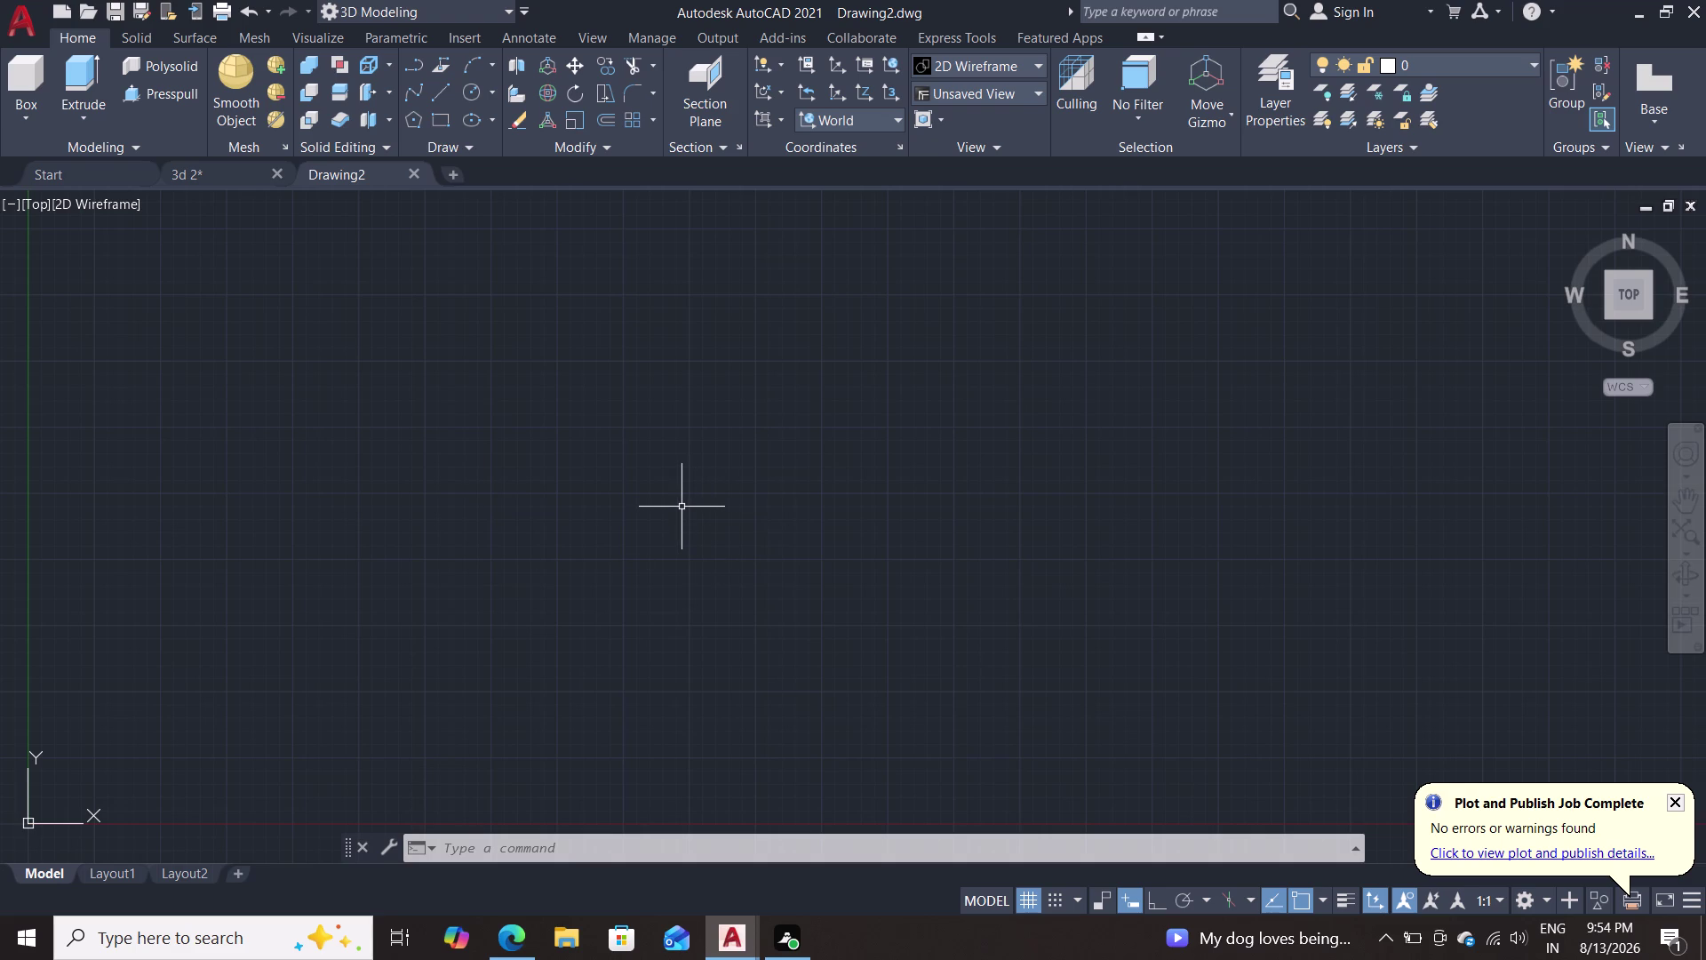
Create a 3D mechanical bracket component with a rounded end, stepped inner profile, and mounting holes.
Start the RECTANG command with the REC alias in the empty drawing.
text(rec)
key(Return)
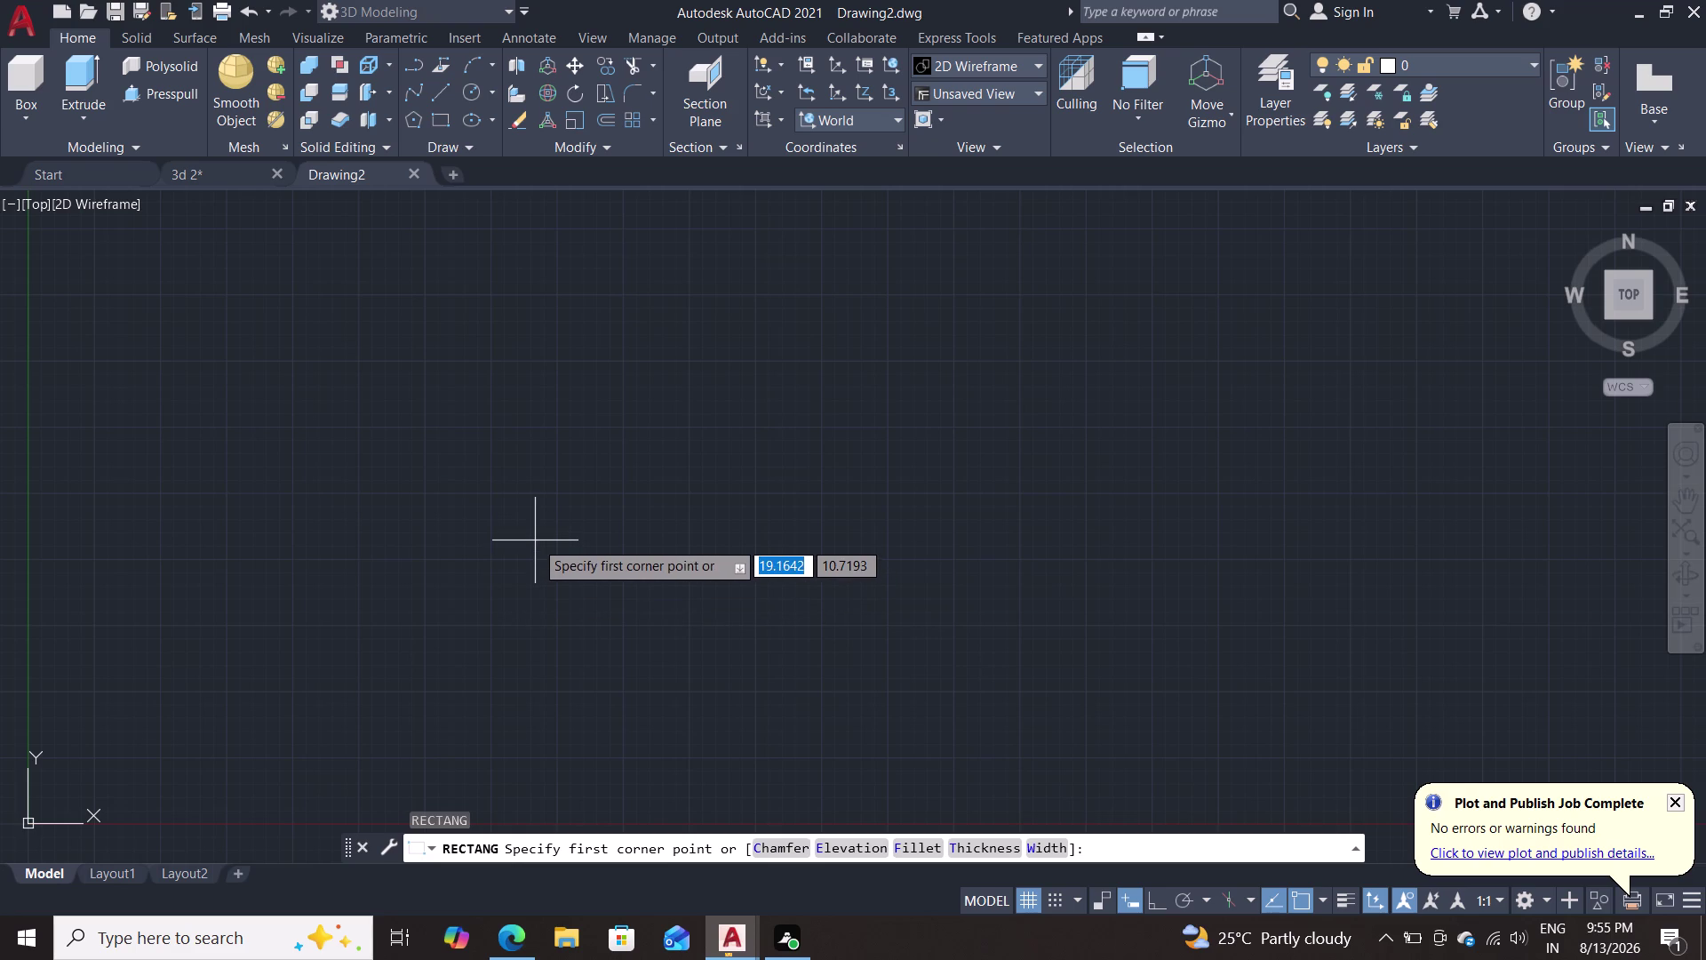
Cancel the rectangle and draw a circle of radius 20.
key(Escape)
key(Escape)
key(c)
key(Return)
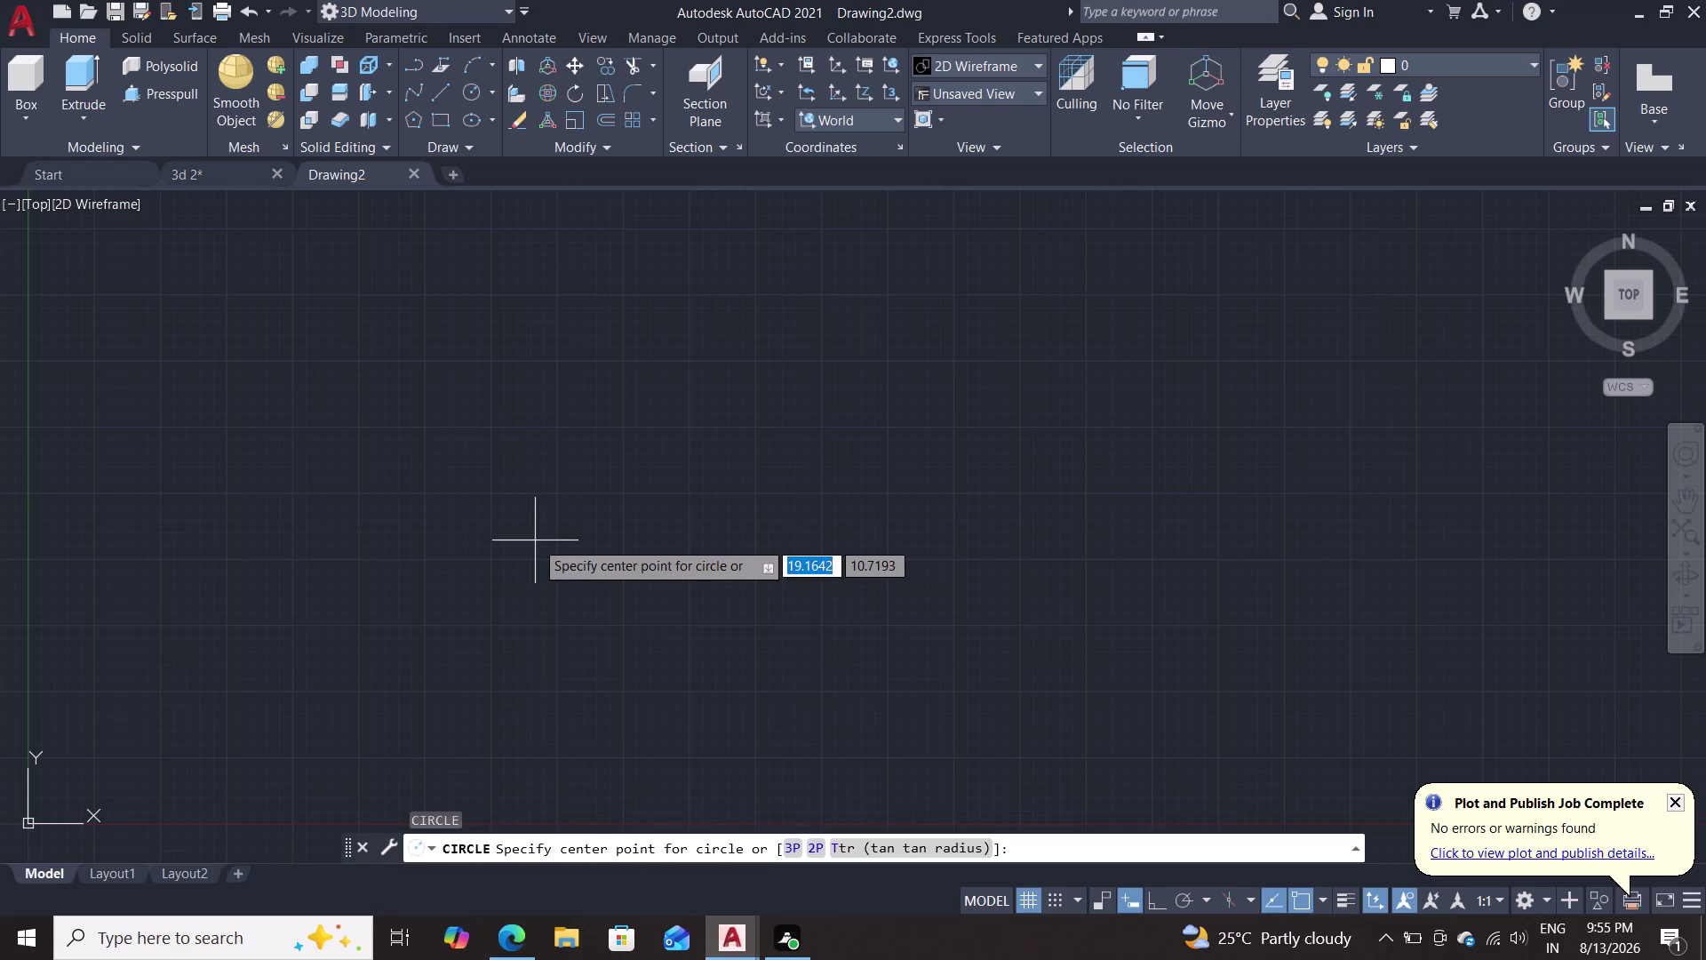
click(533, 538)
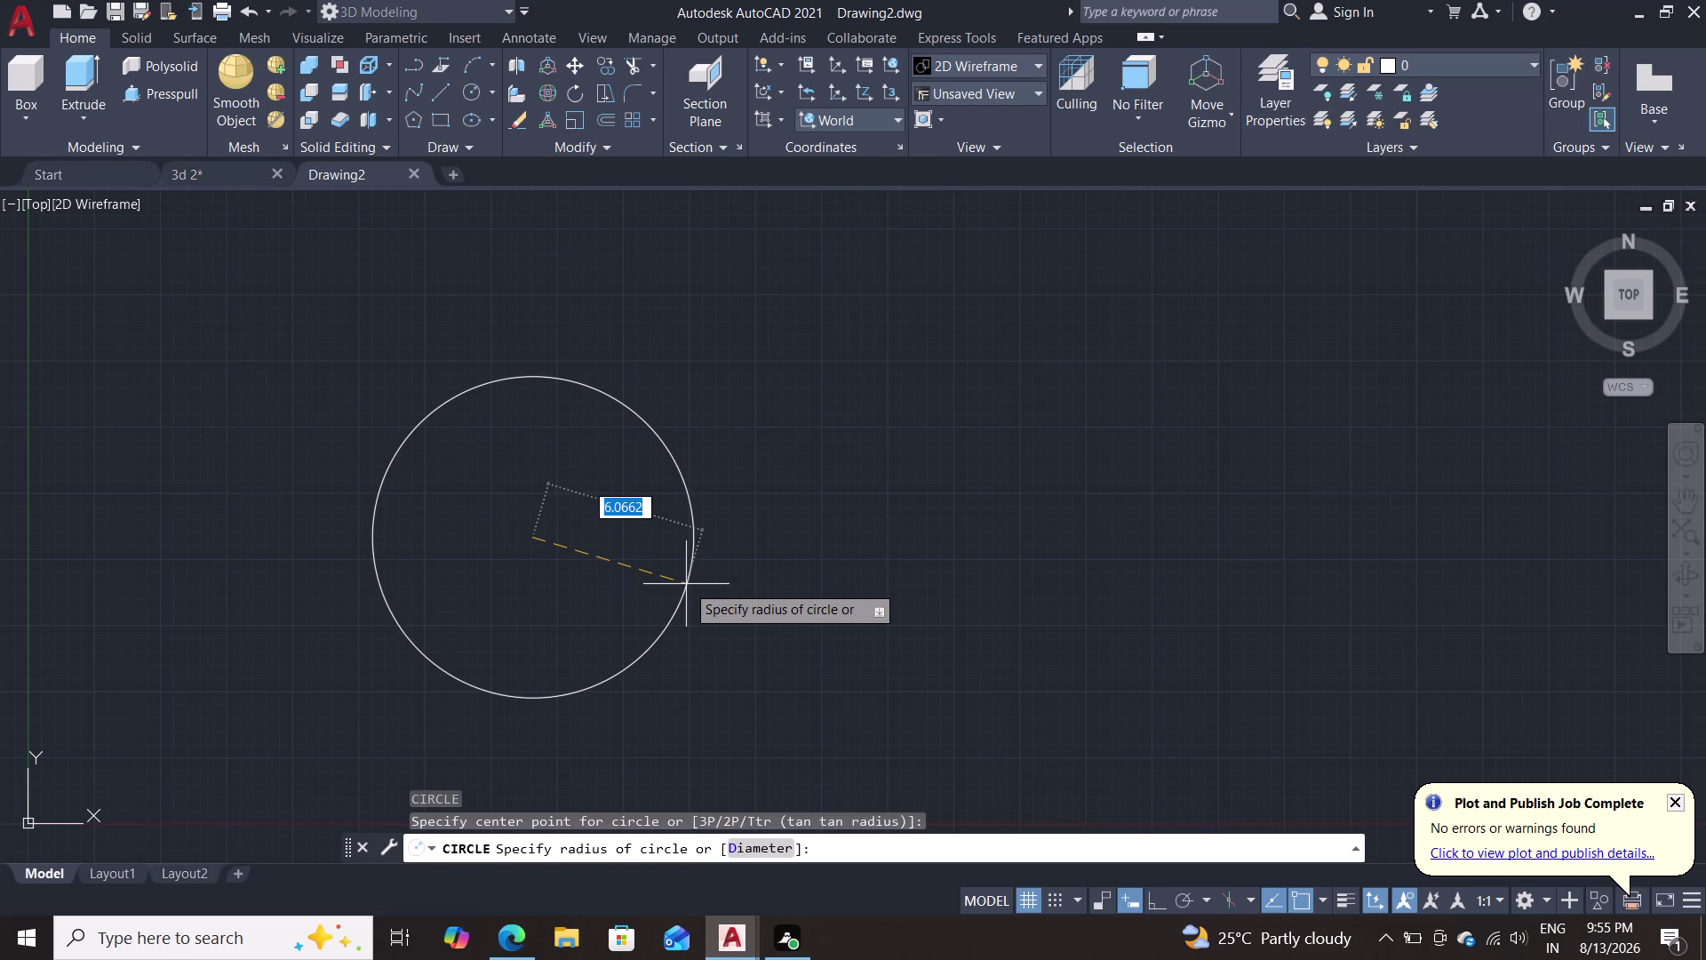
text(20)
key(Return)
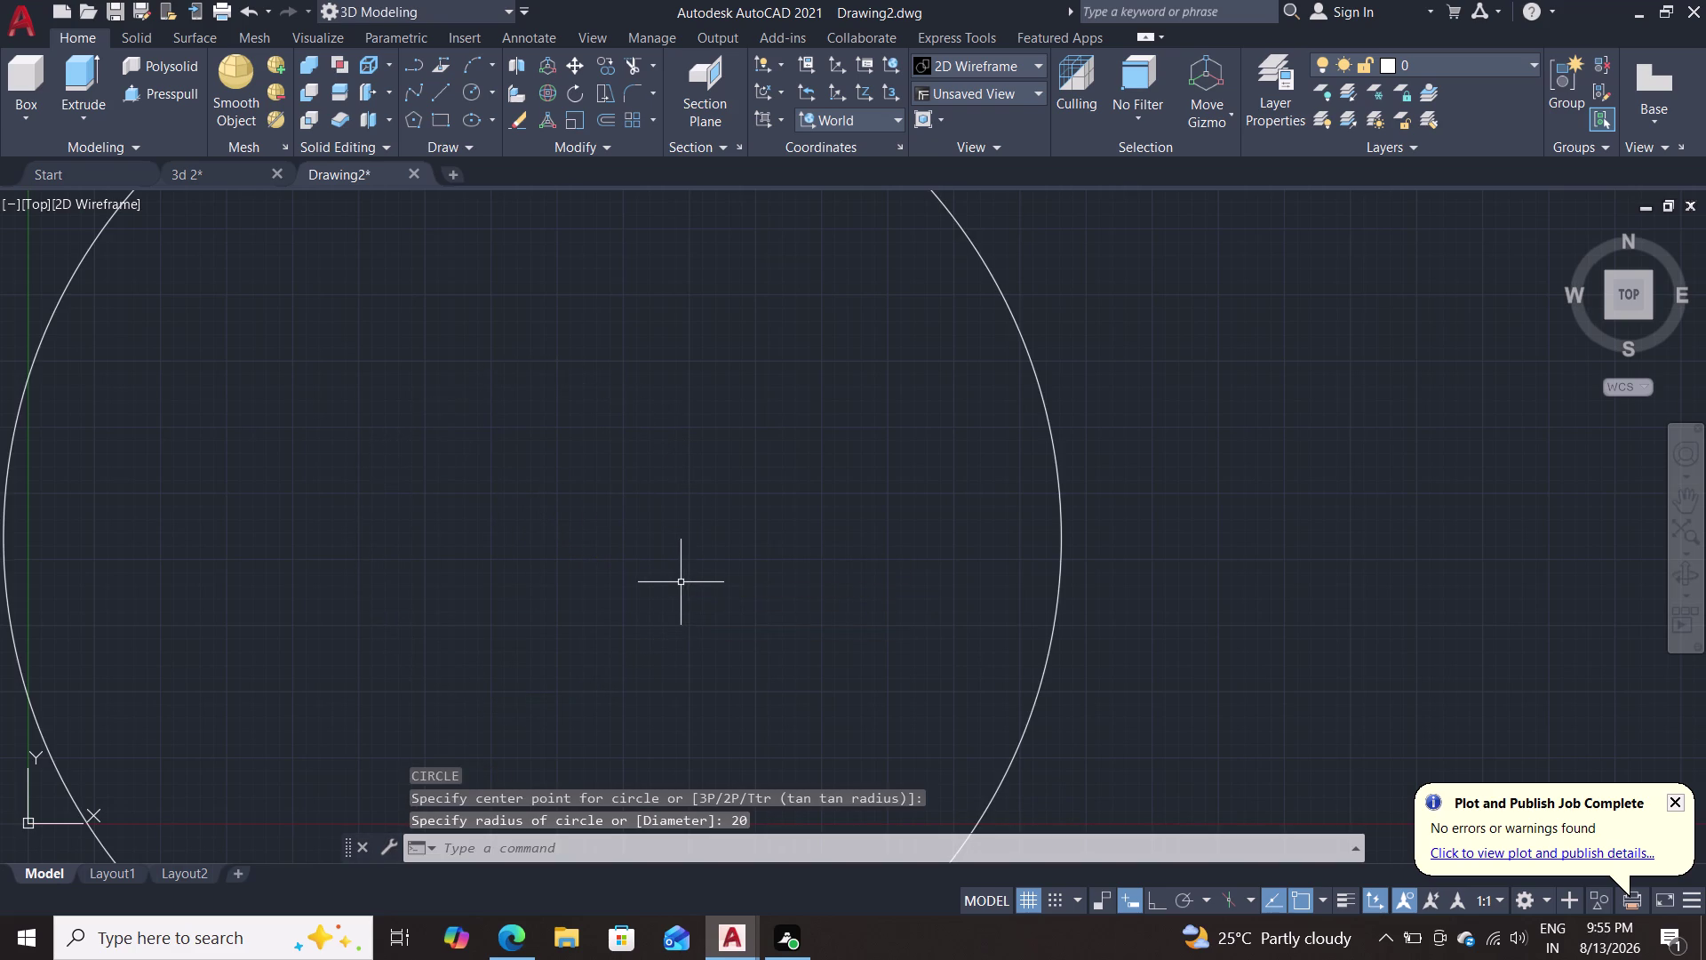
Draw a second circle of radius 30 at the same centre.
scroll(down, 3)
key(c)
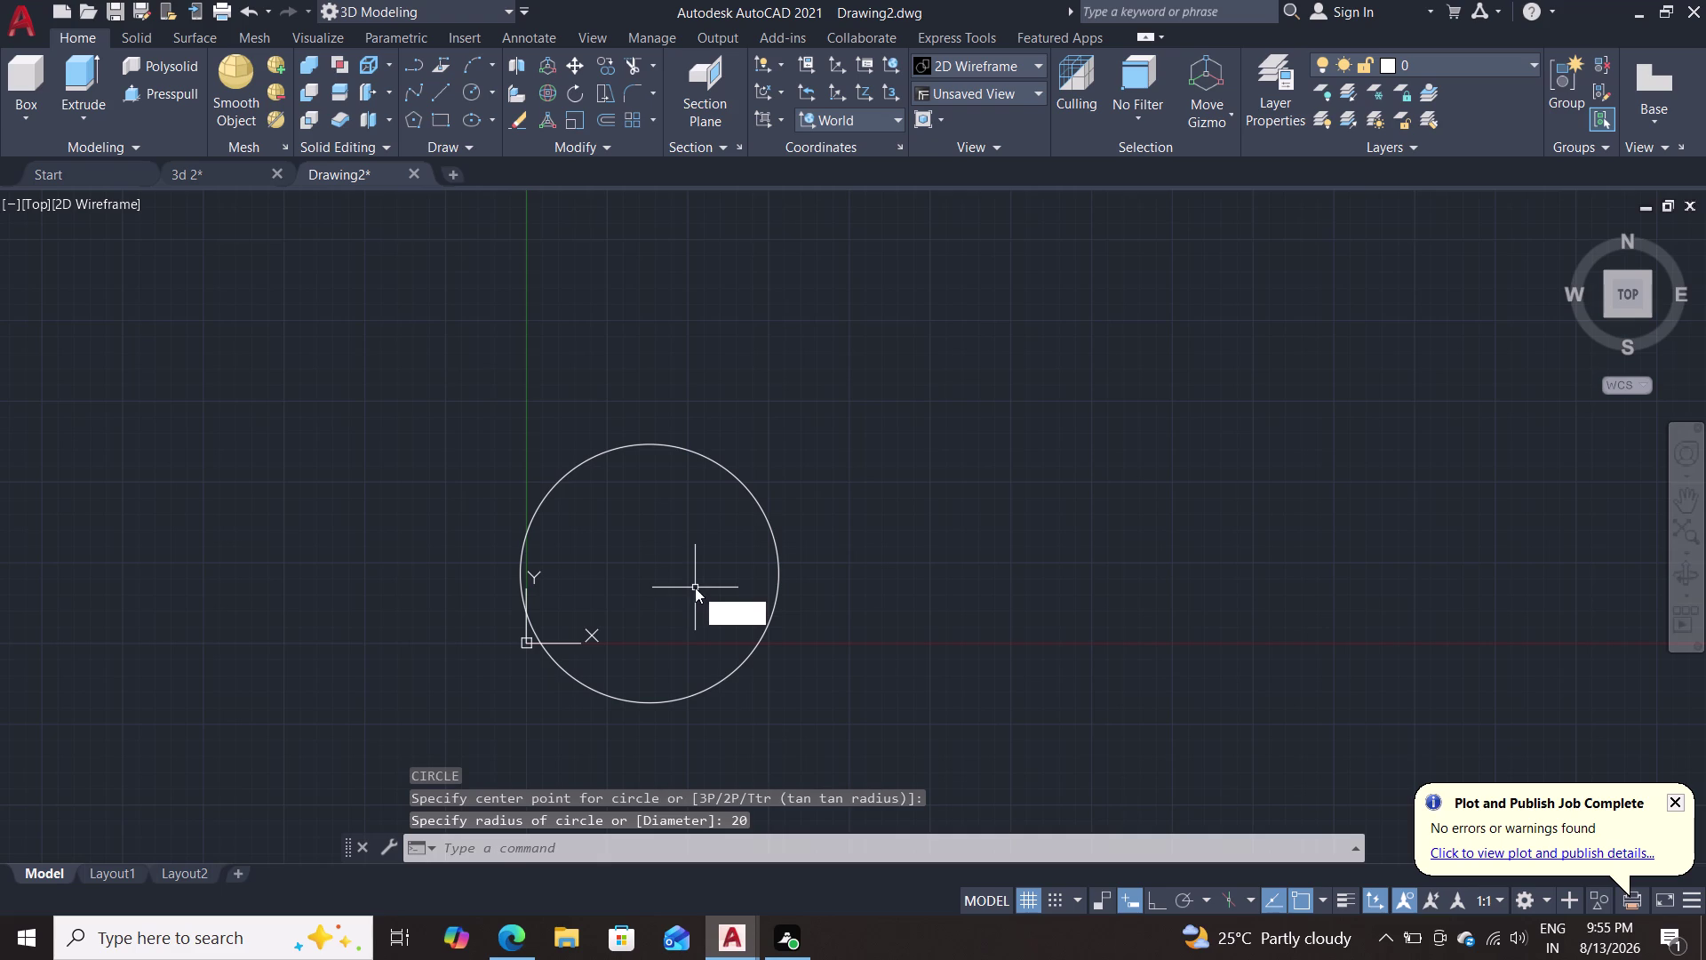
key(Return)
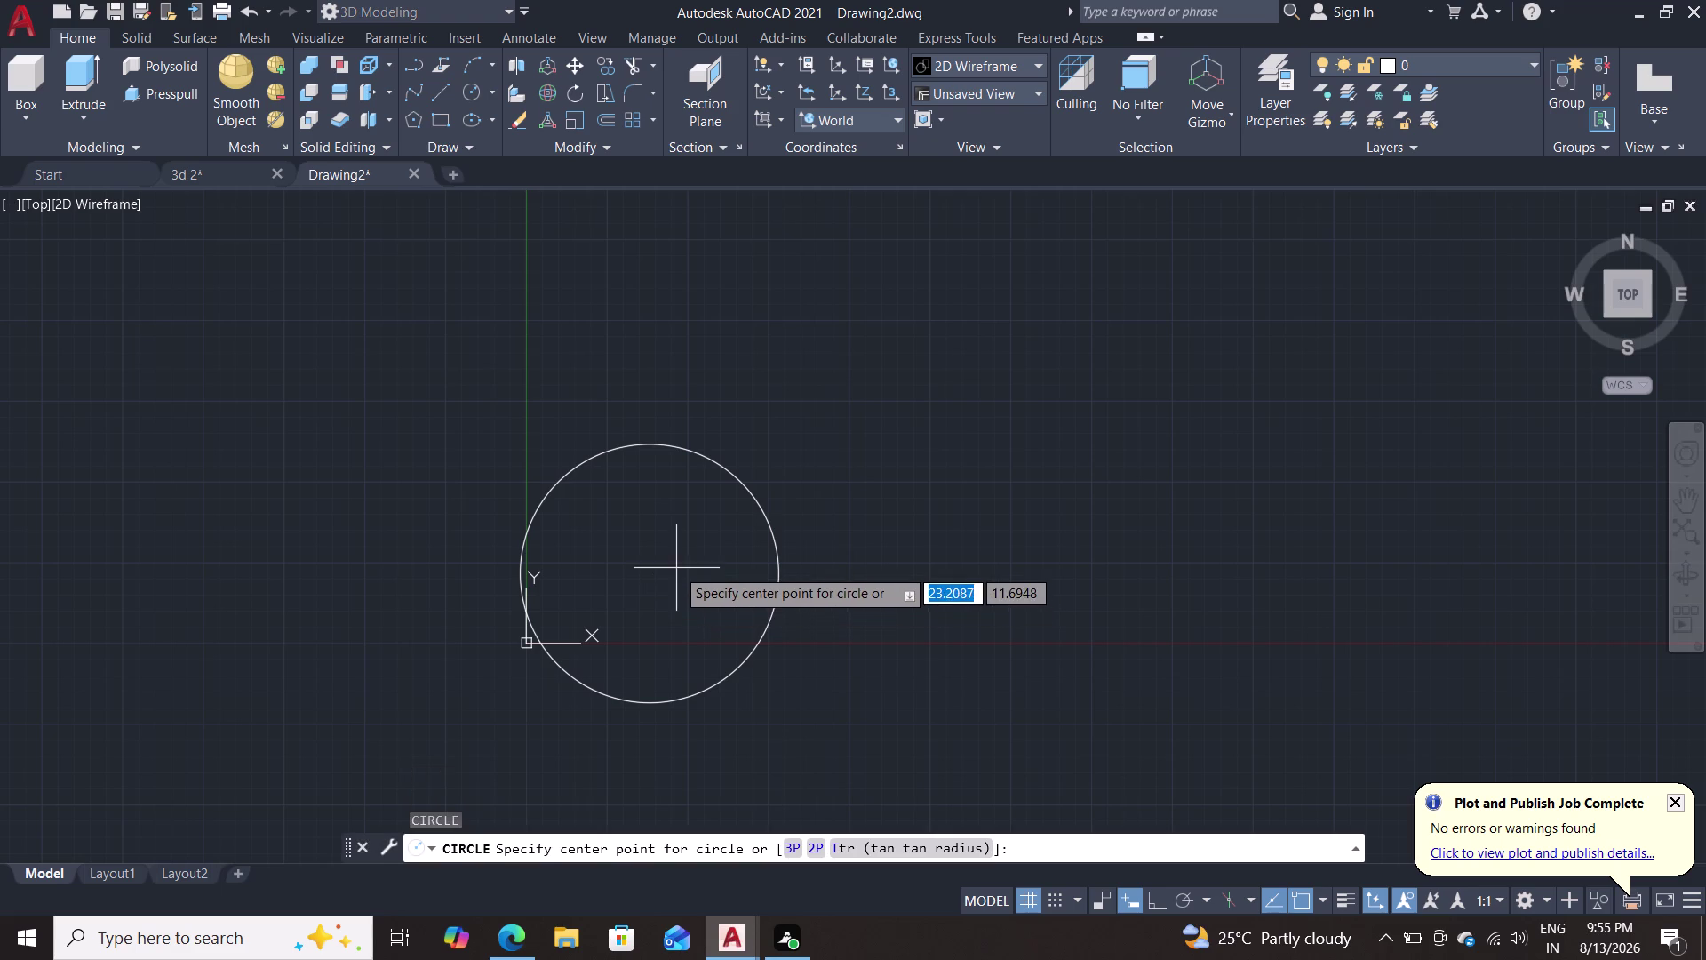
click(648, 578)
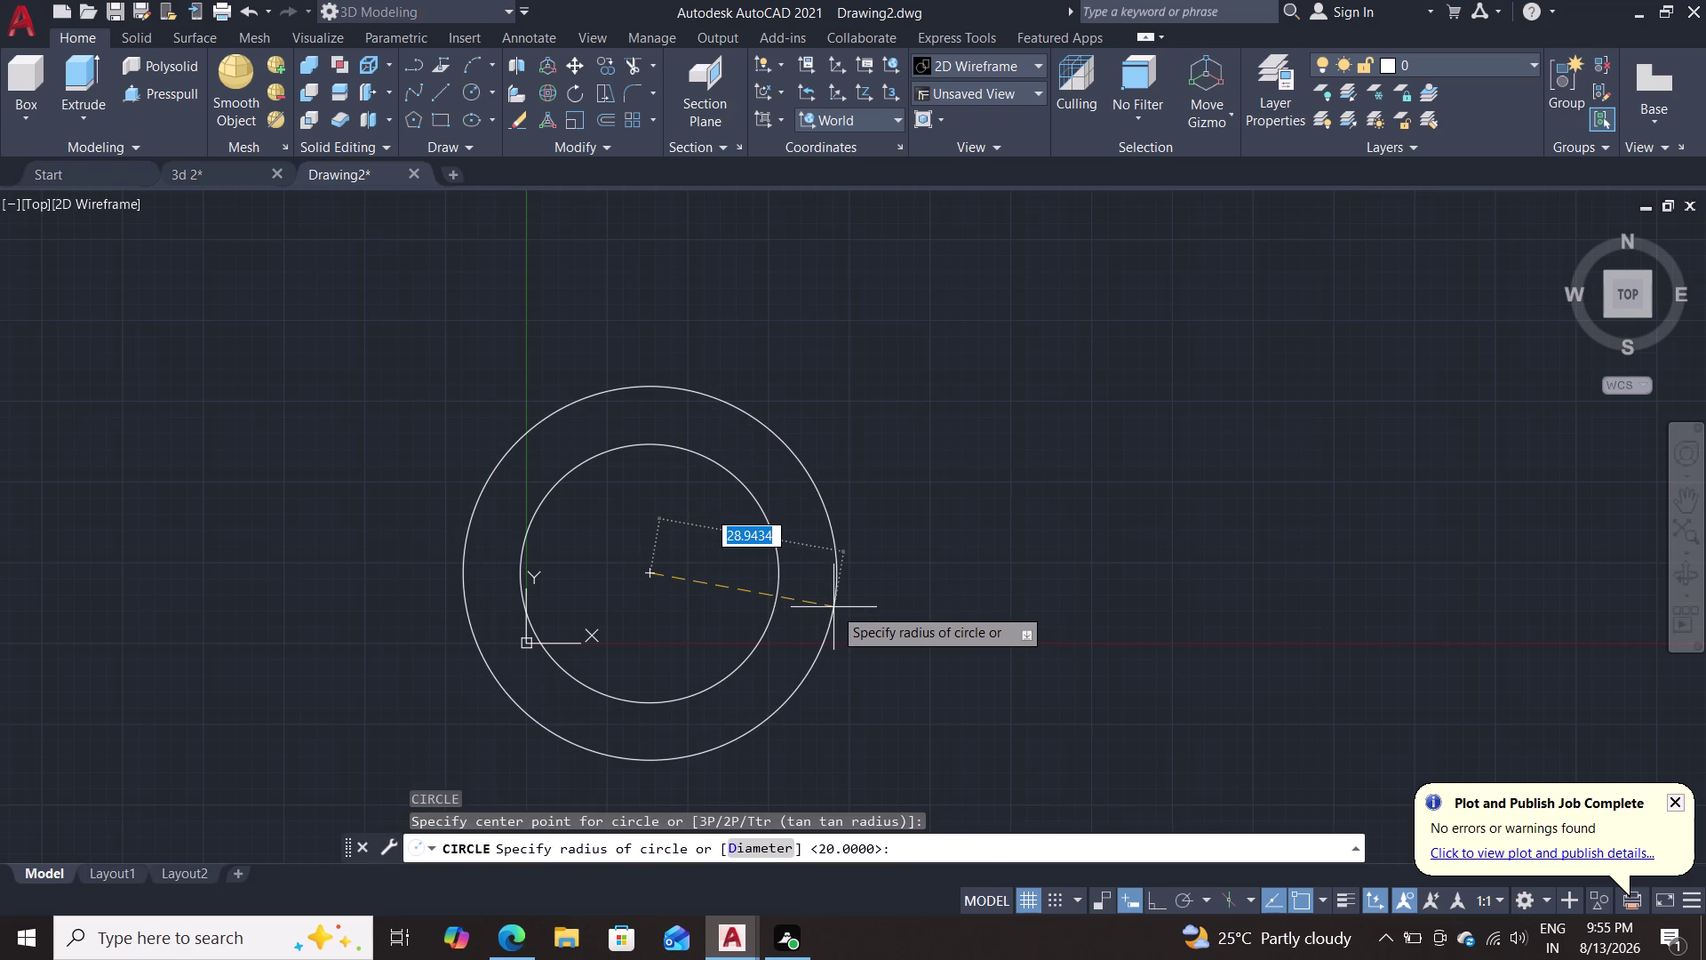
text(30)
key(Return)
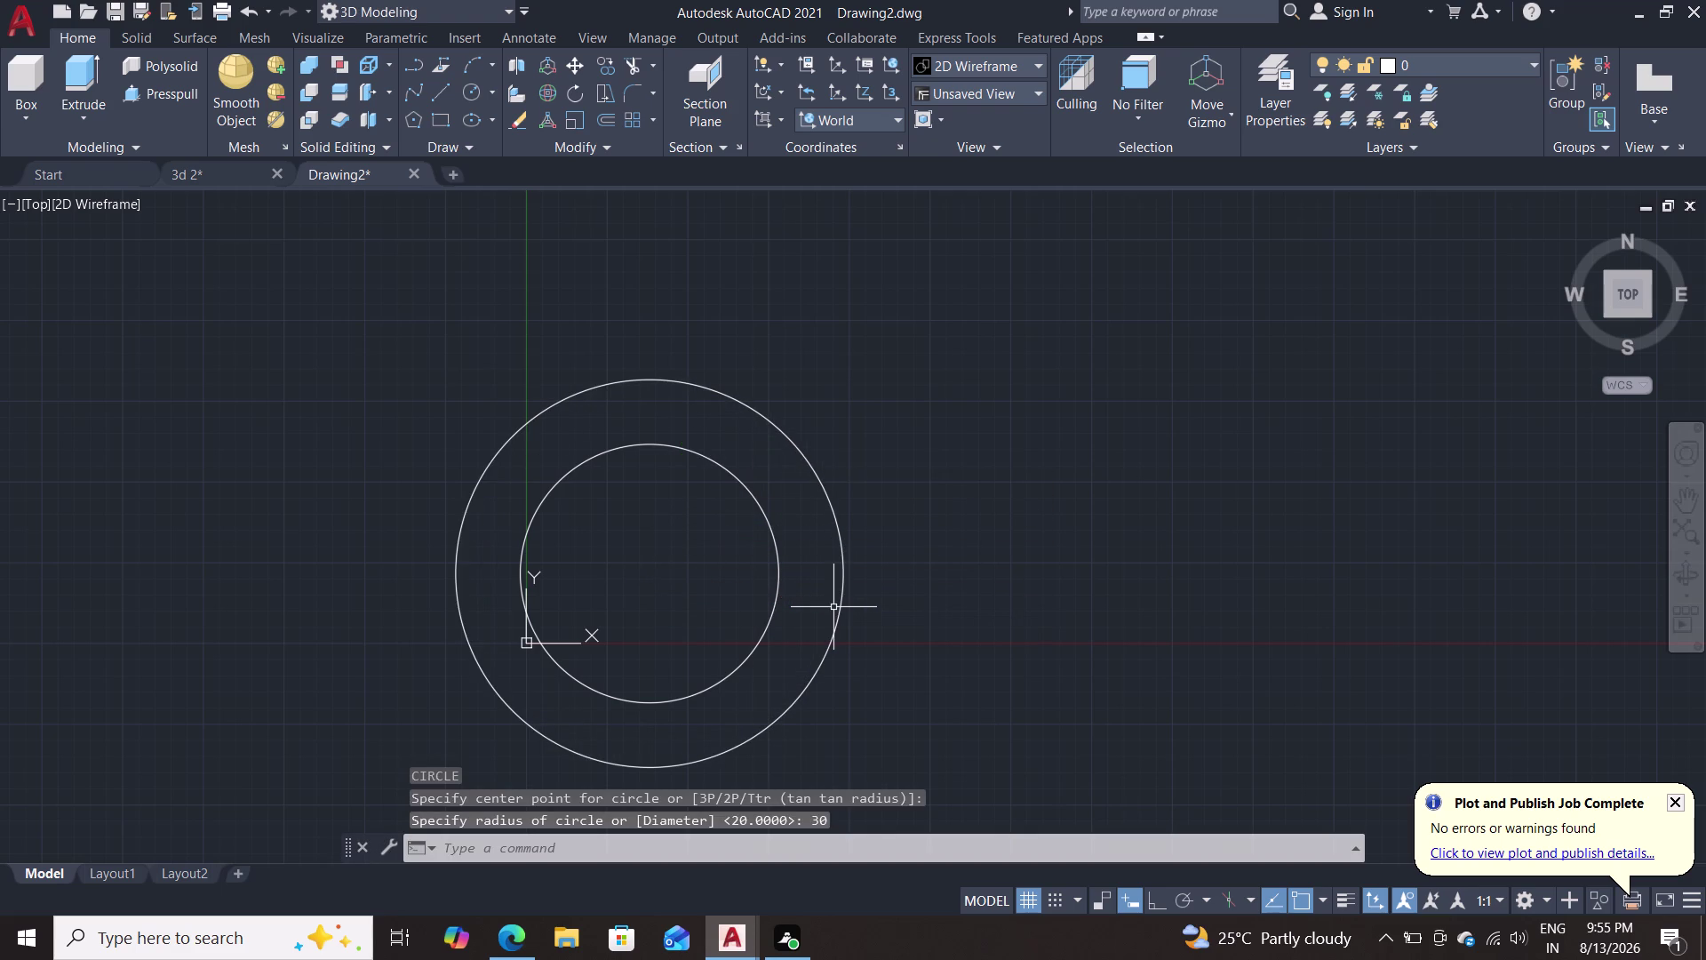
Set the UCS icon to Noorigin.
text(ucs)
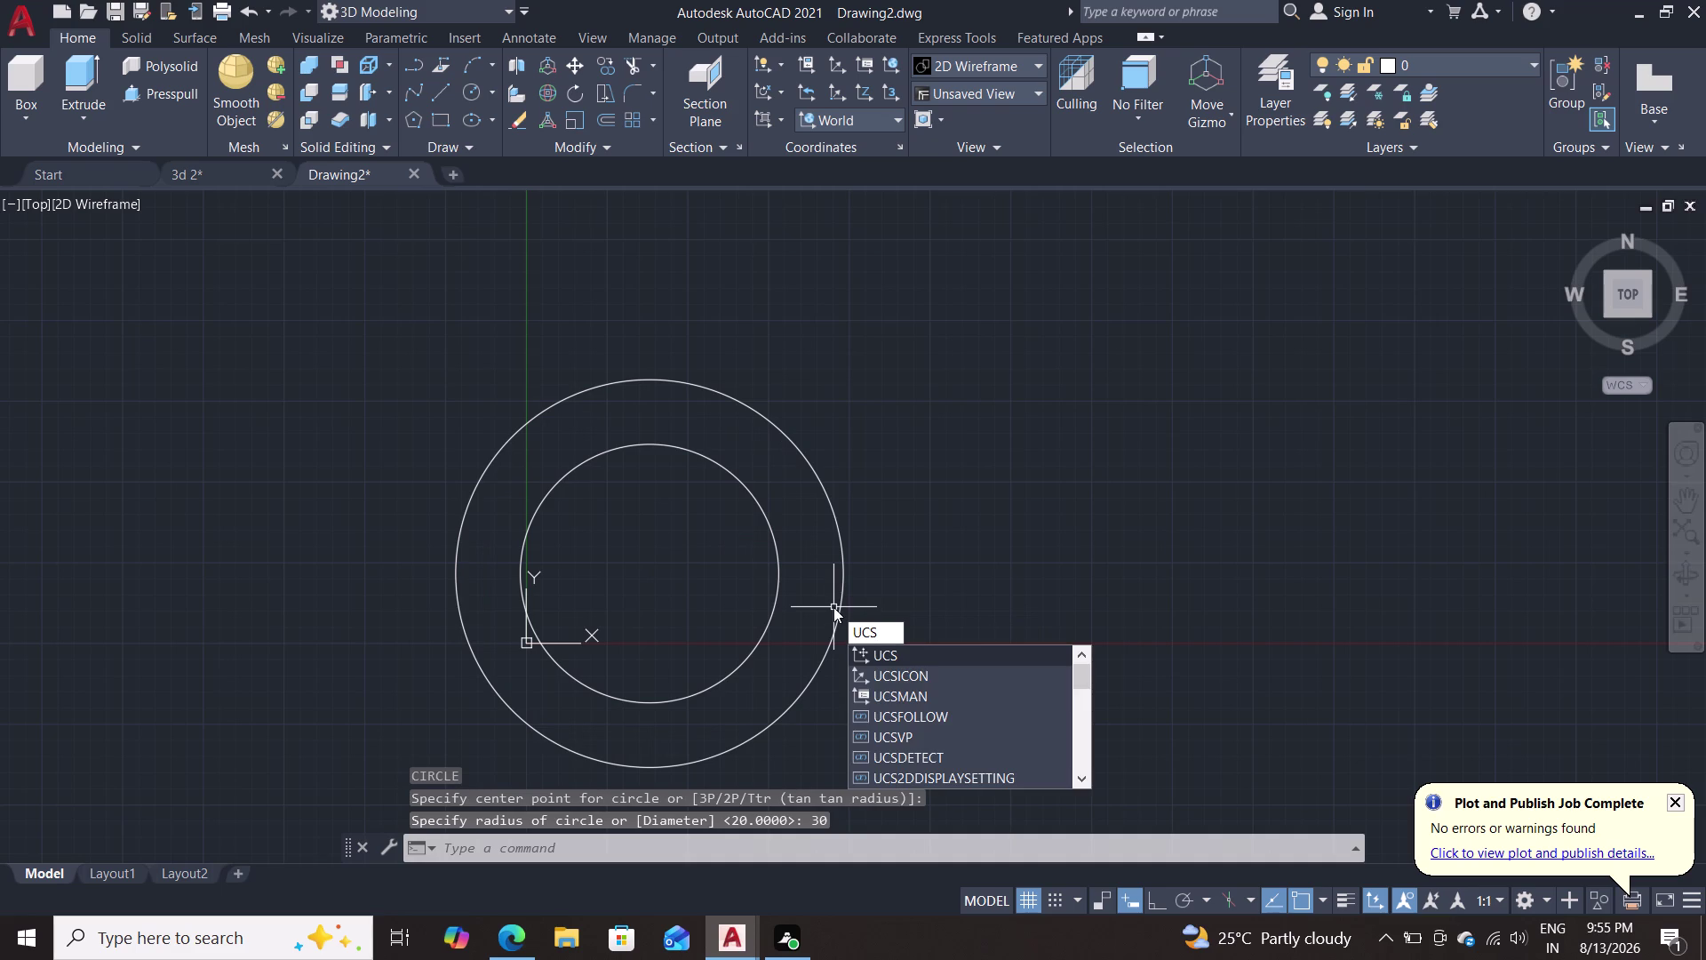
key(Down)
key(Return)
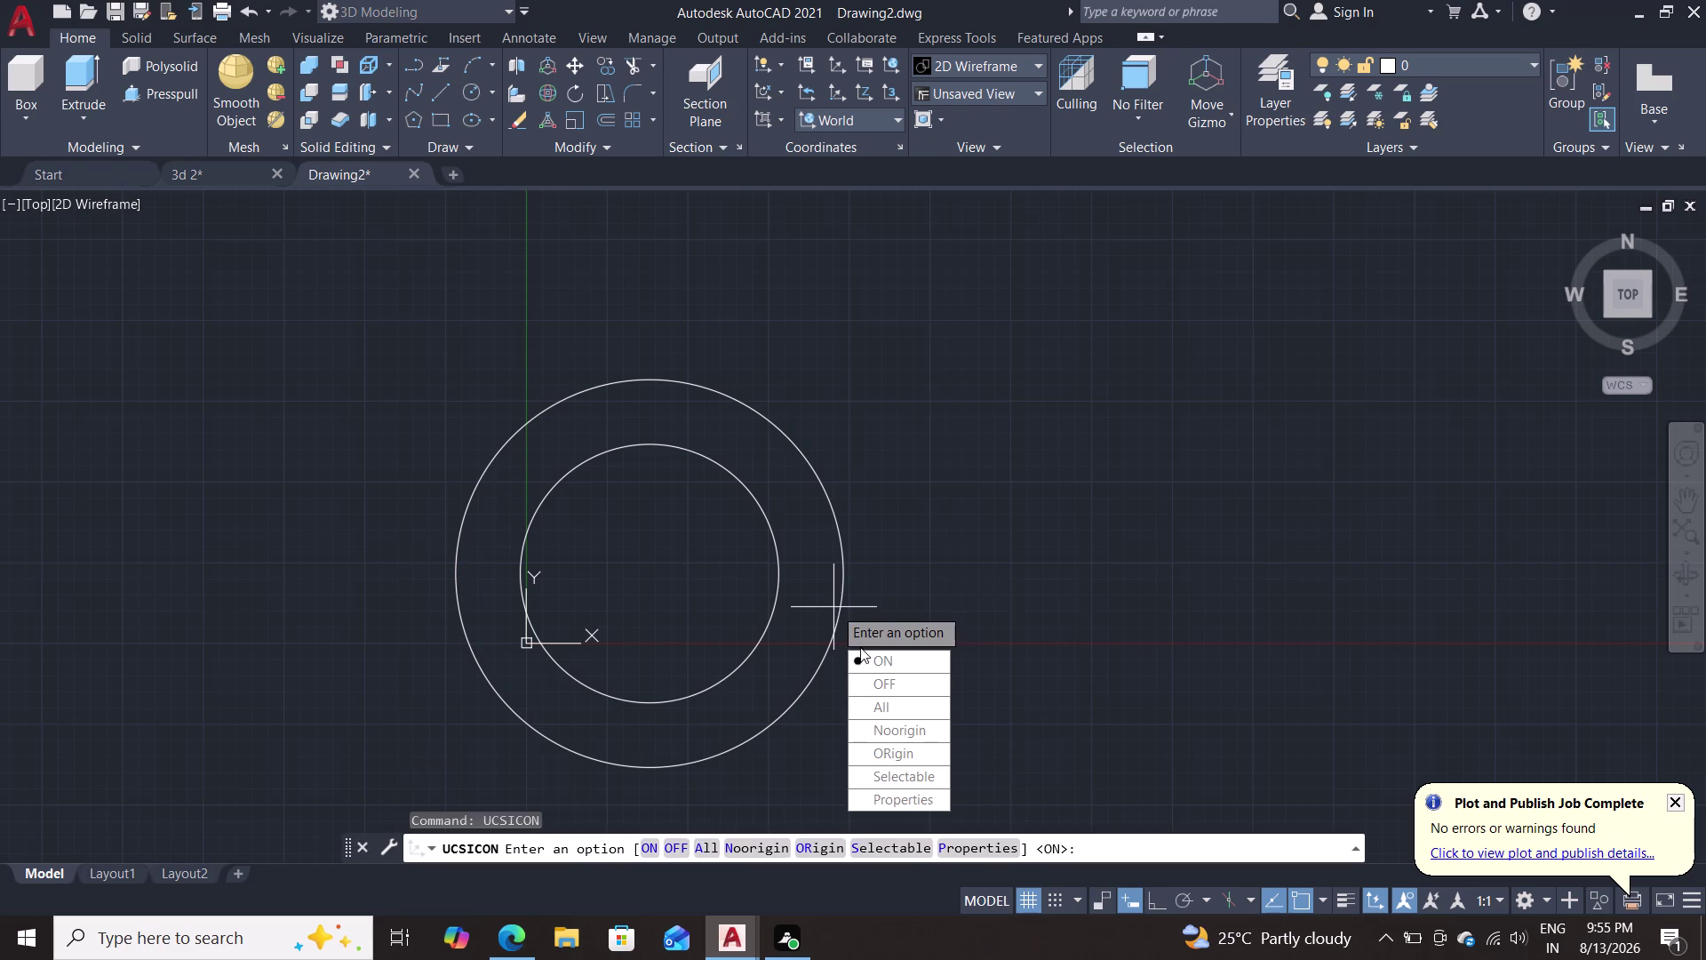
click(908, 733)
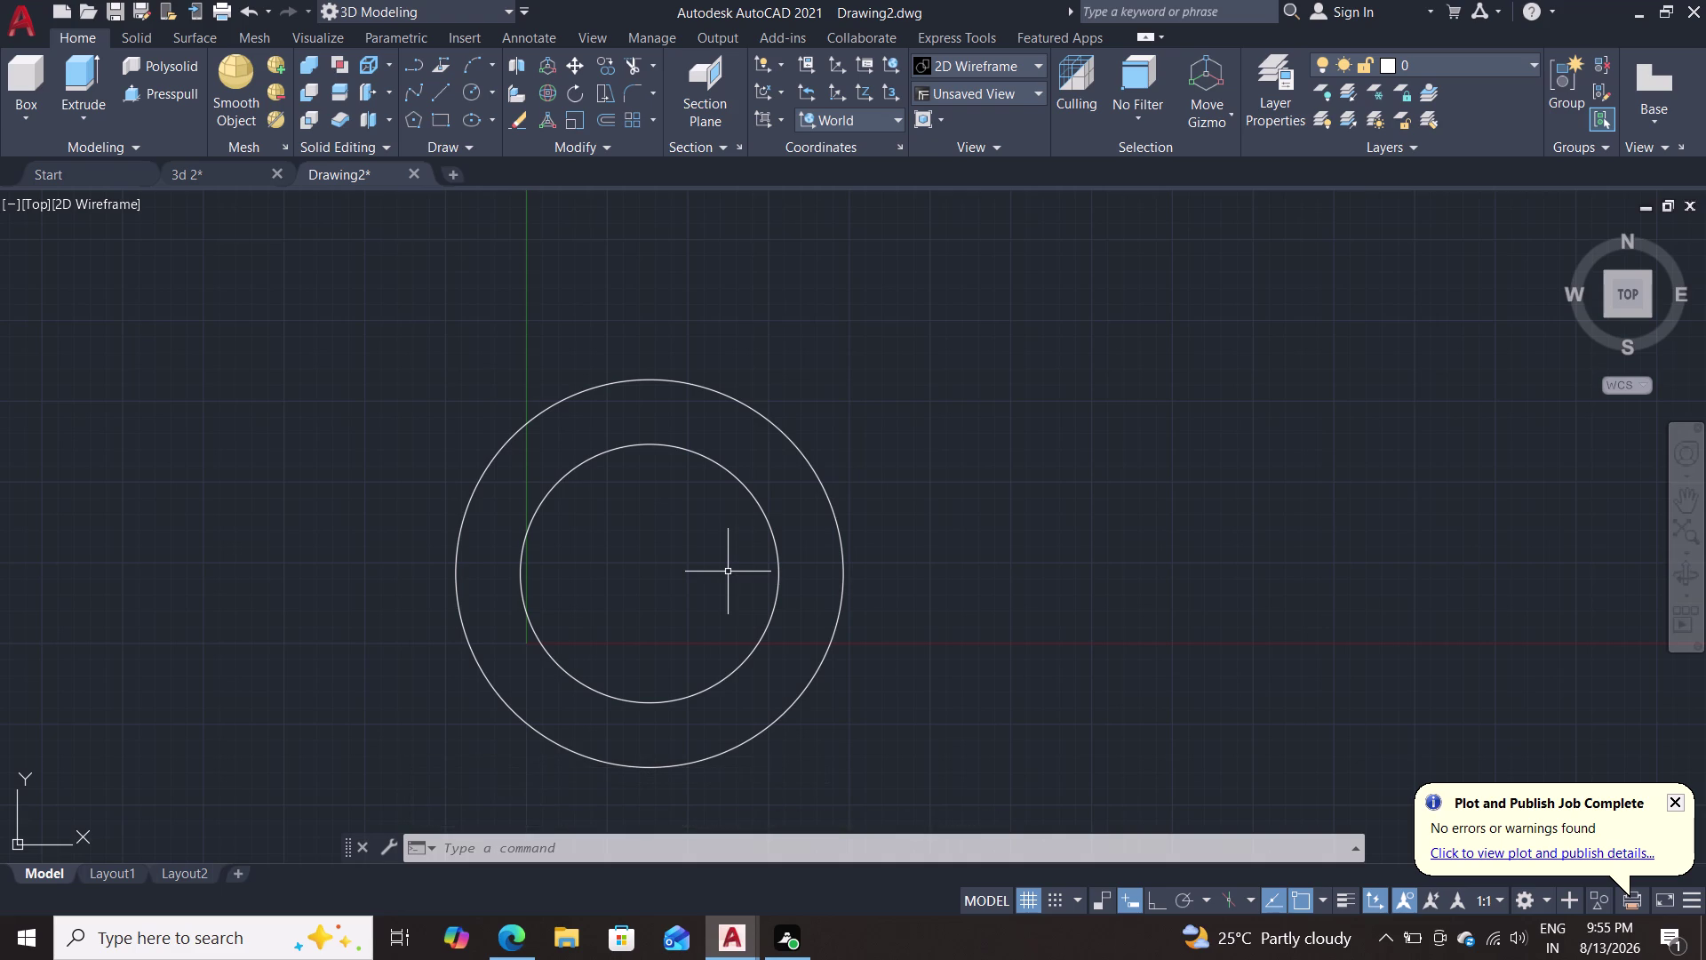
Join the inner and outer circles with short lines at their top and bottom quadrants.
key(l)
key(Return)
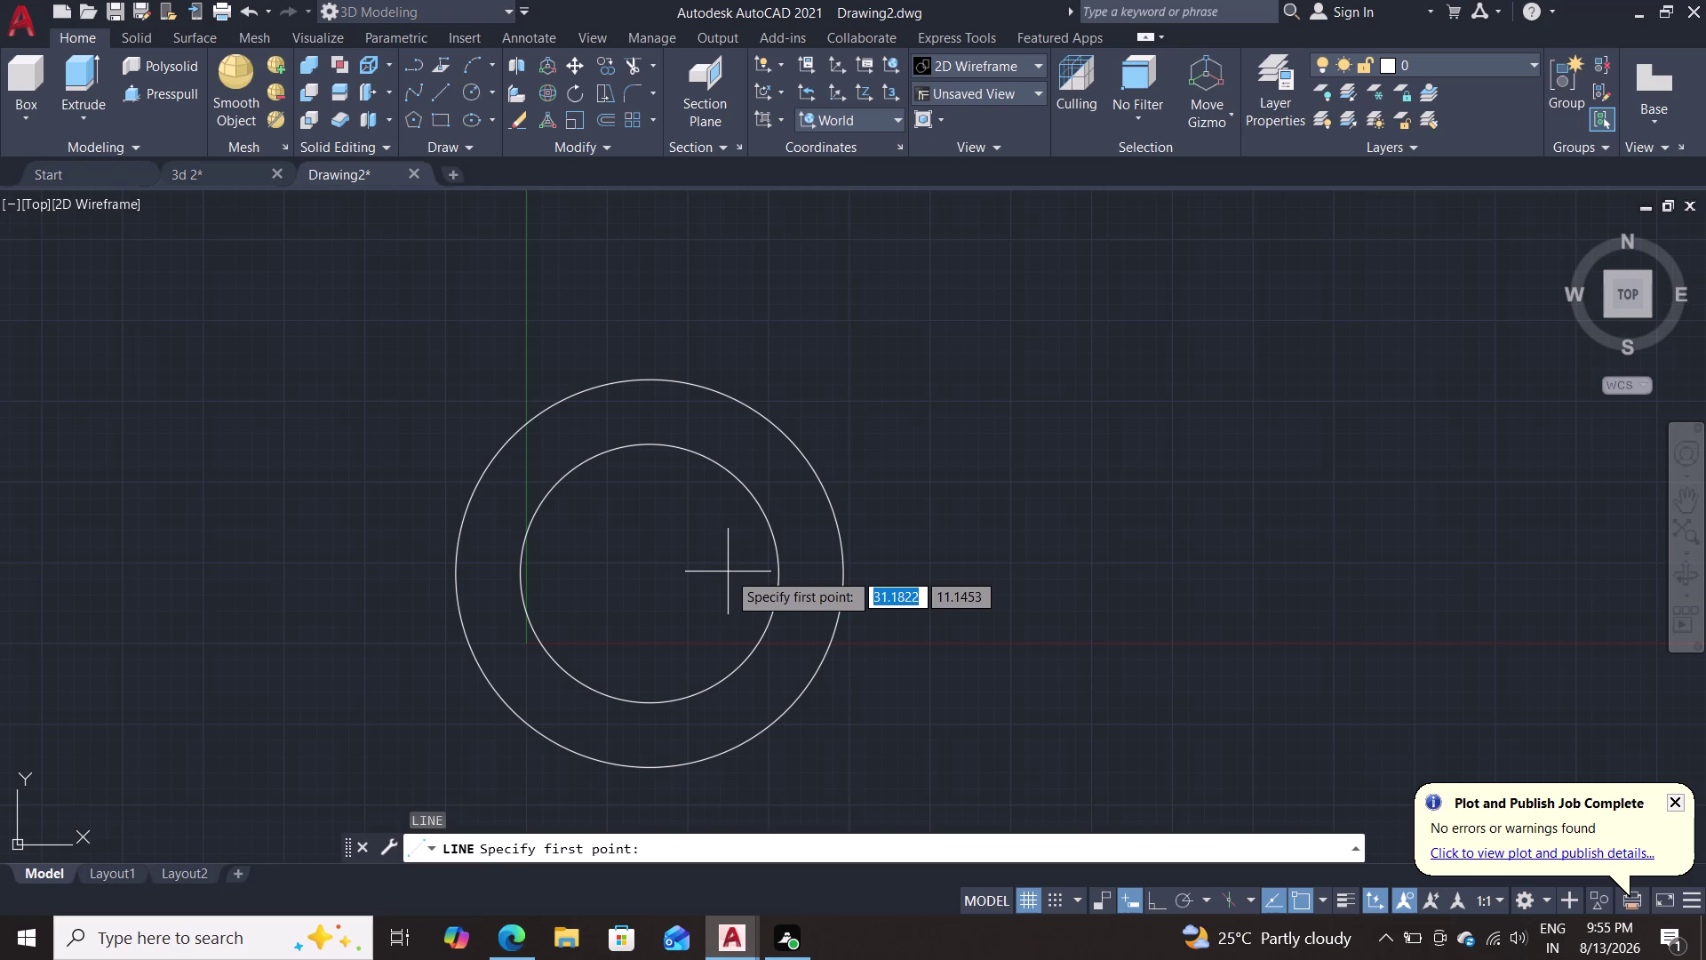
click(654, 443)
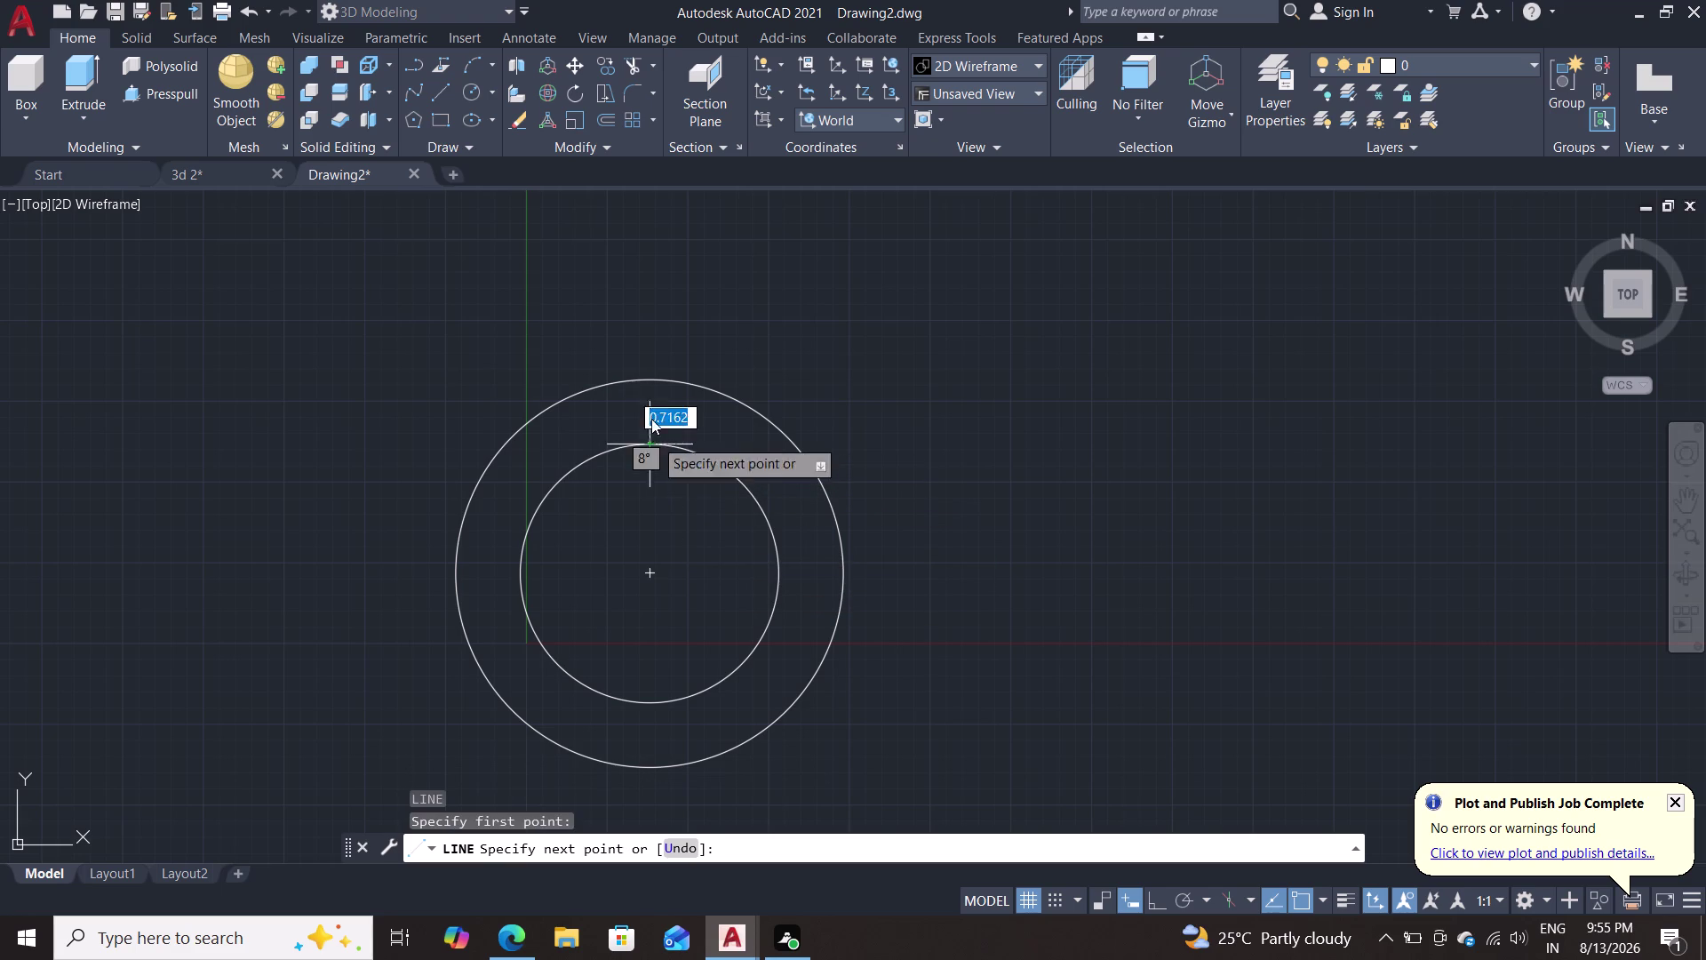
click(652, 377)
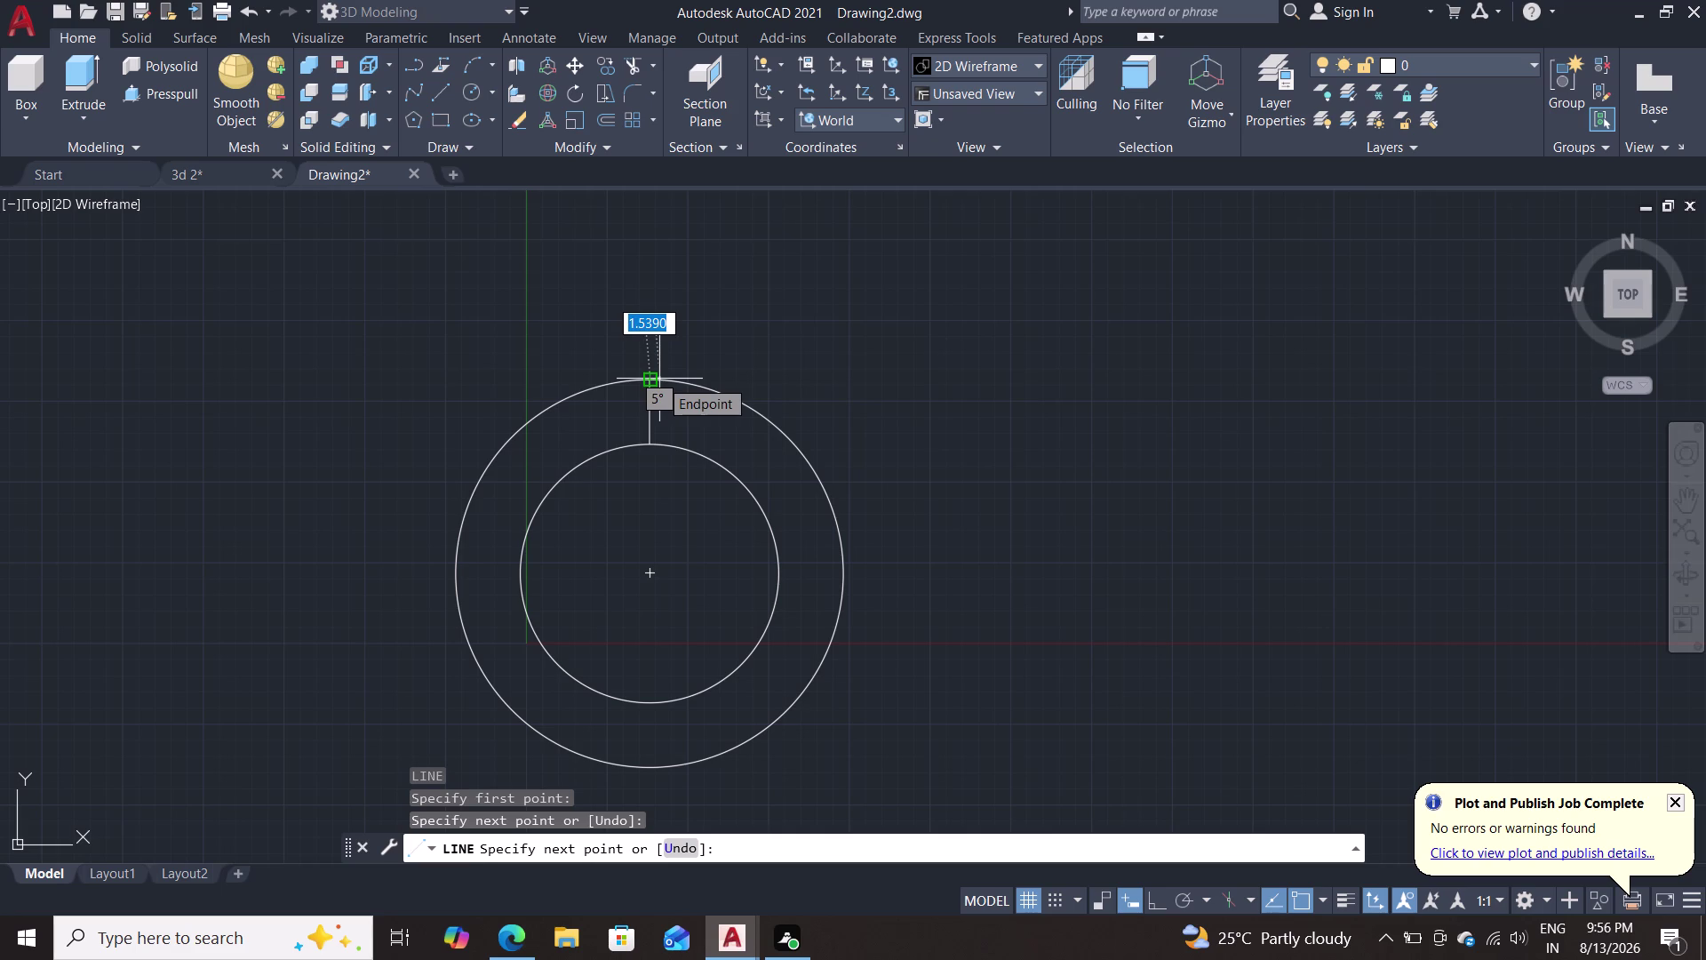
key(Escape)
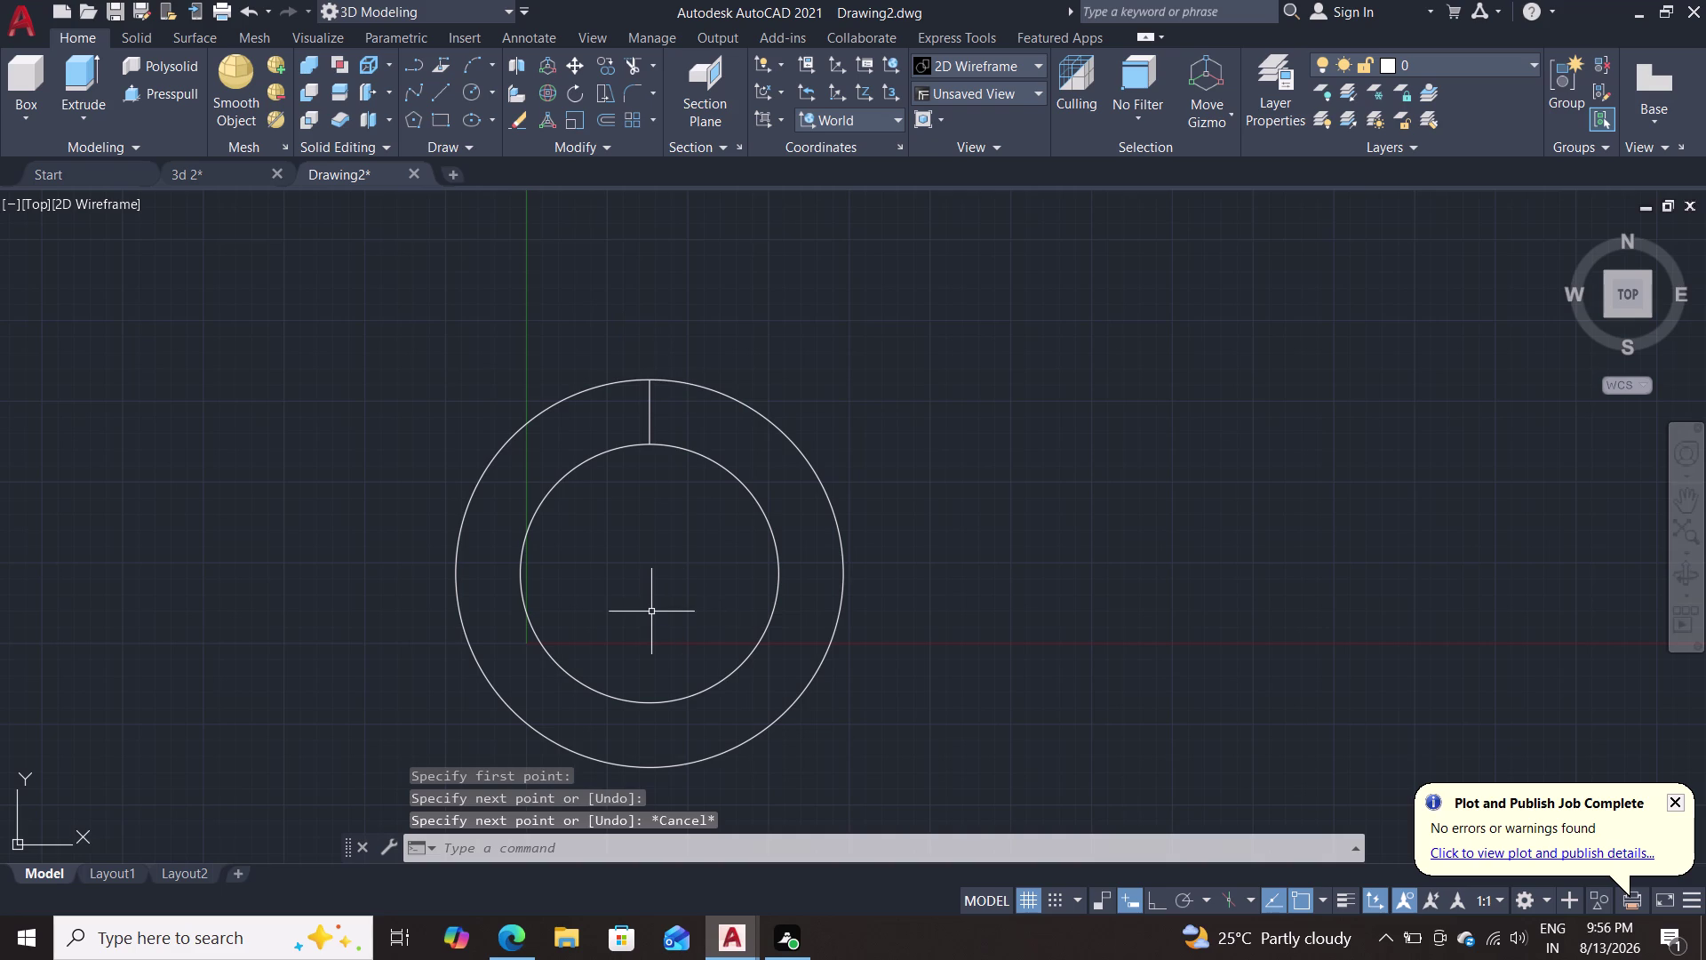
key(l)
key(Return)
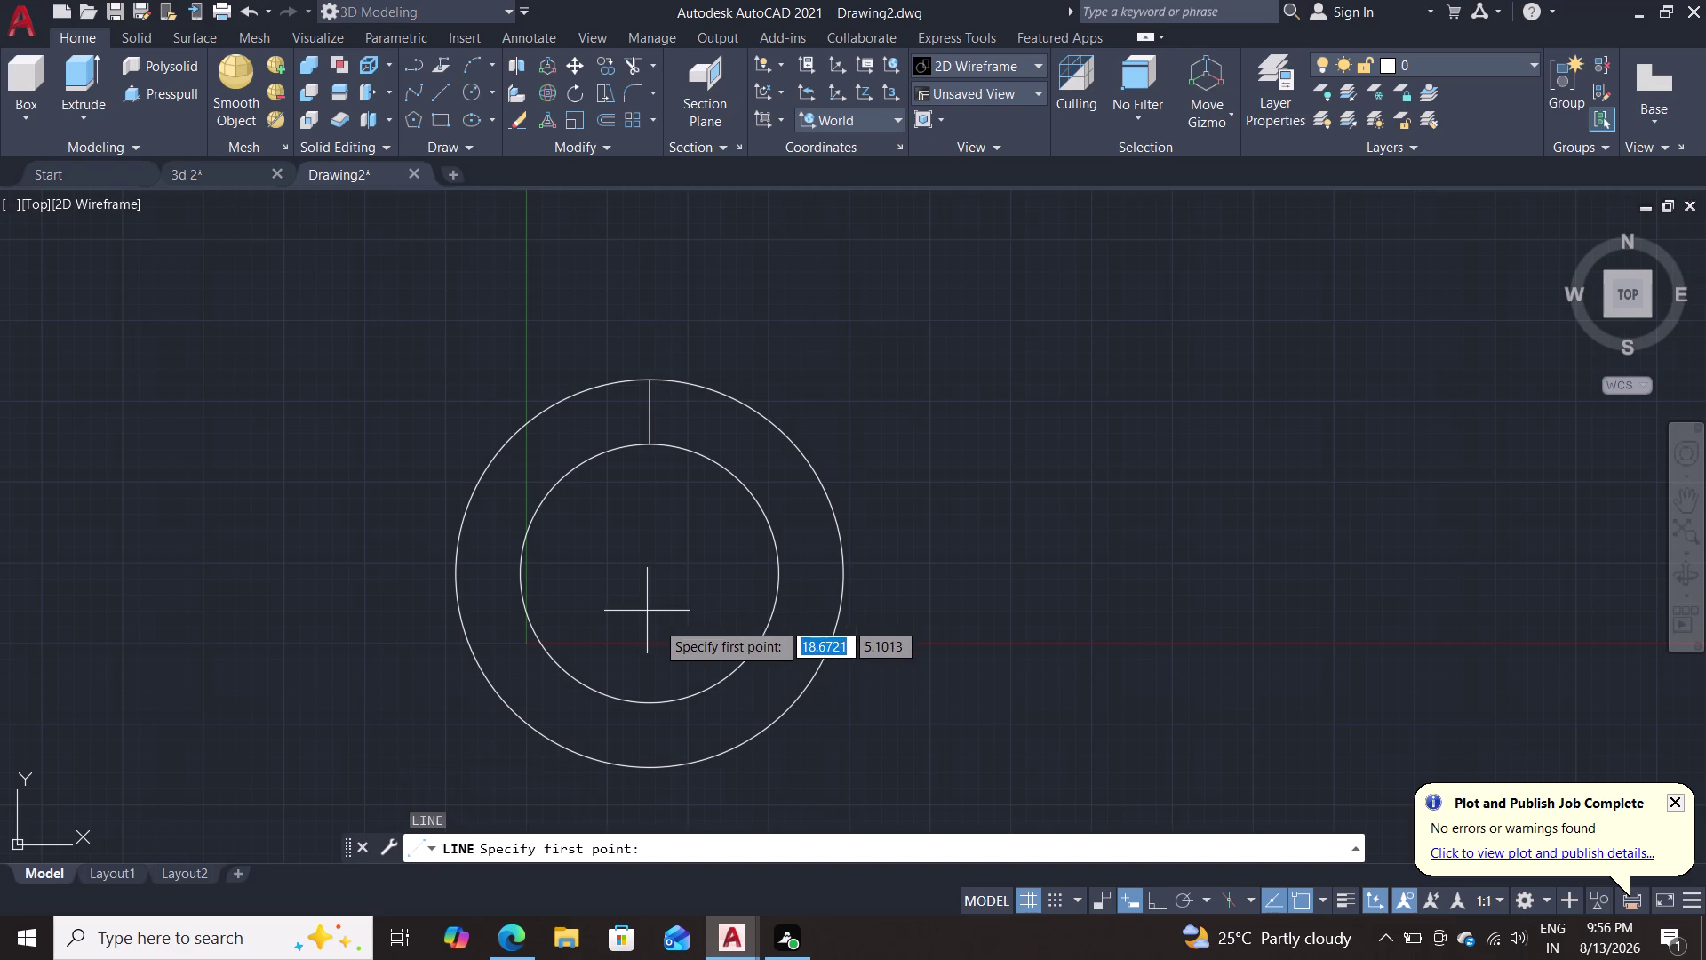
click(647, 702)
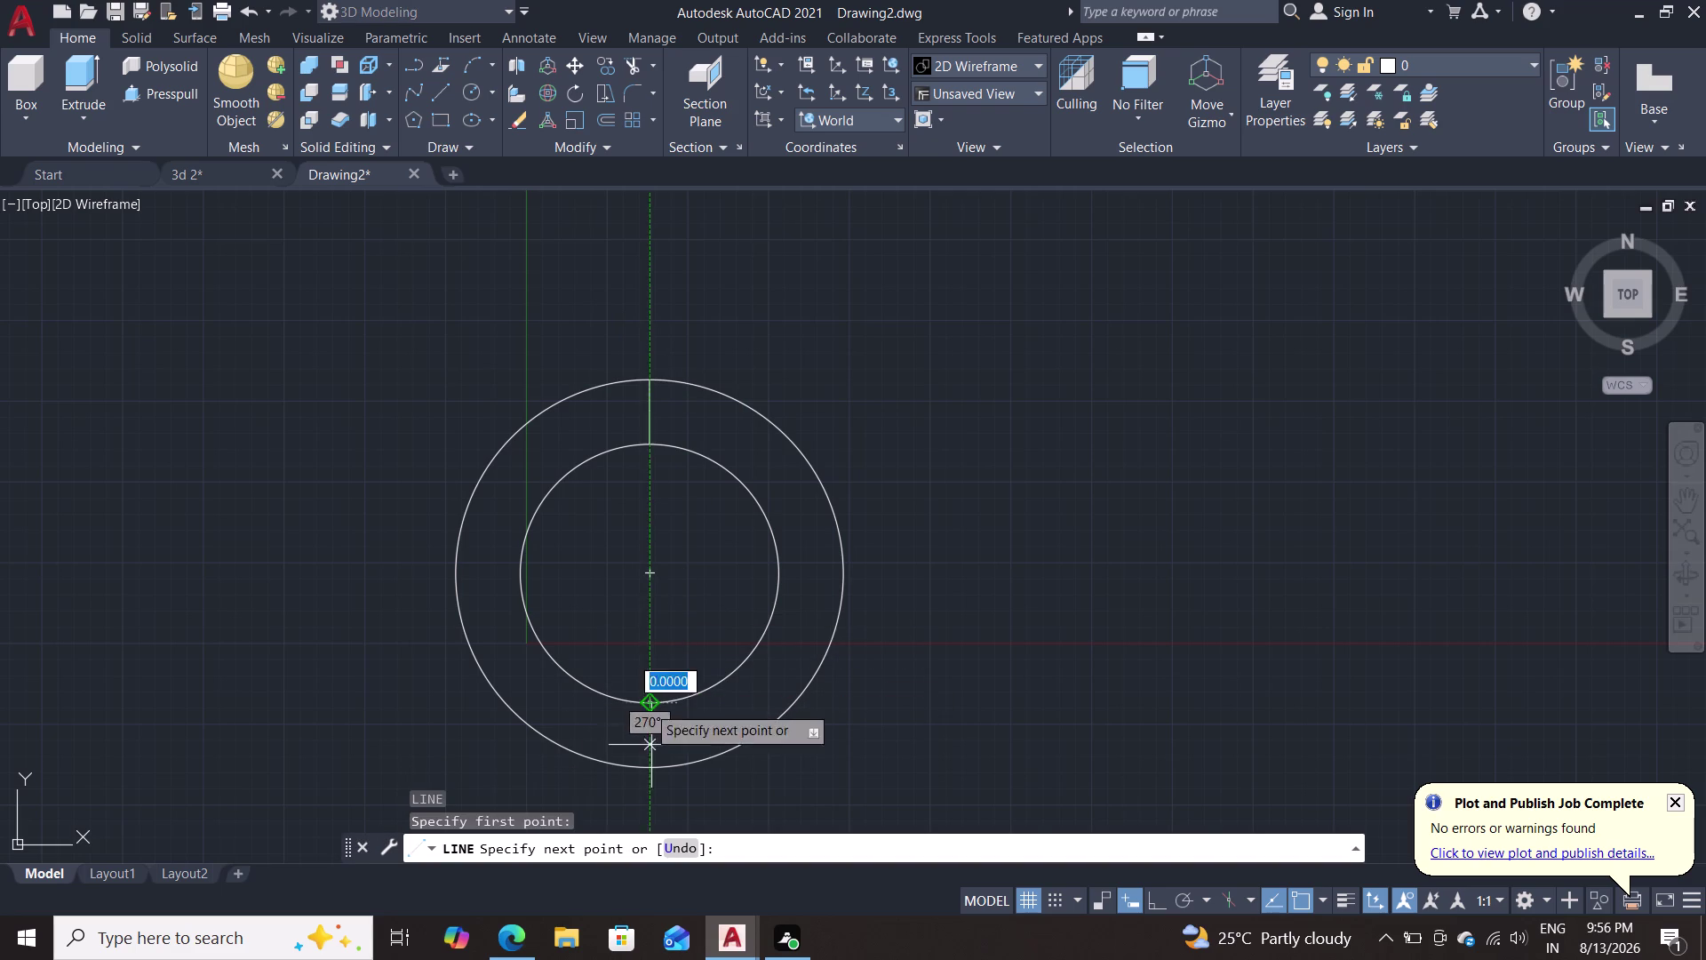
click(644, 772)
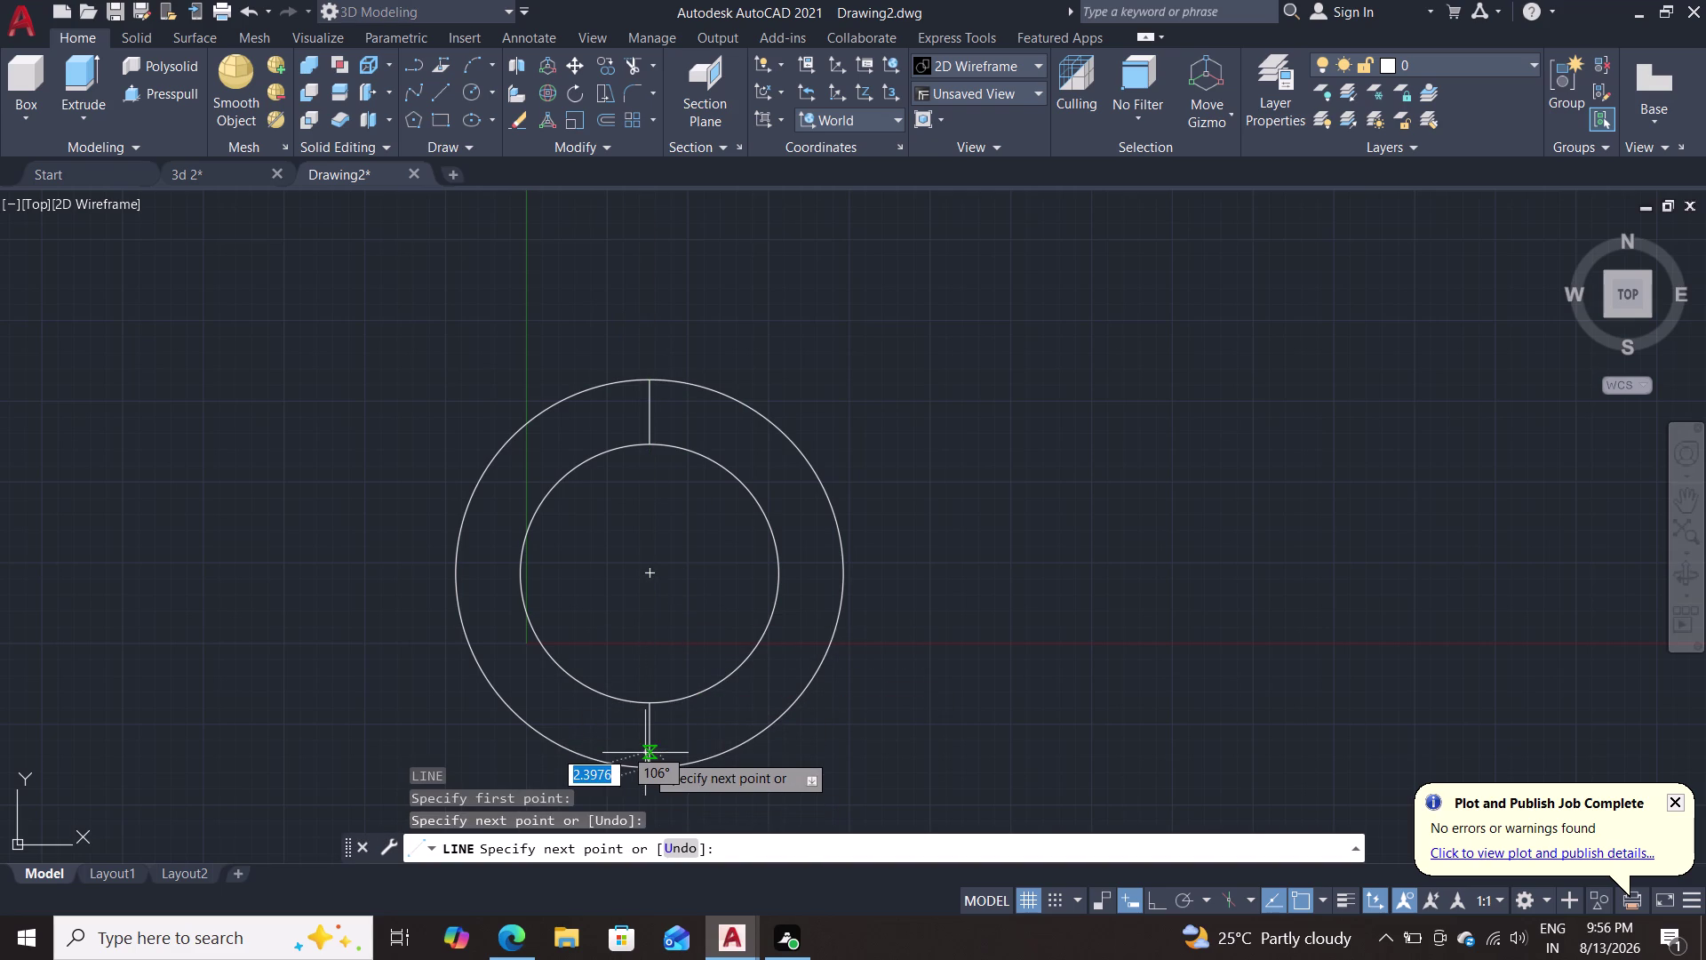
key(Escape)
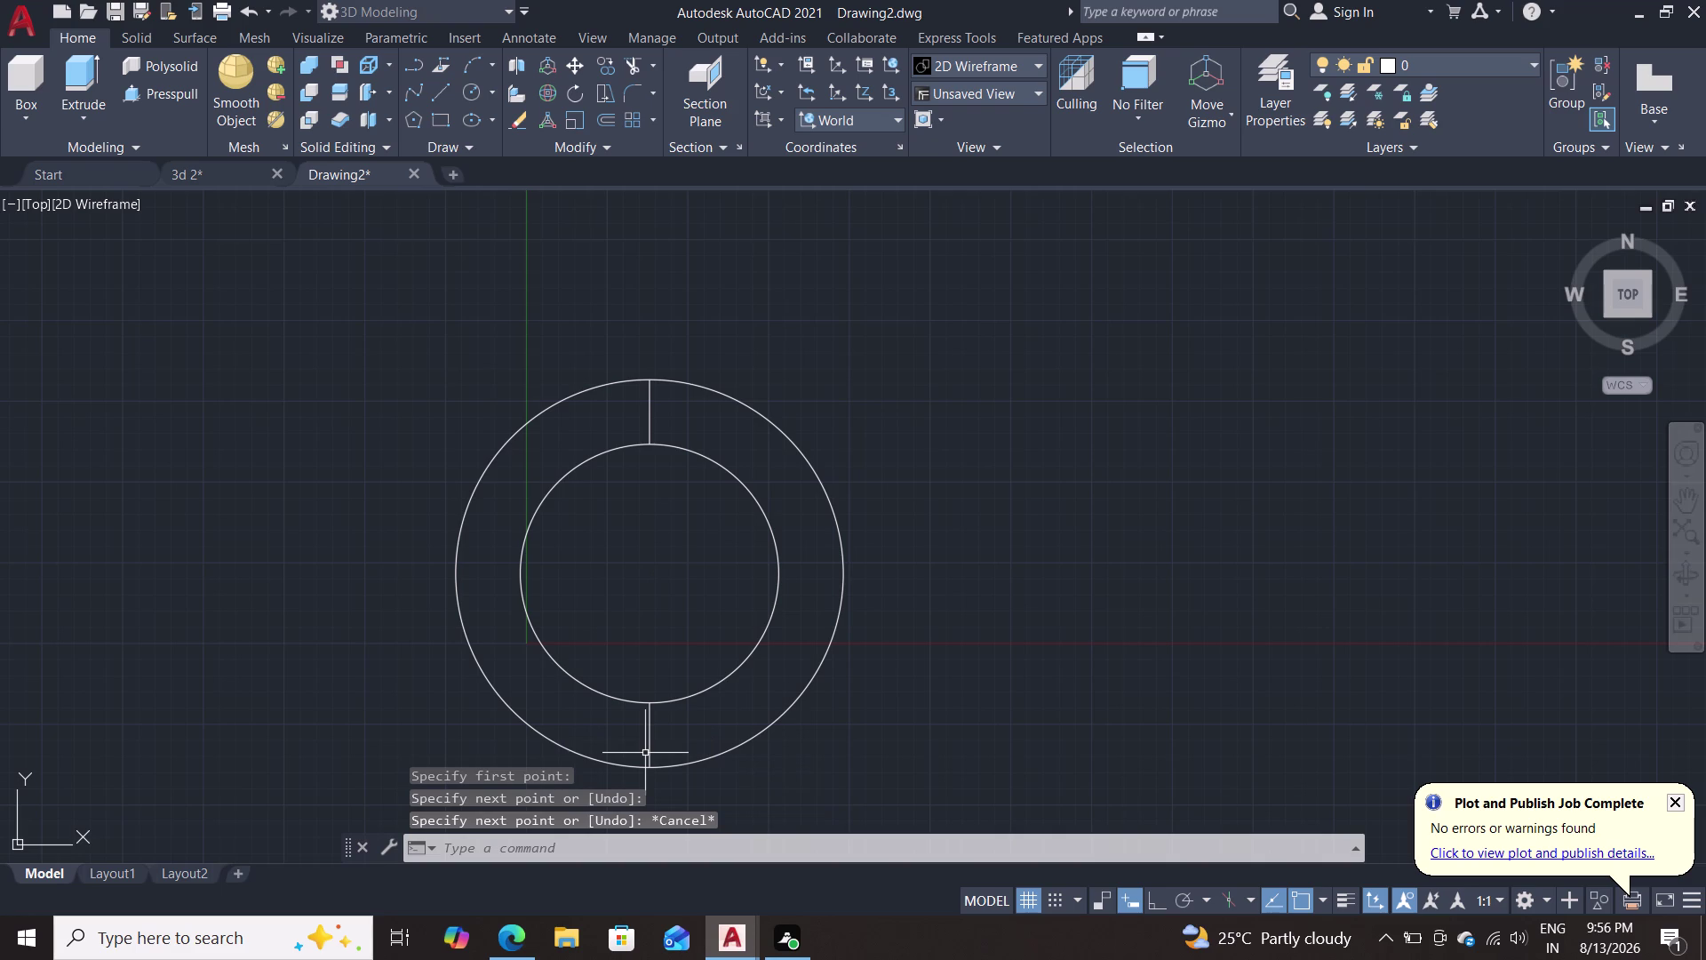
key(c)
key(Return)
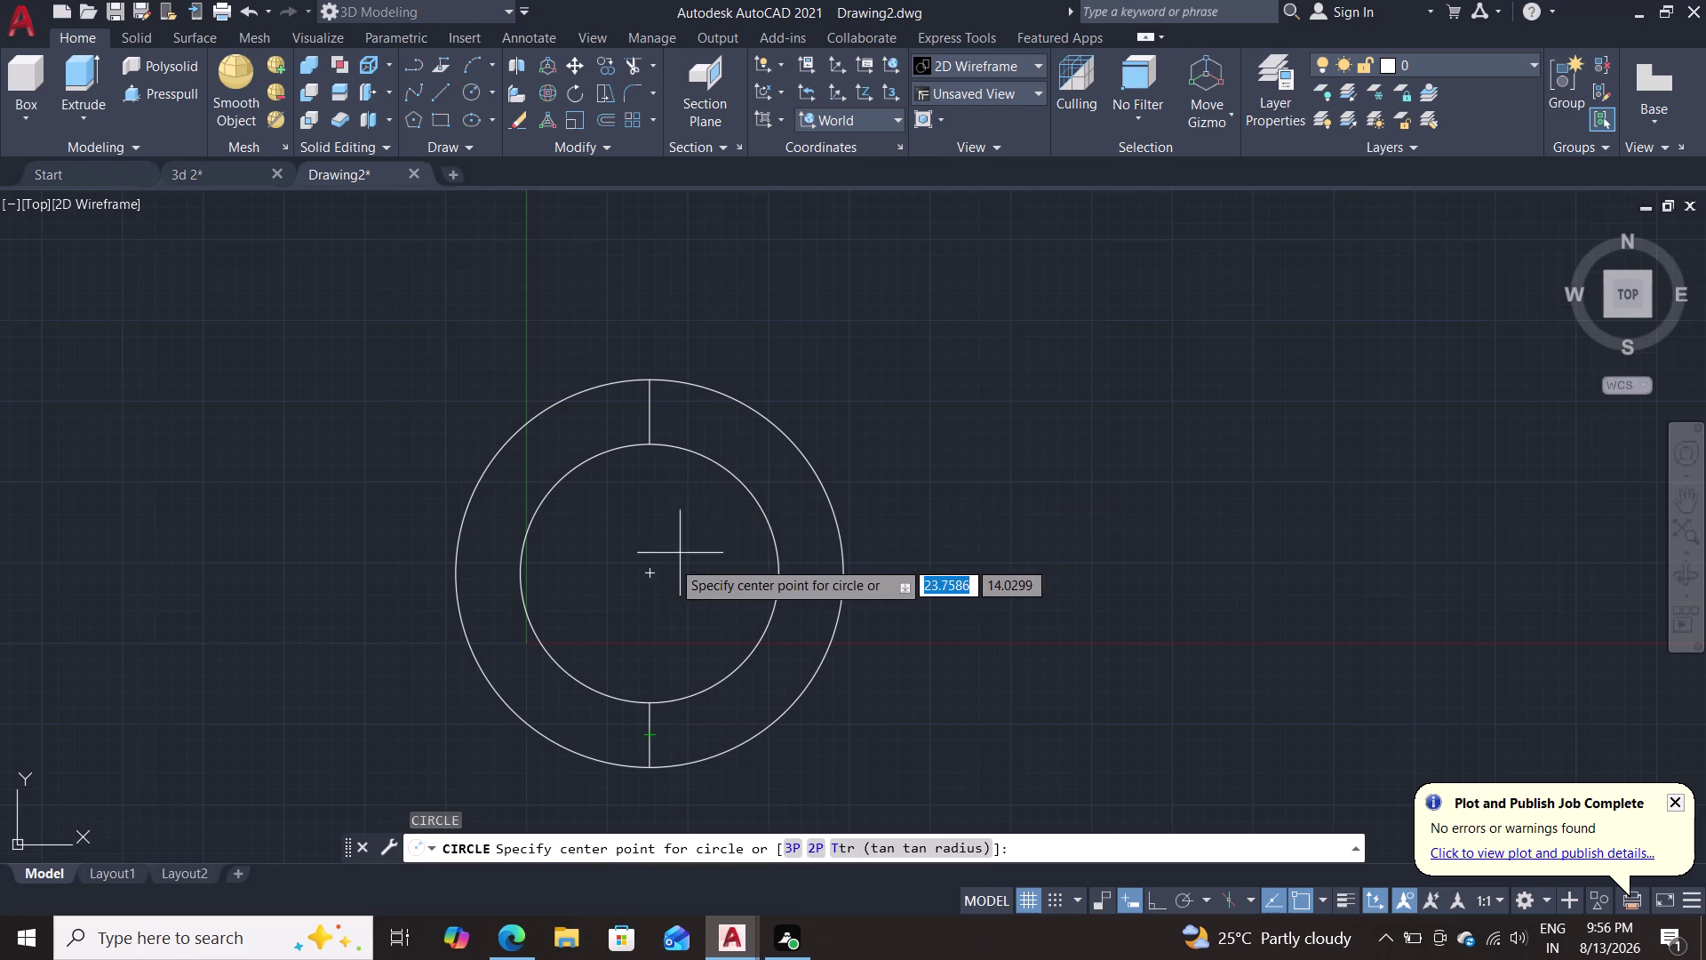
Draw a radius 10 circle at the shared centre of the two circles.
double_click(652, 575)
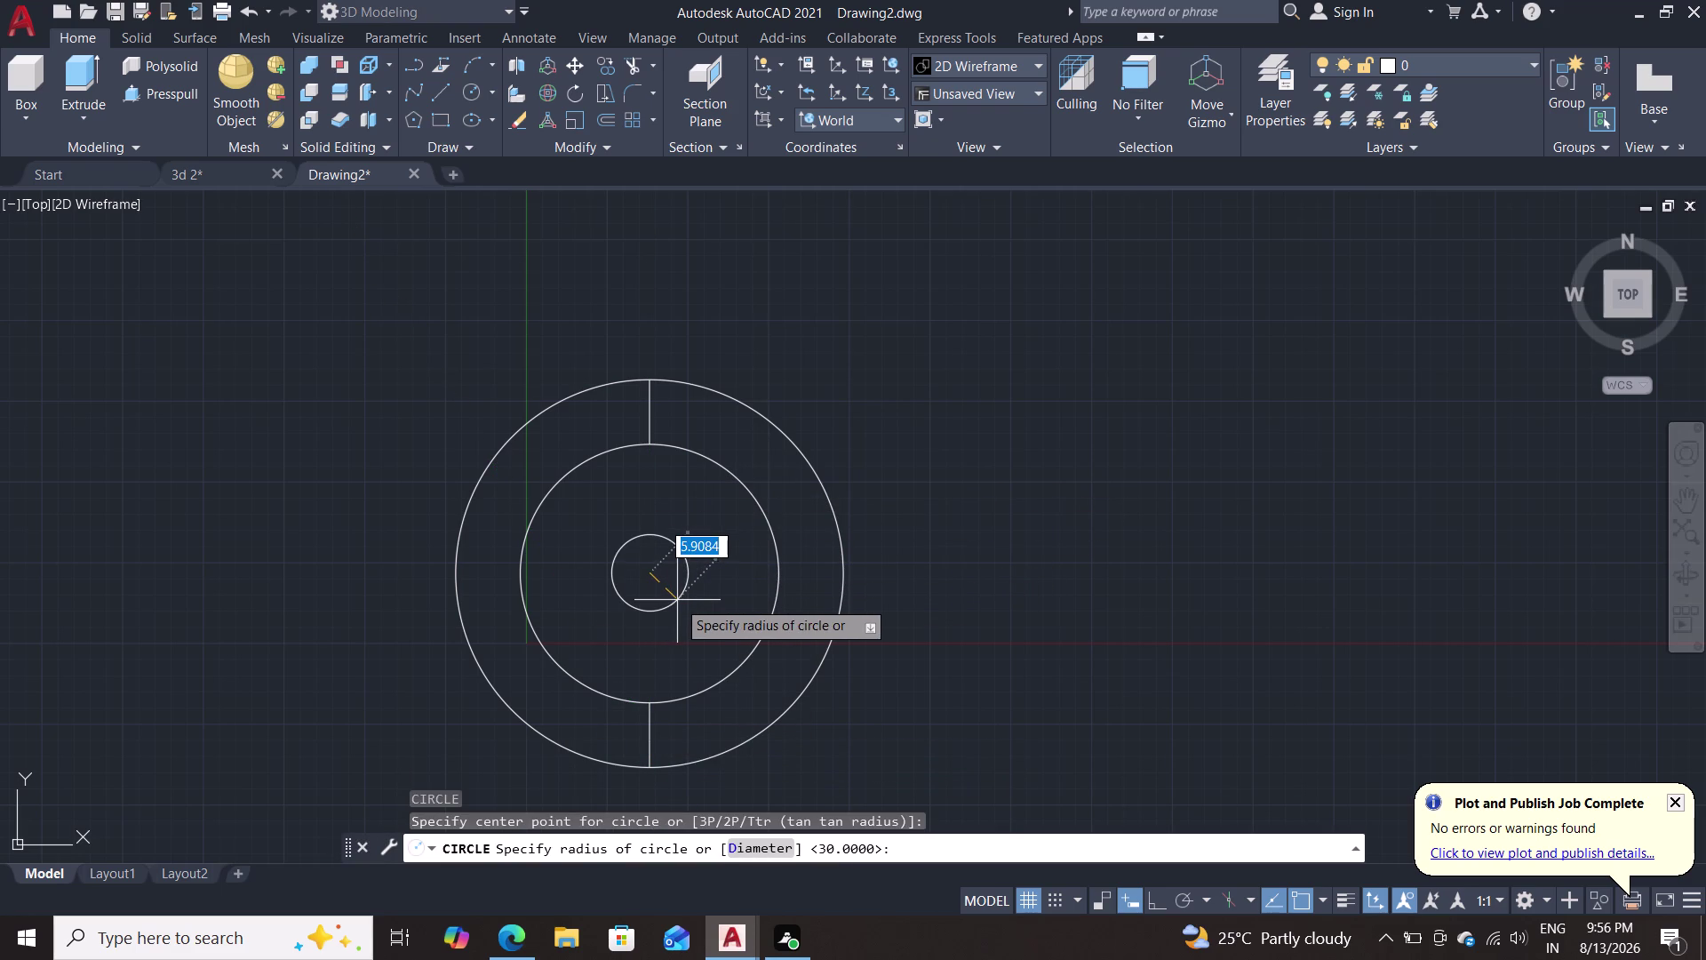
text(10)
key(Return)
key(Escape)
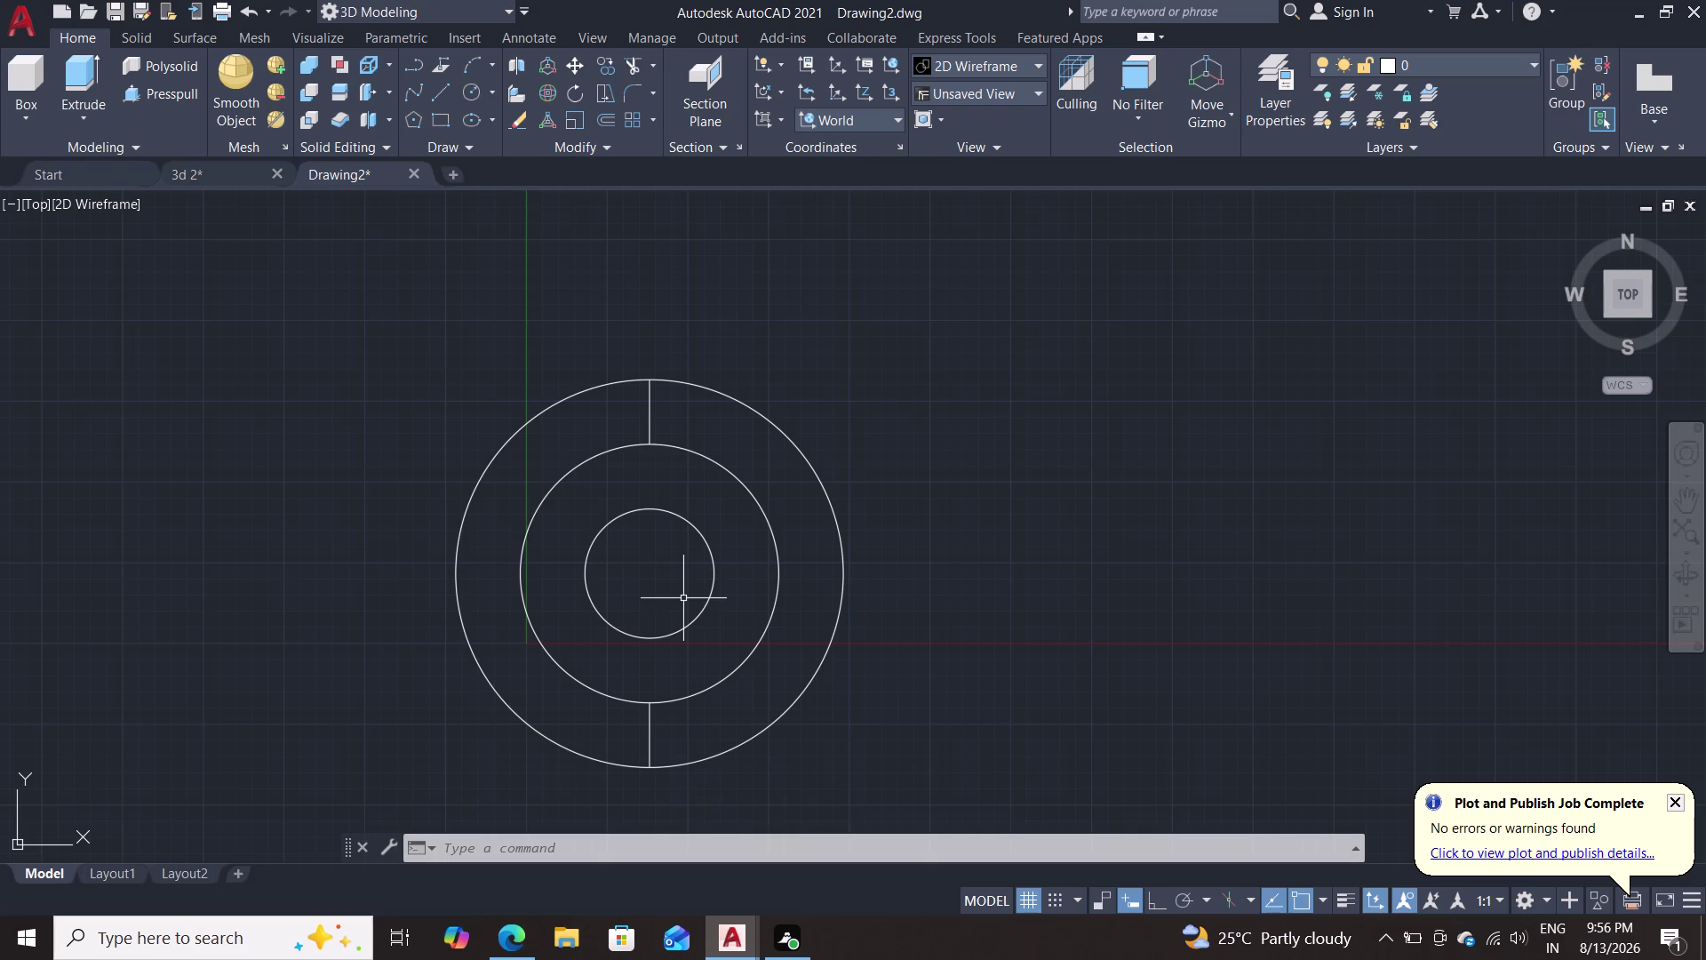
key(l)
key(Return)
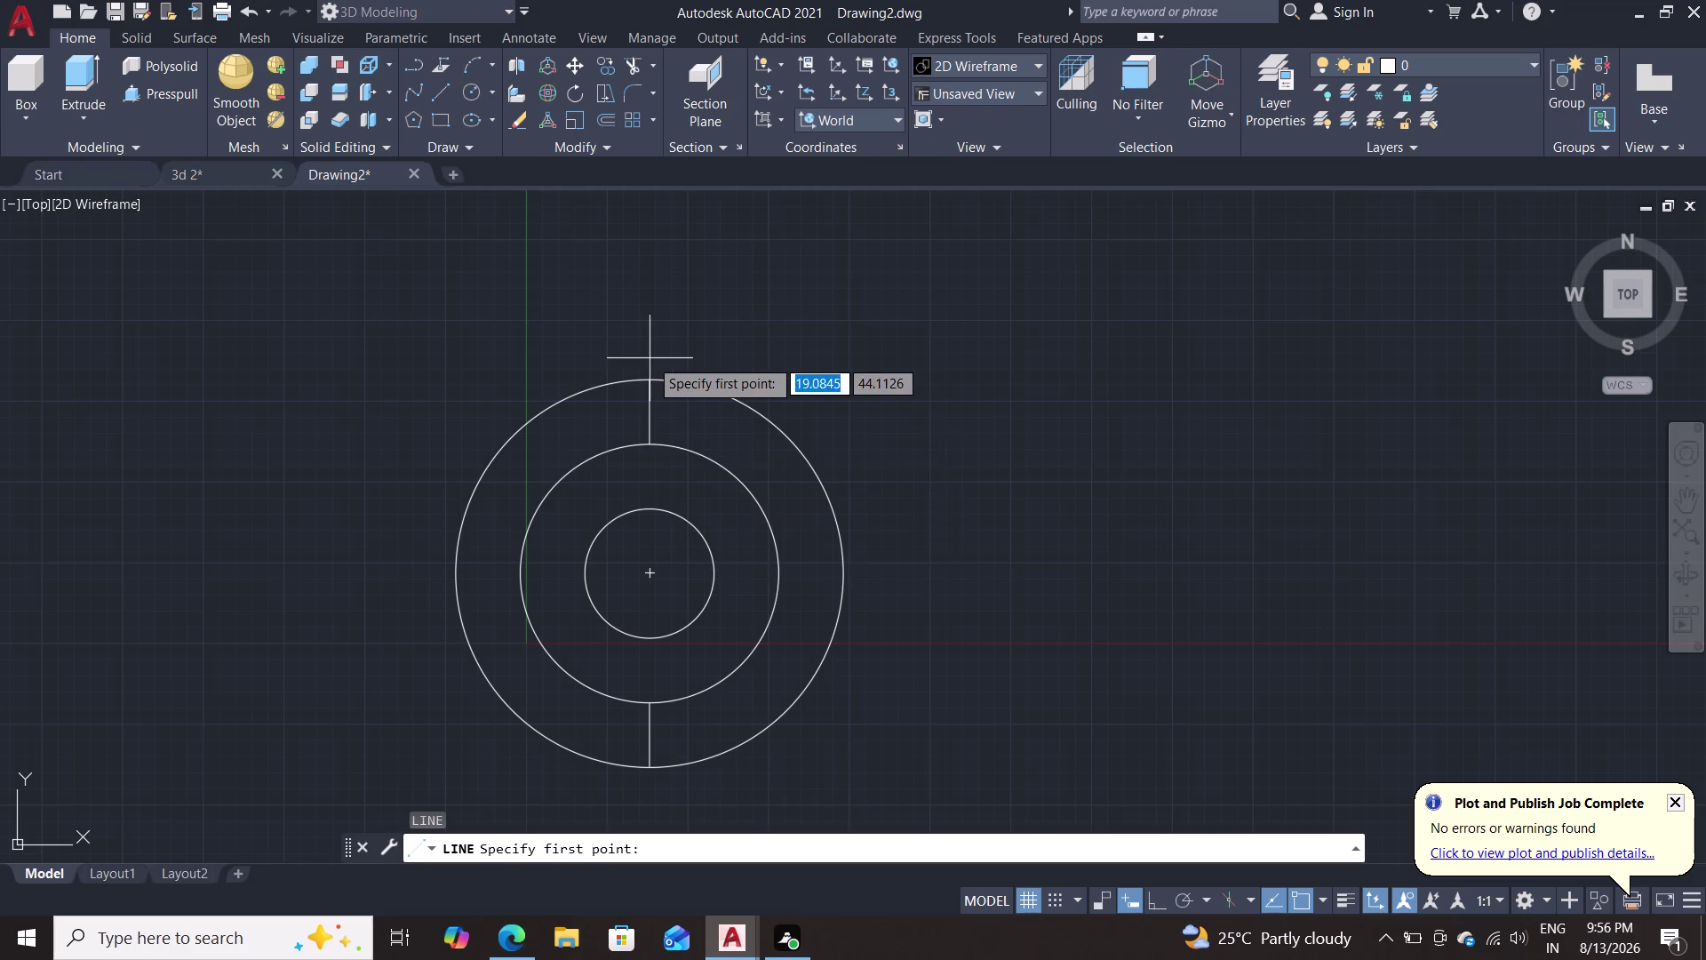
Begin an 80-unit line from the outer circle's top, then cancel it.
click(651, 377)
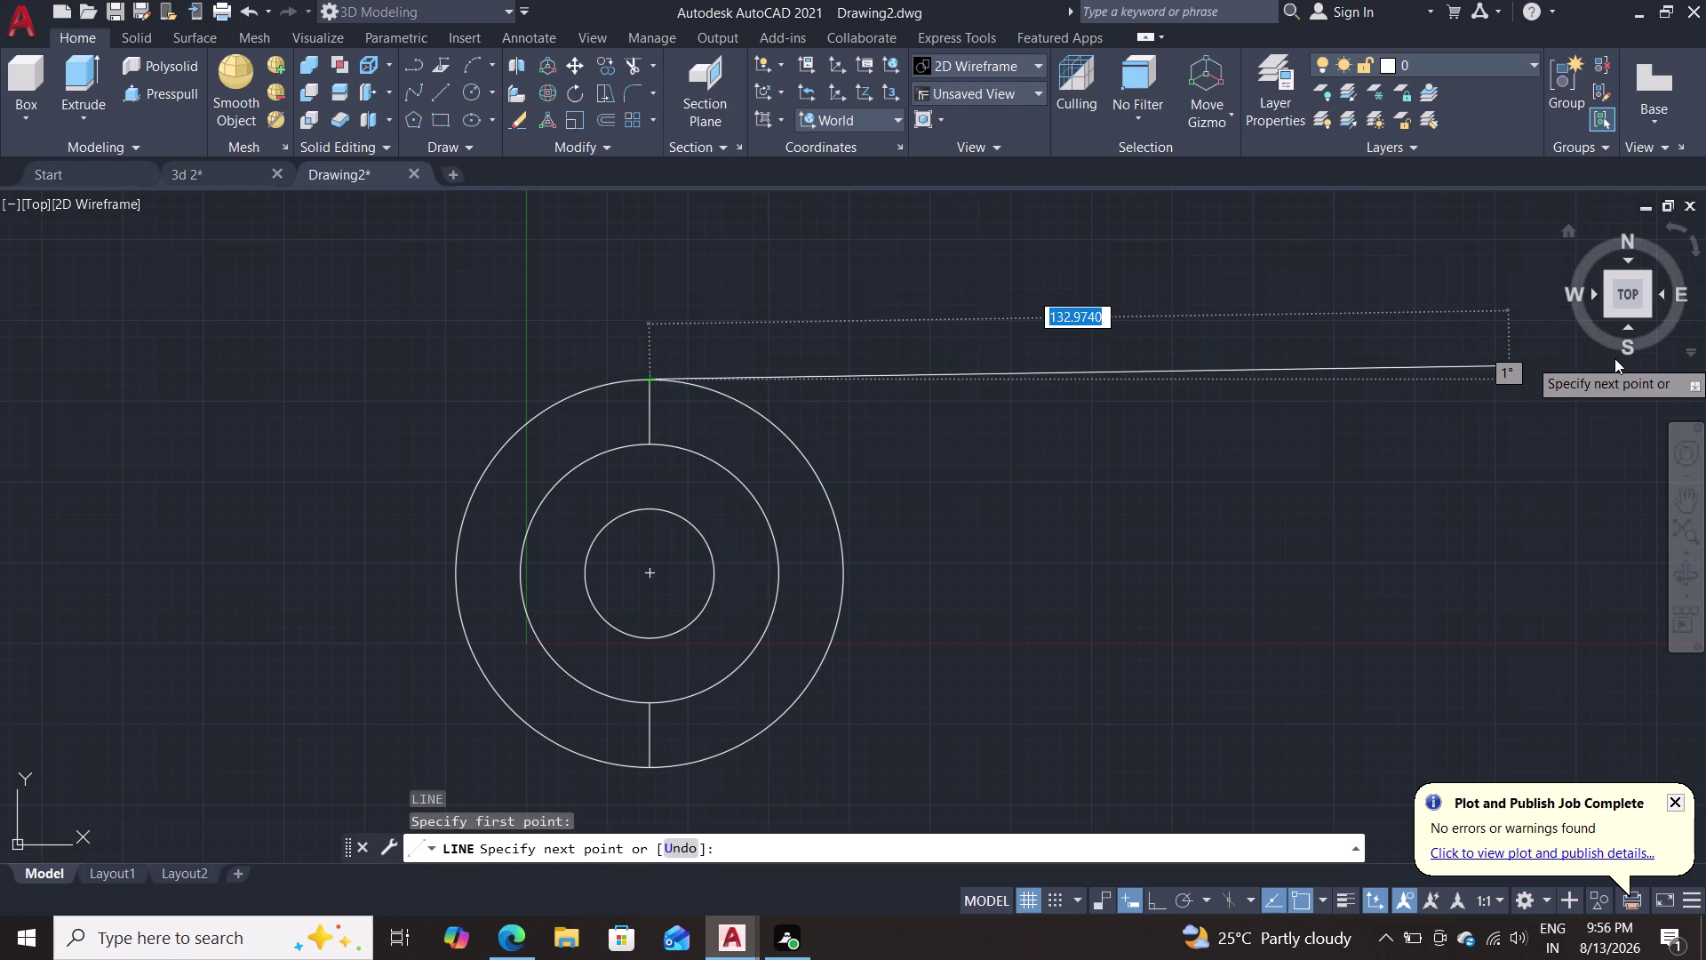
key(8)
key(0)
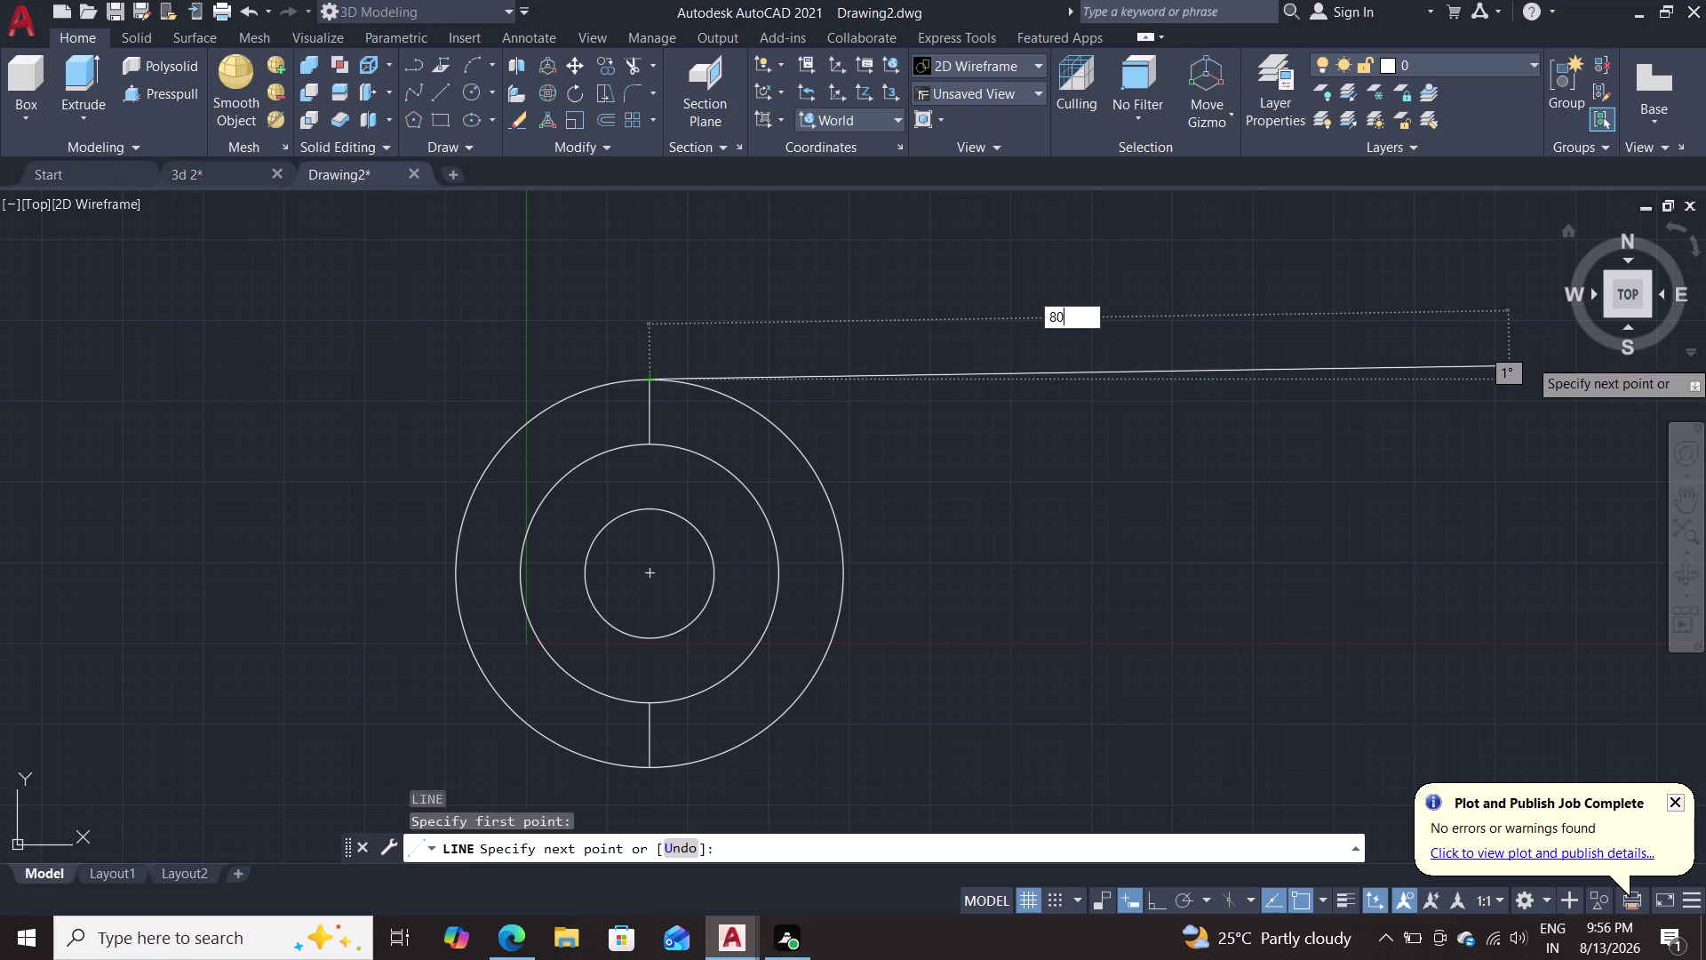
key(F8)
key(Escape)
key(Escape)
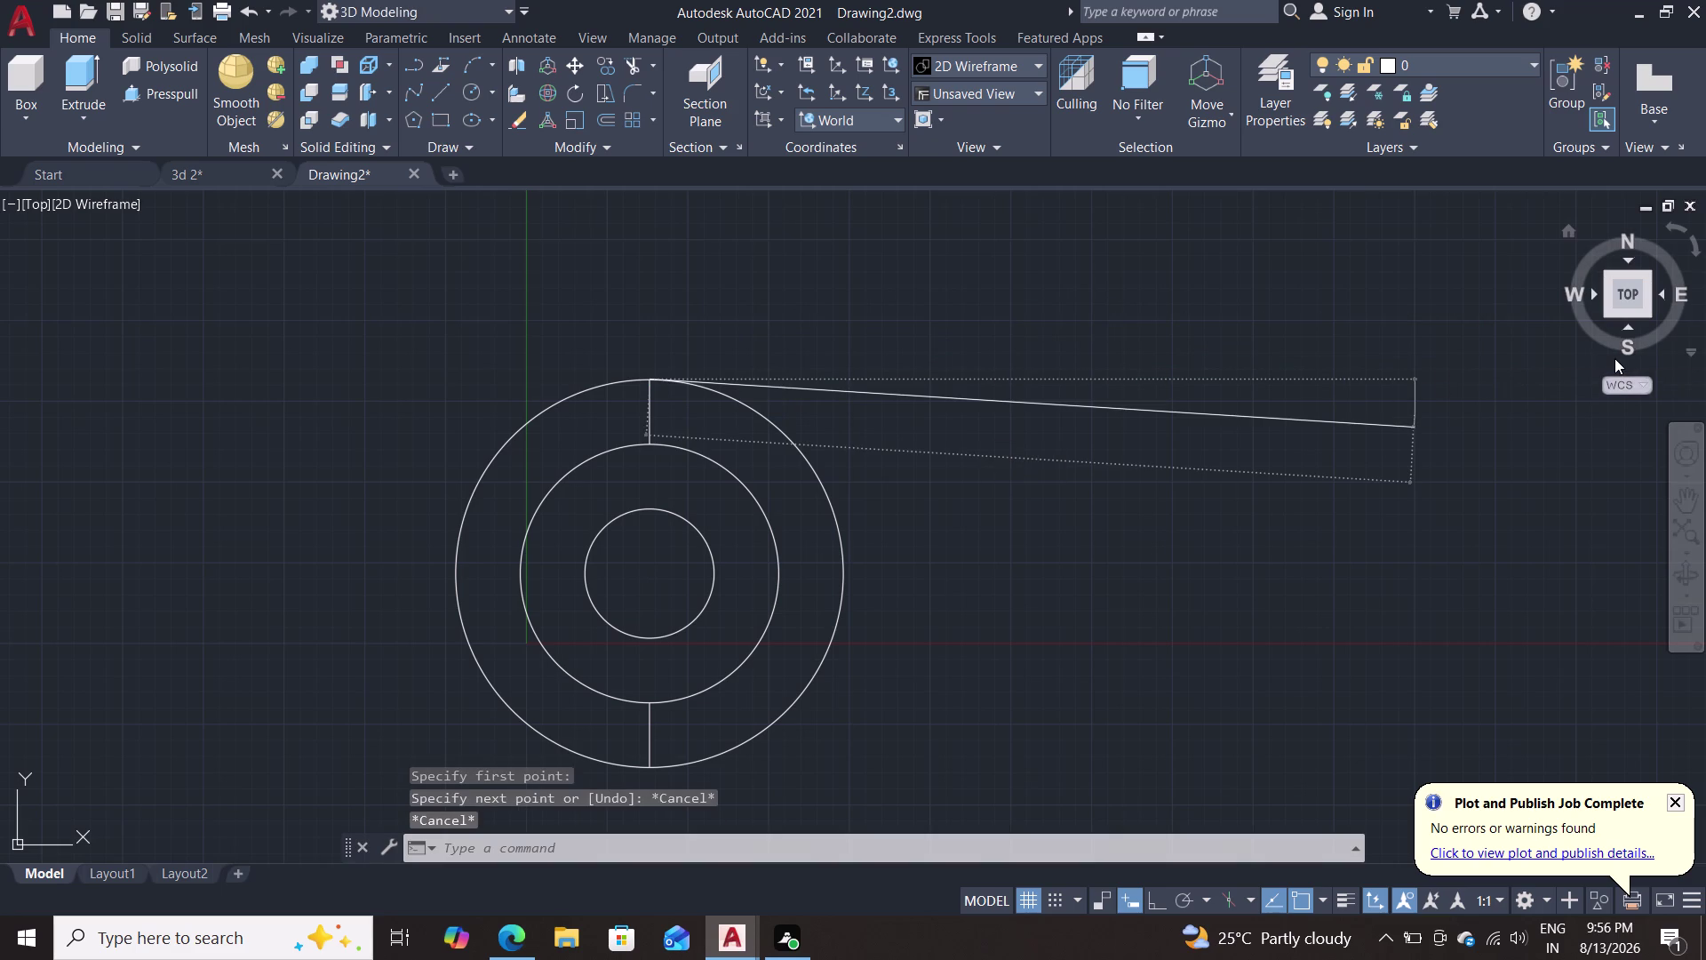
Redraw the 80-unit horizontal top line with Ortho and erase the extra 40-unit vertical.
key(l)
key(Return)
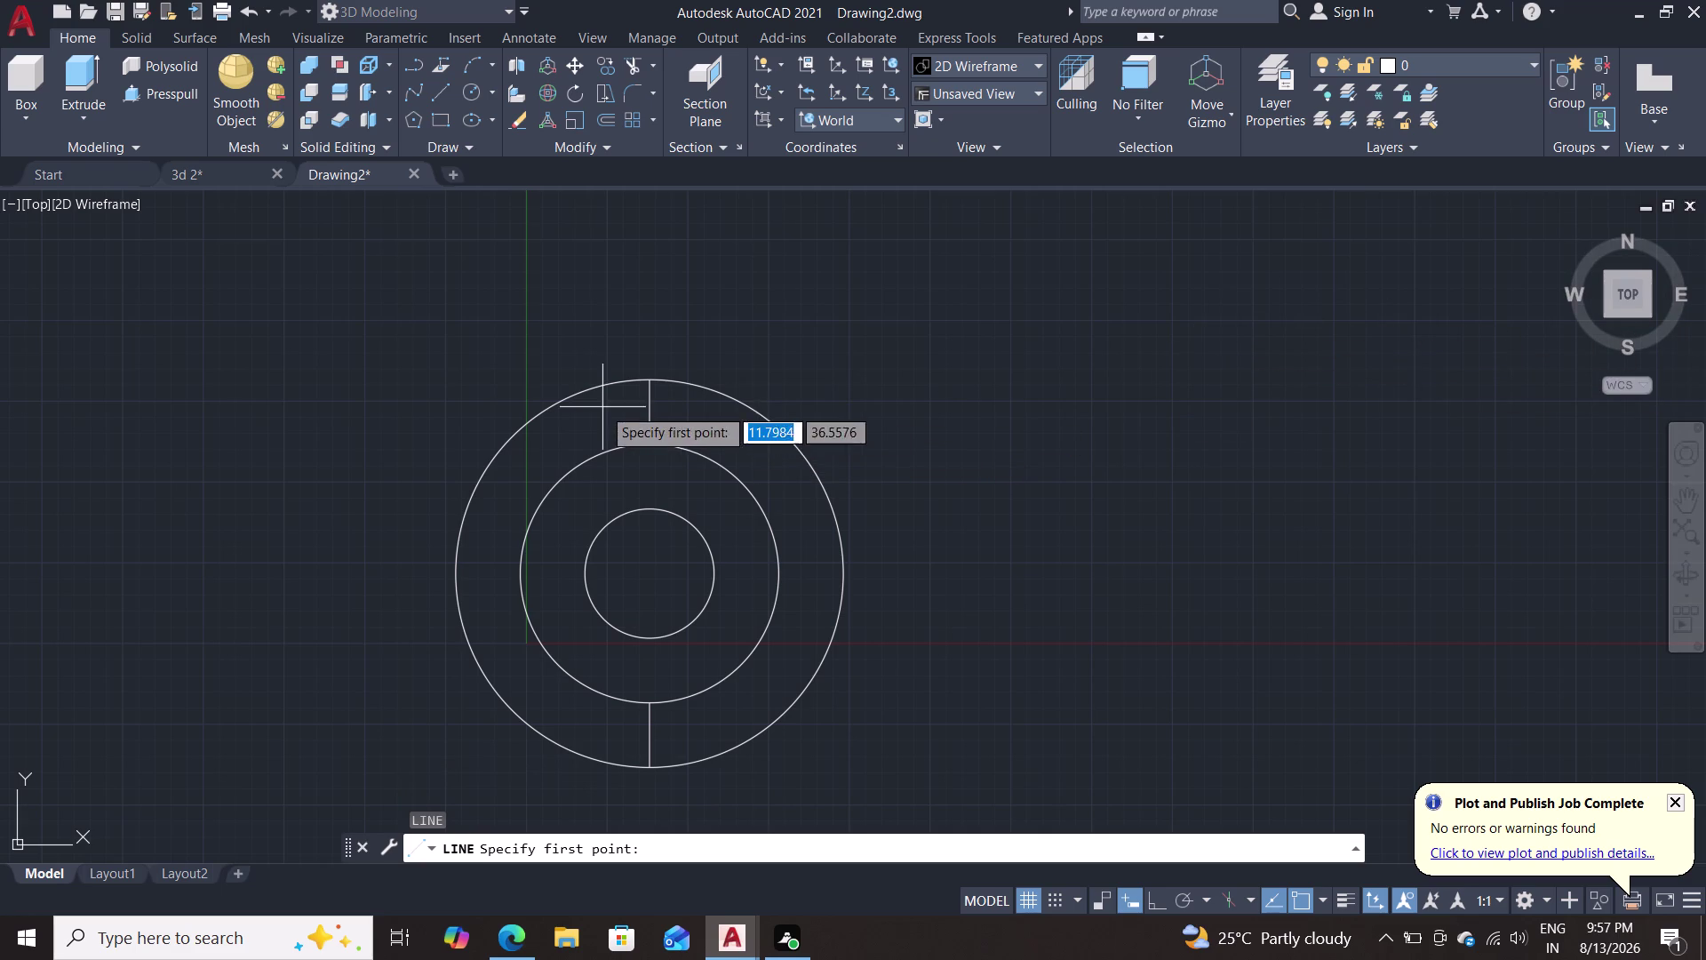
click(644, 379)
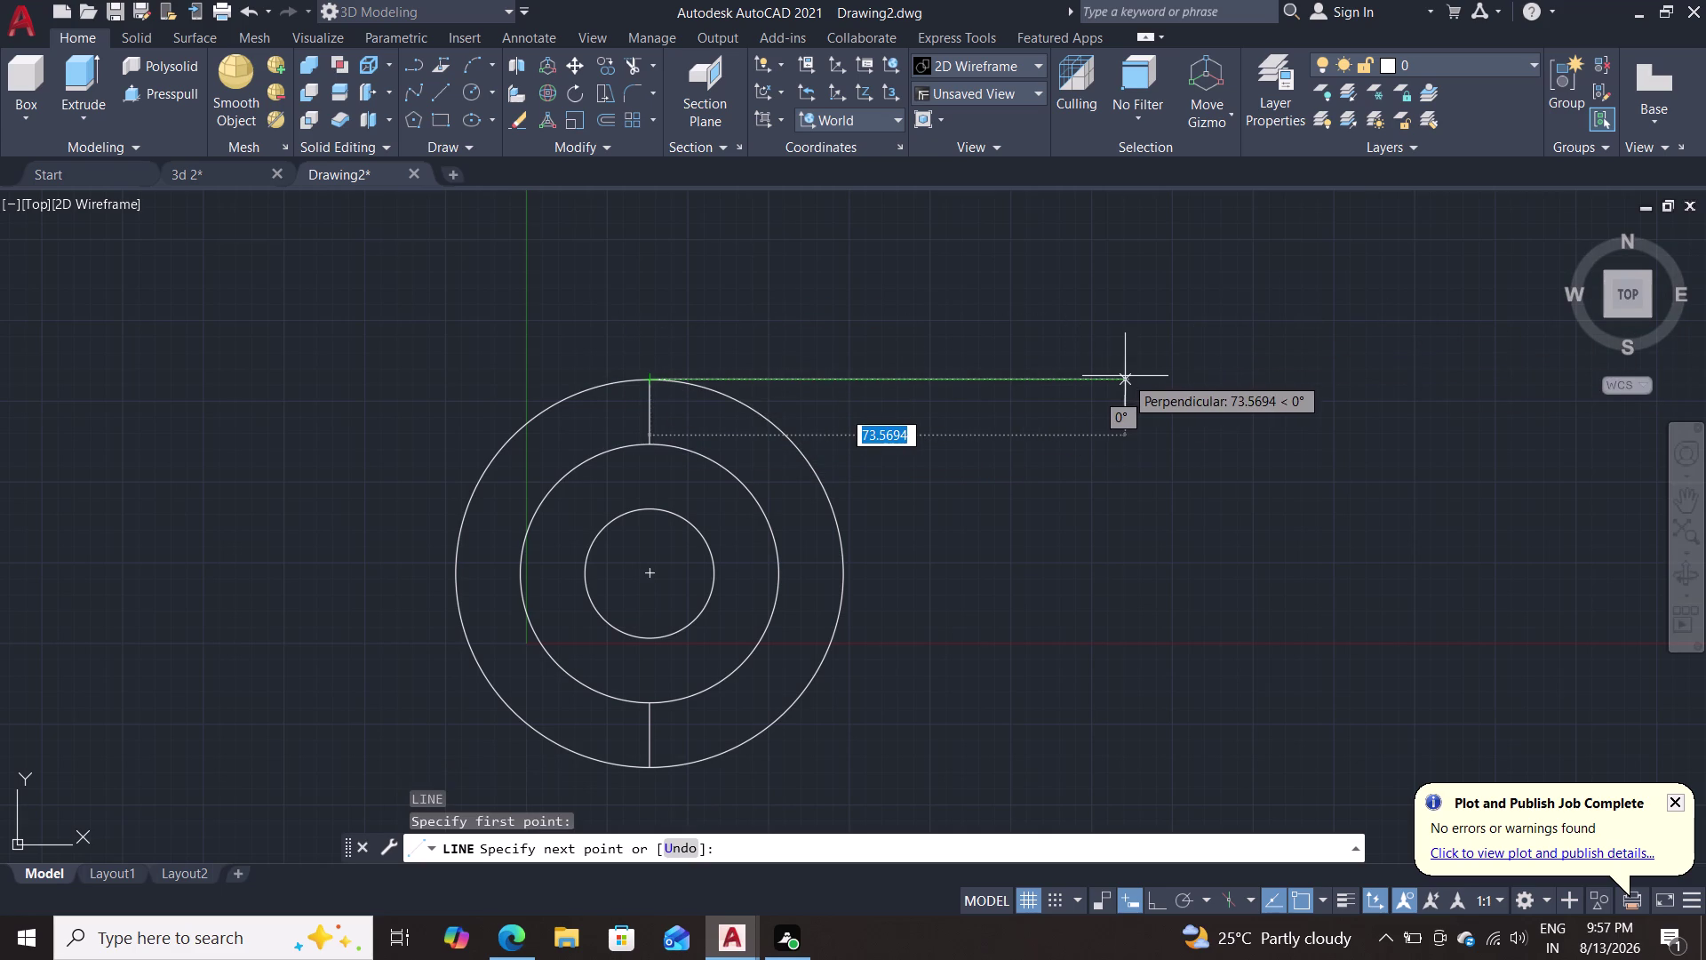
key(F8)
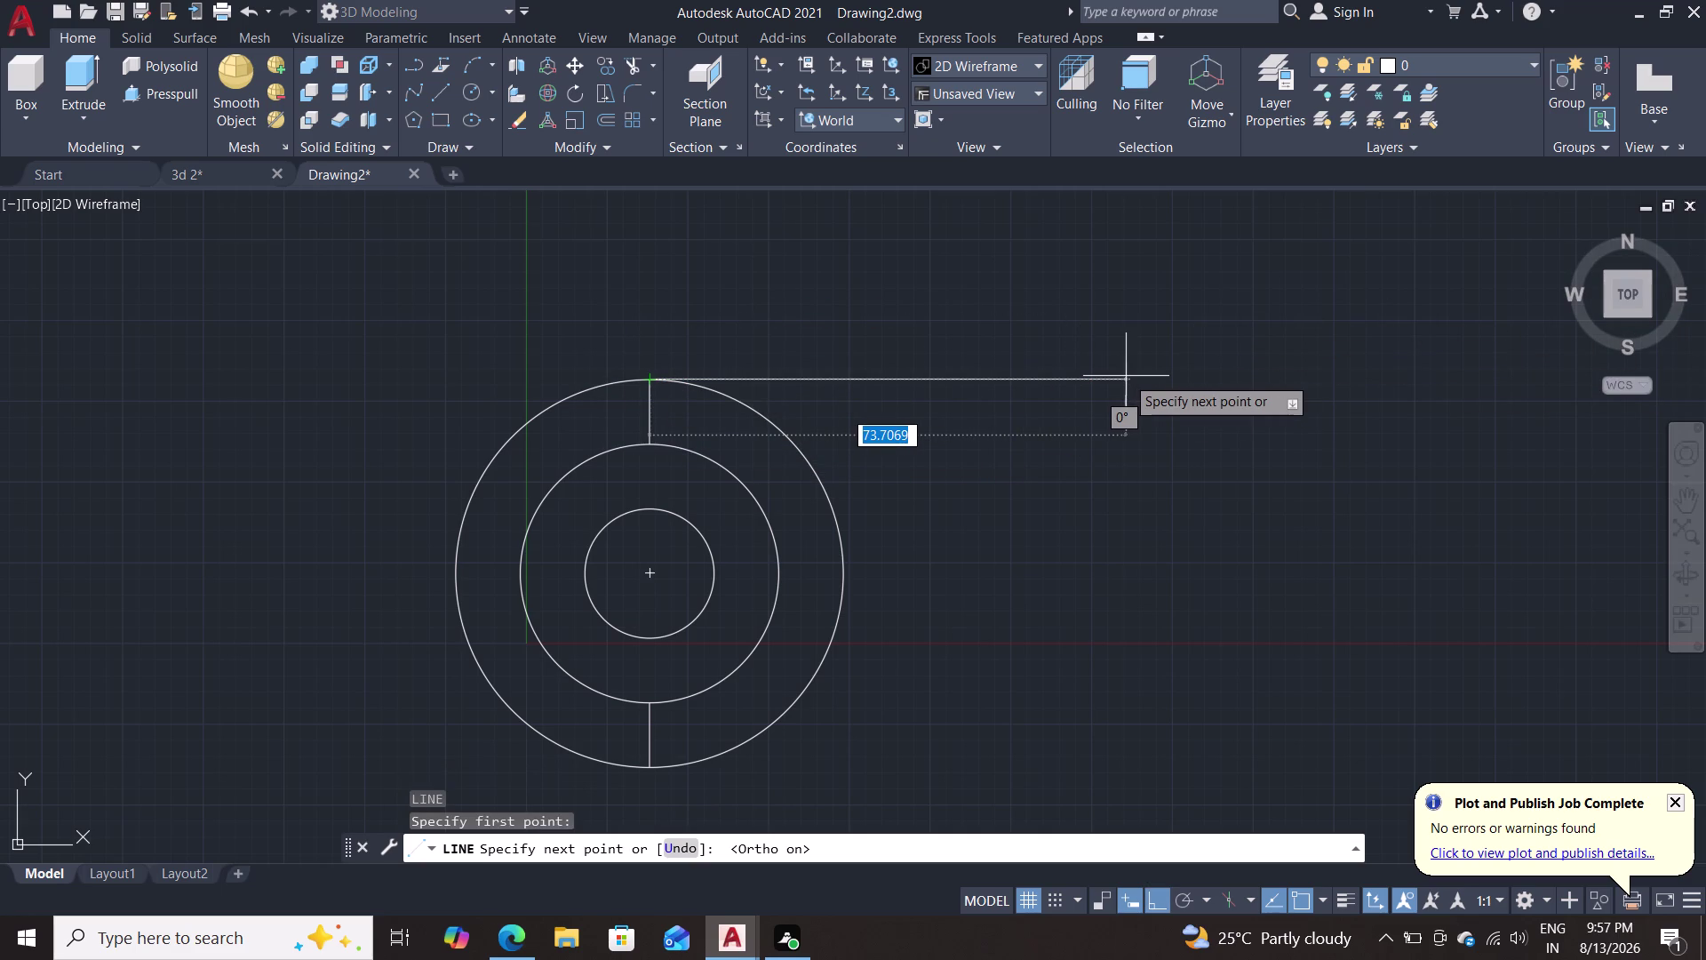
text(80)
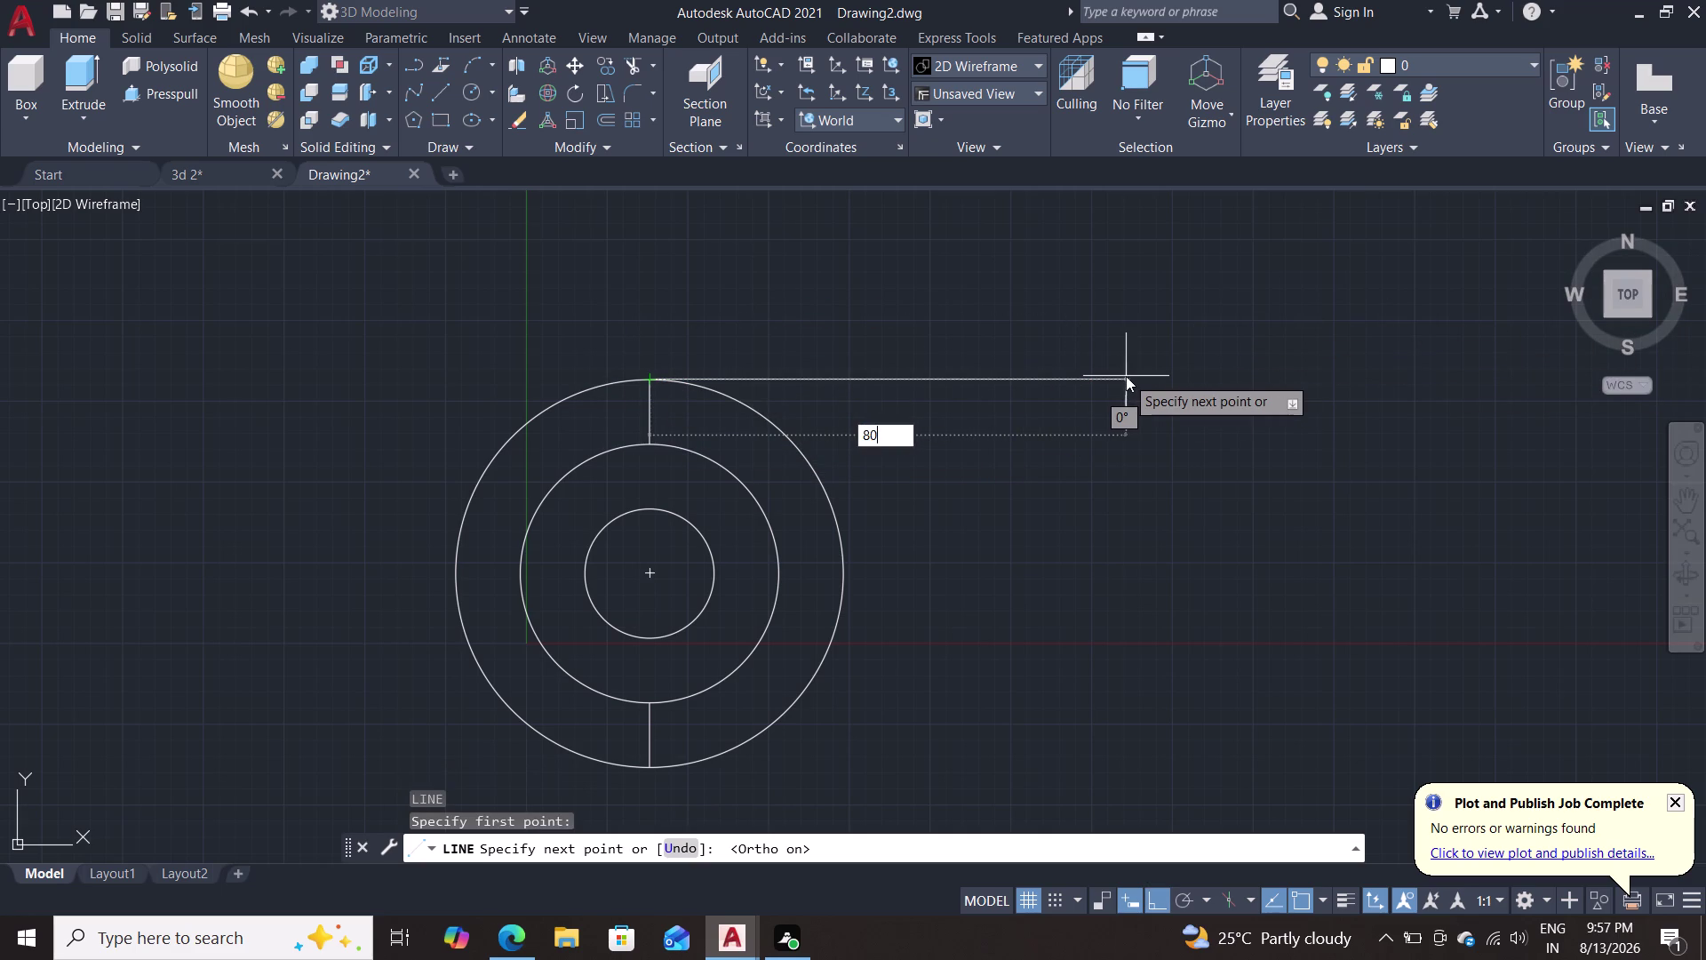
key(Return)
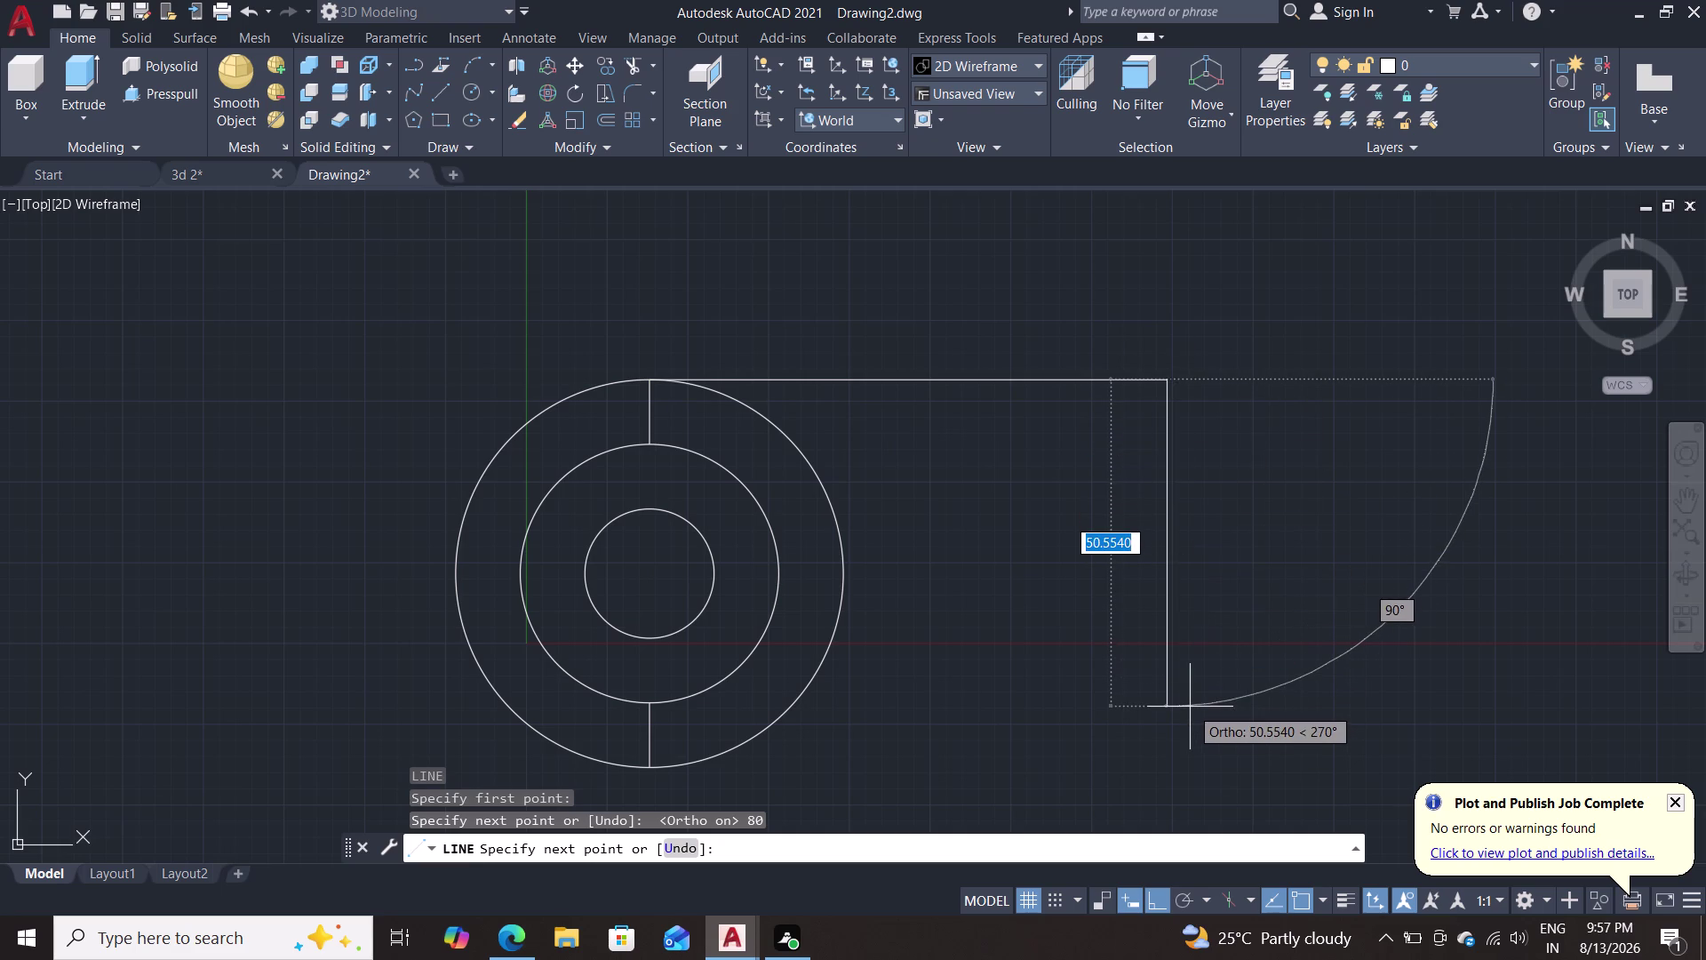
text(40)
key(Return)
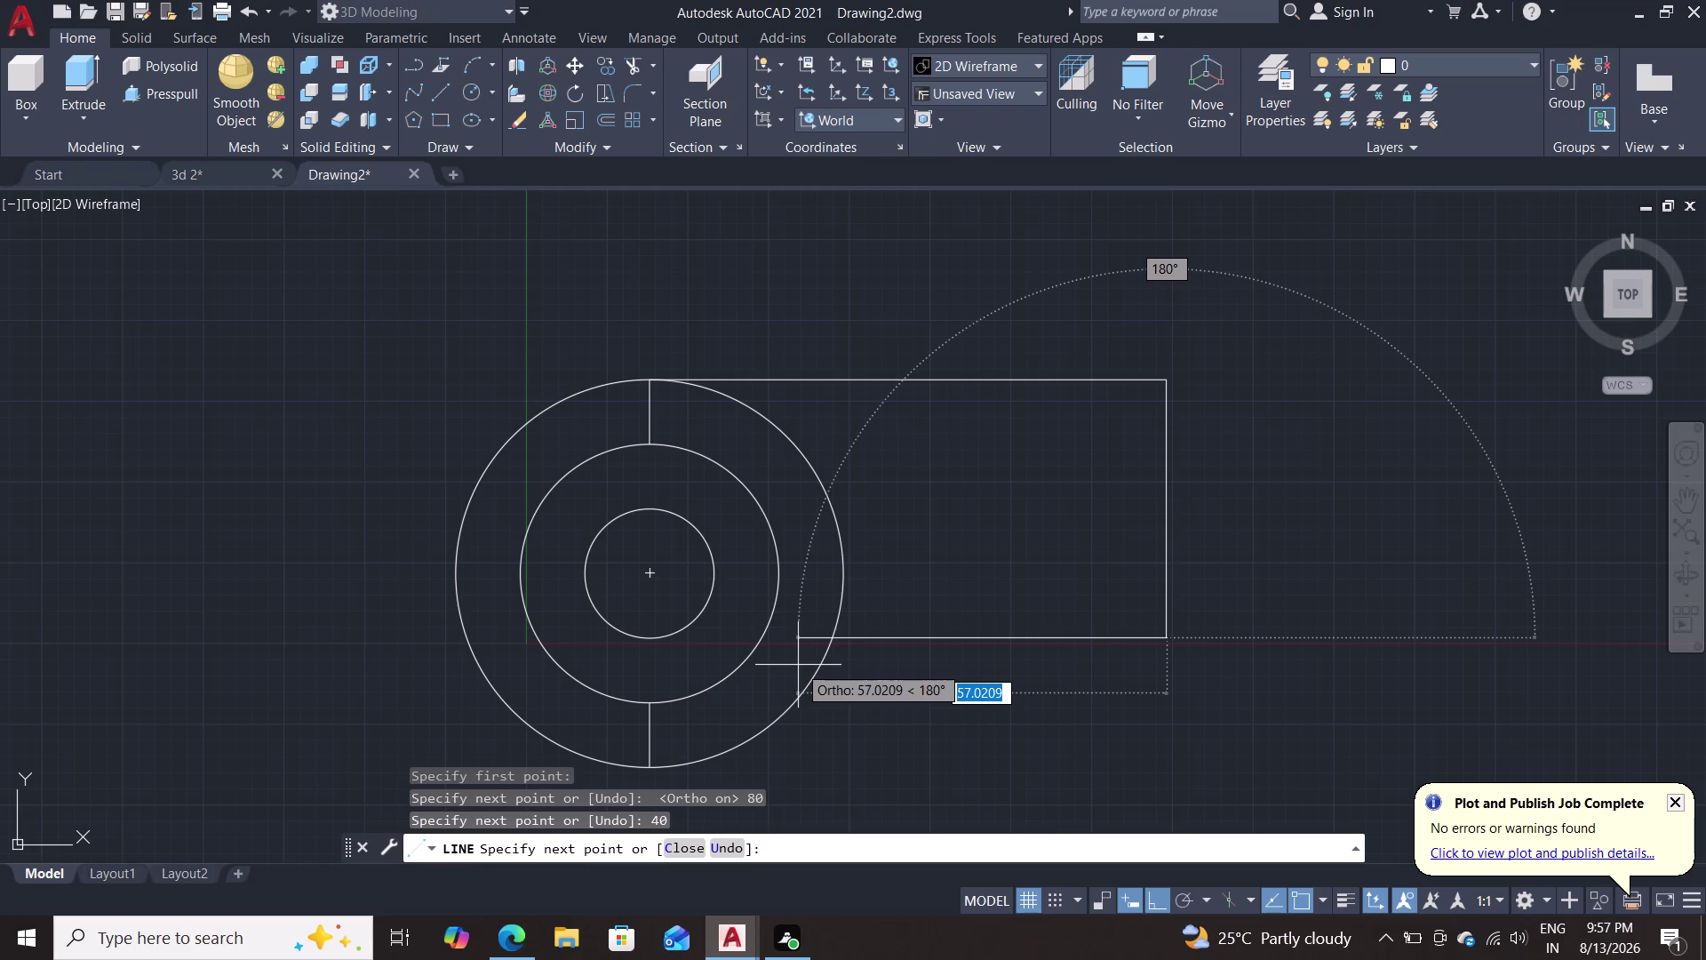
key(Escape)
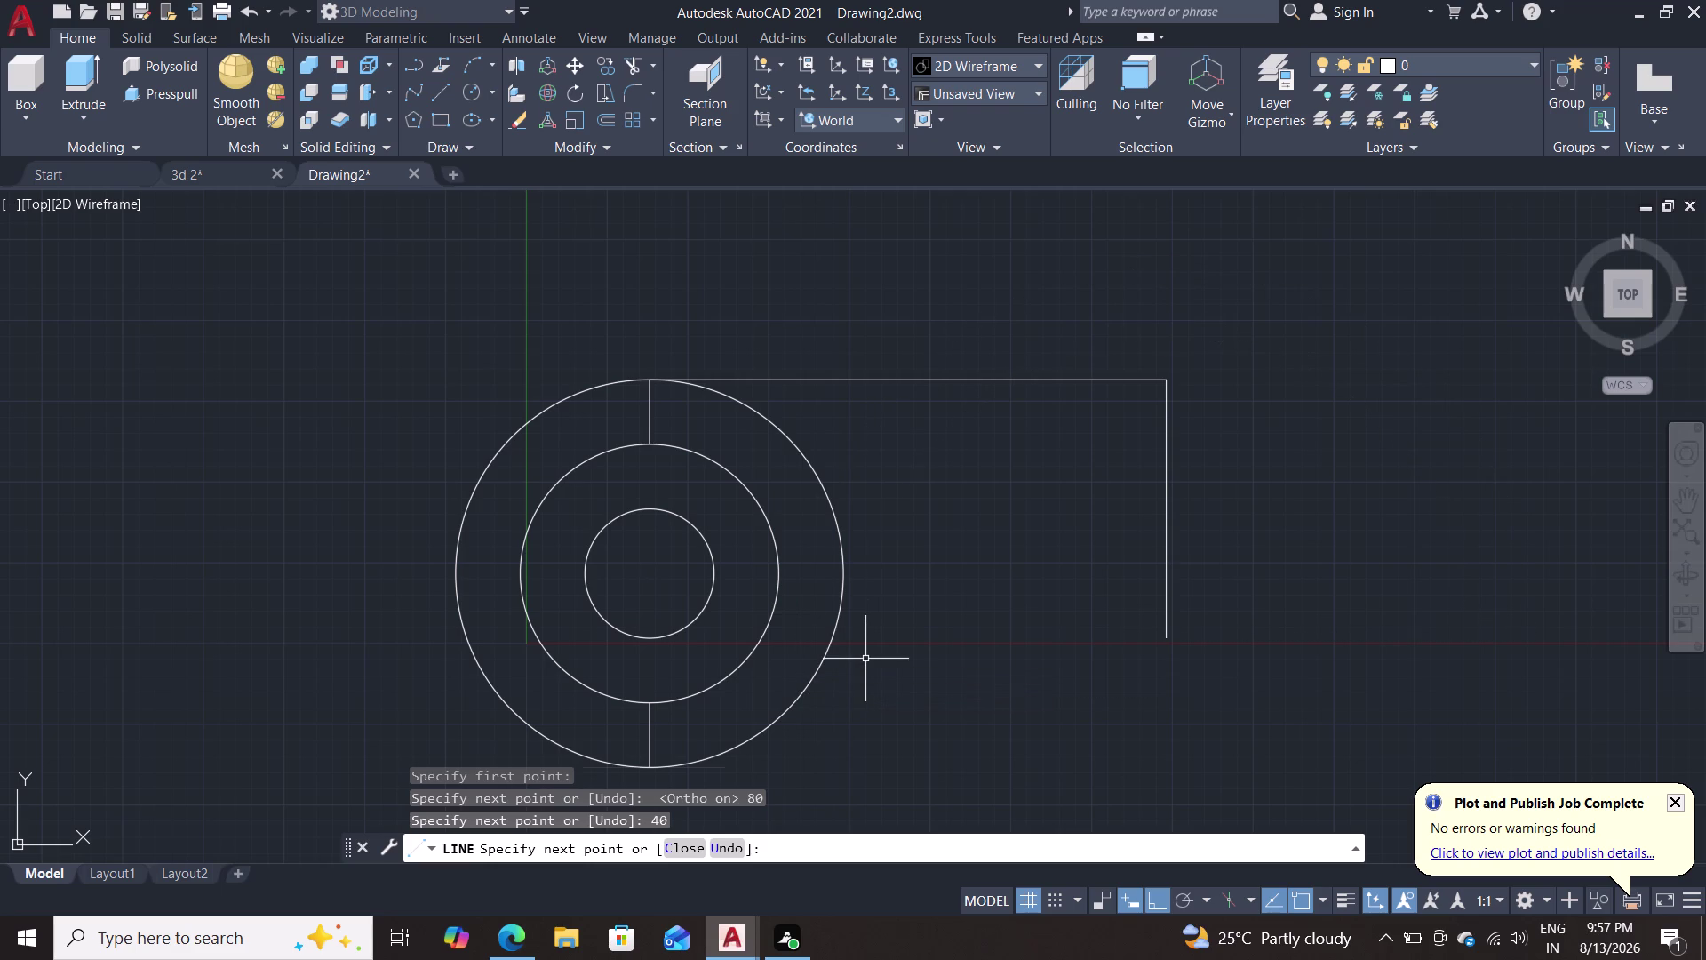
double_click(1168, 515)
key(Delete)
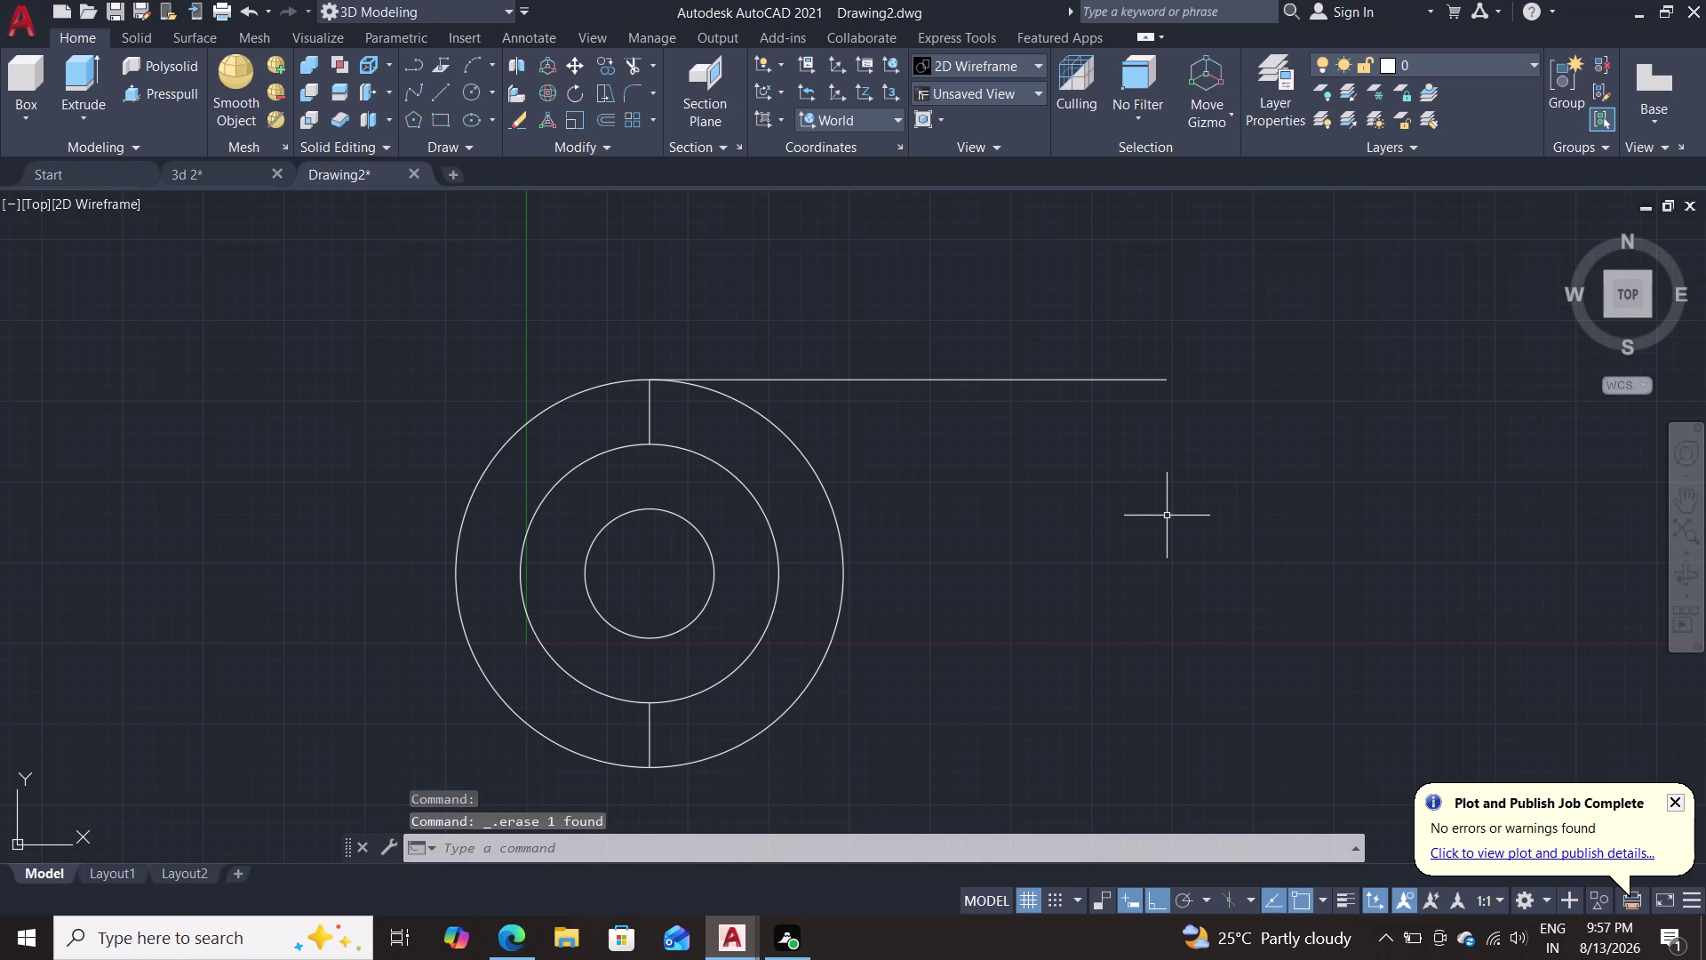
Draw an 80-unit line from the outer circle's bottom and close the right edge.
key(l)
key(Return)
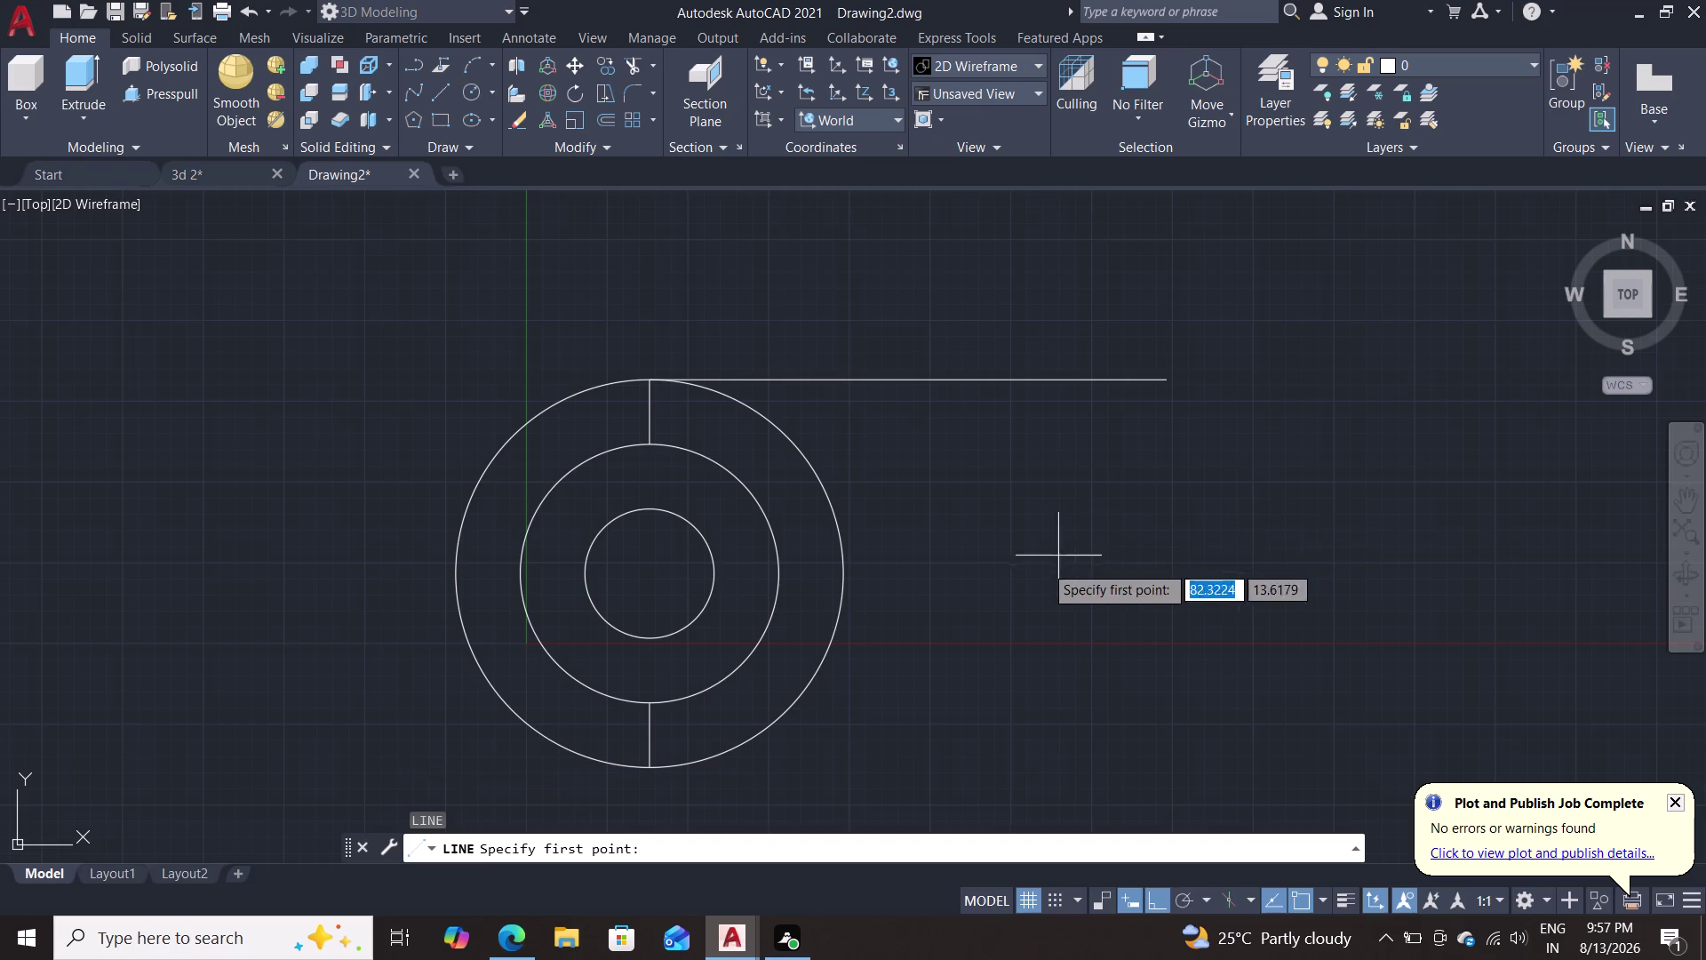
scroll(down, 3)
middle_drag(1044, 558, 1065, 429)
scroll(down, 3)
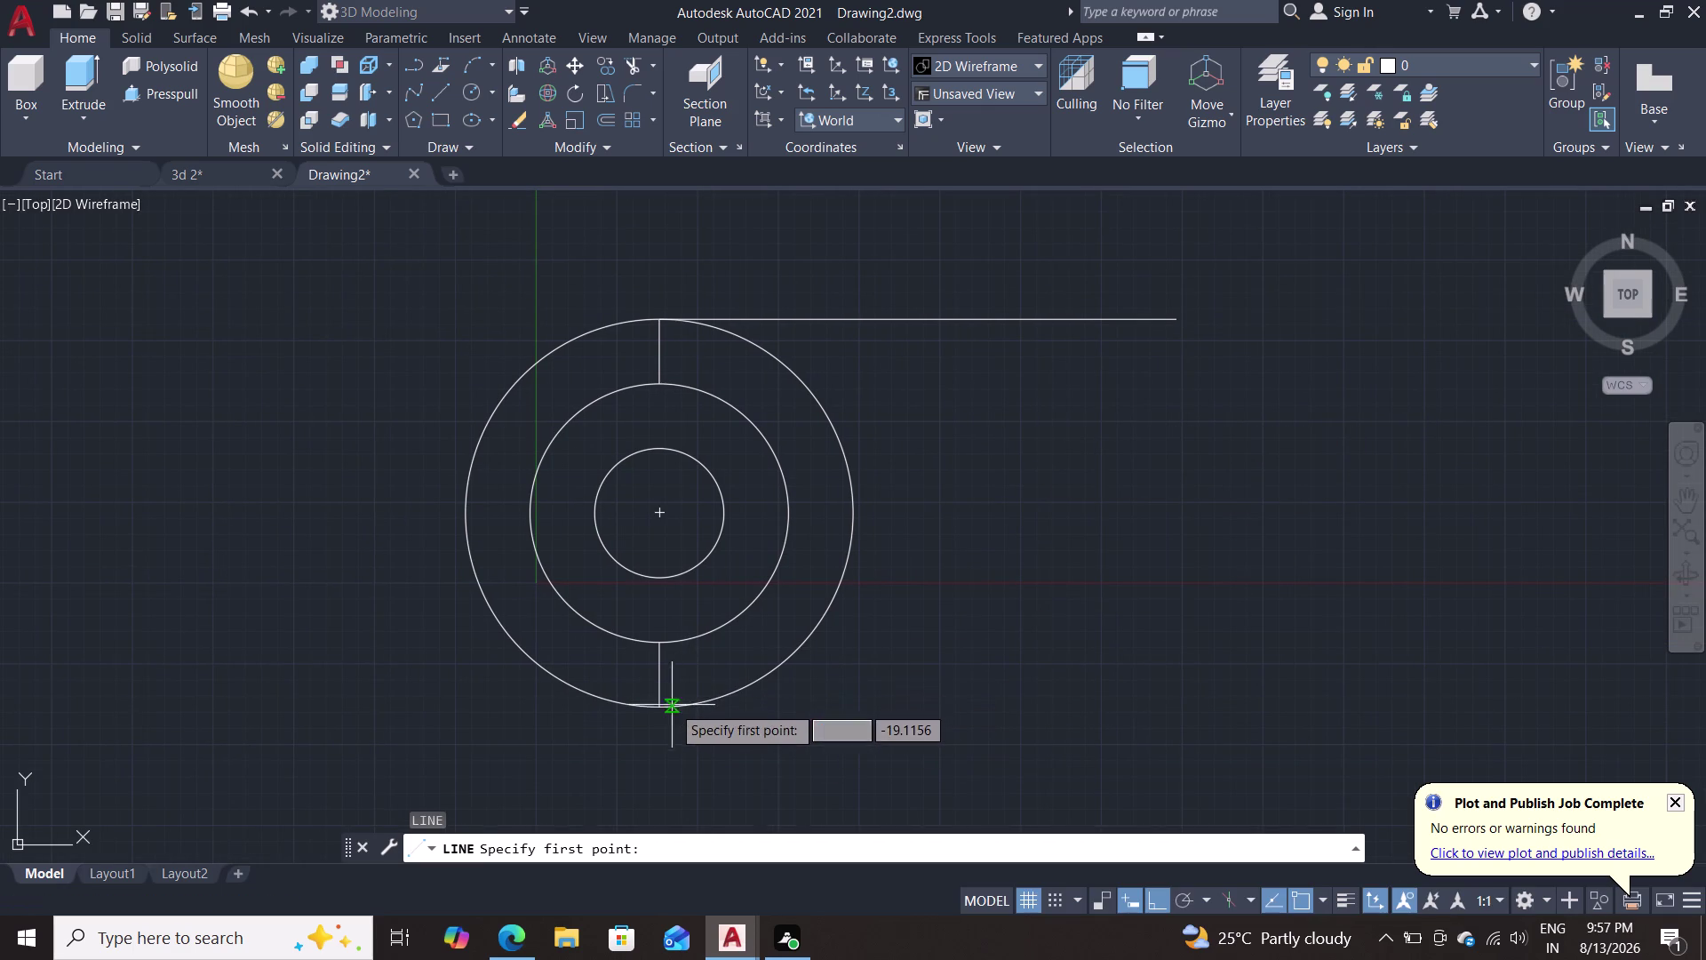
click(656, 709)
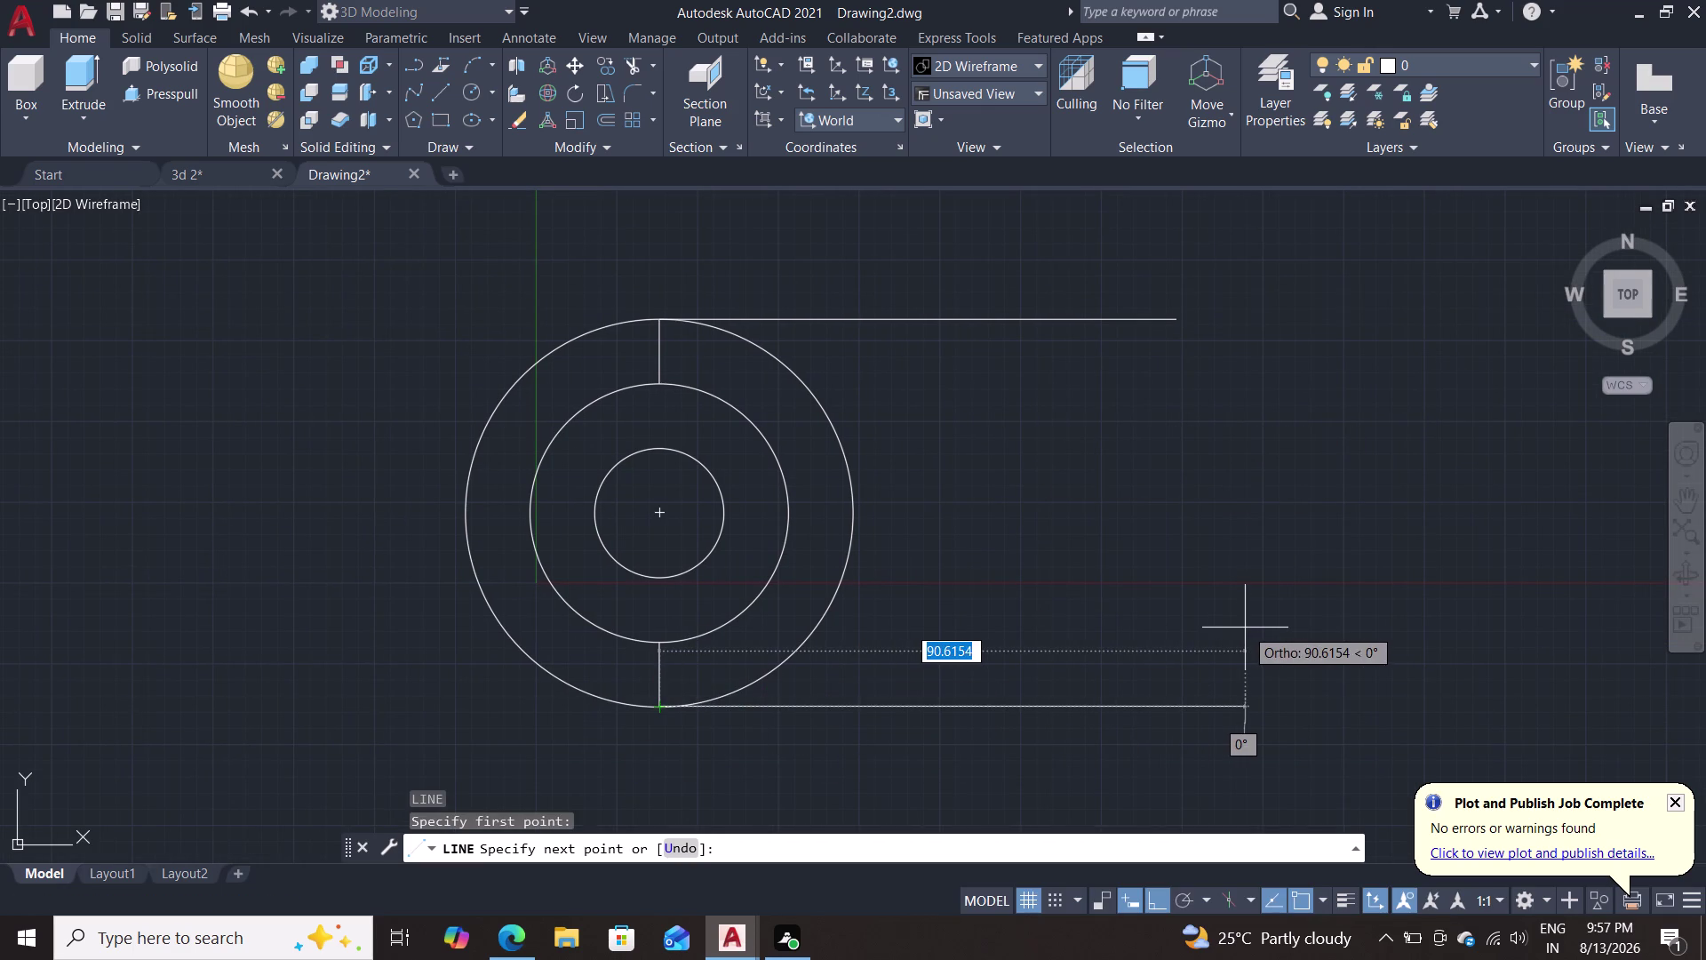
key(8)
key(0)
key(Return)
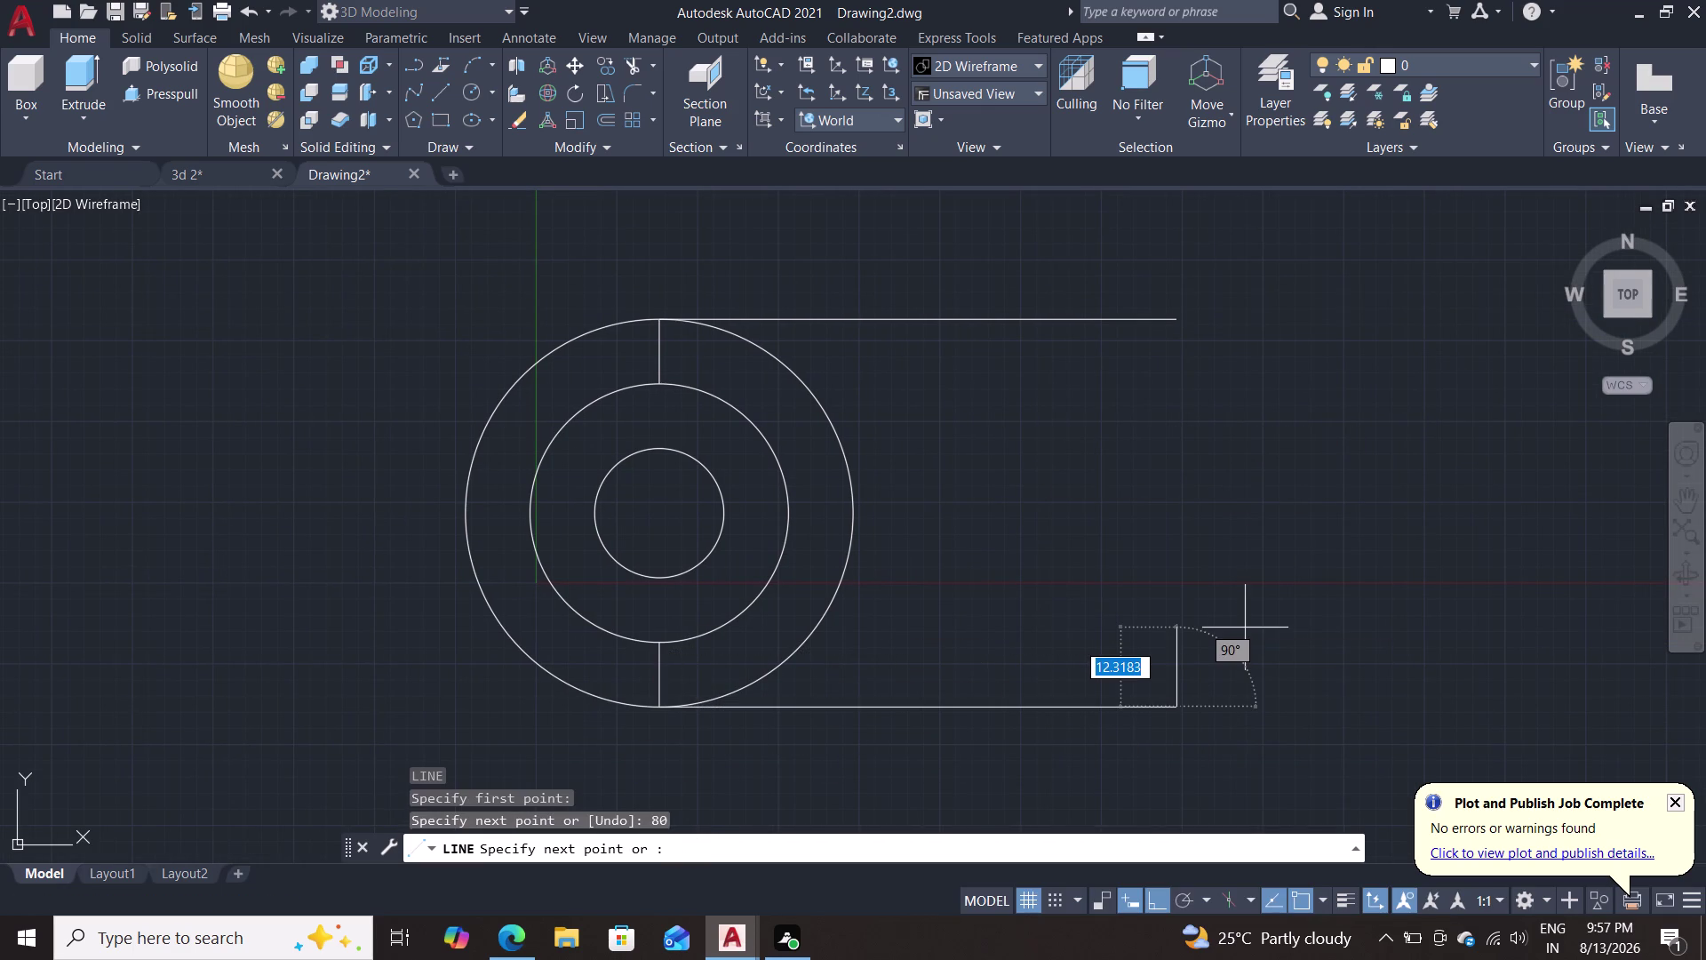
click(1175, 322)
key(Escape)
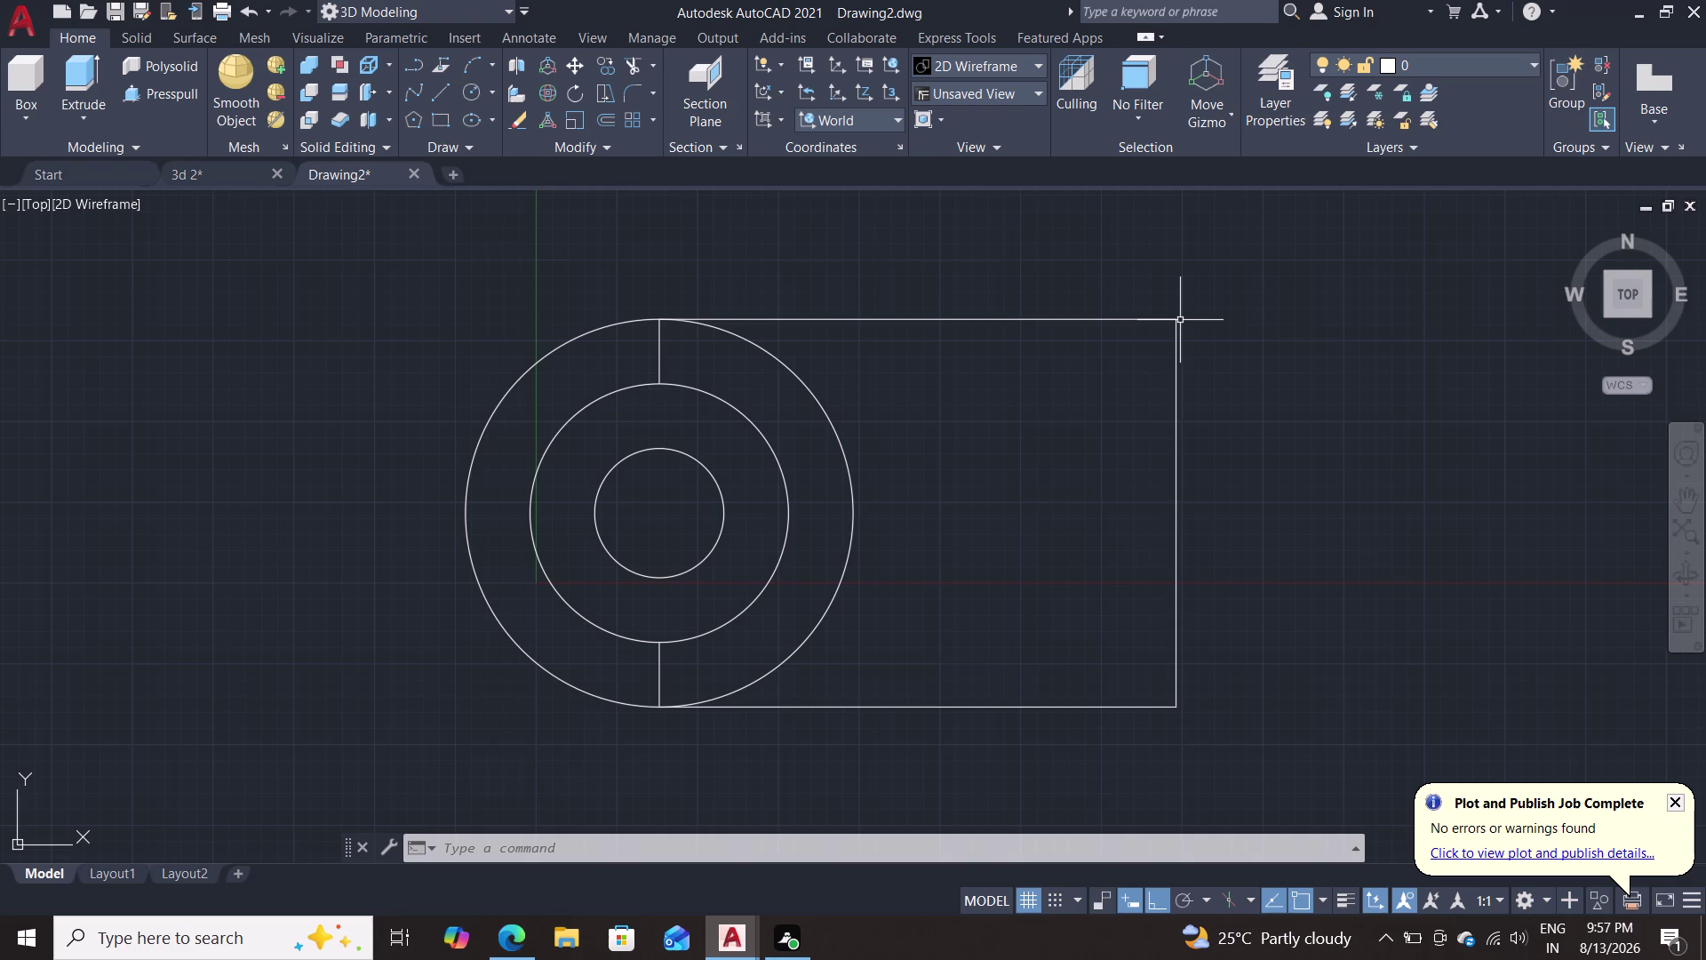
click(757, 431)
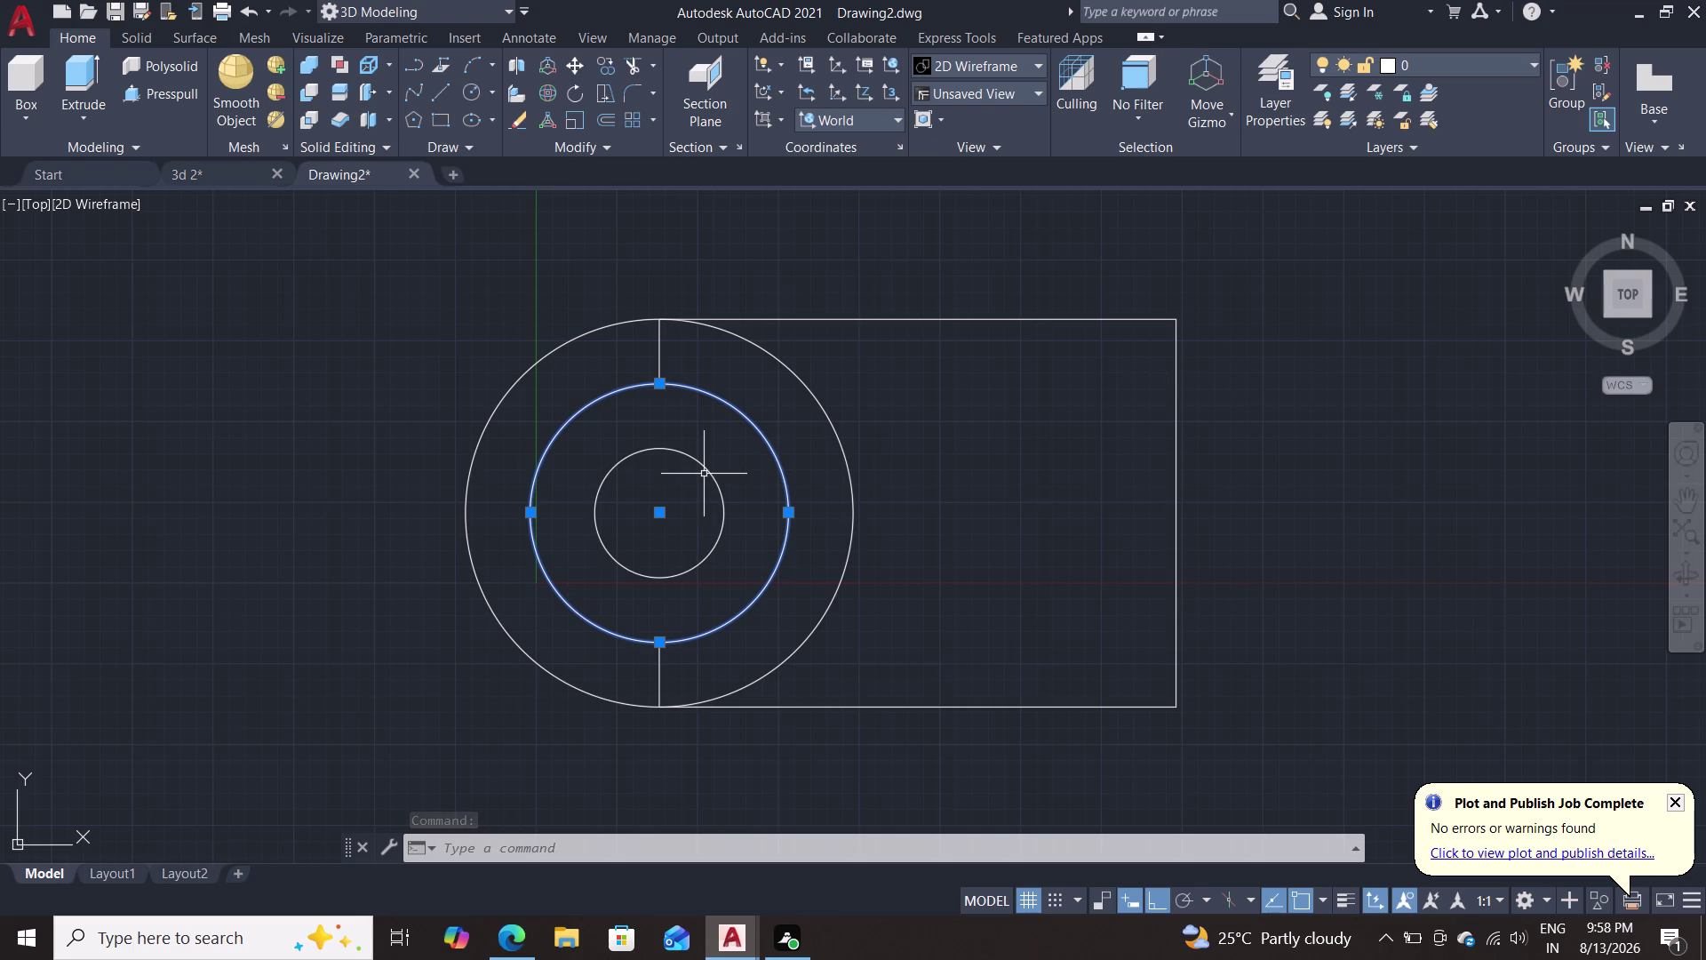
Hide the two inner circles and both vertical lines with Isolate > Hide Objects.
double_click(708, 472)
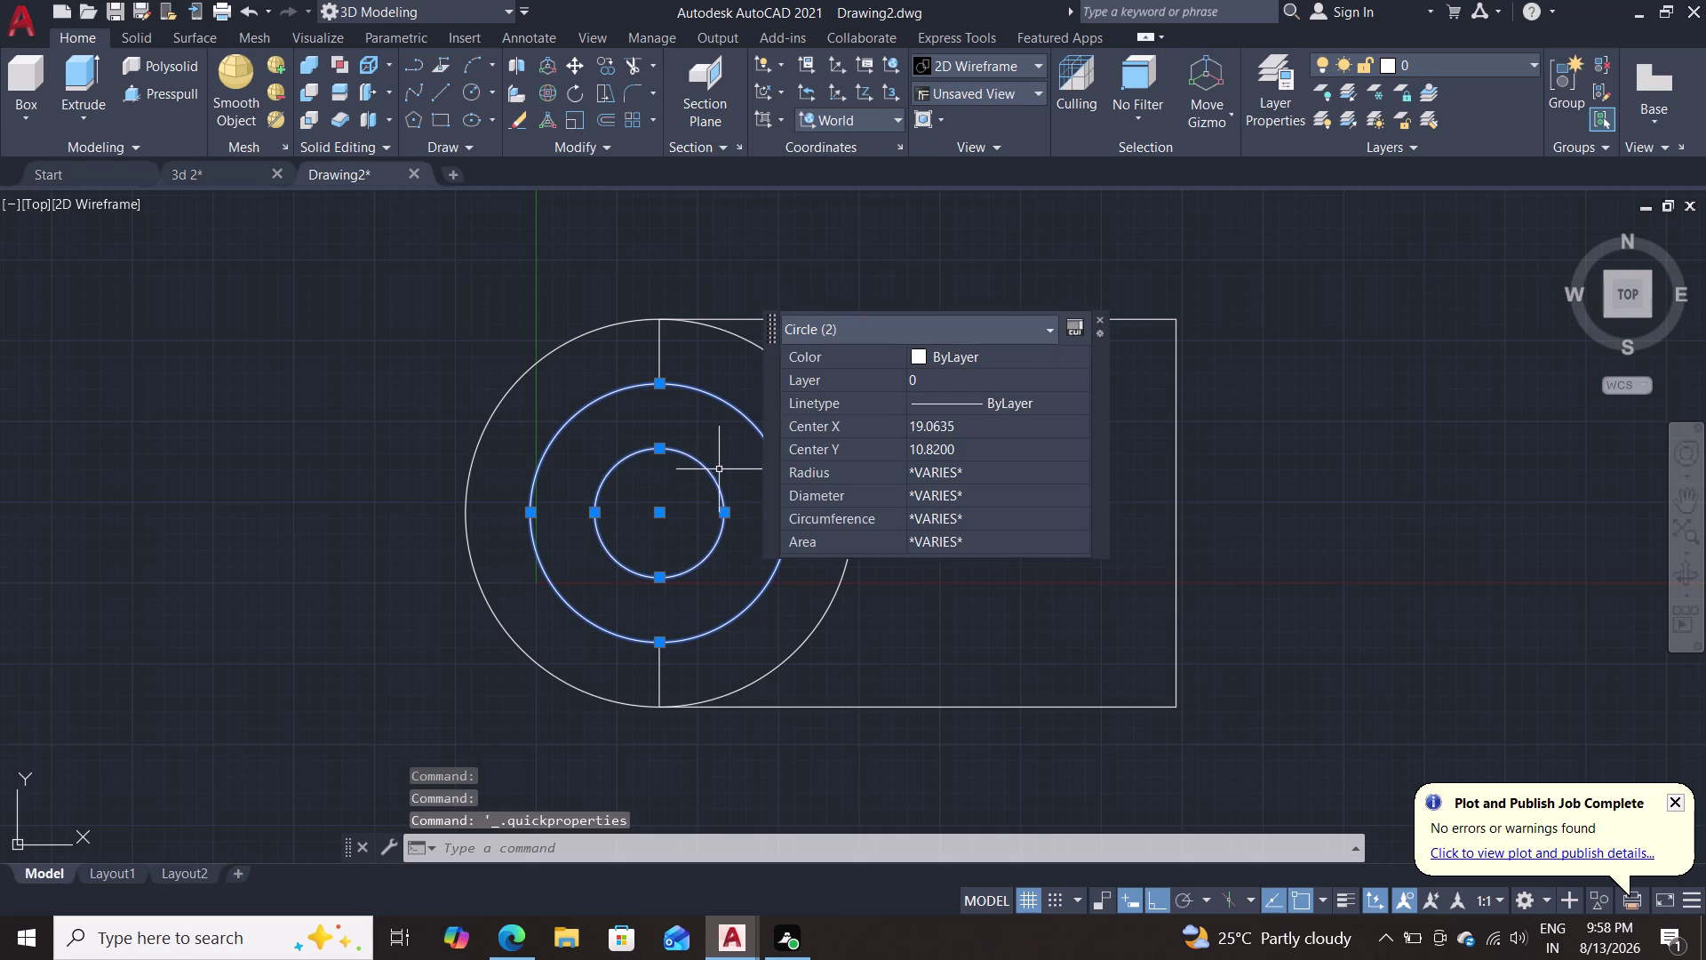
click(659, 351)
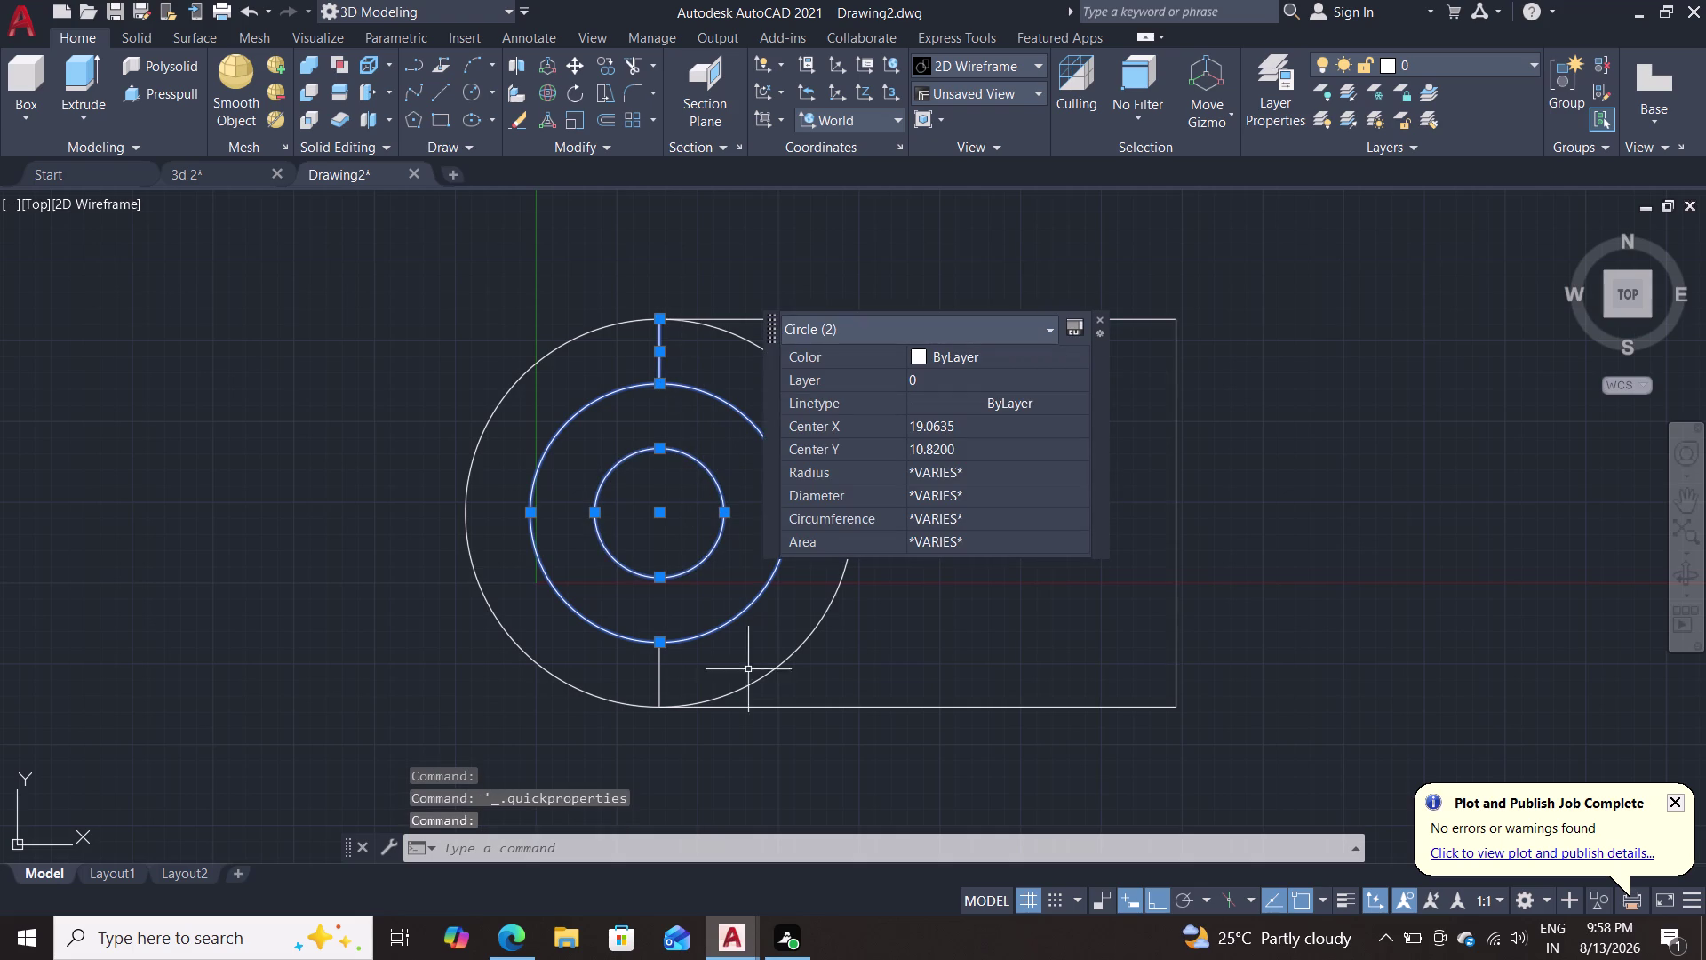
click(658, 666)
right_click(660, 666)
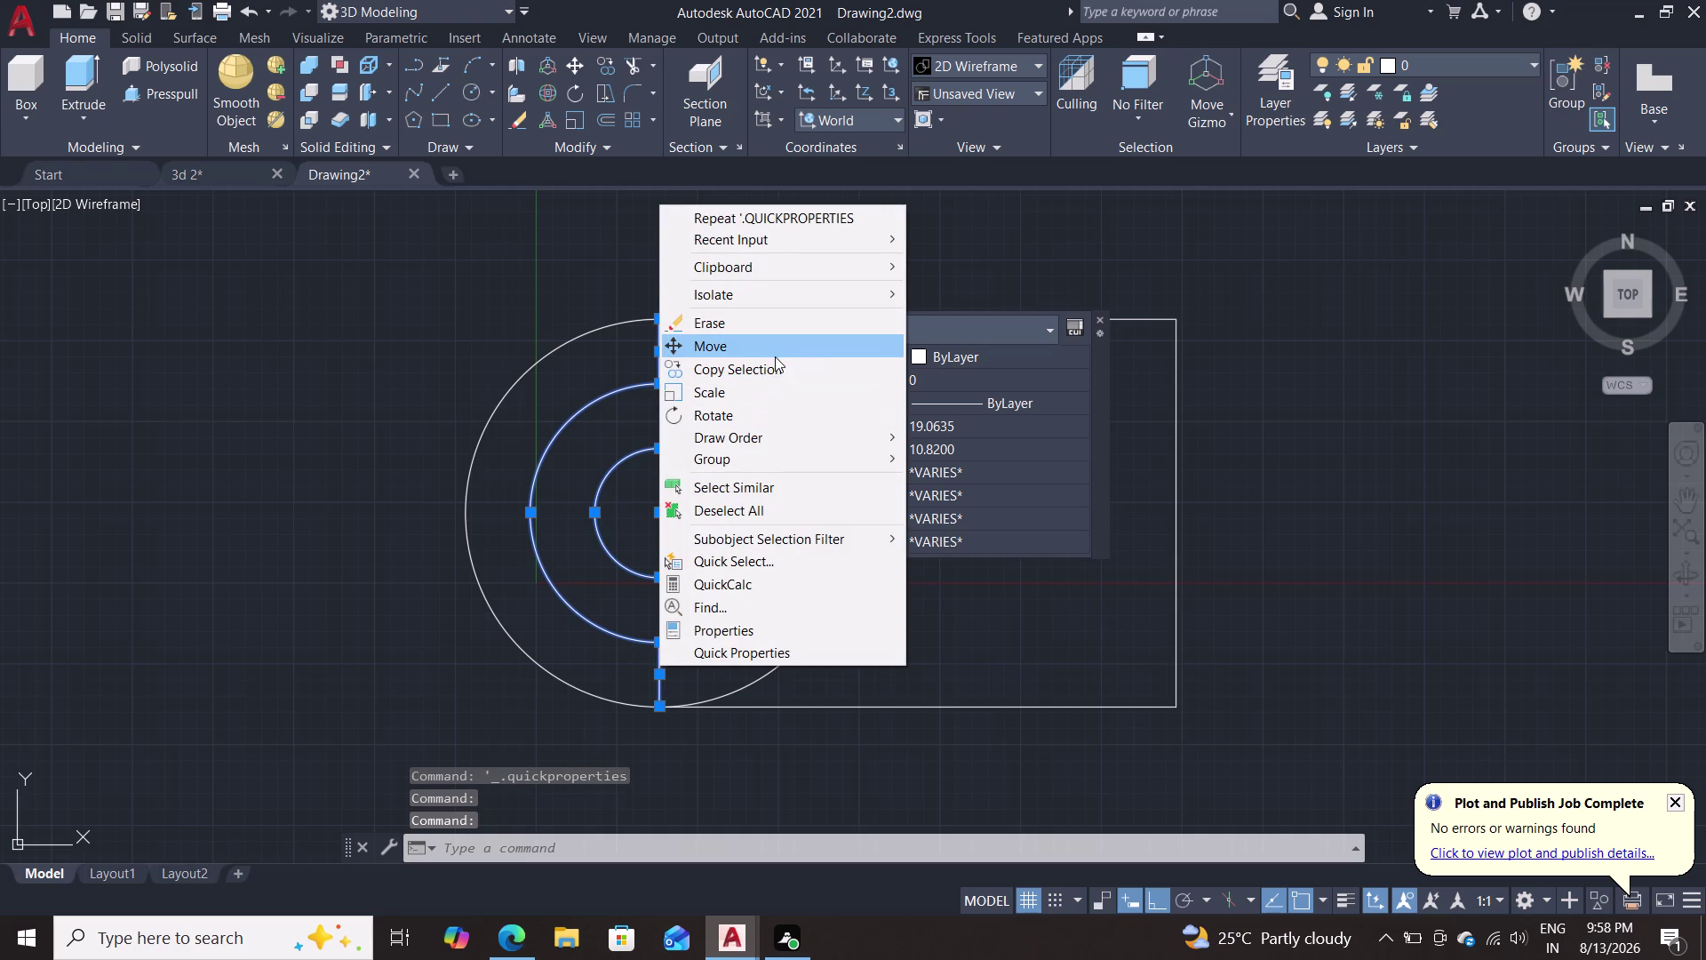
click(779, 290)
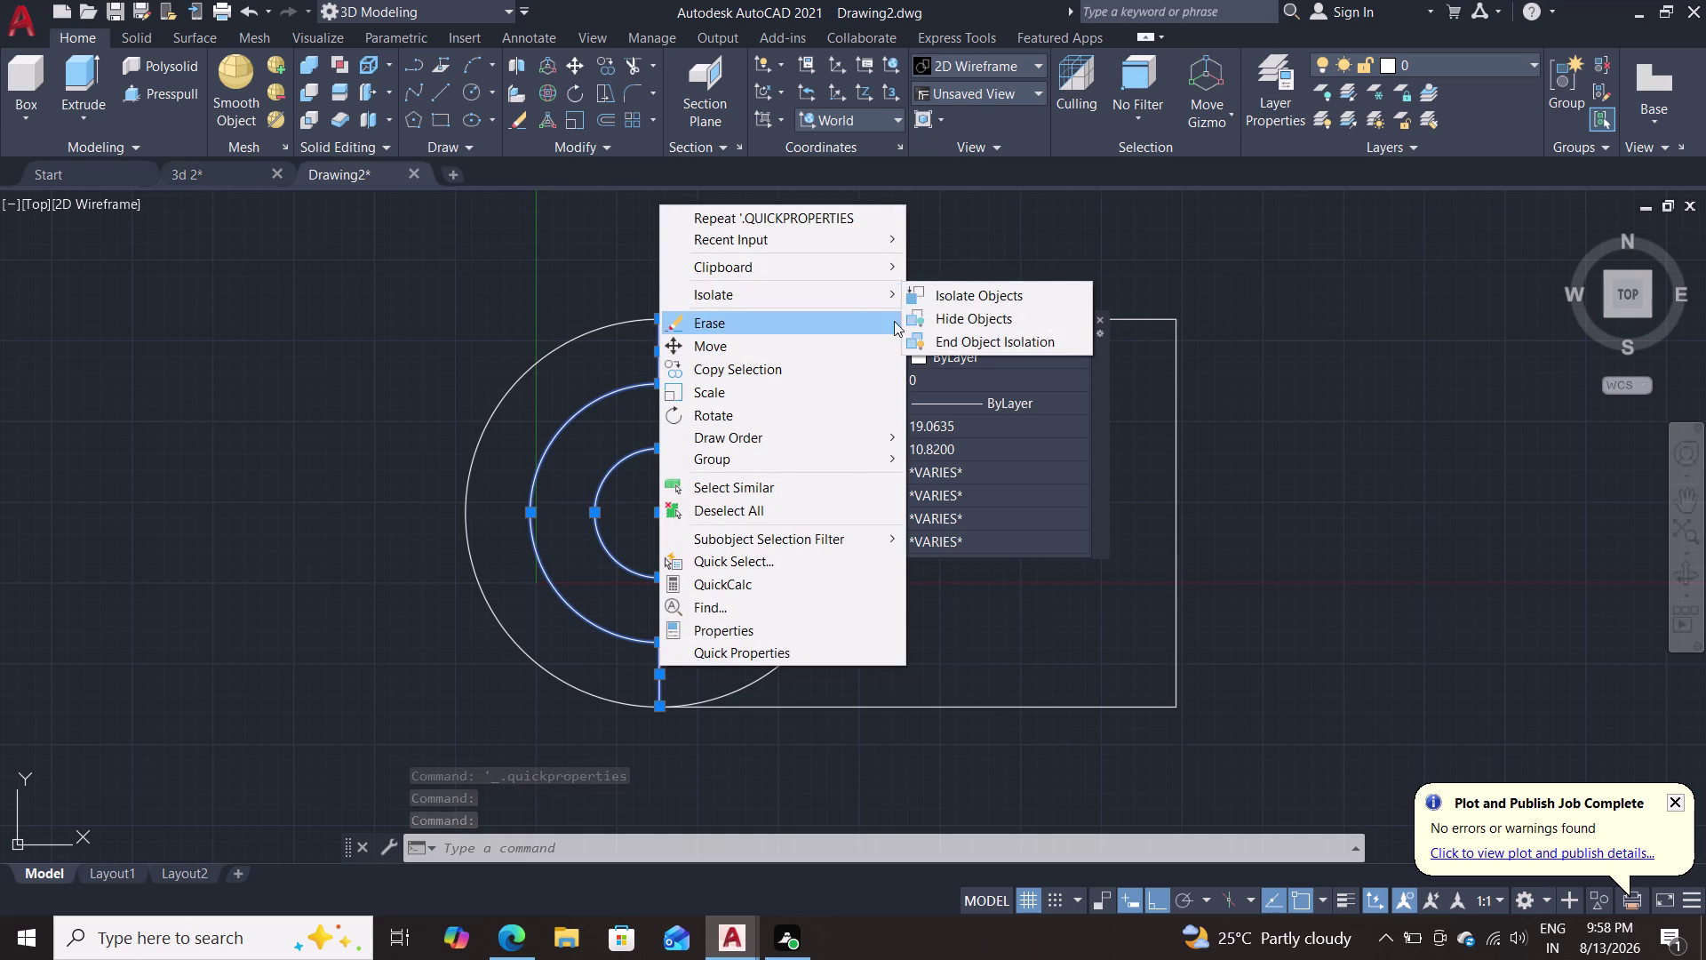
double_click(943, 310)
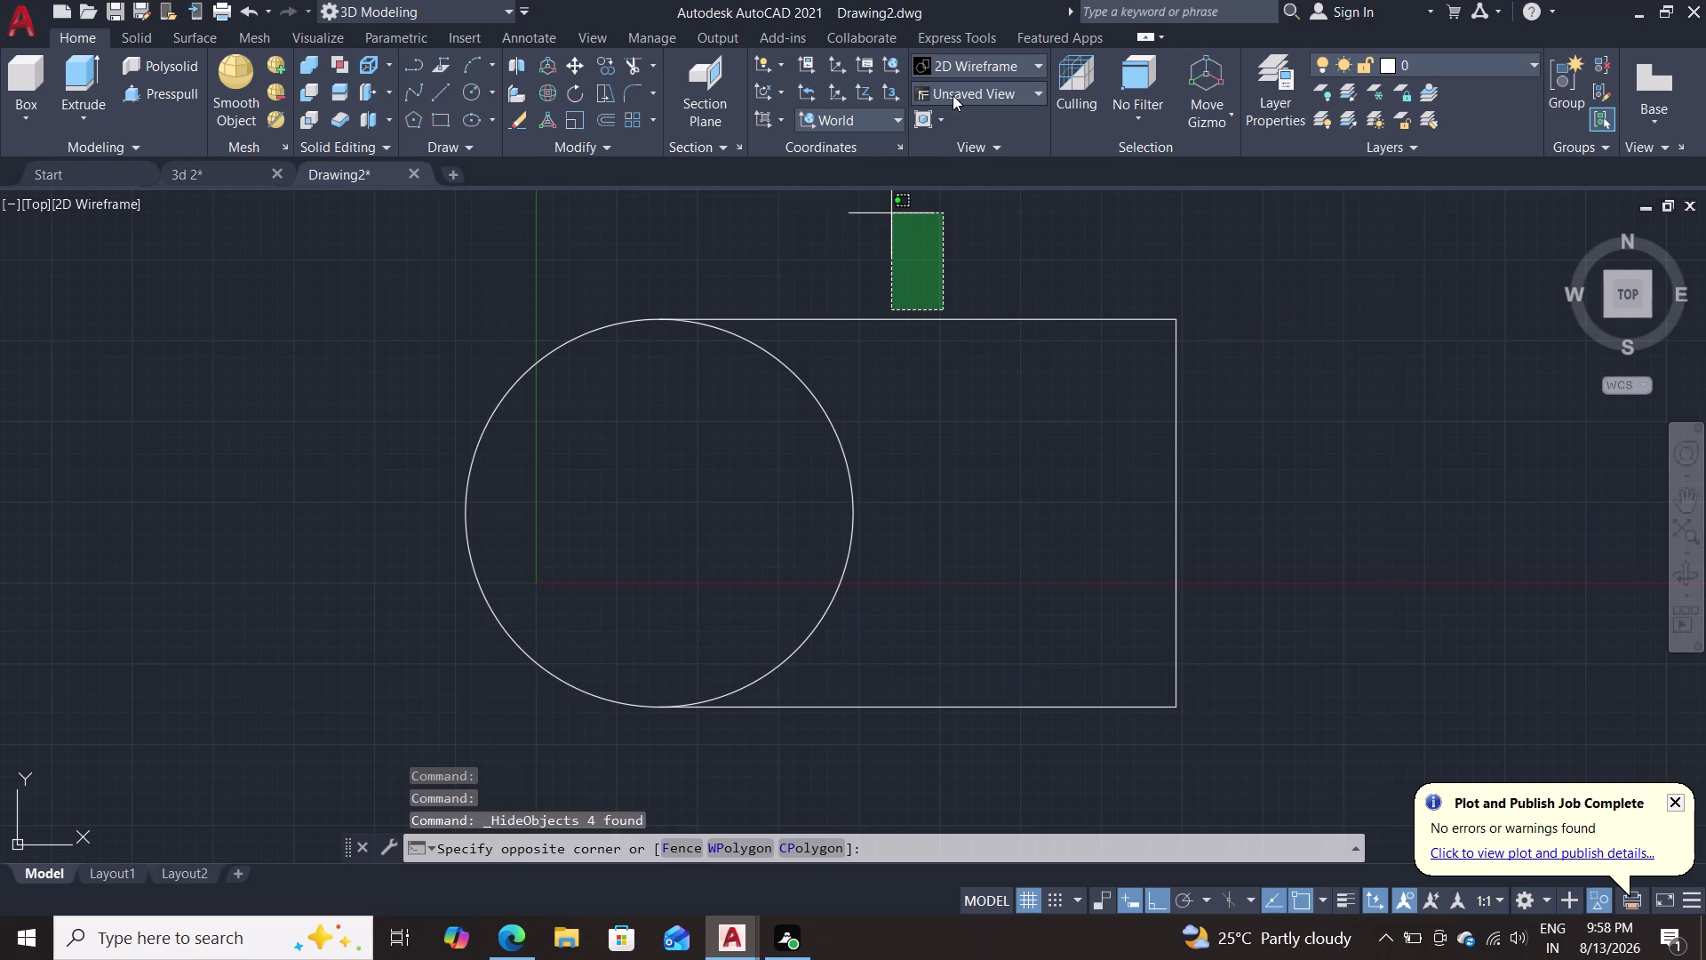
double_click(958, 101)
click(968, 95)
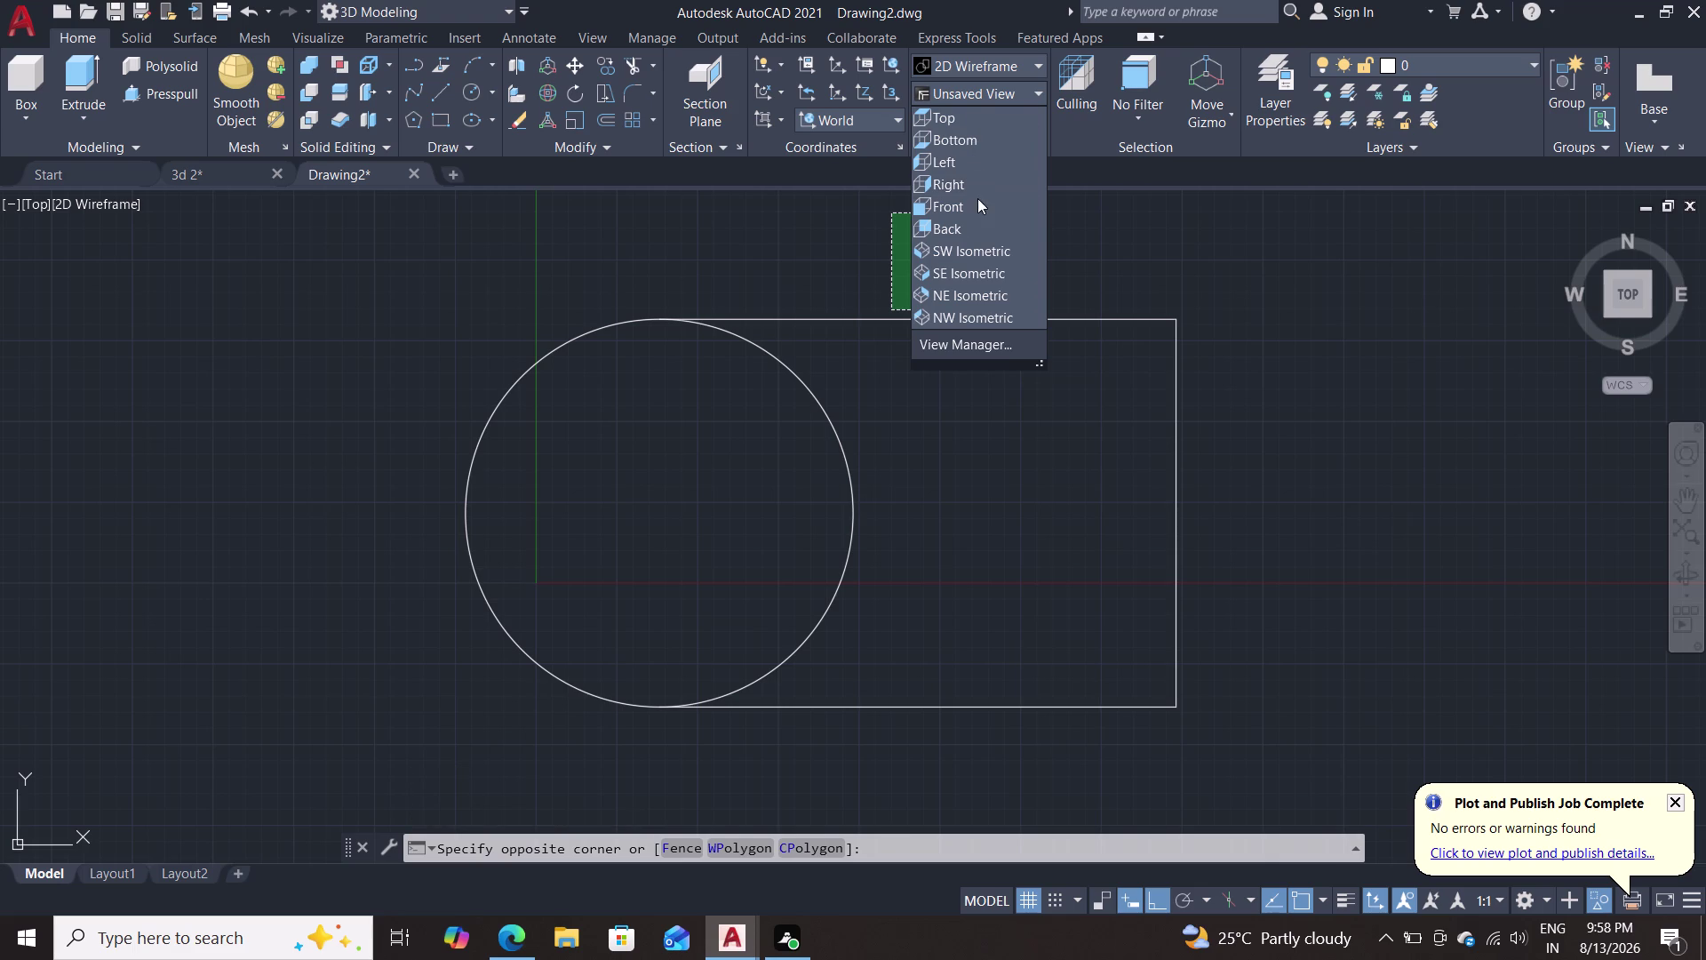
Switch to the SW Isometric view.
double_click(978, 254)
scroll(down, 3)
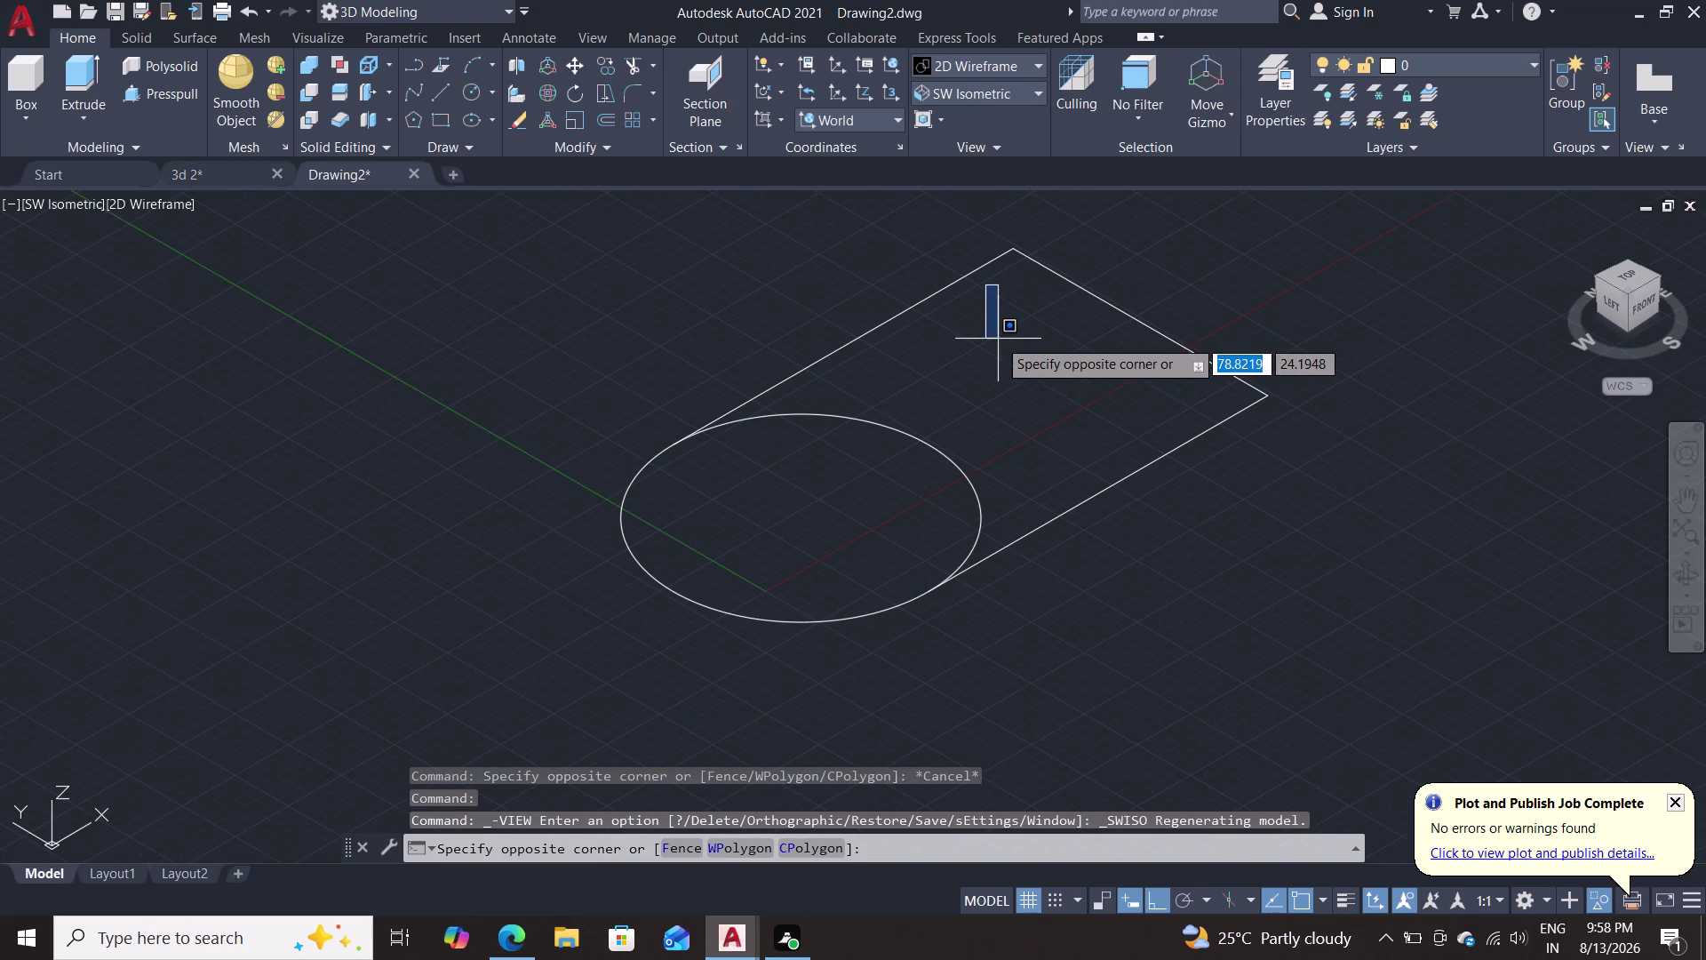
key(Escape)
key(Escape)
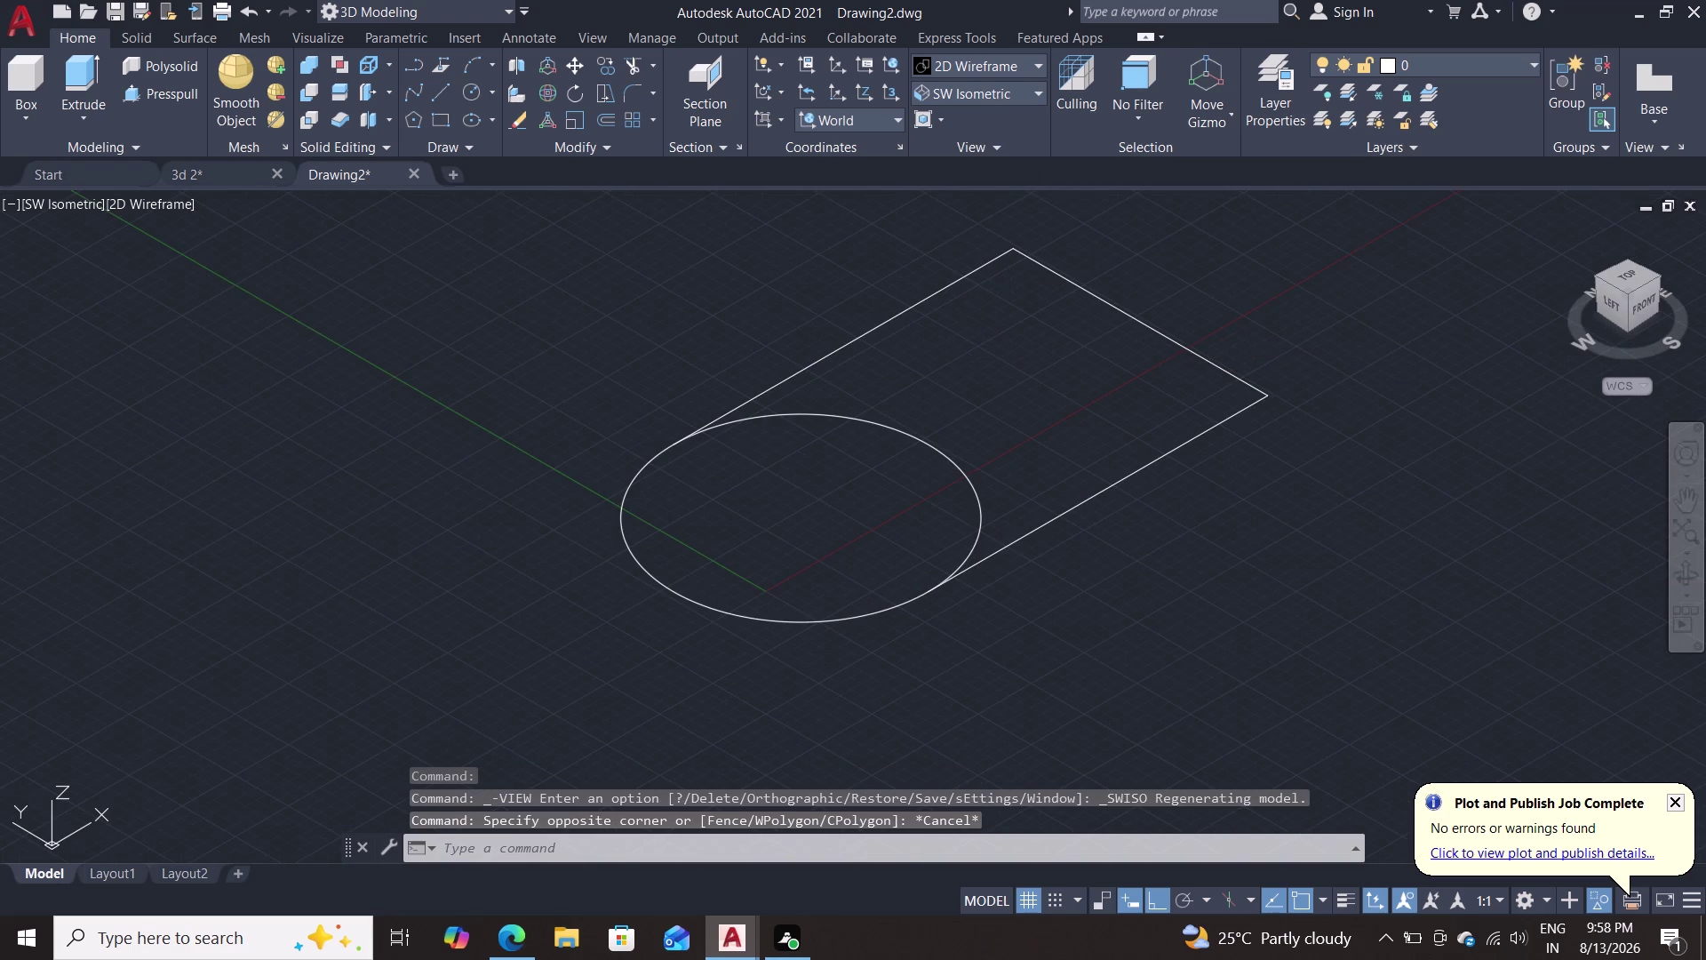
Trim the circle's arc inside the rectangle to leave one rounded-end outline.
text(tr)
key(Return)
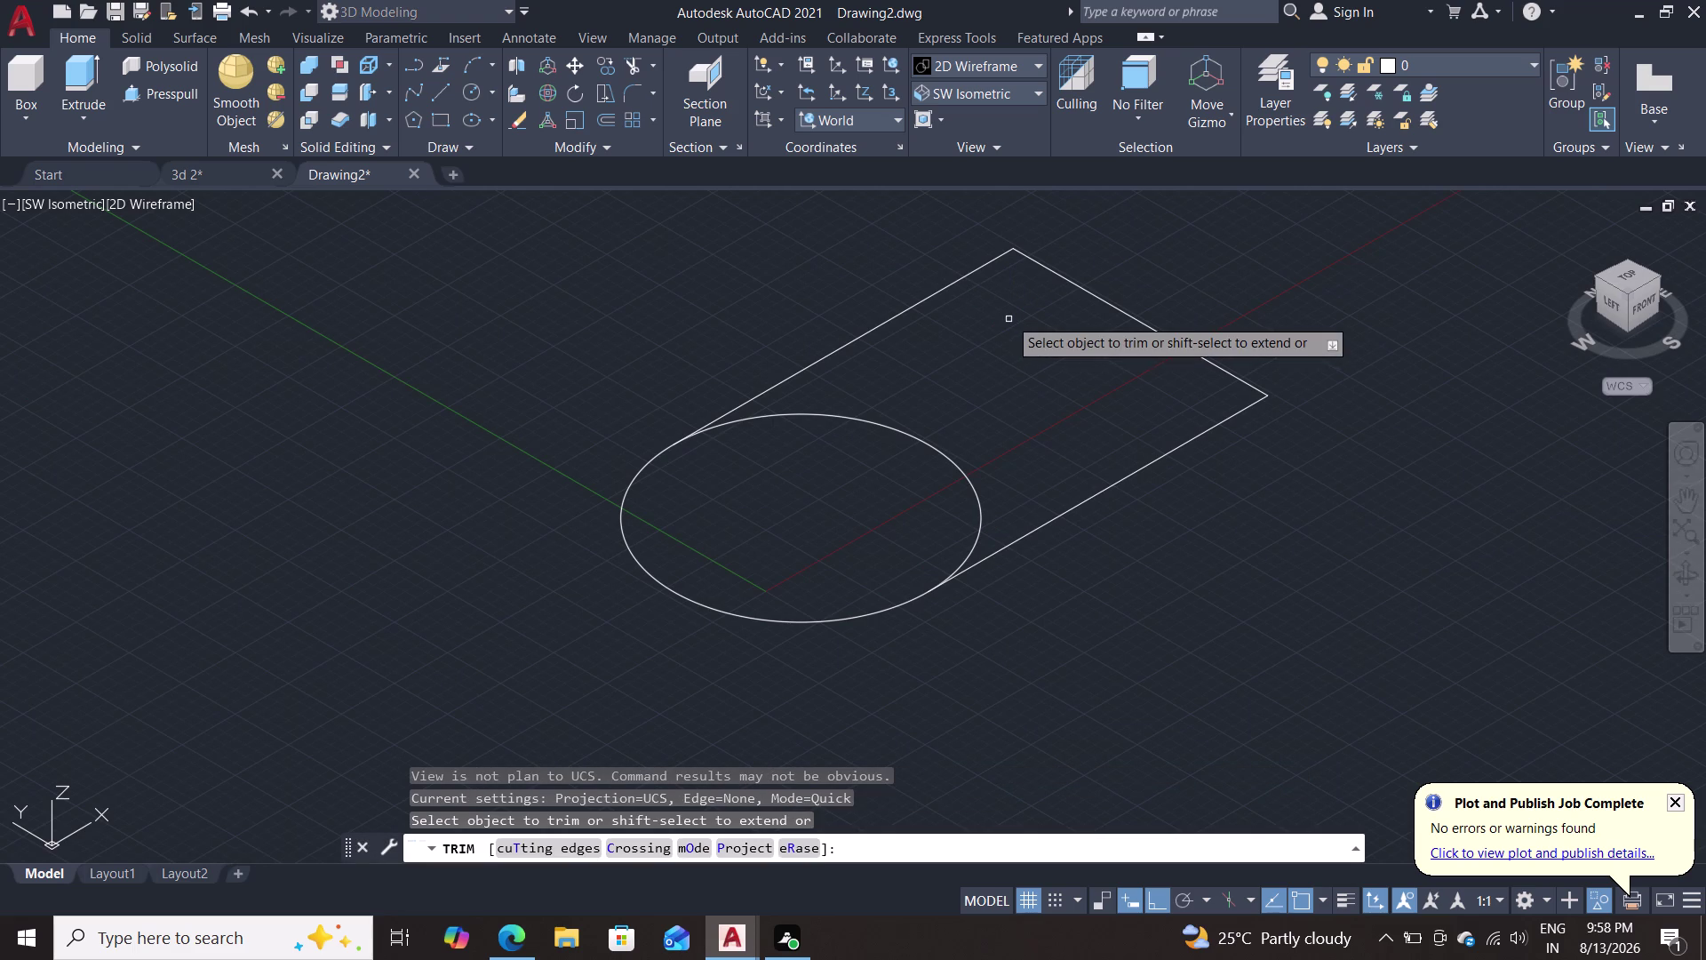
double_click(924, 443)
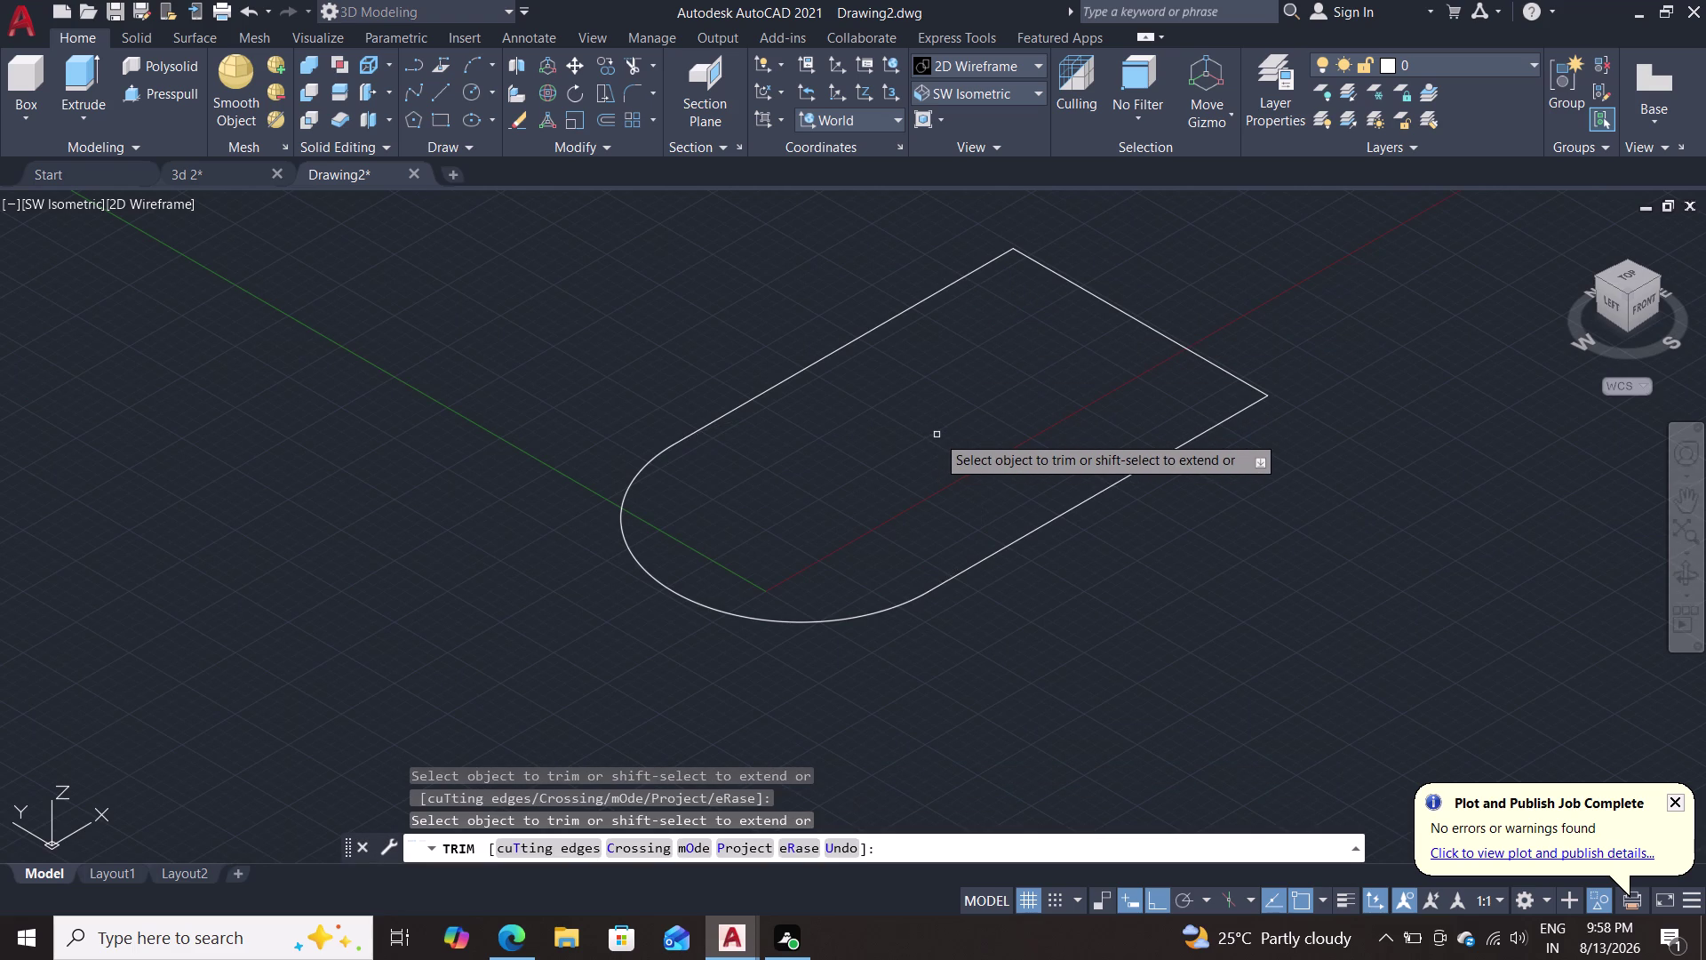
key(Escape)
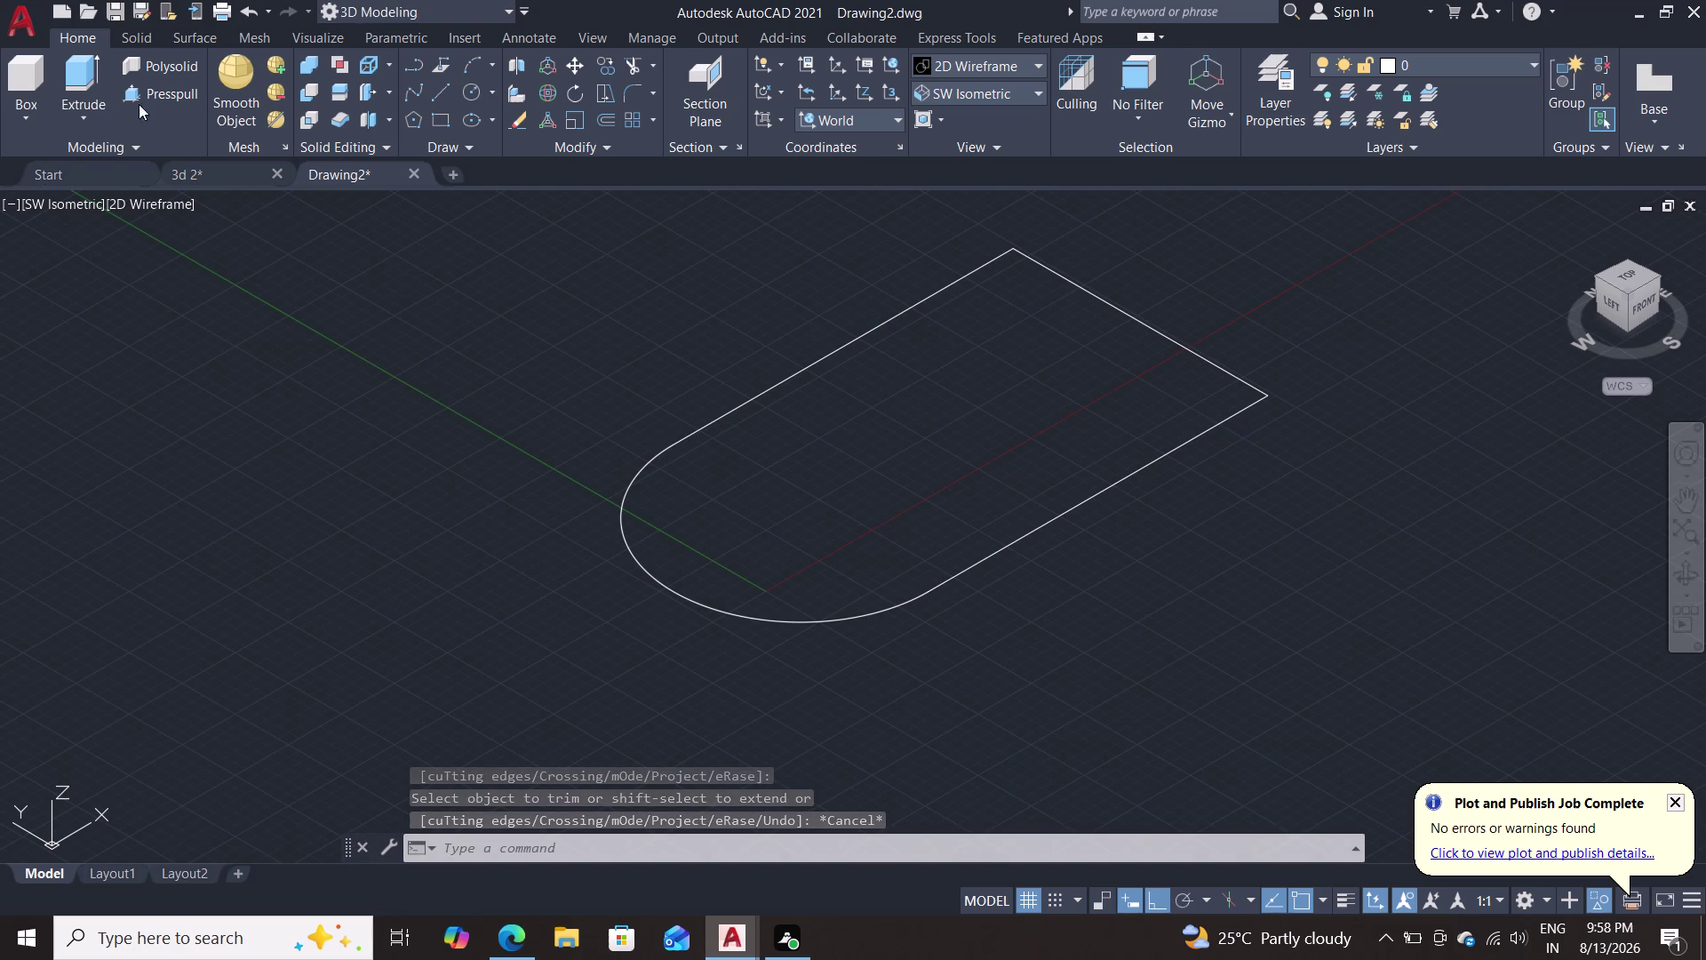
Presspull the rounded-end profile up 20 units into a solid.
click(150, 95)
click(996, 489)
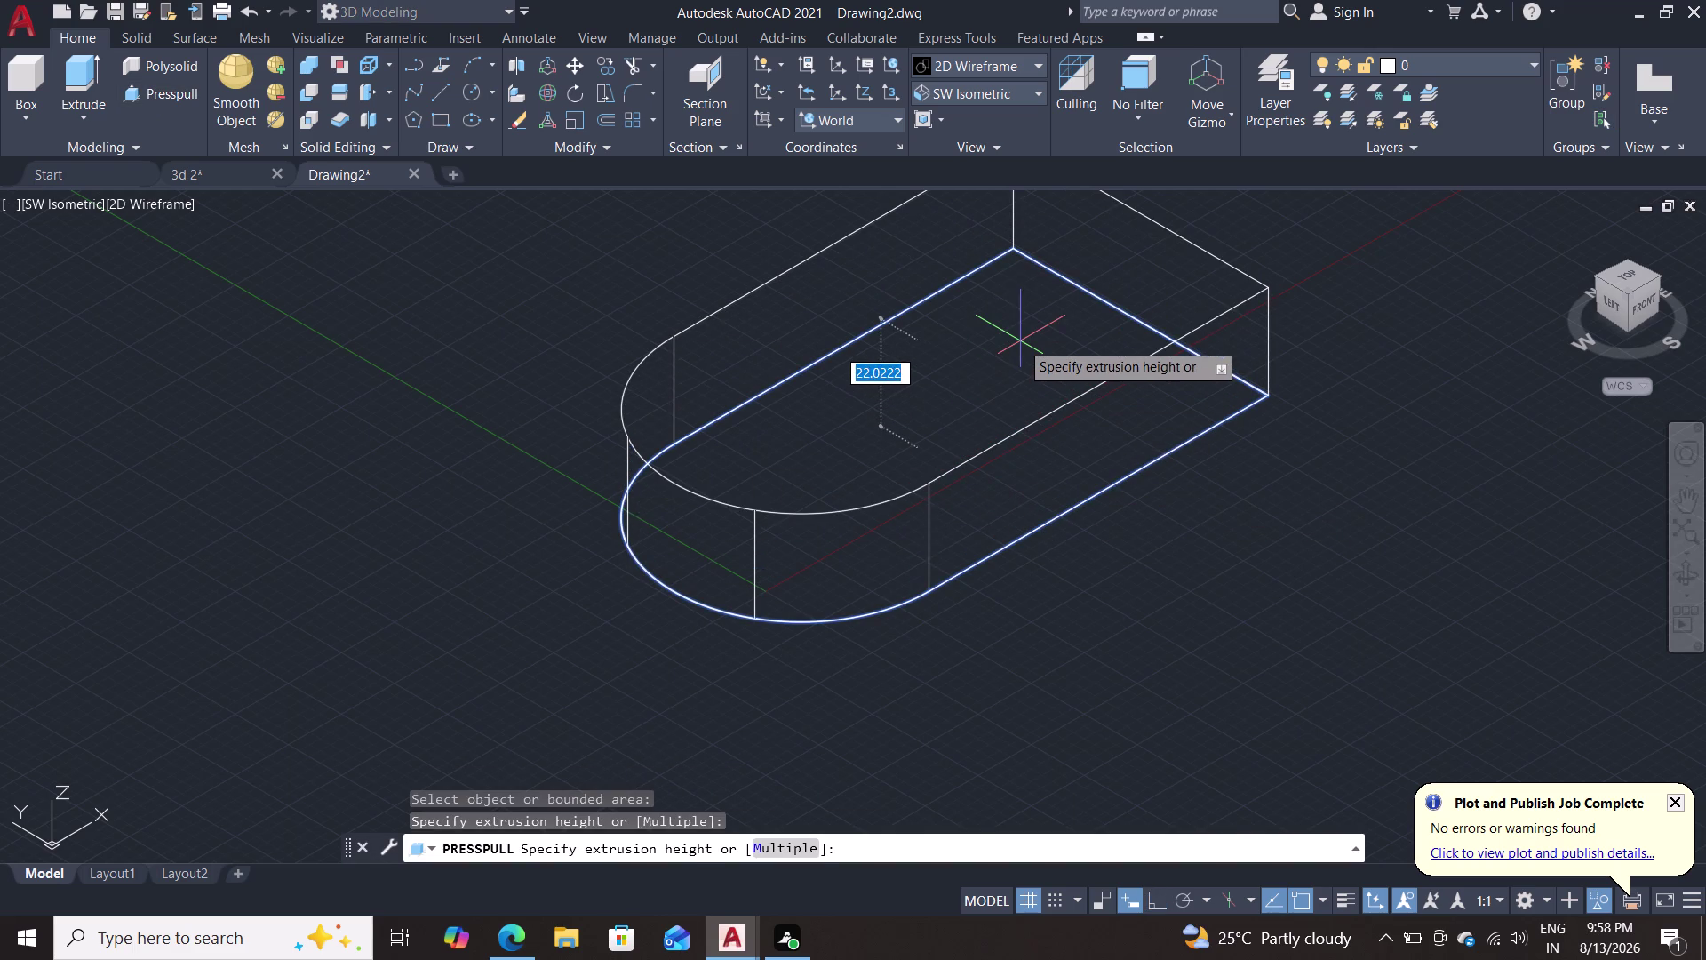
text(20)
key(Return)
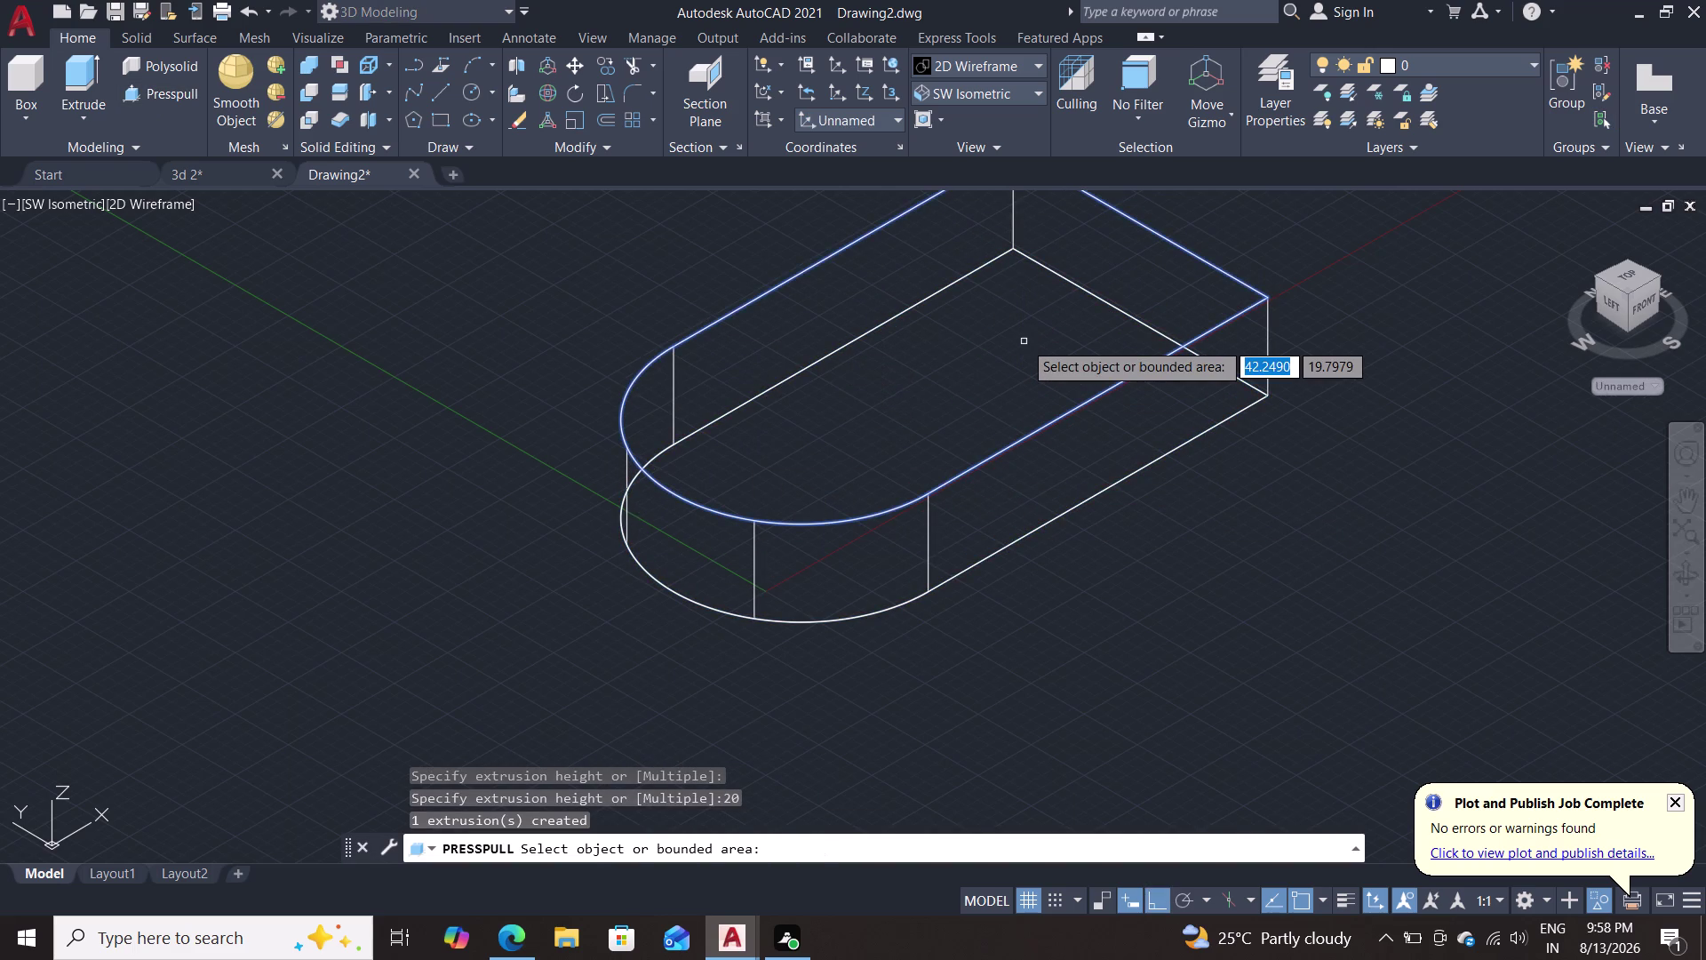
key(Escape)
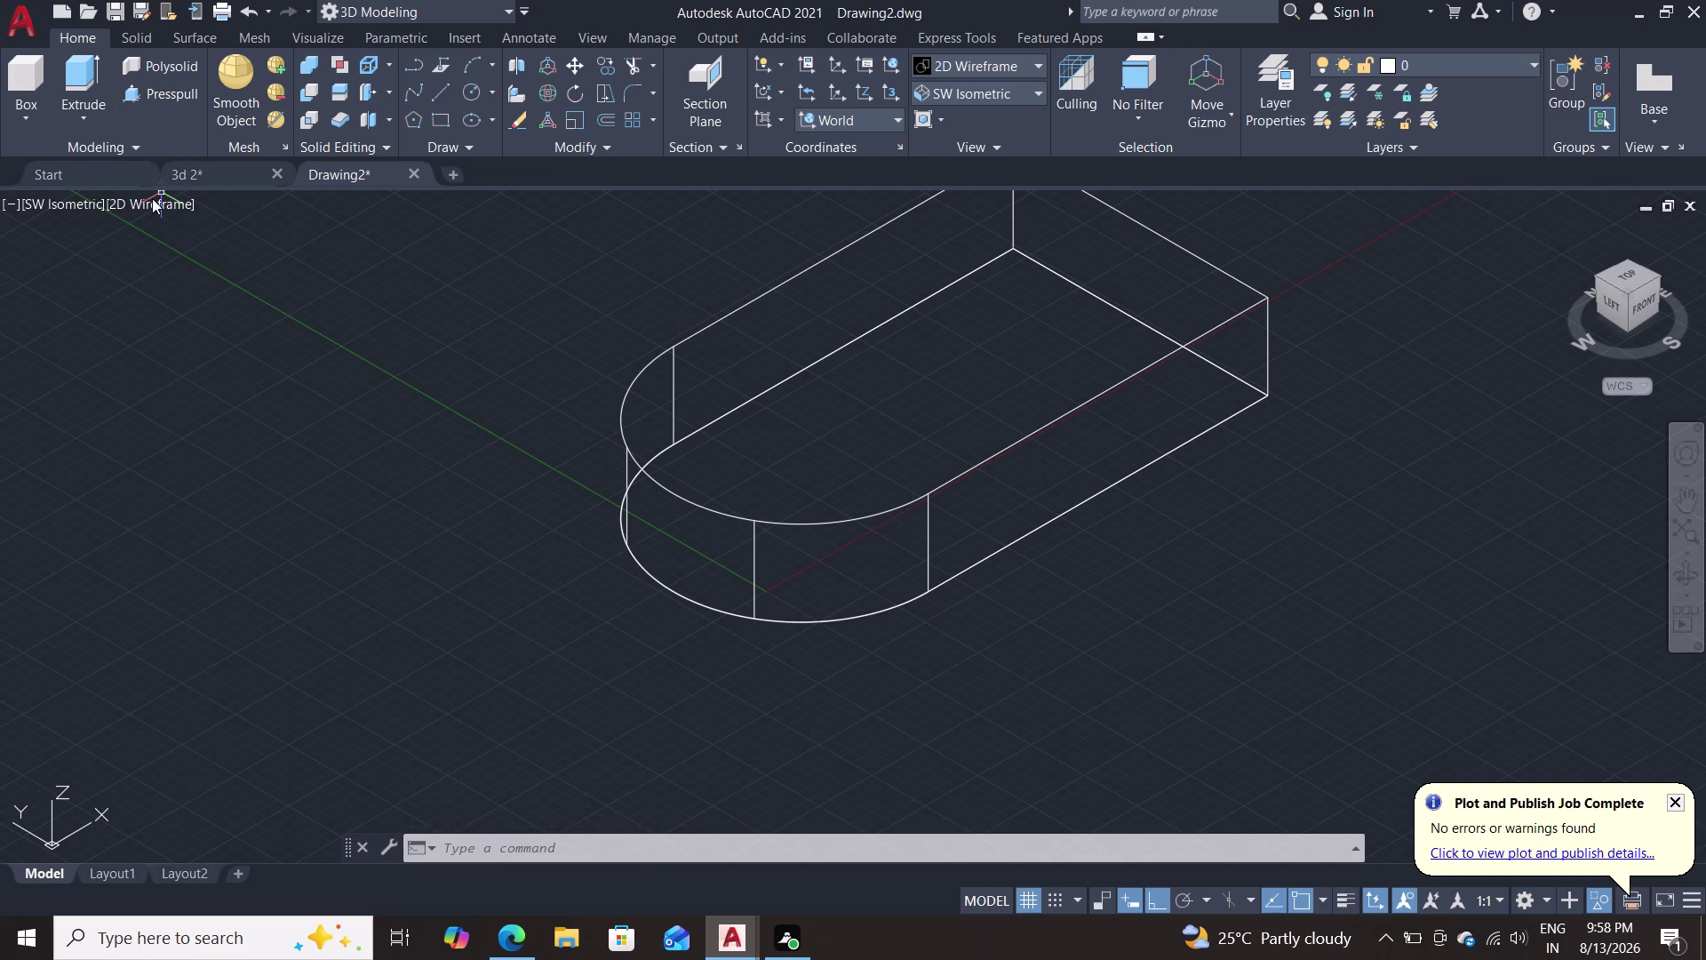
Shade the model in Shades of Gray and unisolate the hidden circles and lines.
click(152, 199)
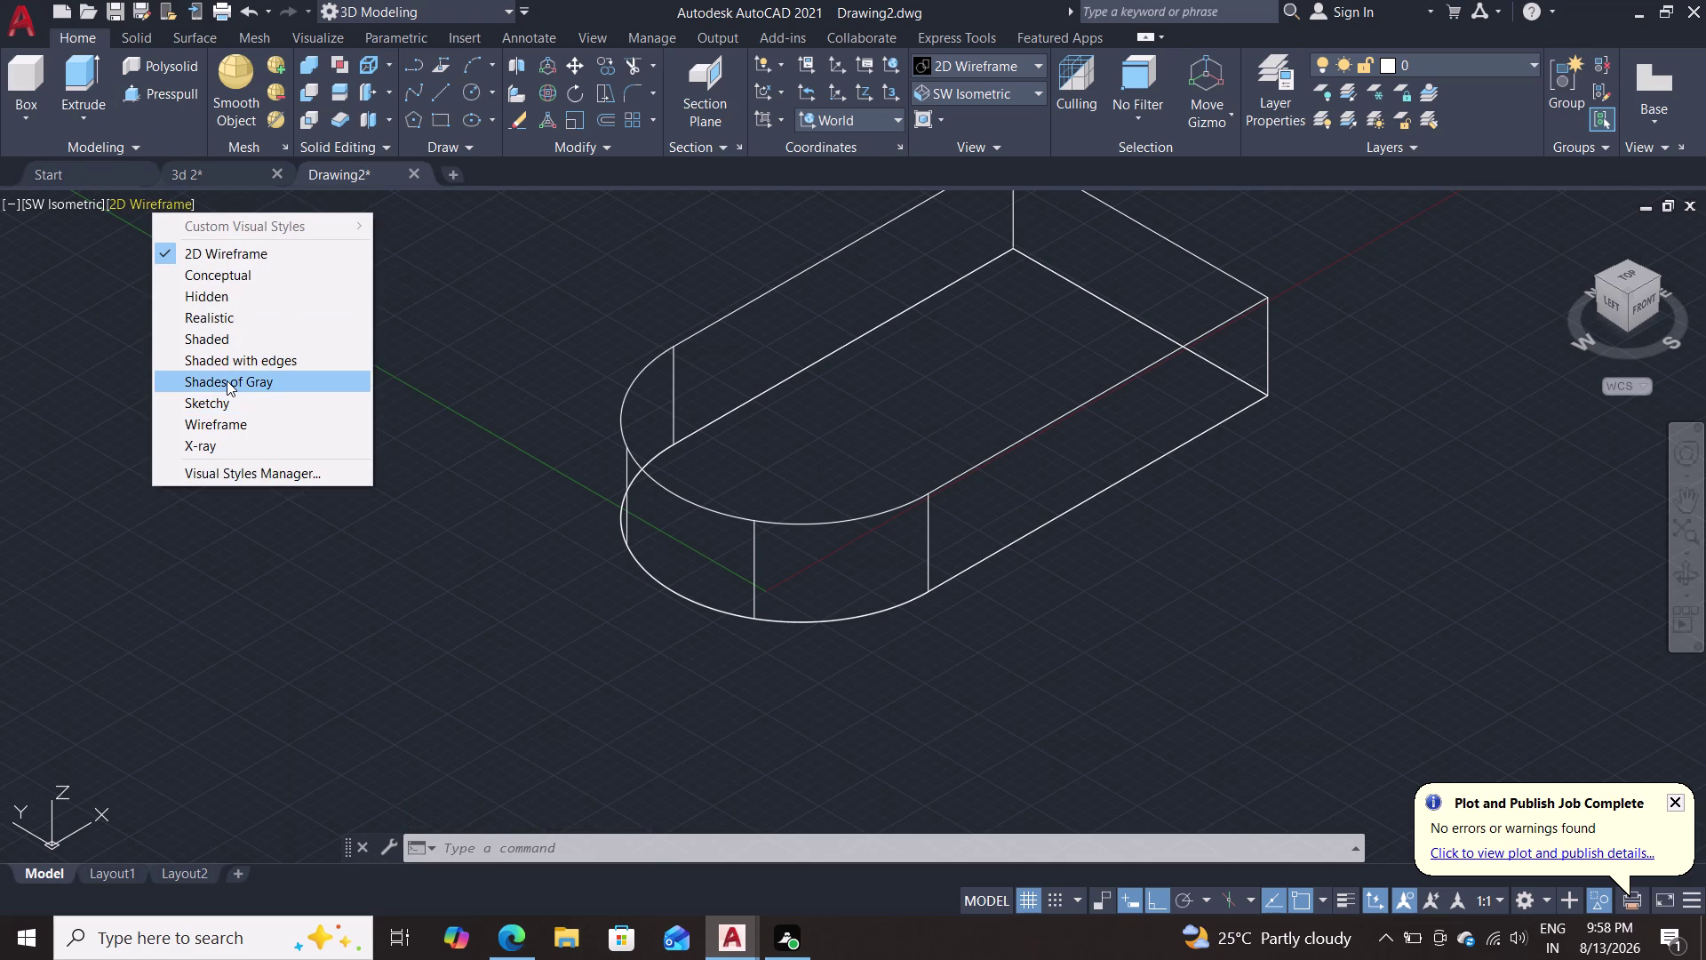
click(226, 381)
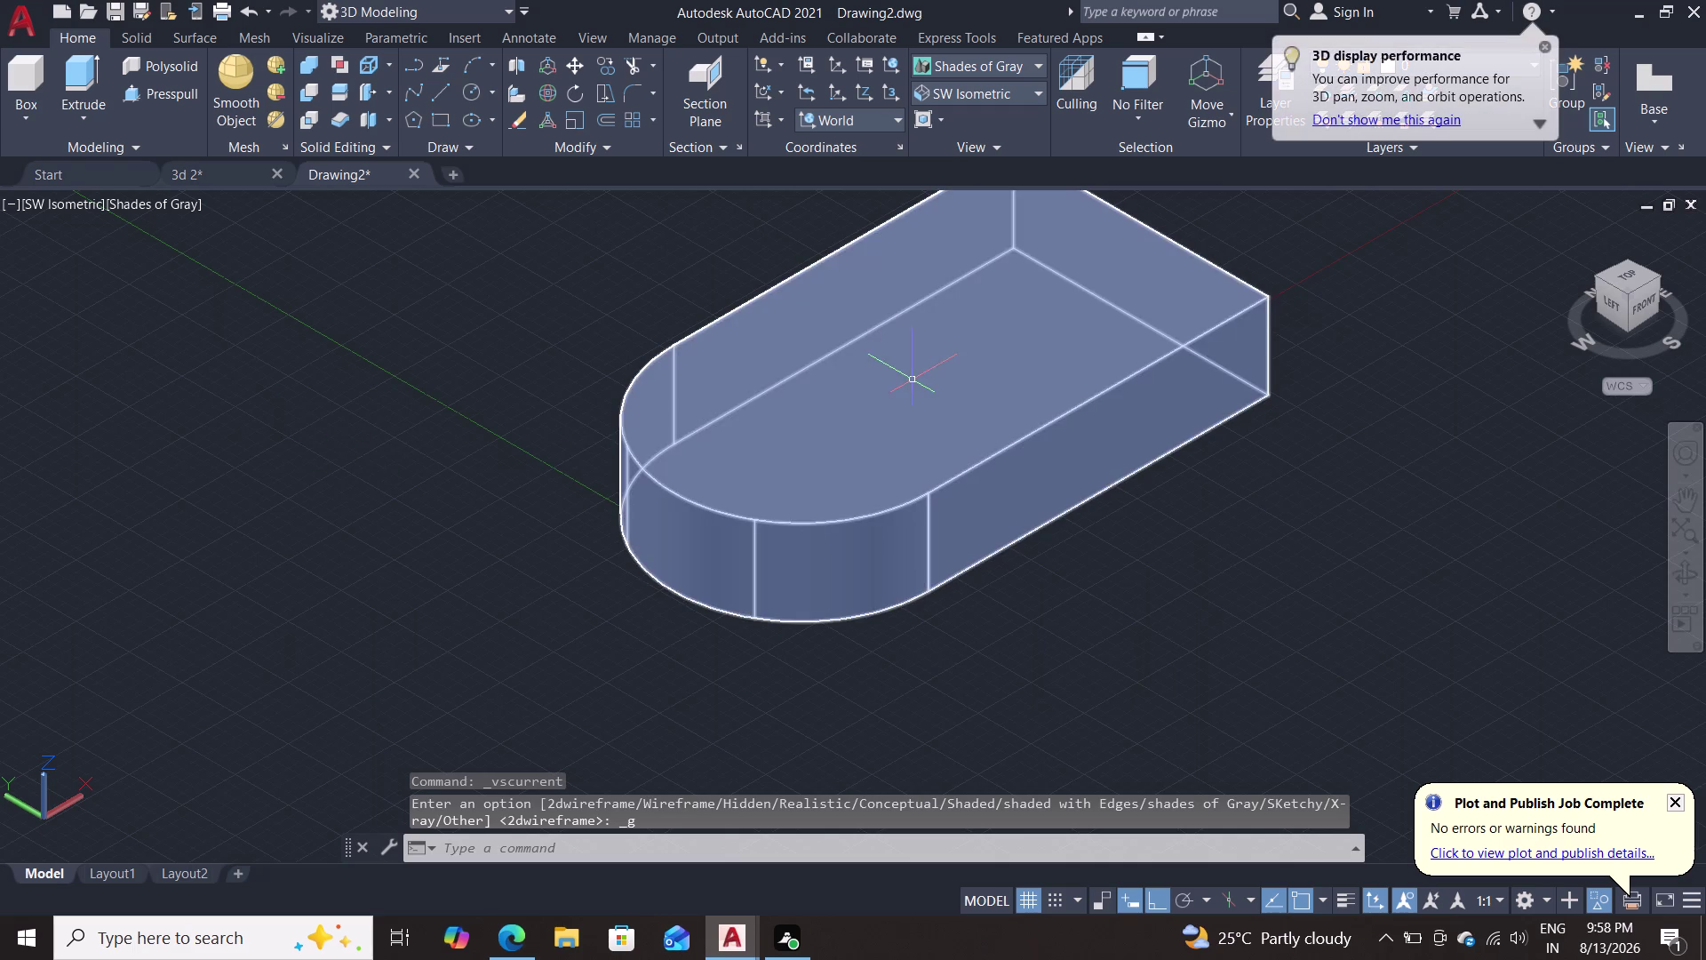
right_click(493, 448)
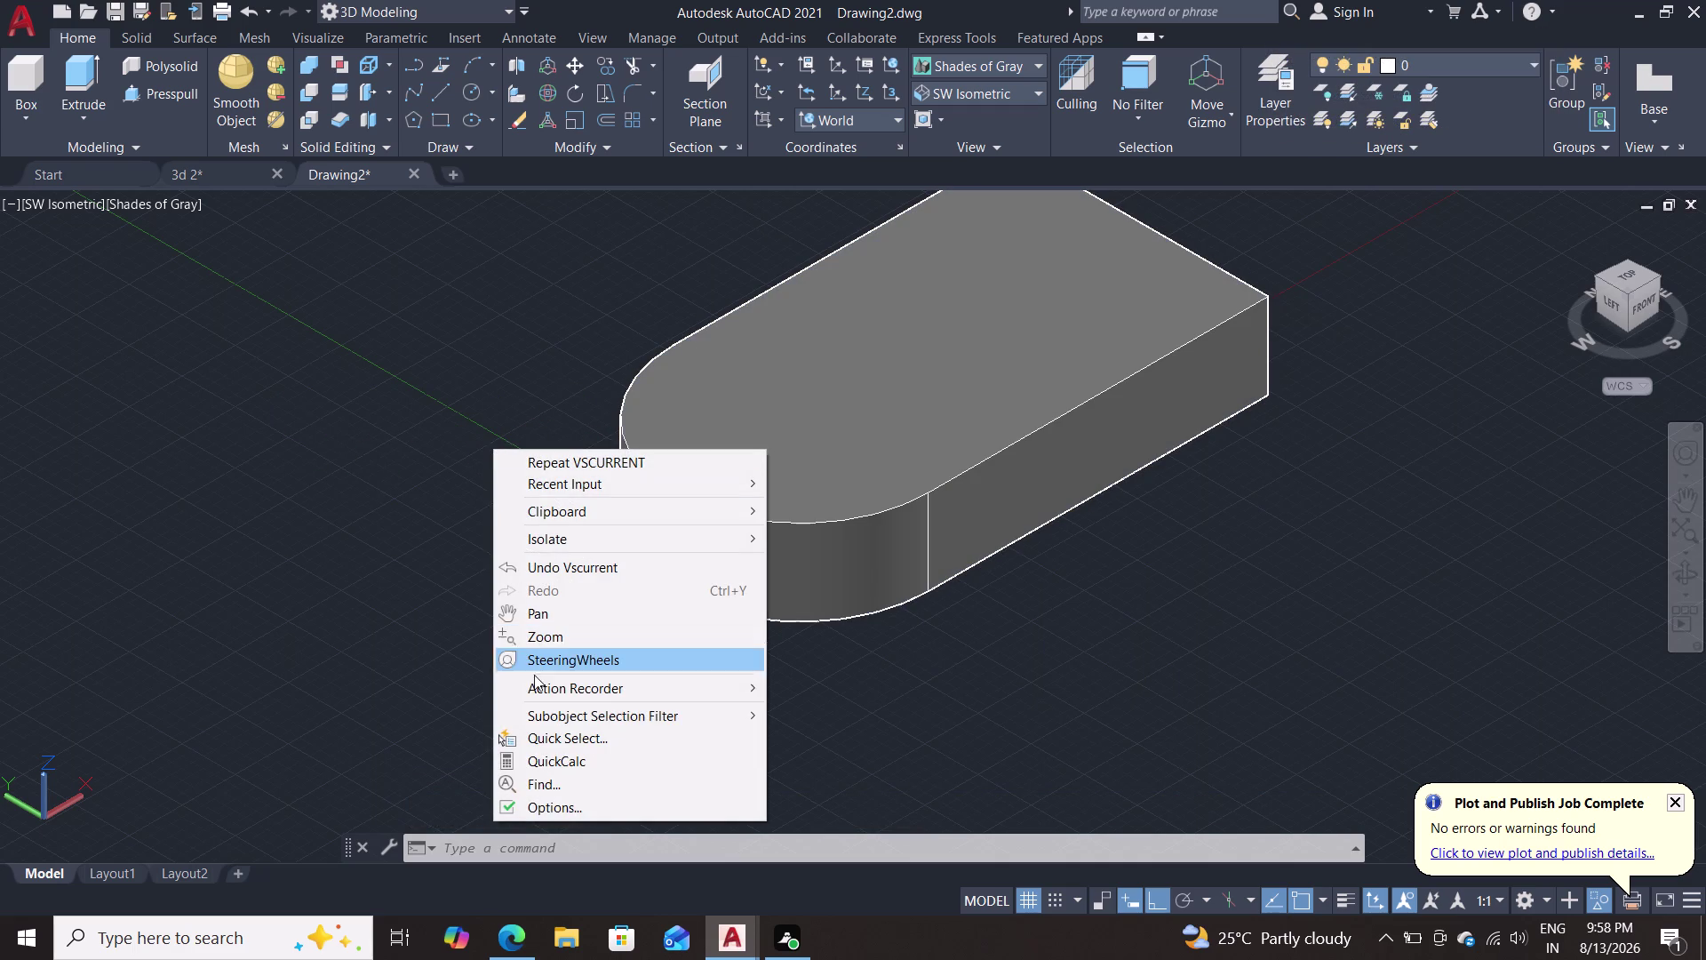
click(595, 544)
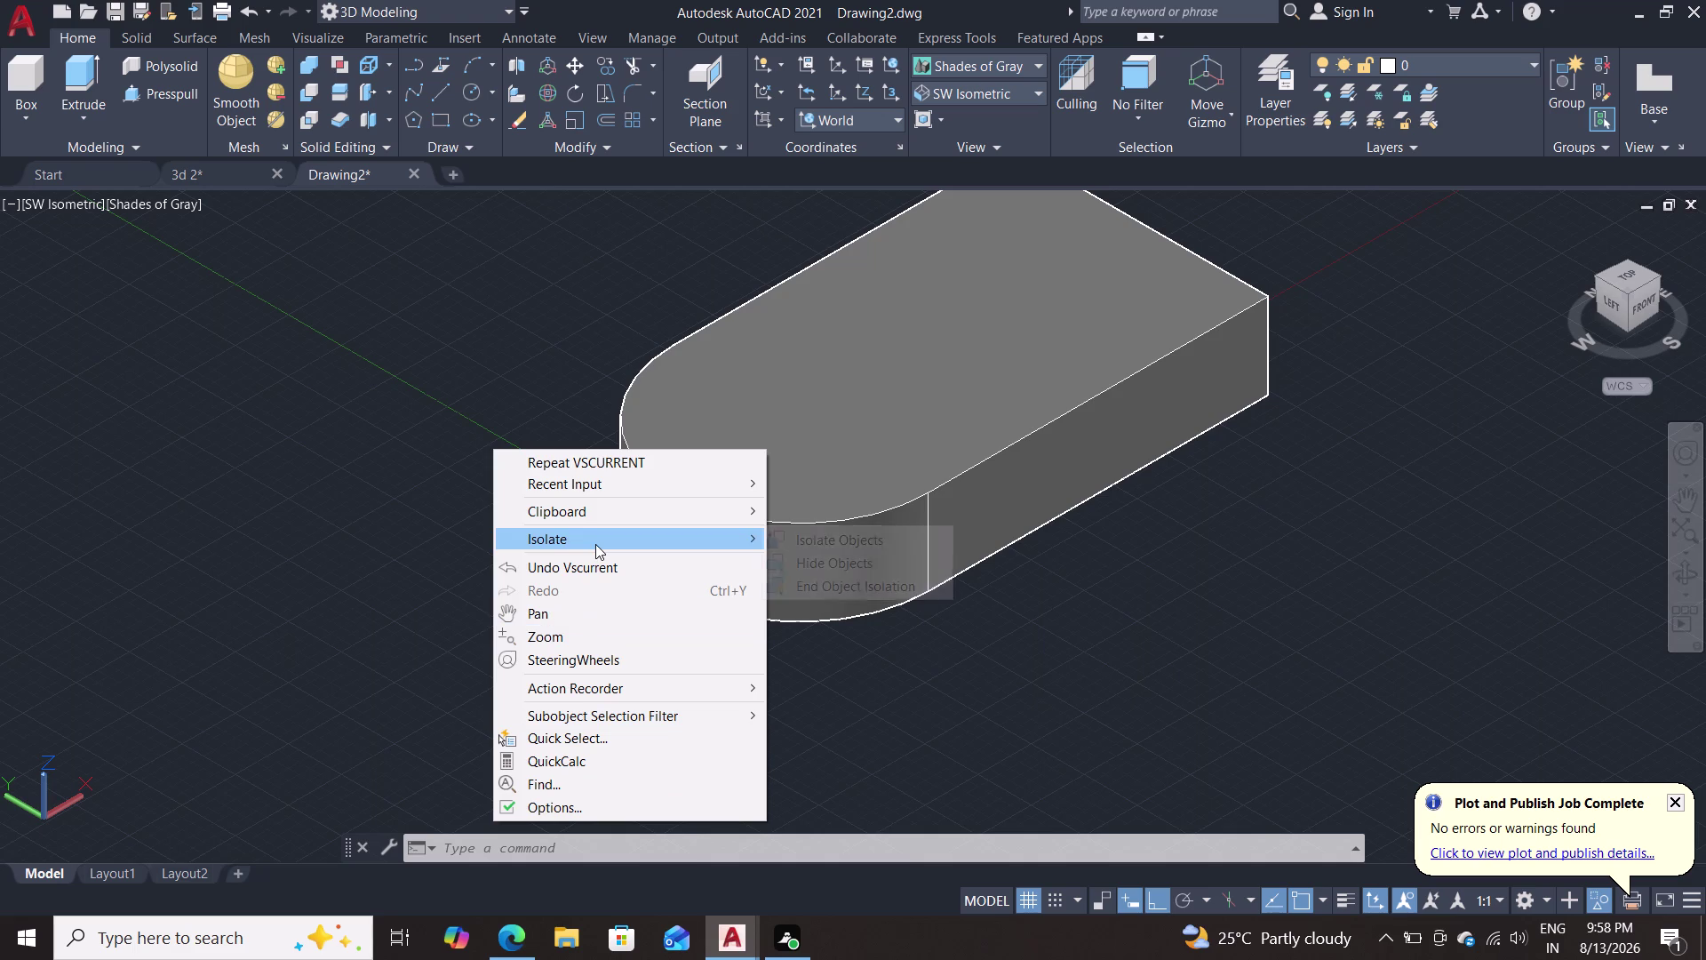
double_click(818, 582)
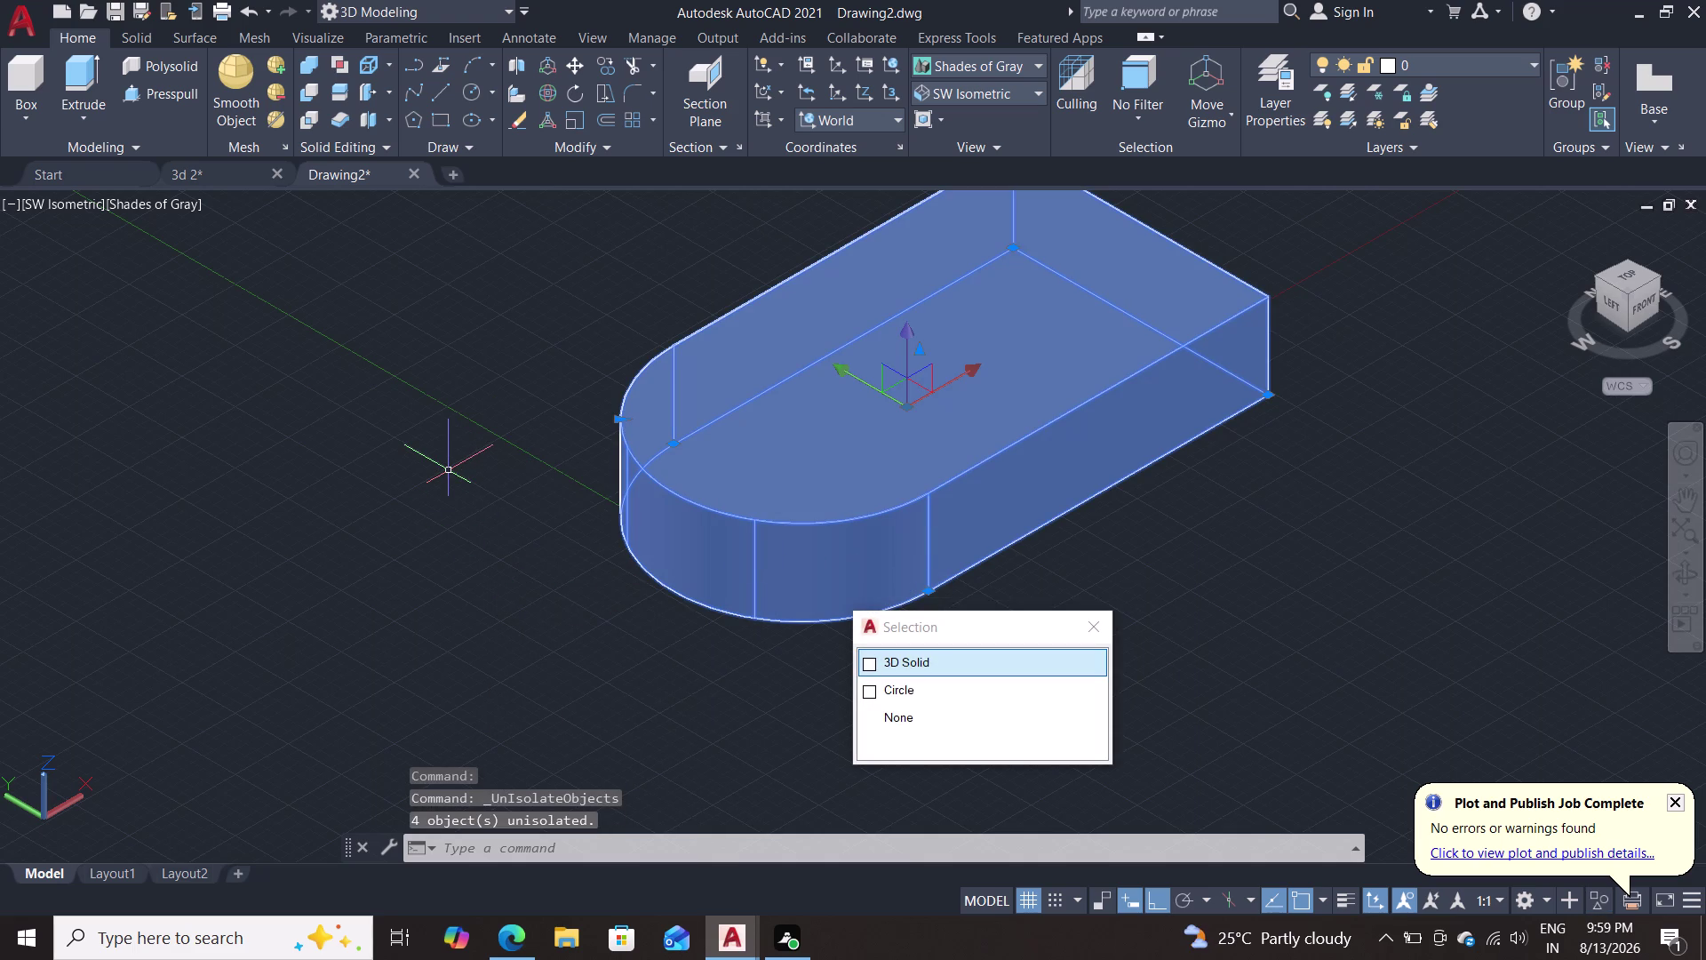
key(Escape)
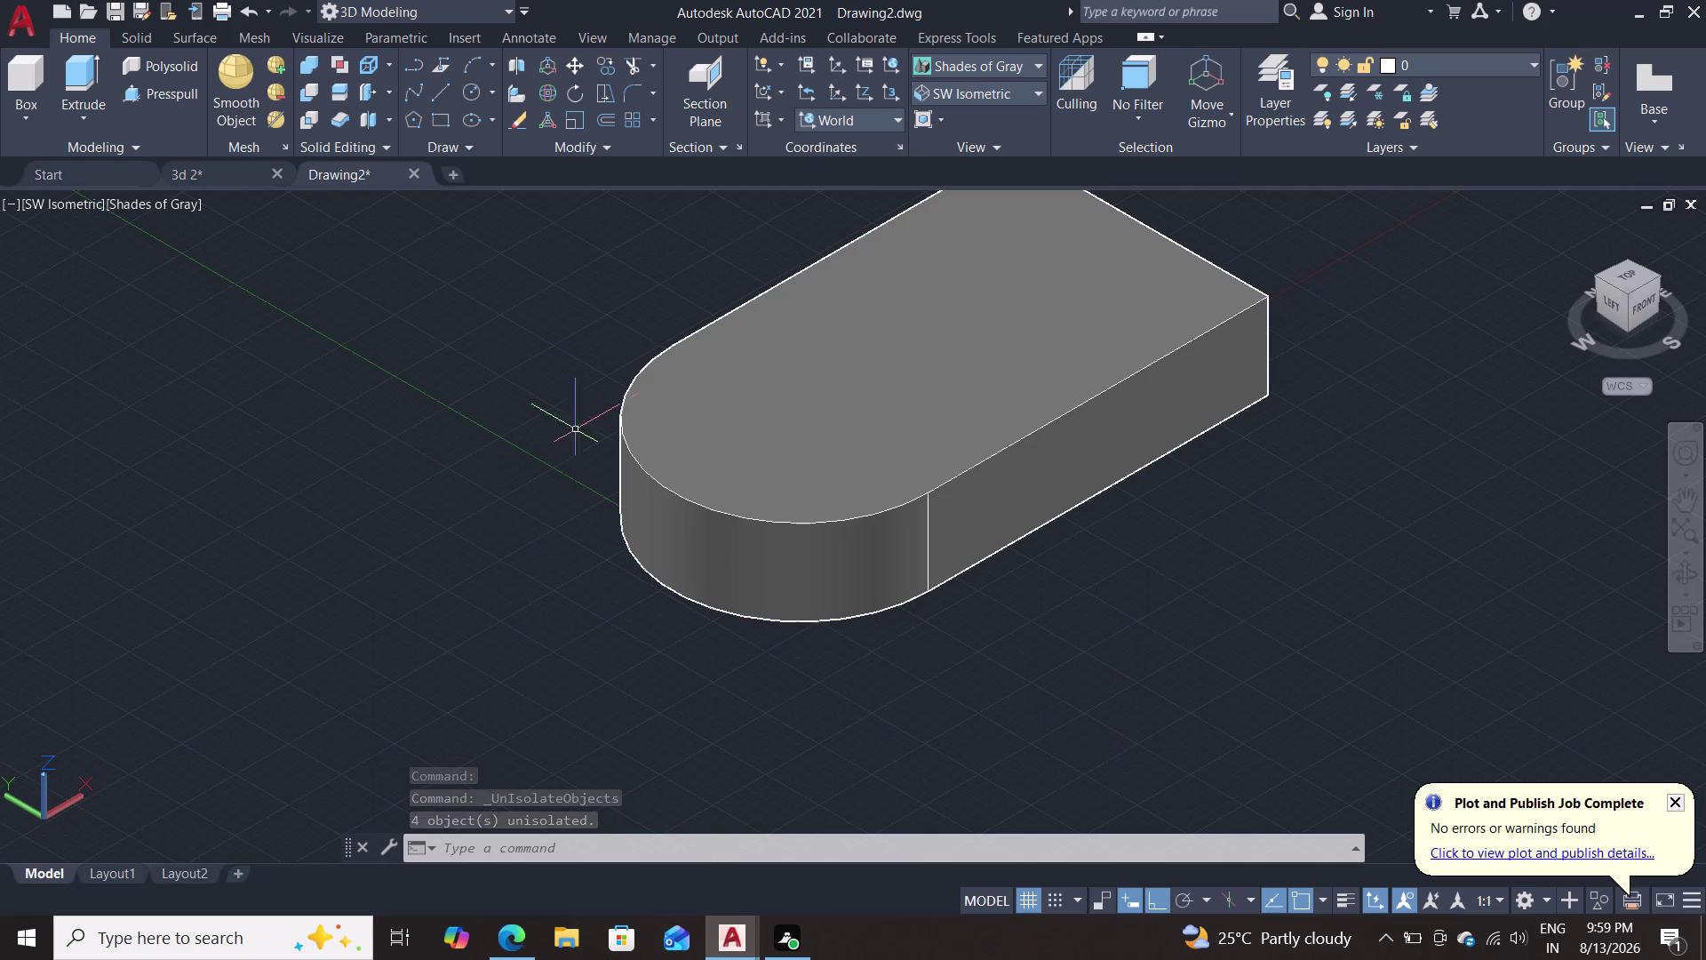
Reopen the visual styles list from the viewport label.
click(167, 217)
triple_click(167, 216)
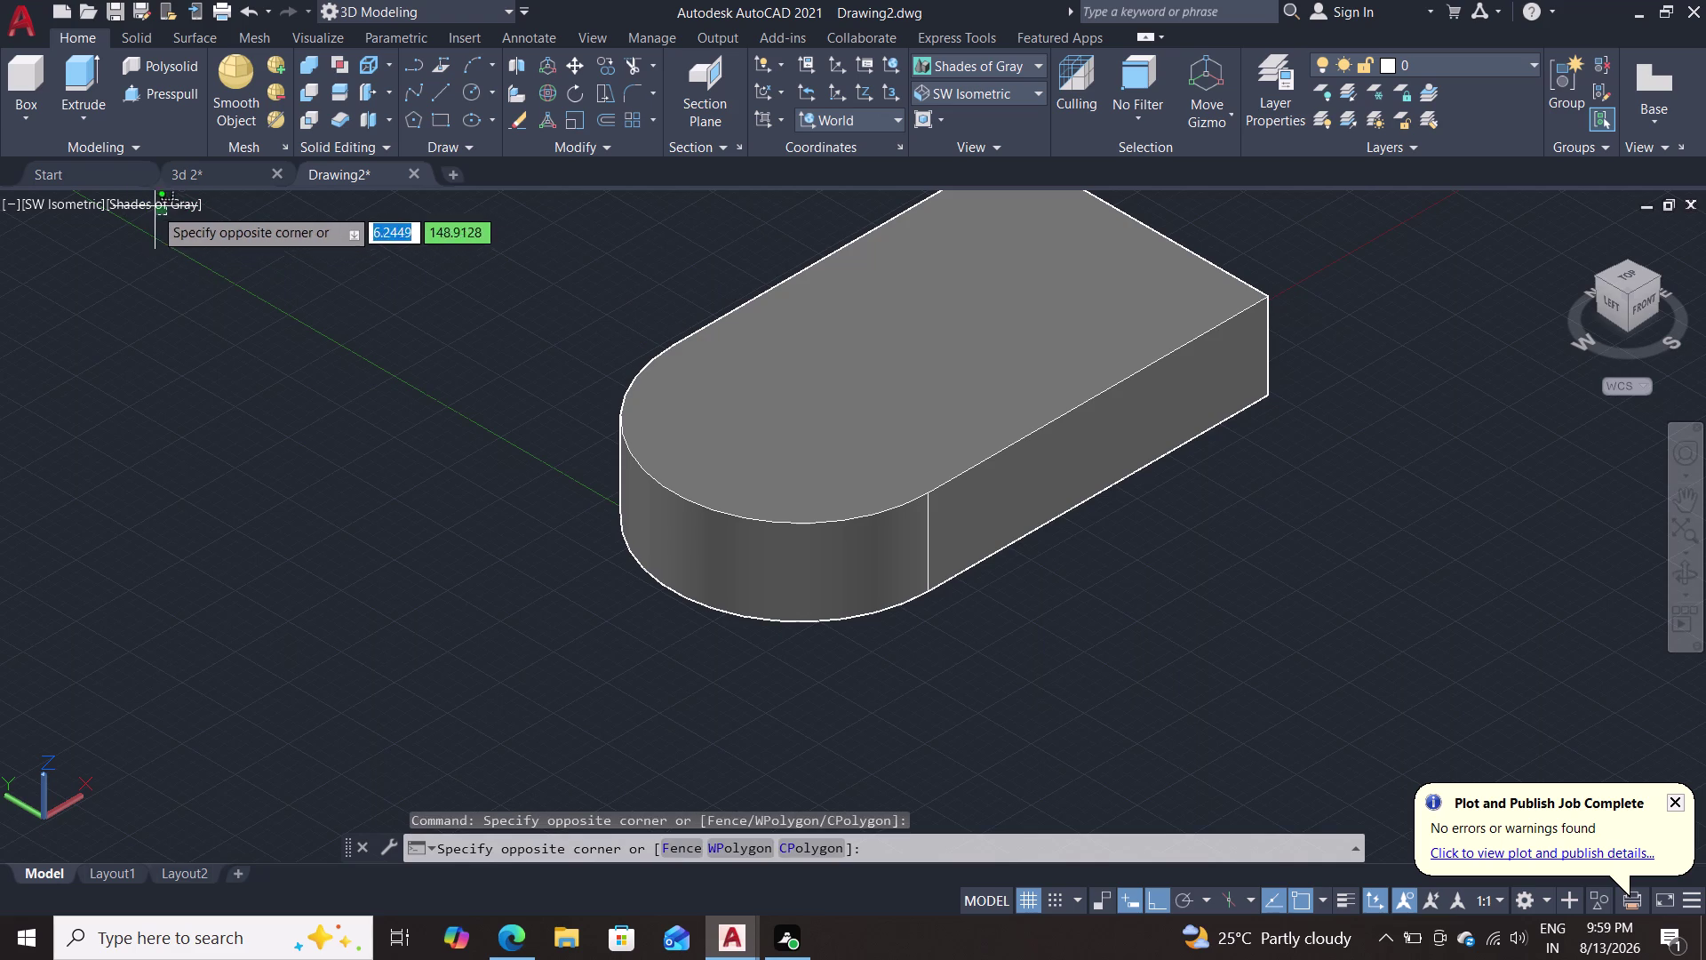
click(148, 206)
double_click(147, 206)
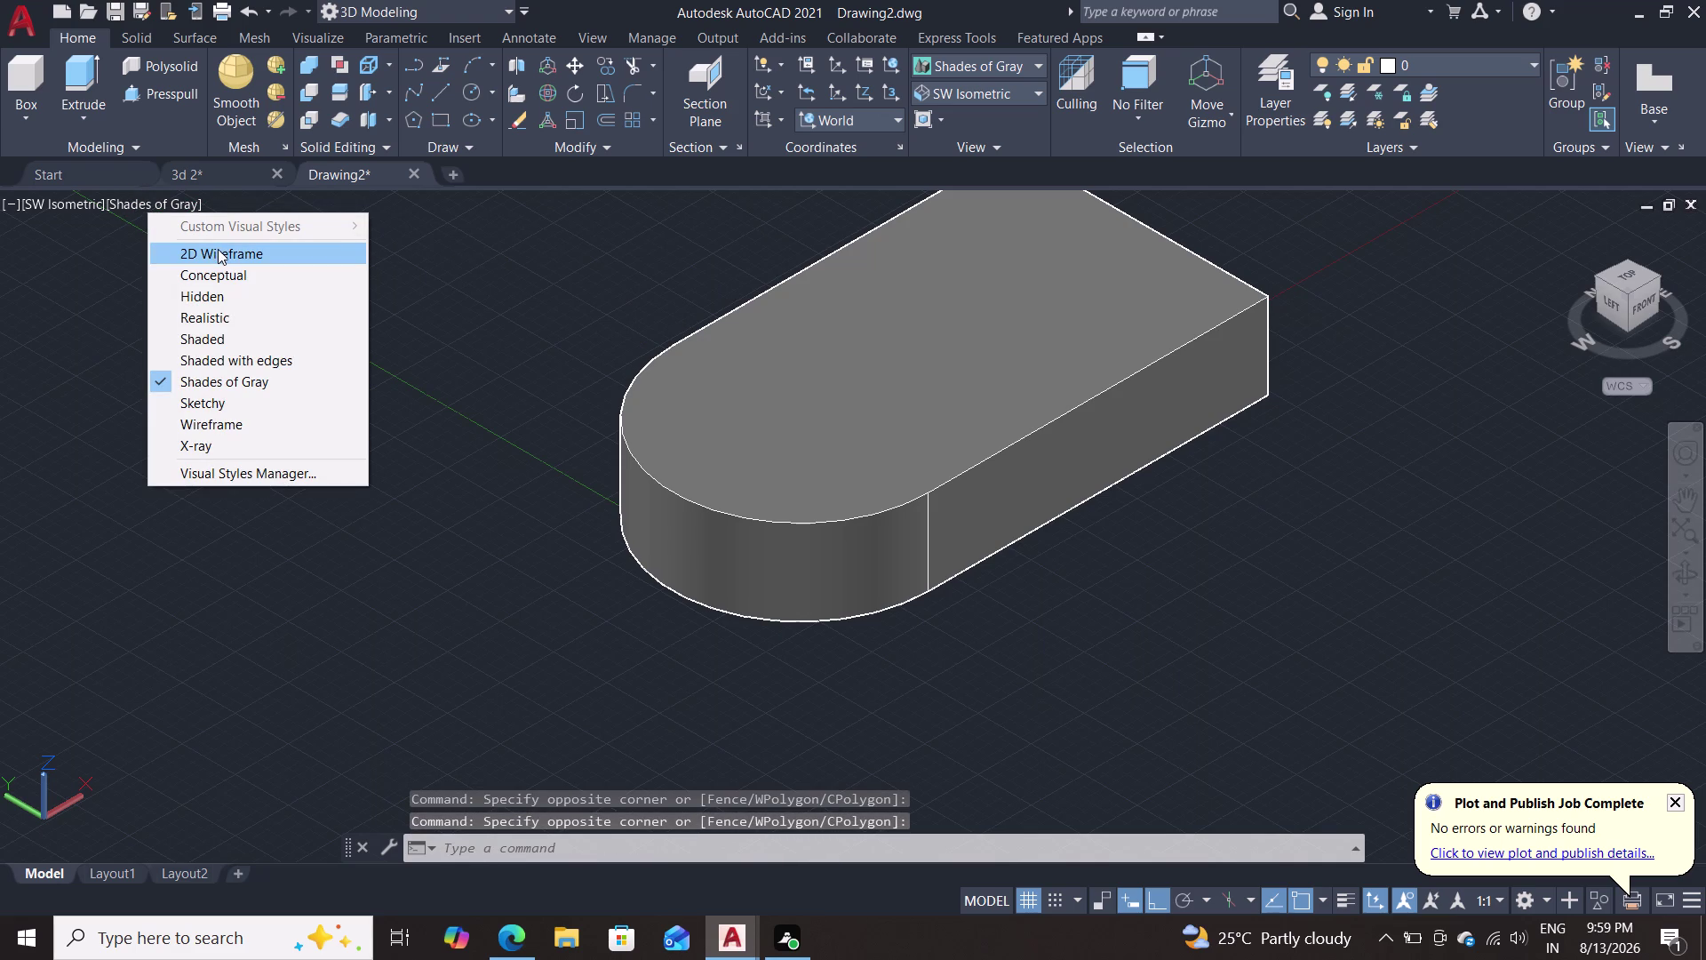
Switch the block to 2D Wireframe and recentre it in the view.
click(224, 260)
scroll(up, 3)
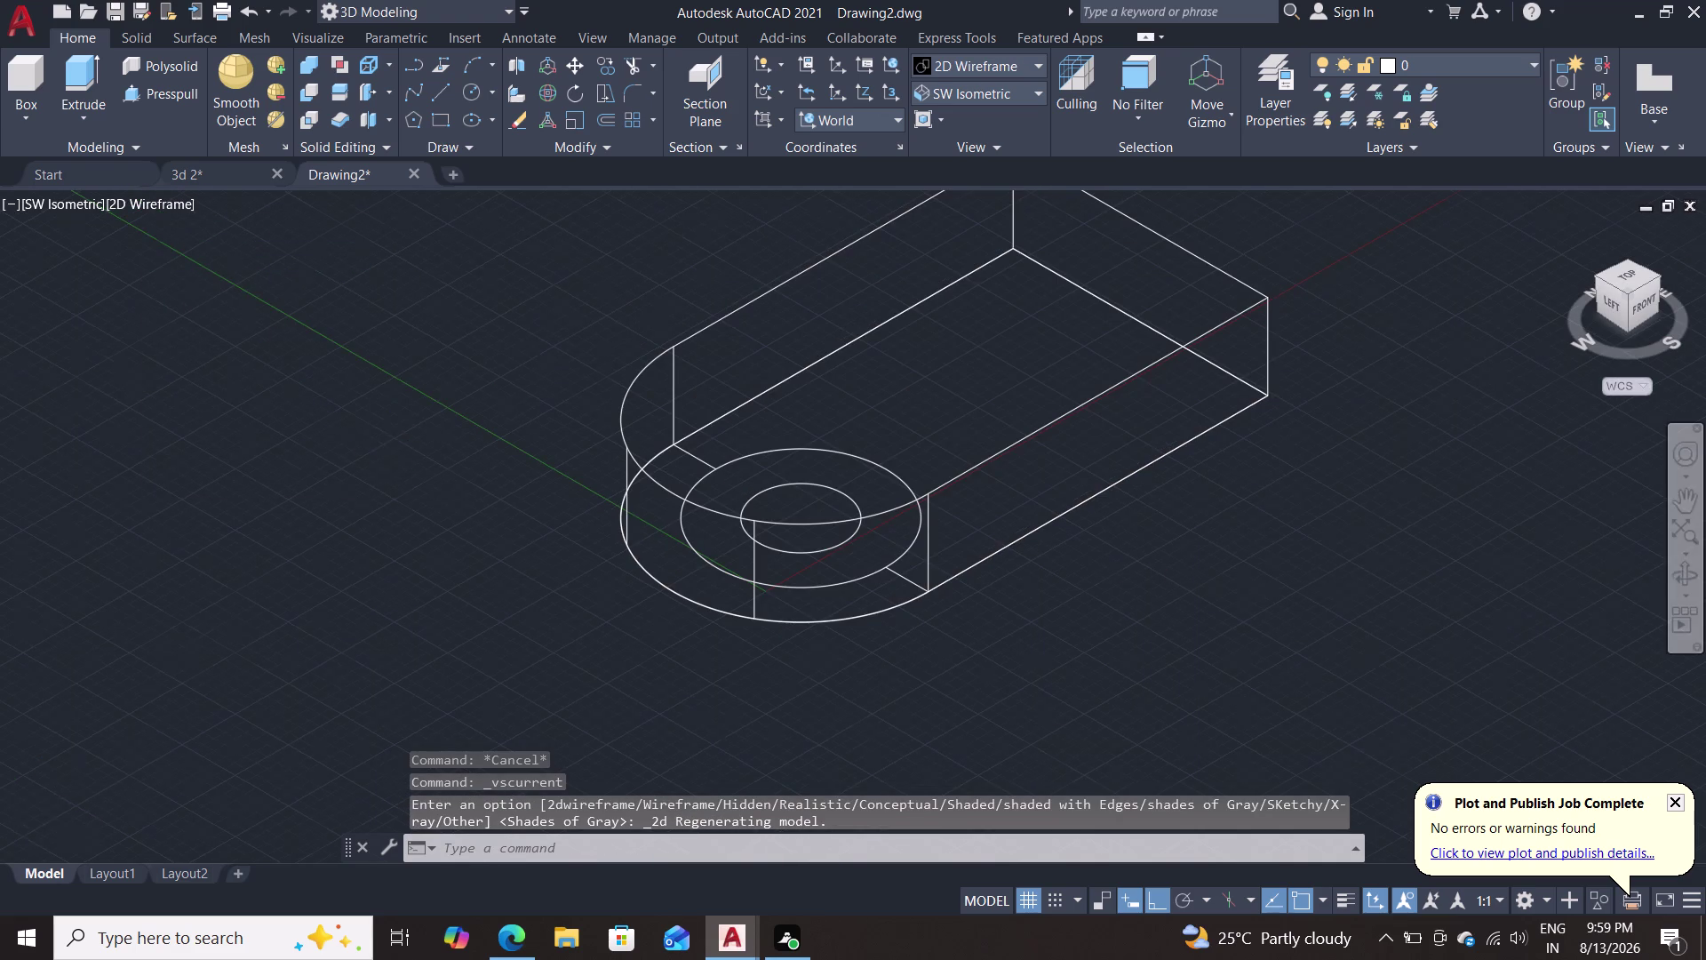
middle_drag(386, 455, 72, 427)
scroll(down, 3)
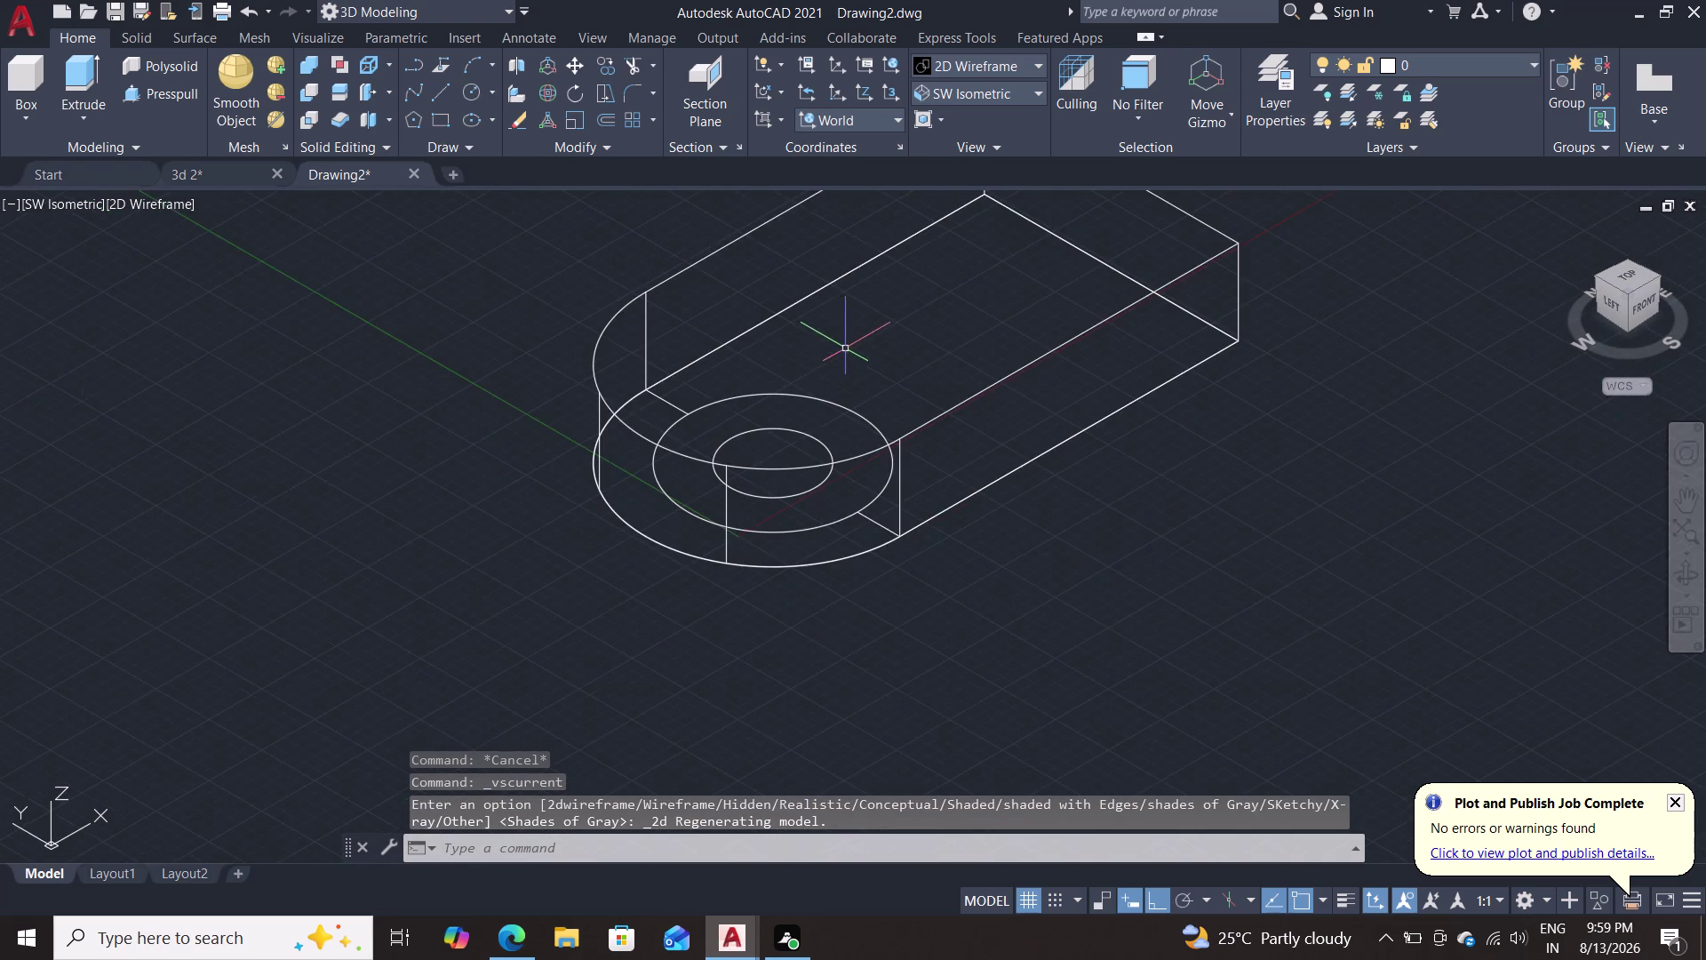
middle_drag(947, 339, 822, 427)
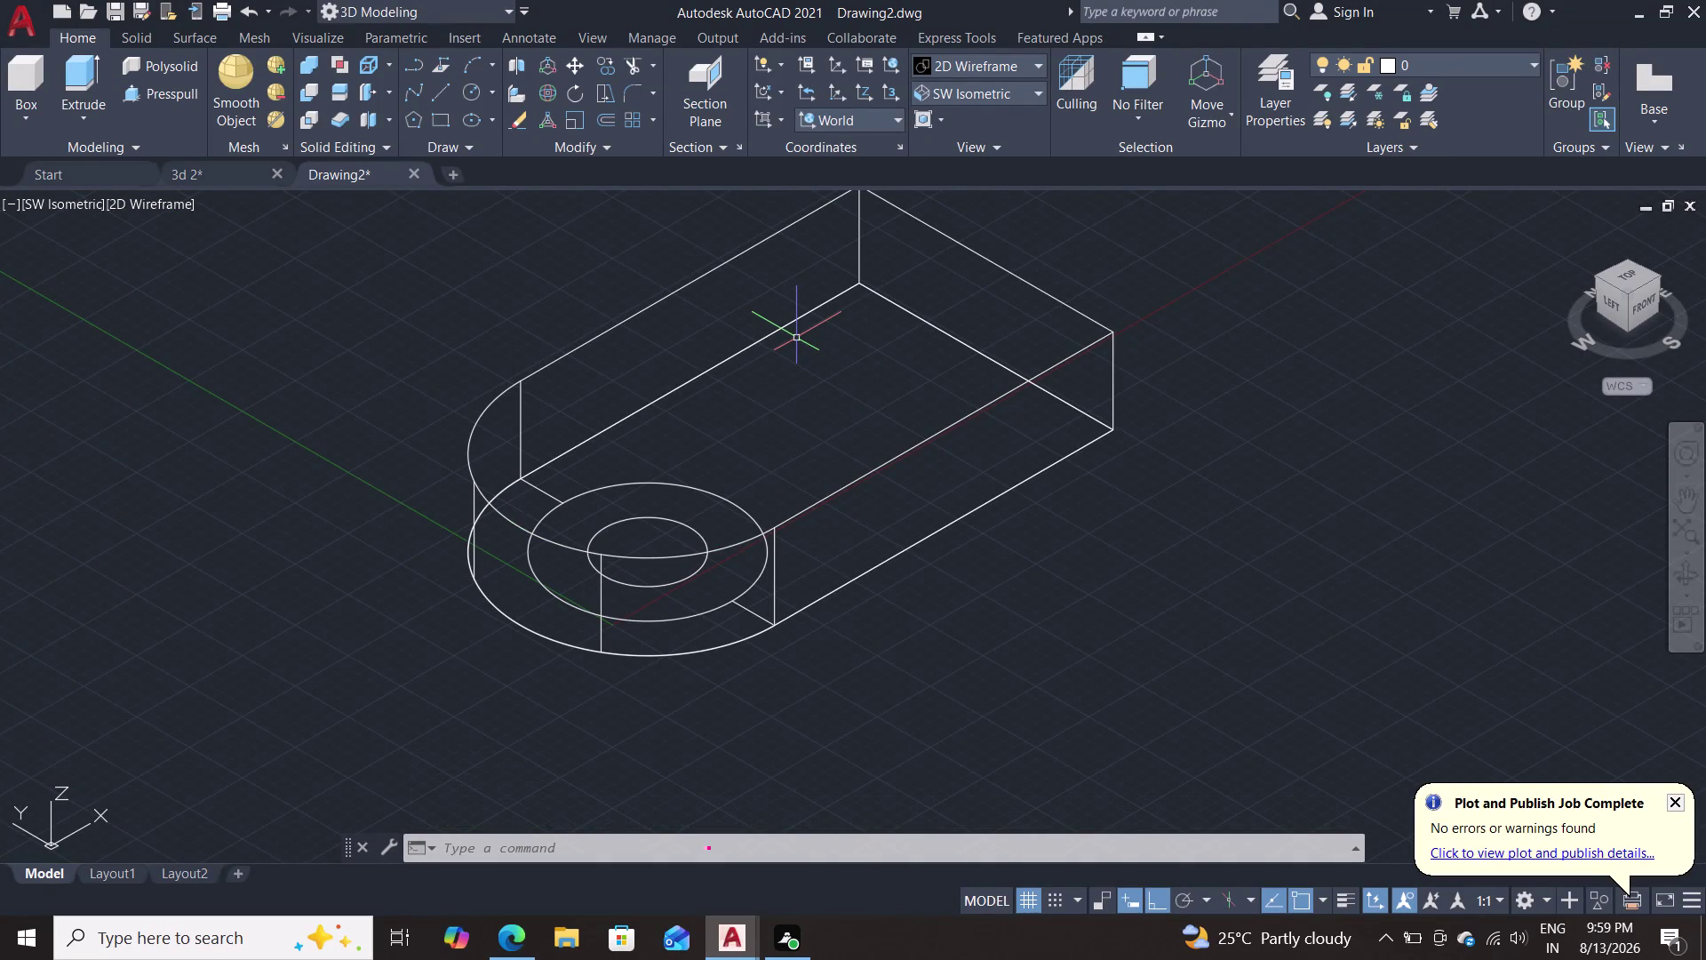
Move both concentric circles 20 units up in Z onto the block's top face.
key(m)
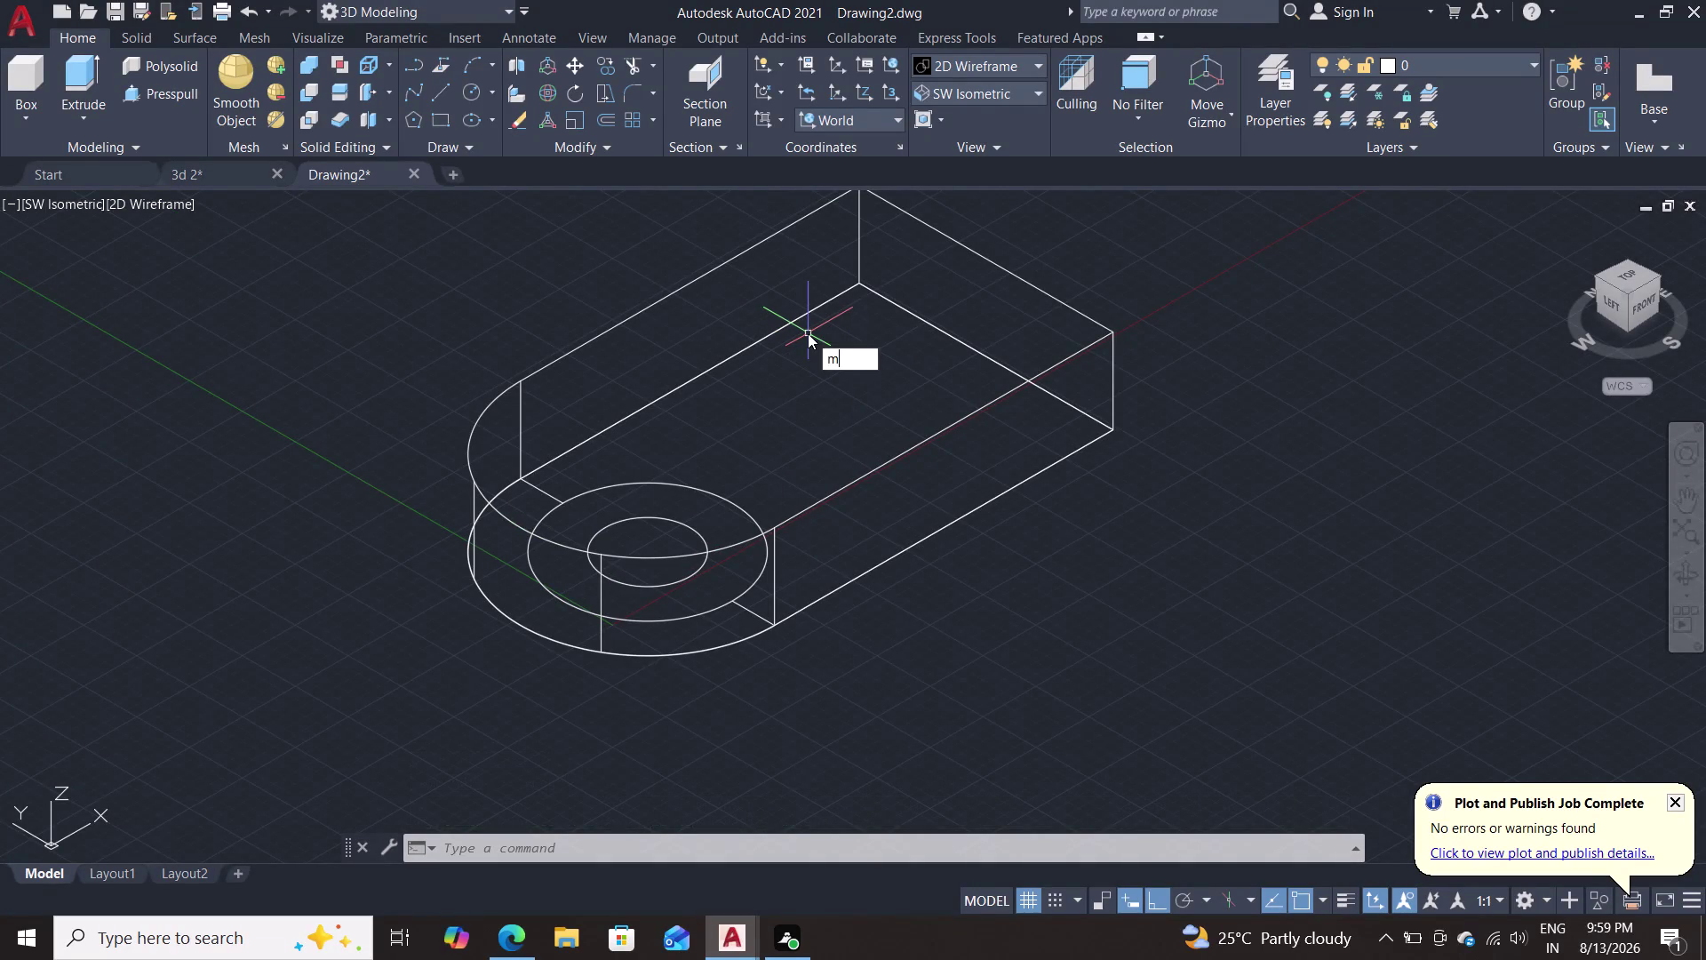
key(Return)
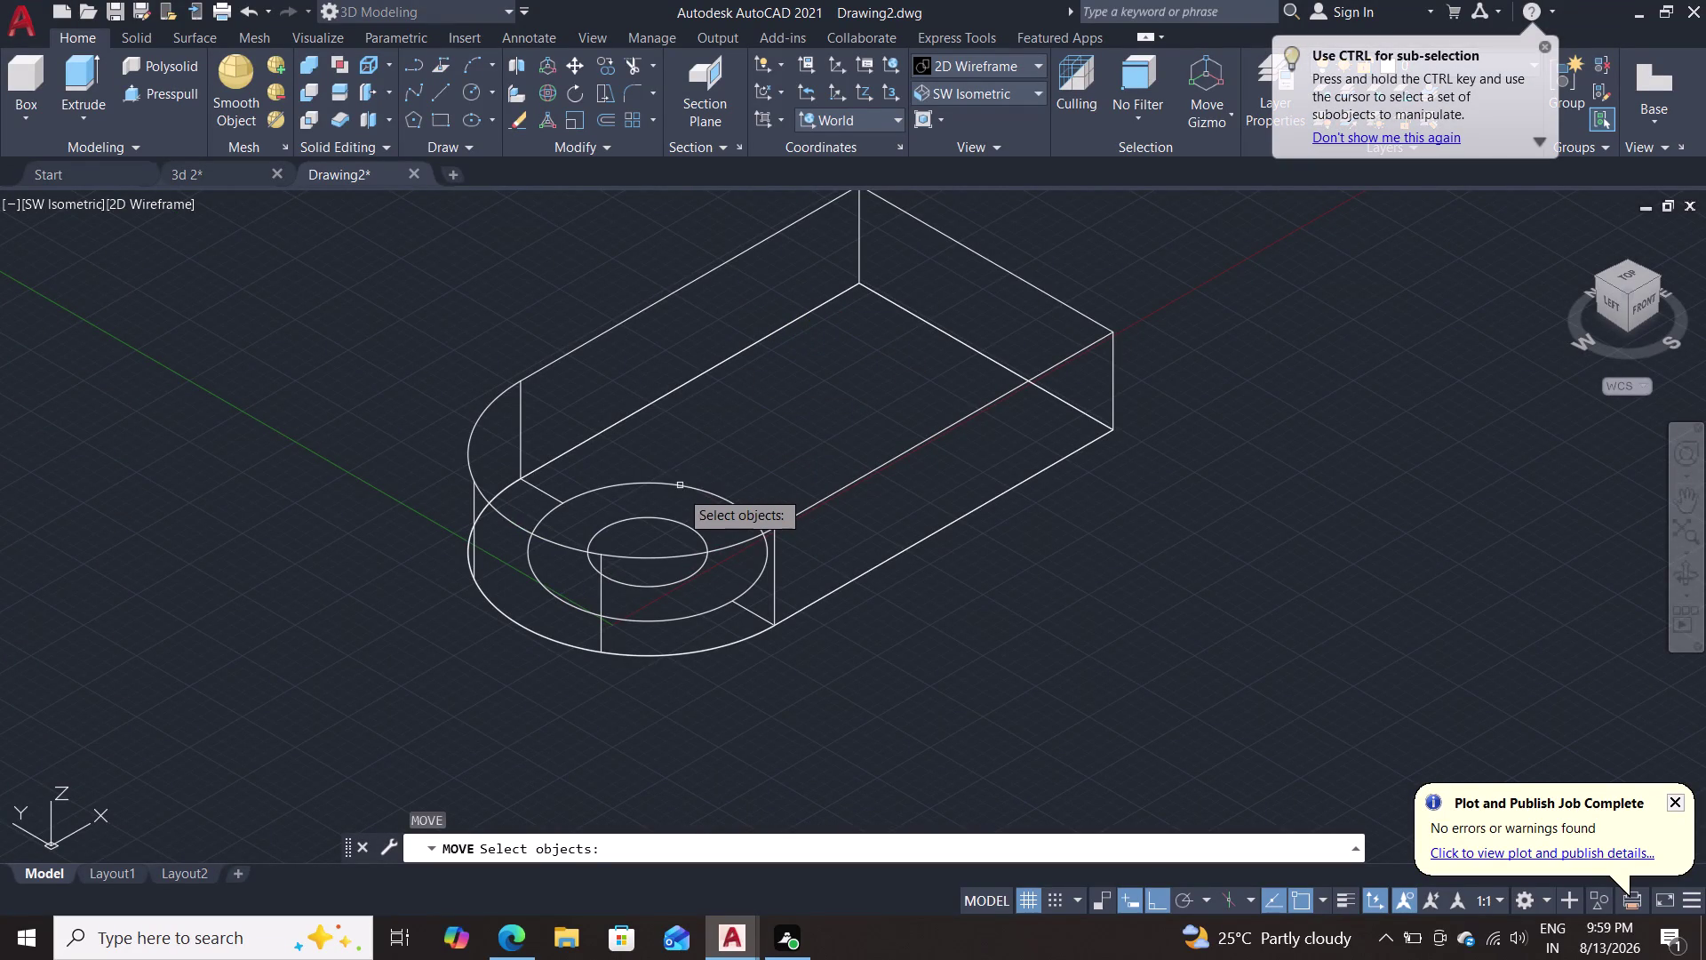
click(685, 486)
triple_click(686, 522)
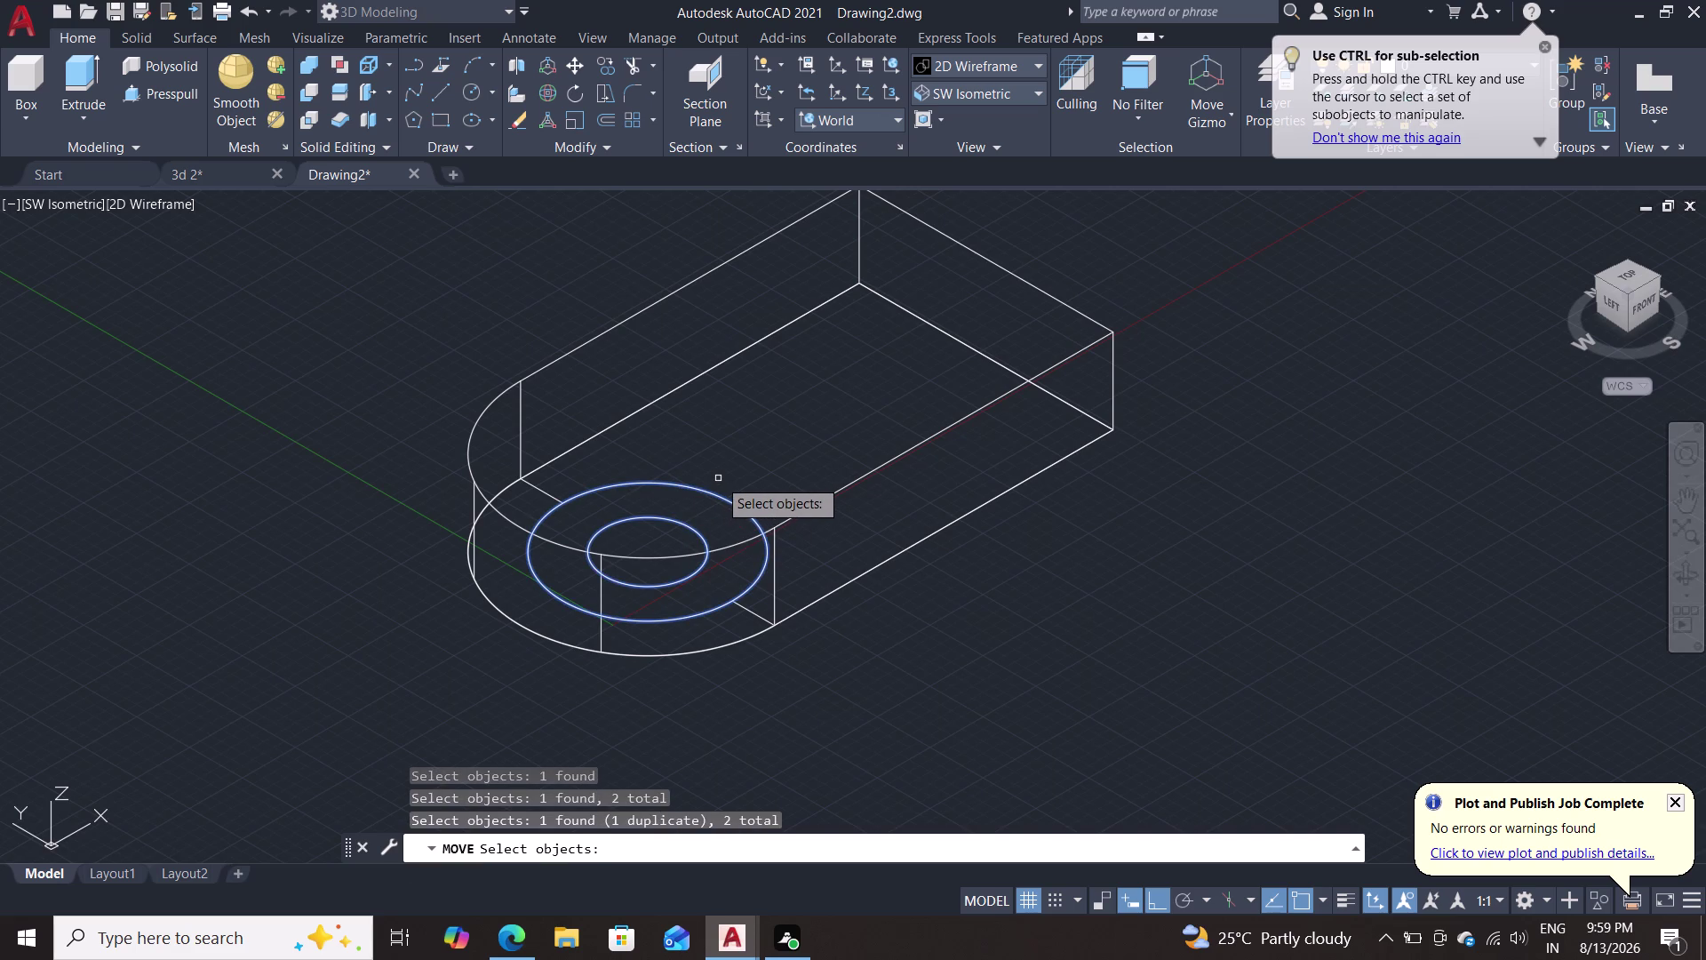
key(Return)
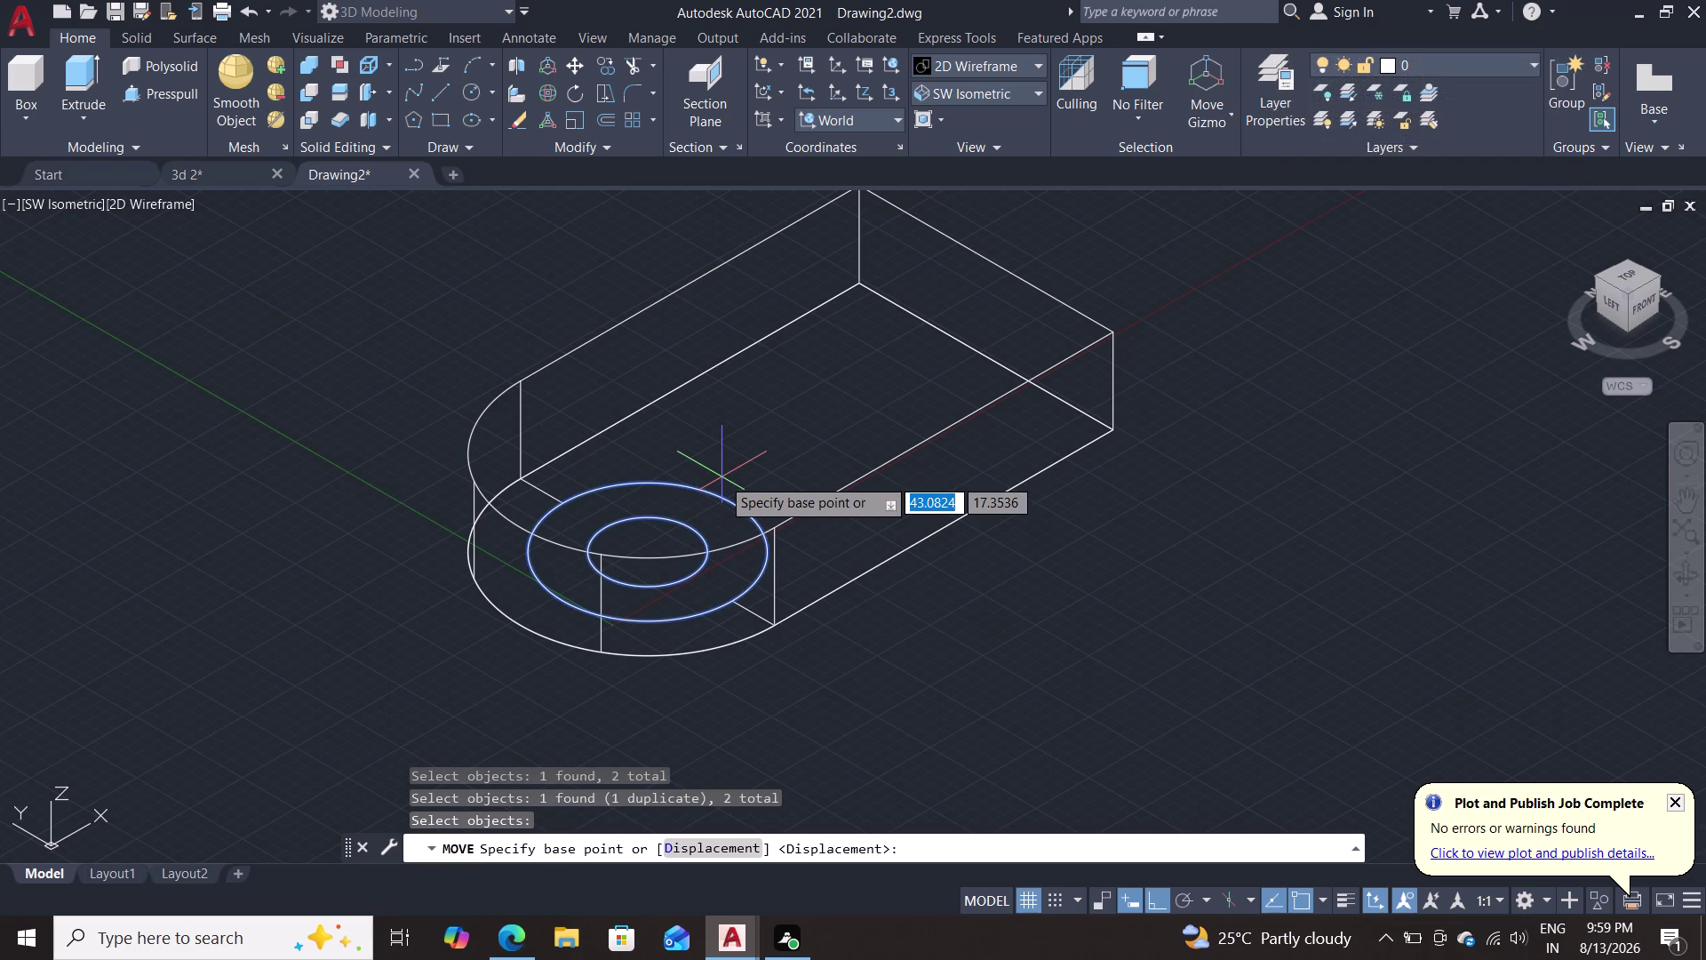
click(648, 546)
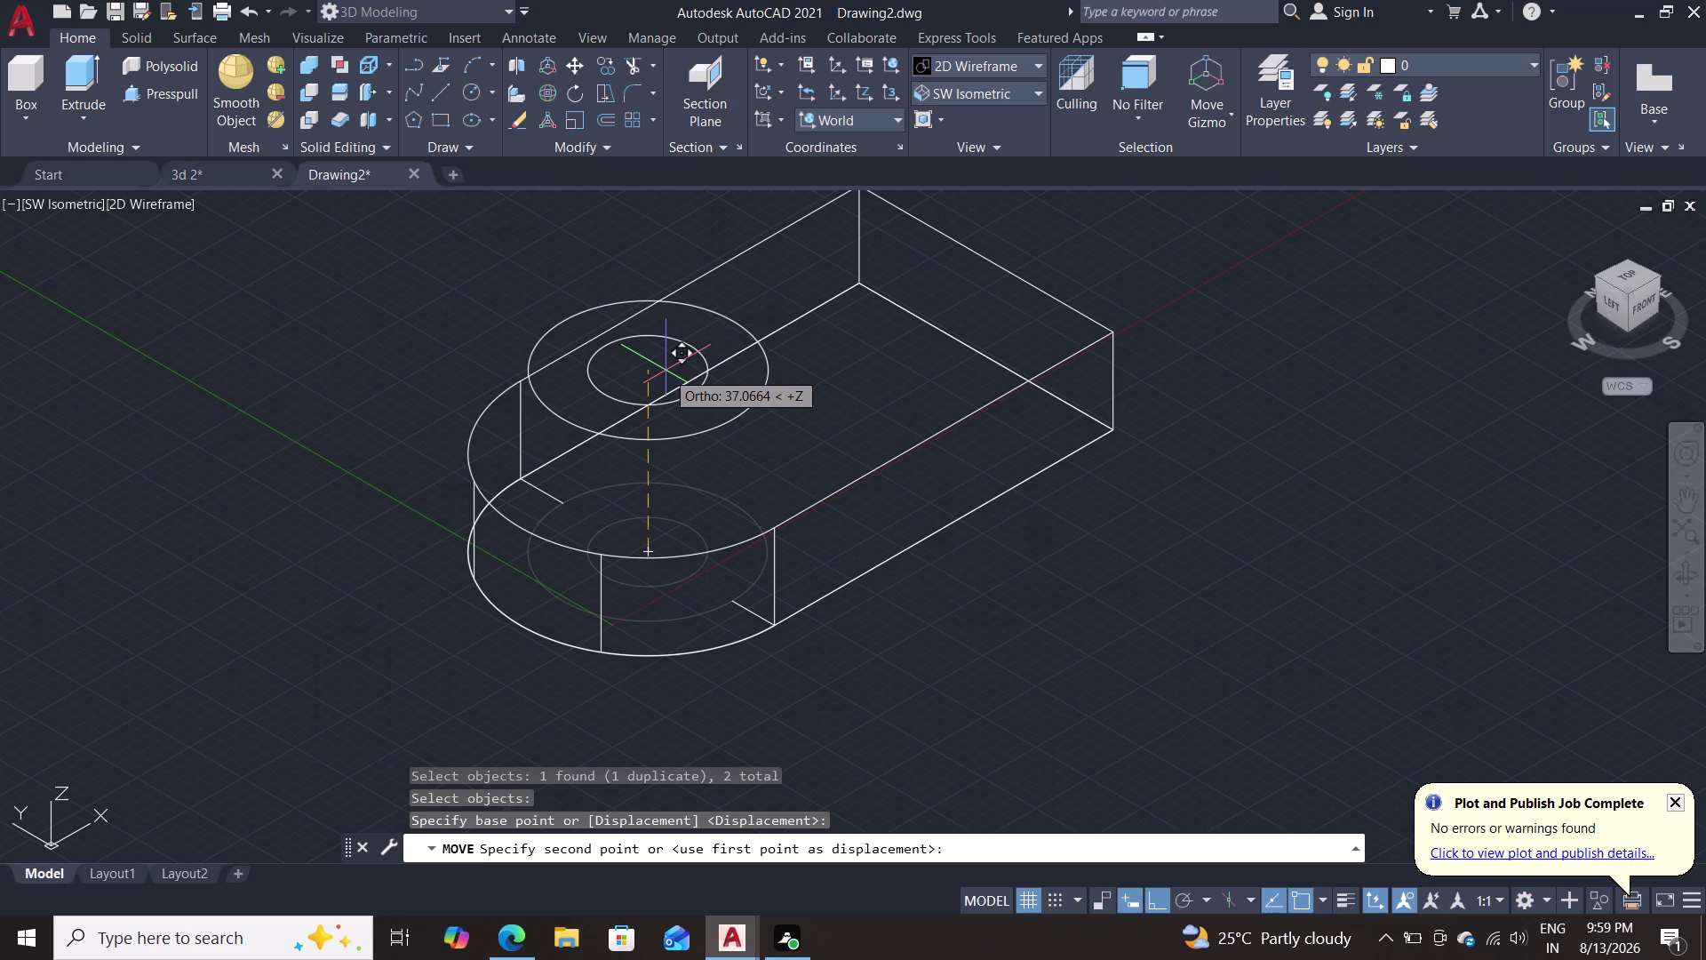
text(20)
key(Return)
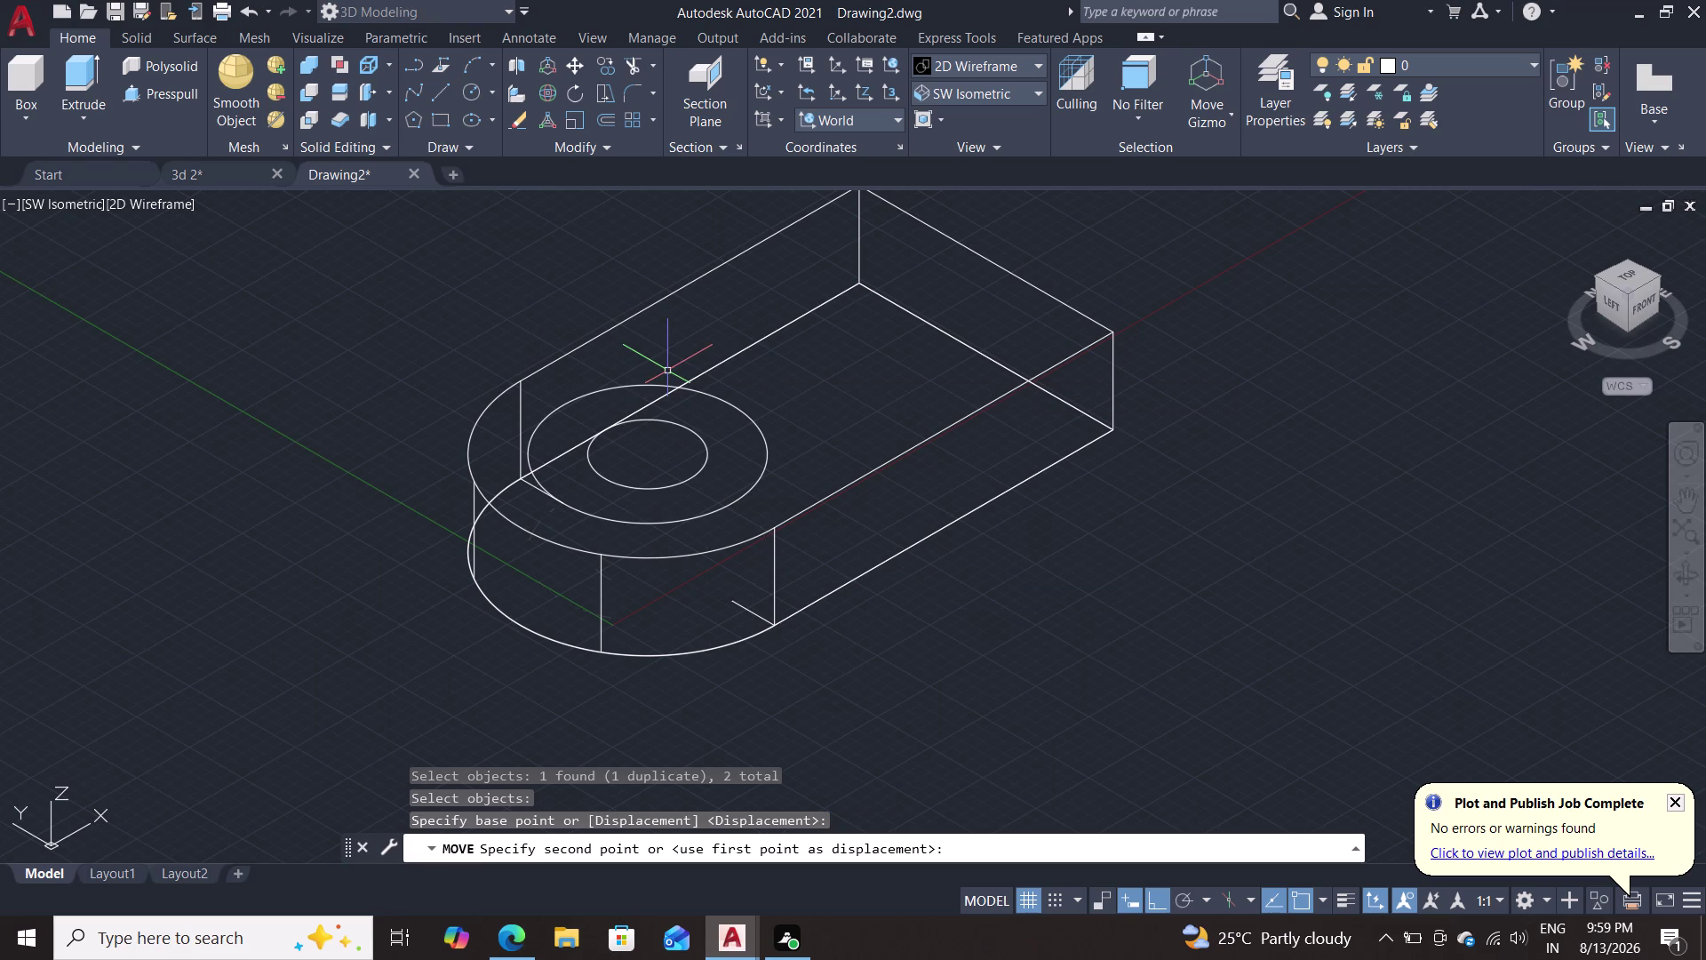
key(Escape)
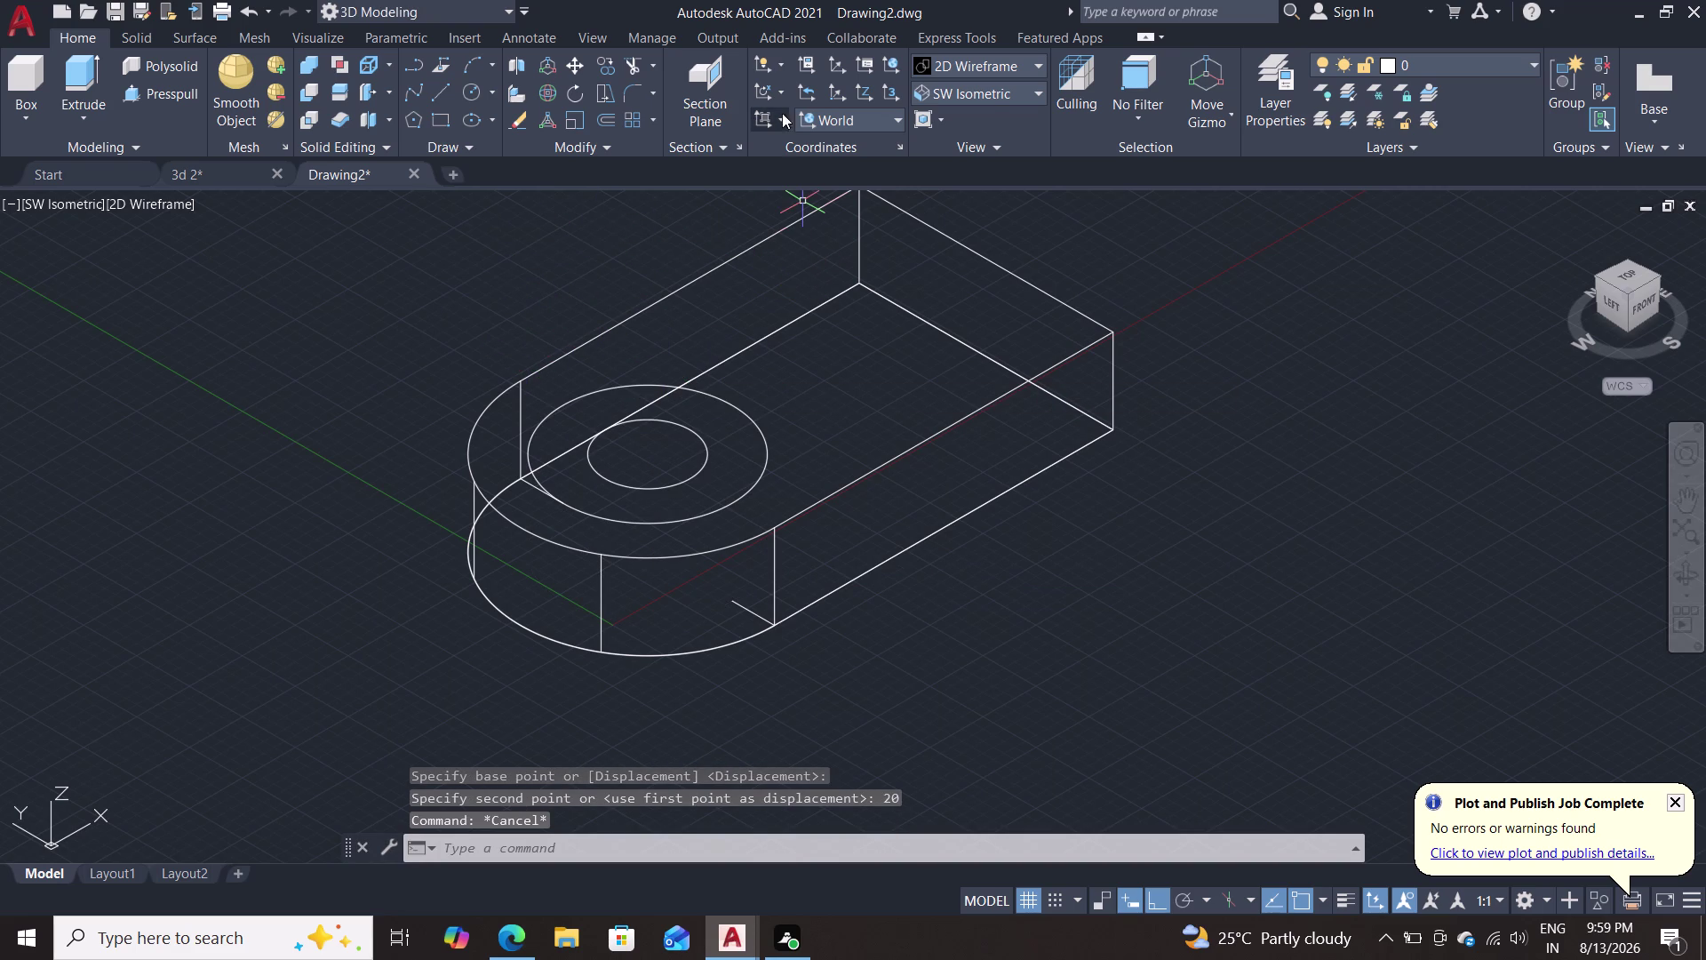
click(989, 67)
double_click(969, 65)
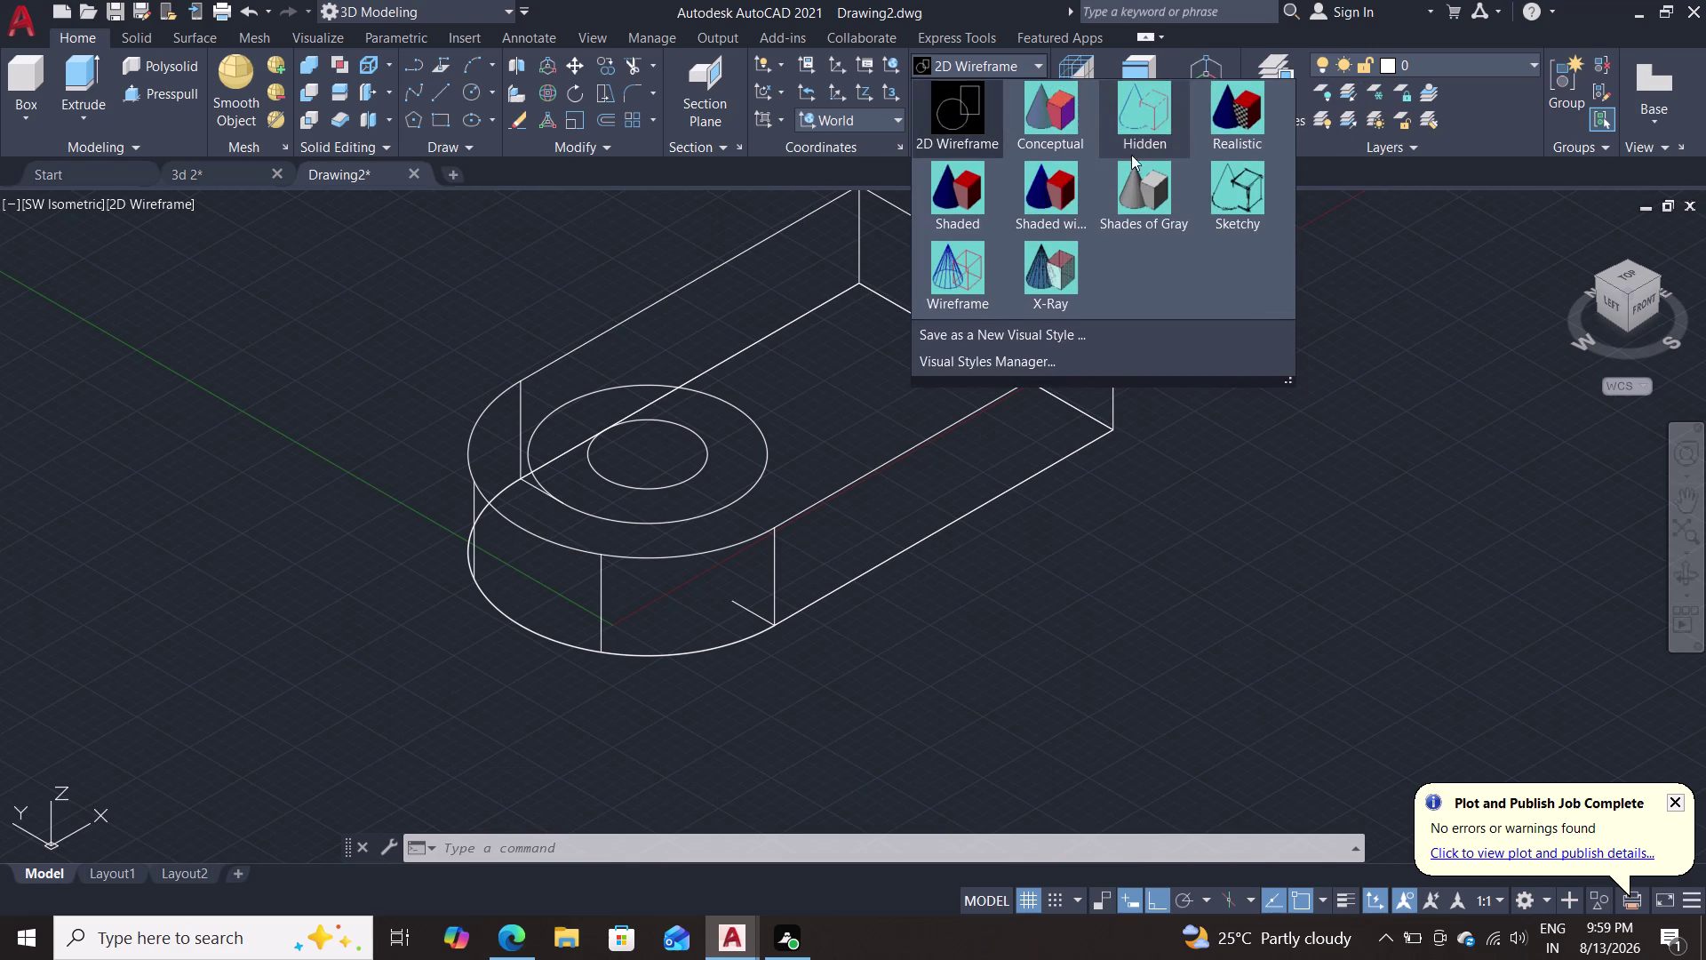
Apply the Shades of Gray visual style and cancel the stray selection window.
double_click(1126, 201)
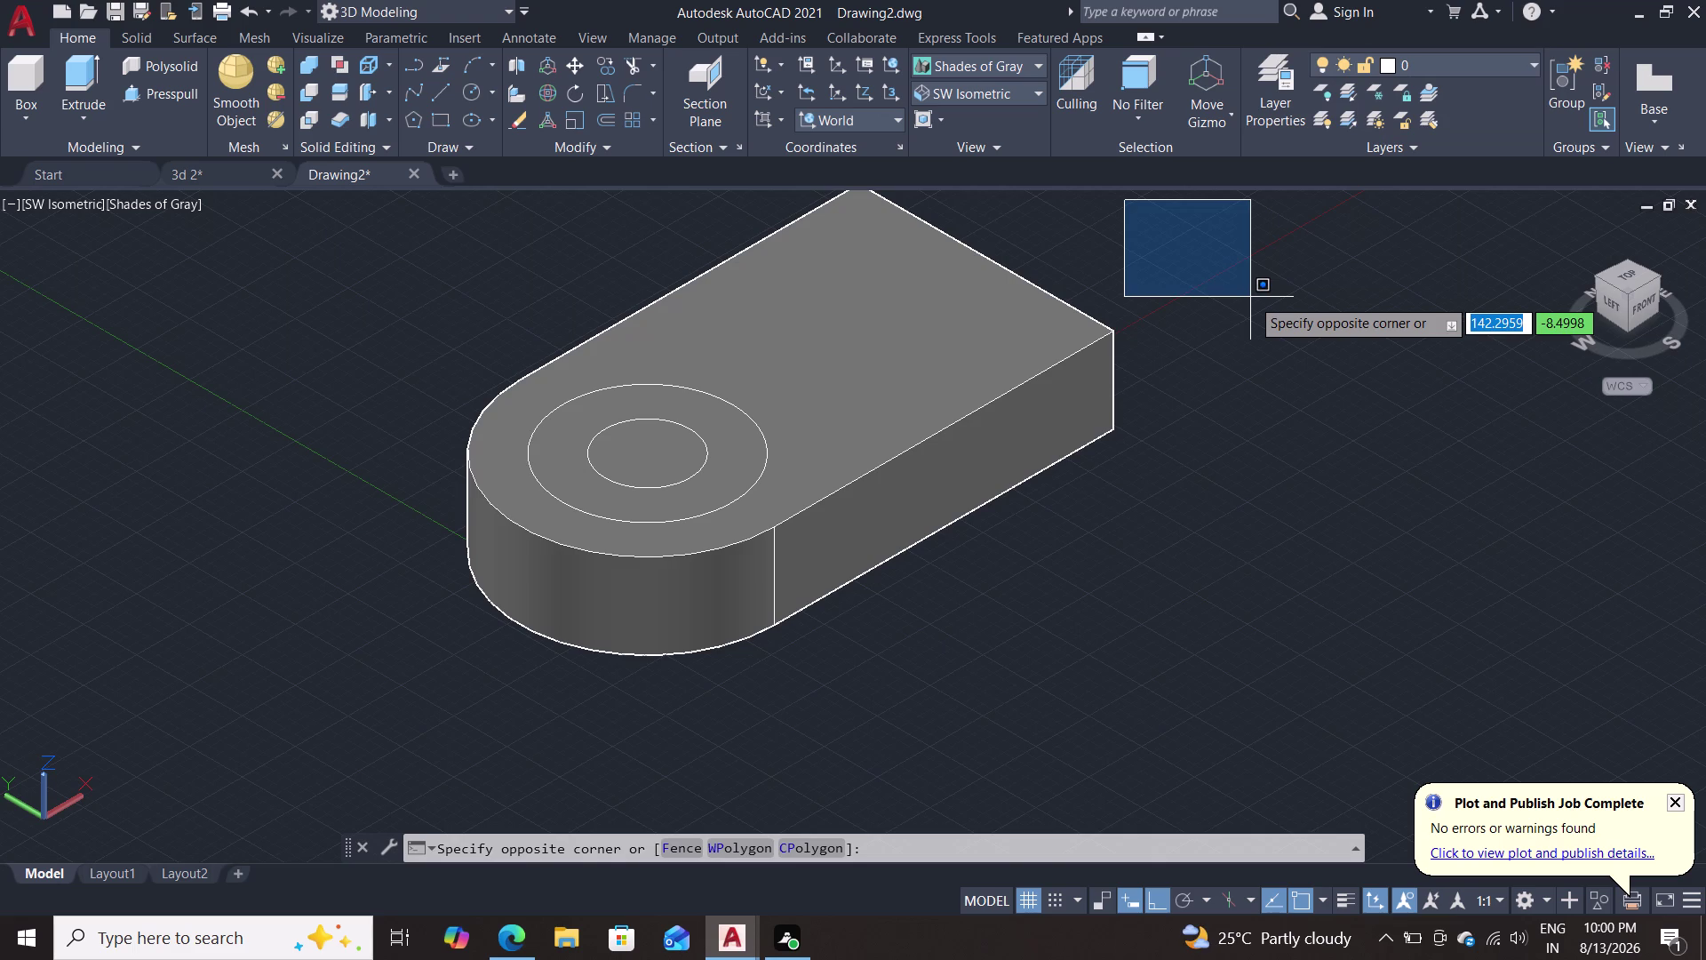
key(Escape)
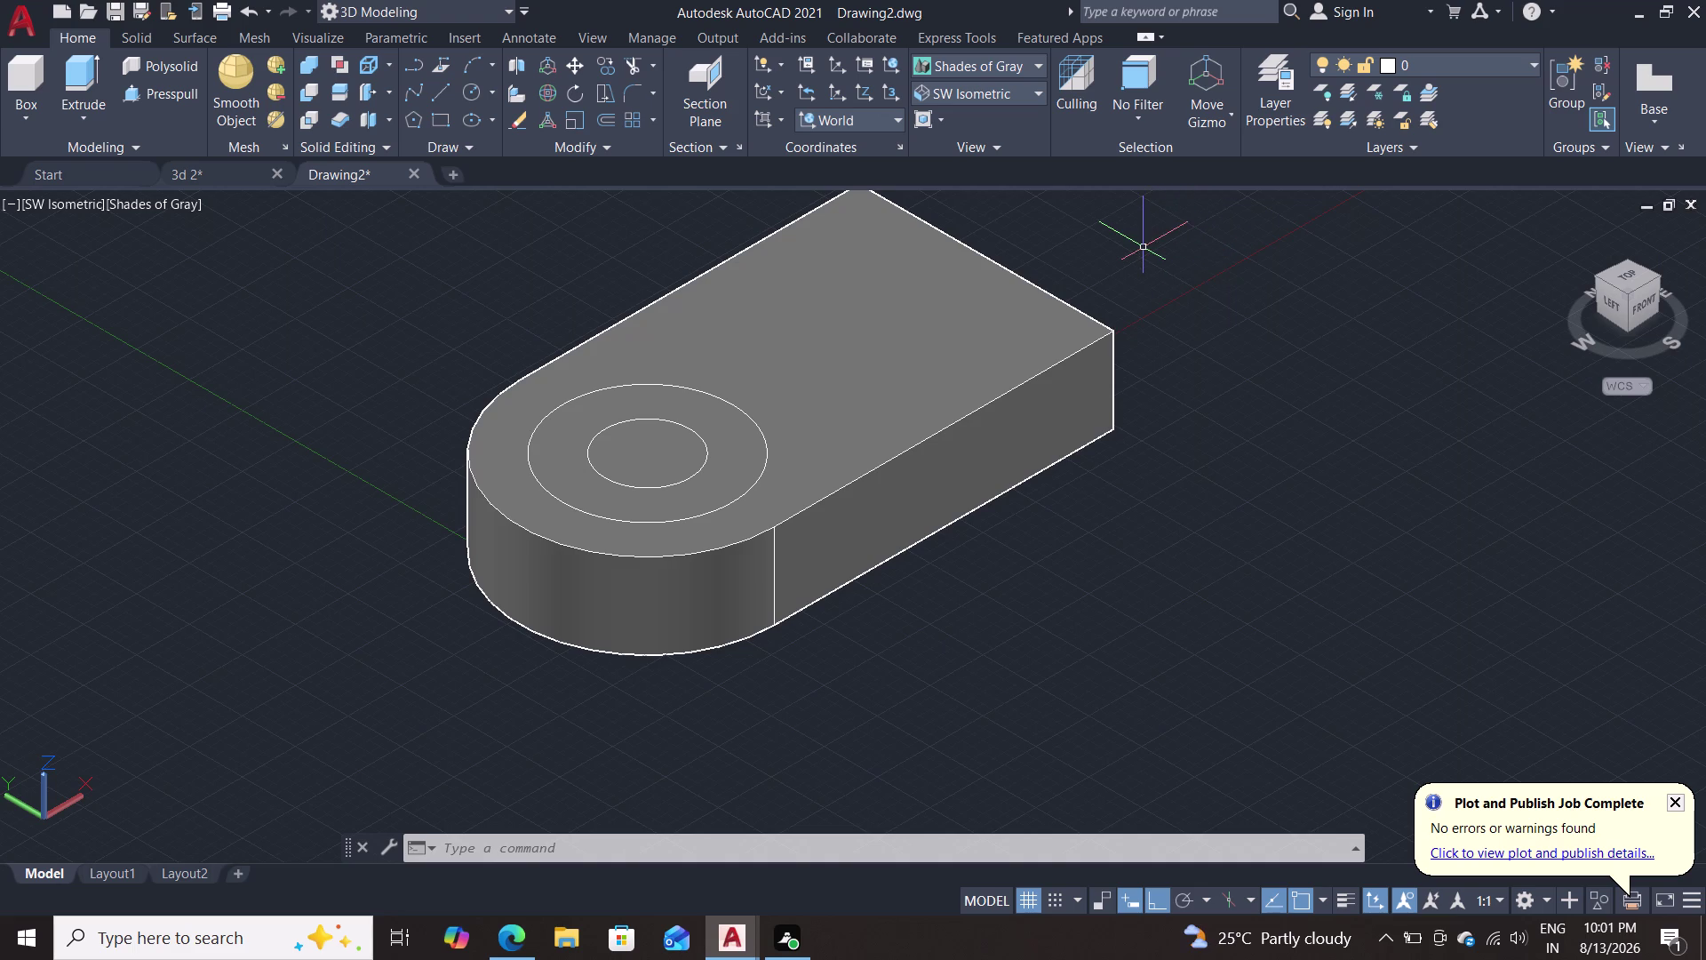
Cancel the LINE command, return to 2D Wireframe, and view the block from Top.
key(l)
key(Return)
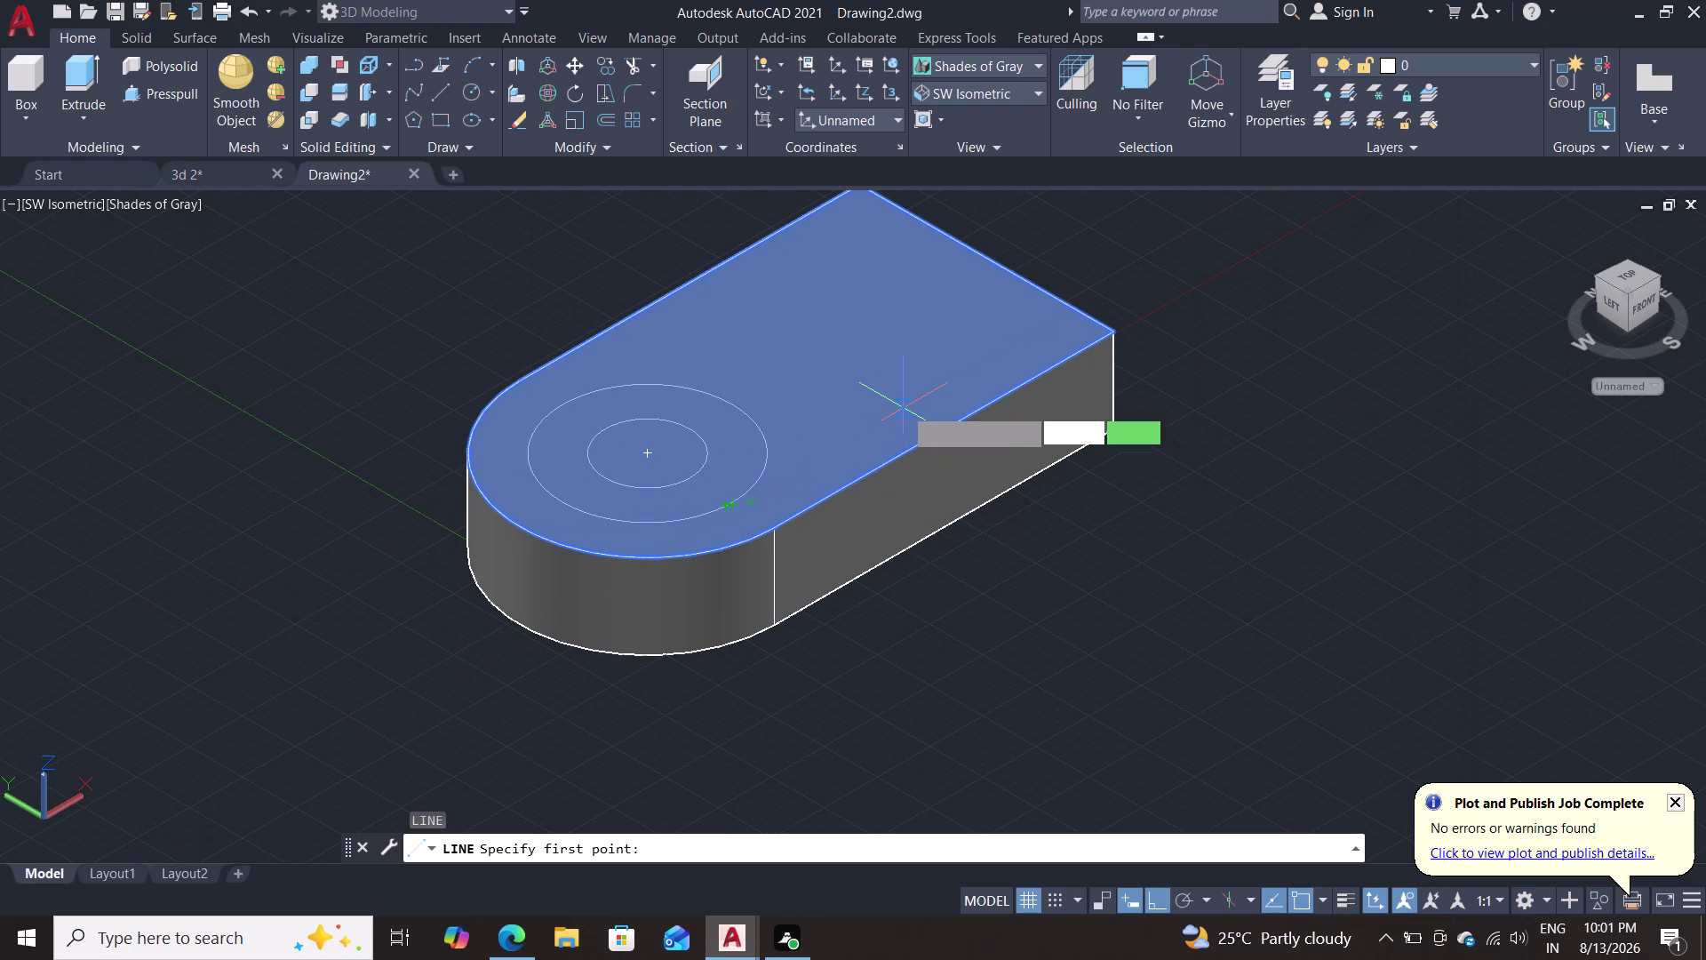
key(Escape)
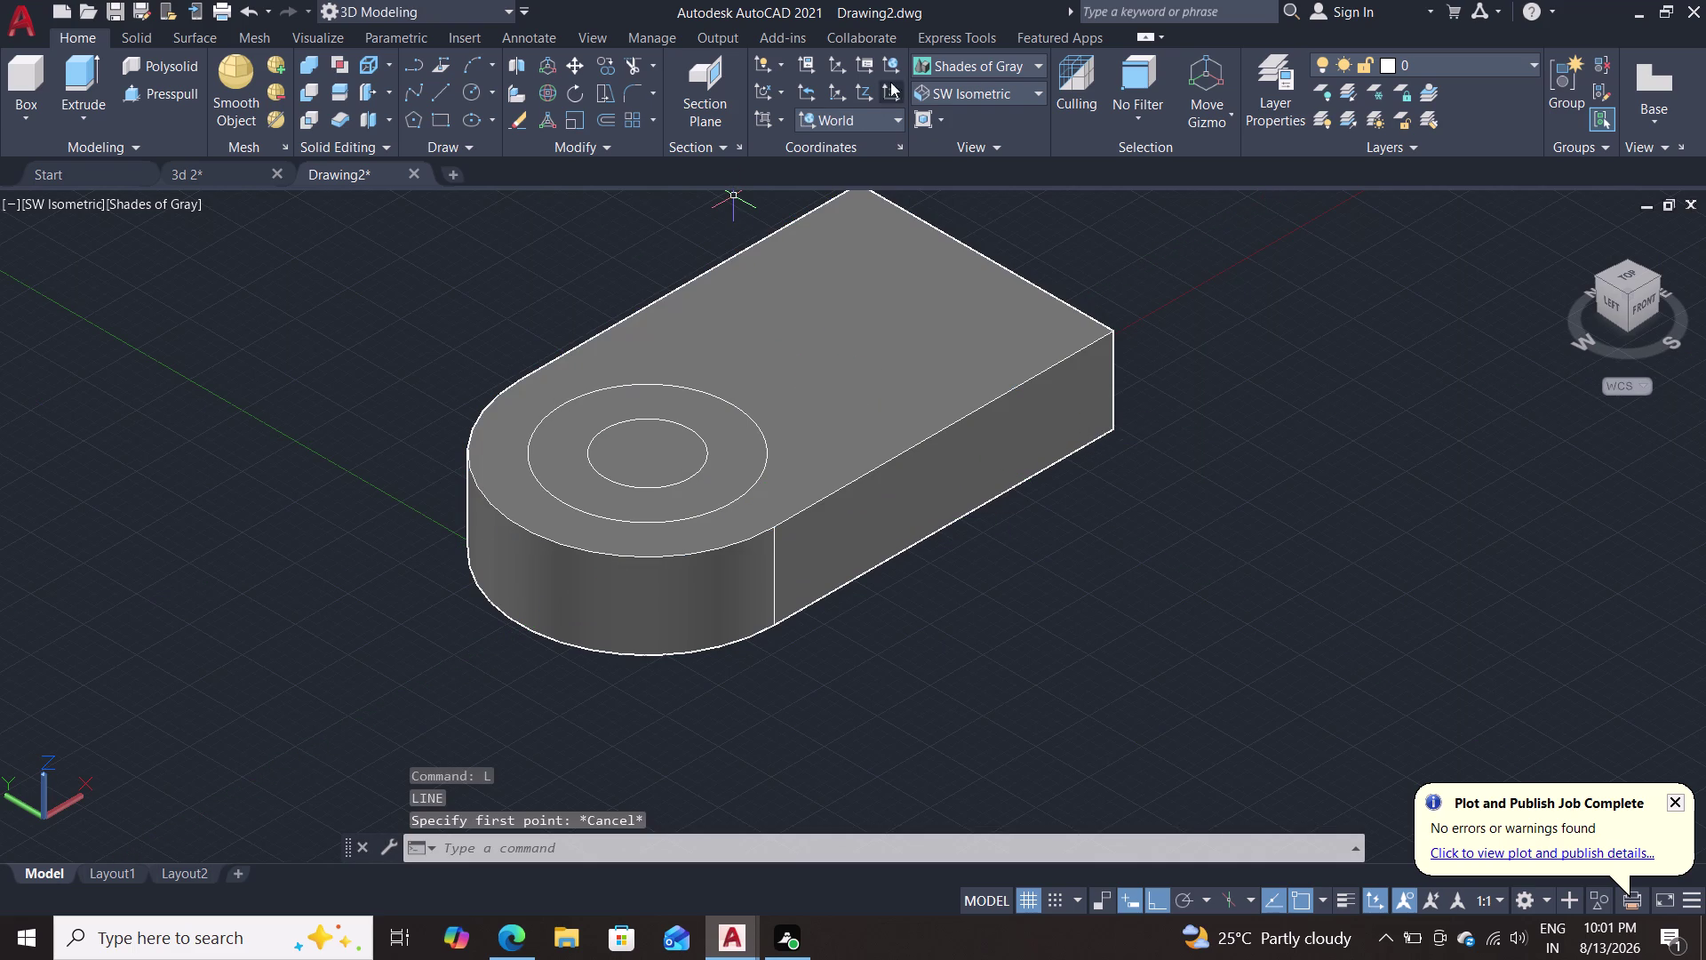
click(987, 66)
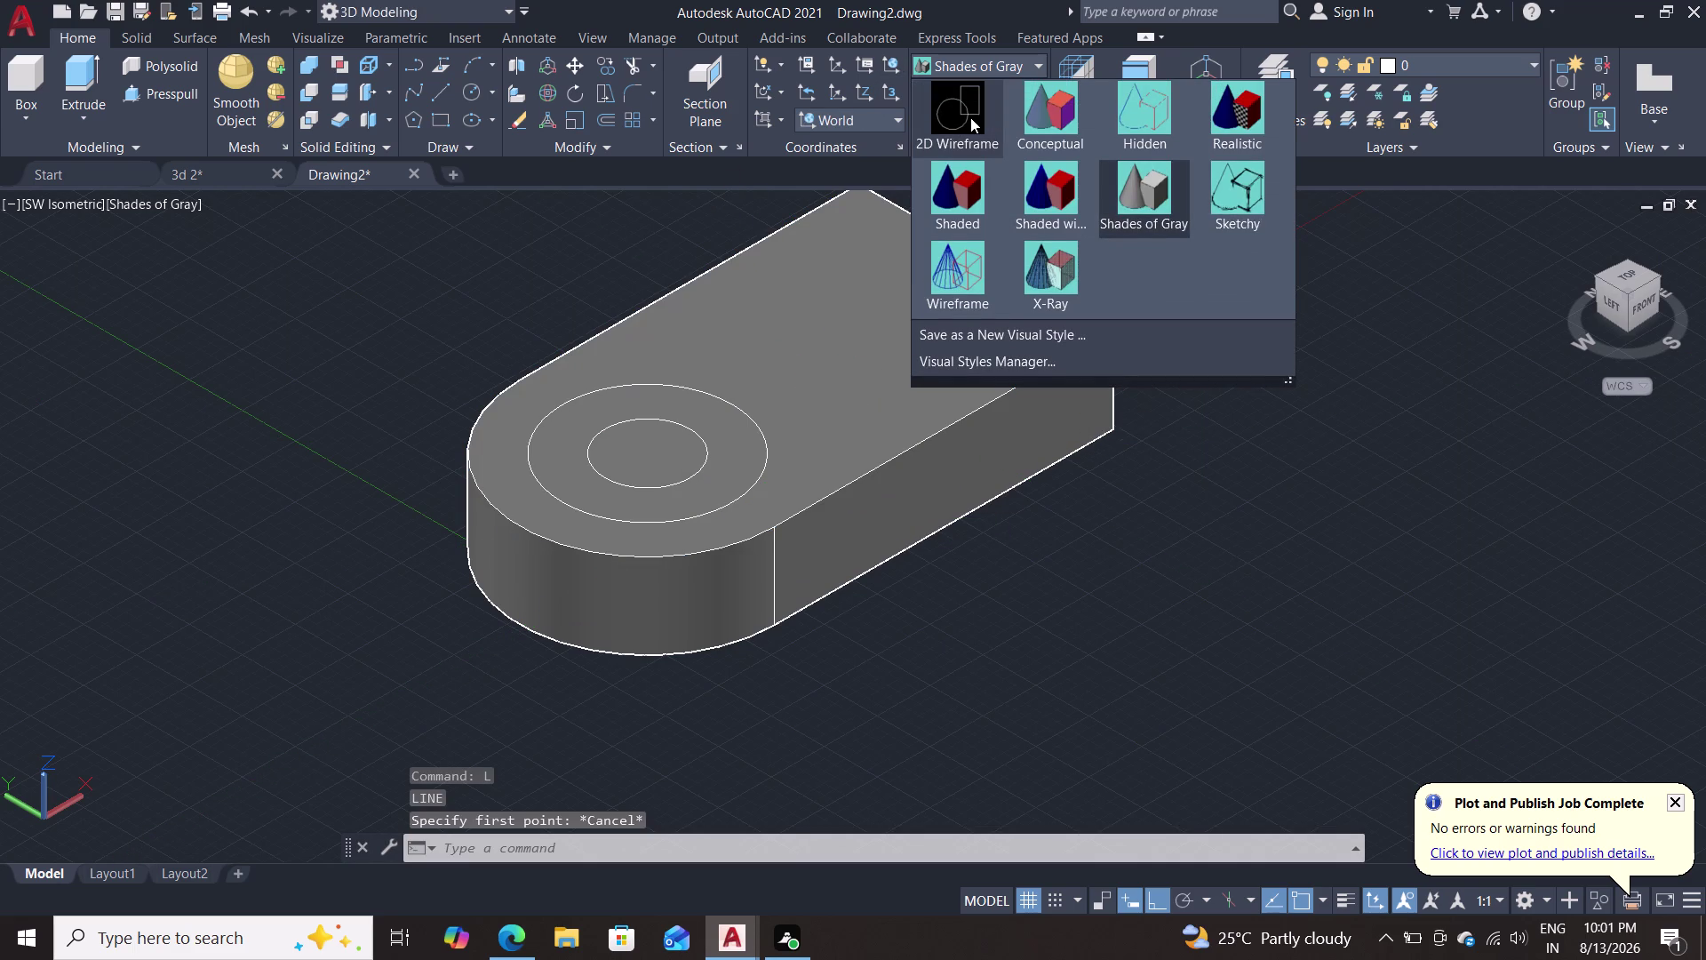
click(970, 117)
double_click(963, 91)
double_click(970, 91)
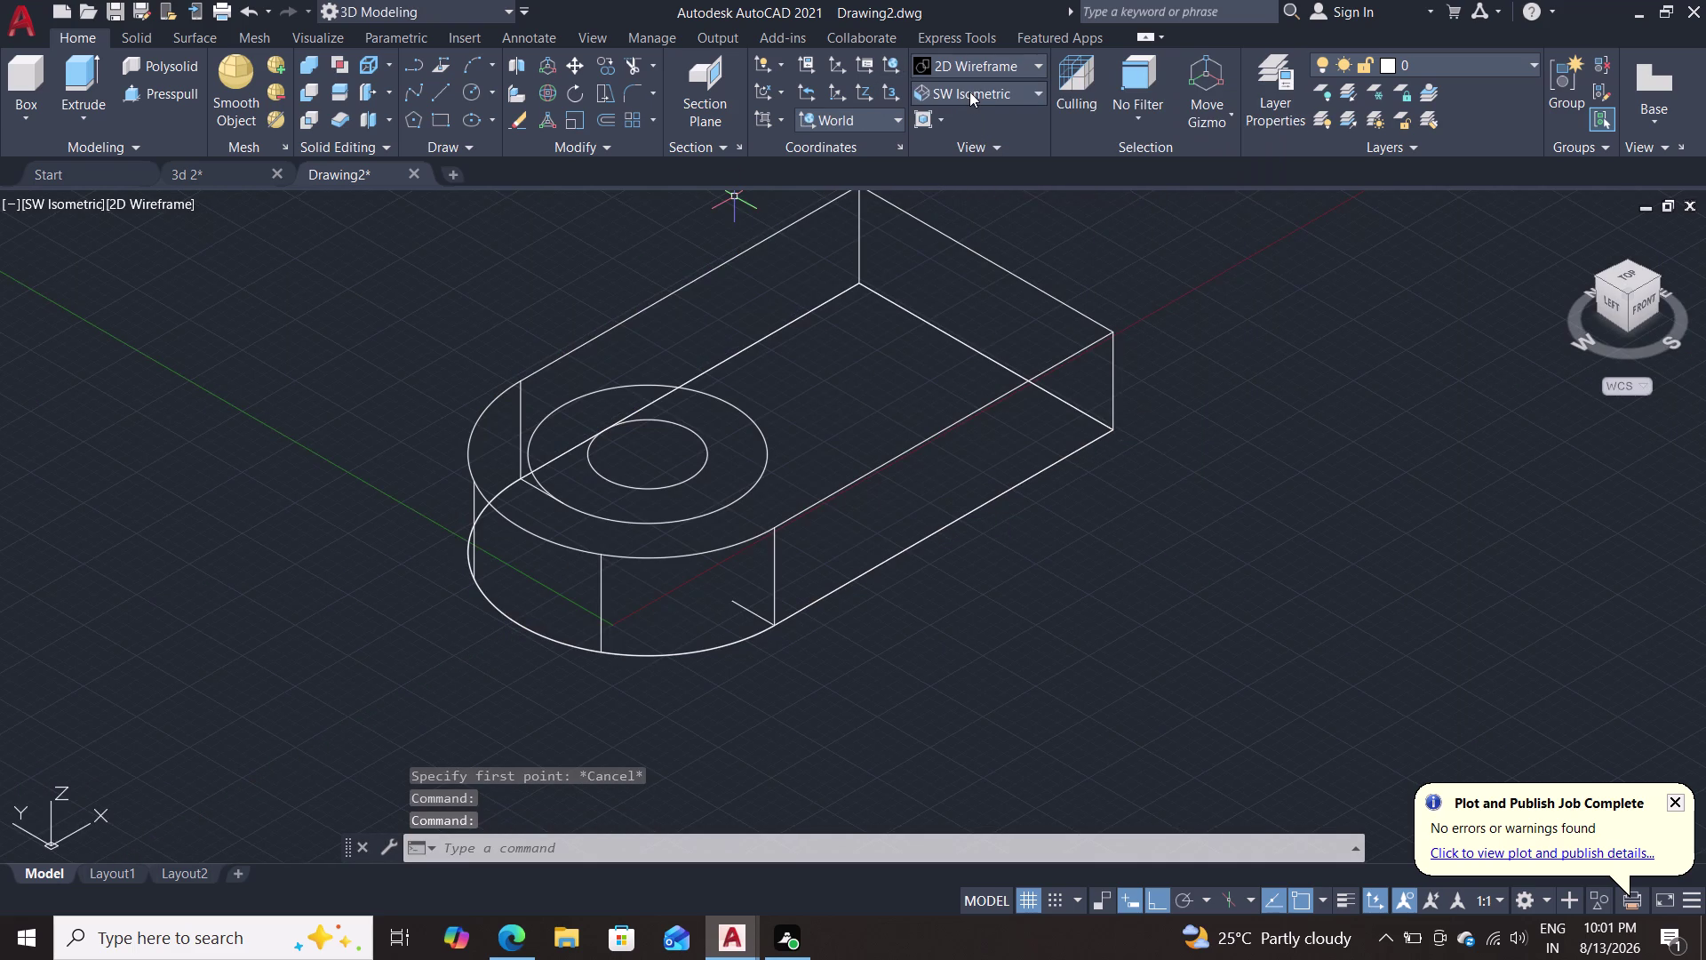
click(976, 102)
double_click(979, 126)
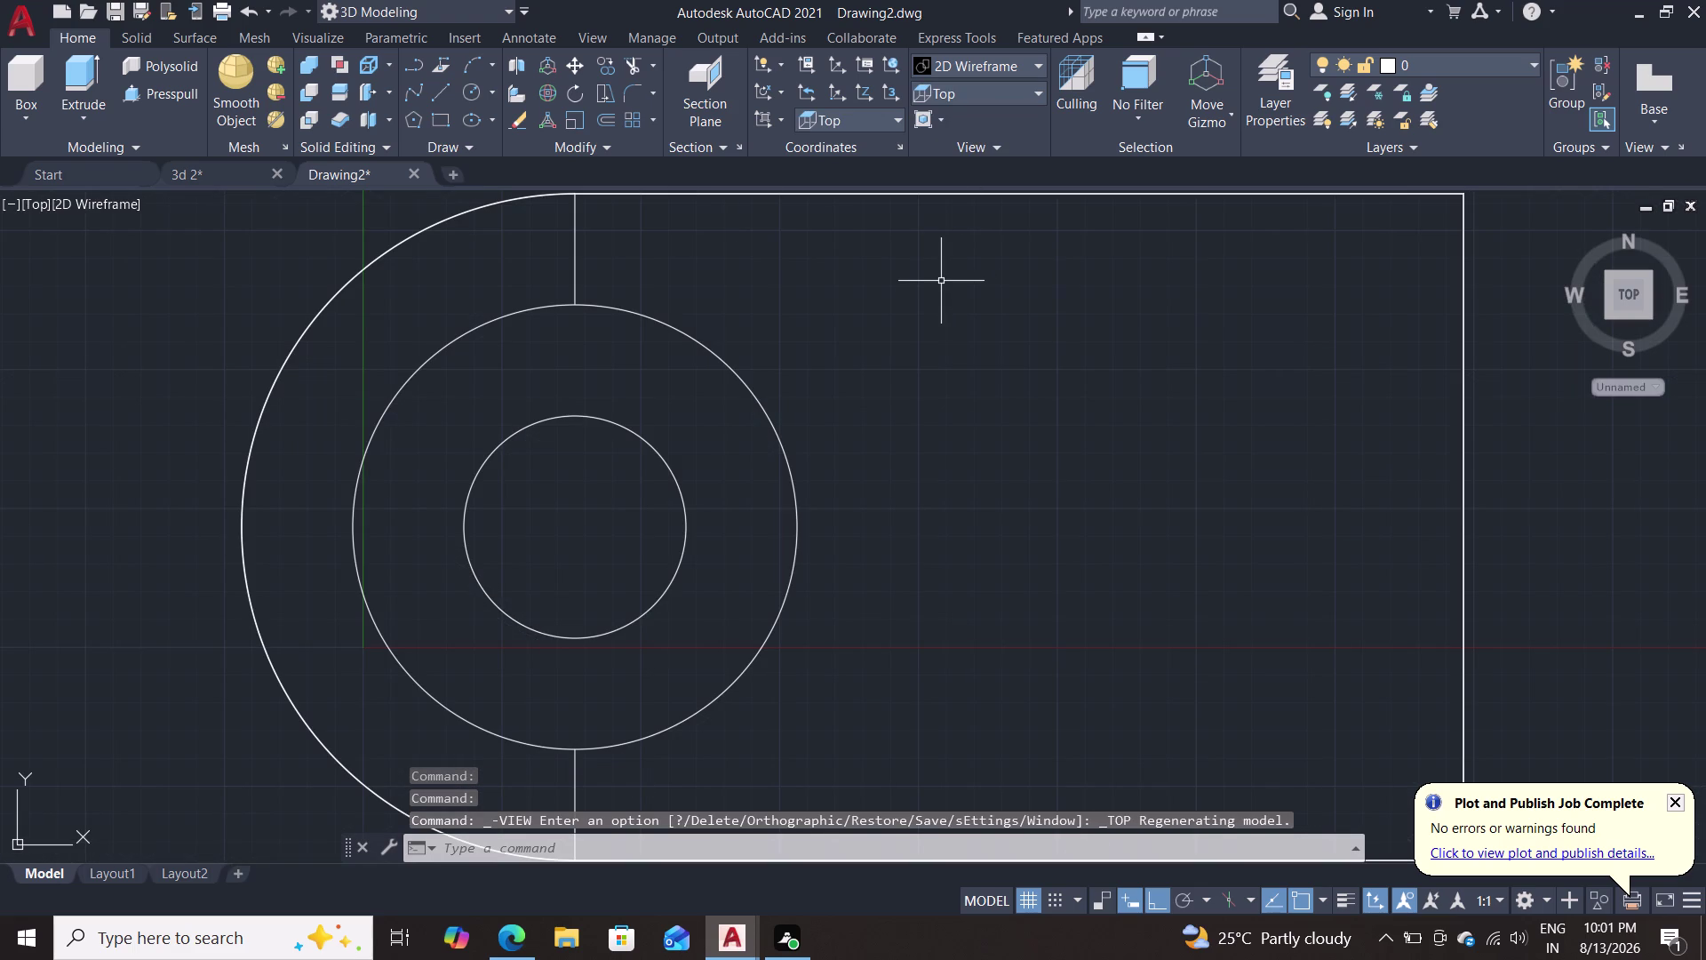
Draw a 20-unit line rightward from the outer circle's top quadrant.
key(l)
key(Return)
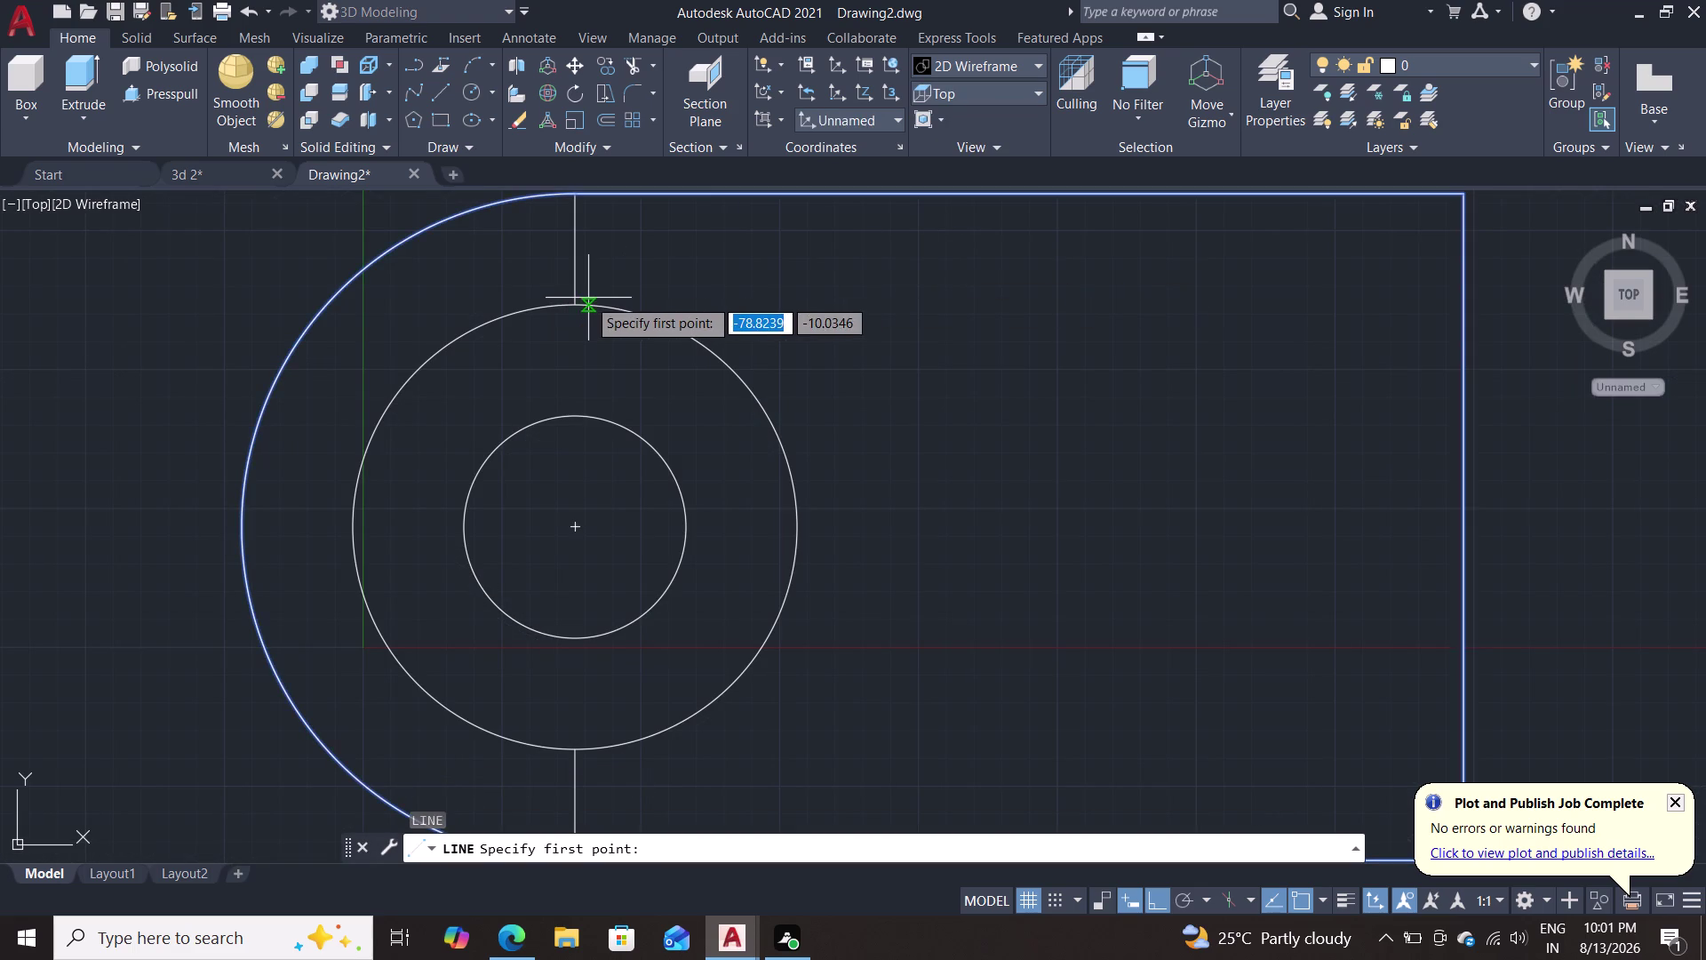
click(577, 297)
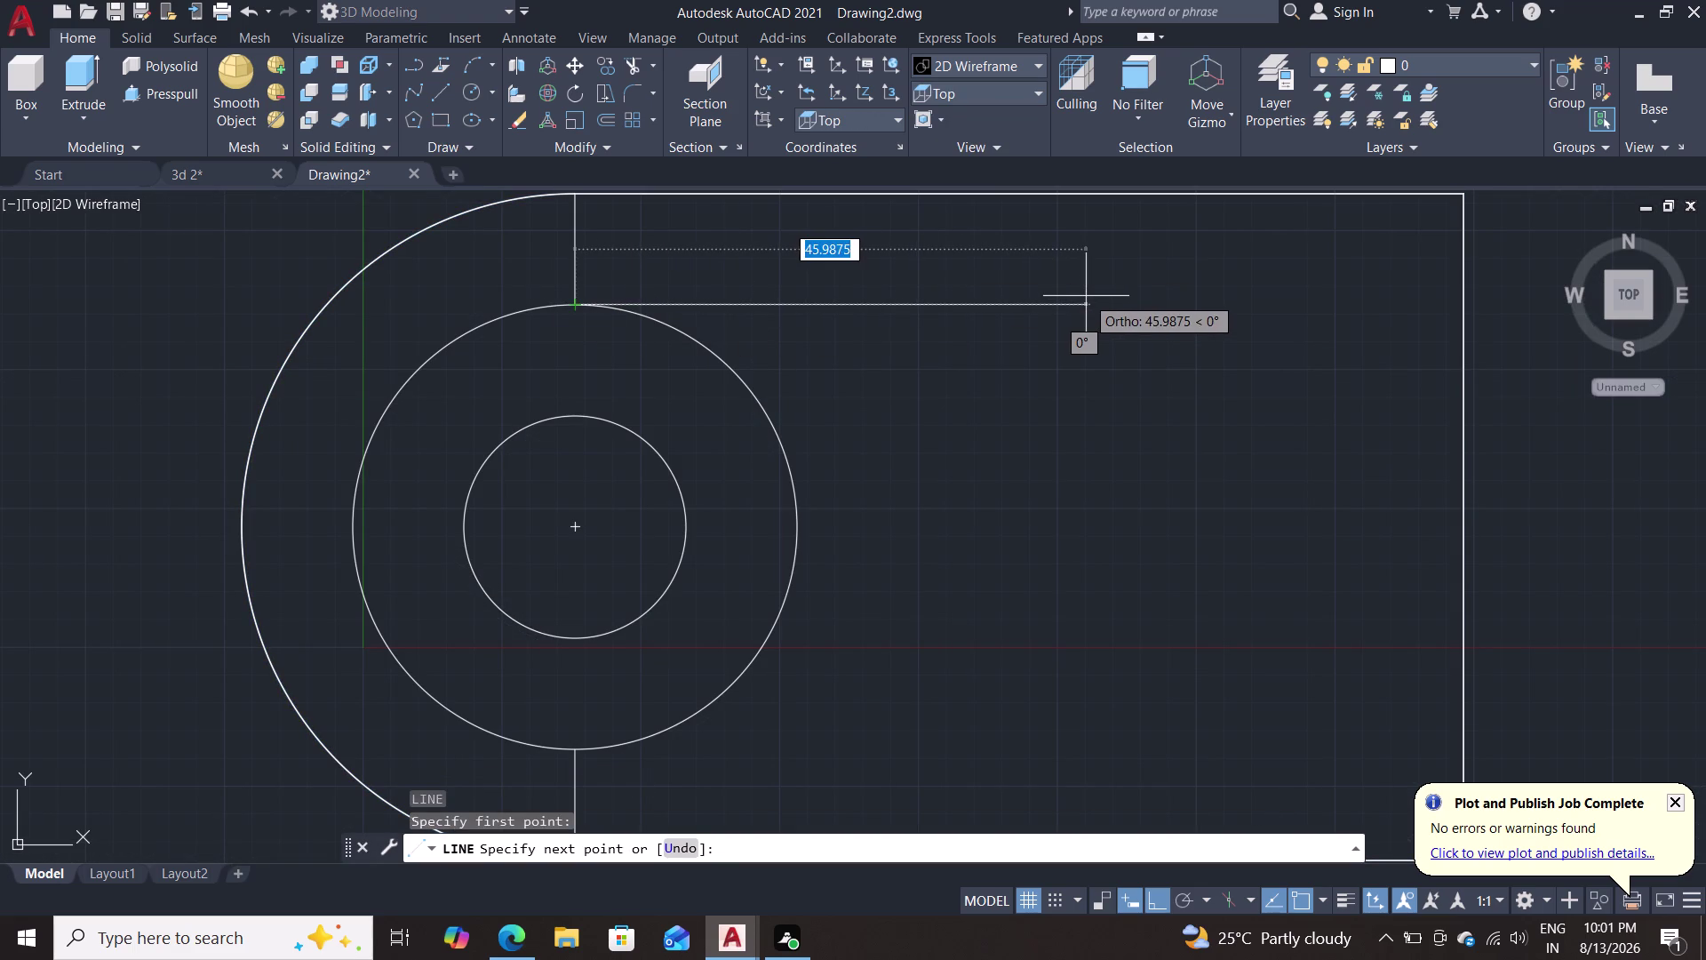
text(20)
key(Return)
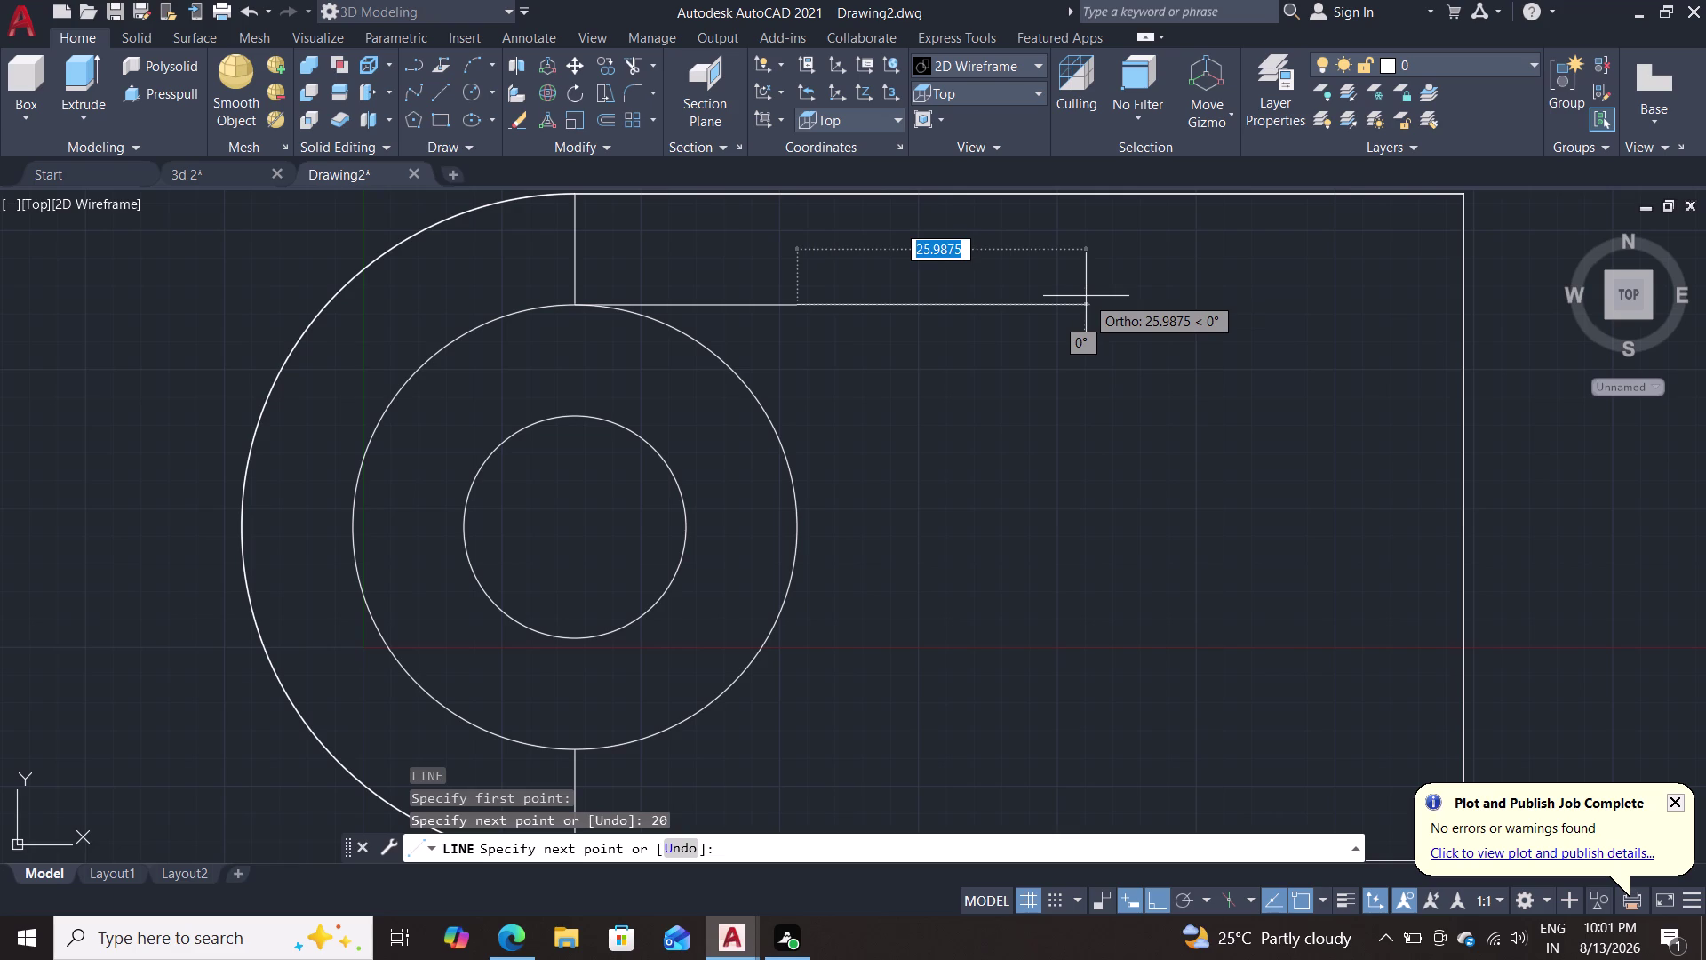
key(Escape)
Draw a matching 20-unit line rightward from the outer circle's bottom quadrant.
key(l)
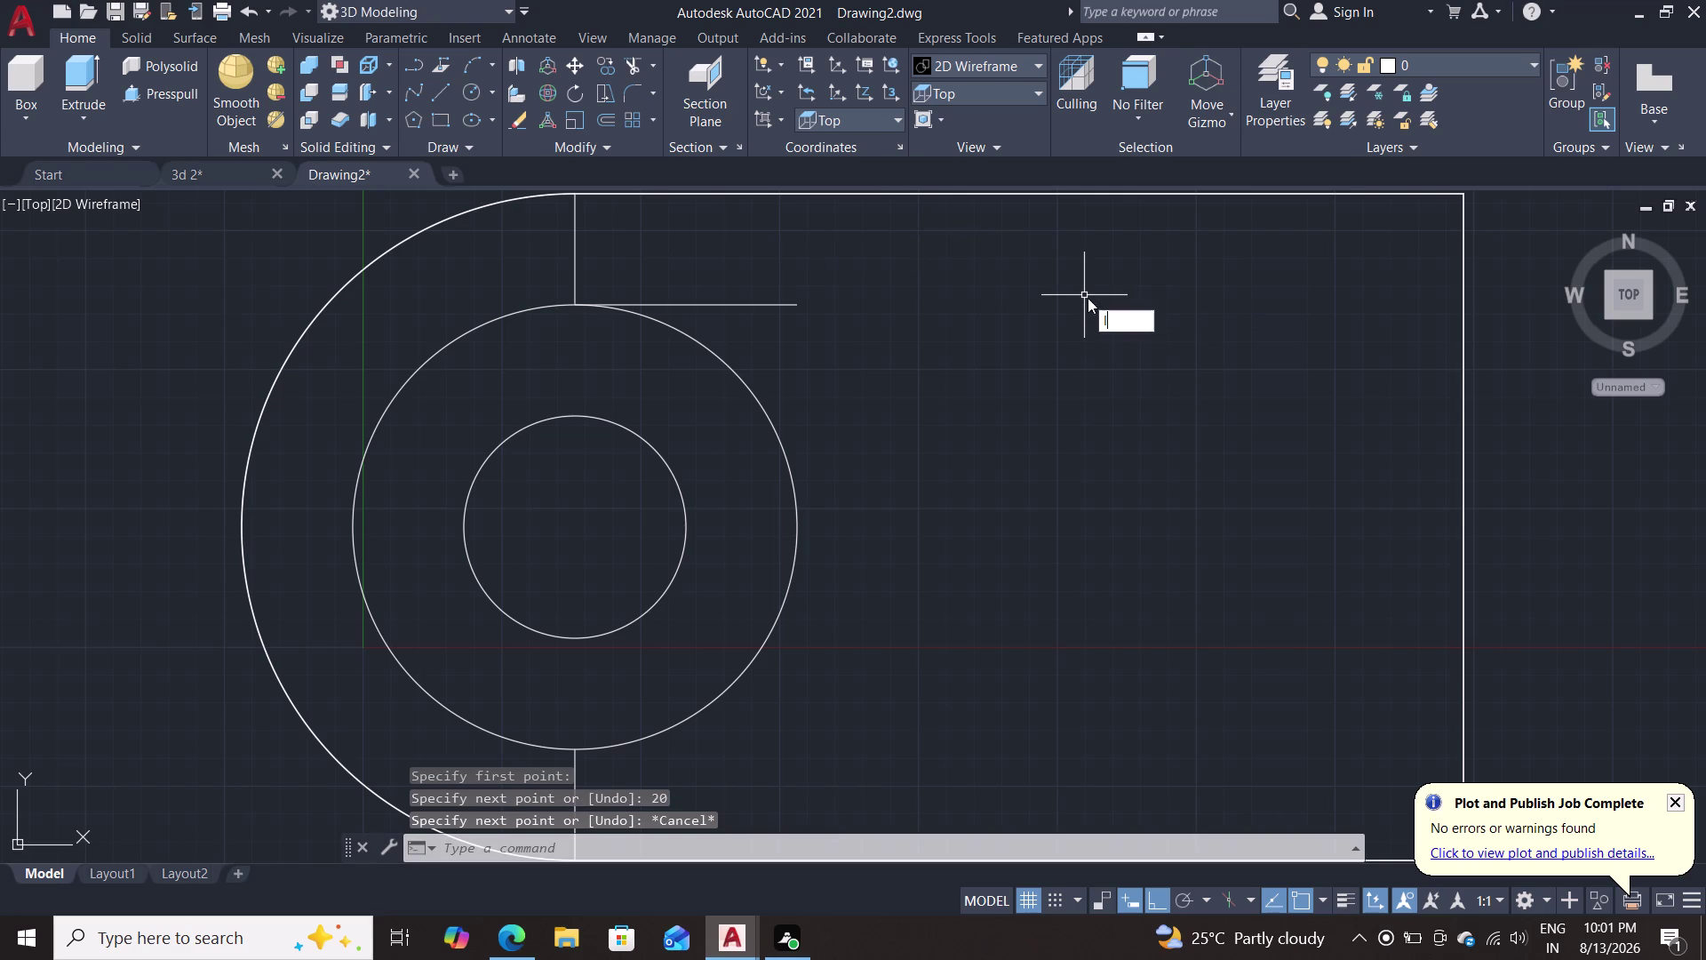
key(Return)
scroll(down, 3)
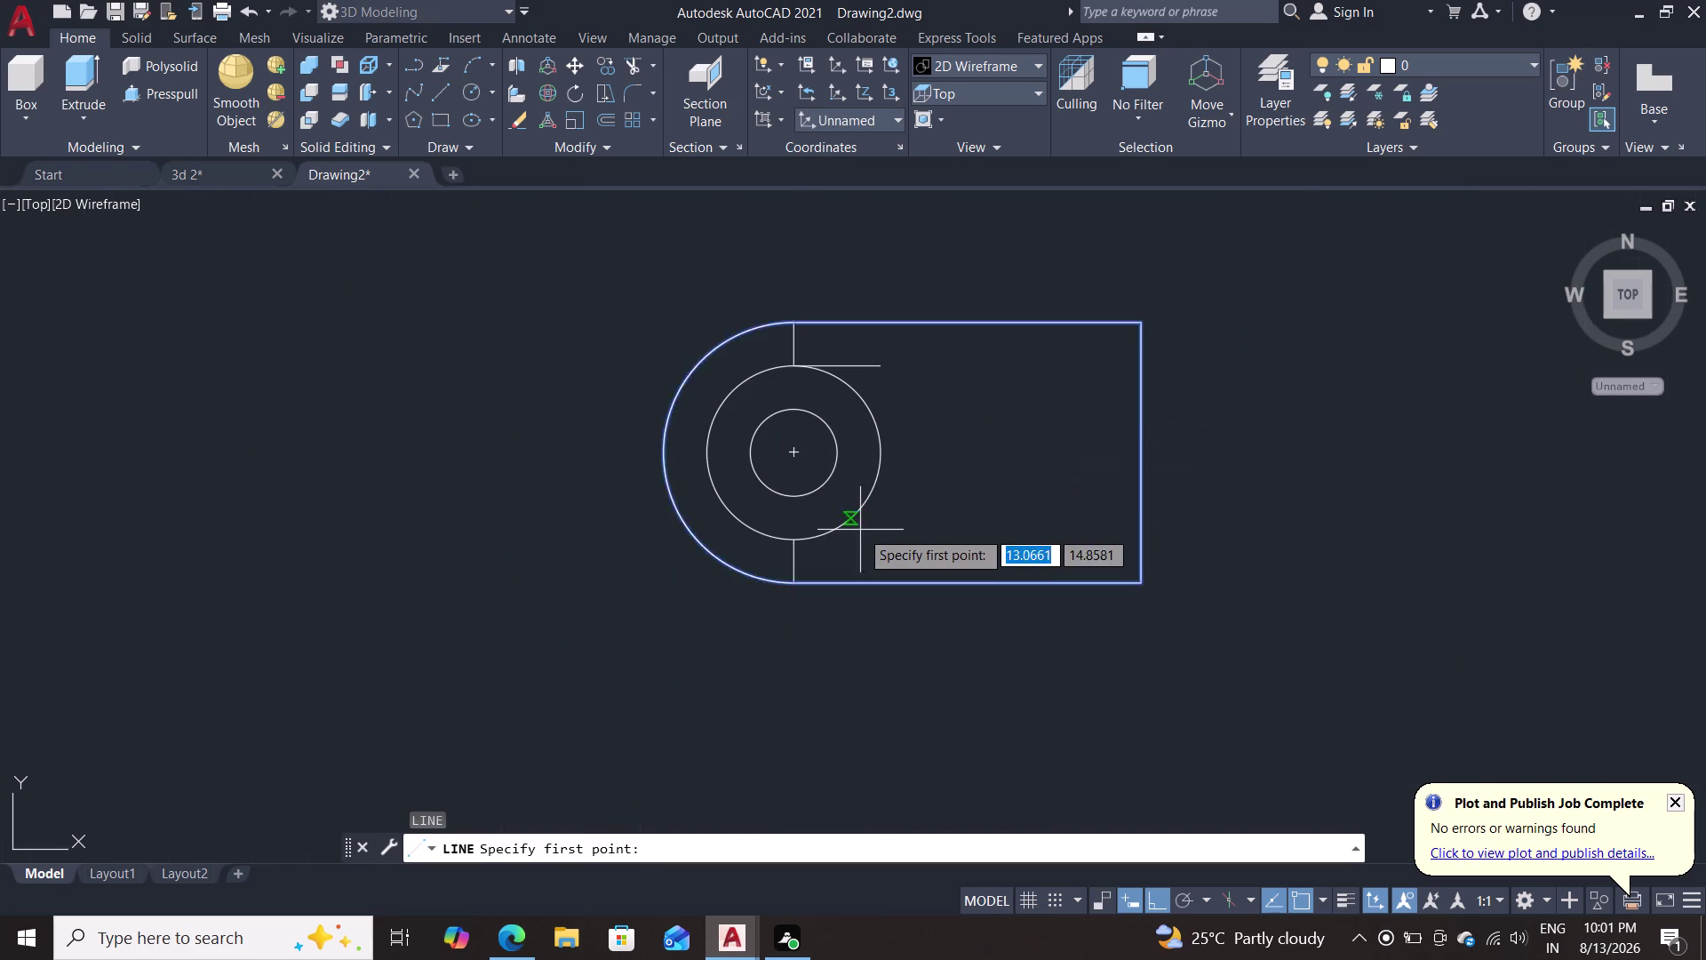
scroll(up, 3)
double_click(749, 540)
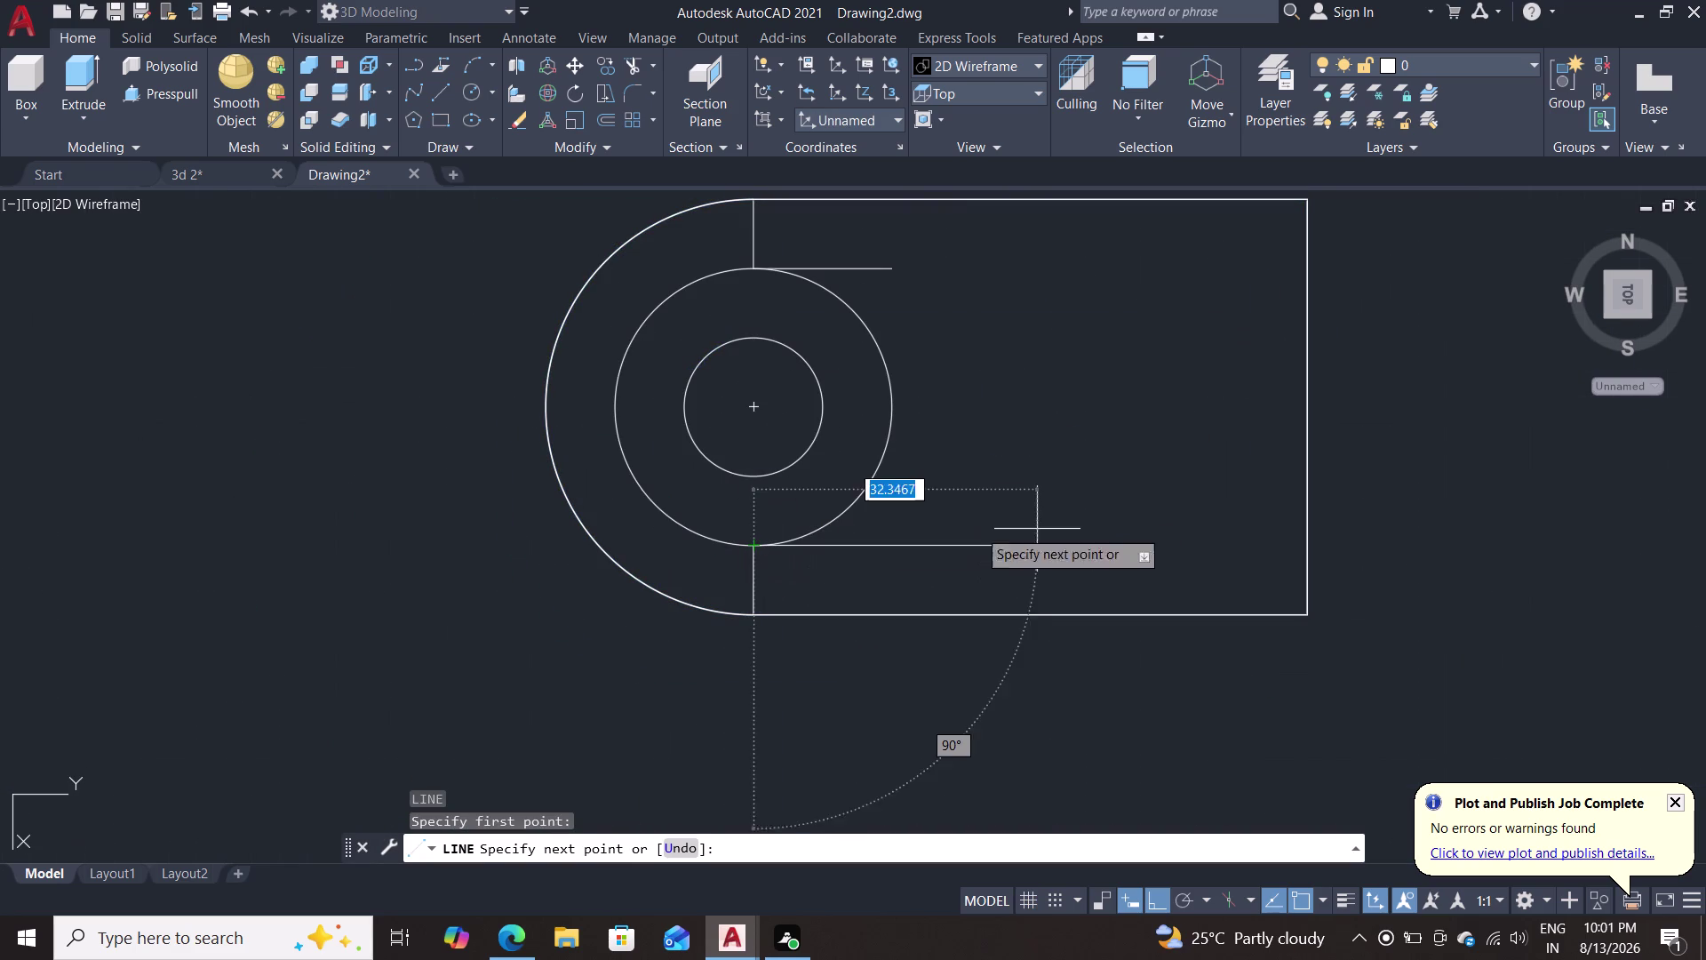
text(20)
key(Return)
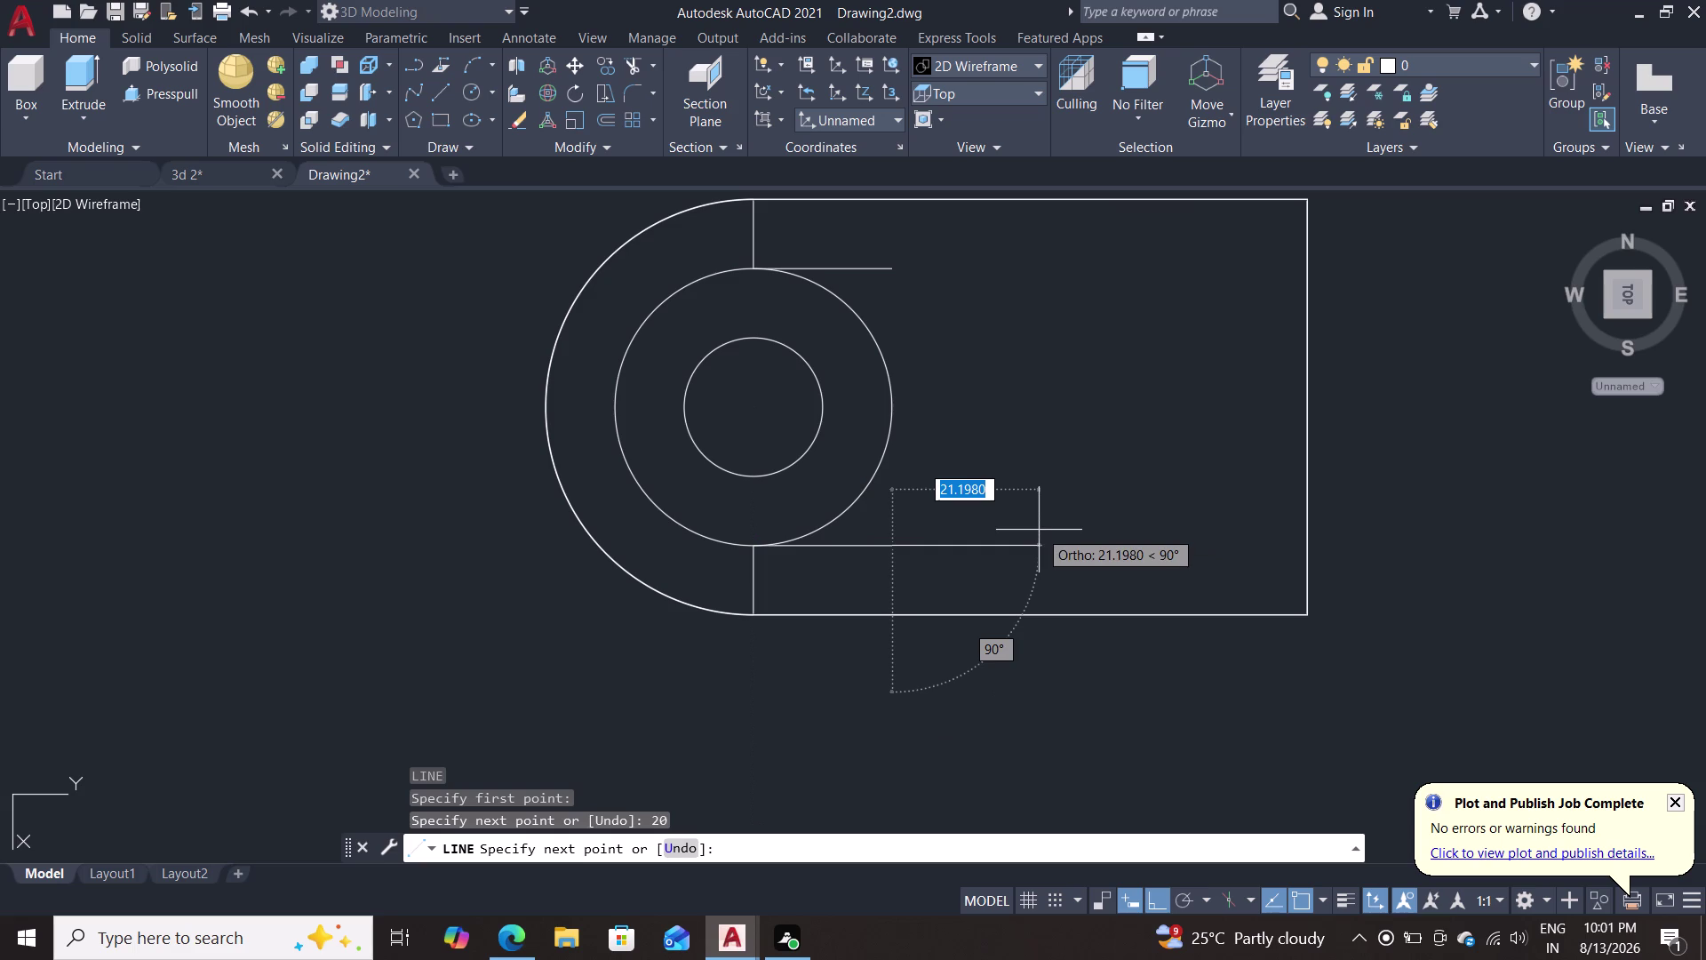
key(Escape)
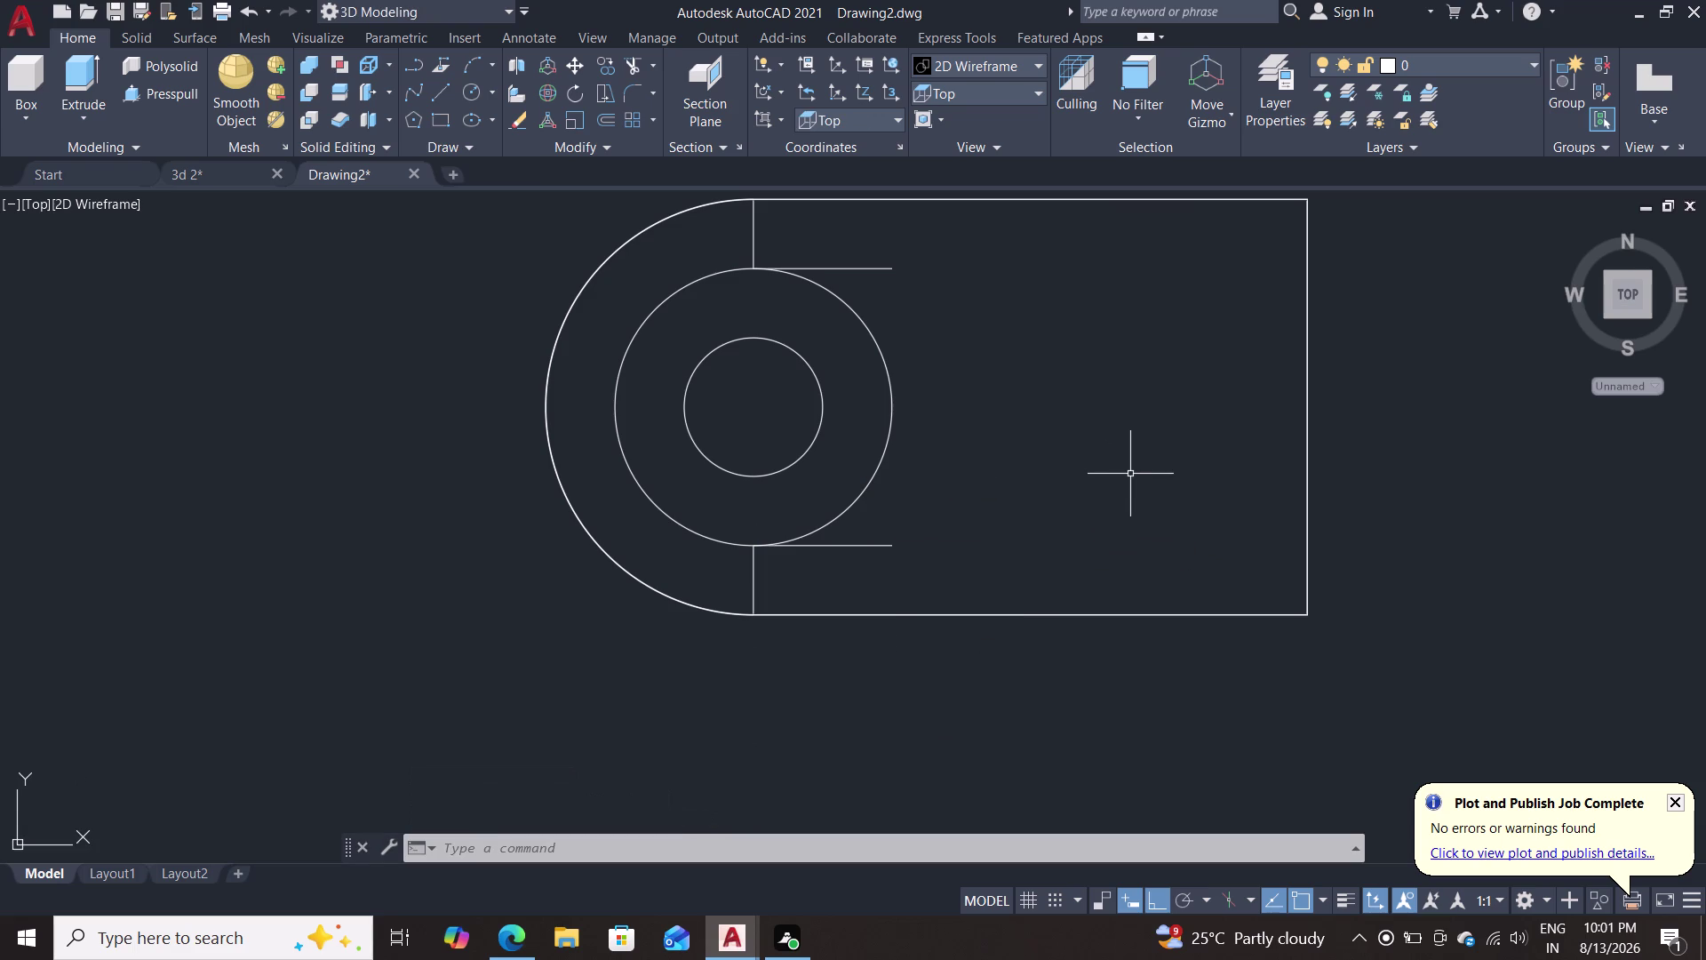
Trim the ring's right arc and extra segments, leaving a U-shaped slot outline.
text(tr)
key(Return)
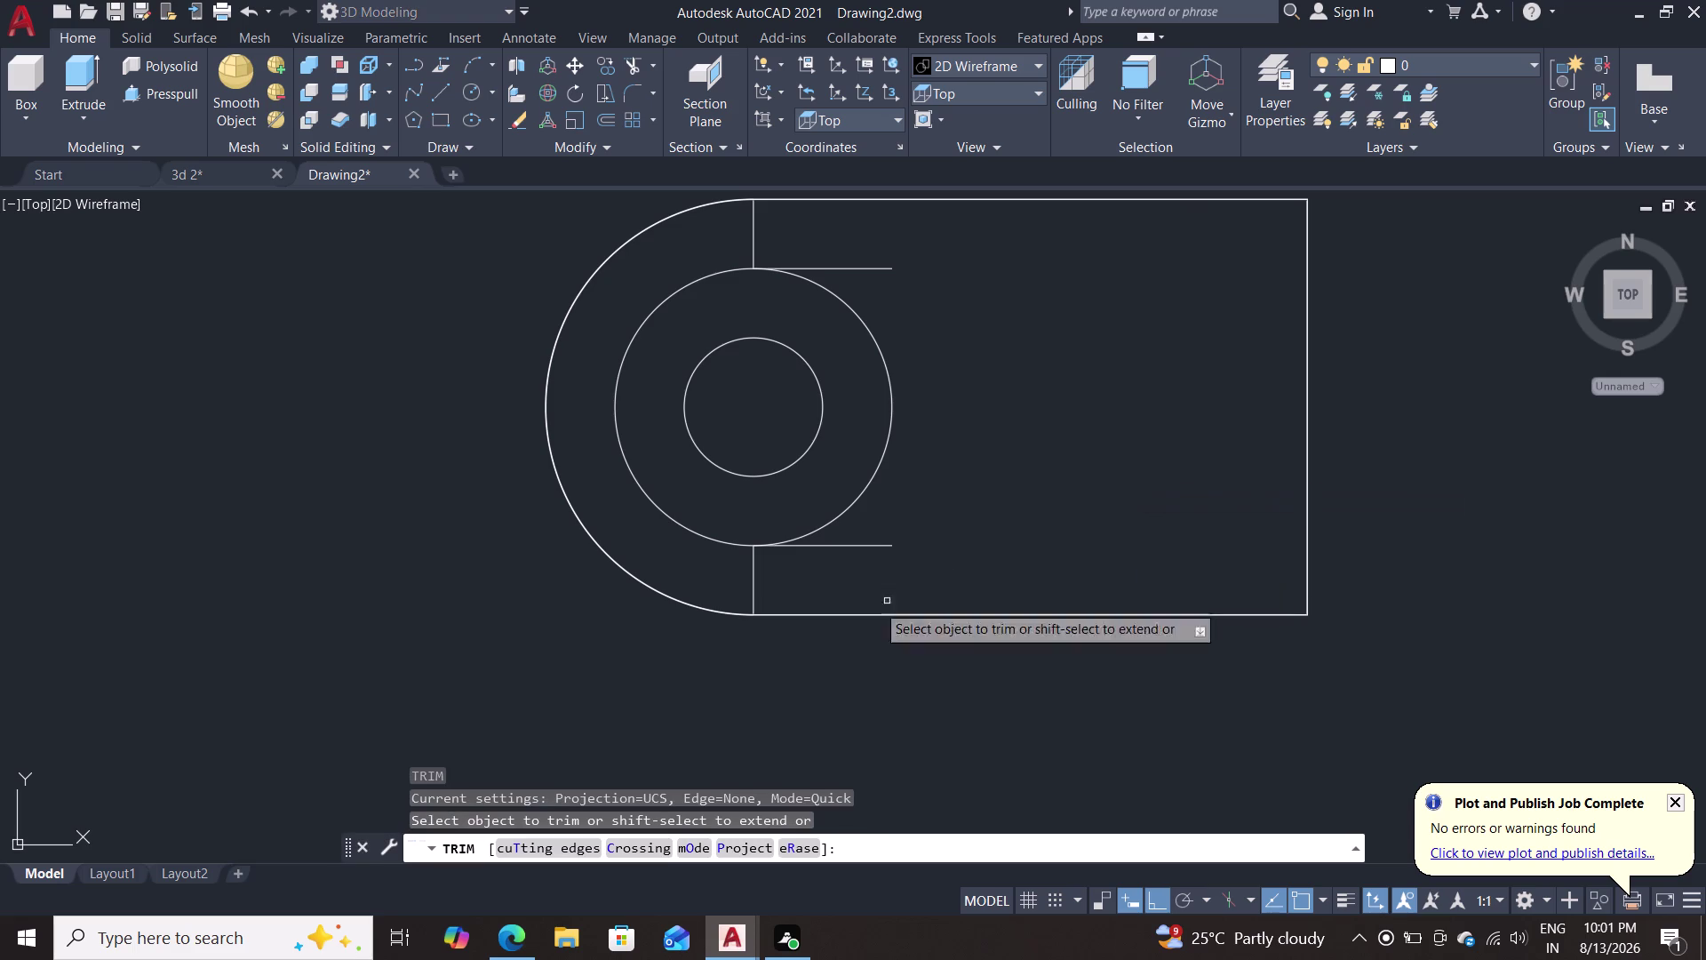
click(753, 577)
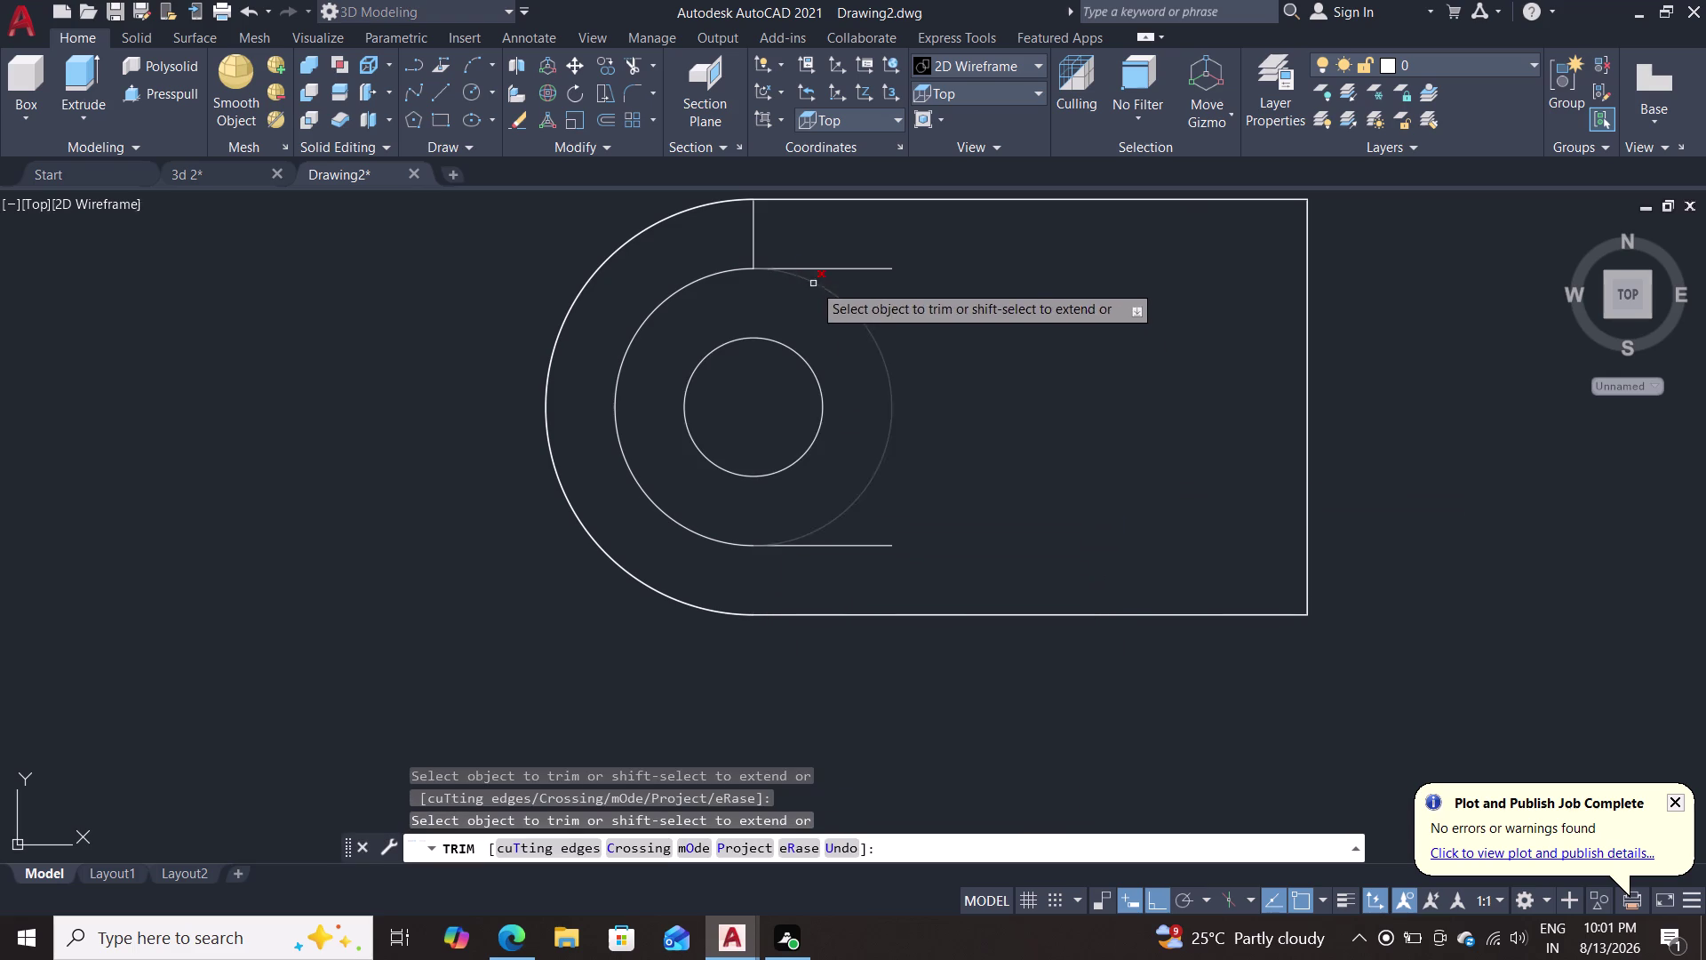
double_click(754, 243)
double_click(842, 303)
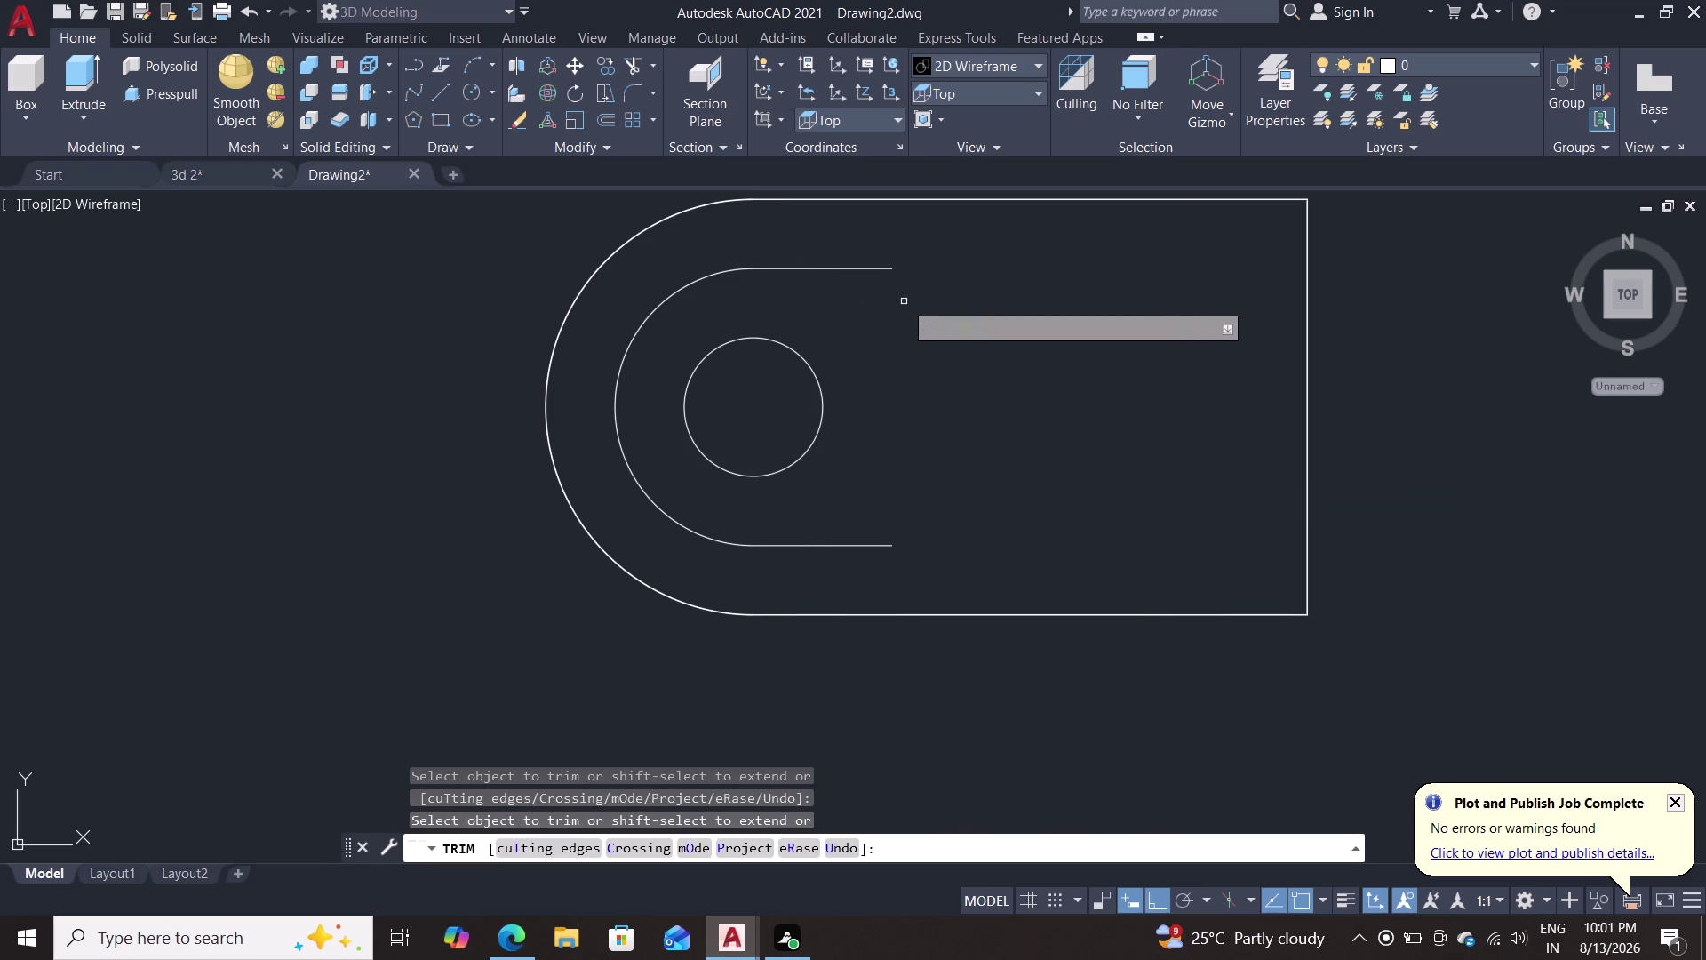
key(Escape)
key(Escape)
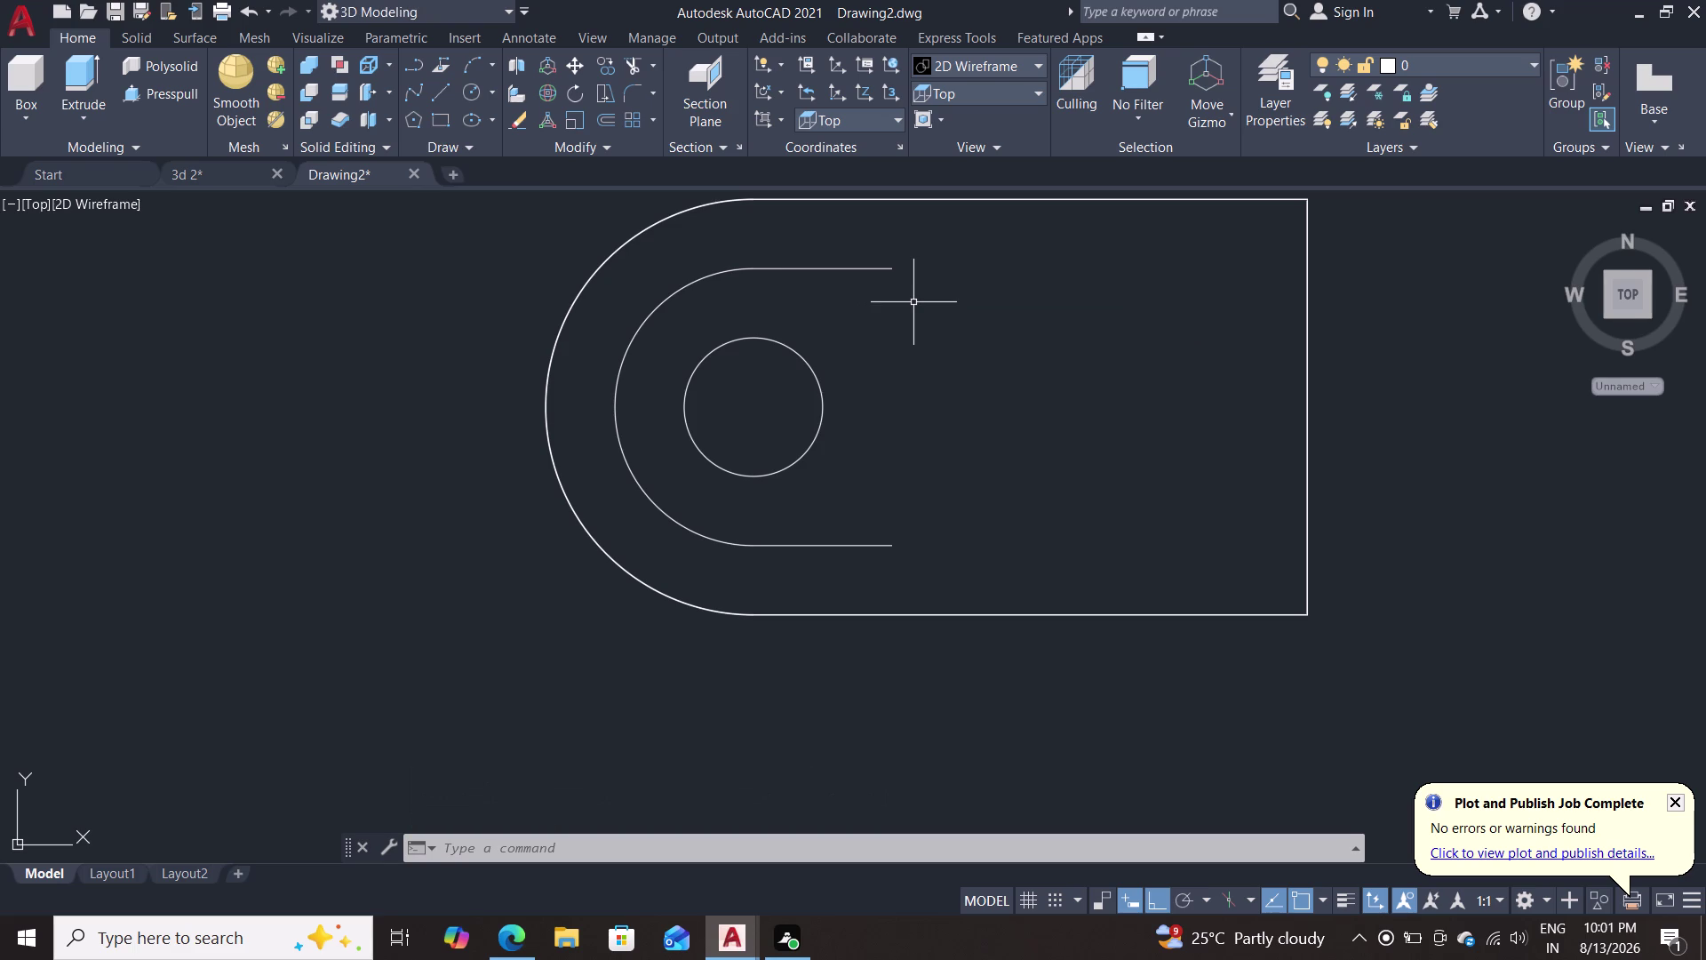
Draw a vertical line from the inner U's lower end past the bottom edge.
key(l)
key(Return)
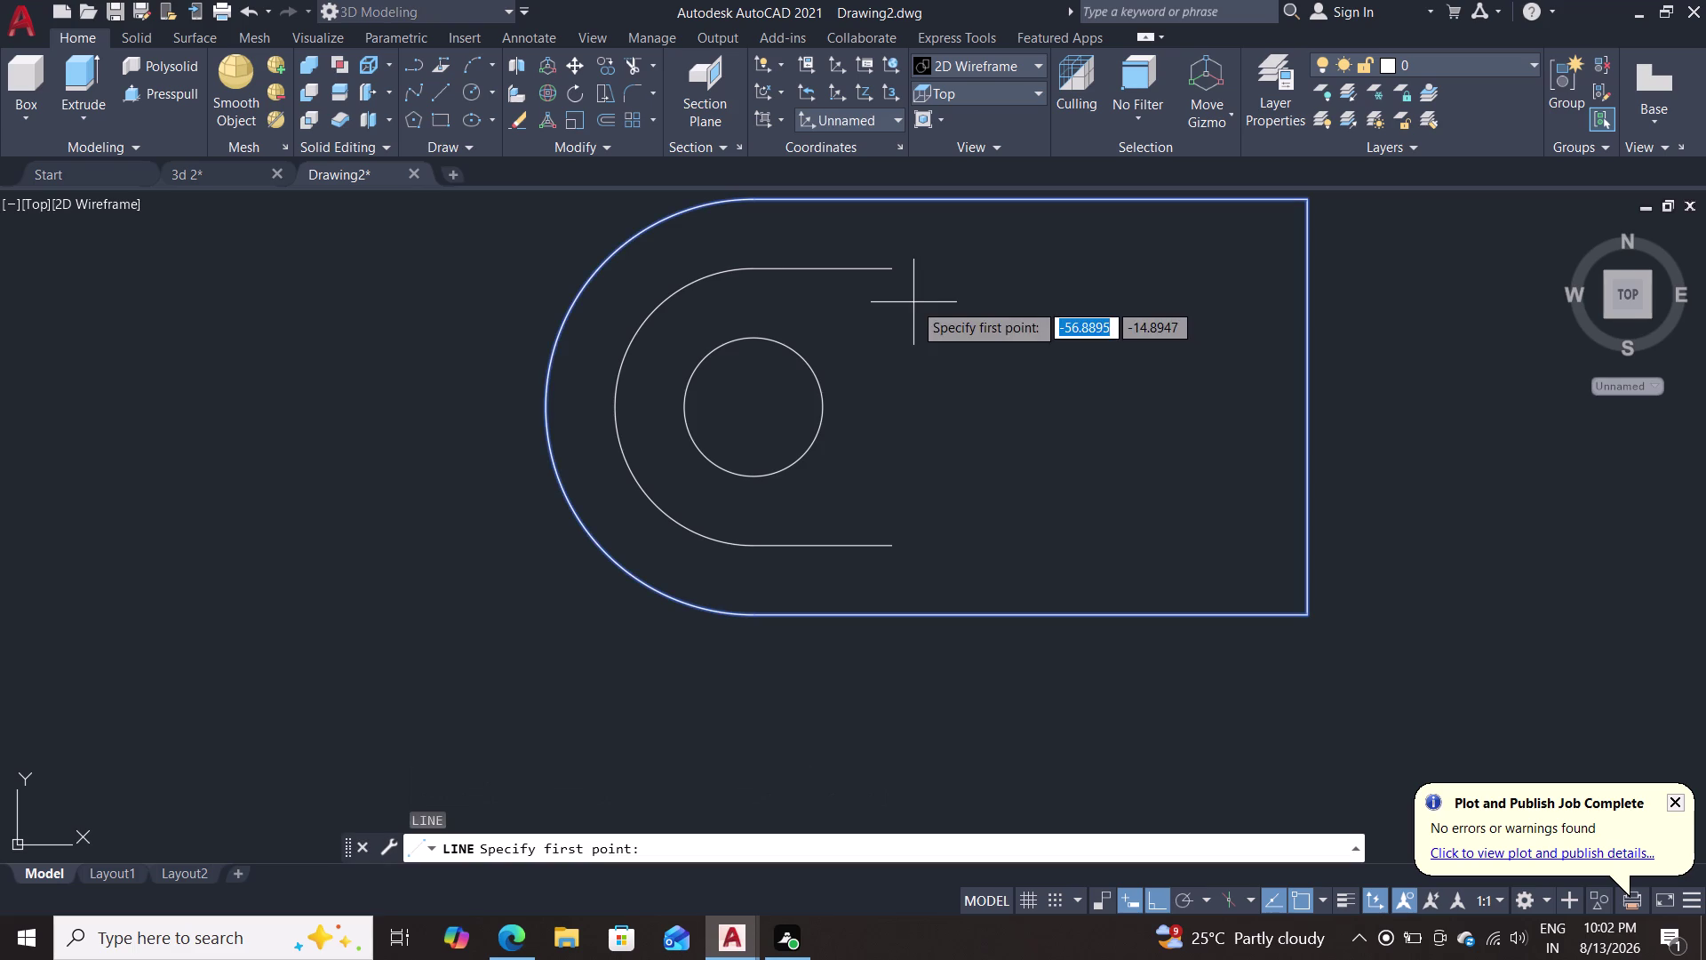
click(895, 539)
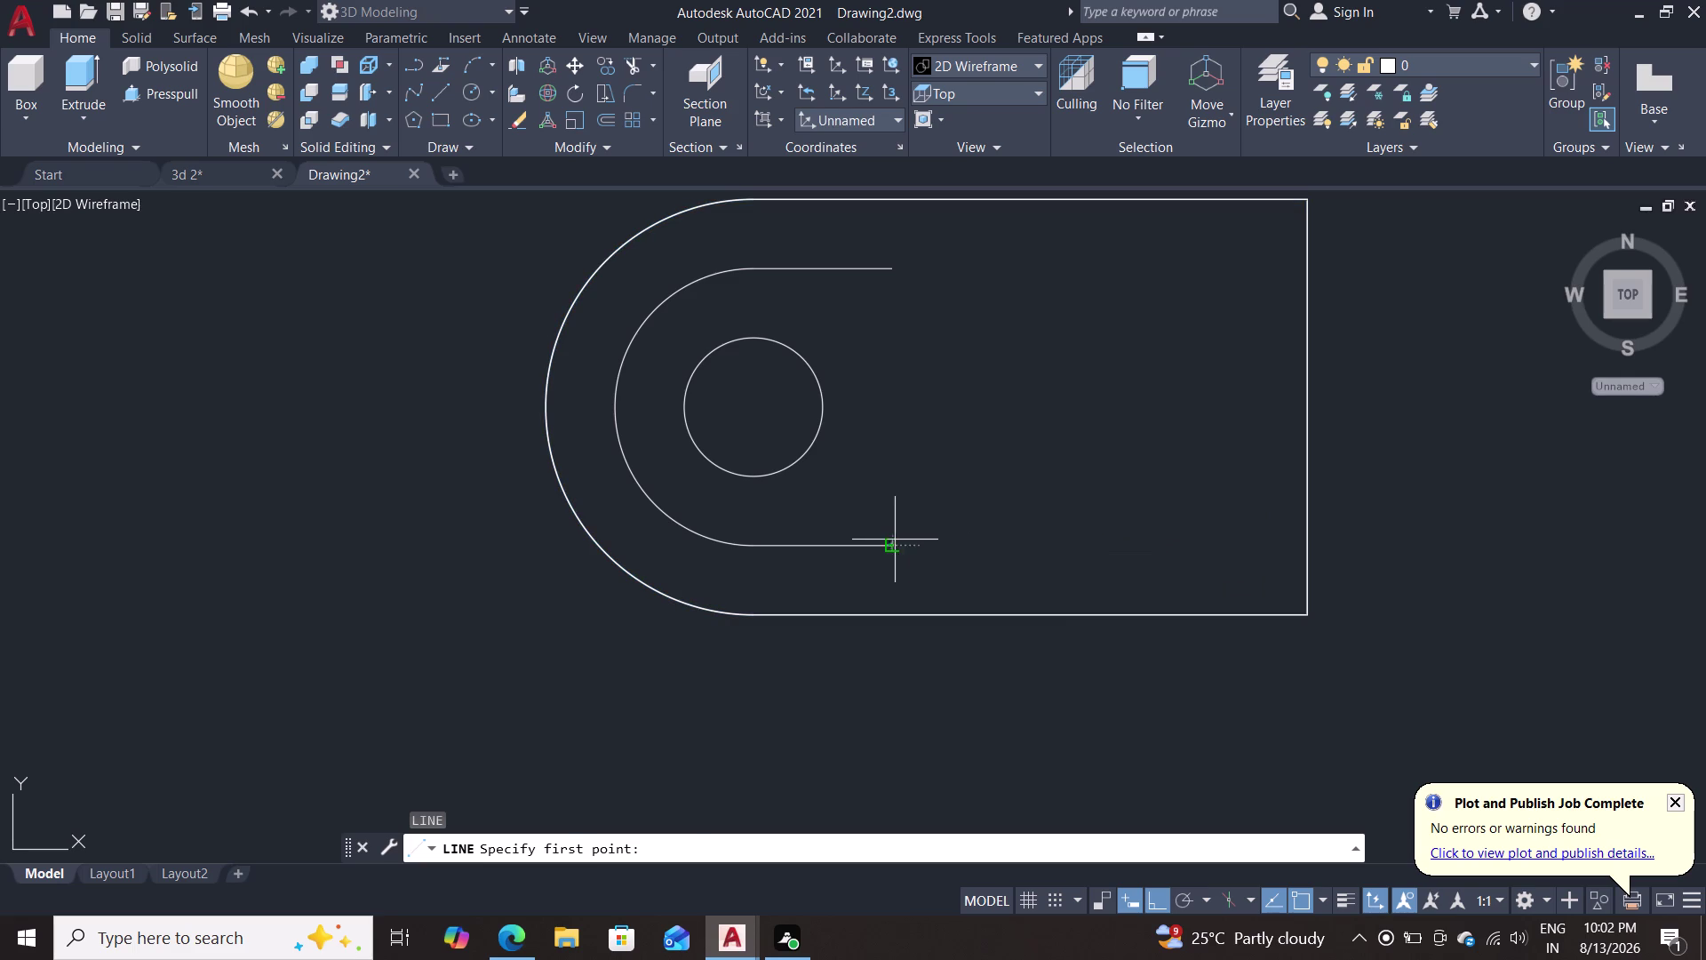
click(899, 711)
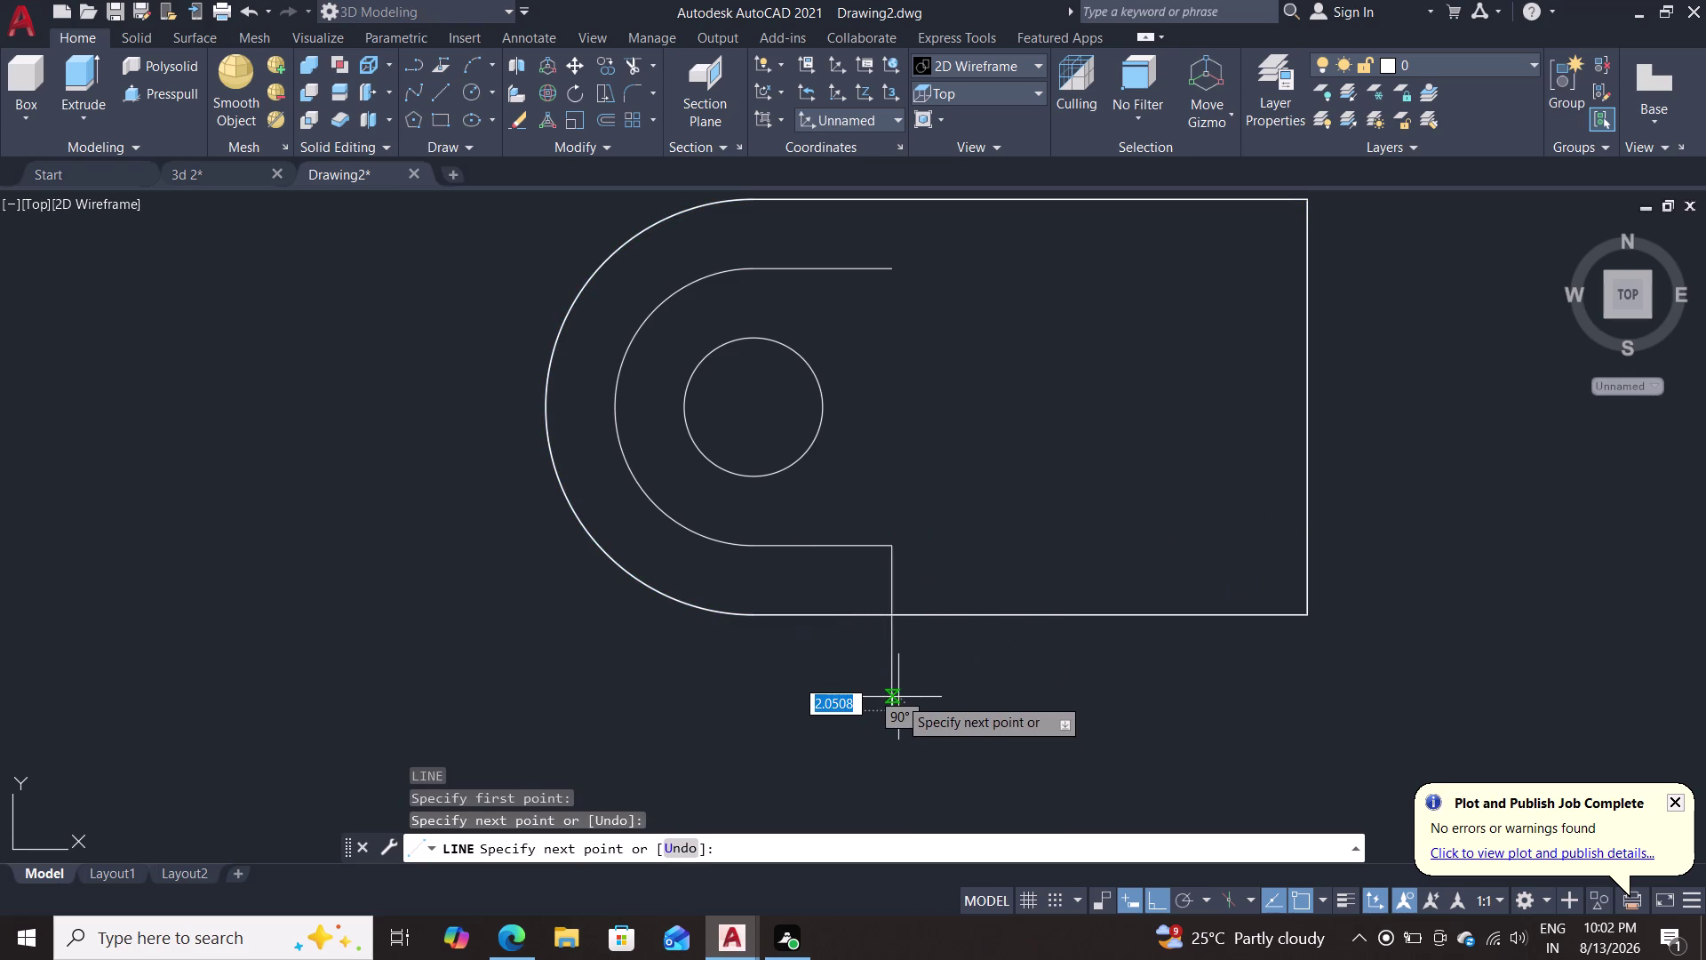
key(Escape)
Draw a vertical line from the inner U's upper end past the top edge.
key(l)
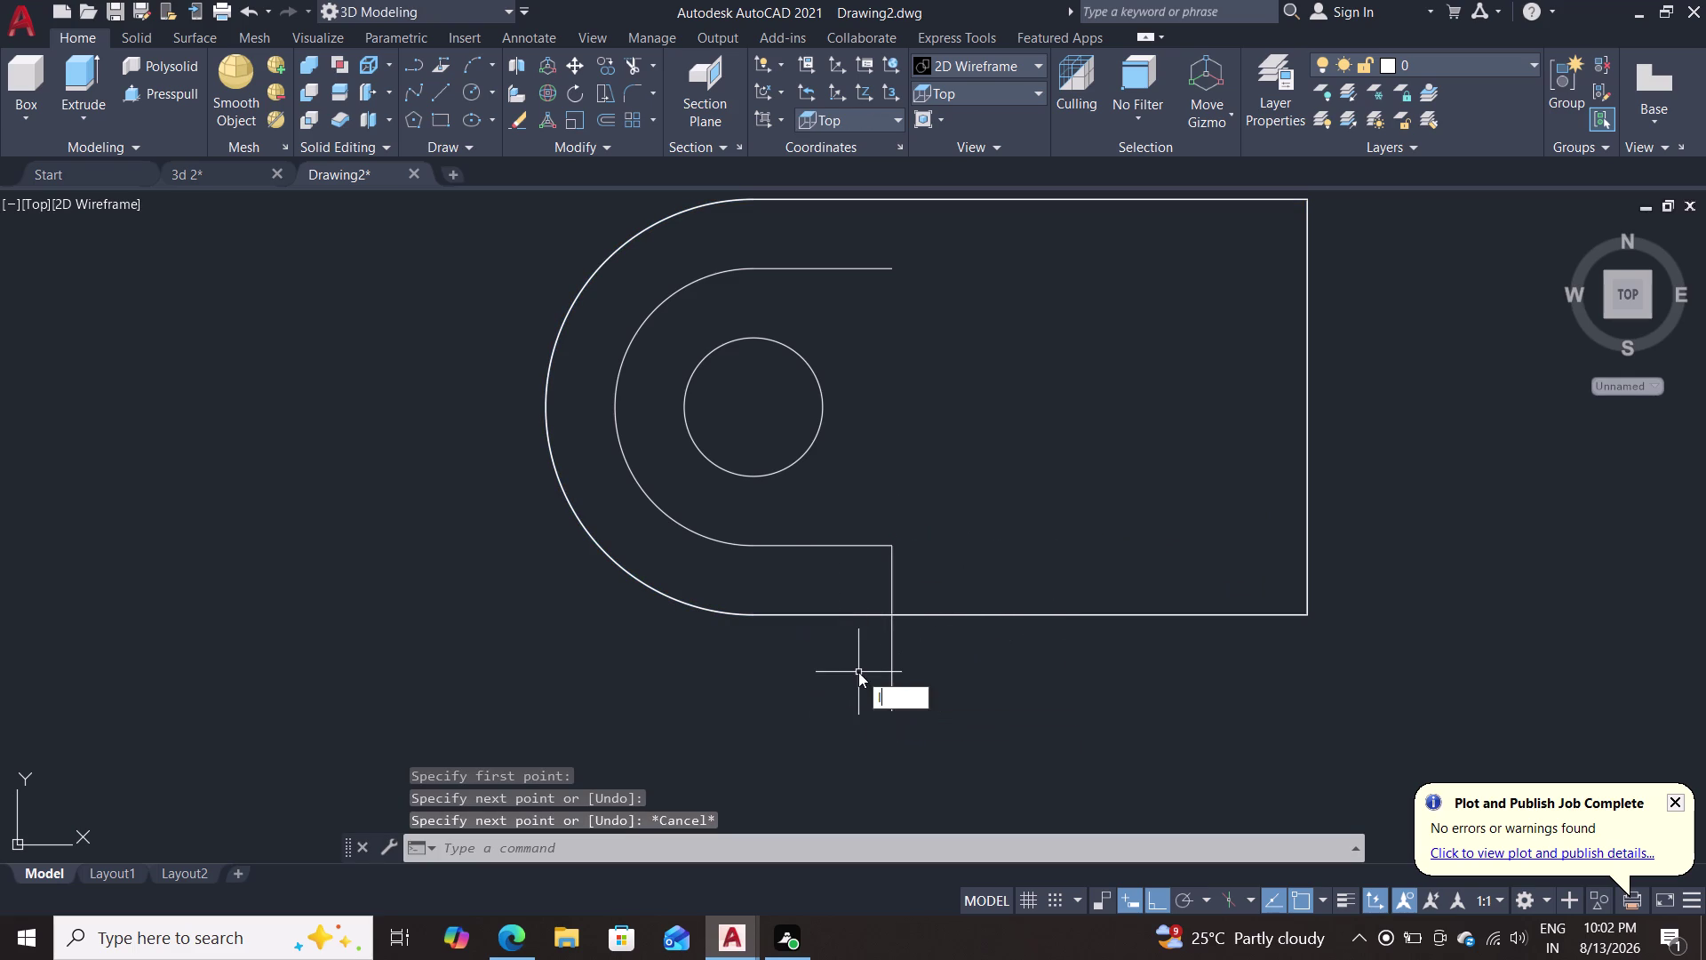
key(Return)
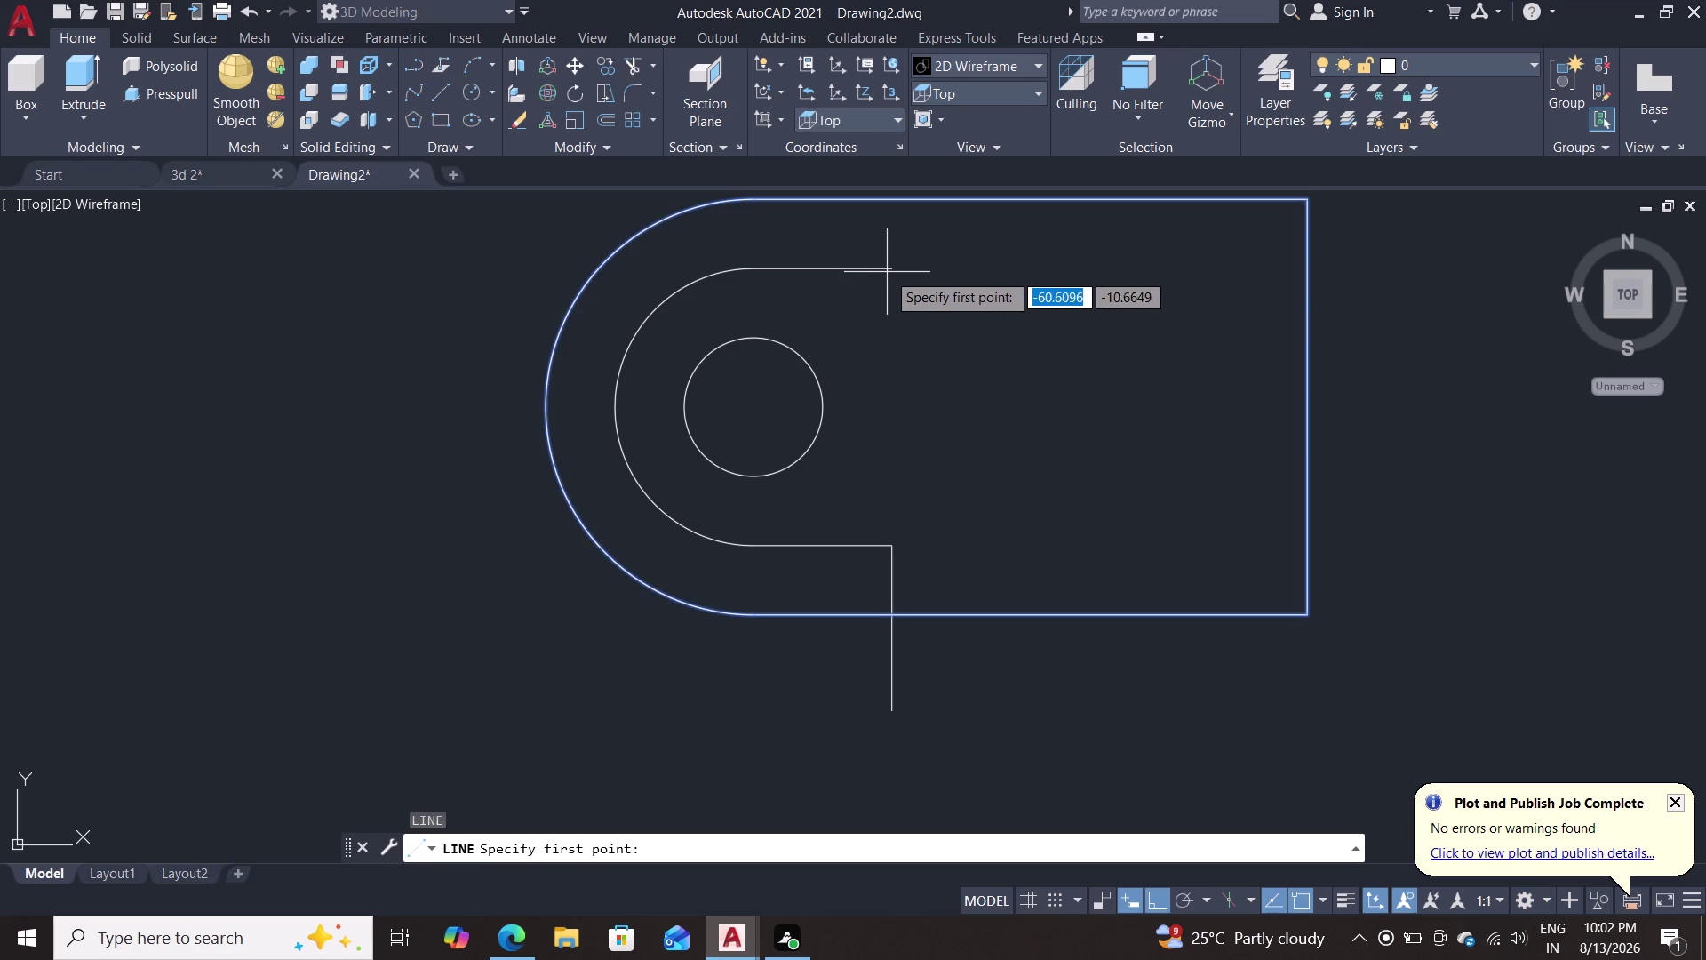
scroll(up, 3)
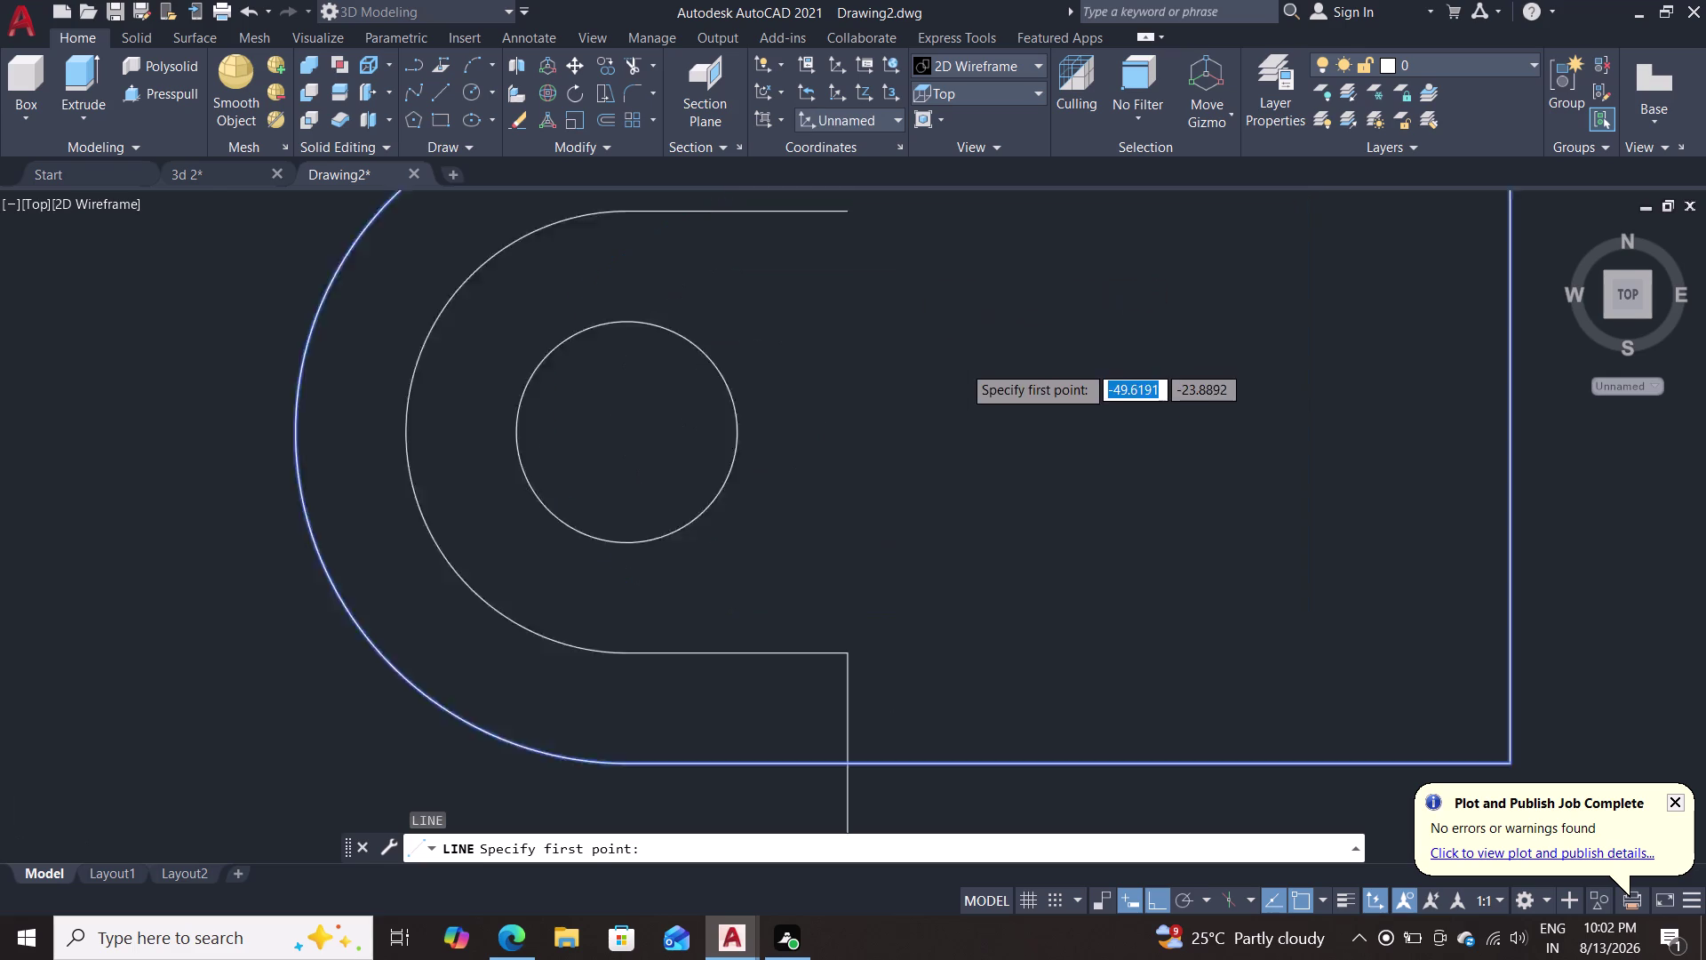
middle_drag(955, 350, 925, 653)
scroll(down, 3)
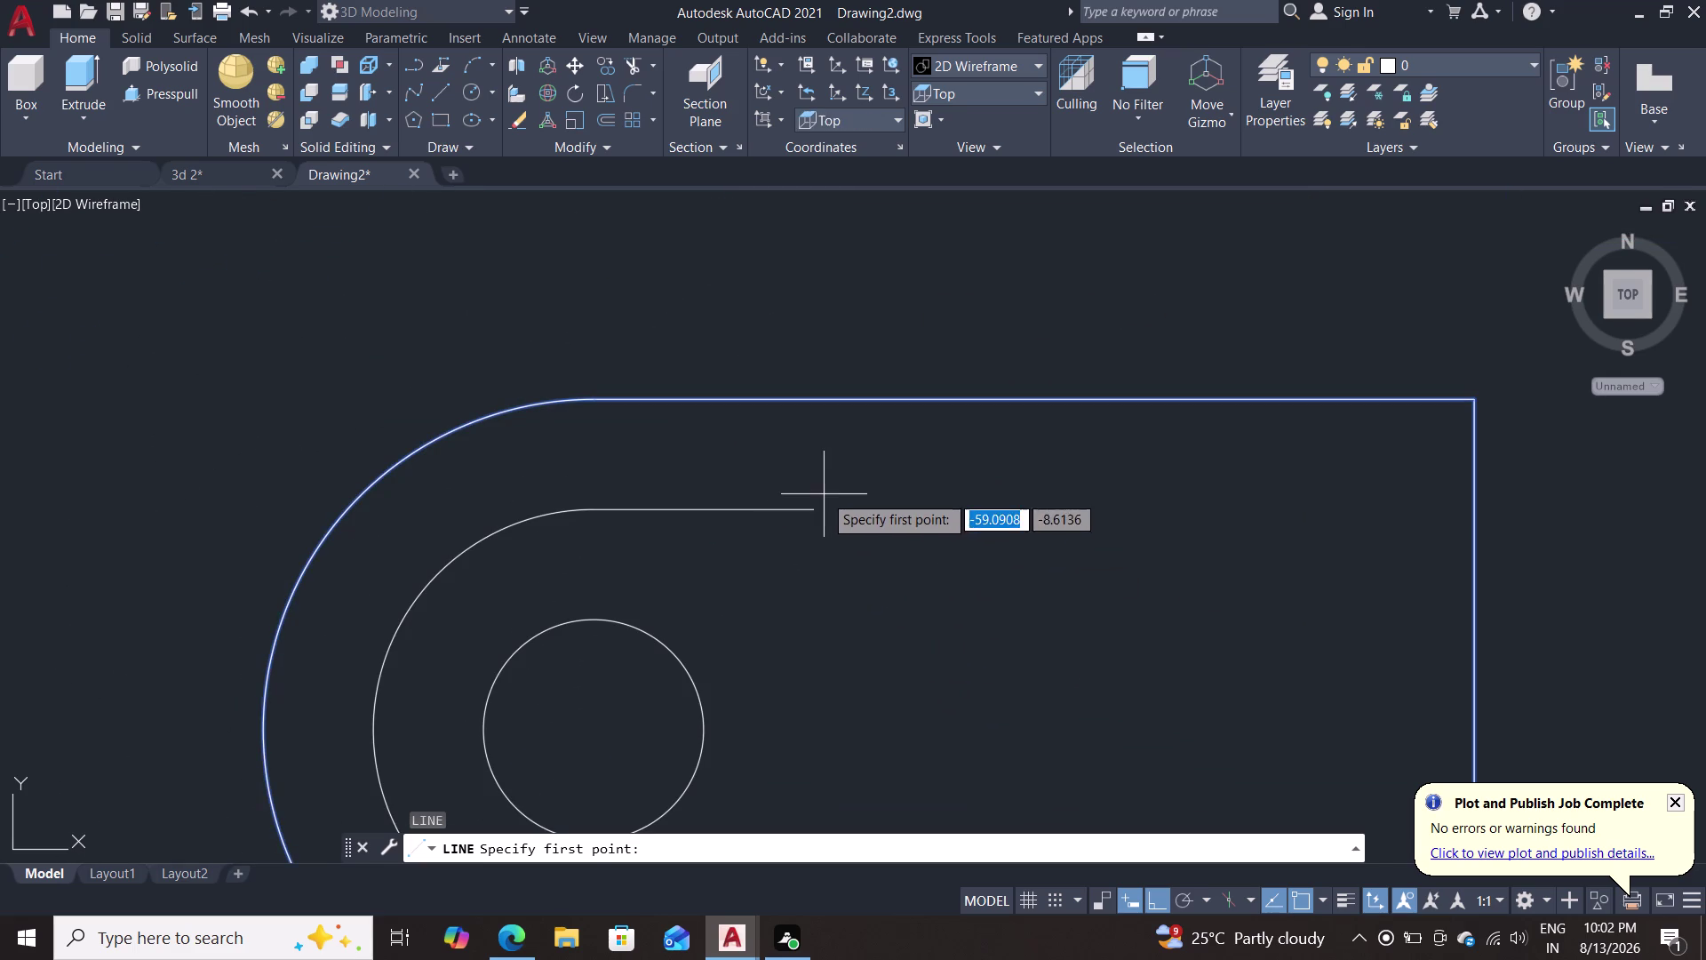
click(814, 505)
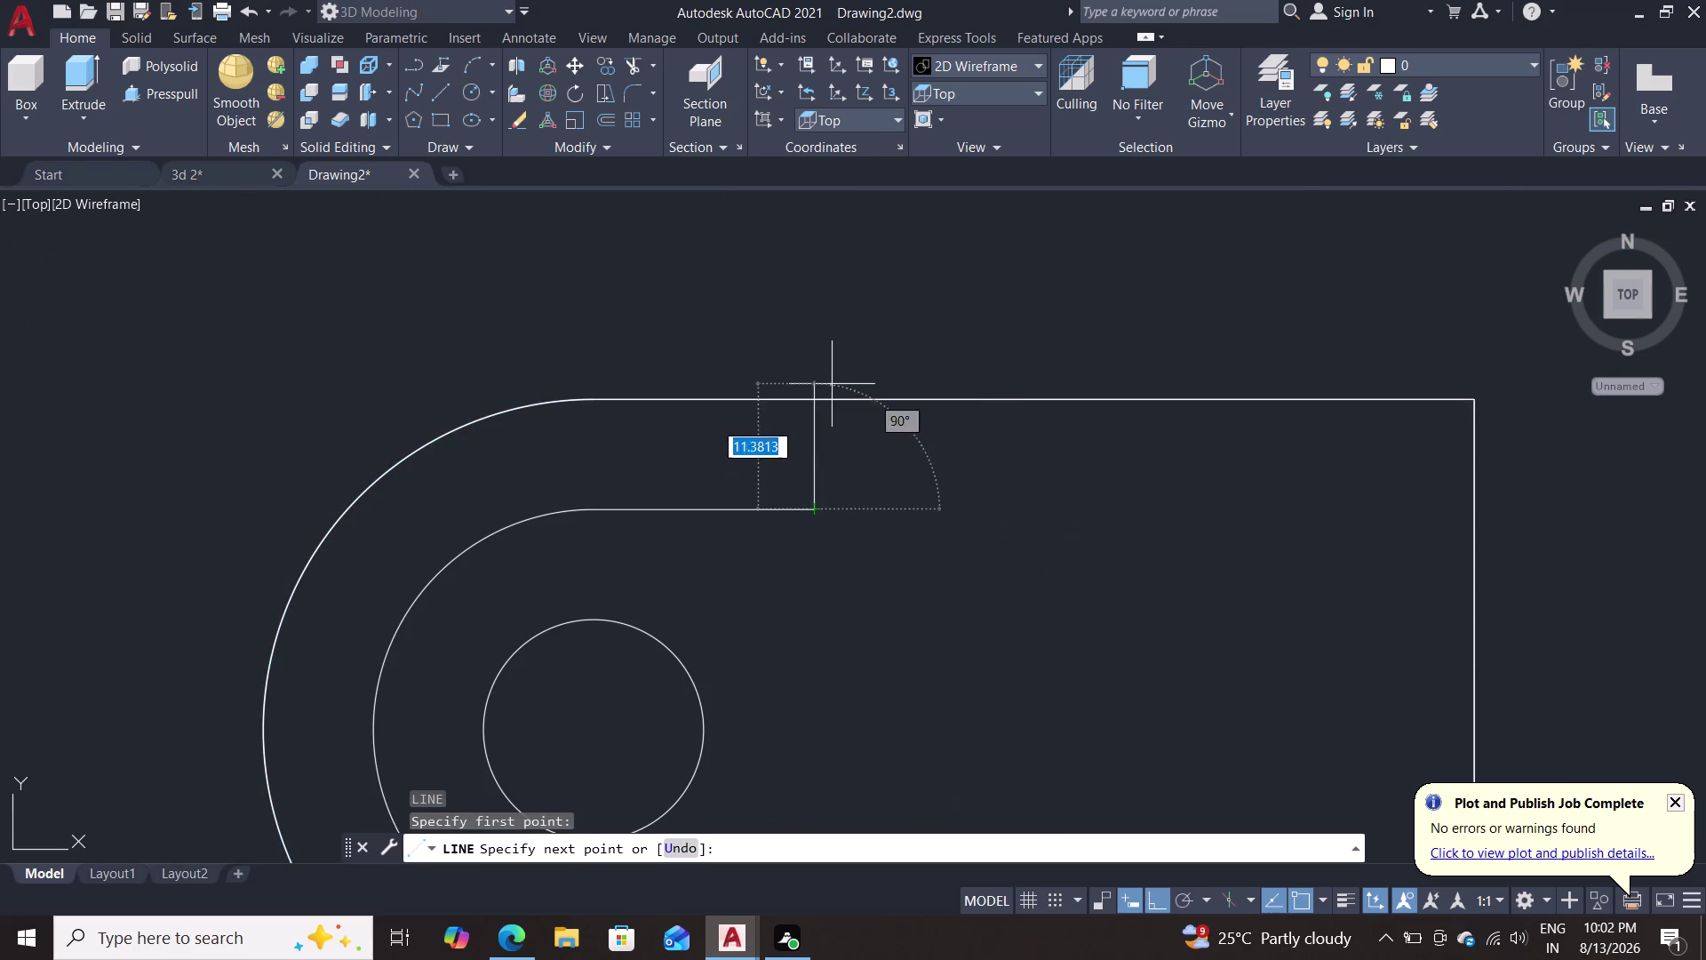
double_click(838, 307)
key(Escape)
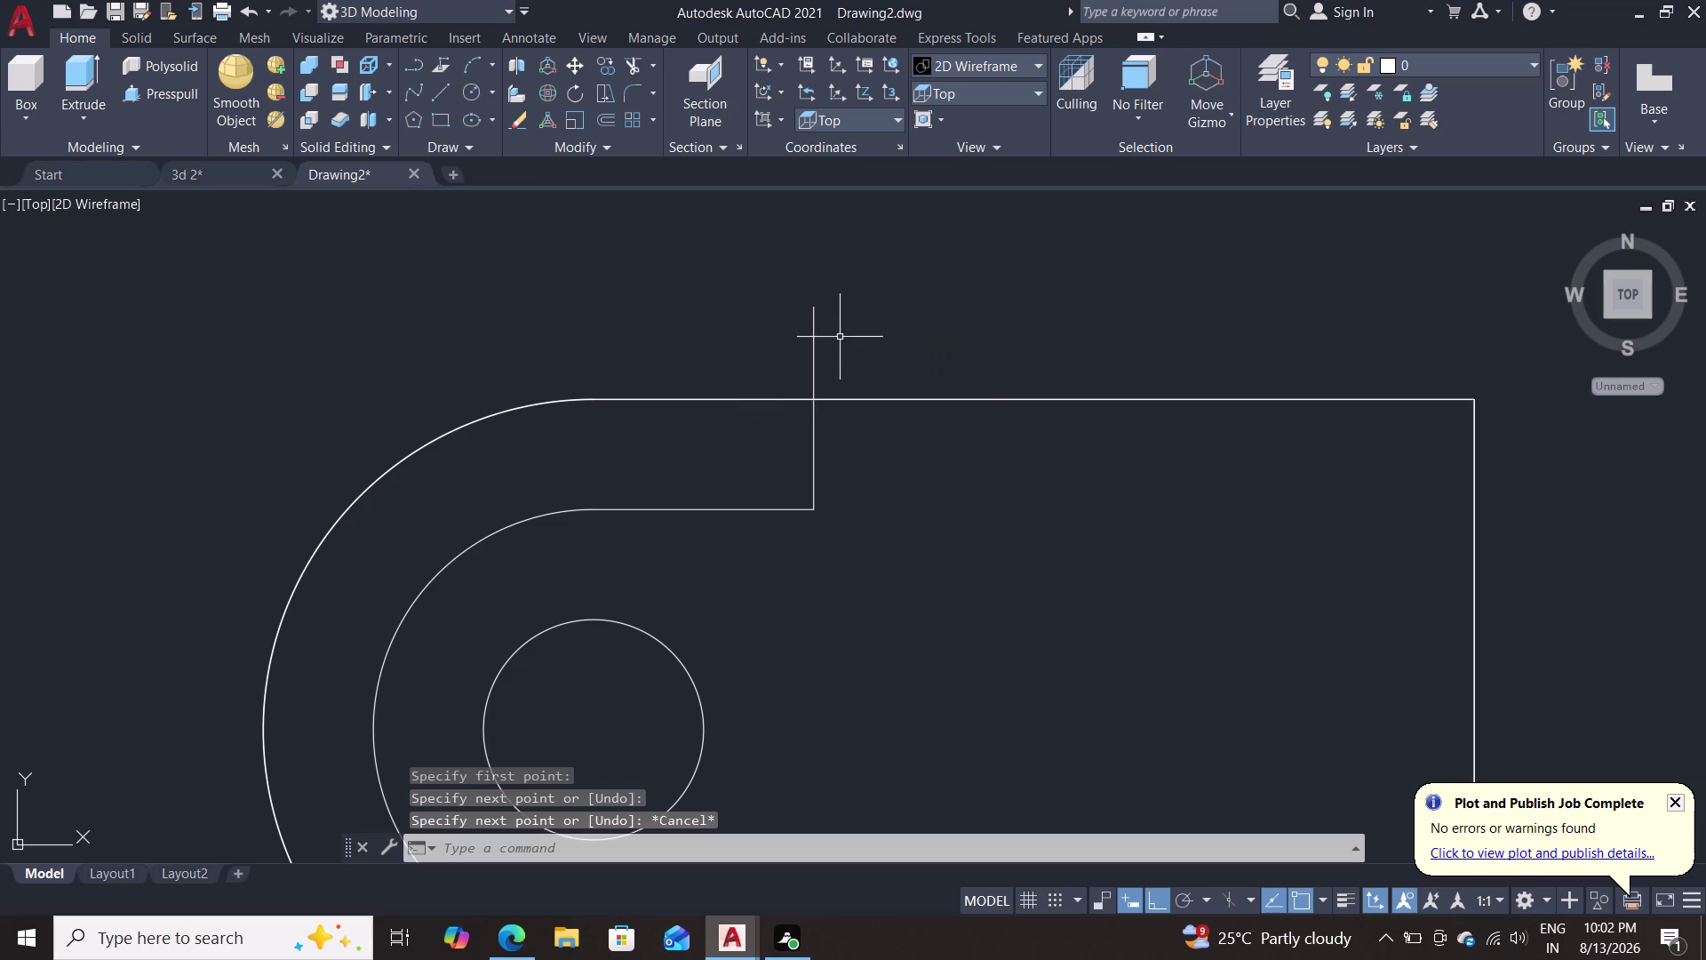
text(tr)
key(Return)
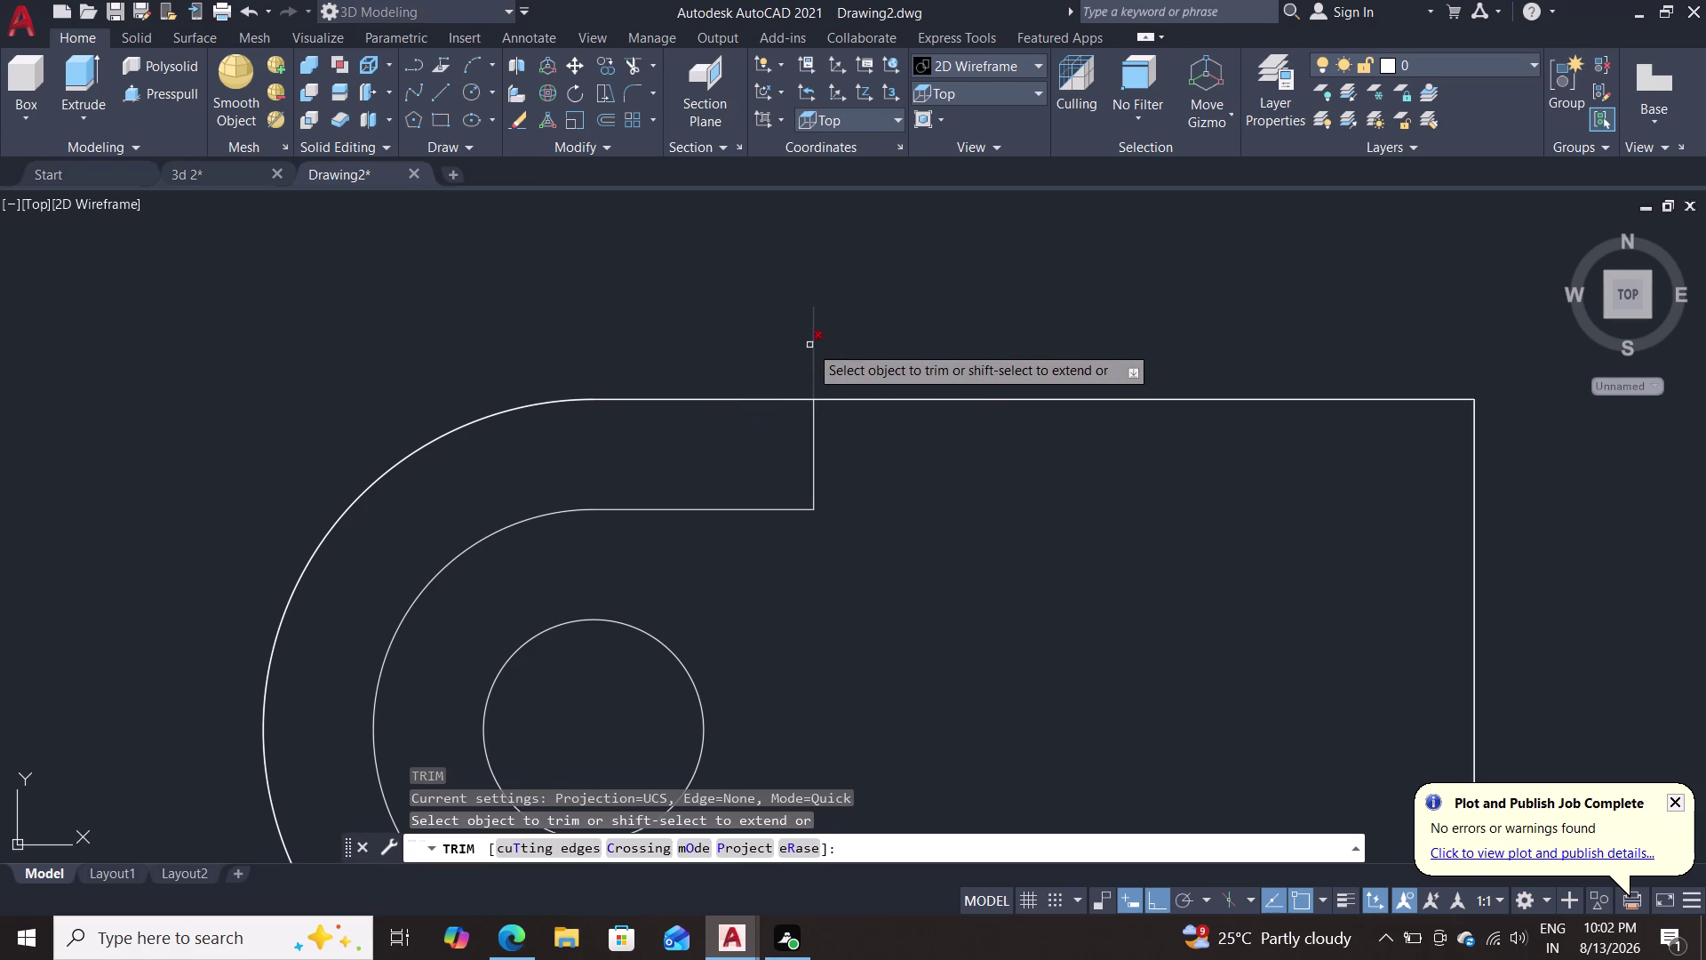
Trim the overhanging line end above the block's top edge.
double_click(810, 345)
click(847, 332)
middle_drag(960, 555, 978, 427)
scroll(up, 3)
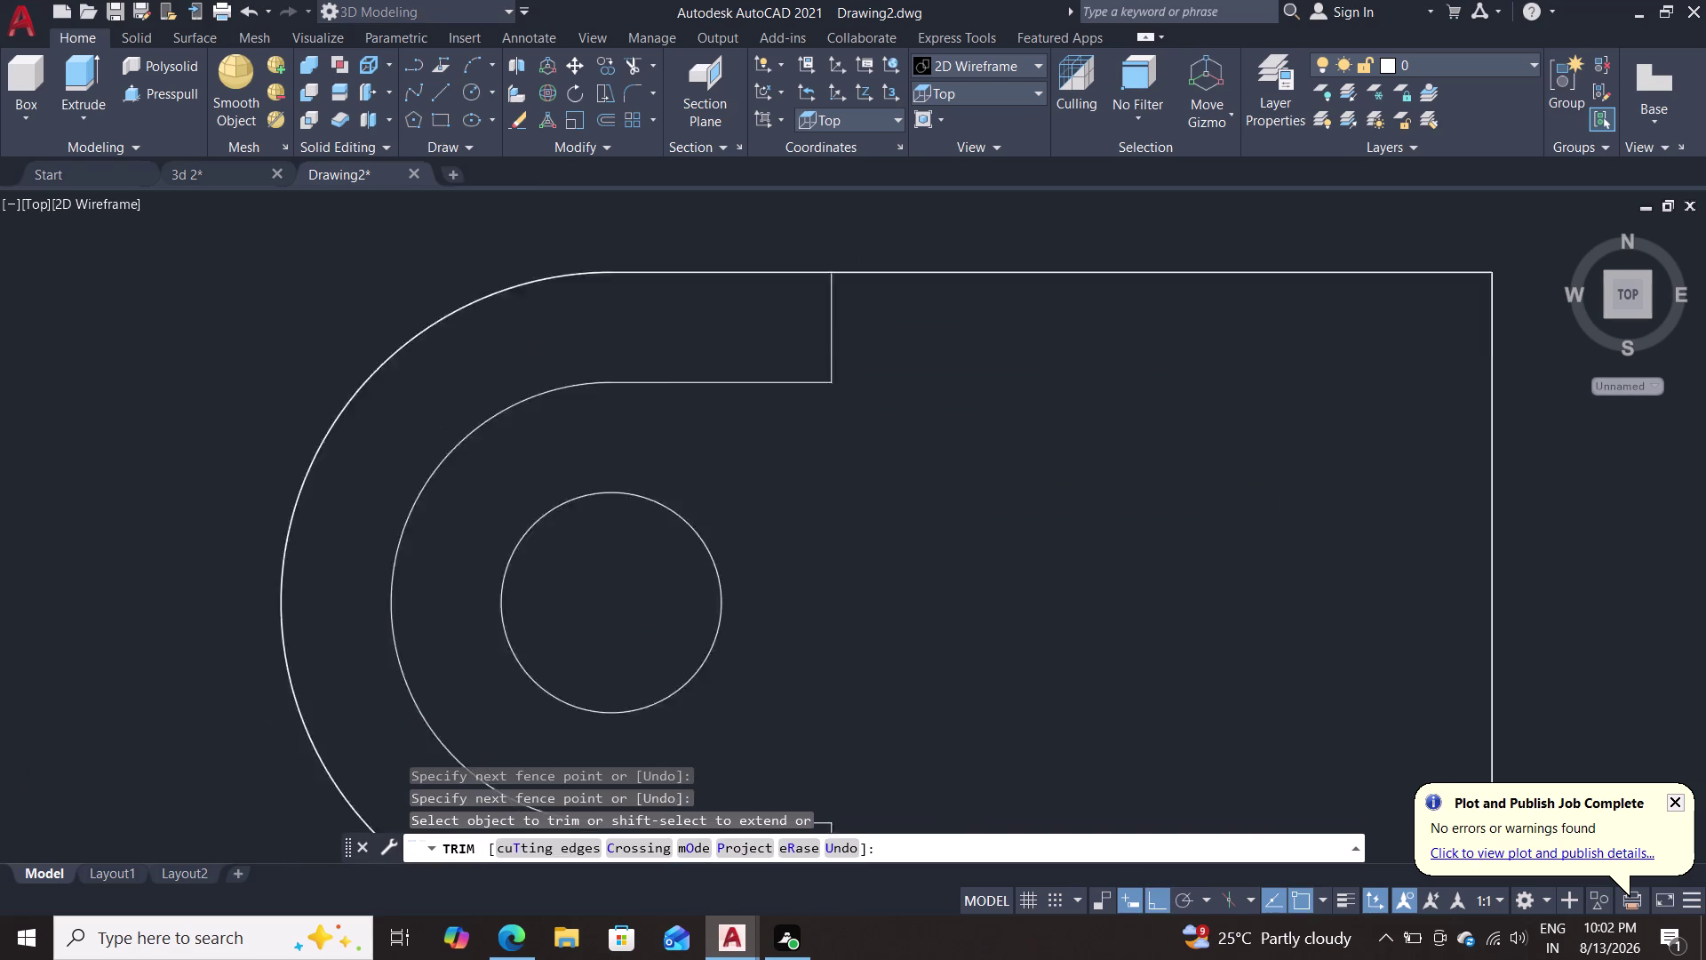
middle_drag(977, 426, 1020, 304)
scroll(down, 3)
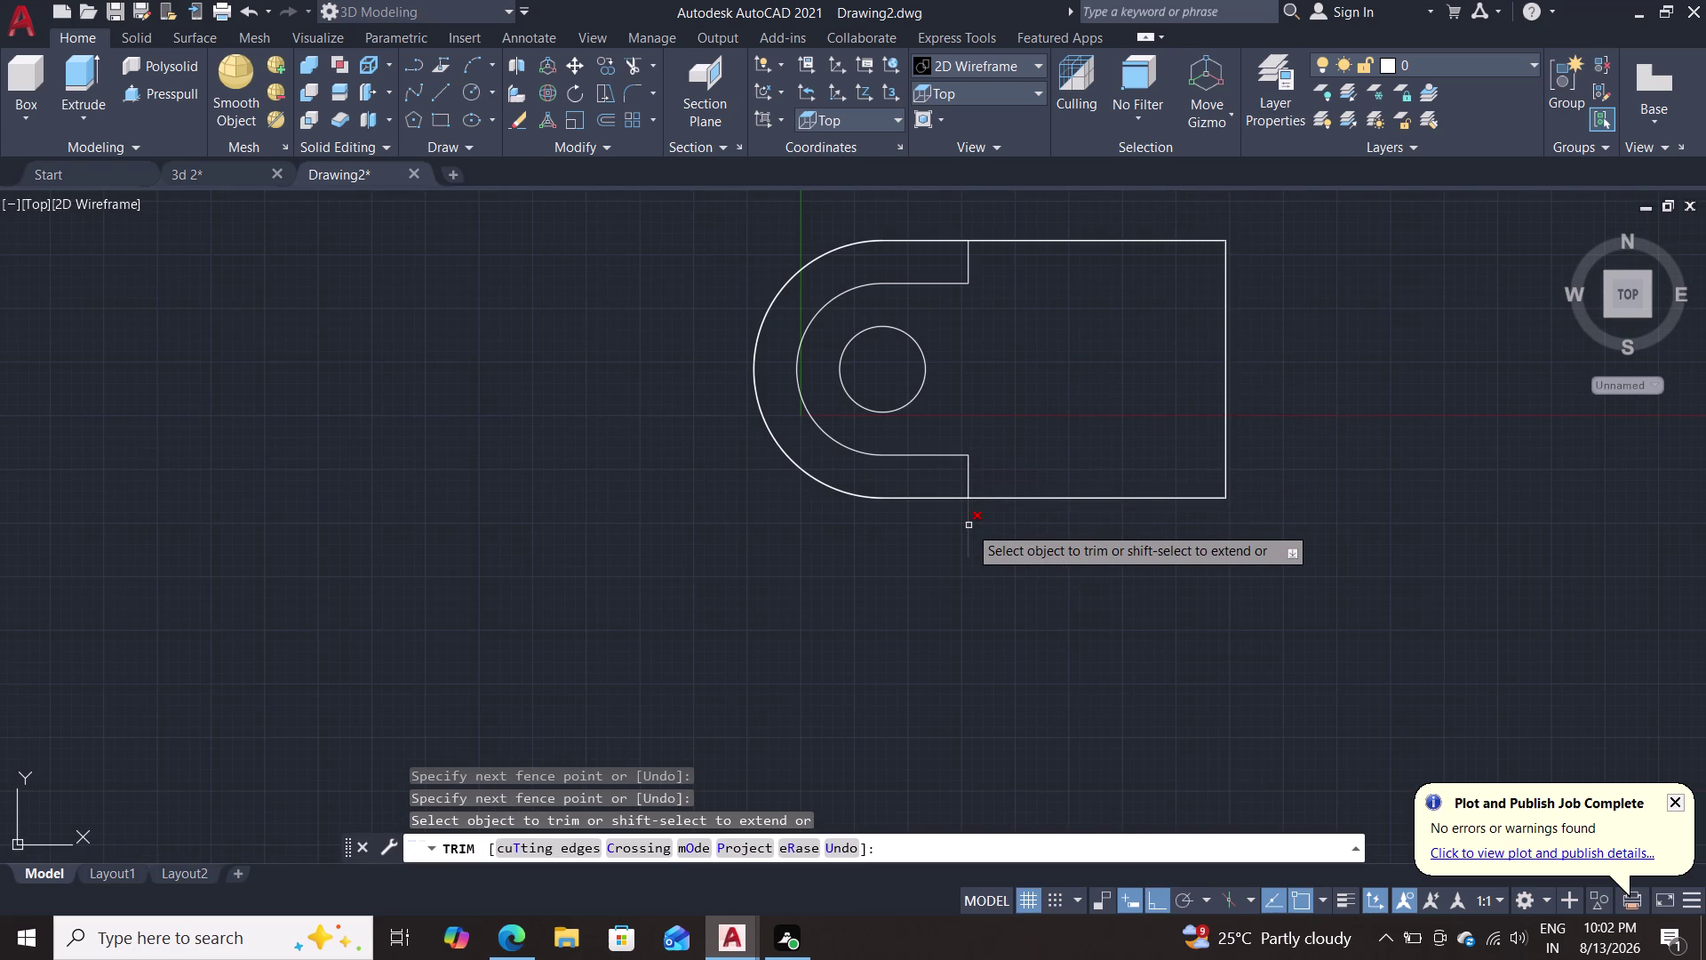
key(Escape)
middle_click(945, 625)
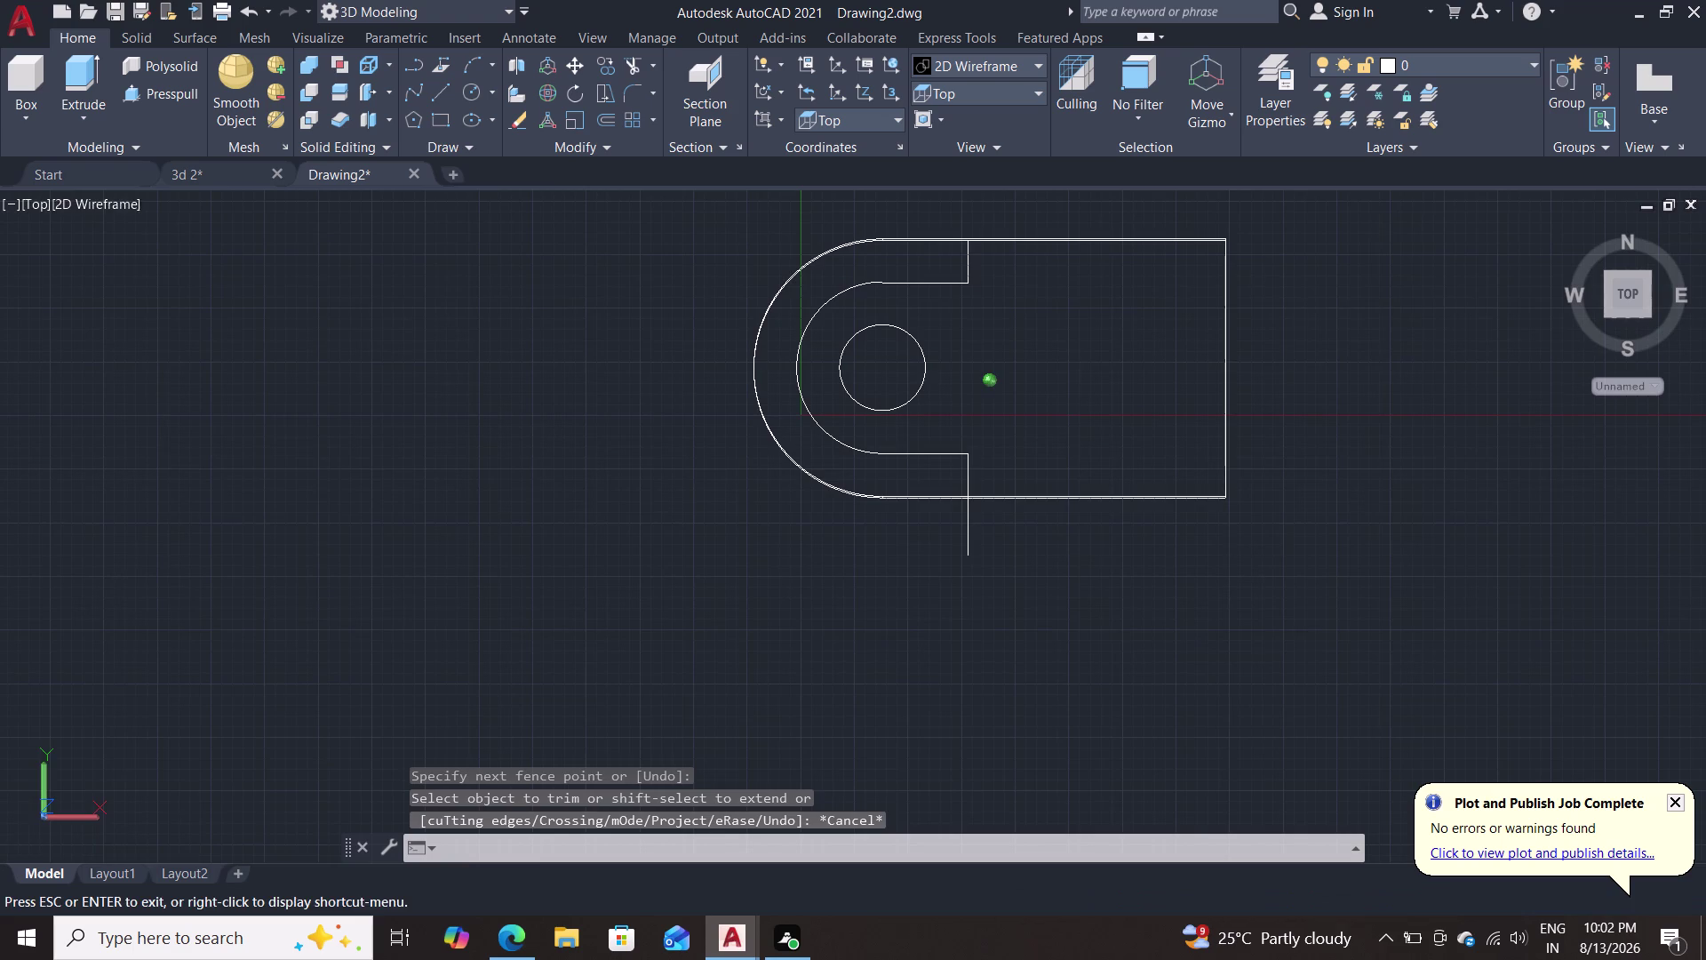
key(Escape)
Trim the overhanging line end below the block's bottom edge.
text(tr)
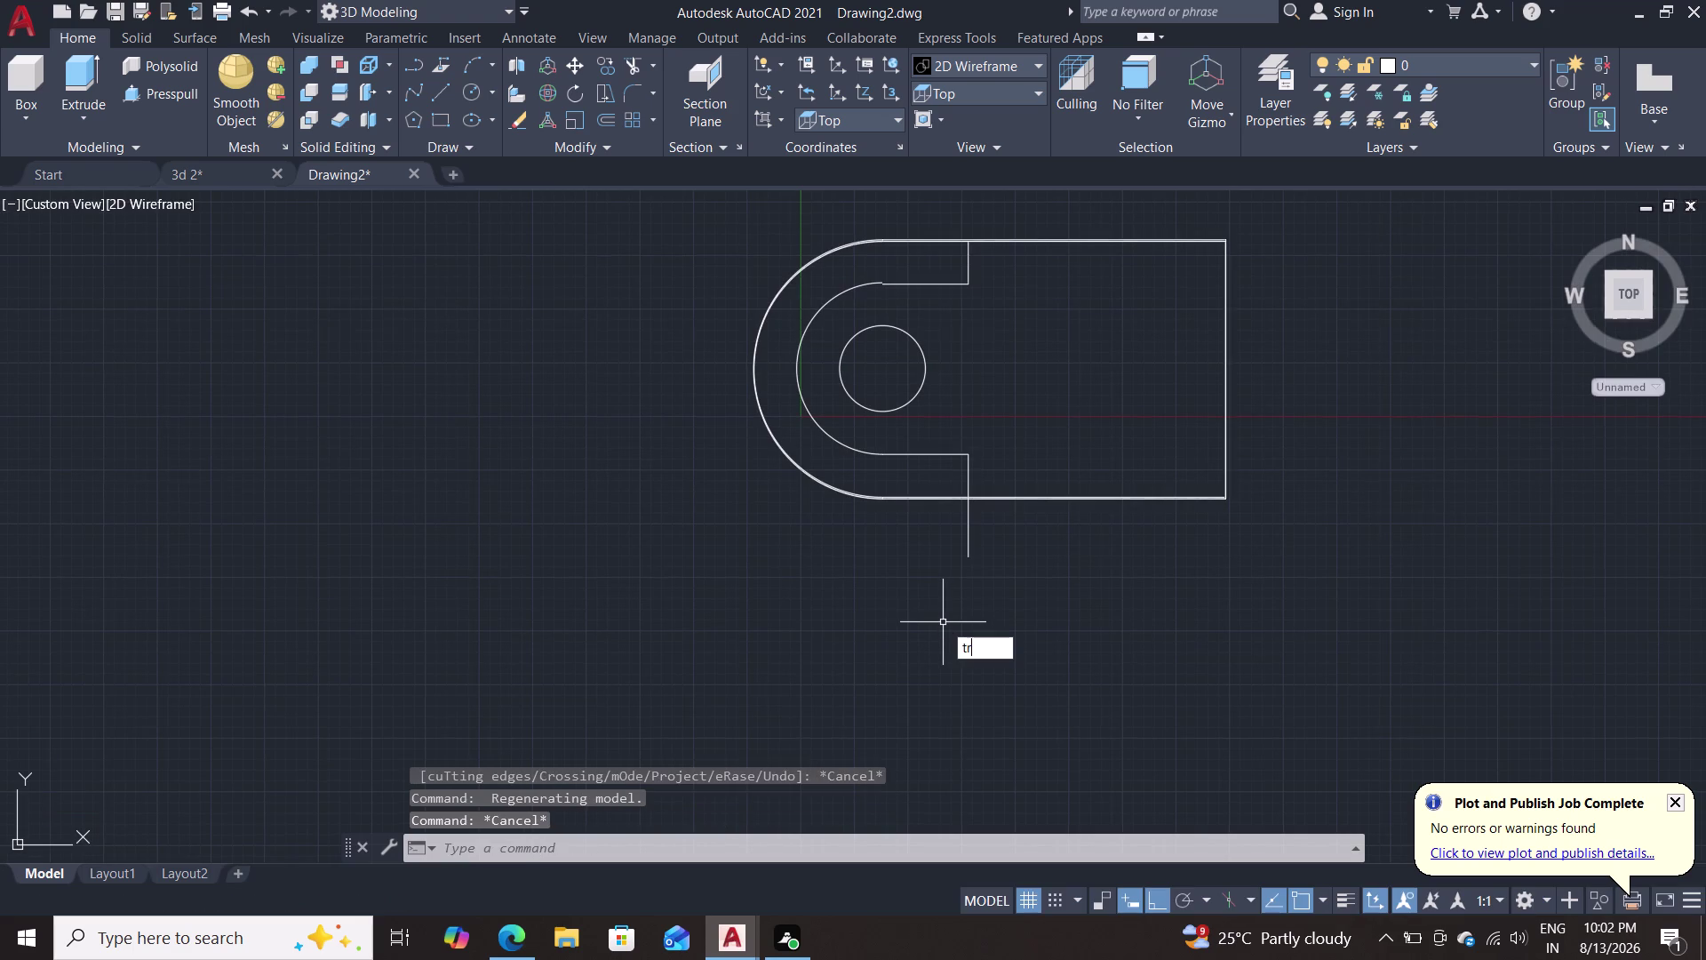
key(Return)
click(970, 528)
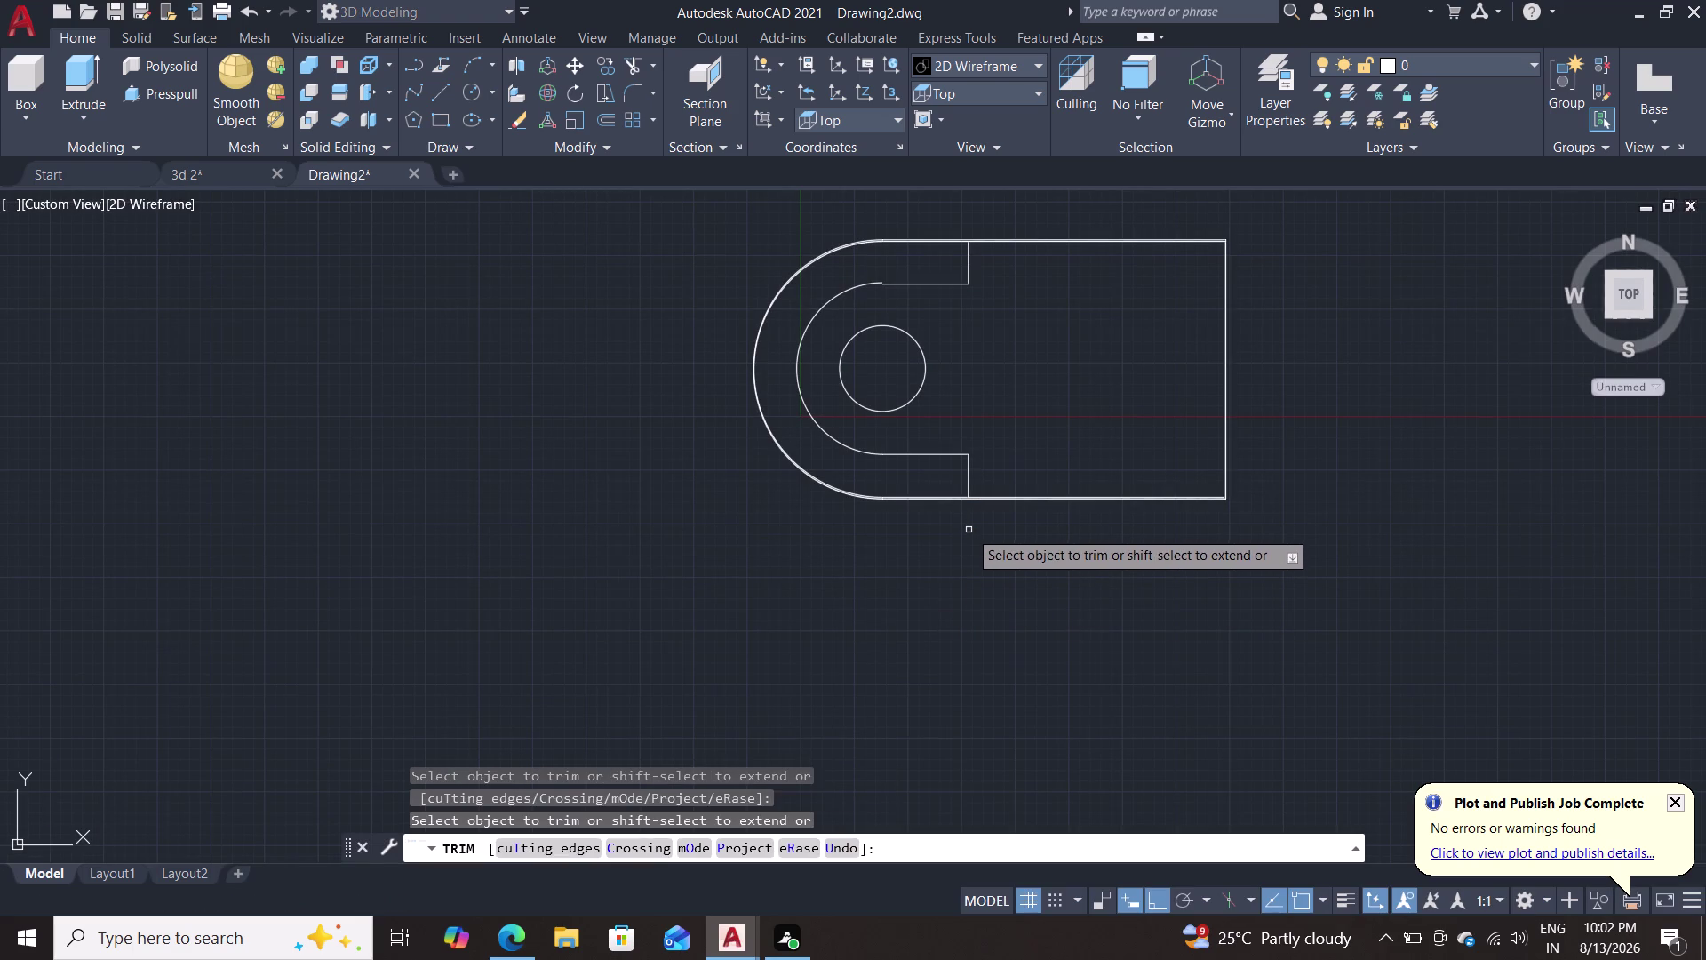
key(Escape)
Orbit the block to inspect its thickness and the stepped outline in 3D.
middle_drag(956, 578, 1020, 470)
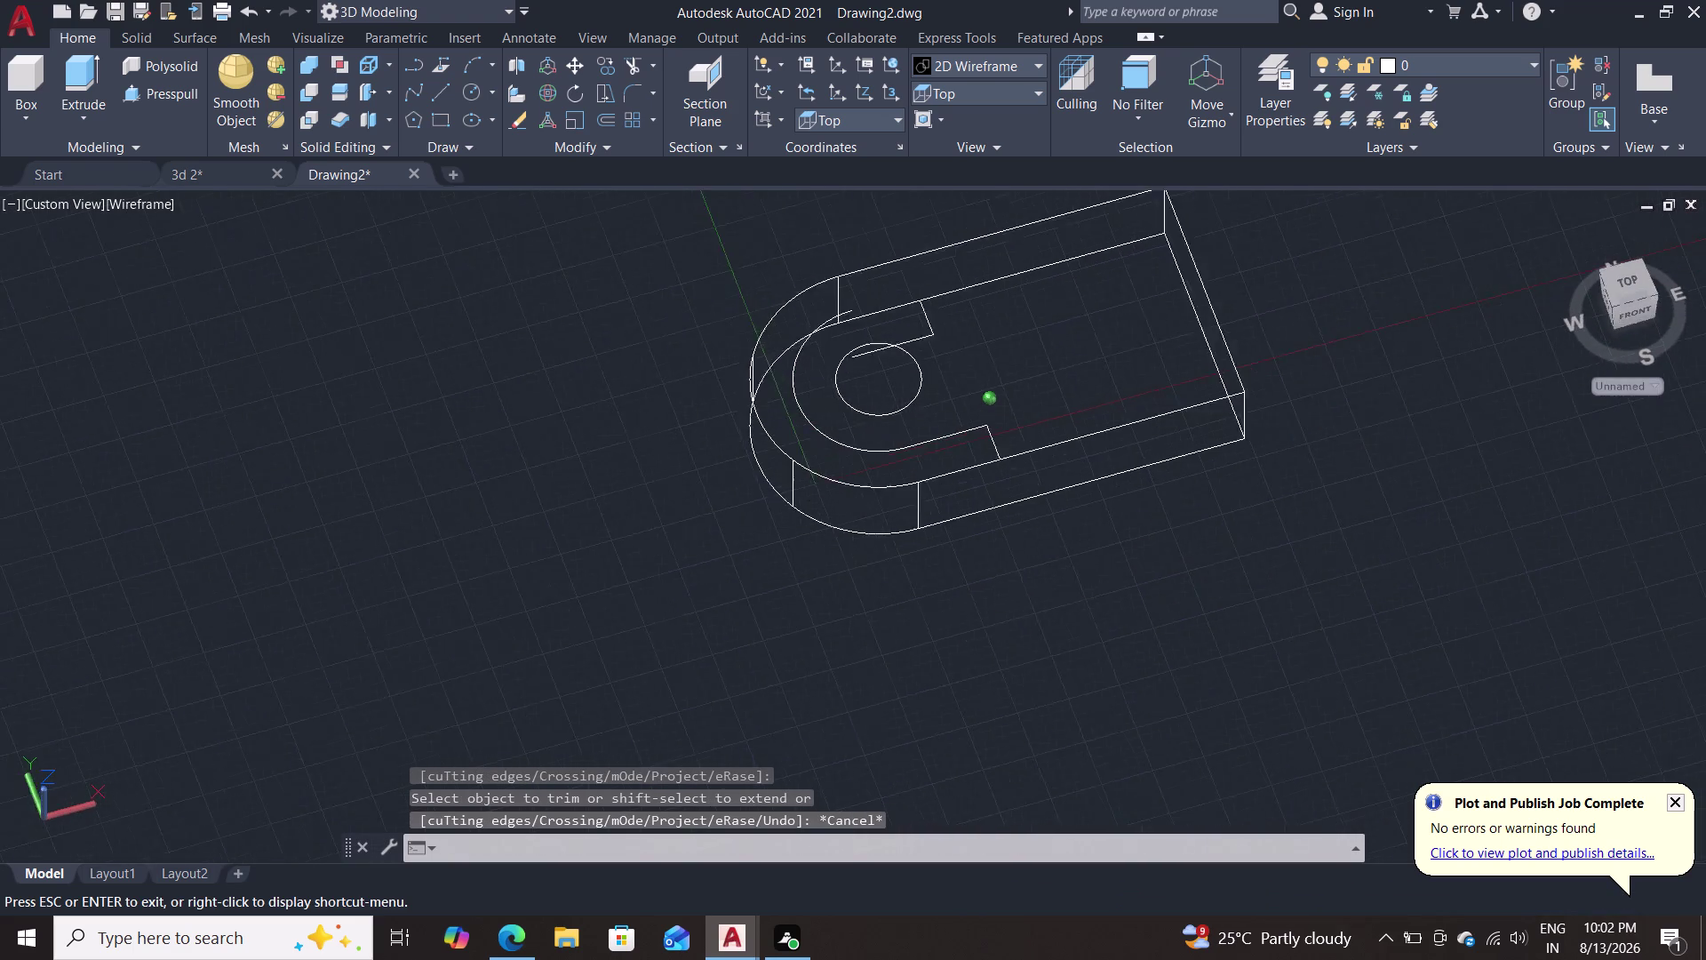
middle_drag(1020, 470, 1006, 468)
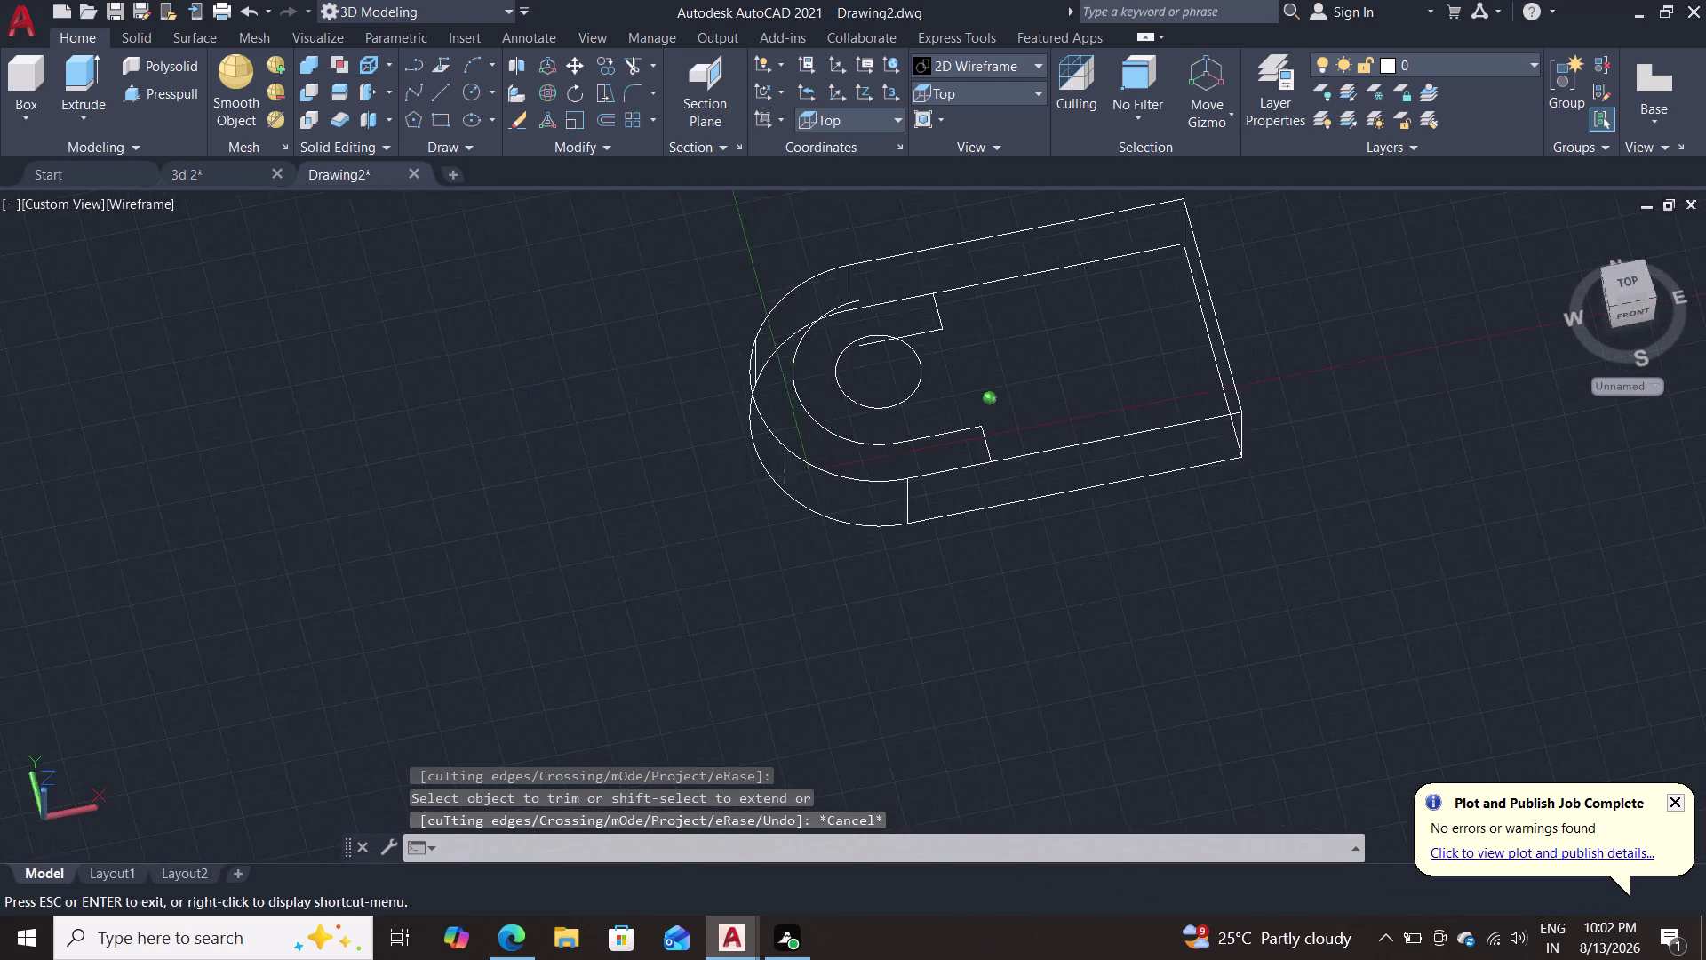
middle_drag(1006, 467, 1022, 390)
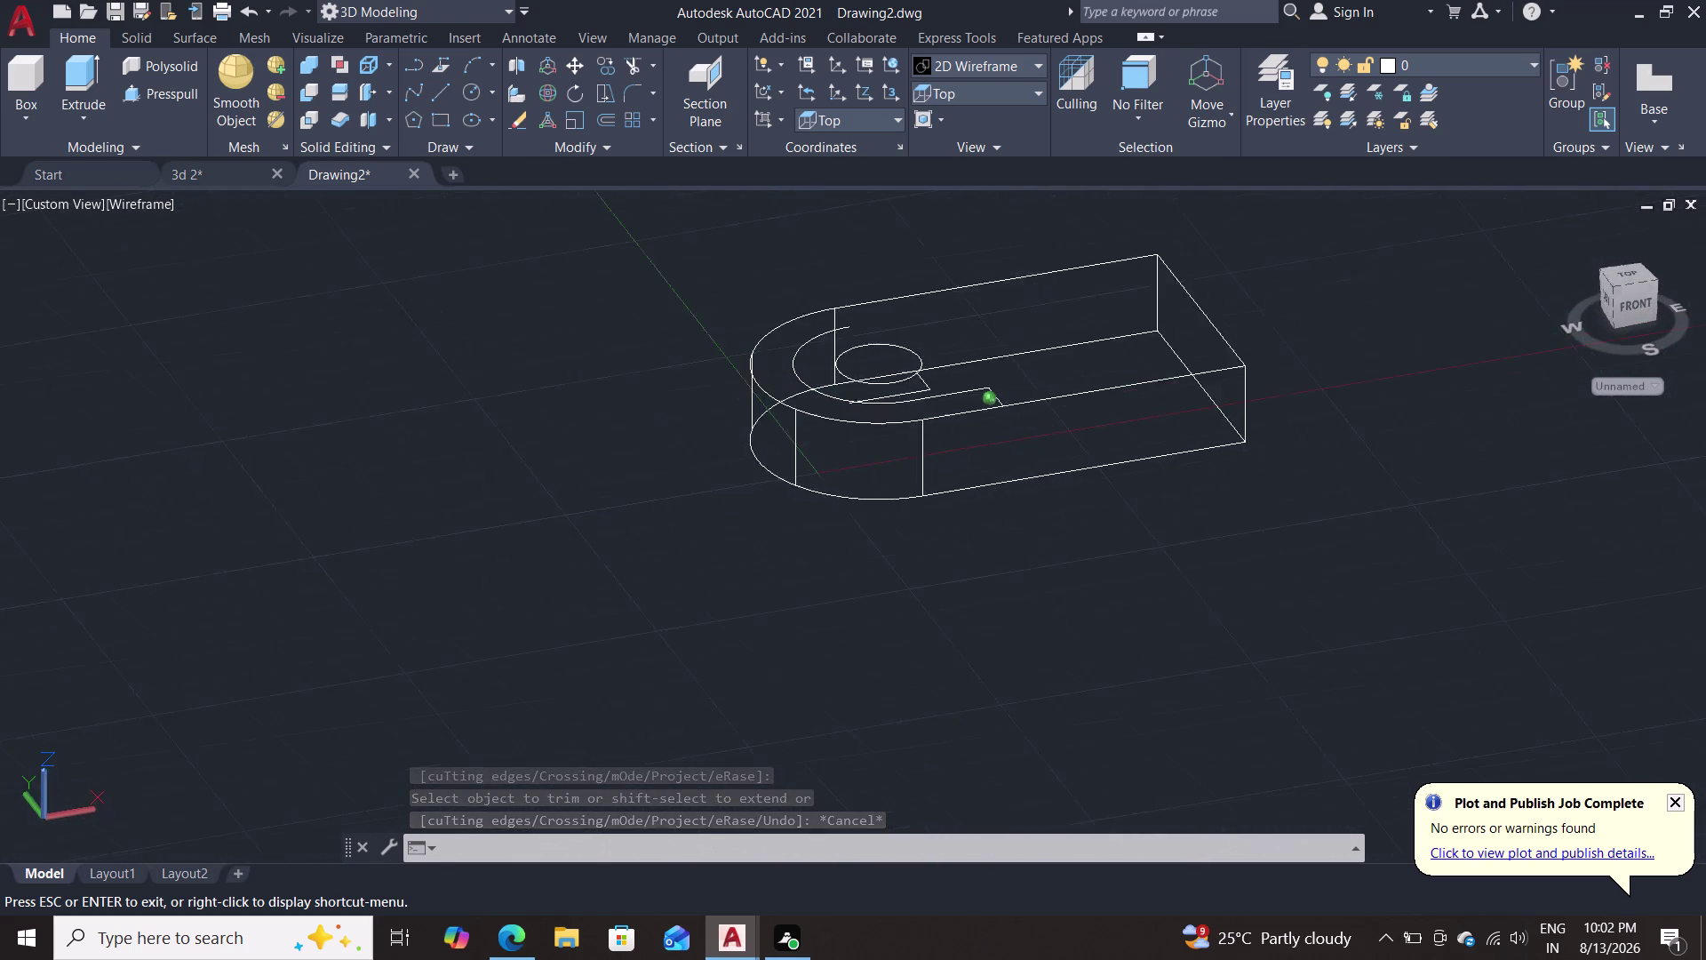
middle_drag(1021, 390, 941, 615)
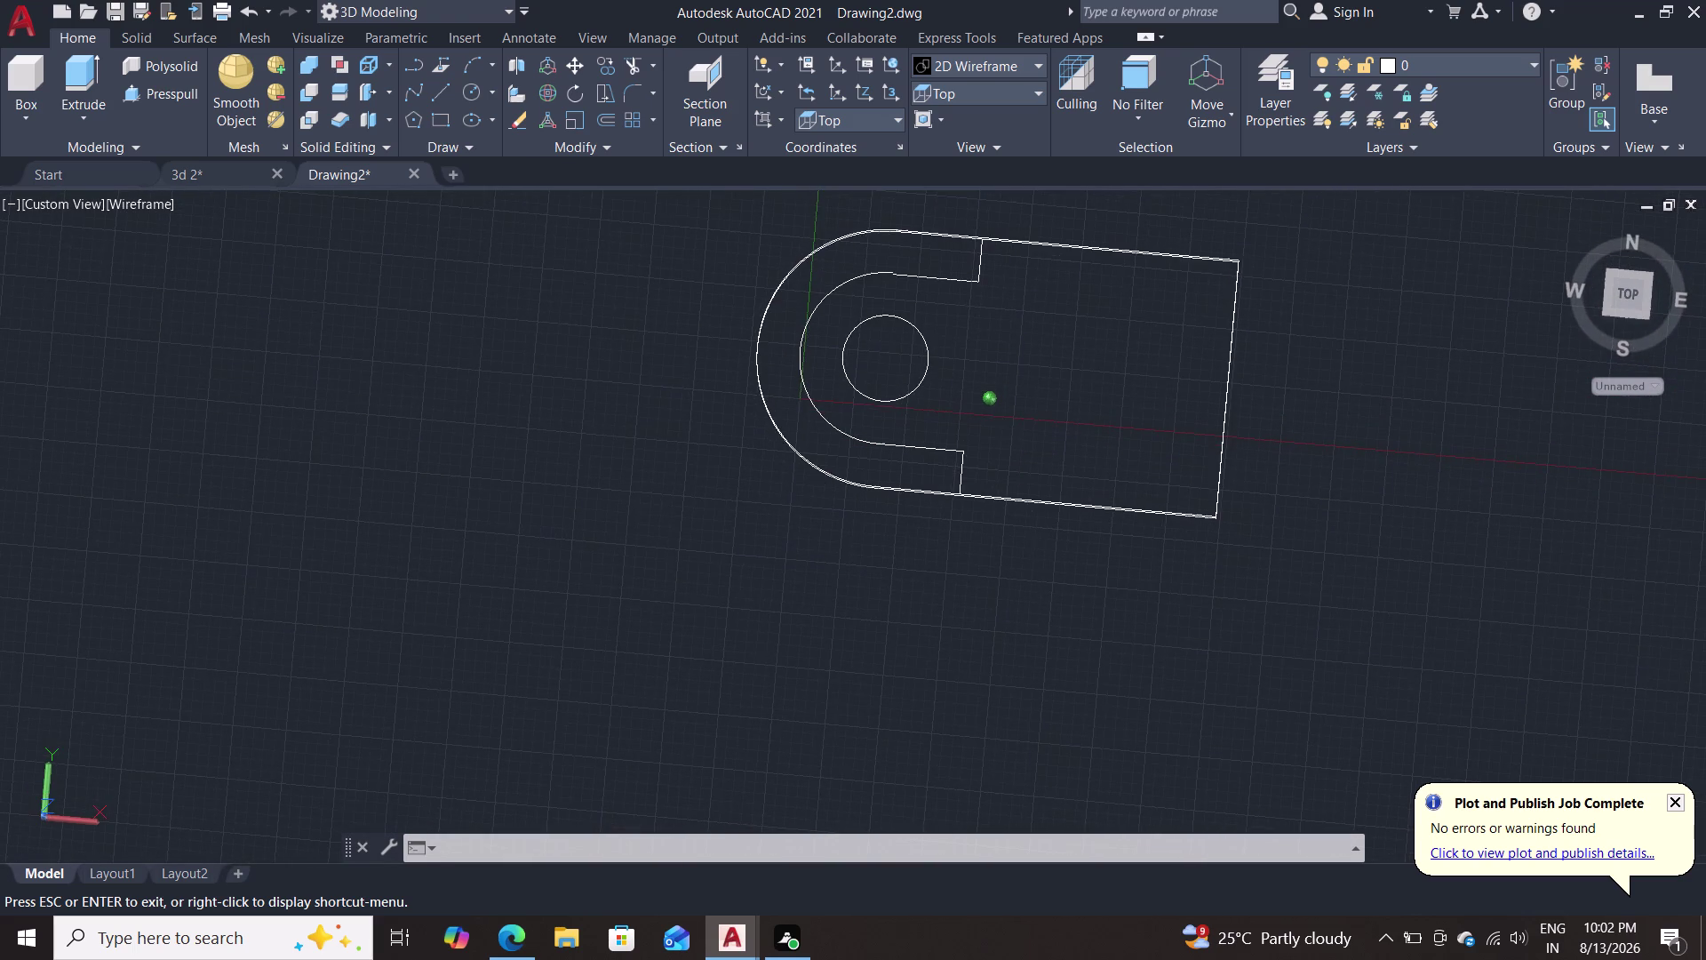
middle_drag(942, 615, 973, 517)
middle_click(992, 456)
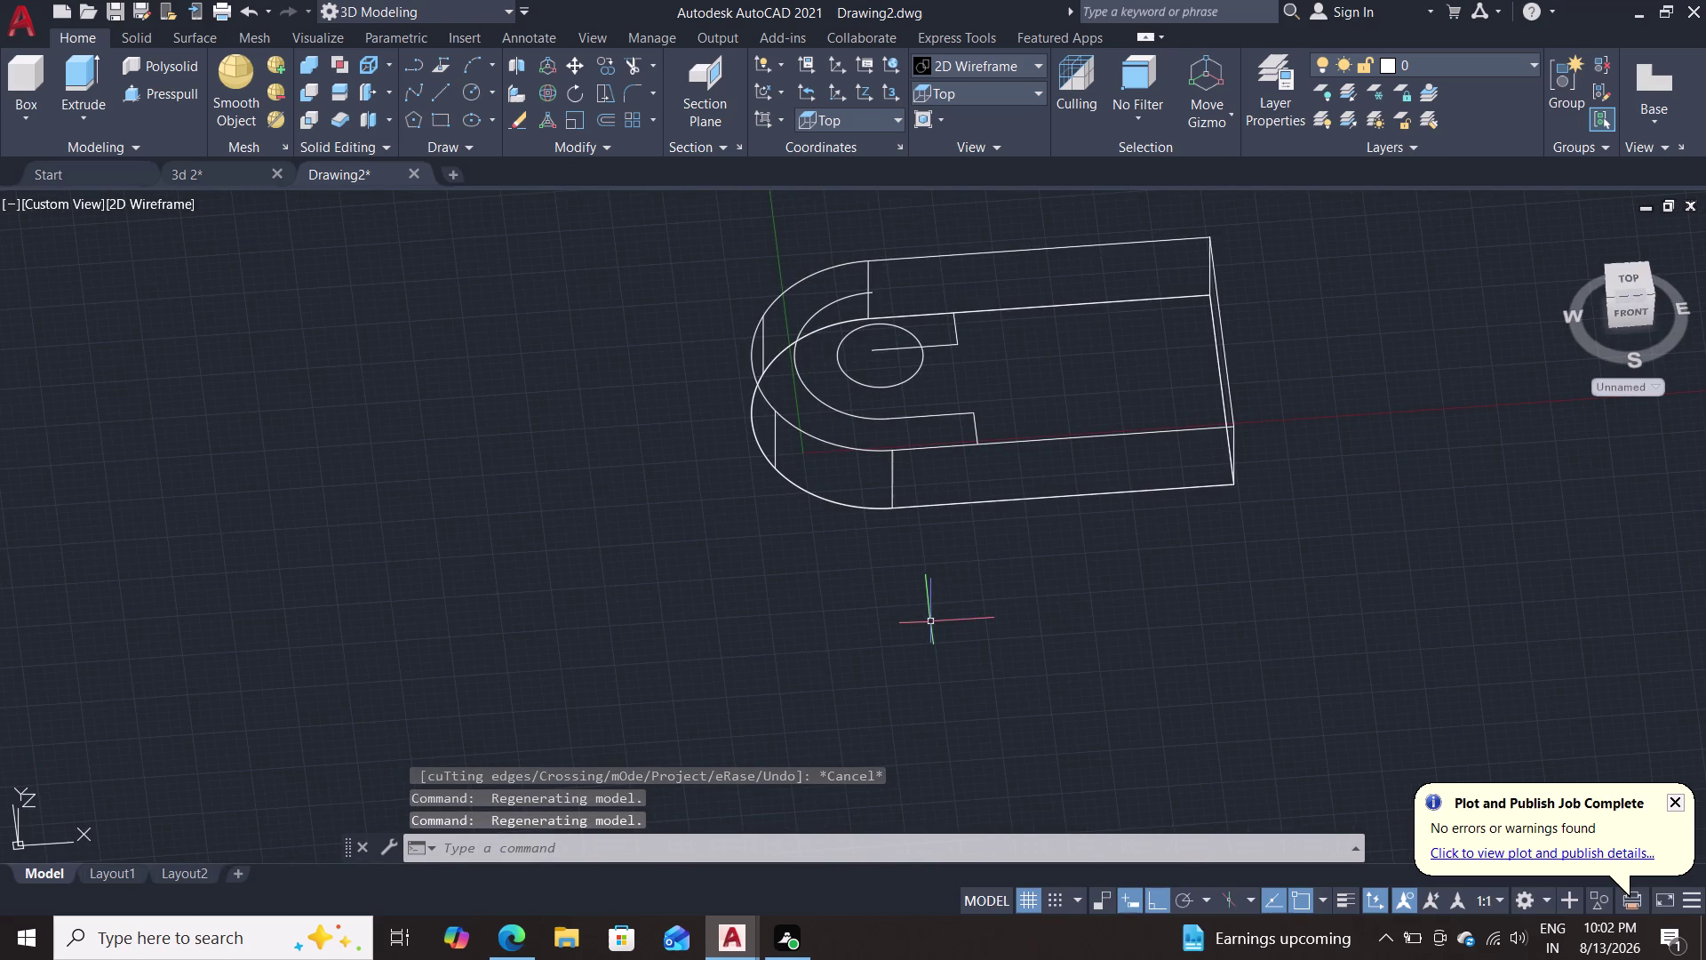
double_click(944, 344)
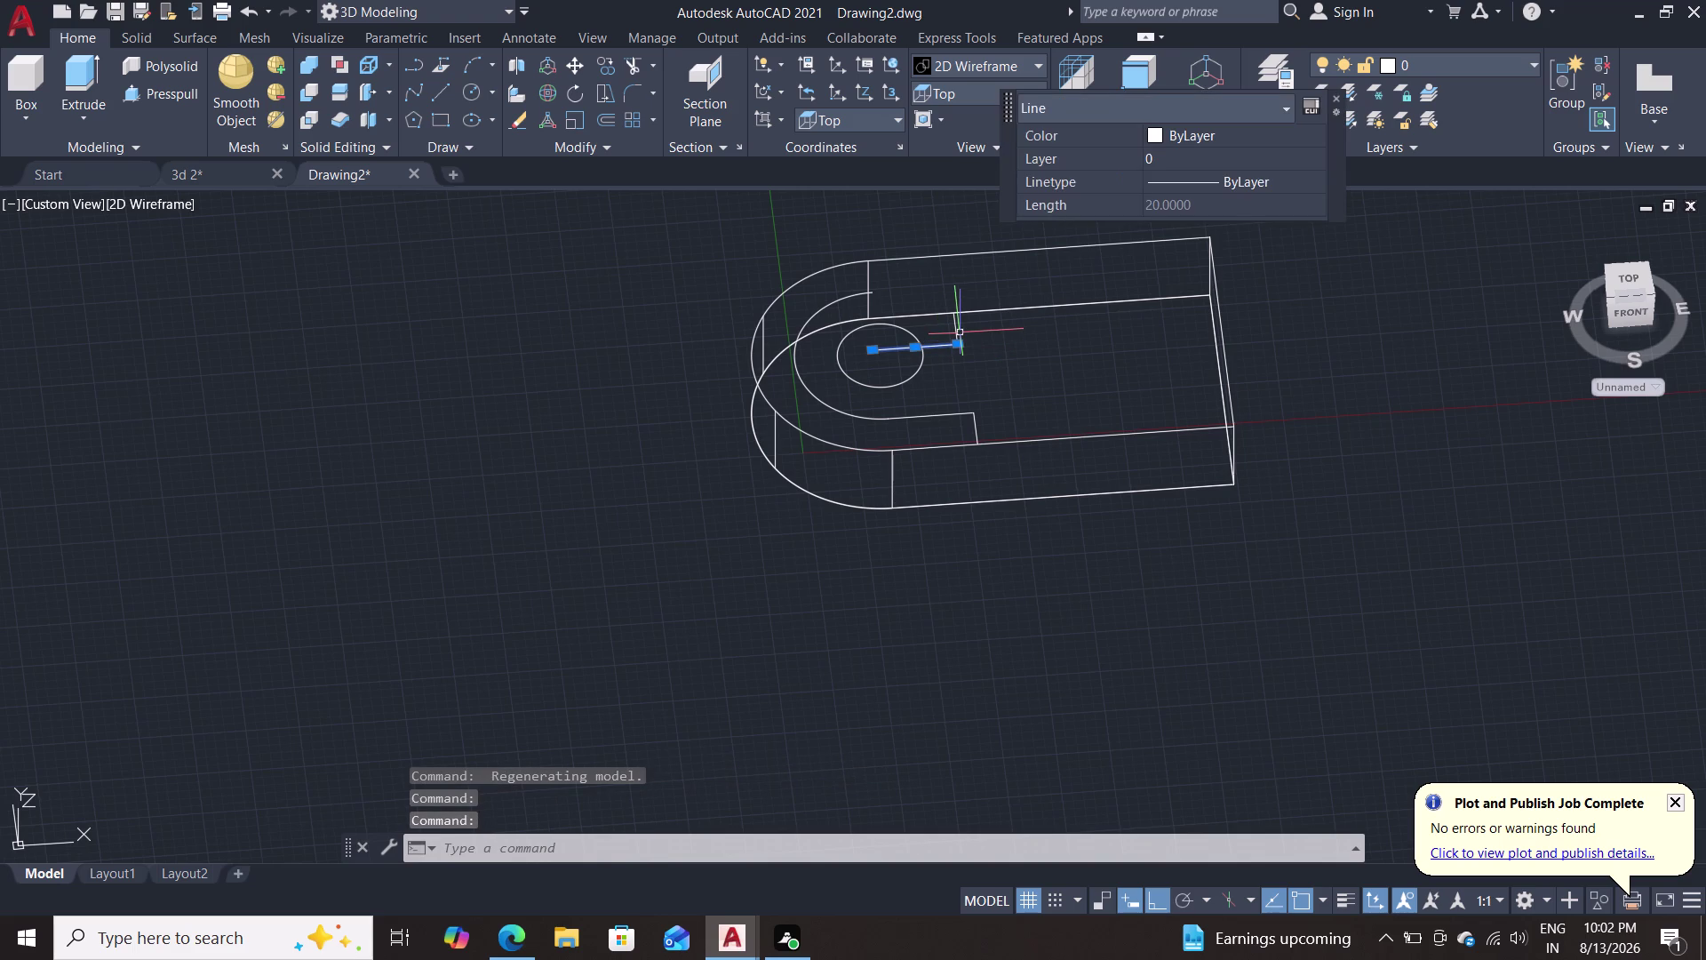
Lift the two short guide lines near the hole centre 20 units along Z.
click(957, 332)
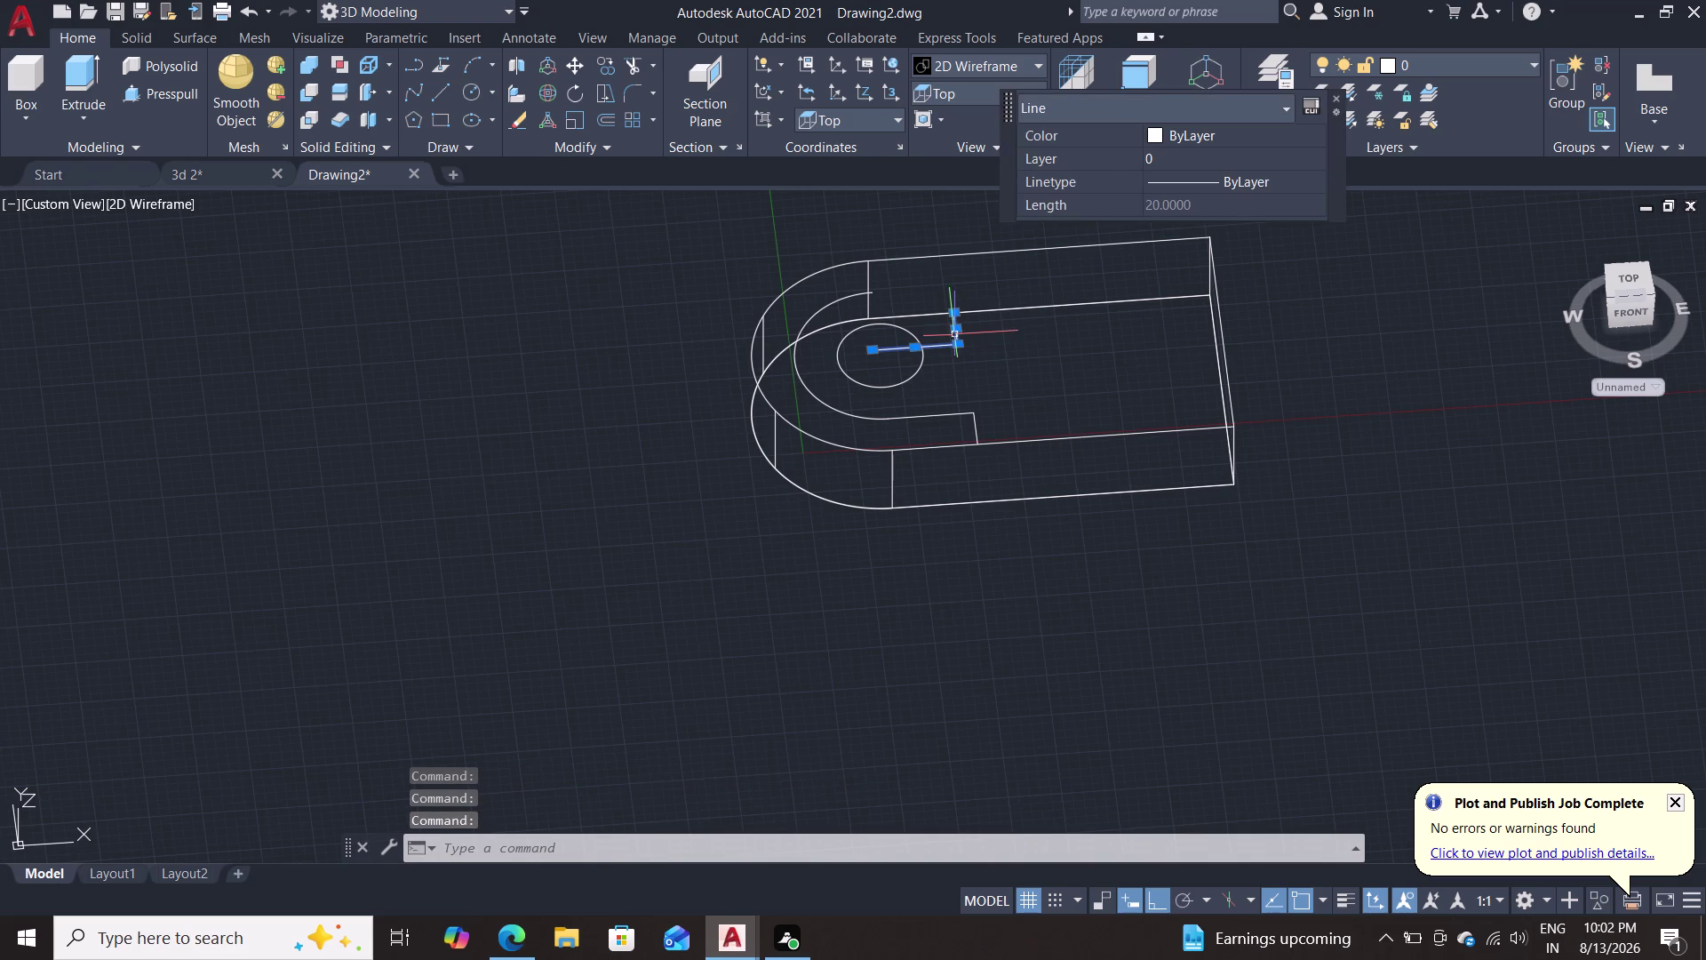
key(m)
key(Return)
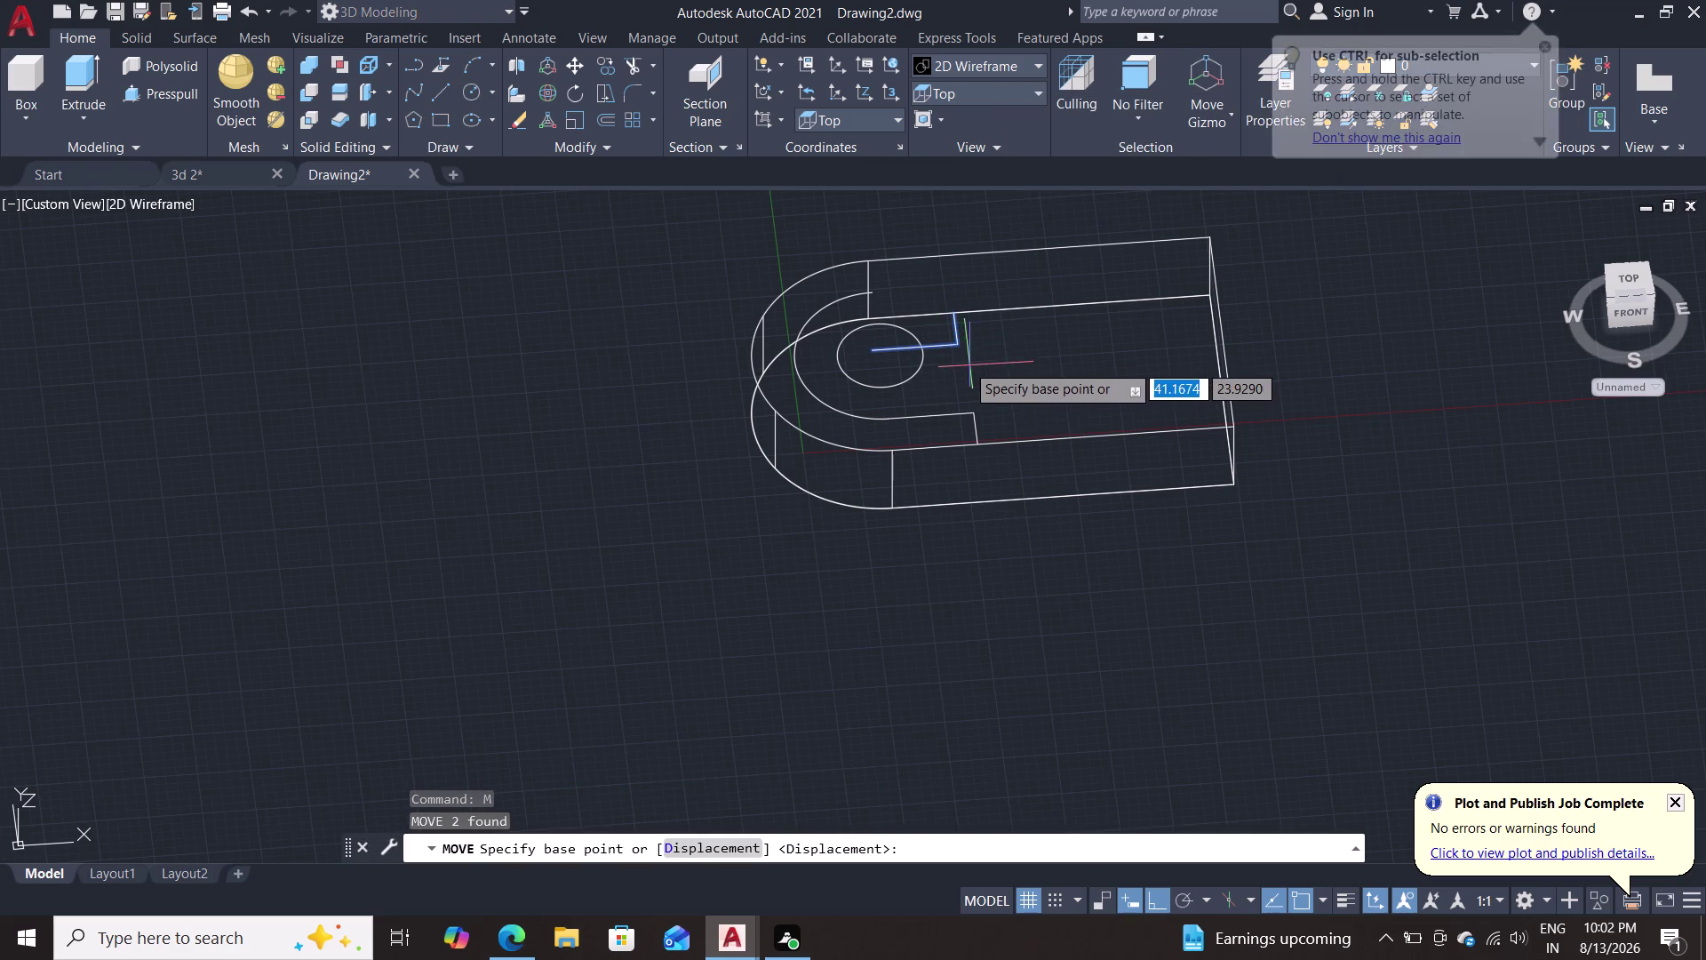
double_click(954, 349)
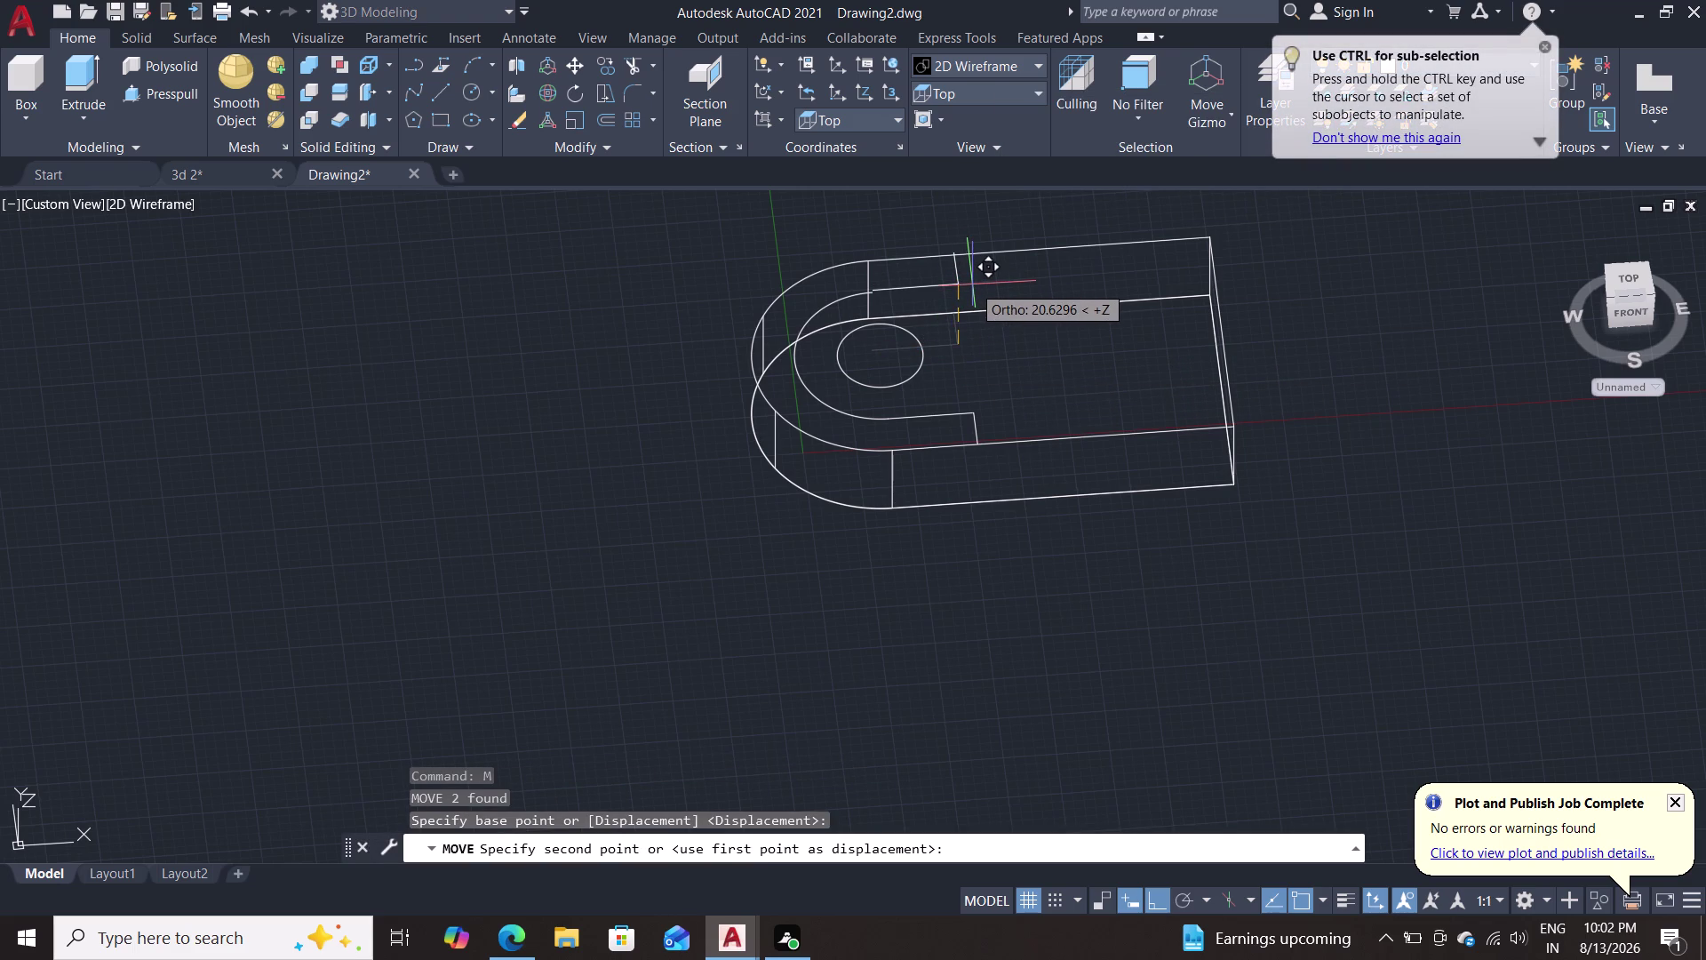
text(20)
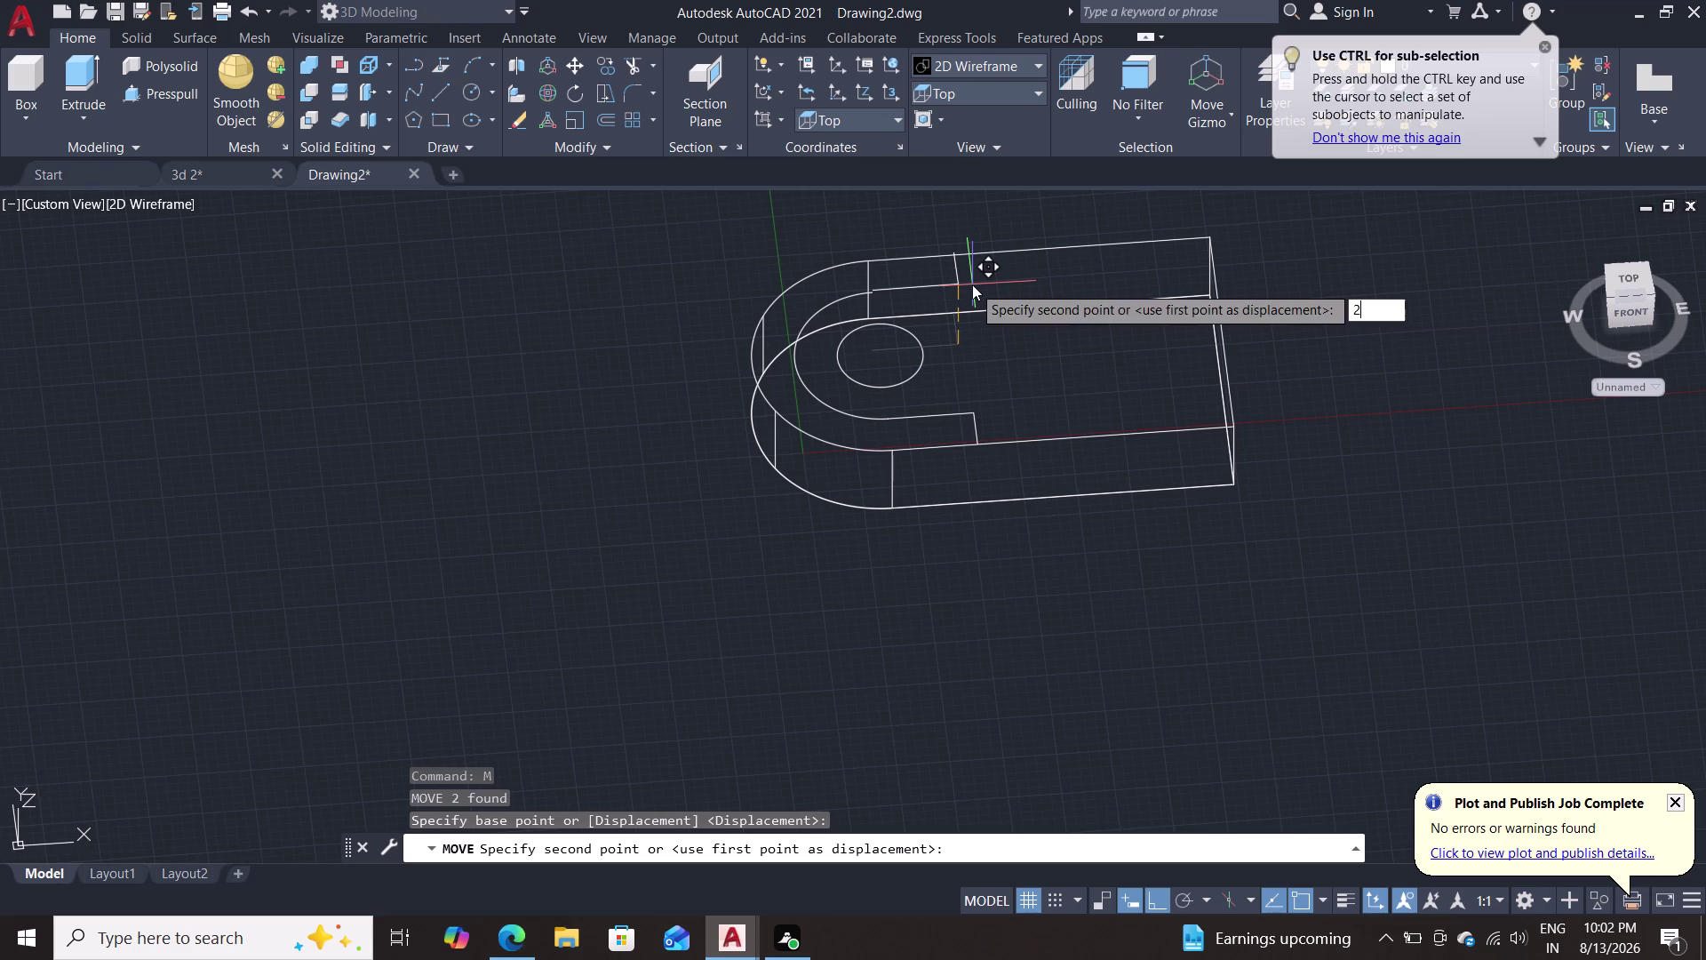
key(Return)
key(Escape)
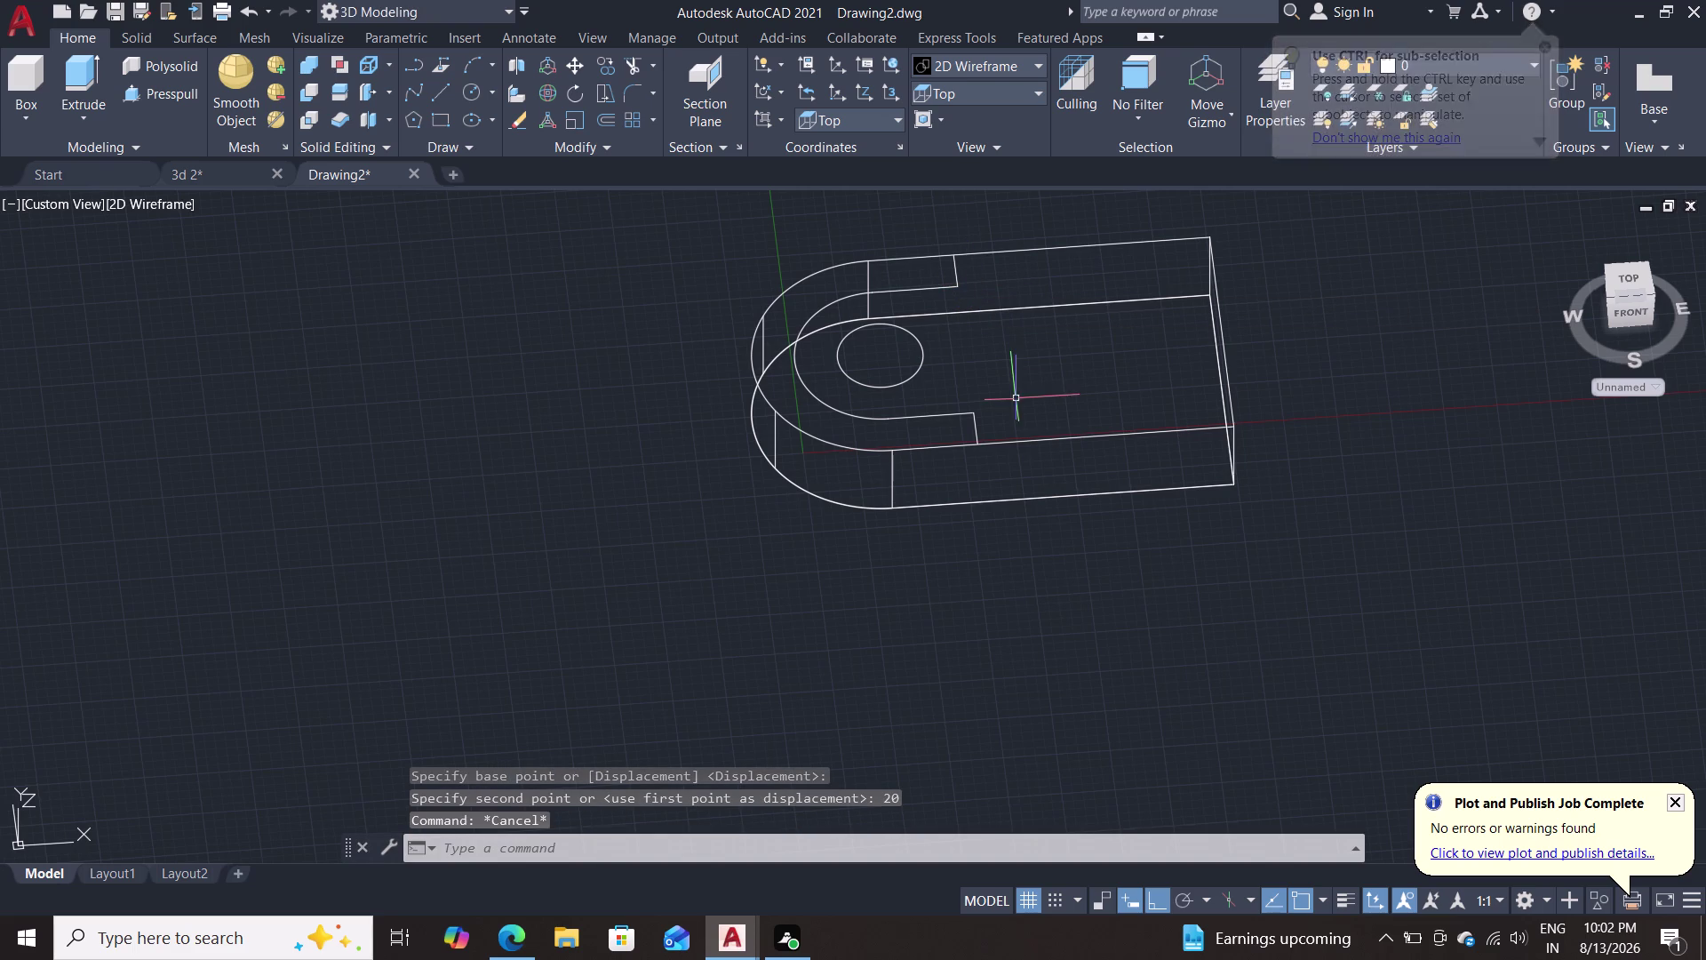
middle_drag(1039, 343, 1021, 514)
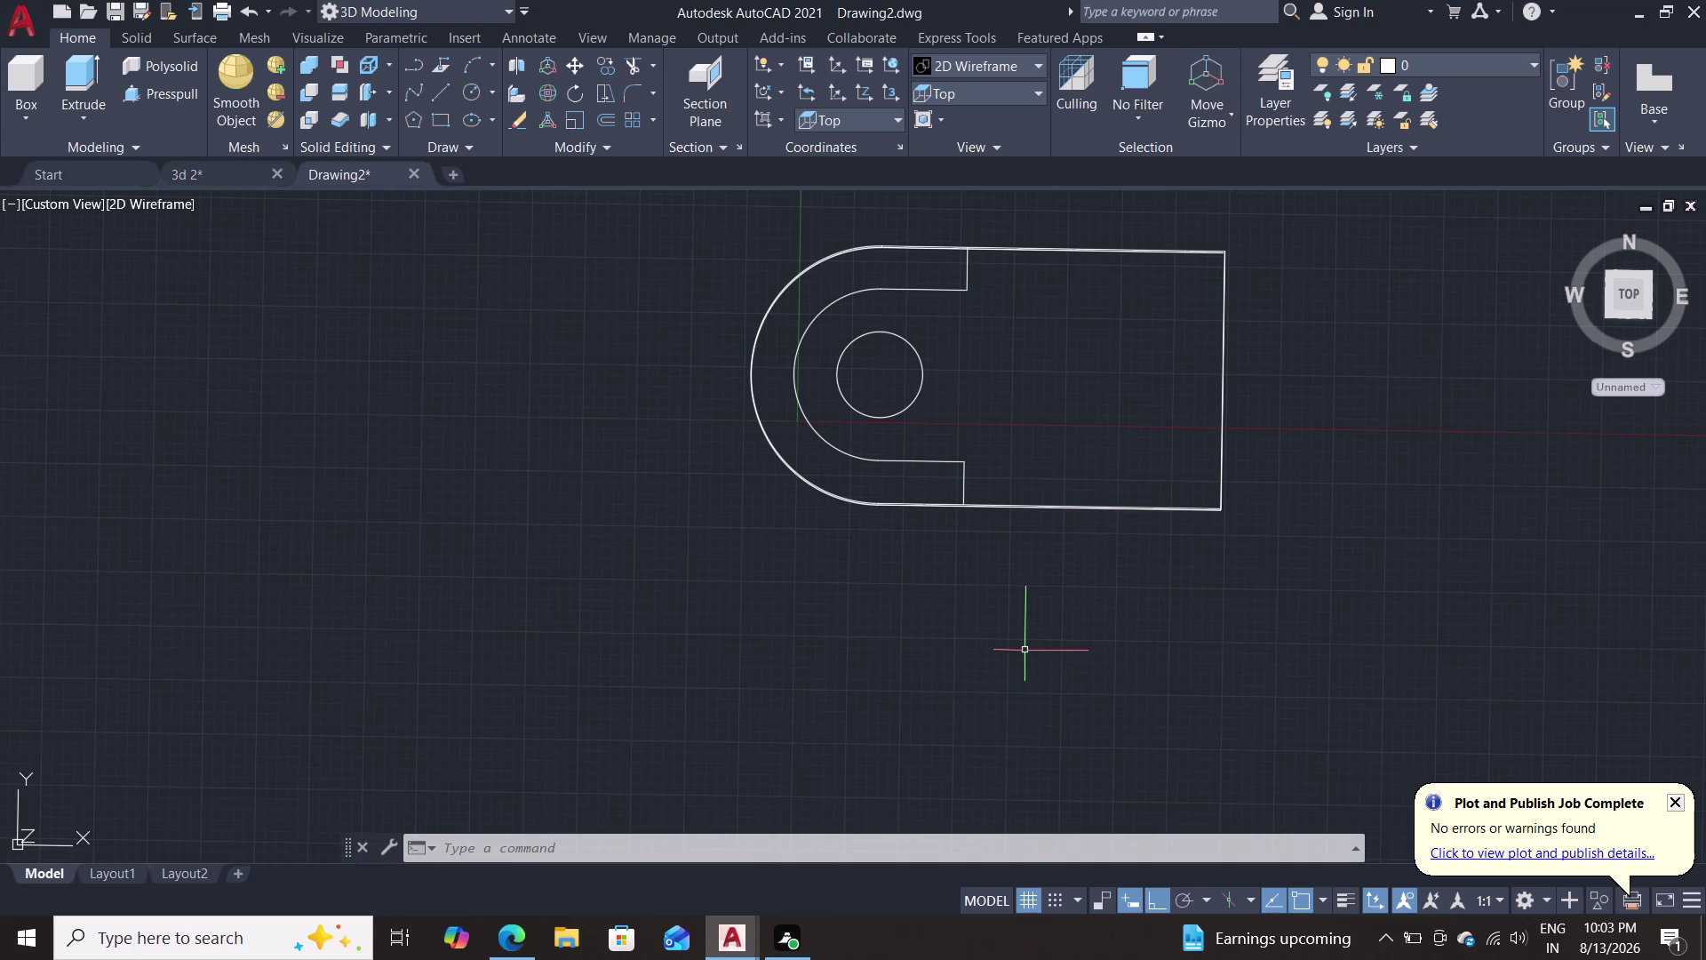
Draw a 5 by 5 square with REC, placed below the rounded-end block.
text(rec)
key(Return)
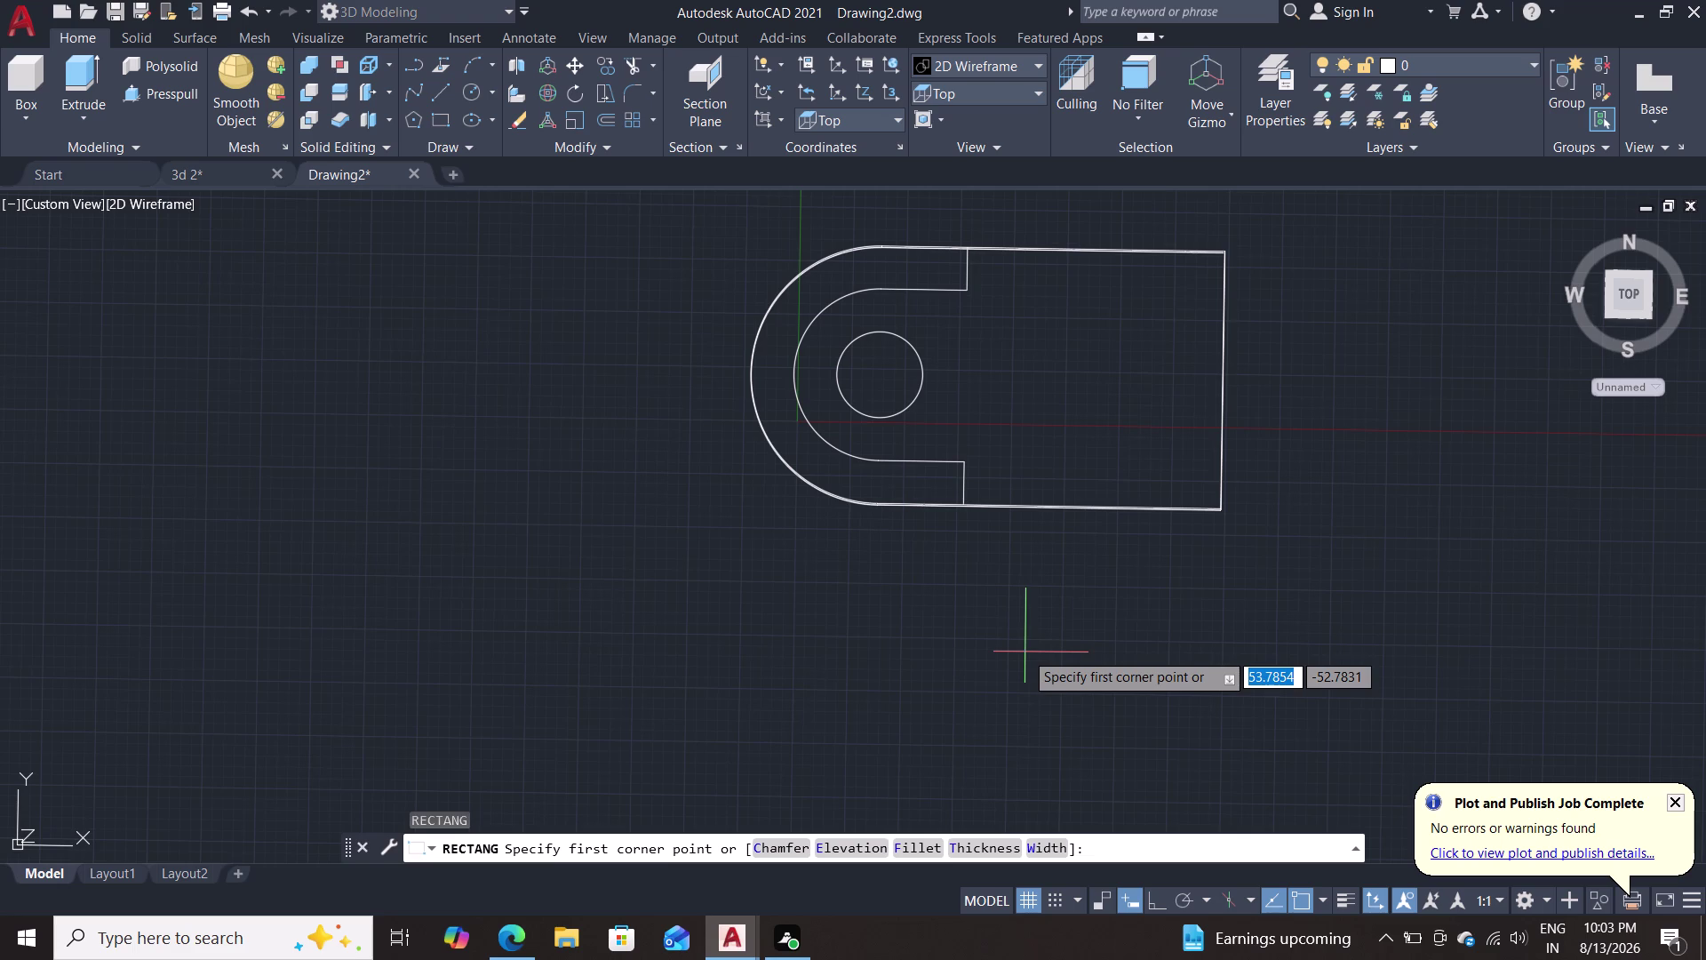
double_click(1022, 653)
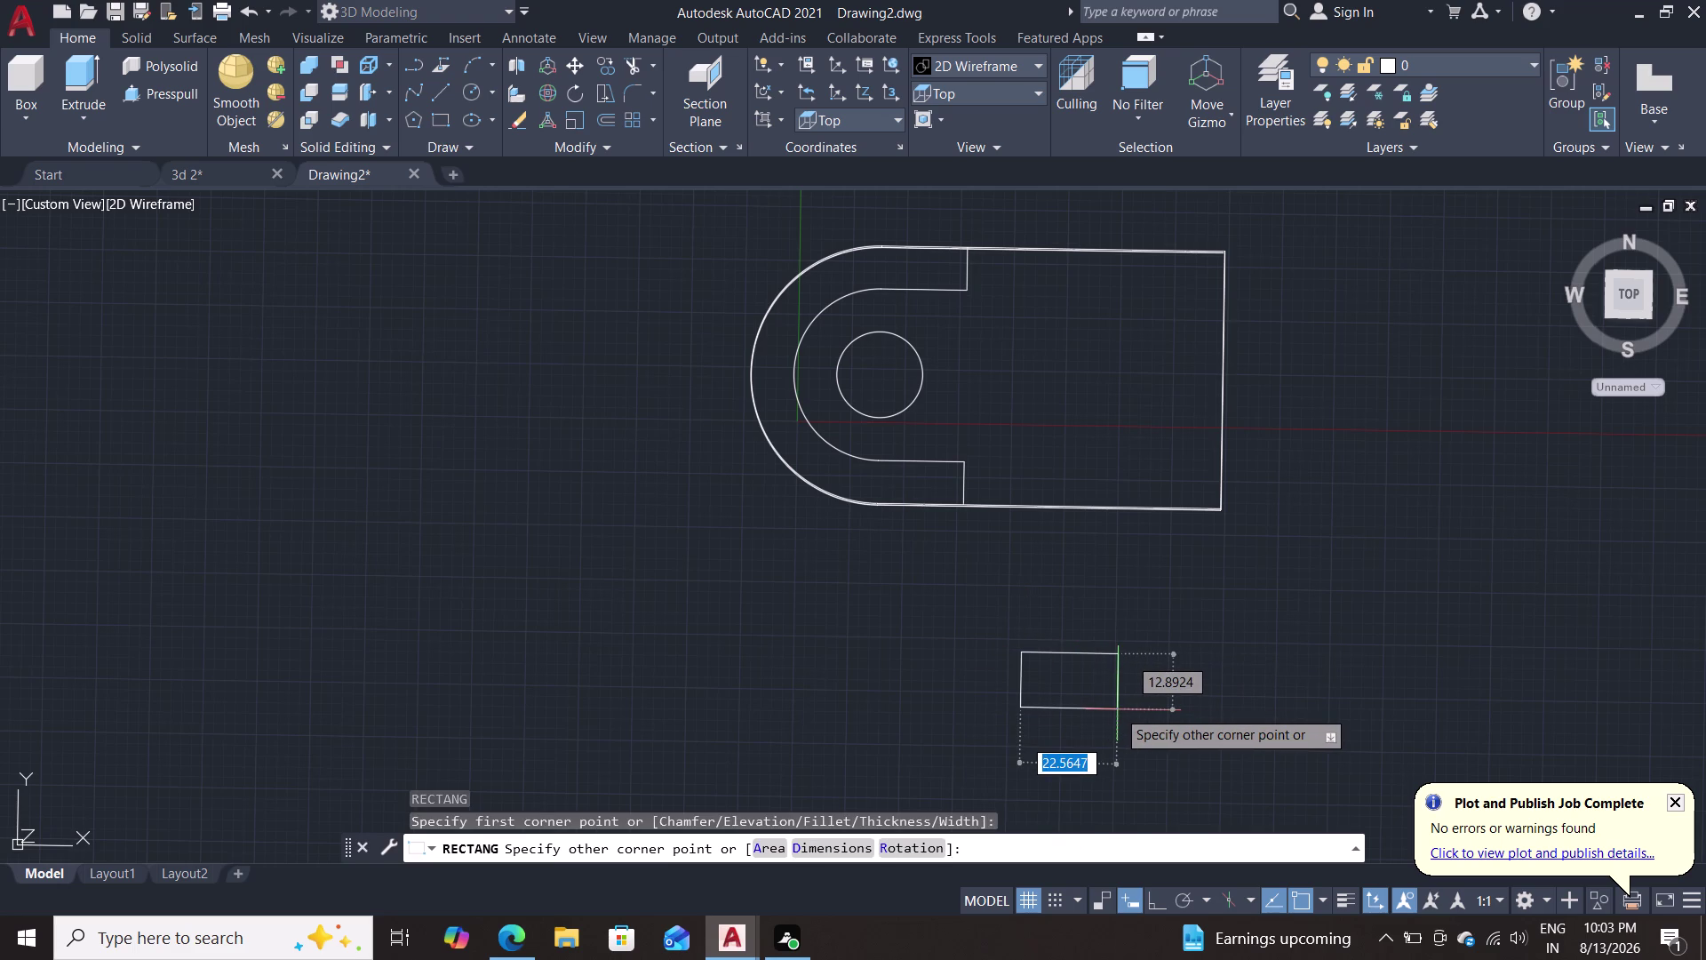
key(5)
key(Tab)
key(5)
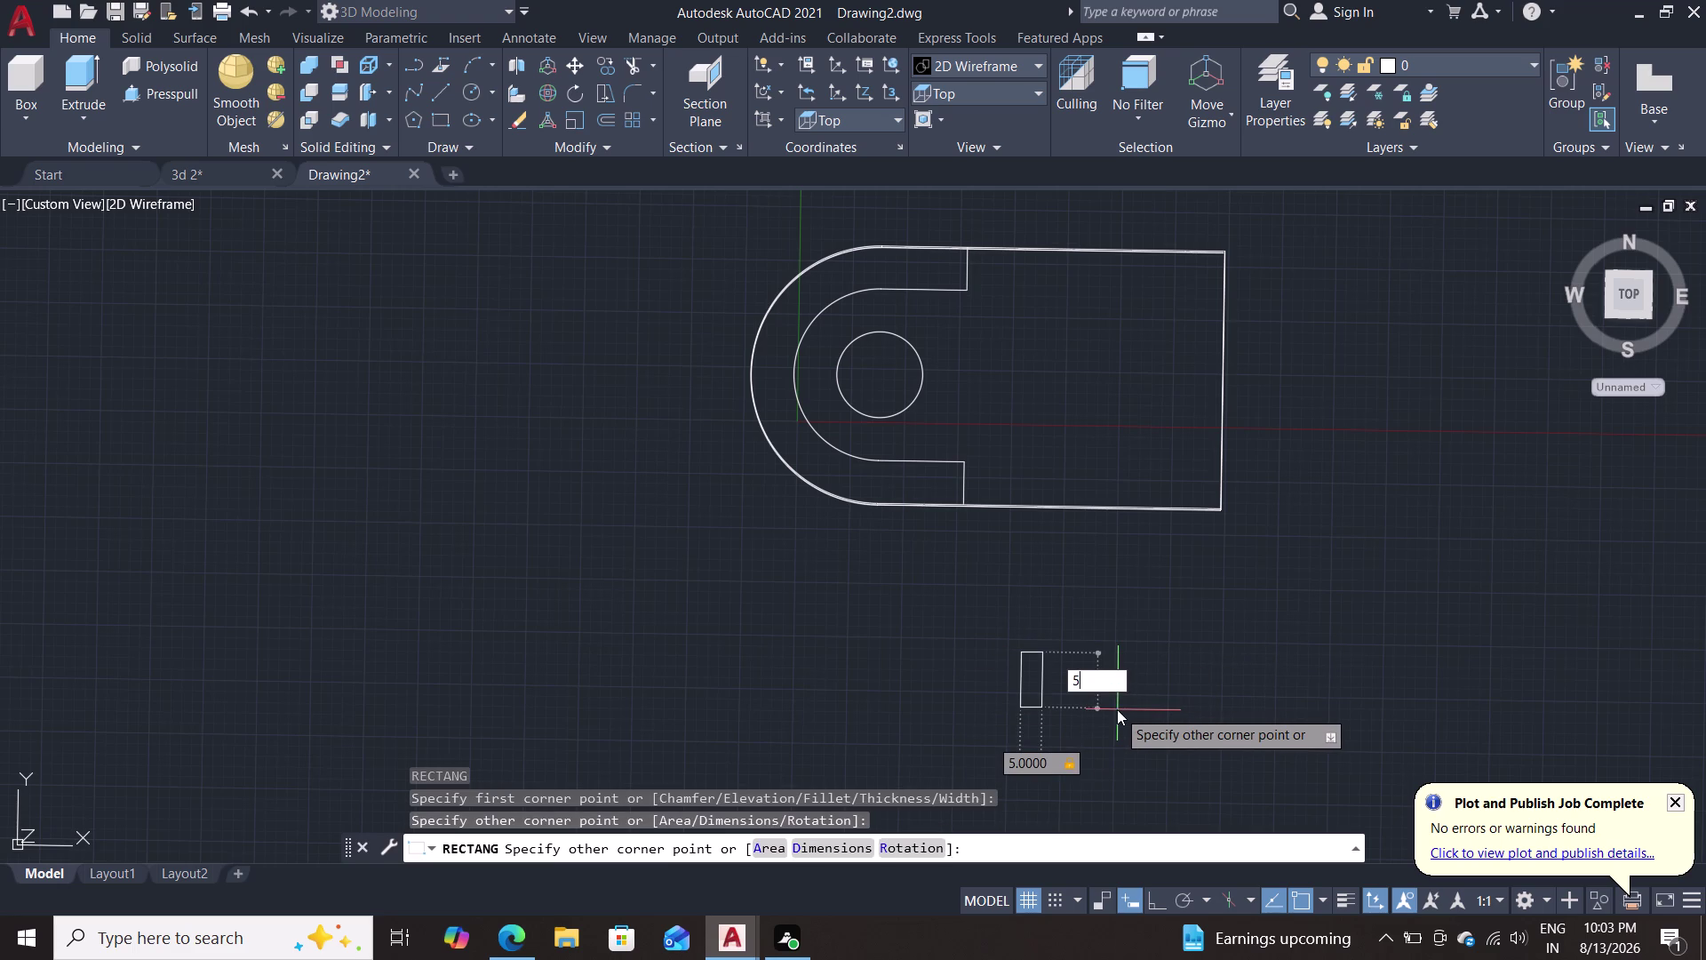
key(Return)
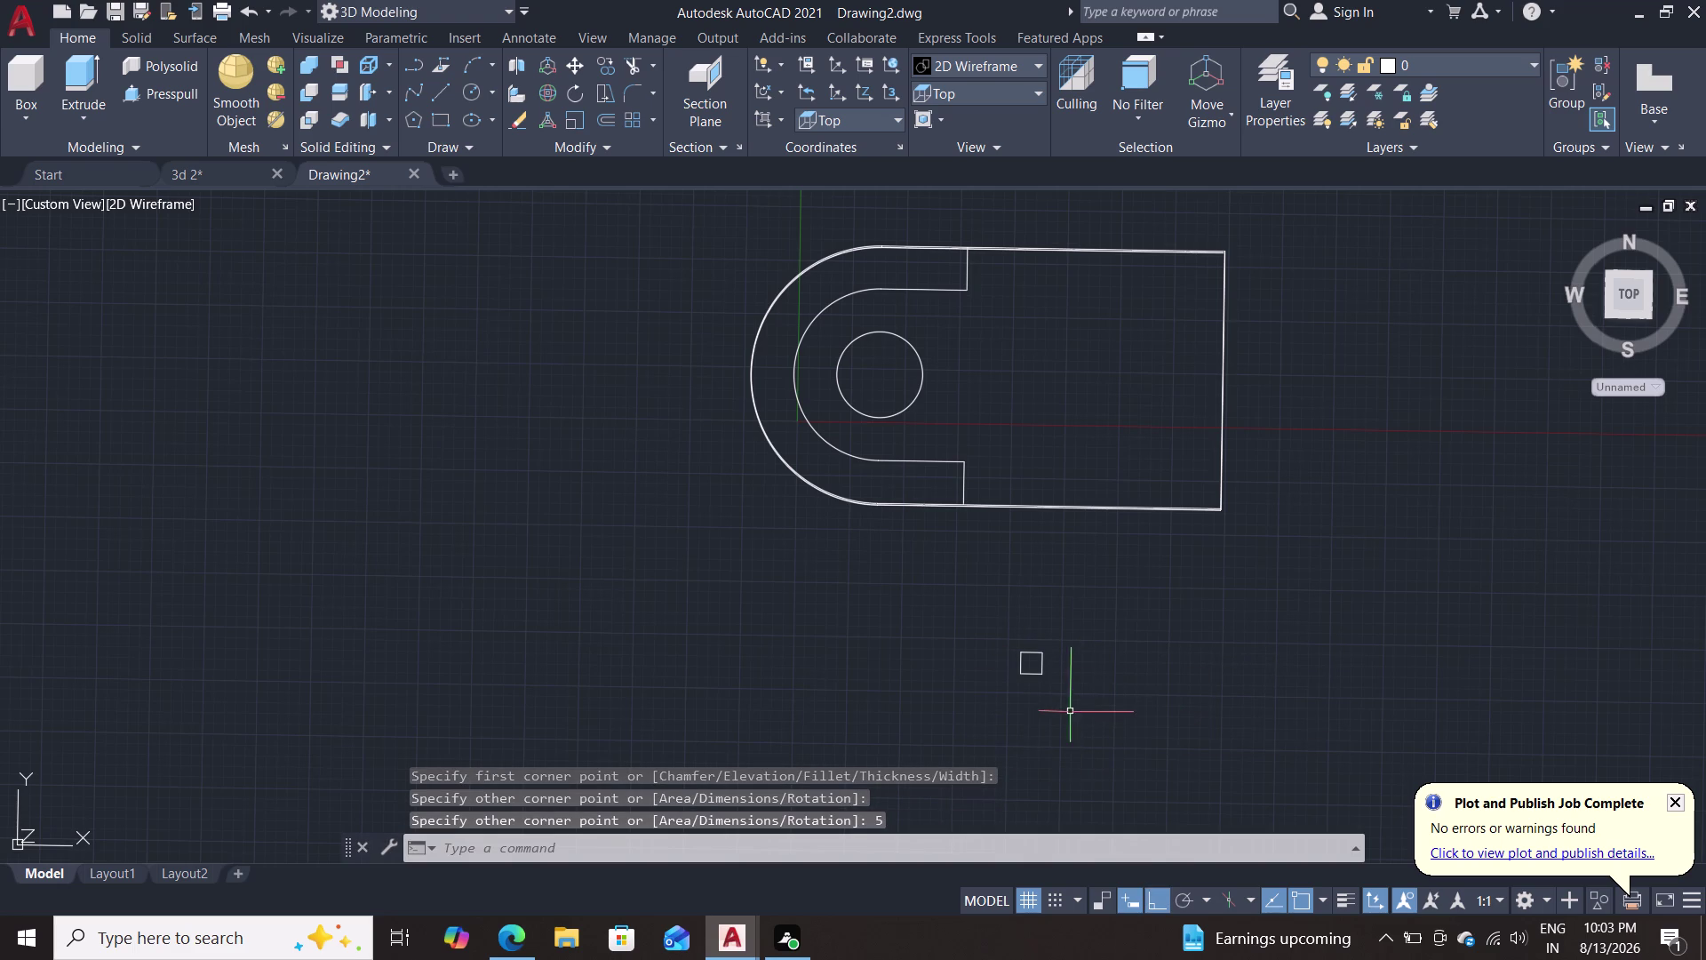
scroll(up, 3)
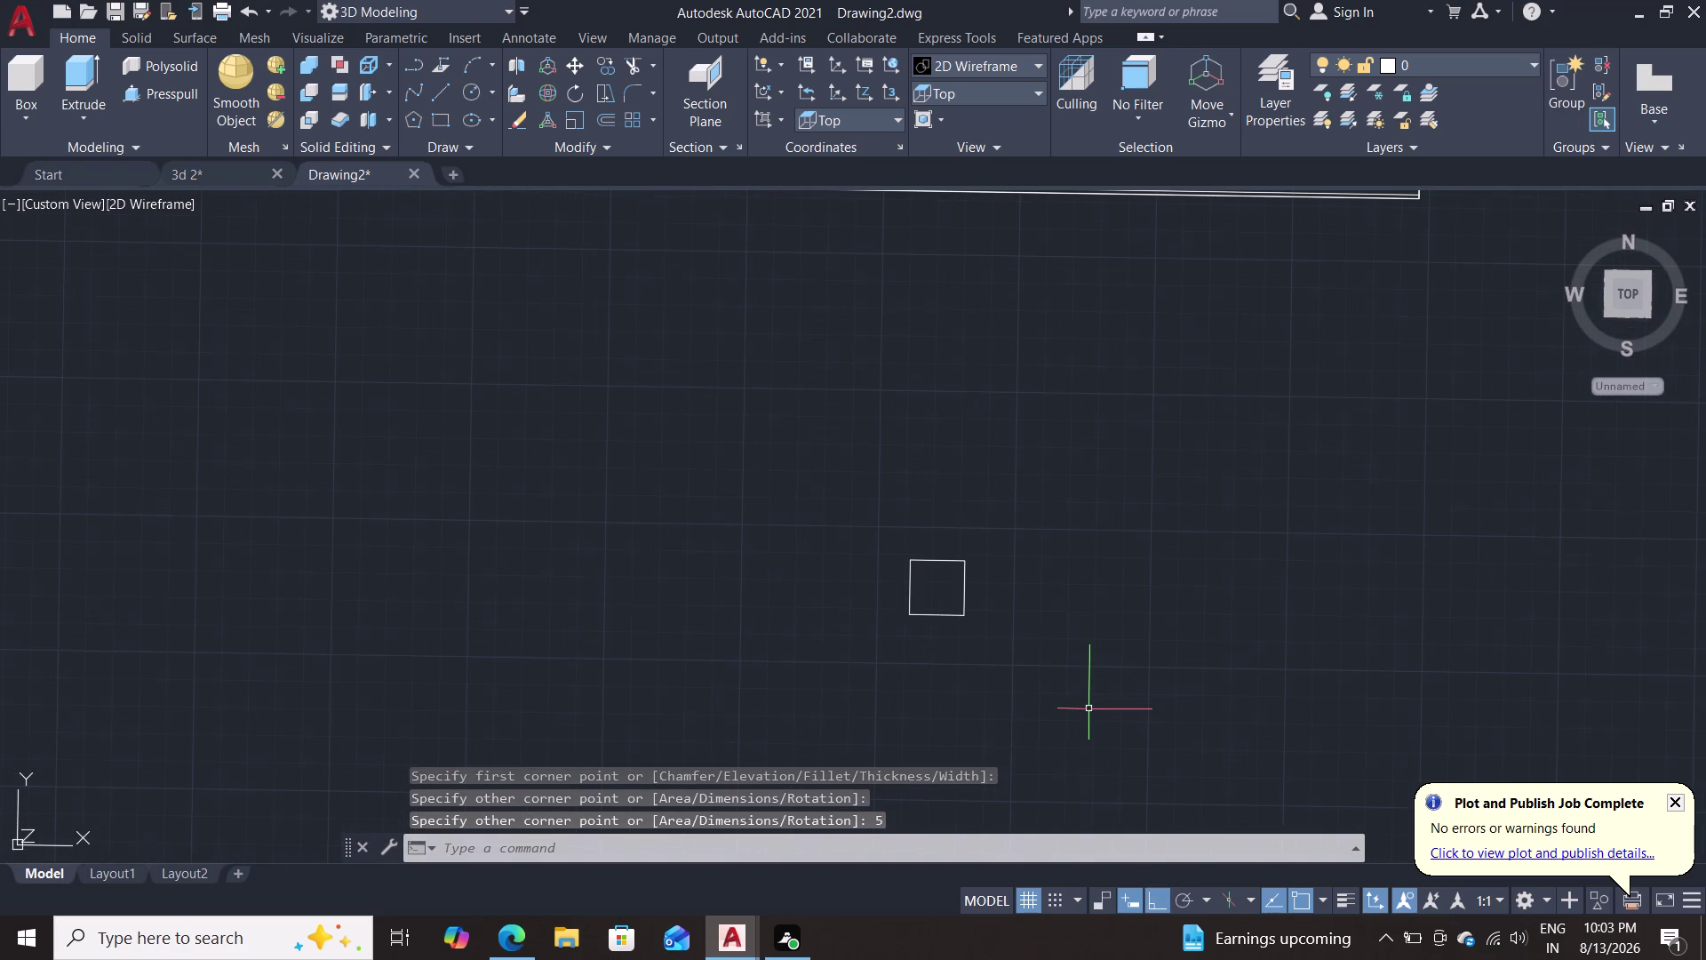
Move the 5-unit square by its corner onto a corner of the block outline.
key(m)
key(Return)
click(963, 592)
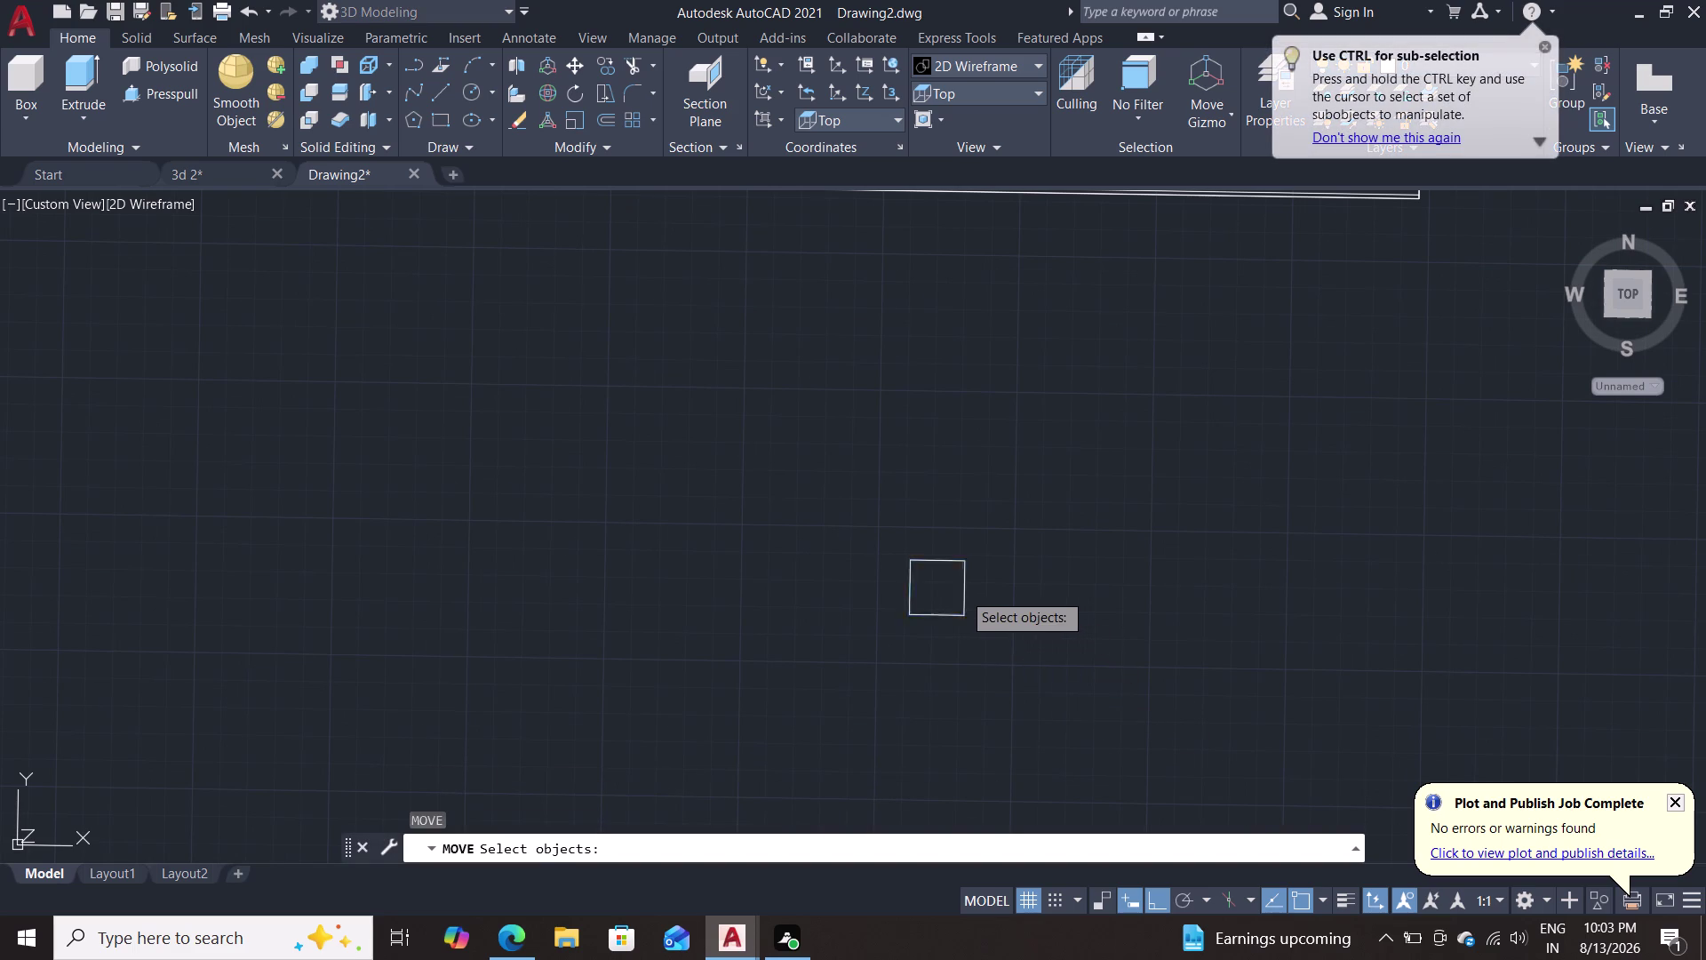
key(Return)
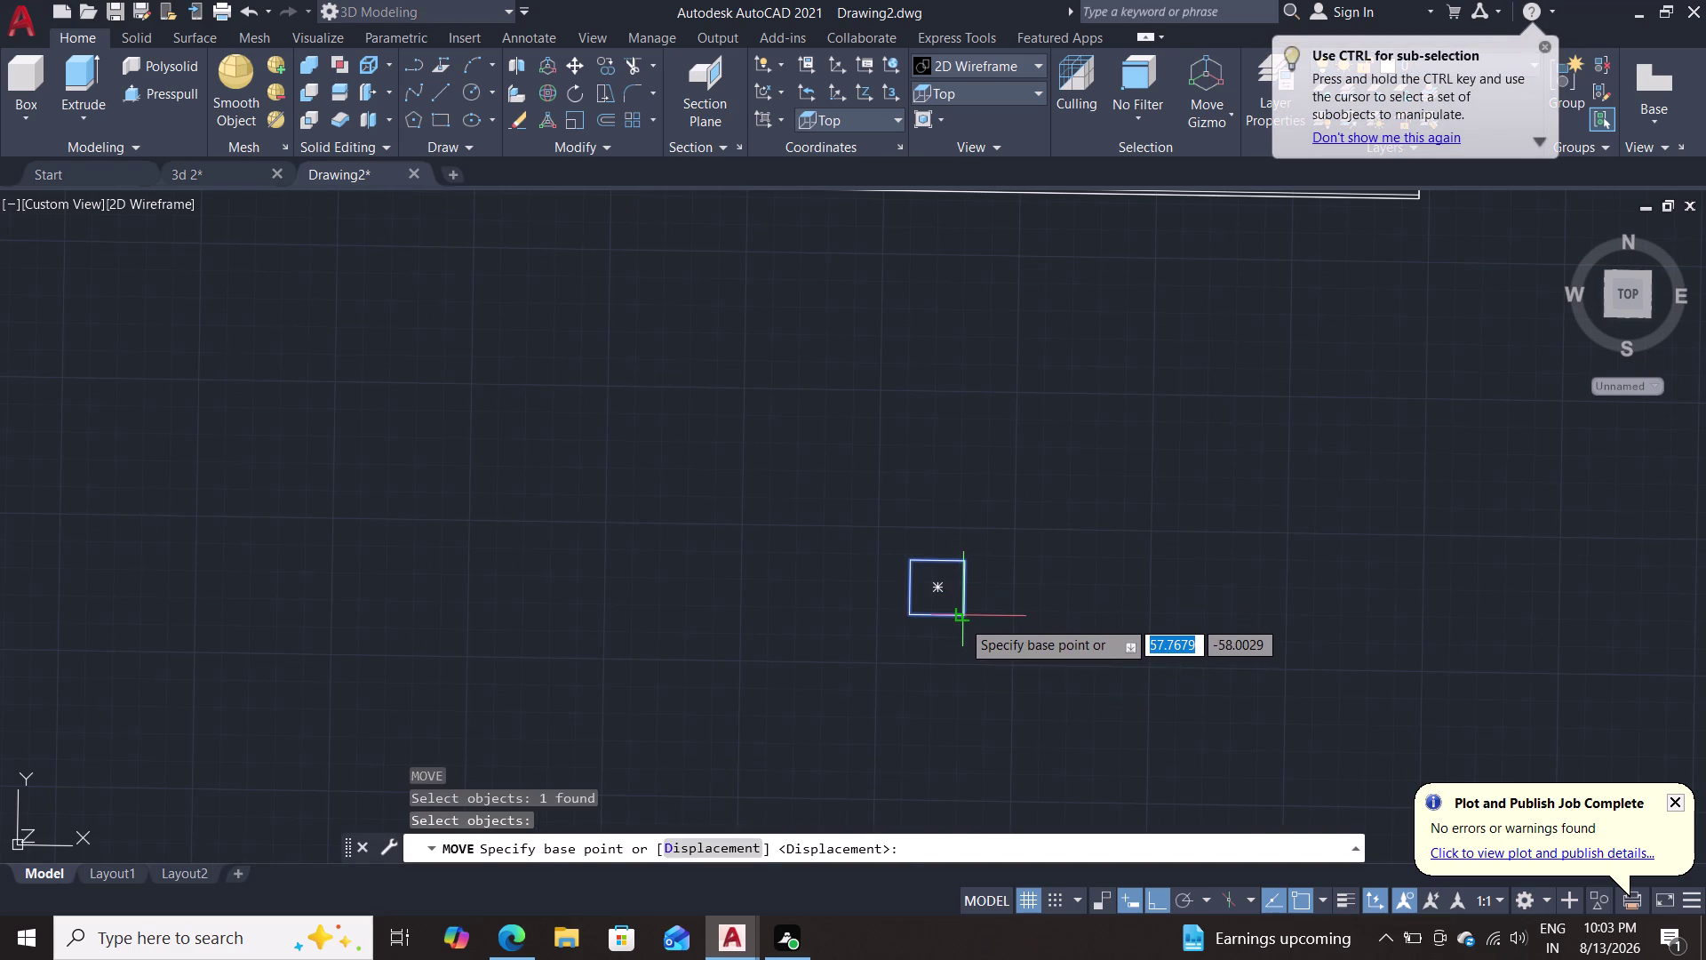
double_click(962, 620)
middle_drag(1233, 495, 1132, 697)
middle_drag(1353, 516, 1319, 400)
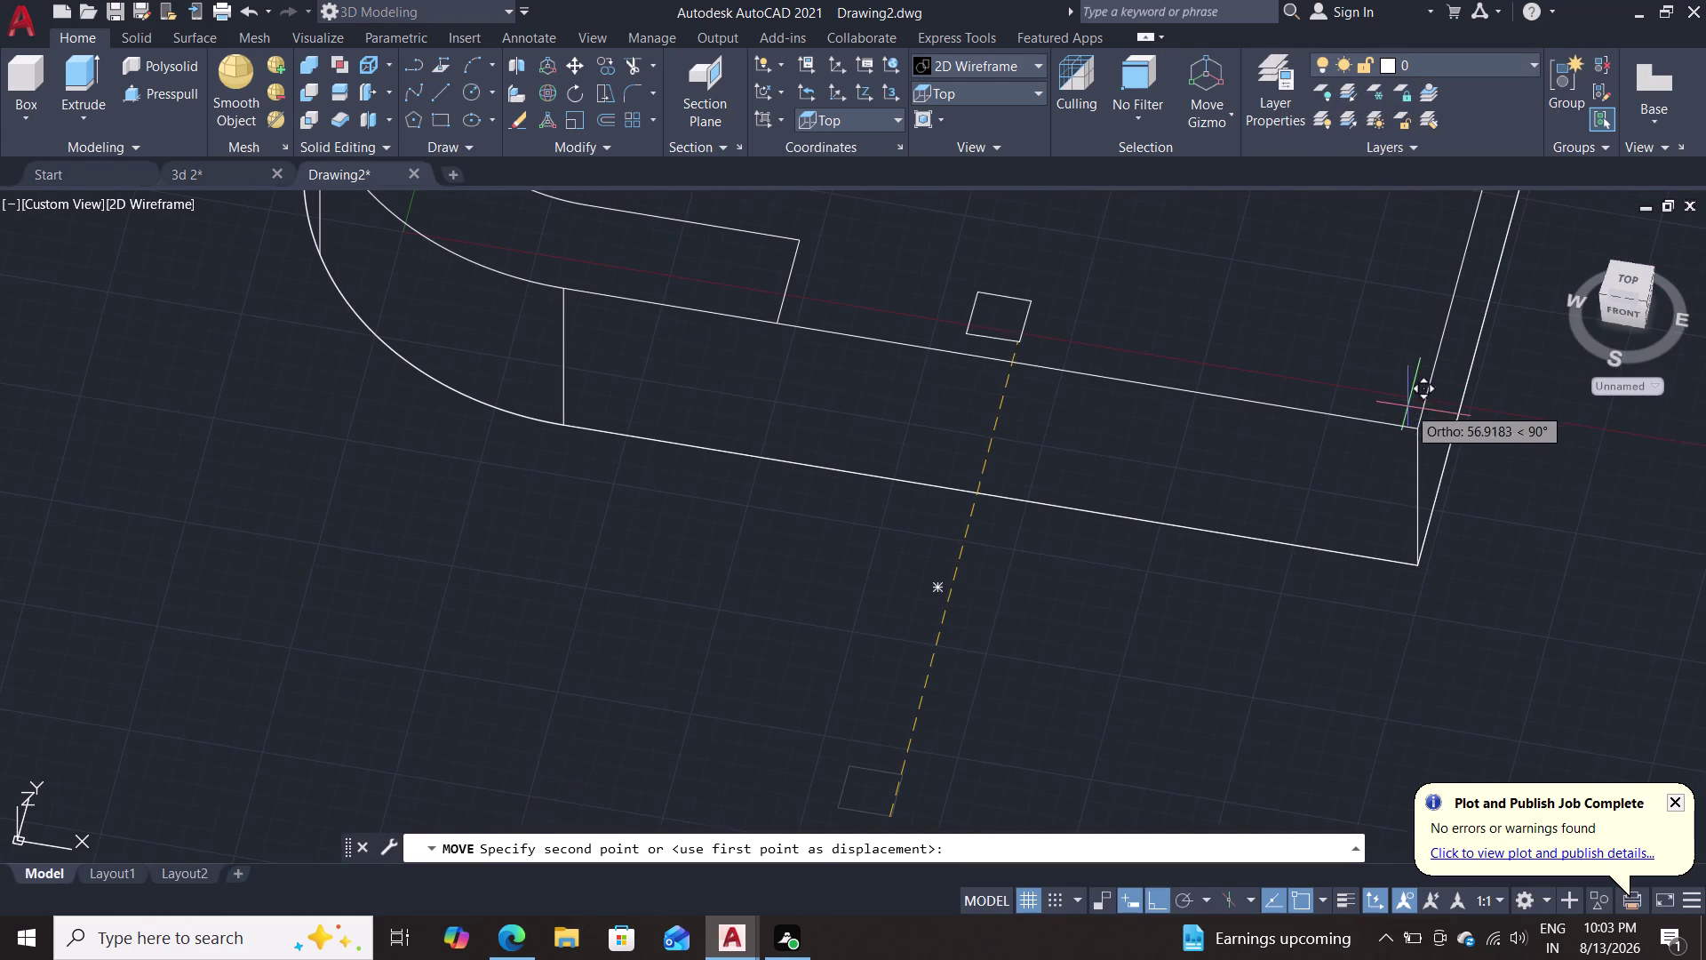
scroll(up, 3)
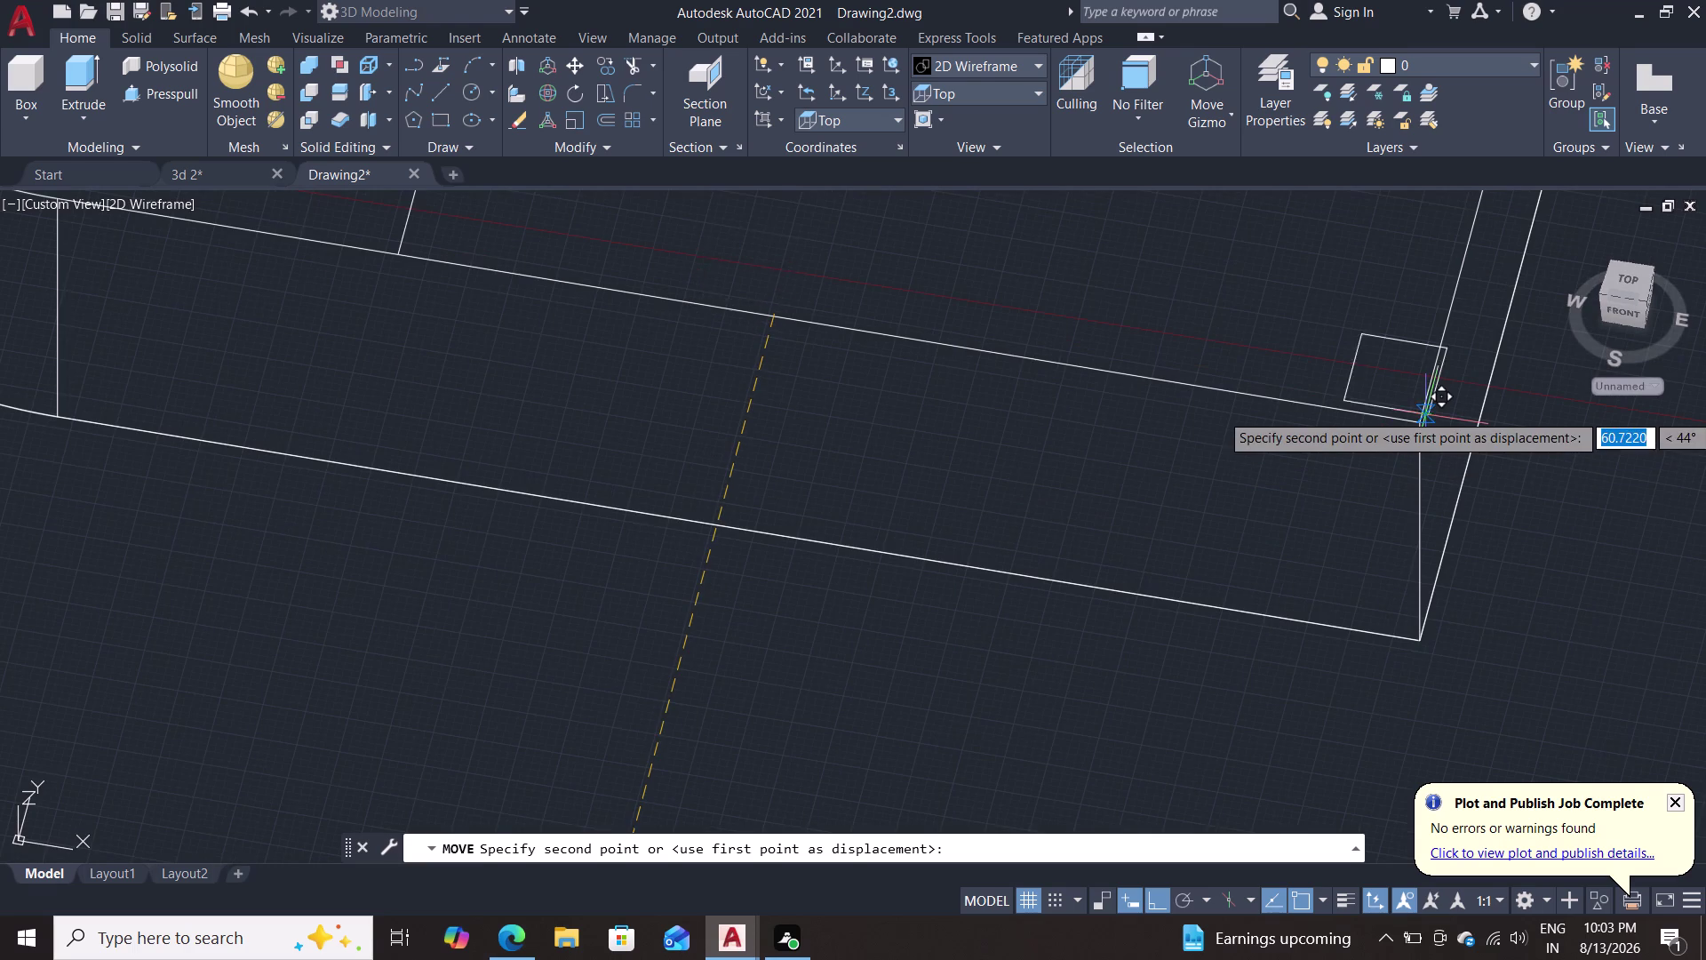
double_click(1417, 424)
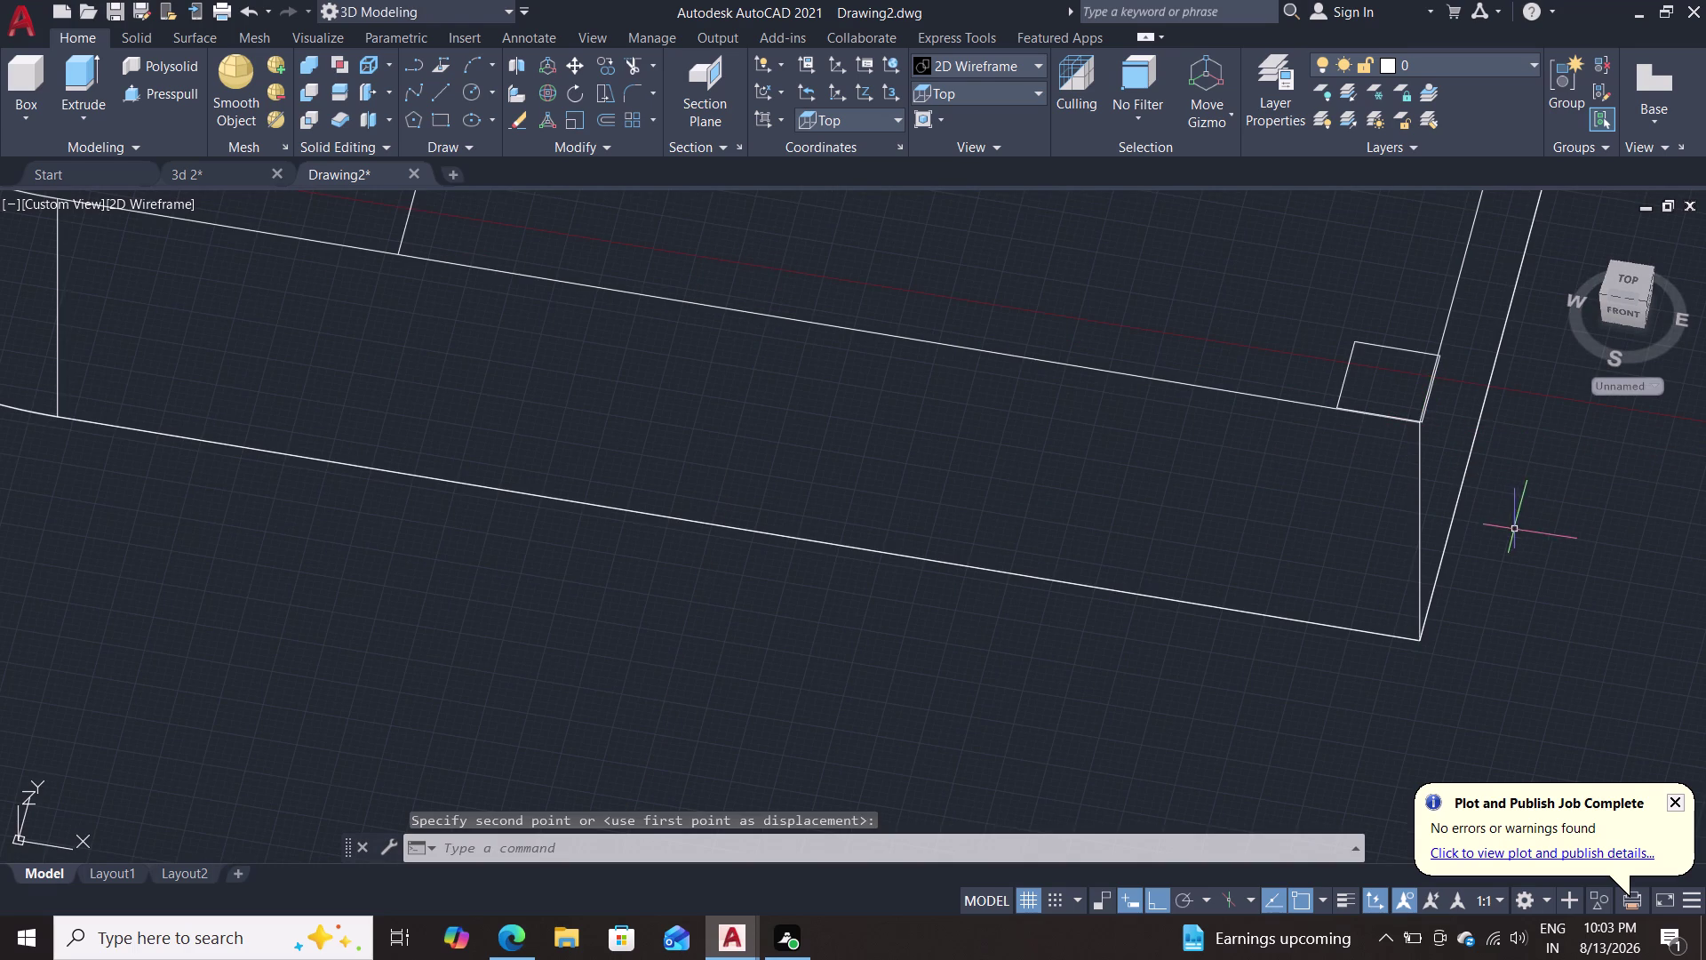
key(Escape)
Orbit, zoom and pan around the block to check the square at the corner.
middle_drag(1479, 614, 1366, 560)
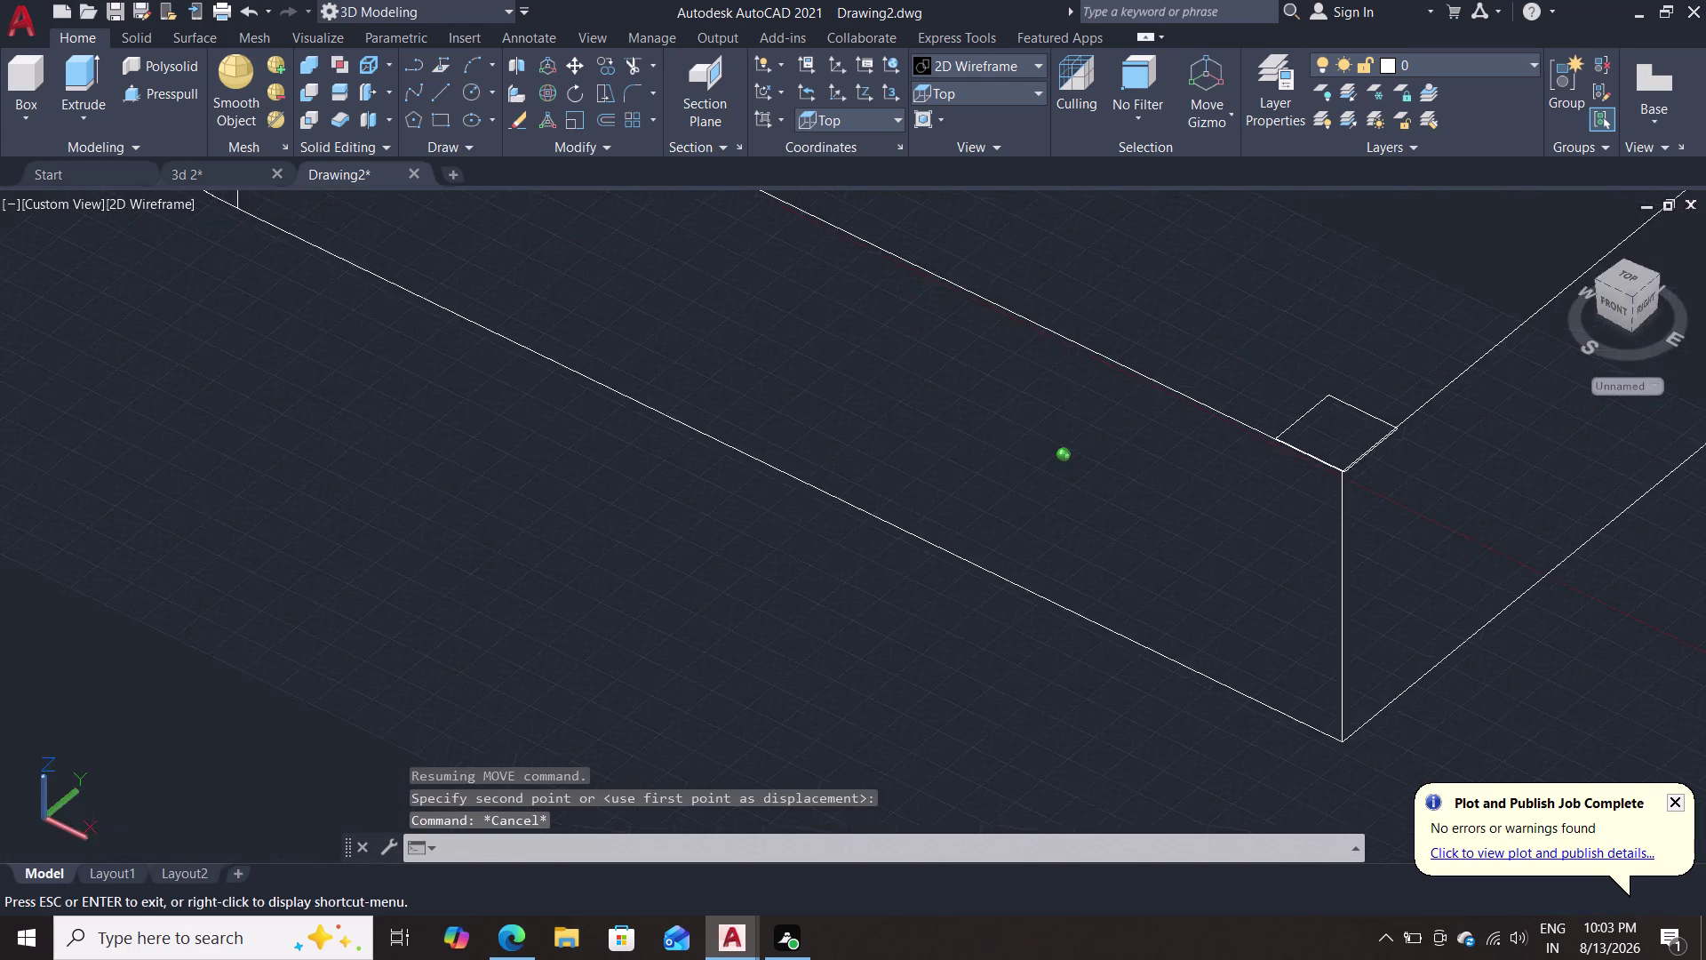
middle_drag(1366, 560, 1186, 631)
scroll(down, 3)
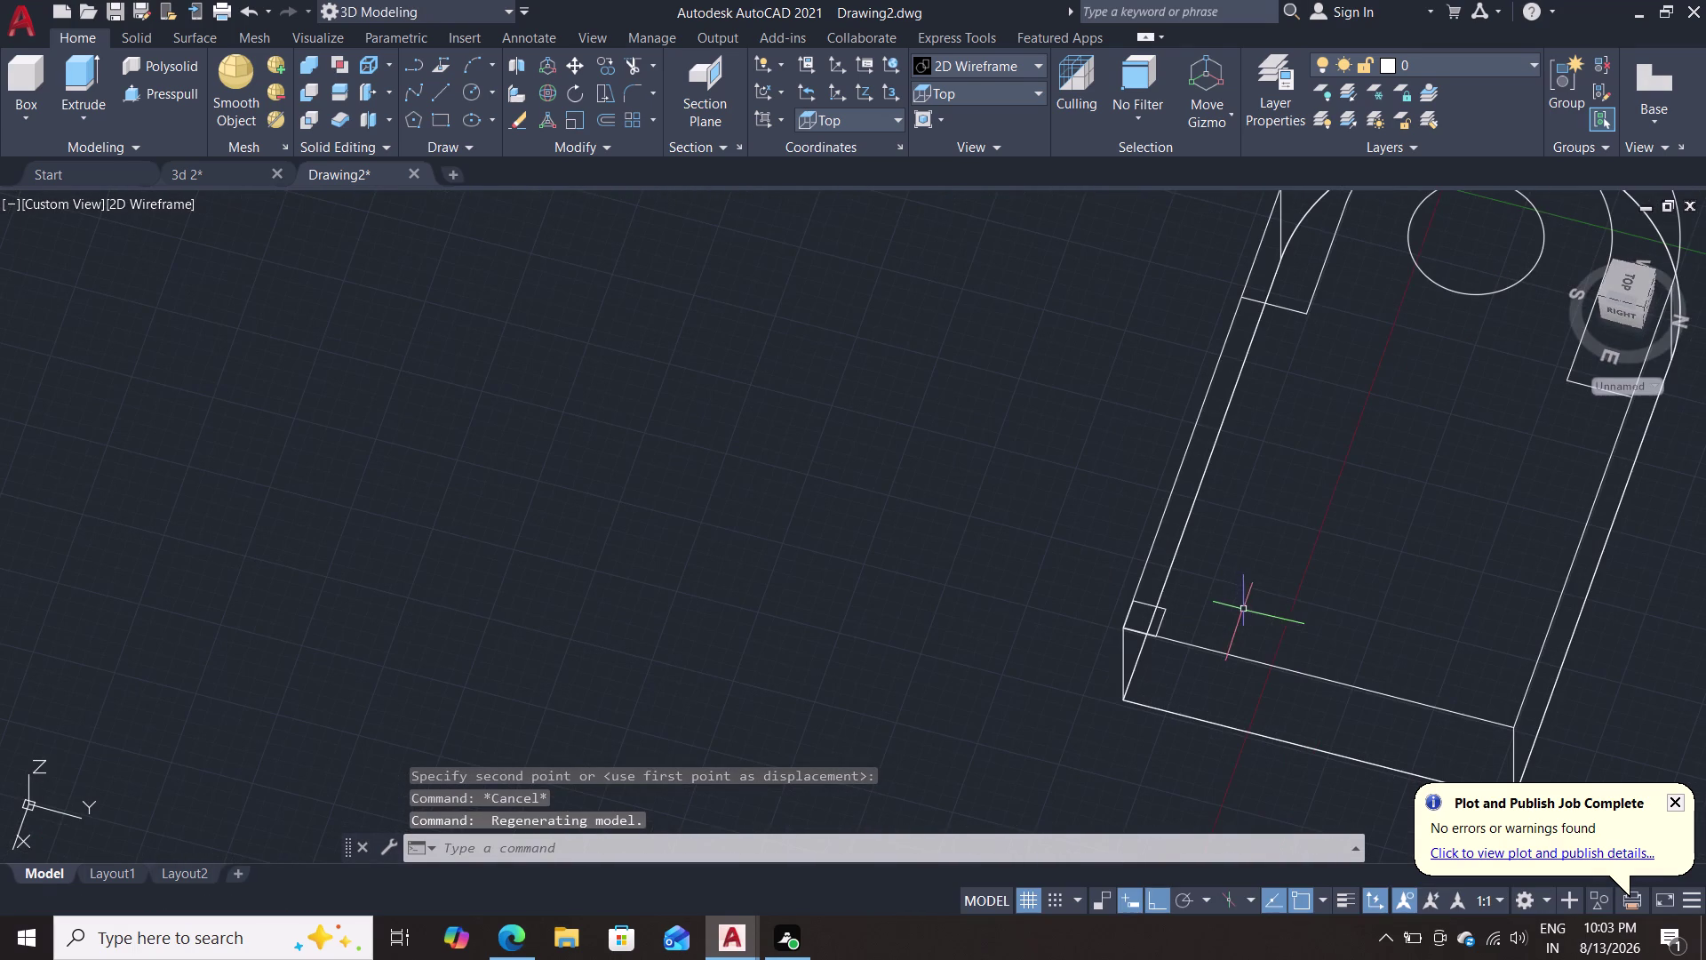
middle_drag(907, 614, 1297, 567)
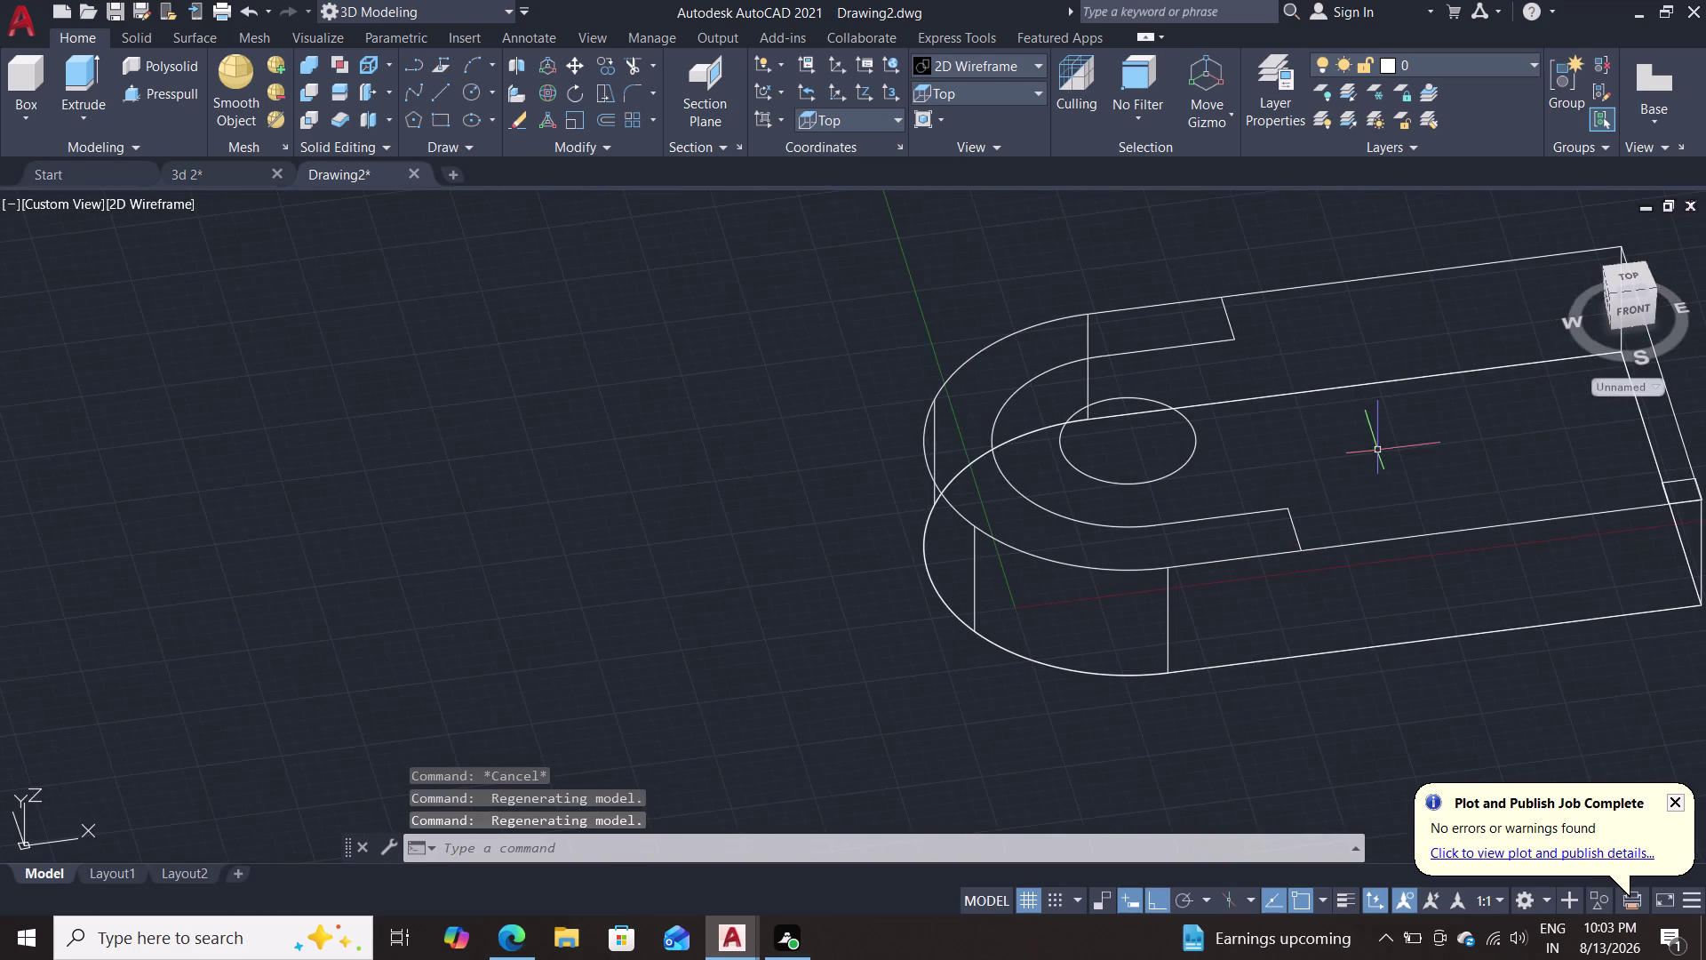
middle_drag(1383, 442, 900, 459)
middle_drag(1299, 527, 1287, 501)
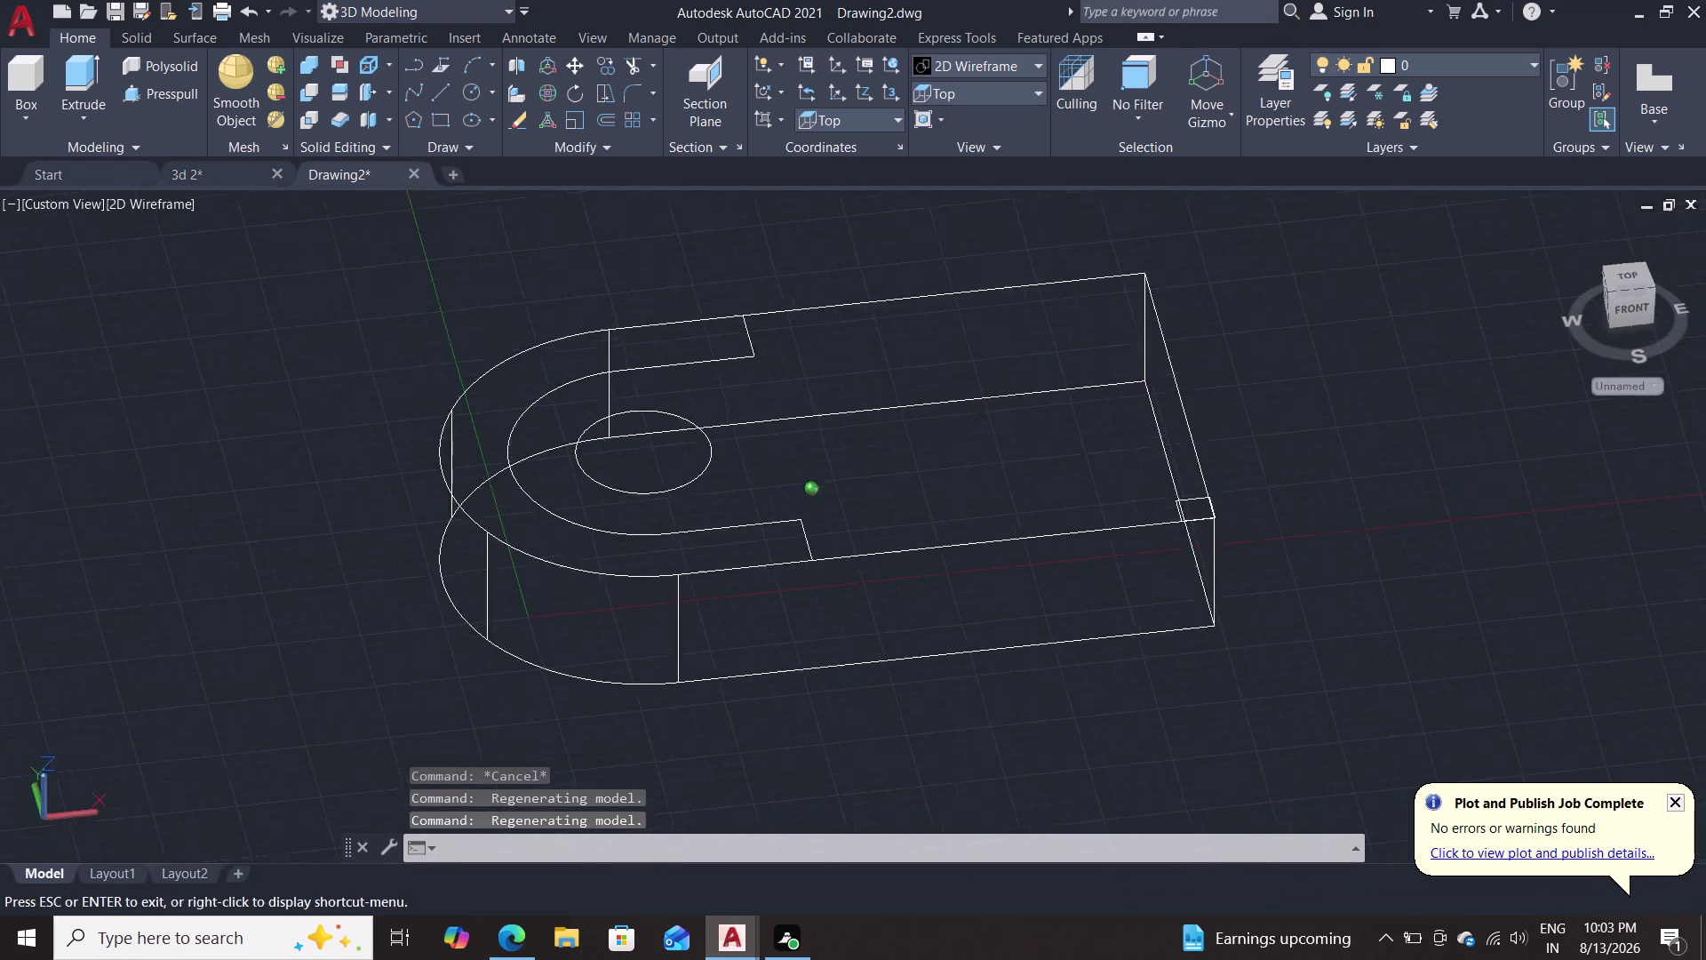
middle_drag(1287, 502, 1251, 461)
scroll(up, 3)
scroll(up, 3)
scroll(up, 3)
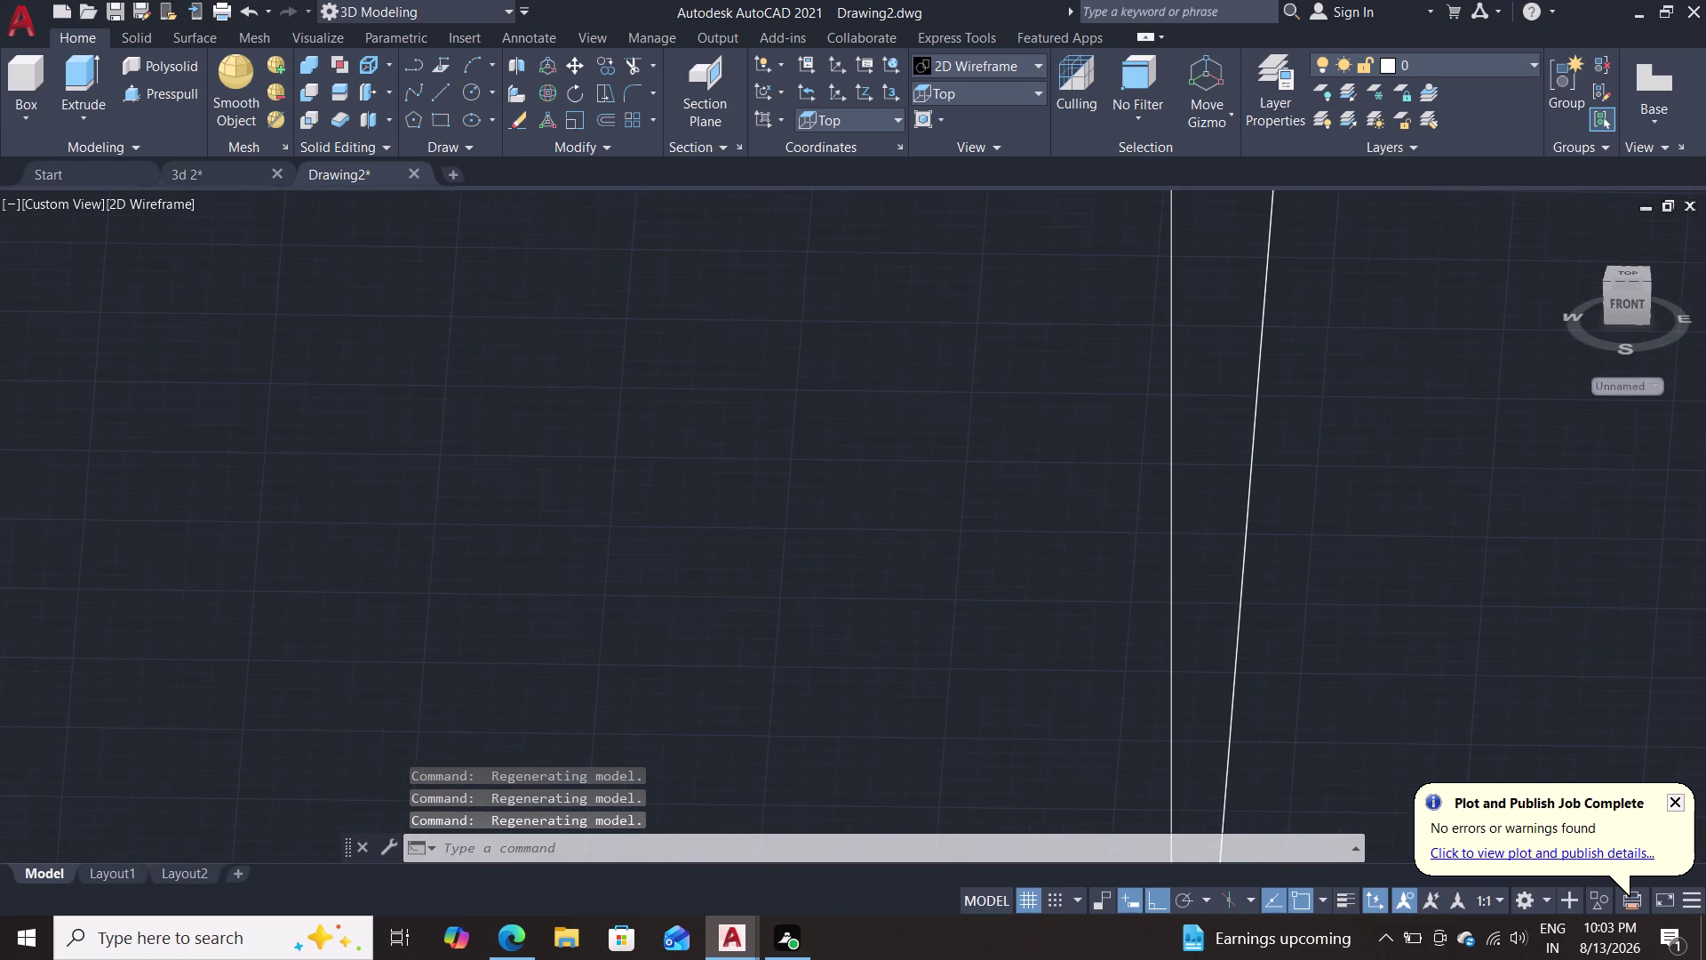
scroll(down, 3)
scroll(up, 3)
middle_drag(1236, 377, 1243, 595)
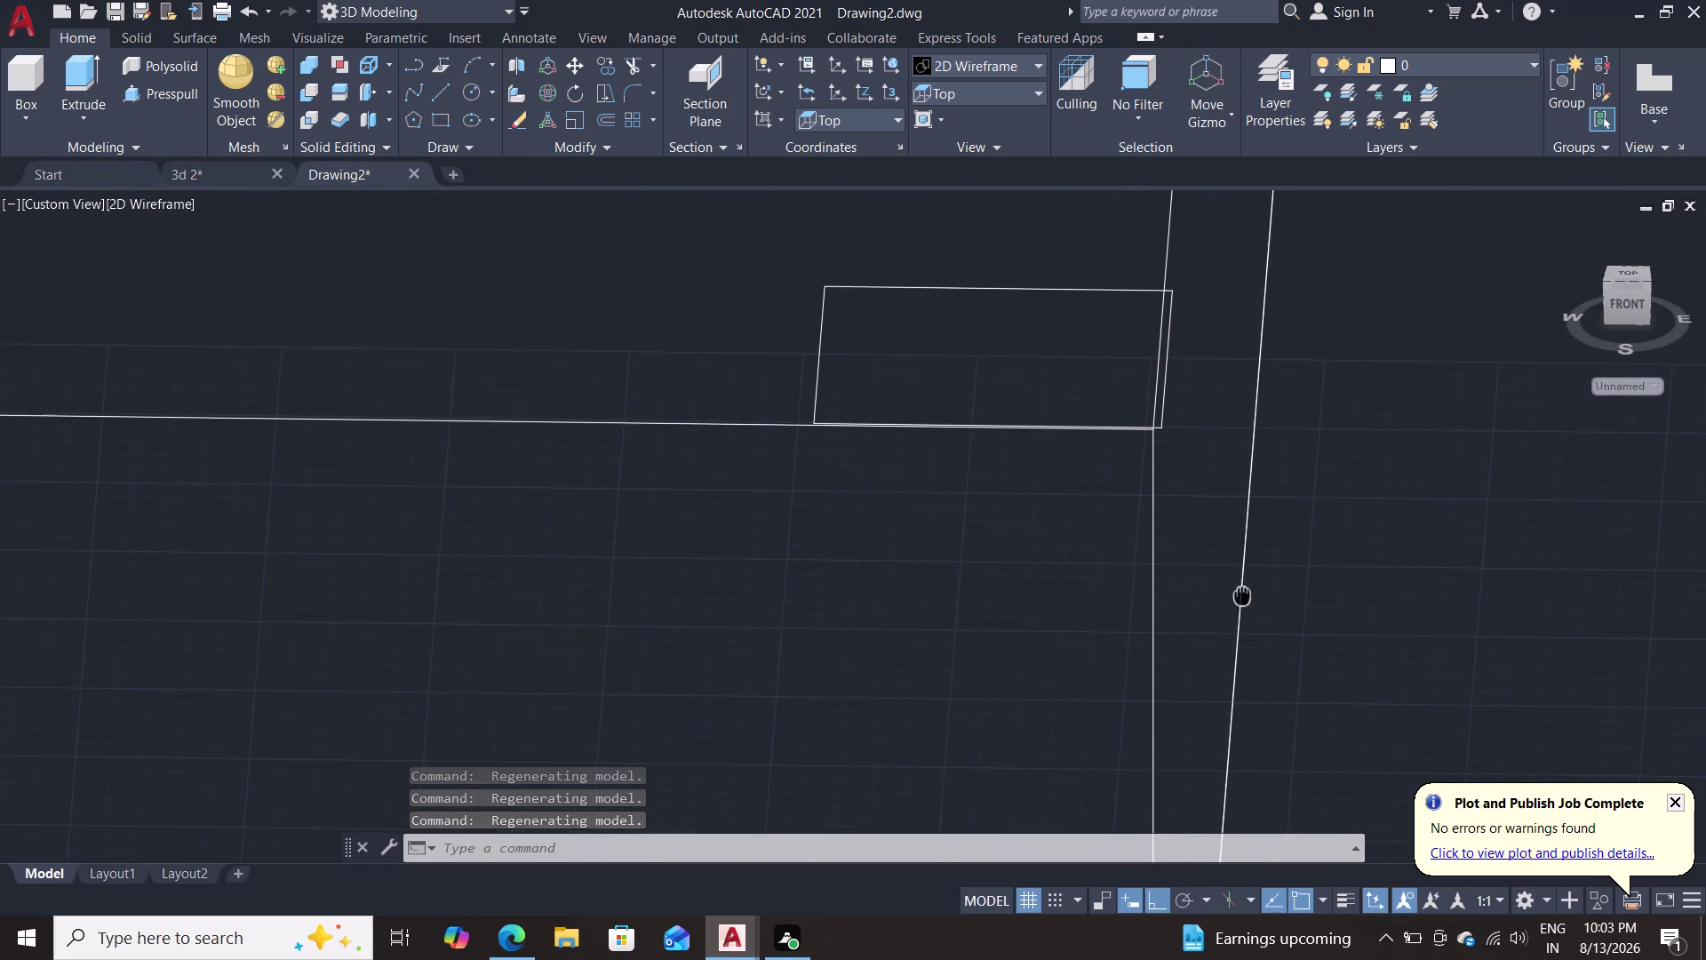
middle_drag(1242, 594, 1243, 595)
scroll(up, 3)
middle_drag(1194, 484, 1221, 777)
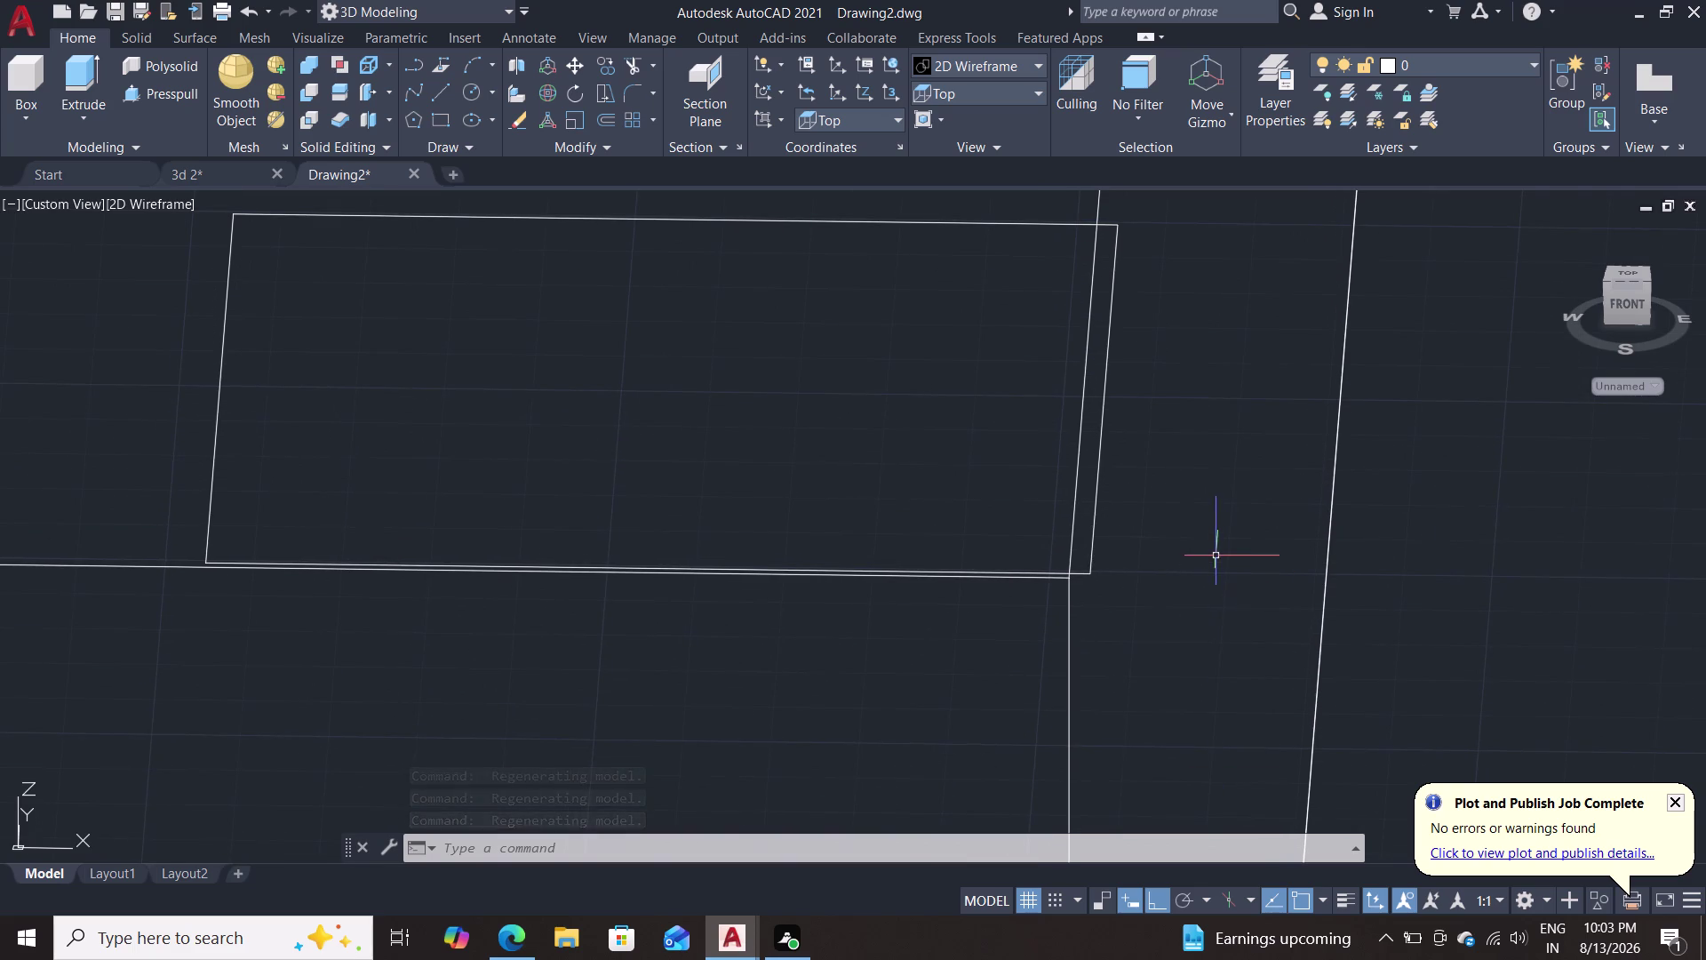
Move the square again, snapping its corner exactly onto the block's corner.
key(m)
key(Return)
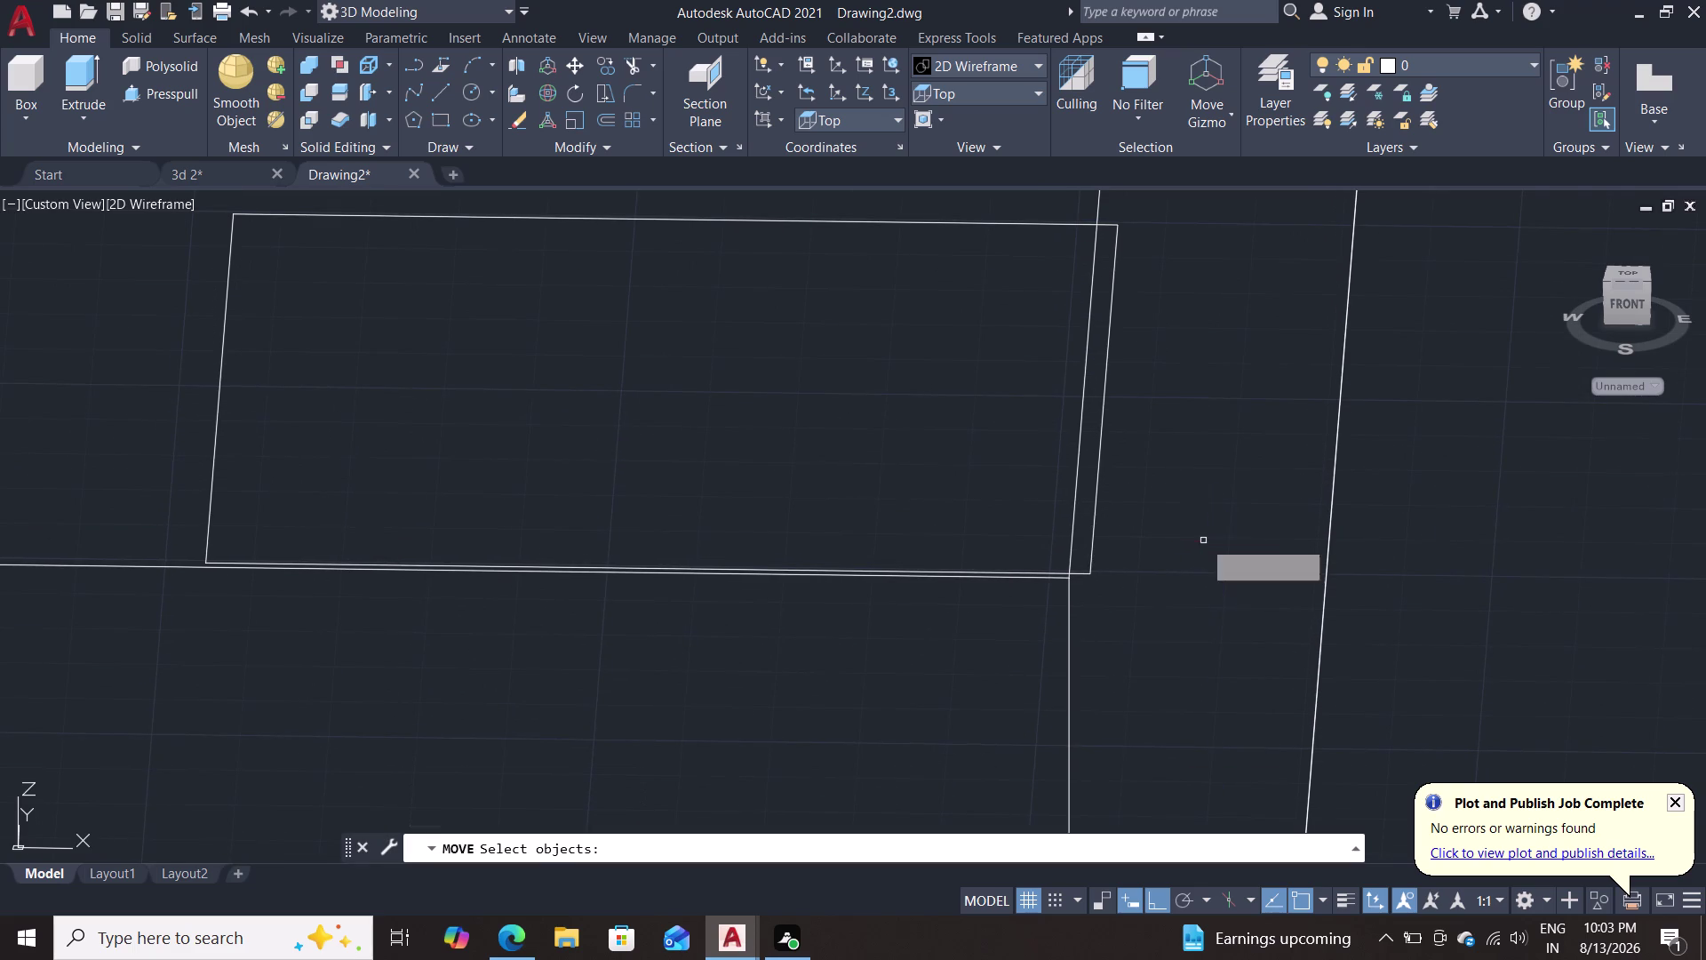
click(1100, 444)
key(Return)
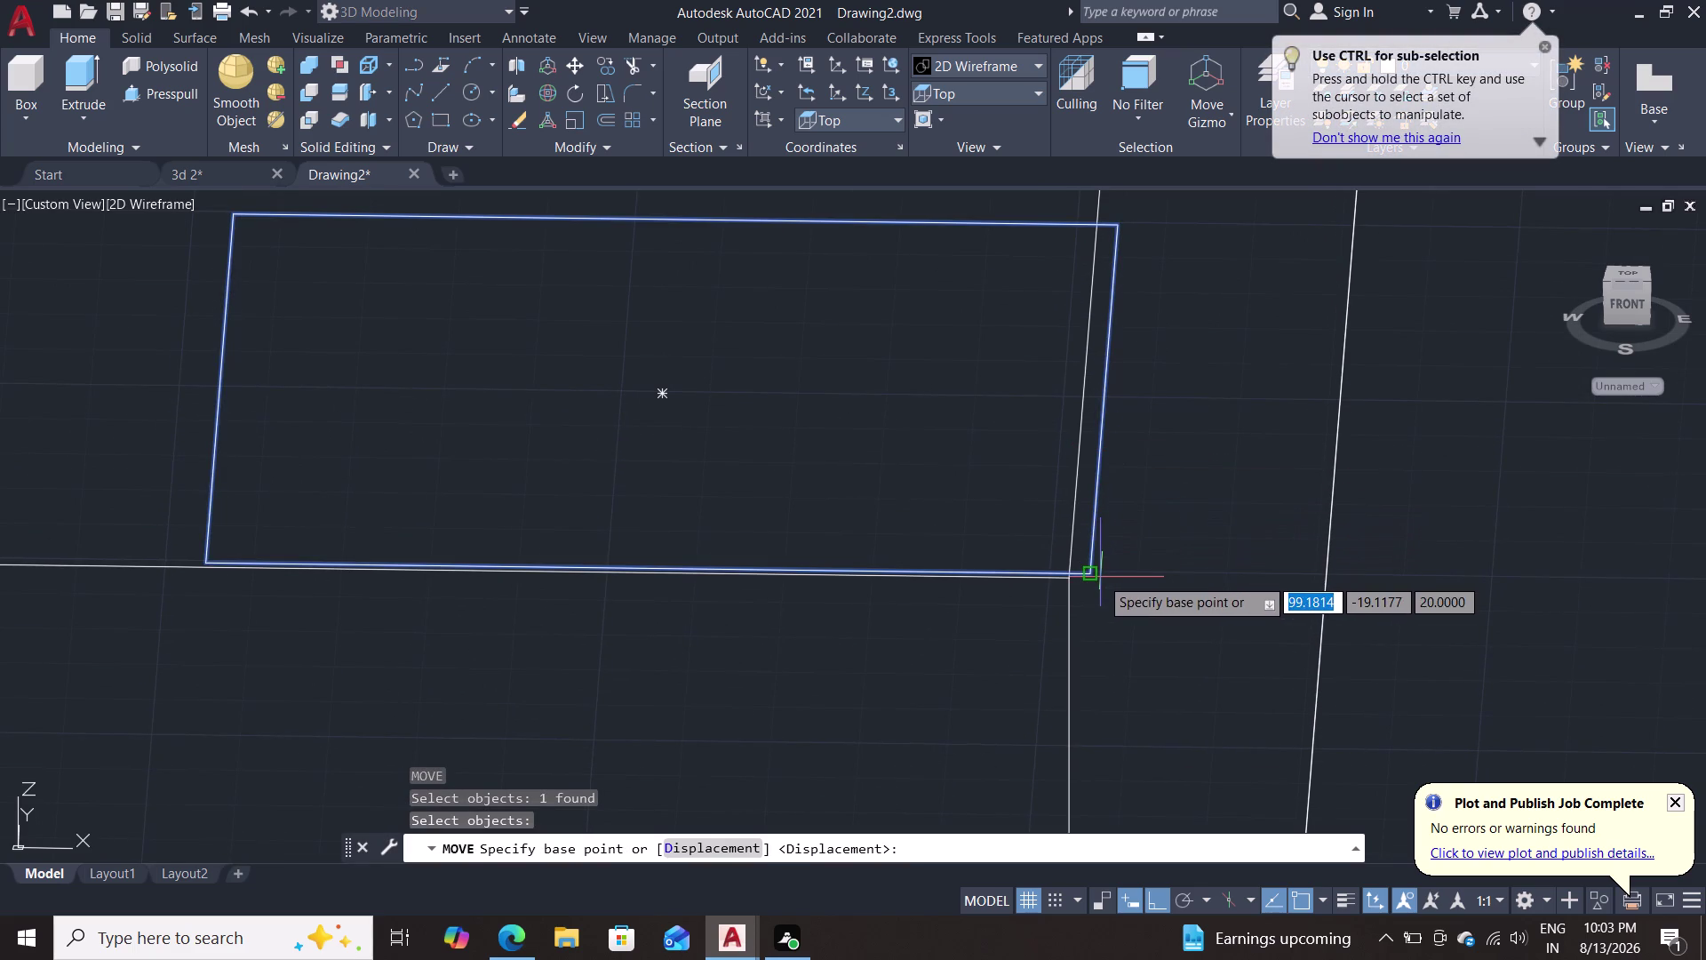
double_click(1100, 577)
scroll(up, 3)
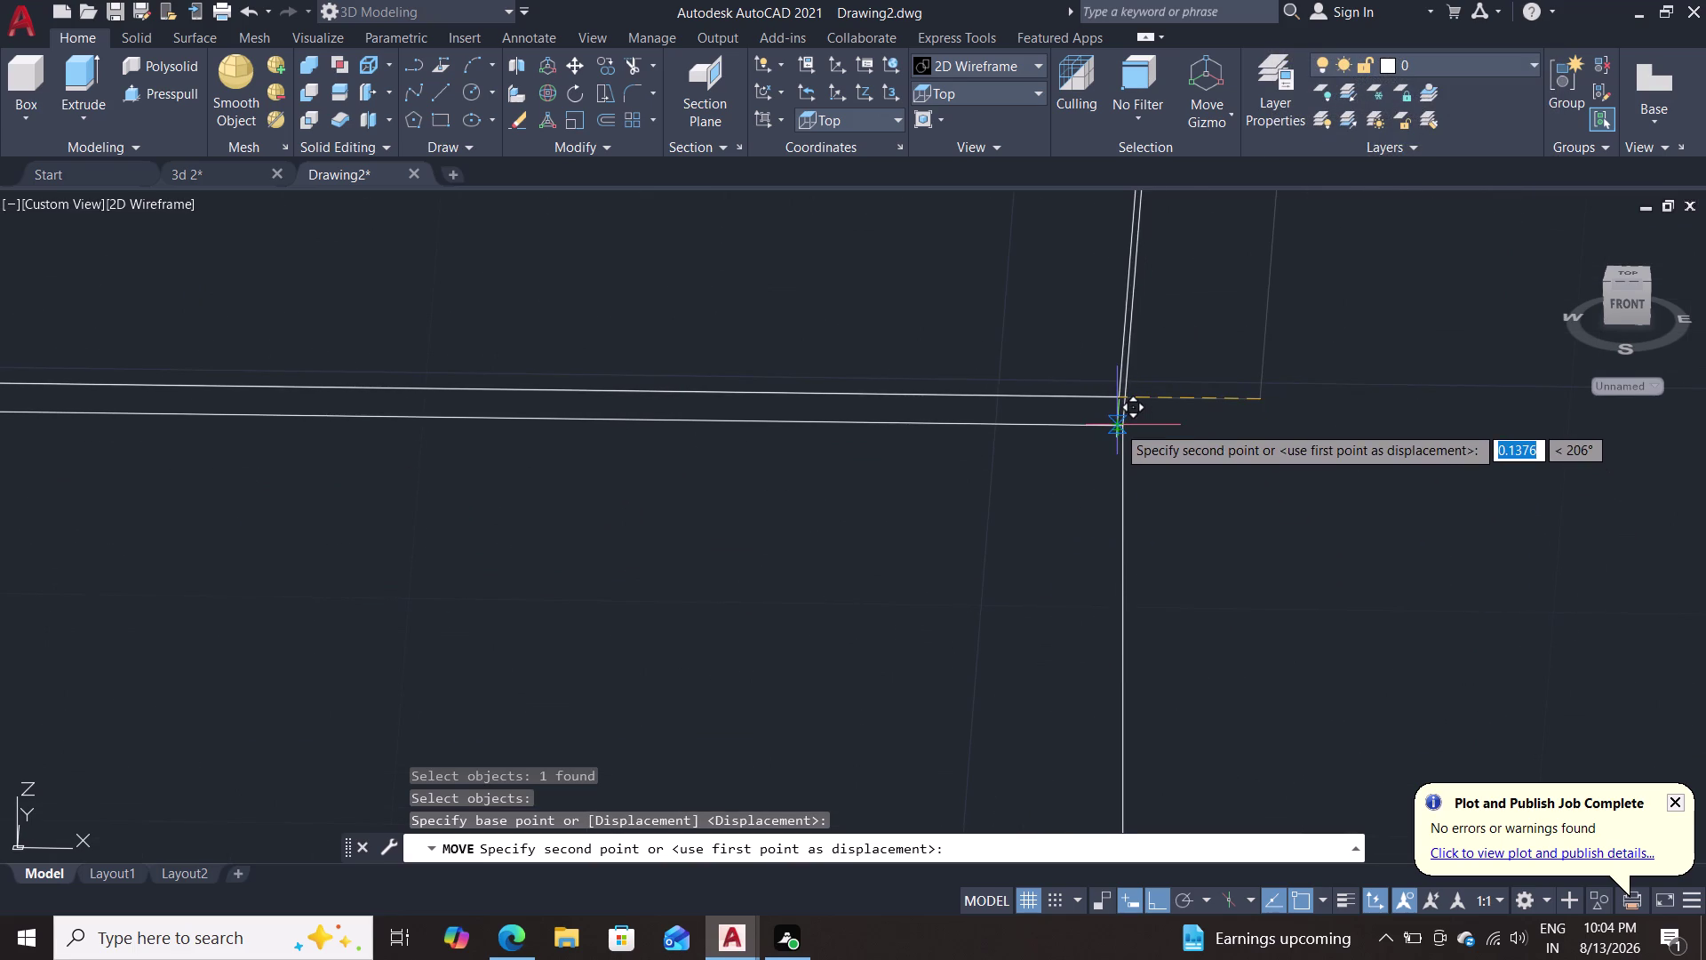
scroll(up, 3)
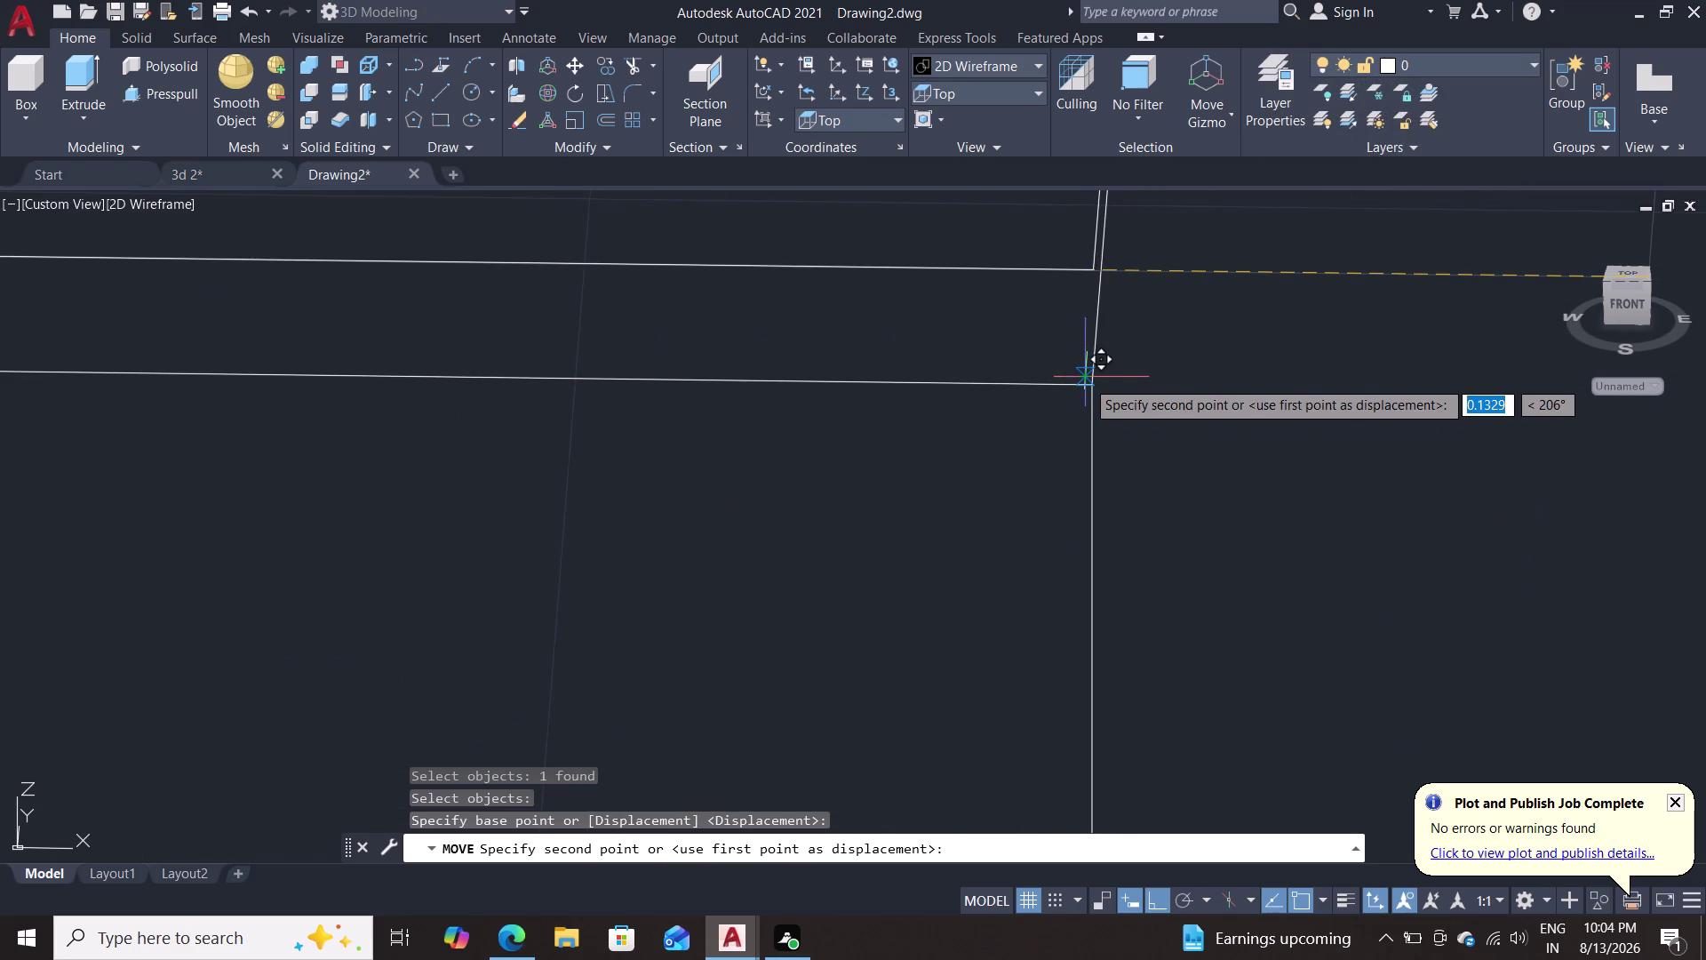
double_click(1092, 387)
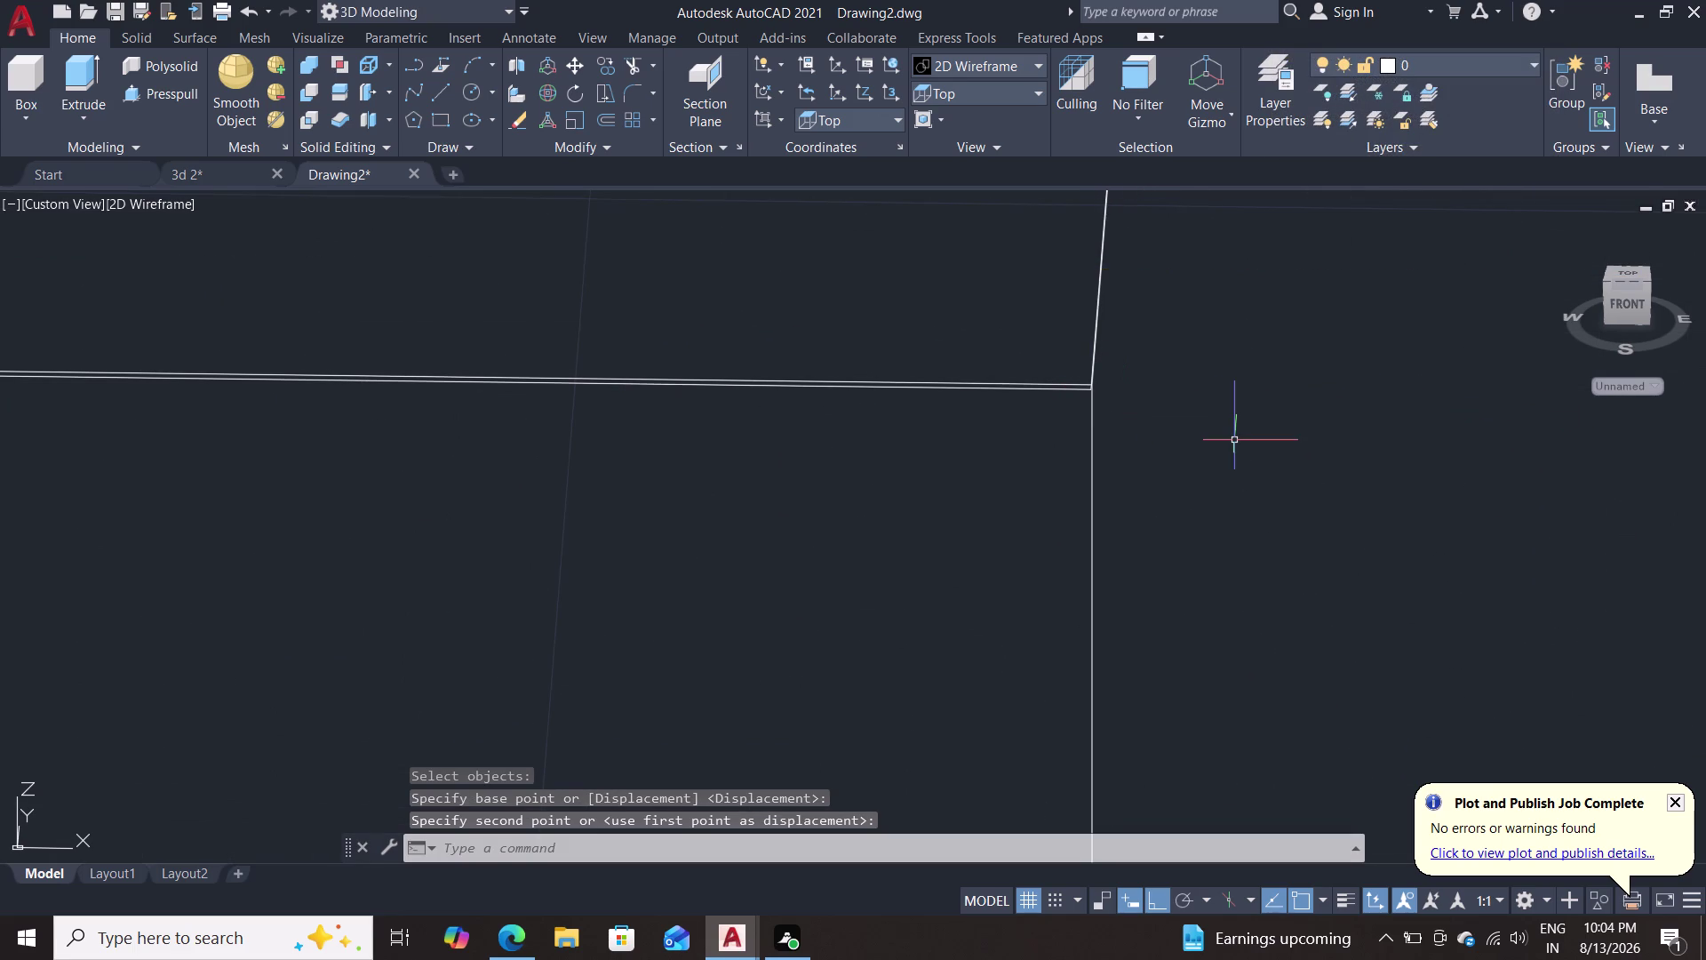
scroll(down, 3)
scroll(up, 3)
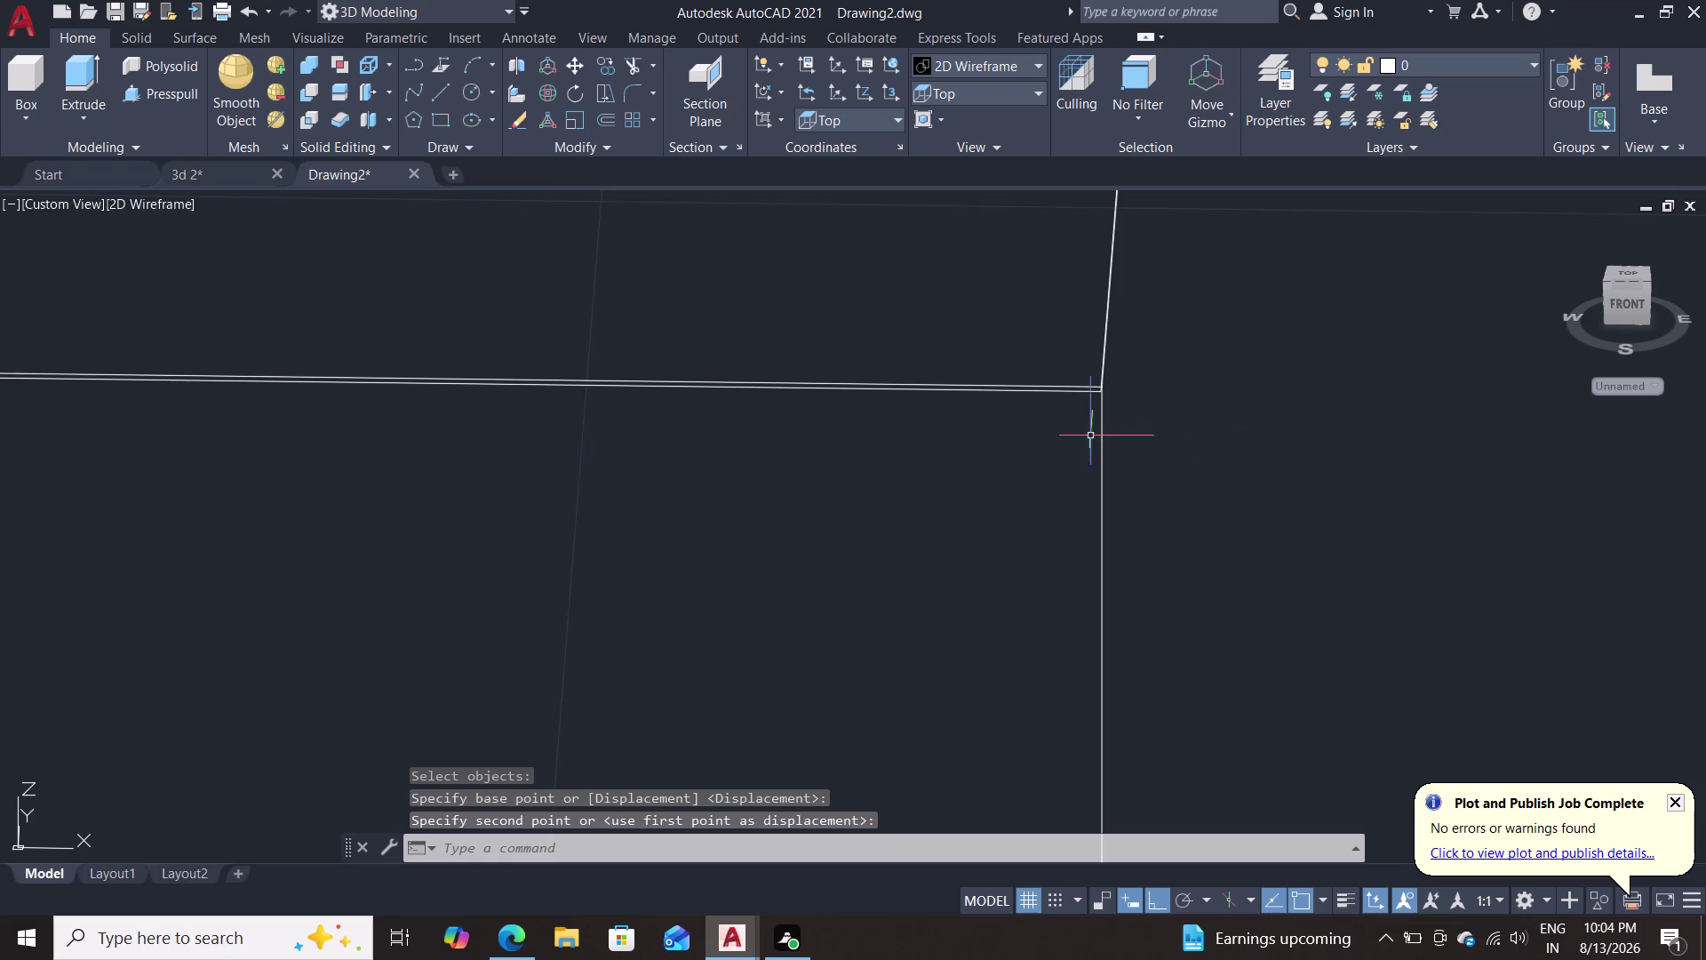
Erase the square, leaving only the block outline.
click(1064, 392)
key(Delete)
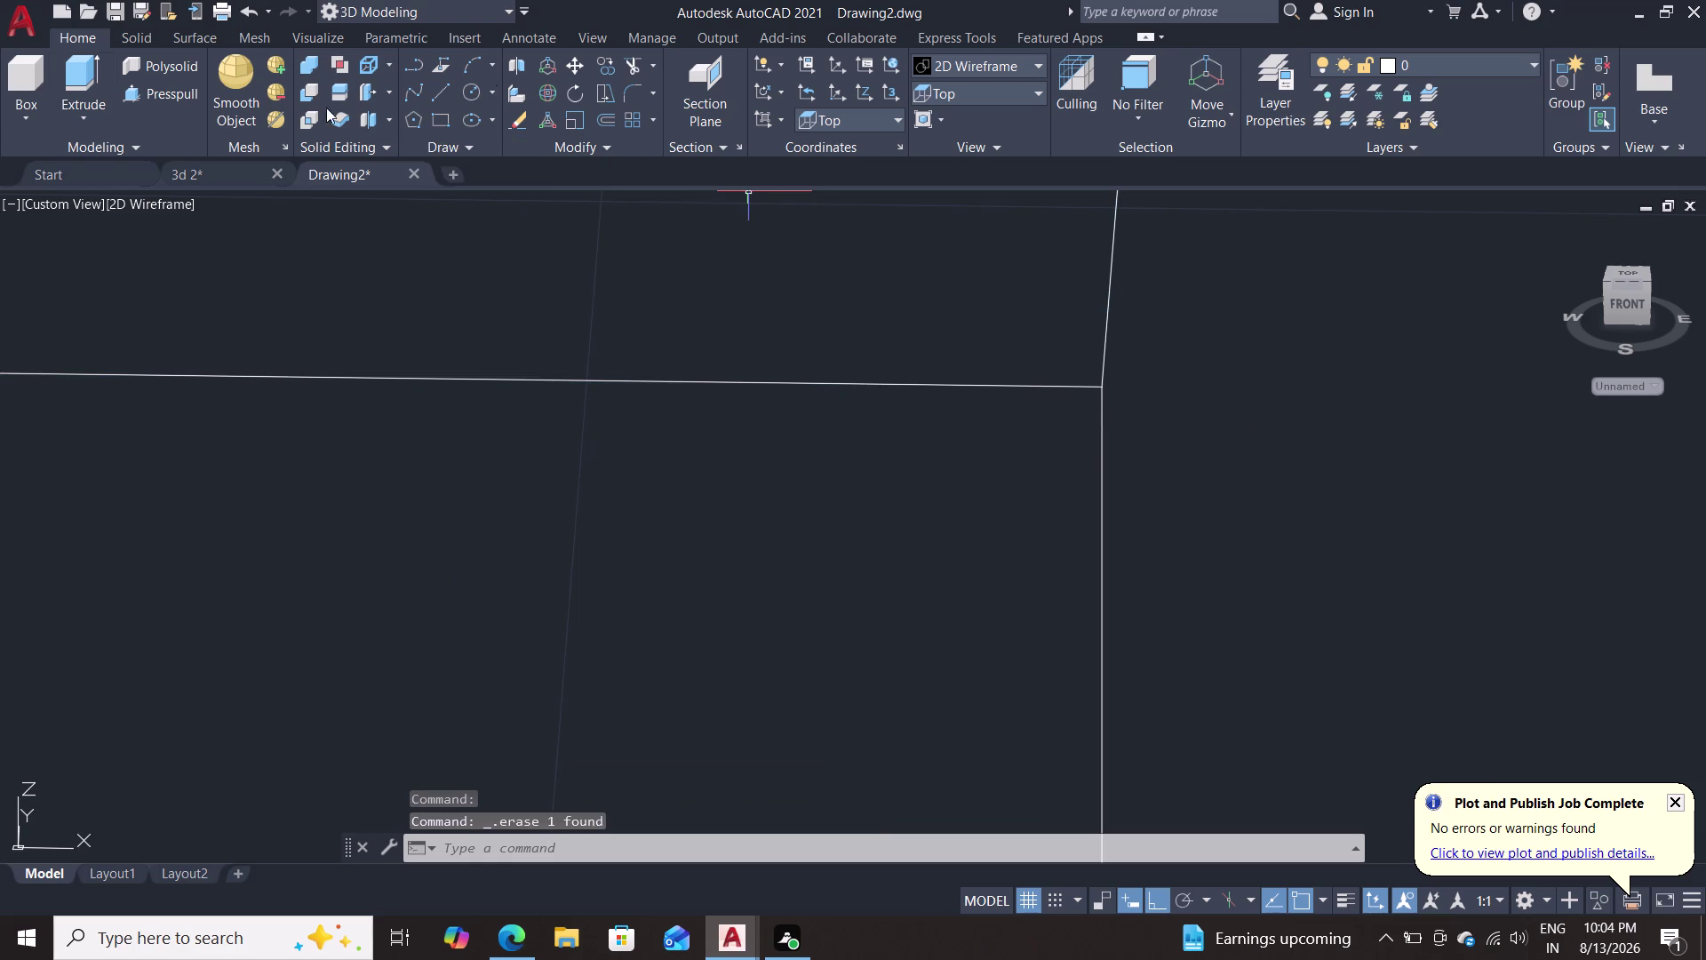
click(967, 92)
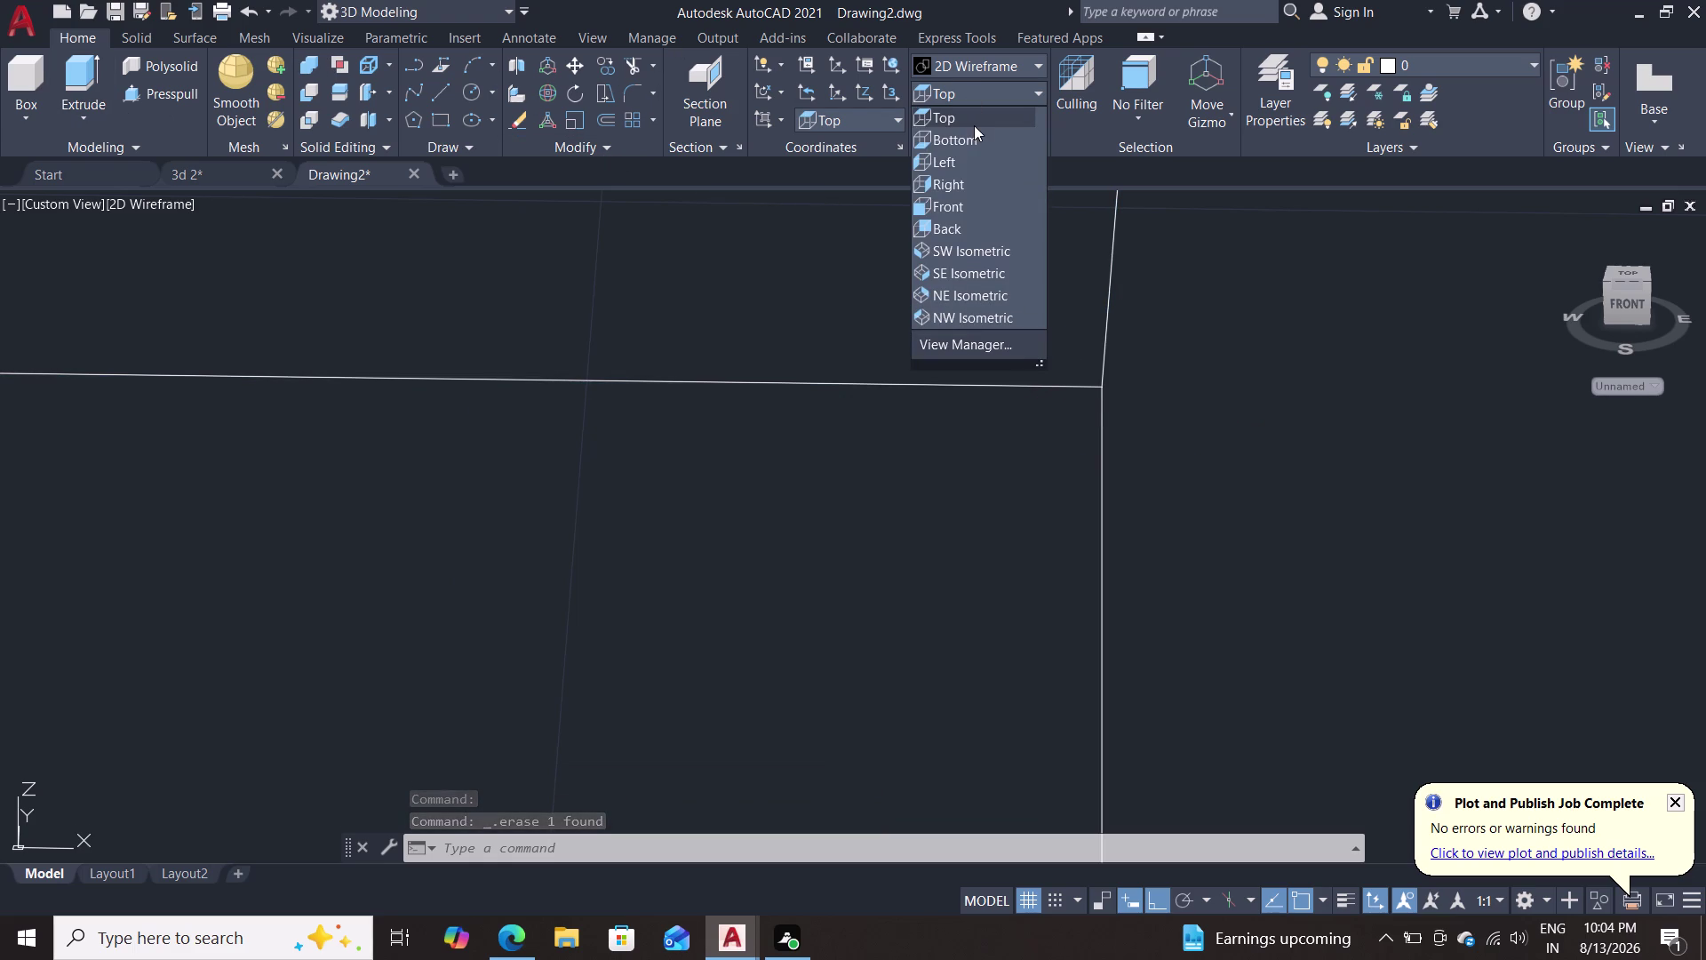
Switch to a top view and try a rectangle on the block, then cancel it.
click(956, 113)
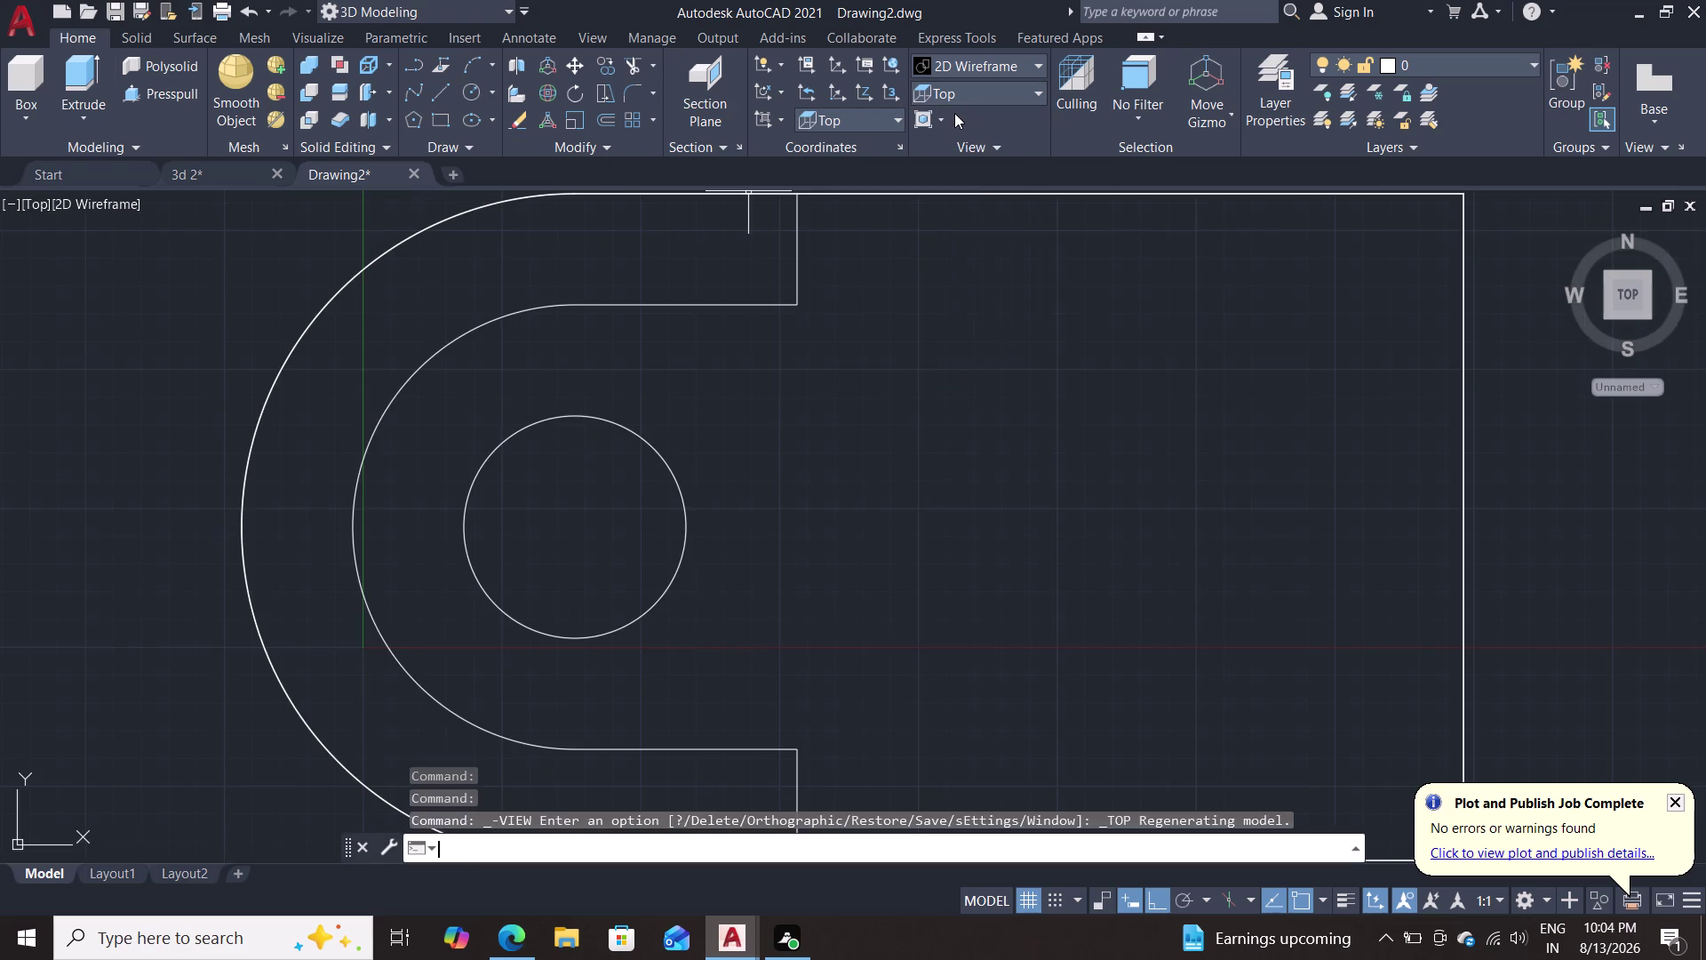
scroll(down, 3)
middle_drag(1023, 332, 952, 340)
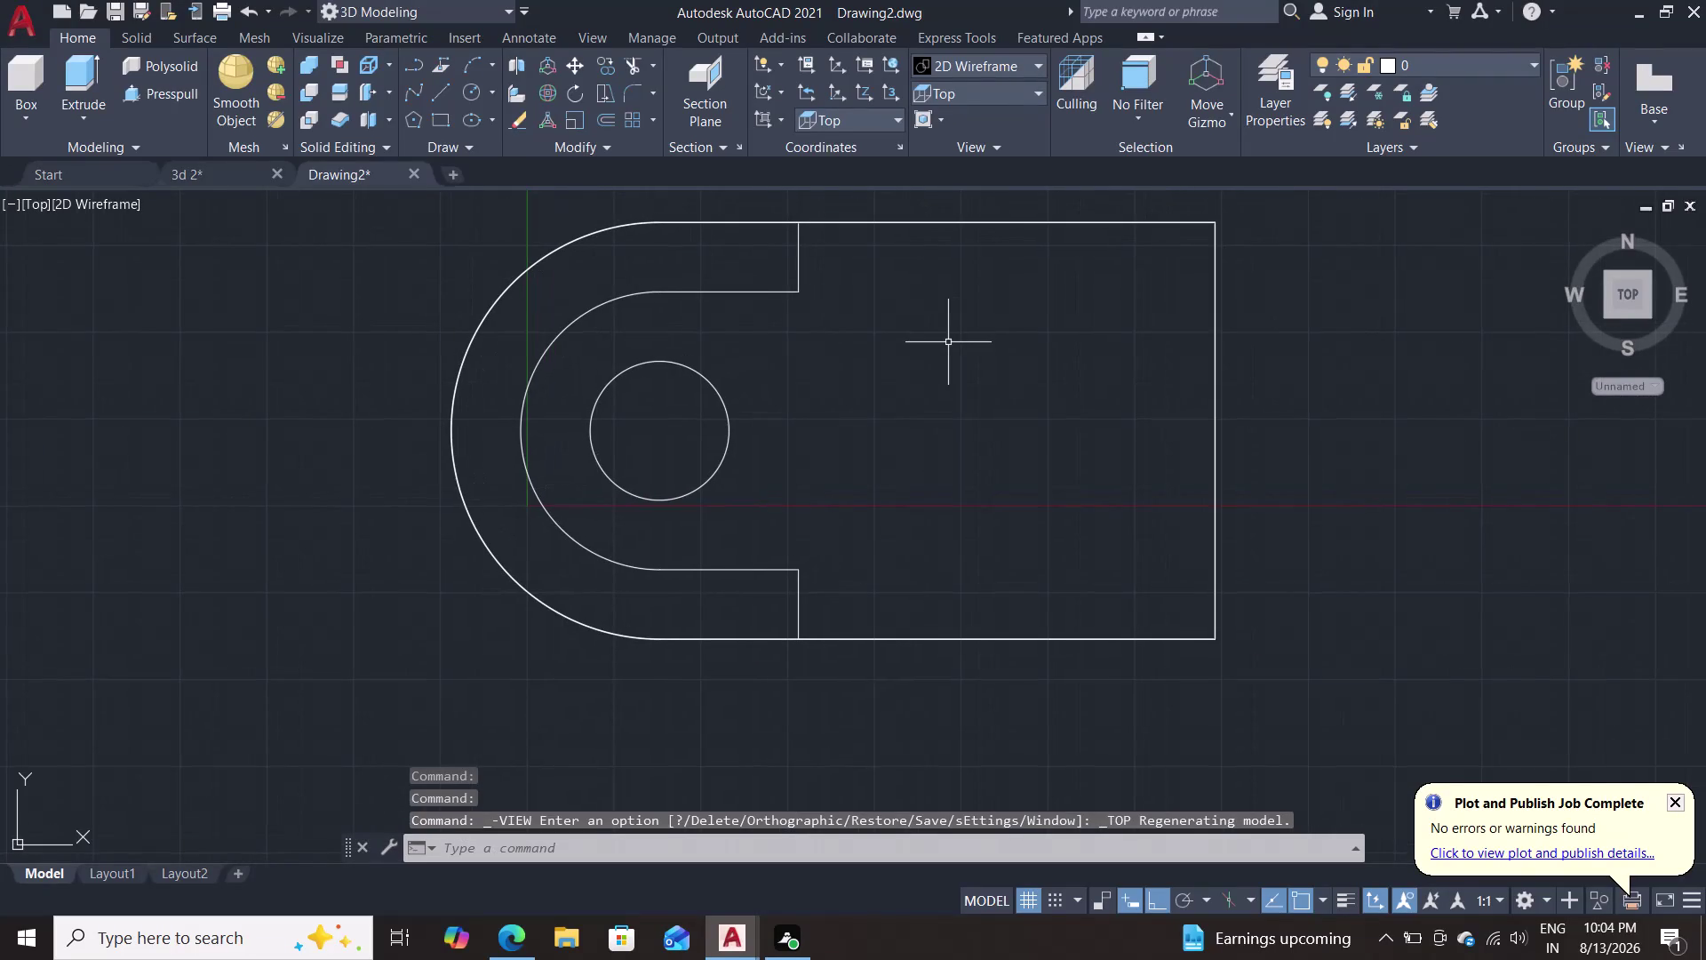
key(r)
key(e)
key(c)
key(Return)
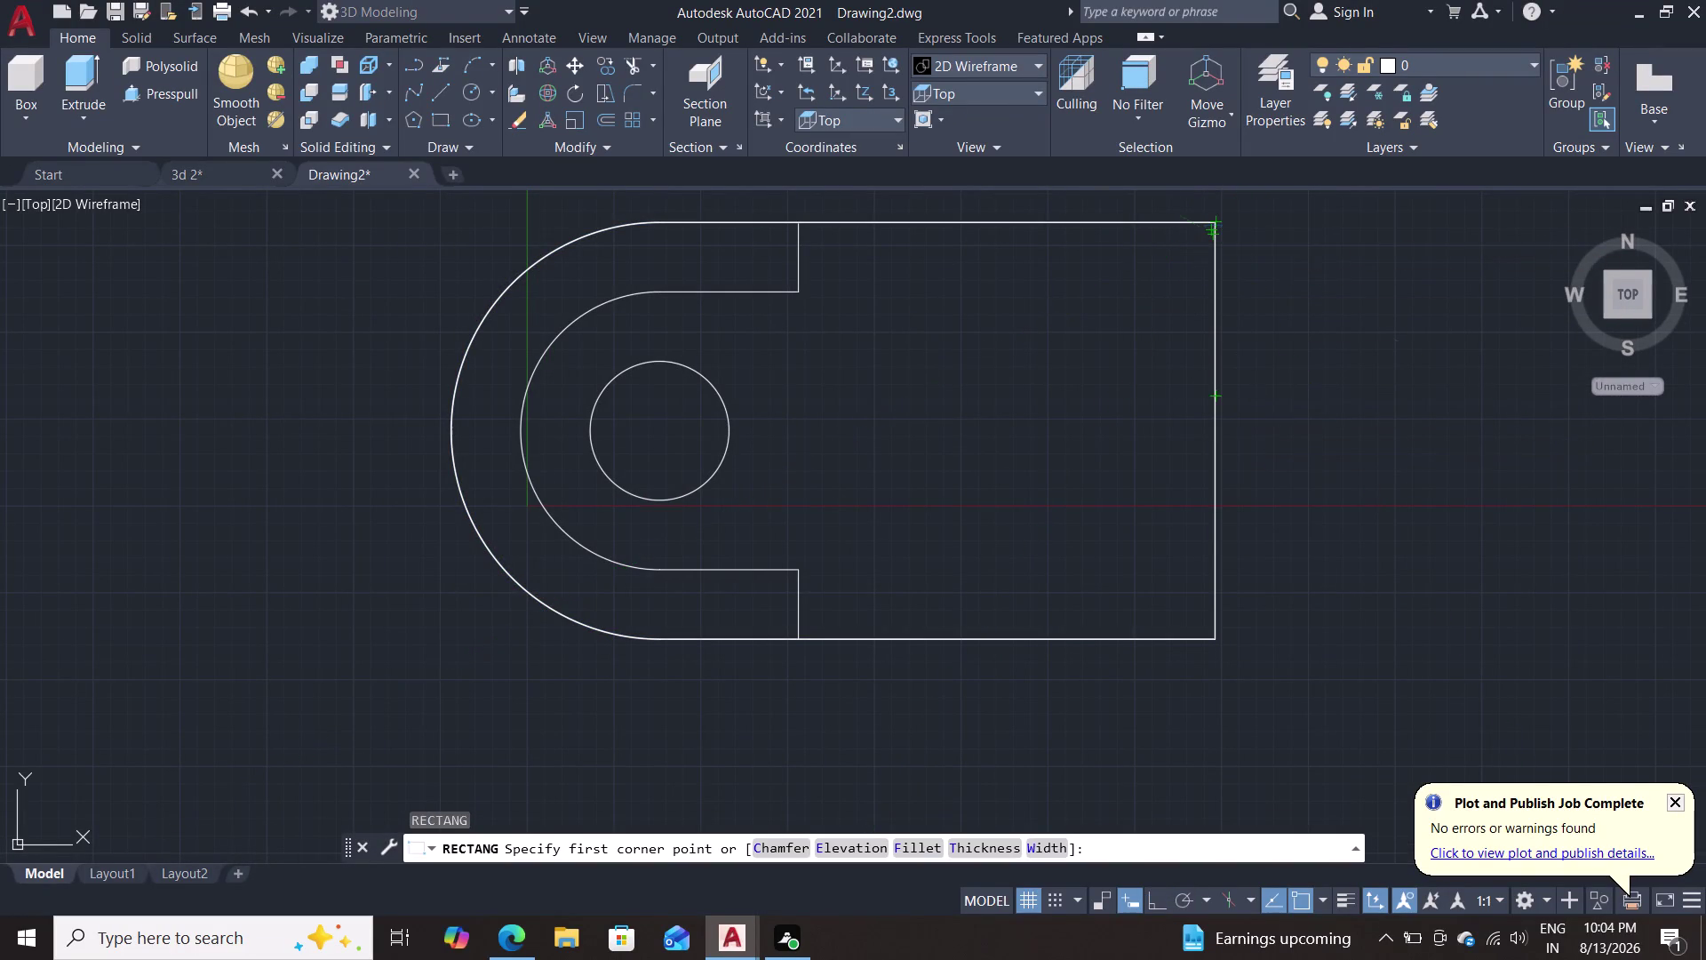
double_click(1213, 637)
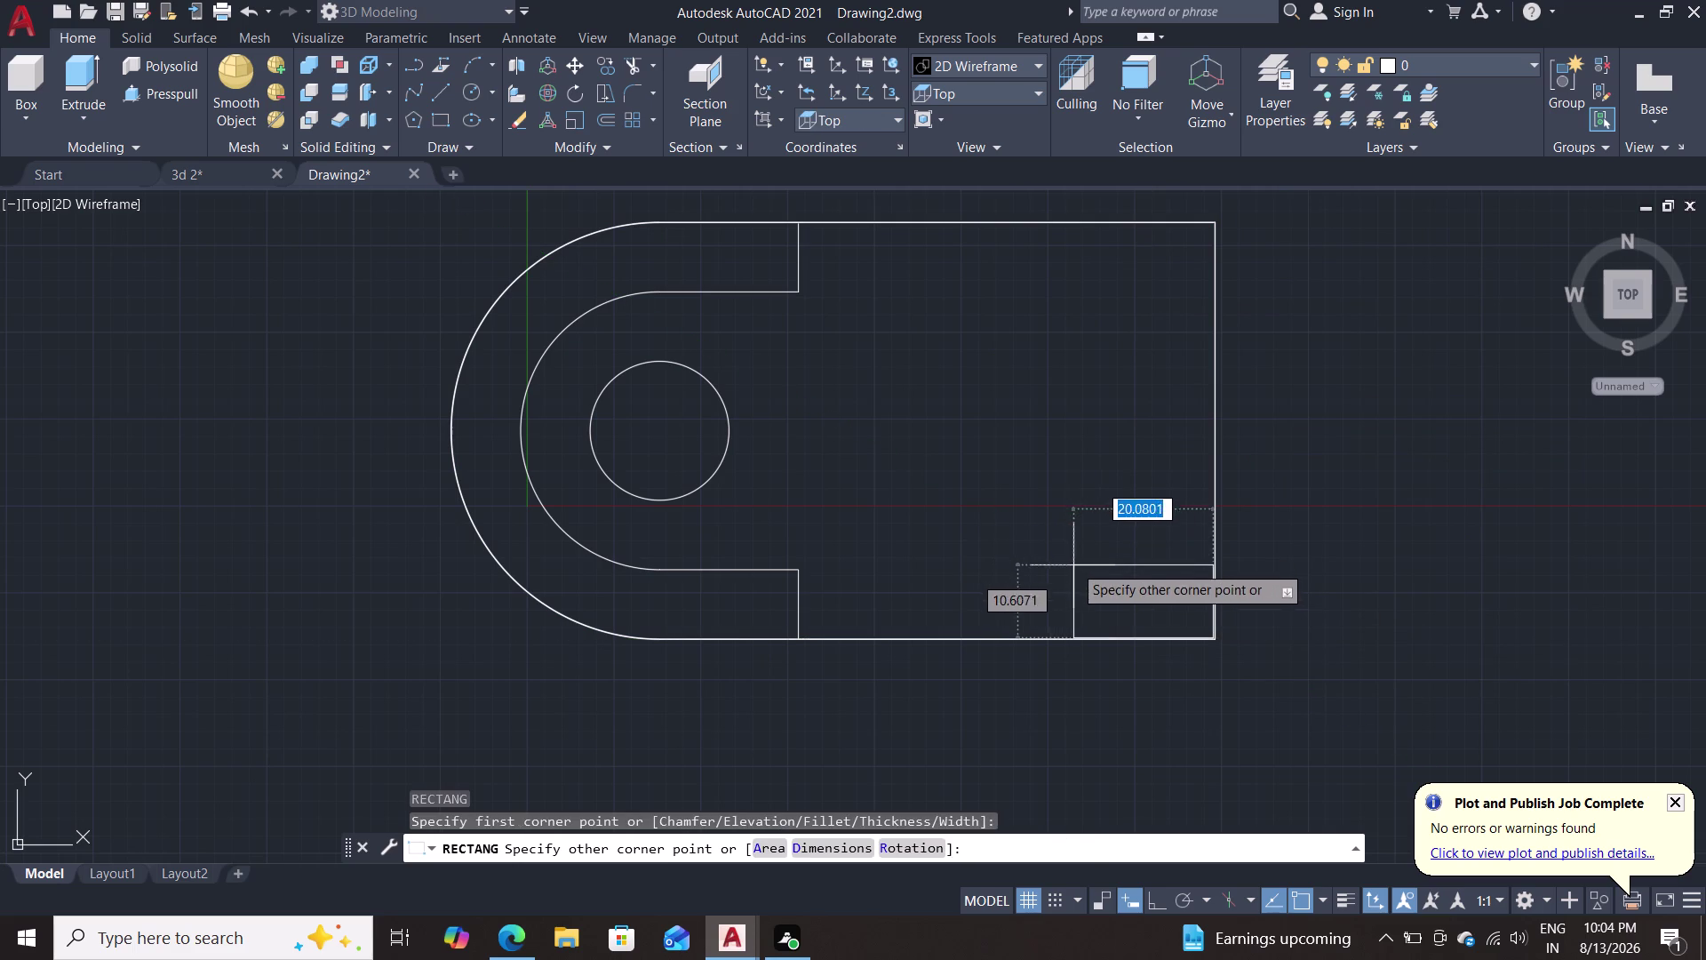
key(Escape)
scroll(up, 3)
middle_drag(1100, 574, 1049, 469)
Draw a 5 by 5 square from the outline's bottom-right corner.
text(re)
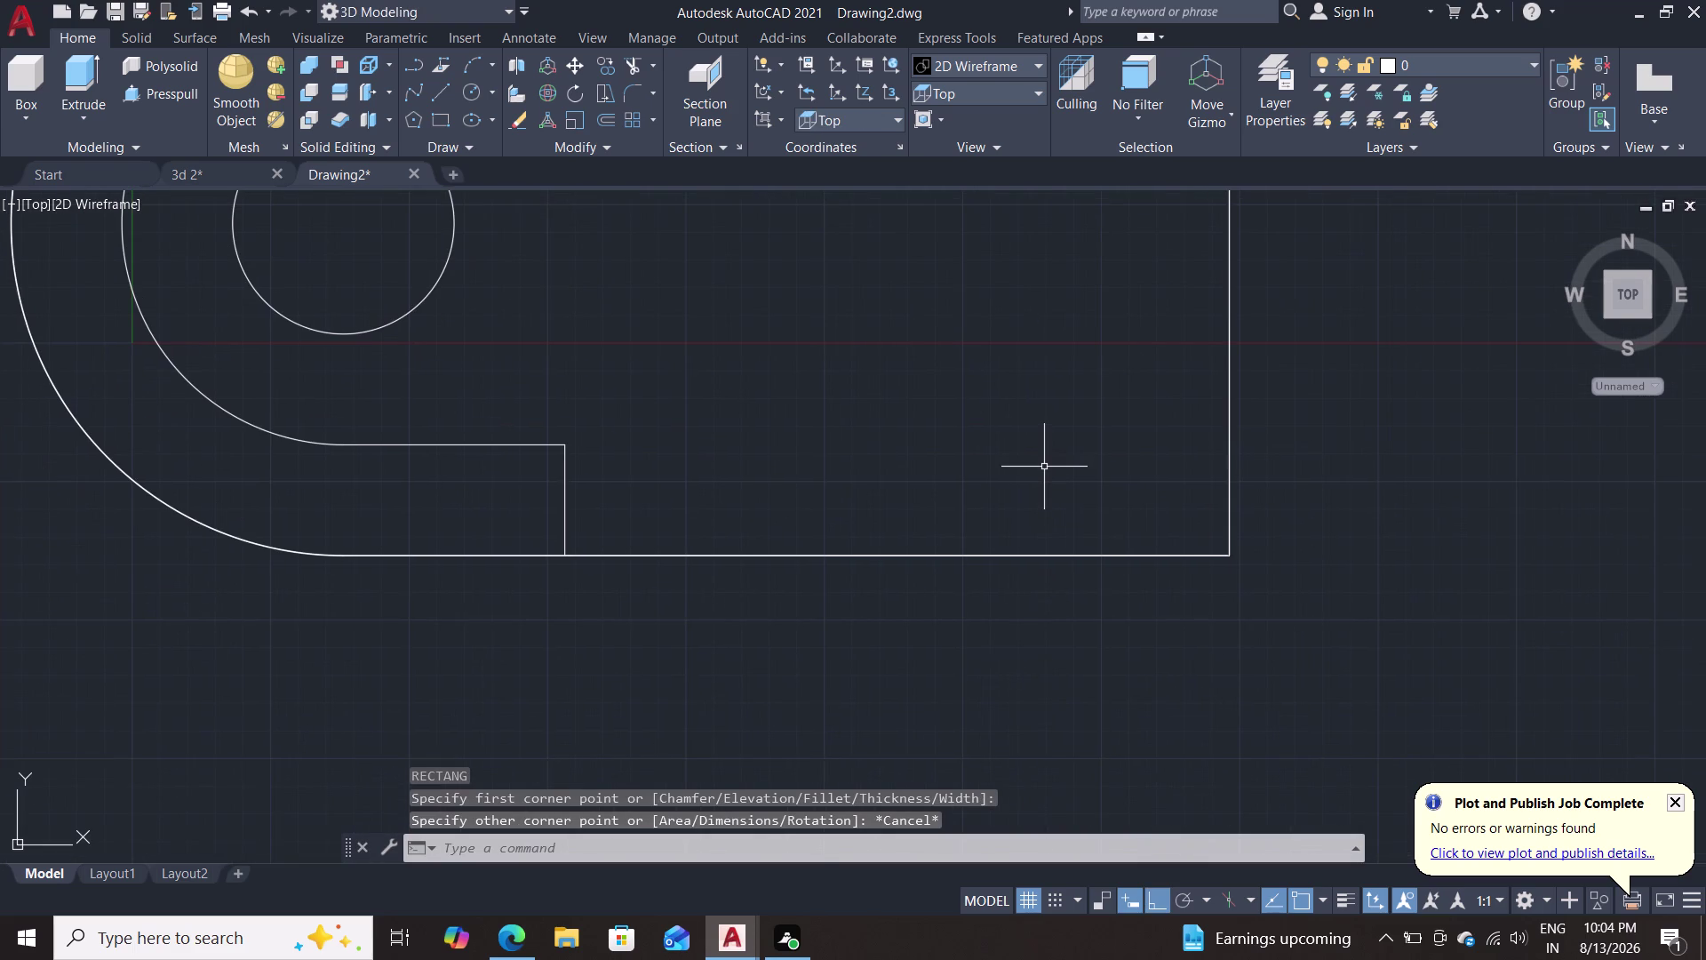
text(c)
key(Return)
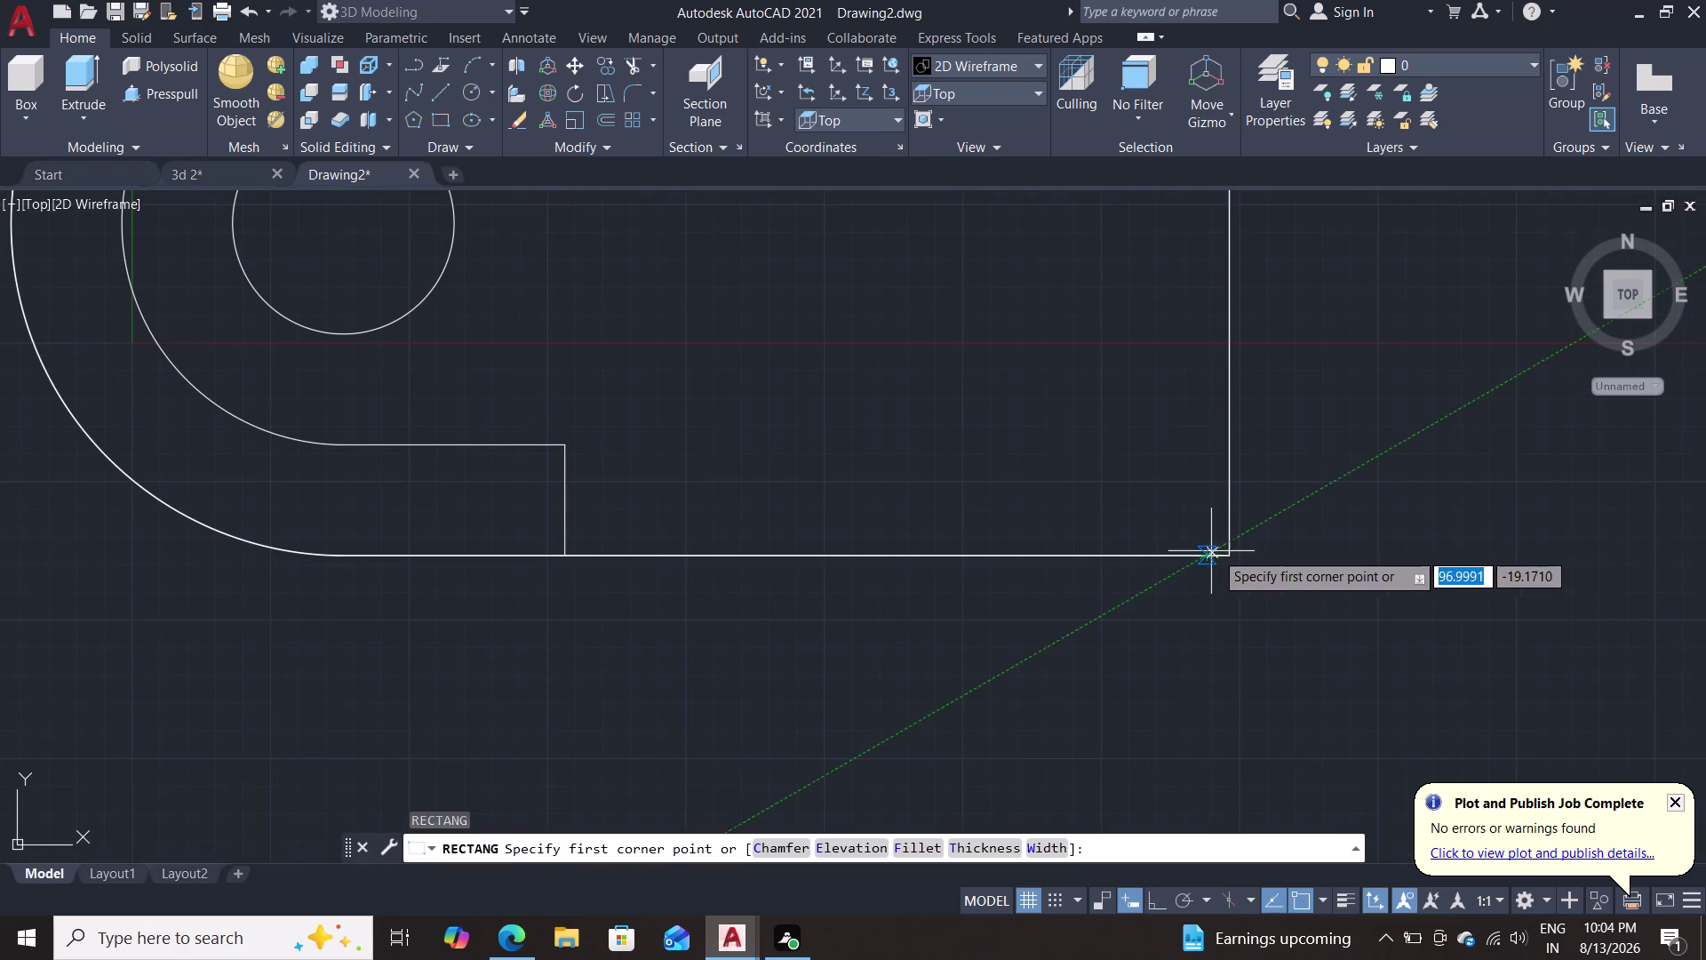
click(1231, 555)
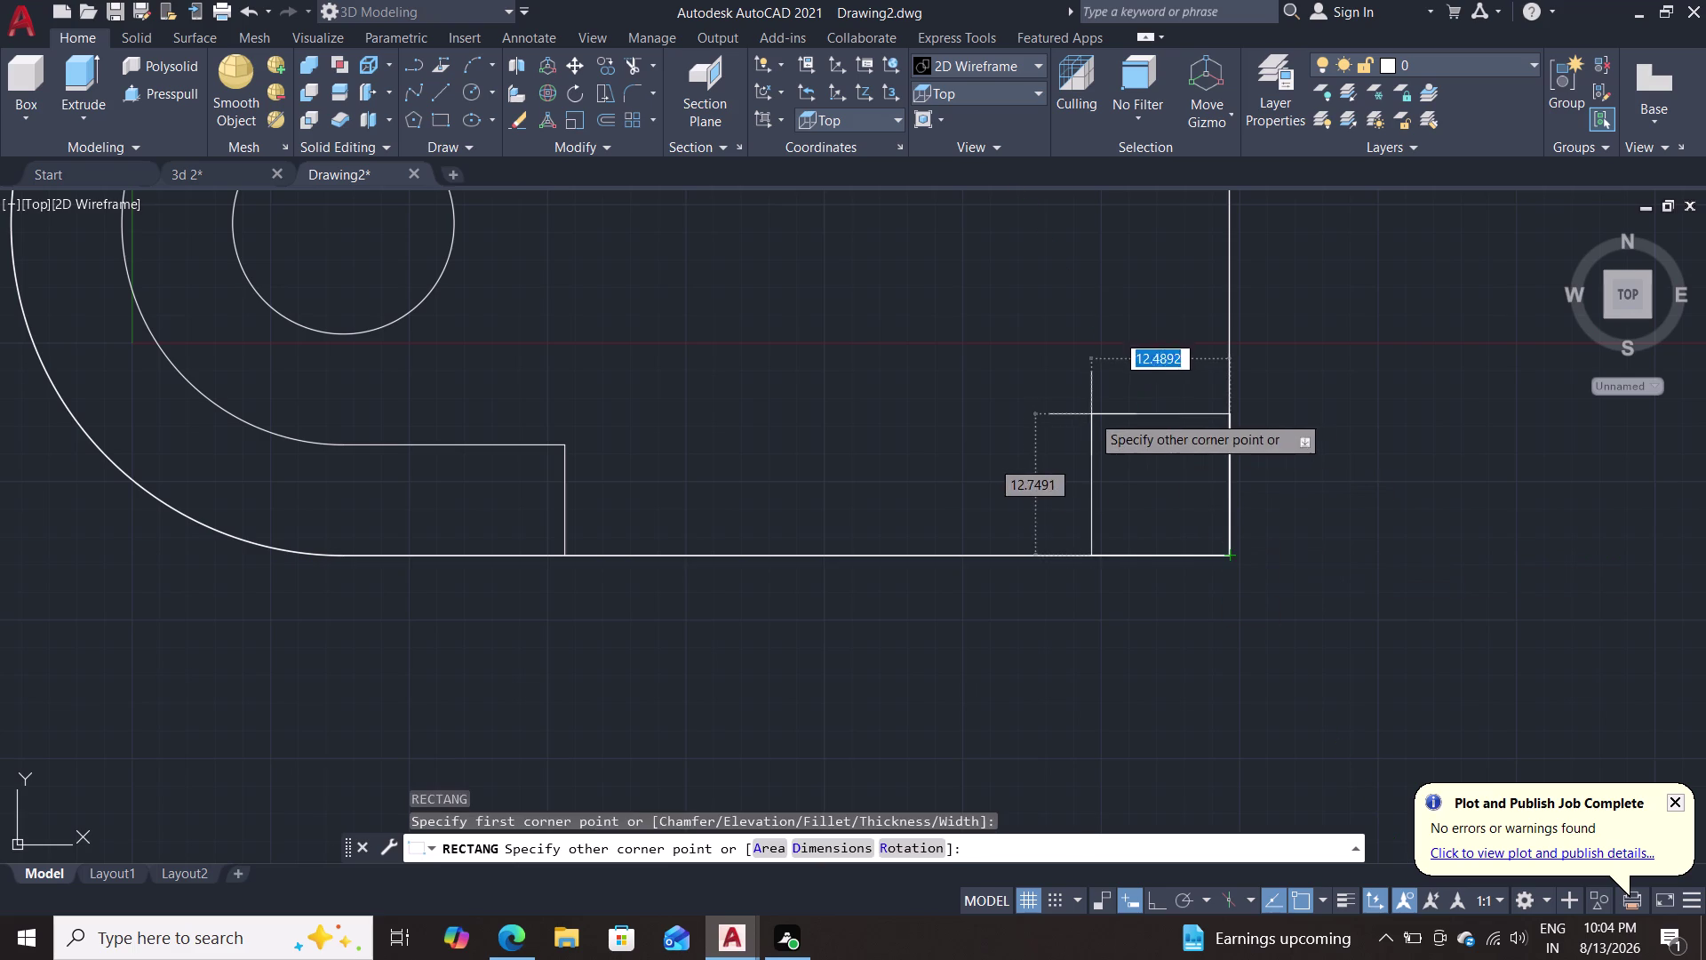
key(5)
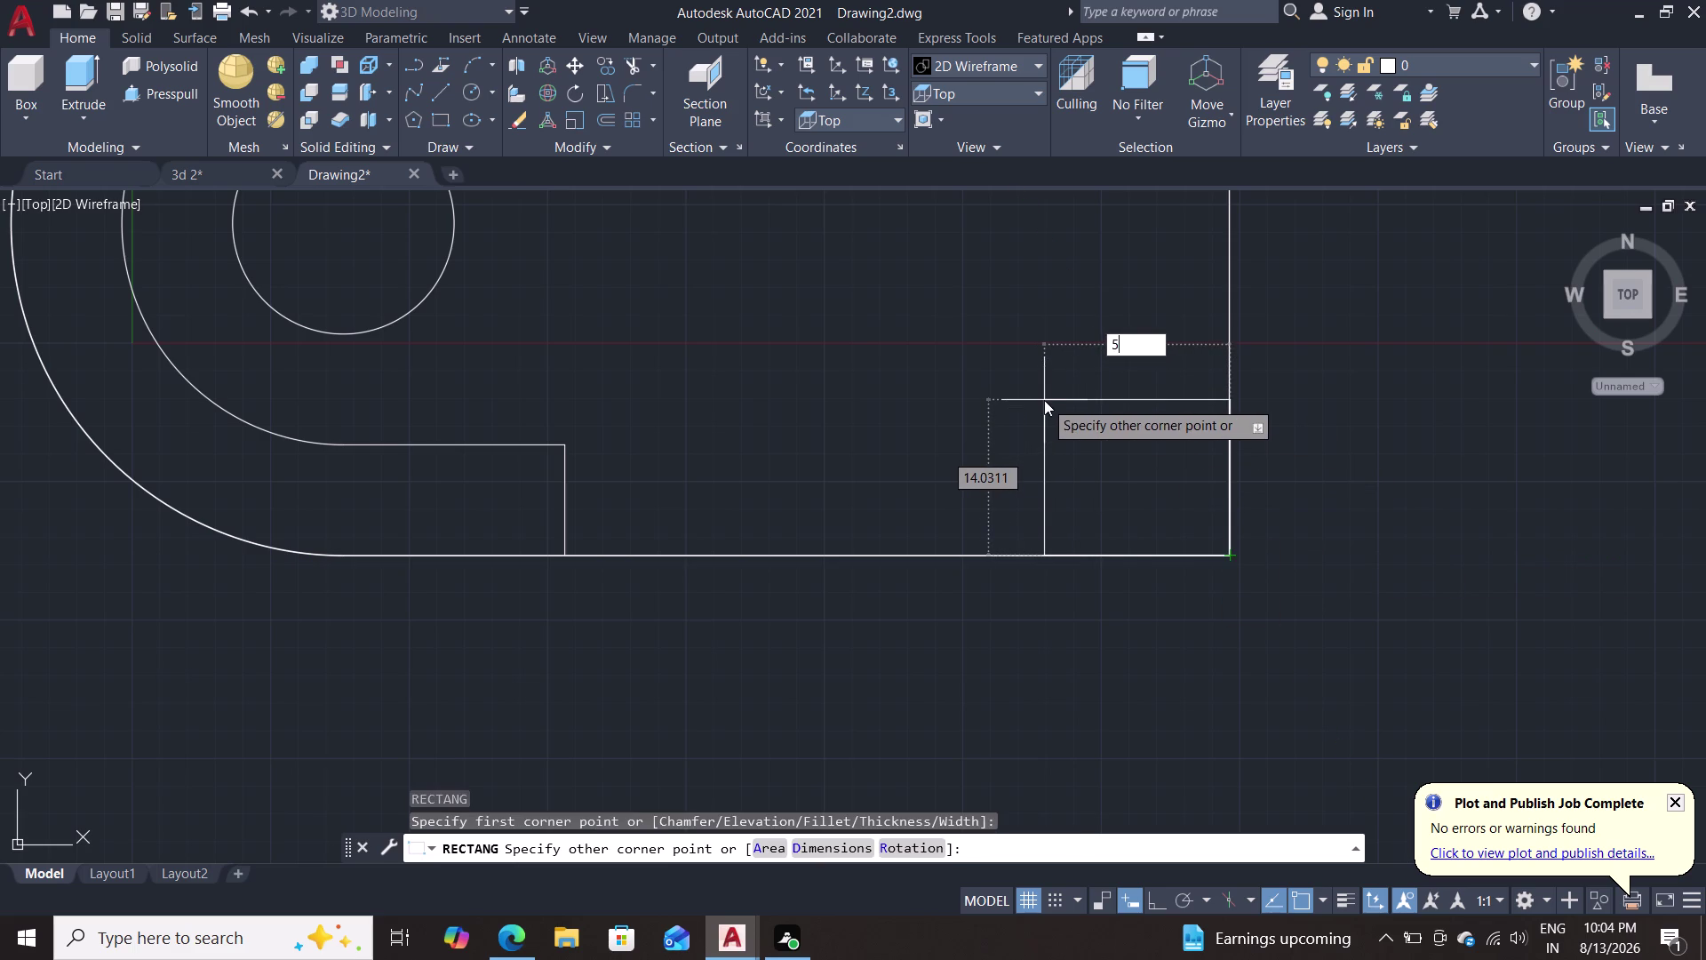
key(Tab)
key(5)
key(Return)
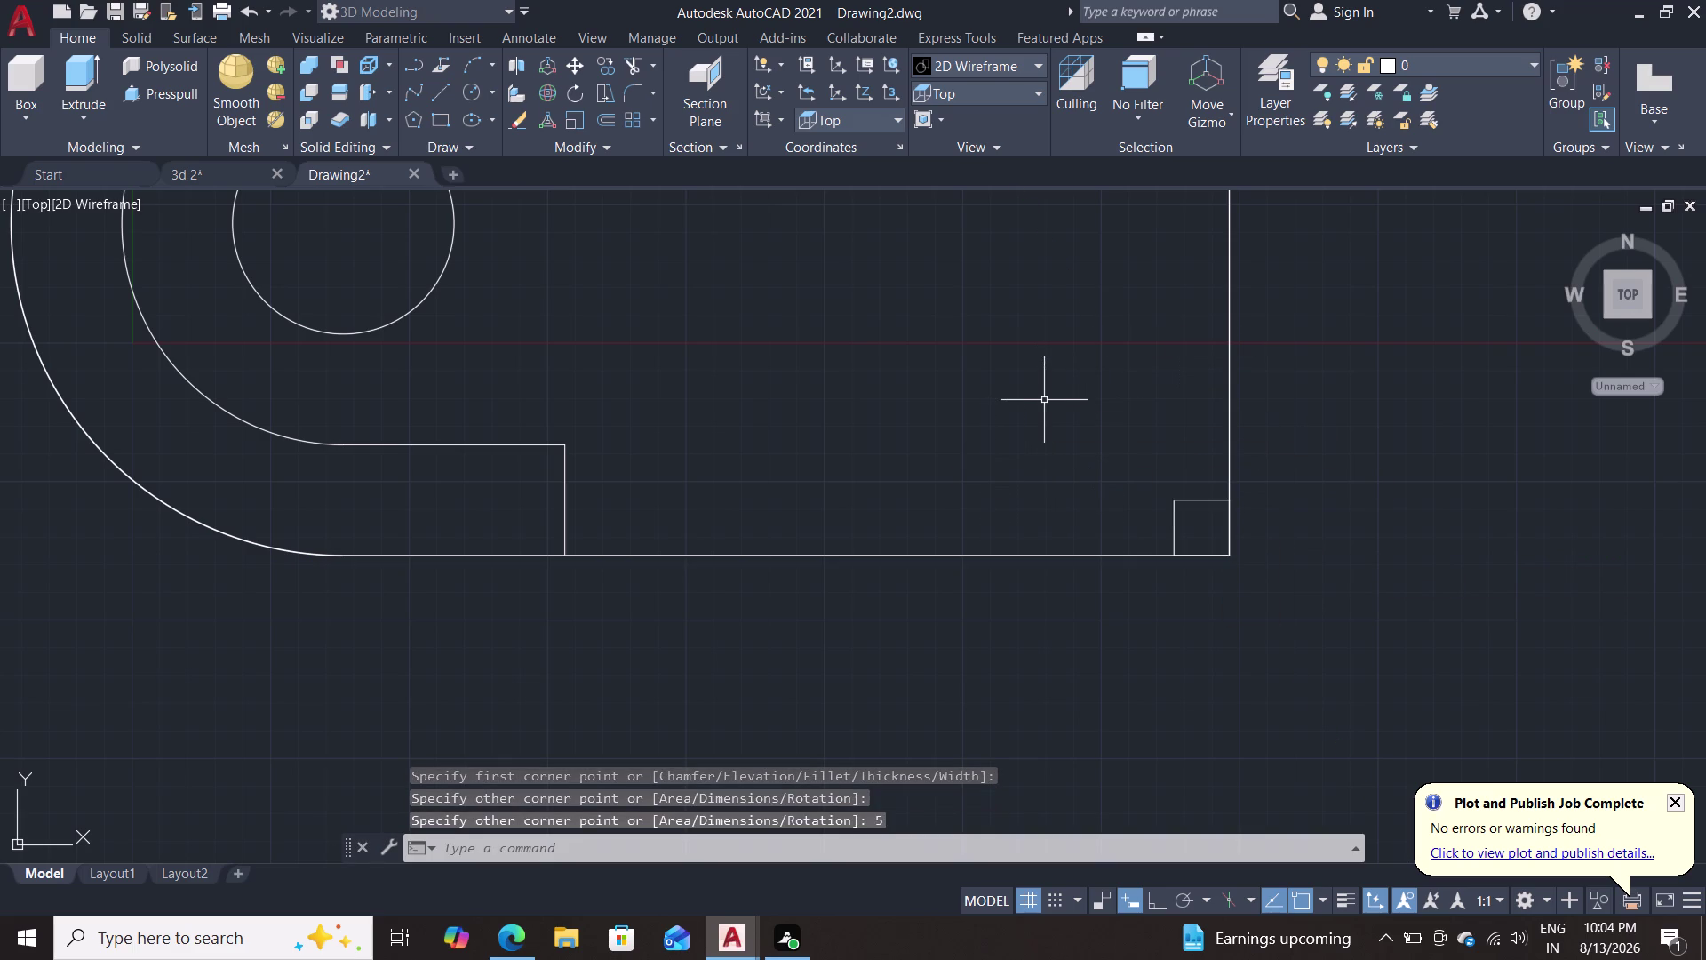
middle_drag(1276, 581, 1246, 429)
middle_drag(1246, 430, 1247, 387)
In a 3D view, move the corner square 10 units up along Z.
middle_drag(1363, 567, 1346, 461)
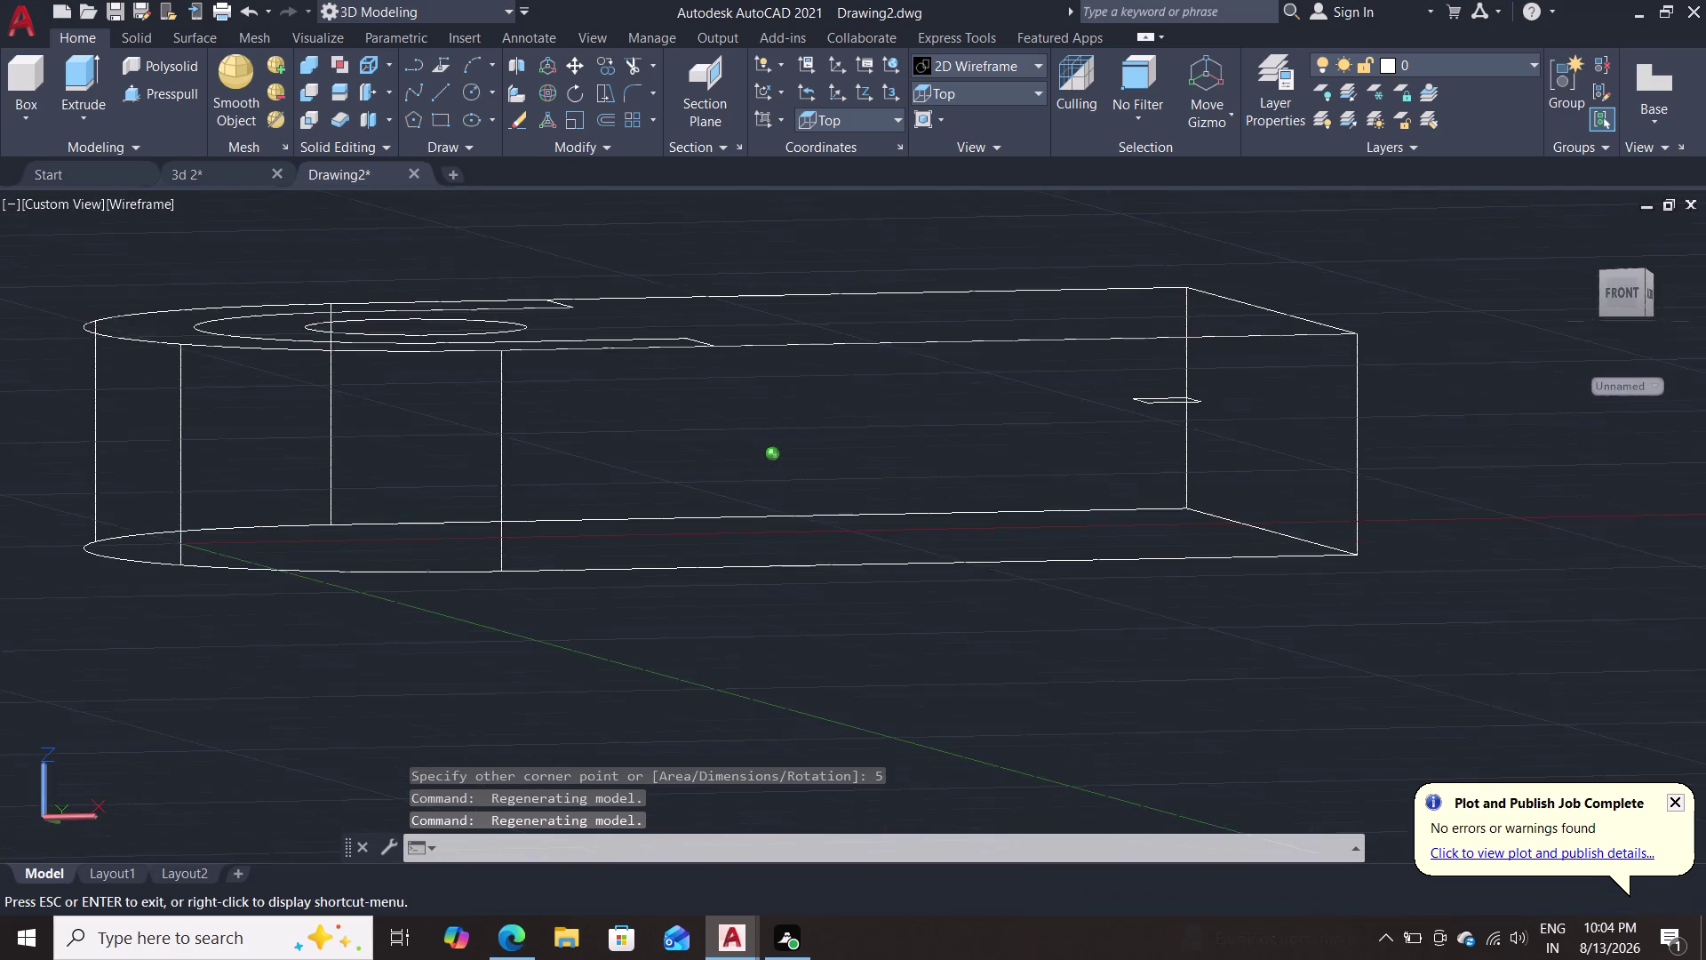
middle_drag(1347, 461, 1352, 556)
scroll(up, 3)
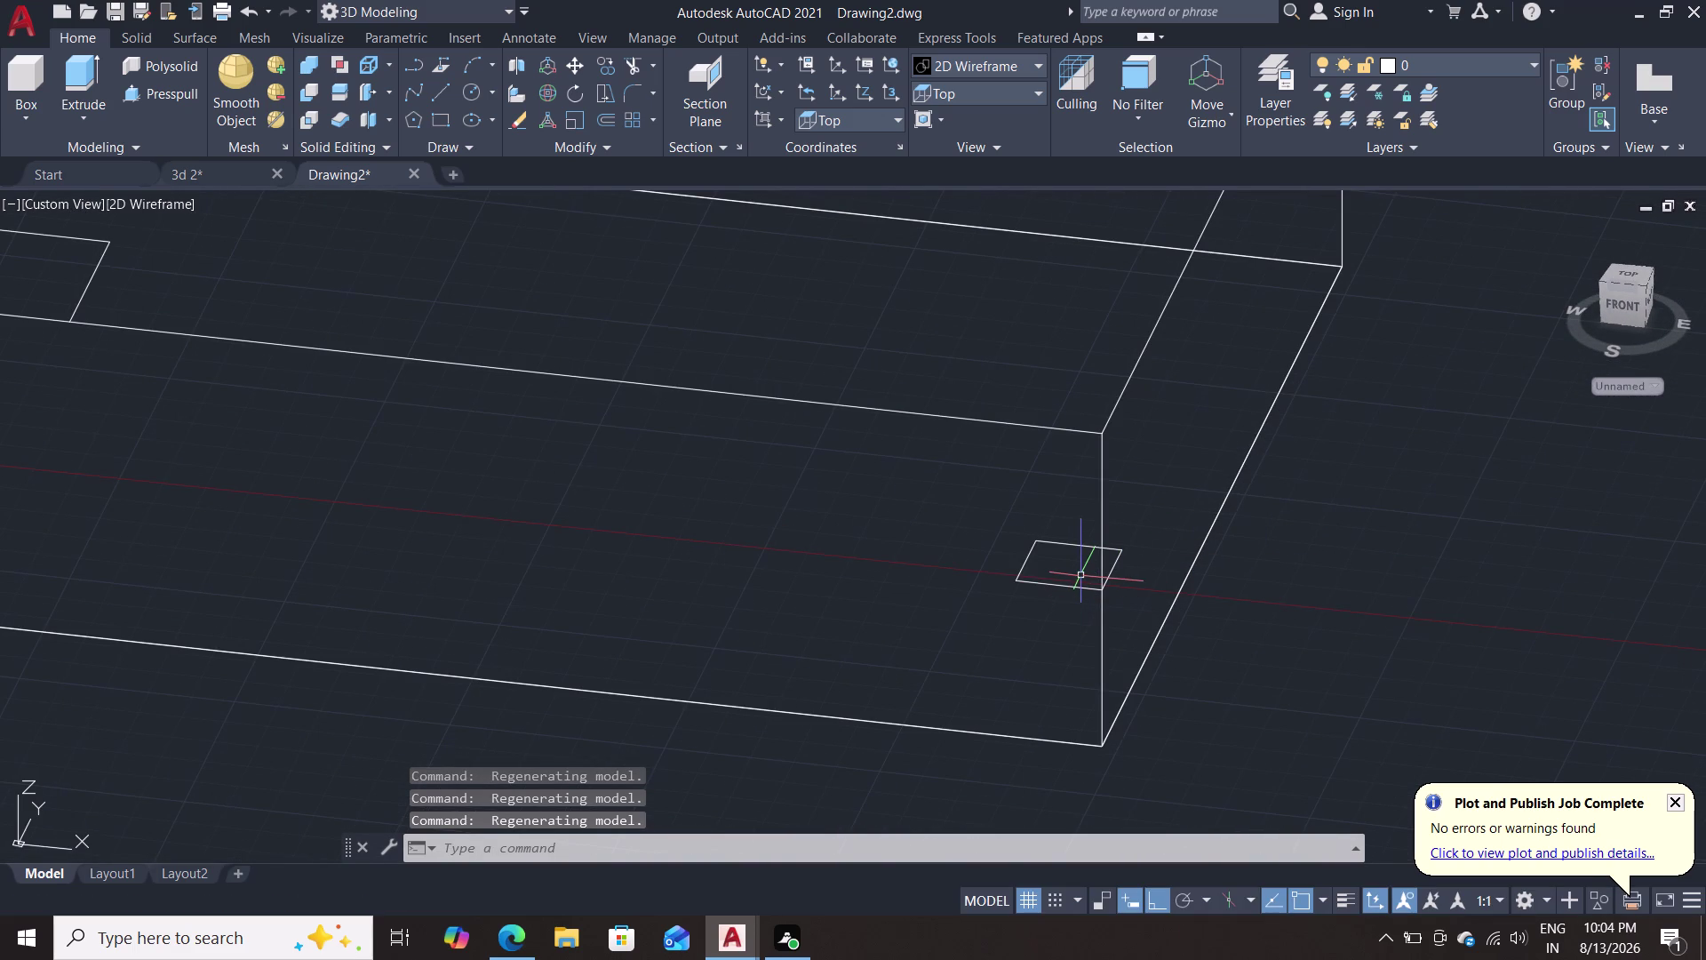
key(m)
key(Return)
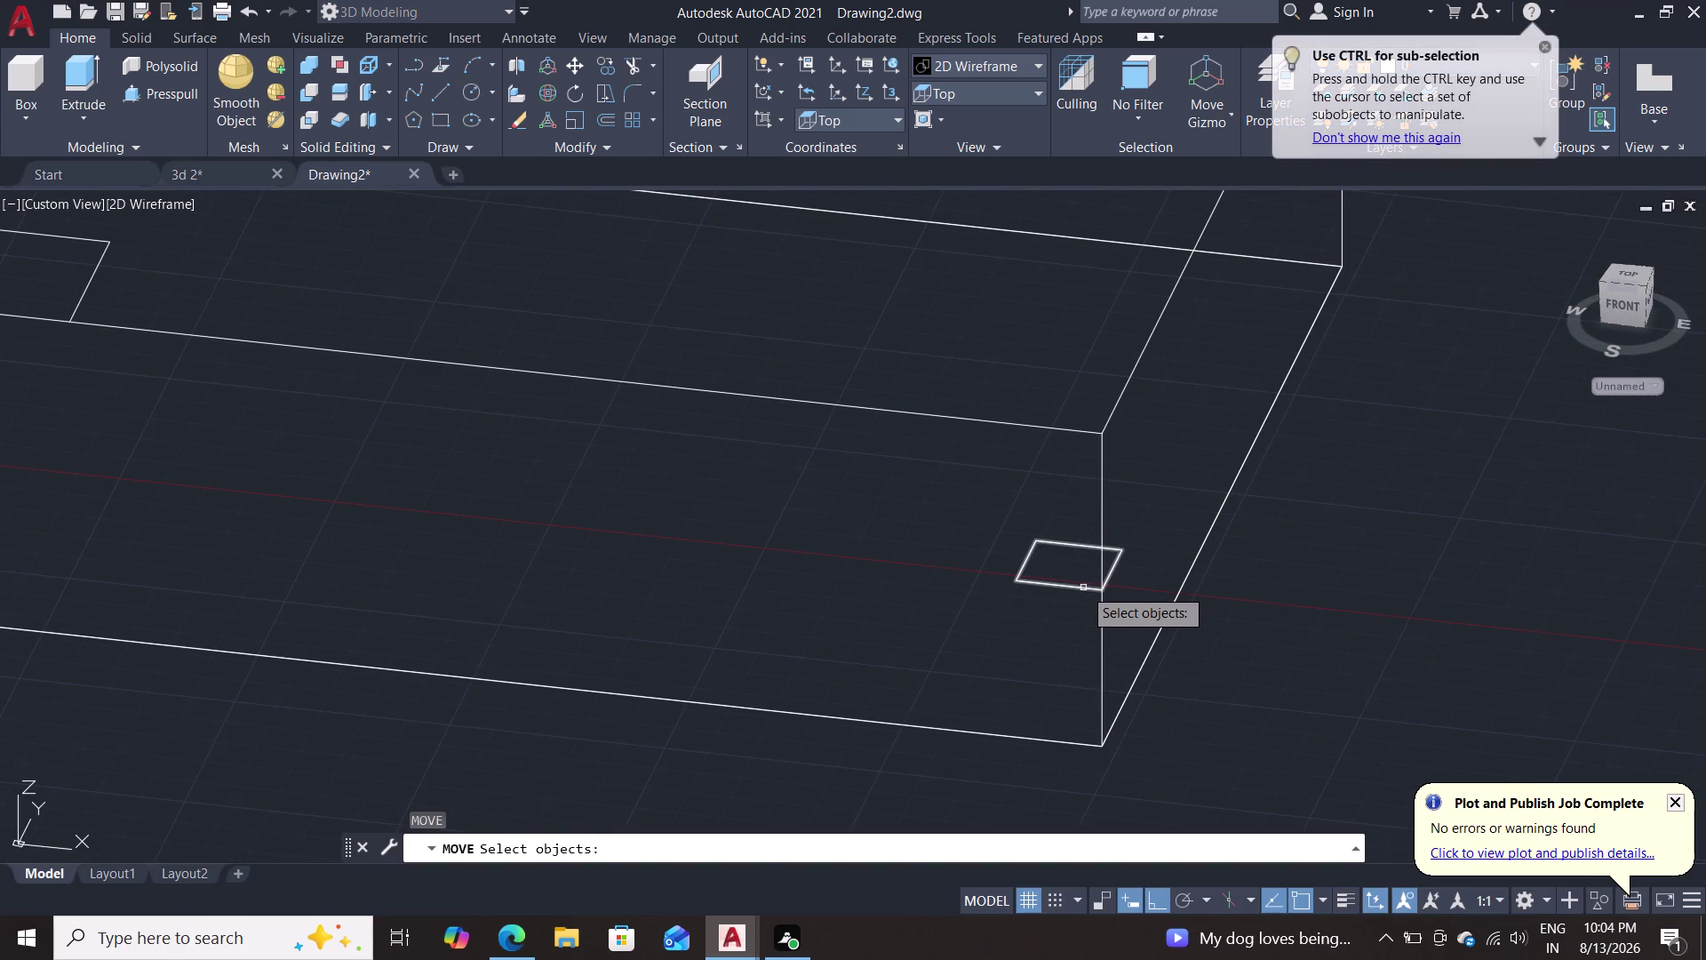
click(1083, 587)
key(Return)
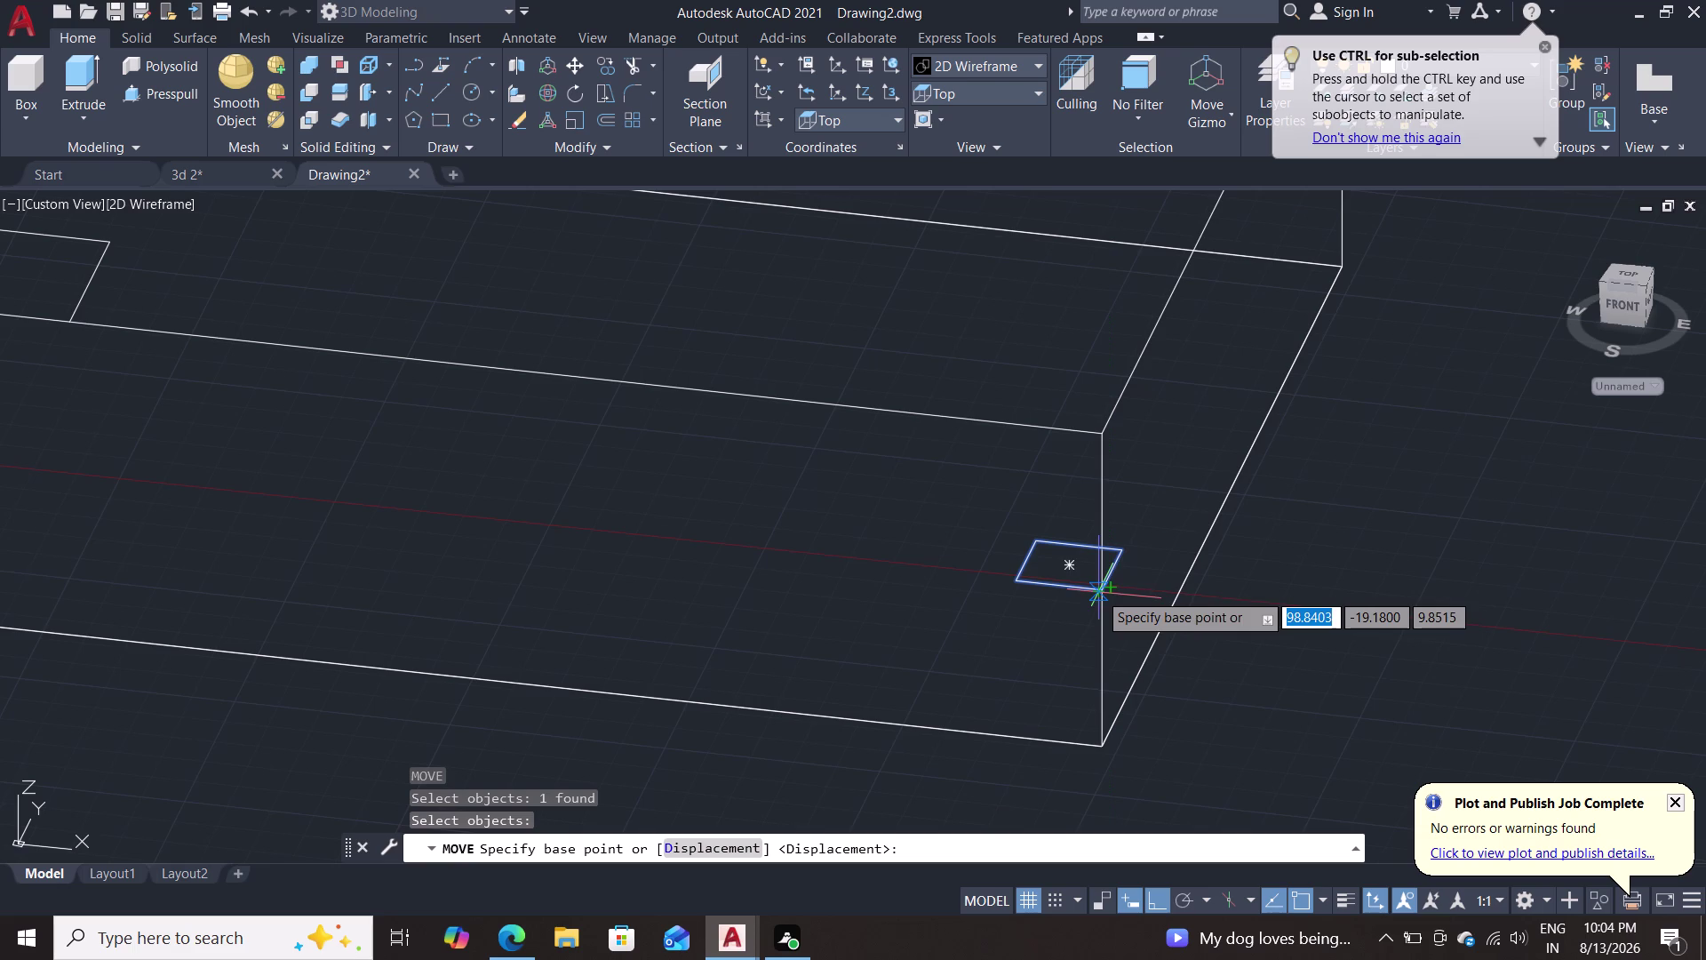
double_click(1062, 563)
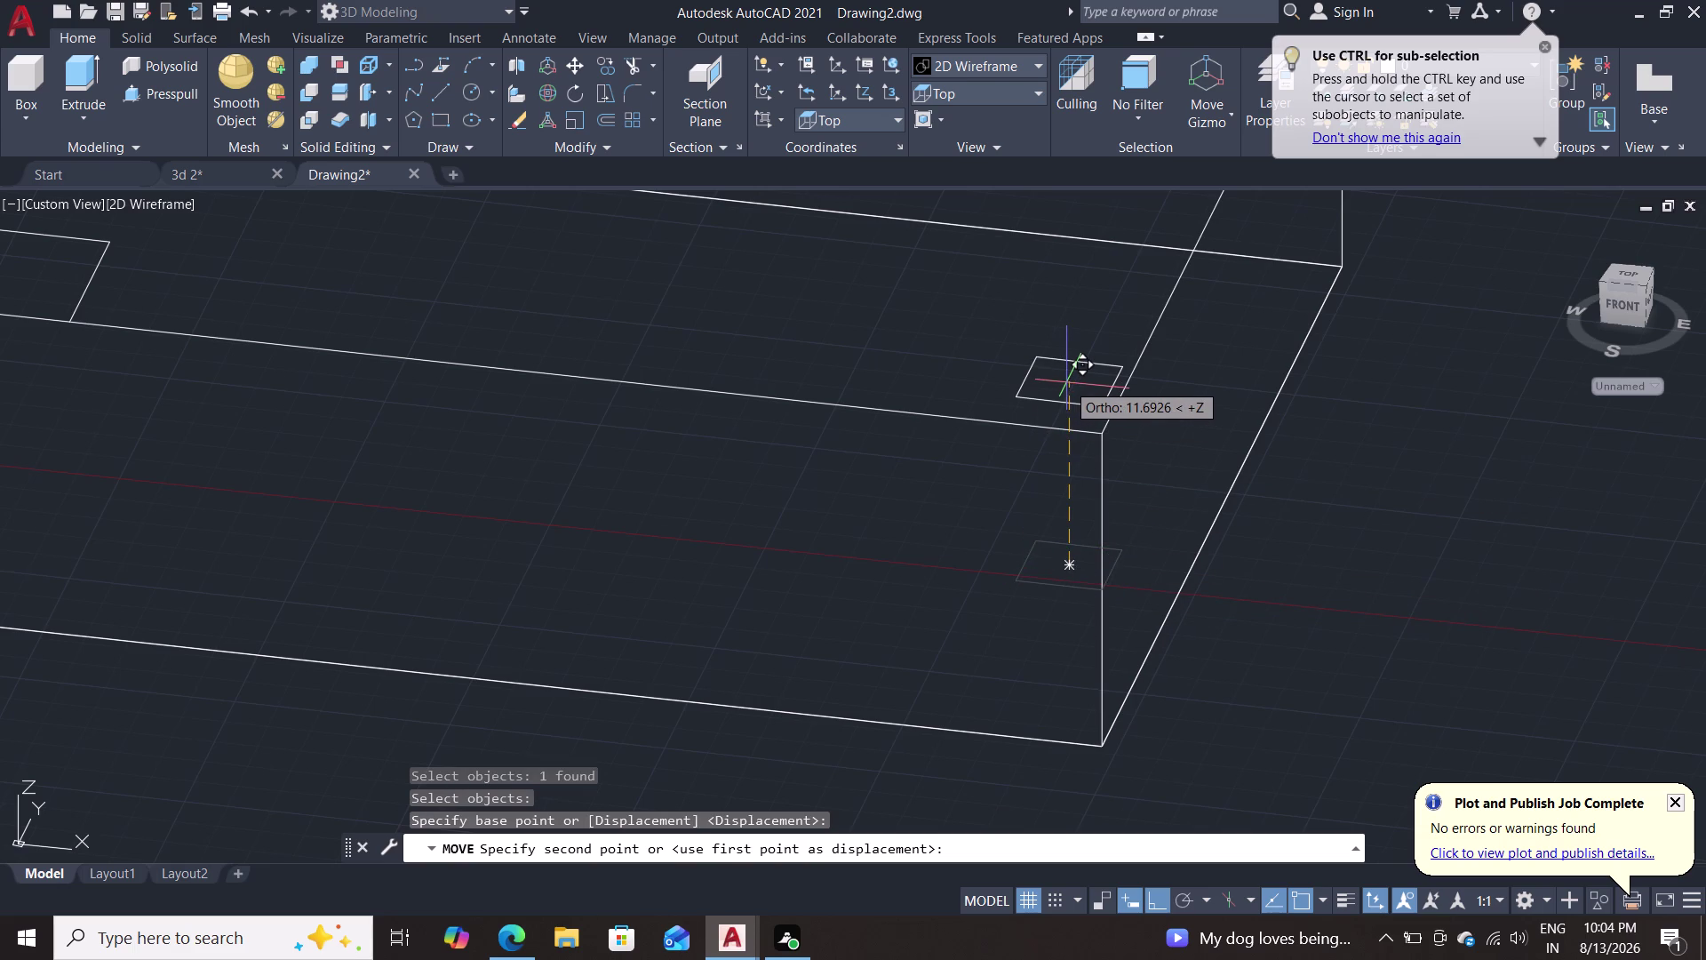
text(10)
key(Return)
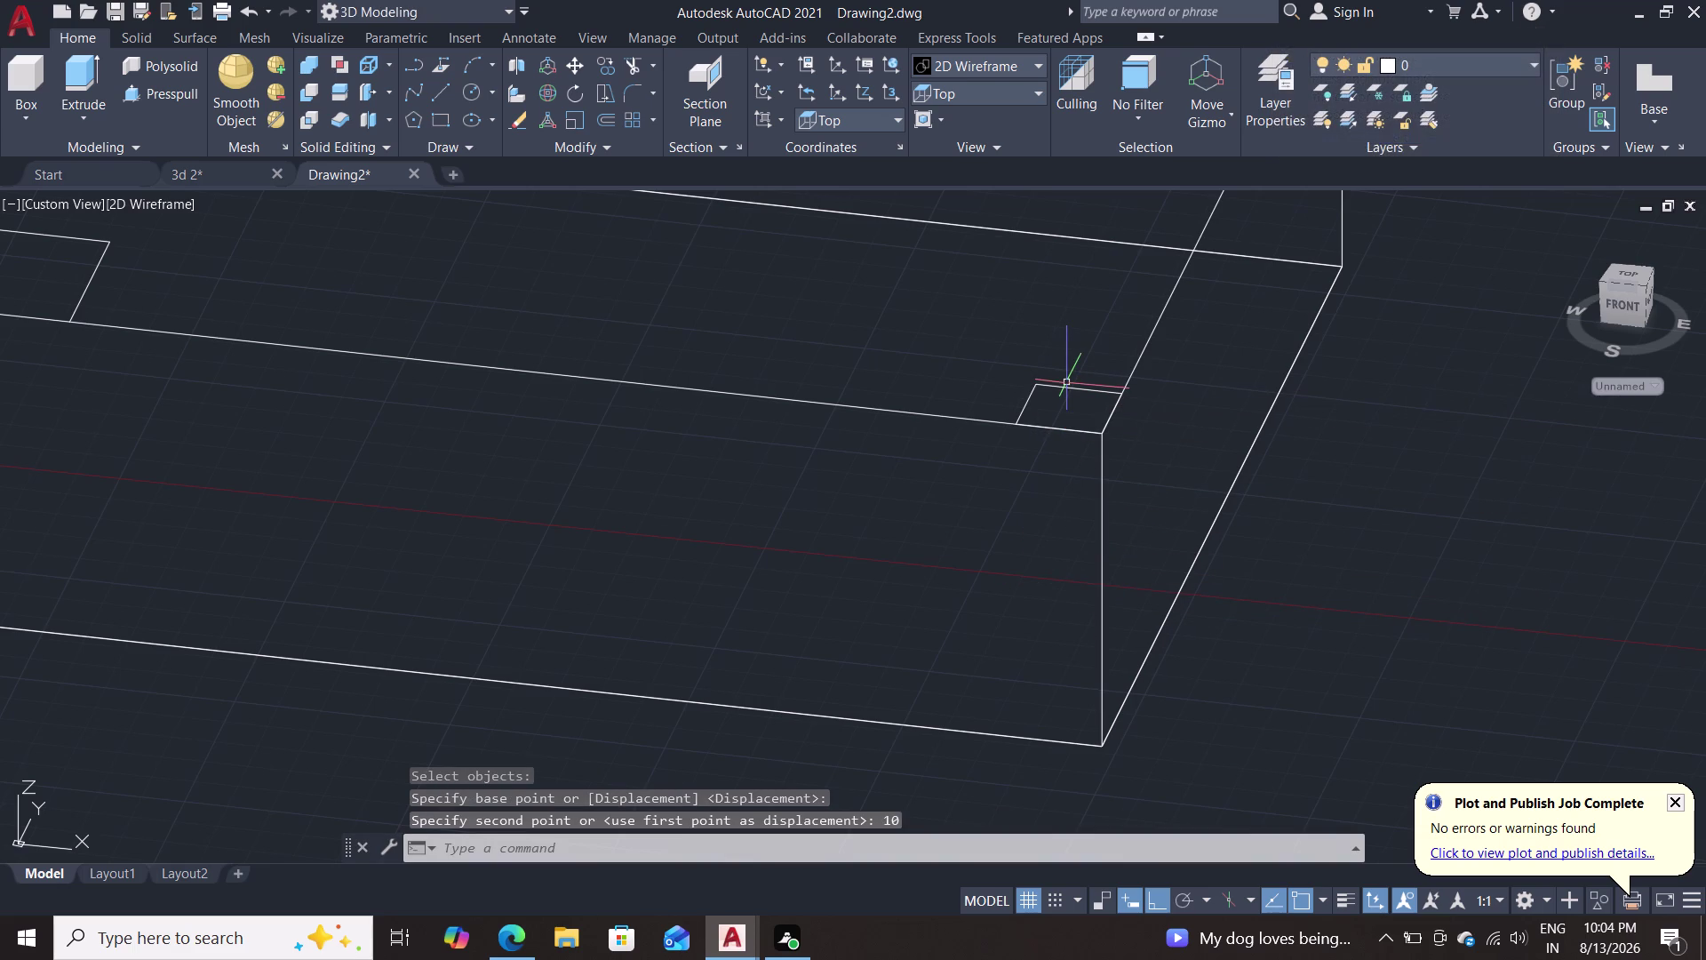
middle_drag(1326, 398, 1325, 531)
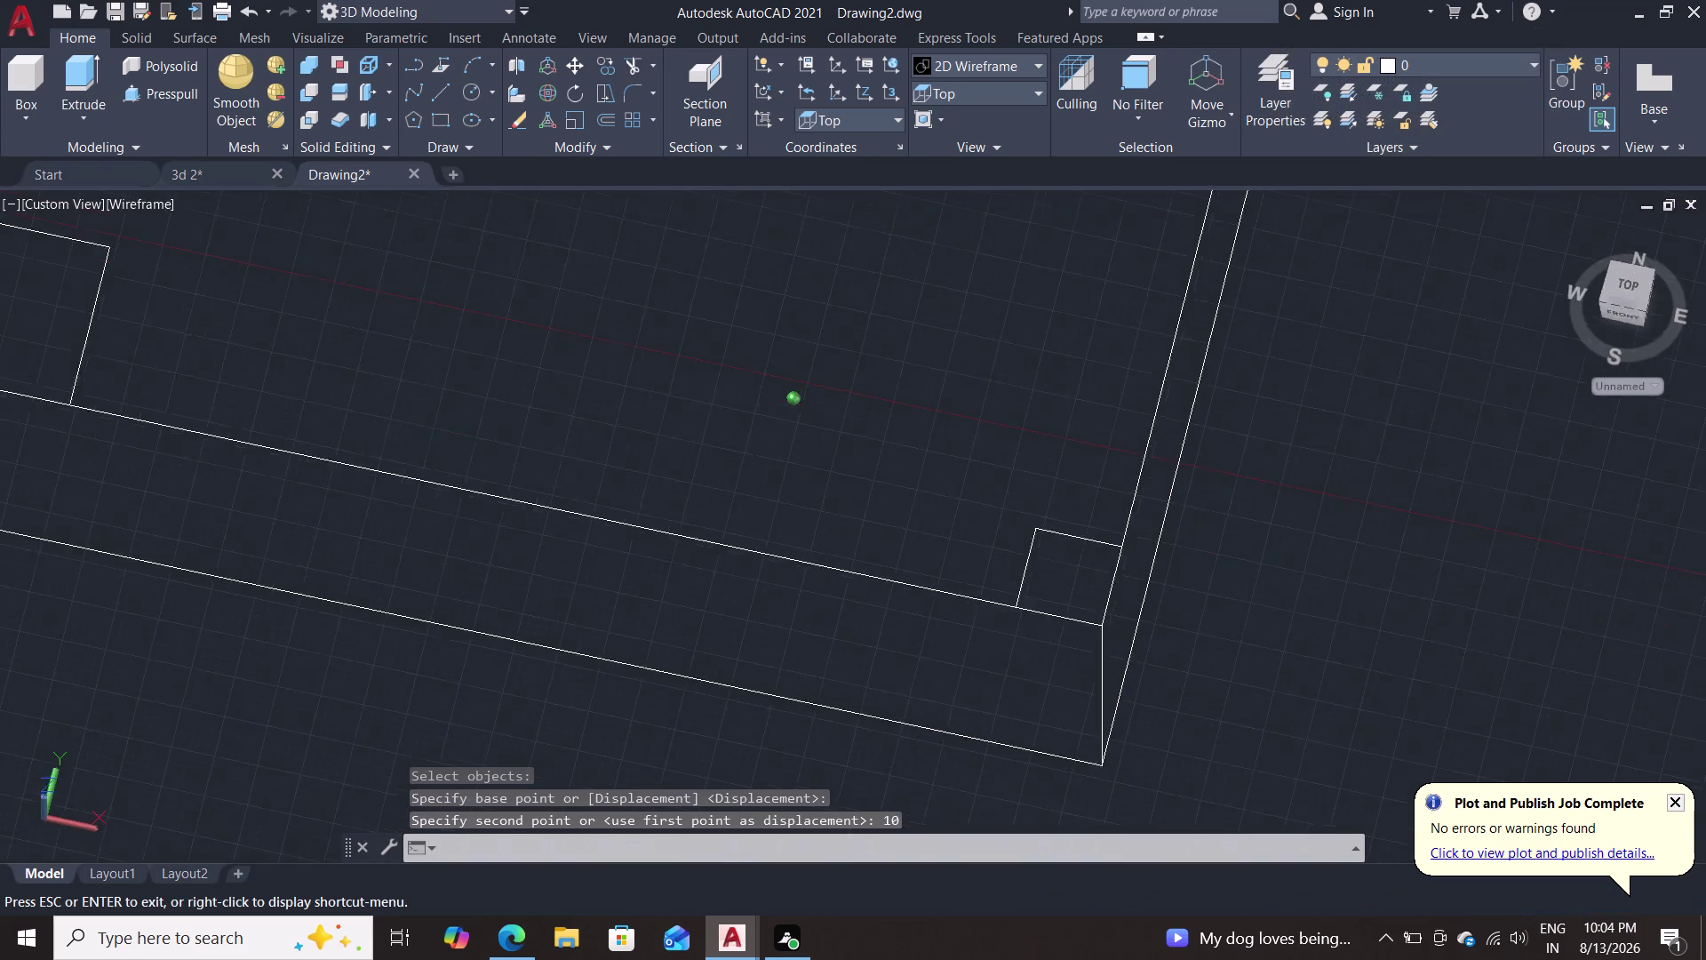
middle_drag(1325, 532, 1330, 575)
Copy the raised square from its corner to the opposite corner of the straight end.
key(c)
key(o)
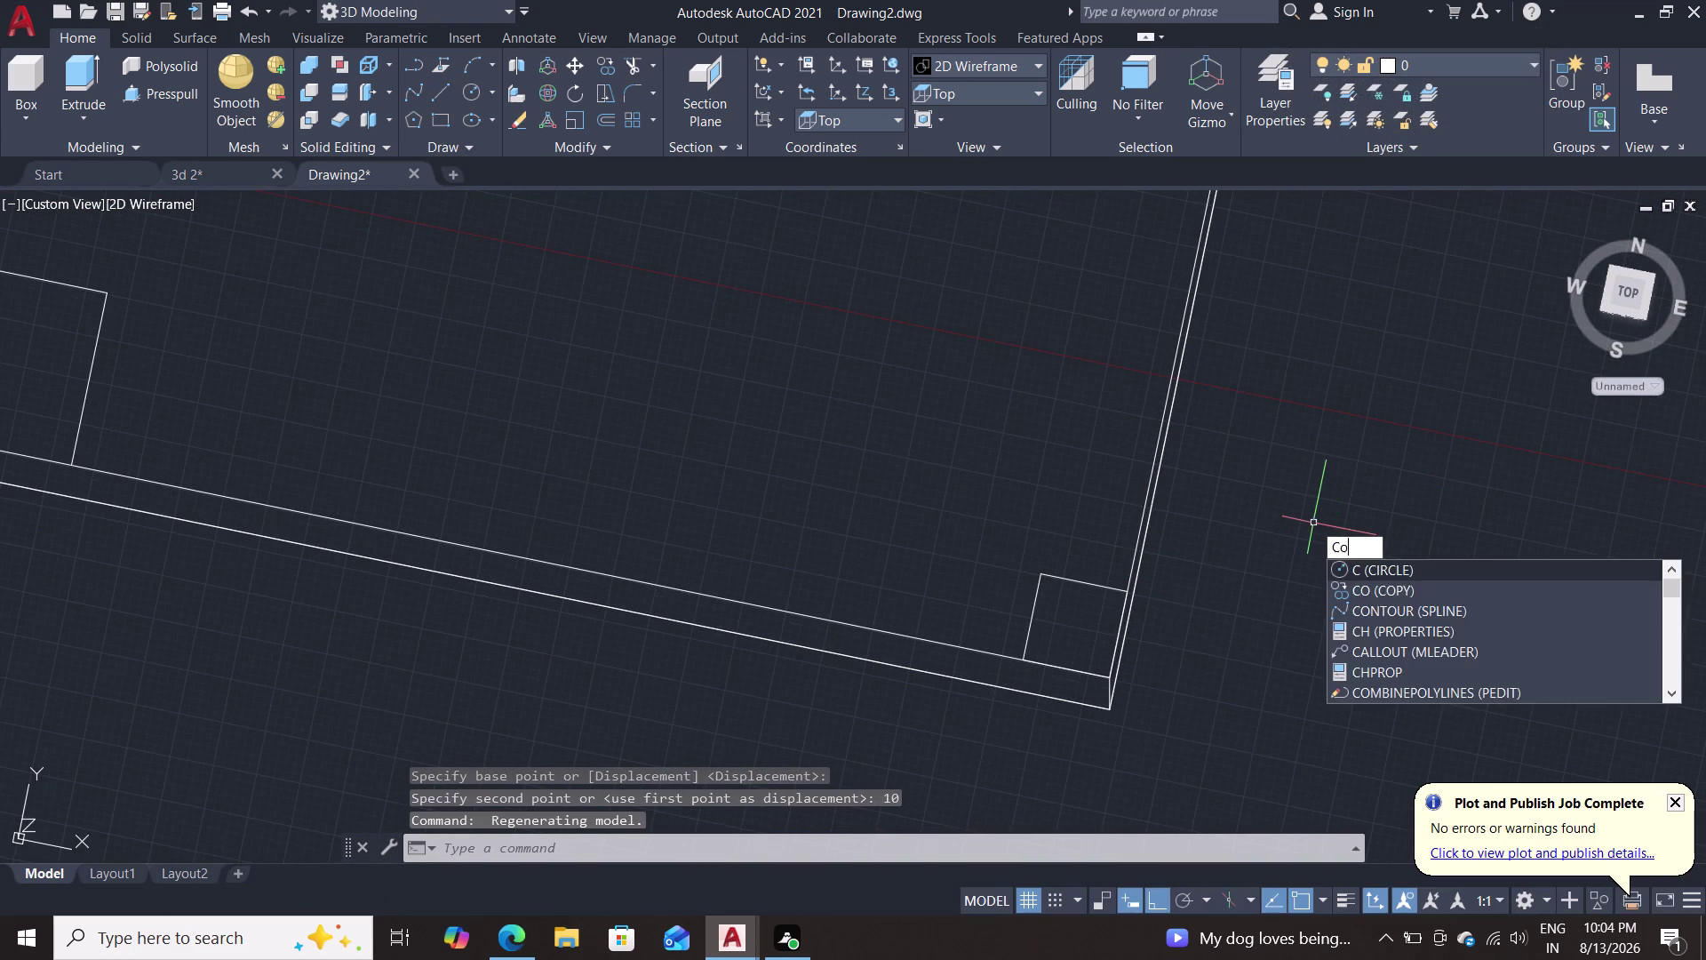
key(Return)
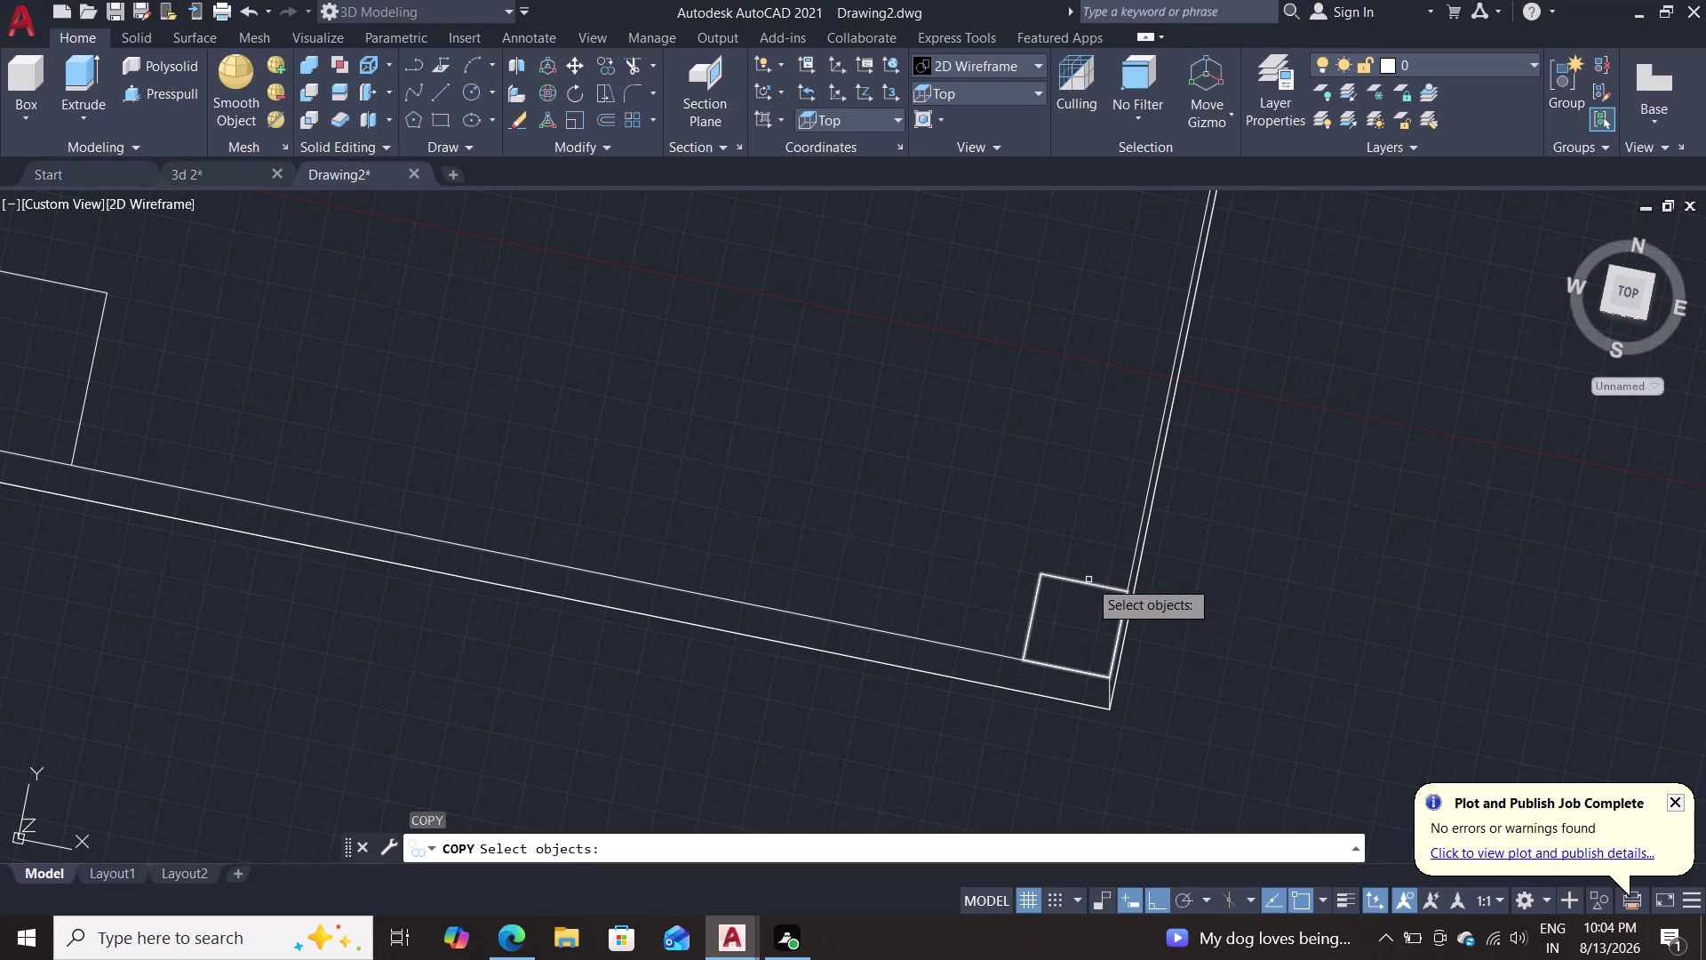
double_click(1087, 581)
key(Return)
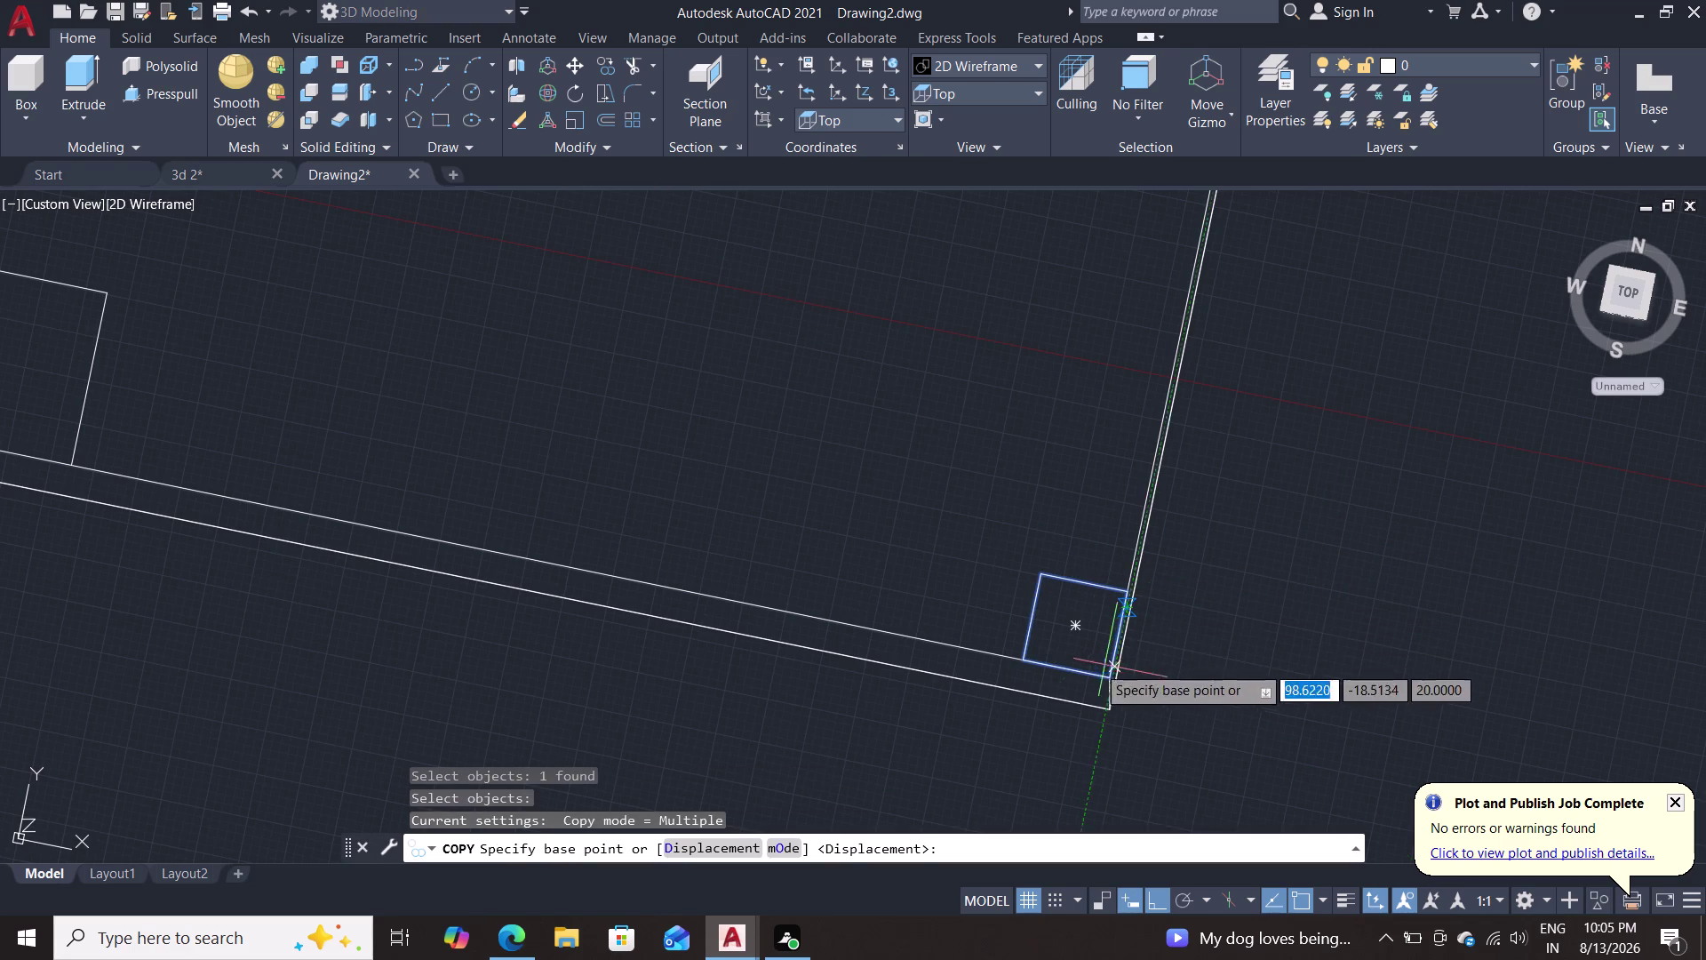
click(1077, 616)
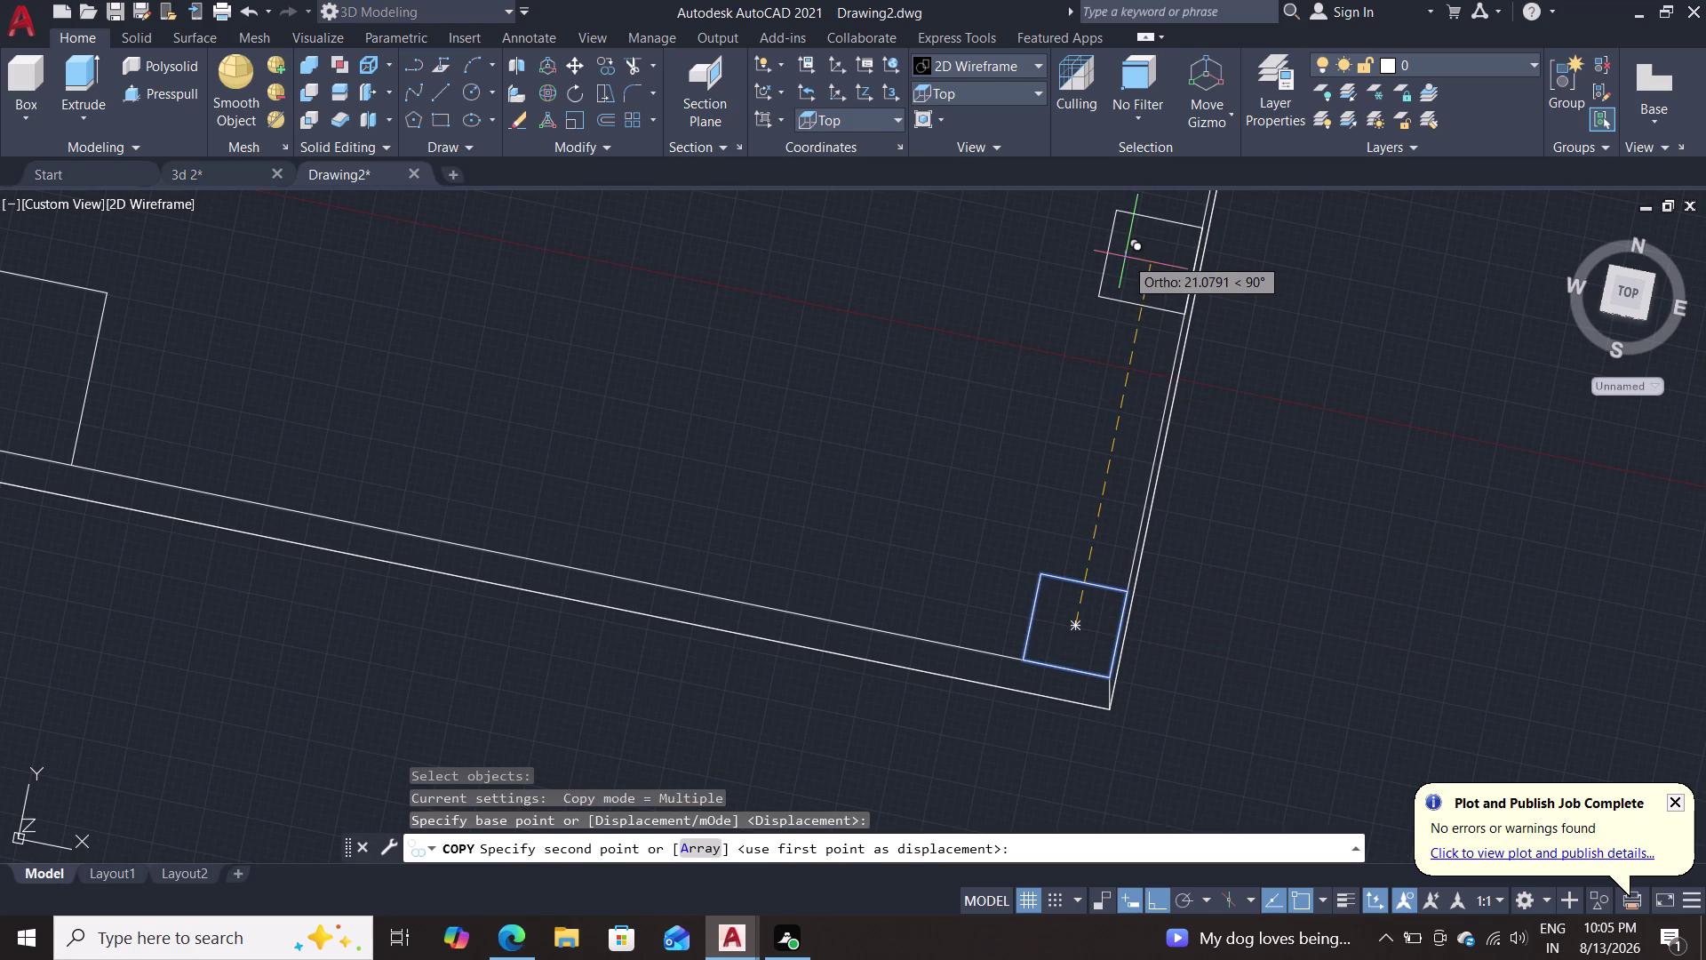
middle_drag(1125, 261, 1125, 558)
scroll(down, 3)
middle_drag(1147, 359, 1142, 390)
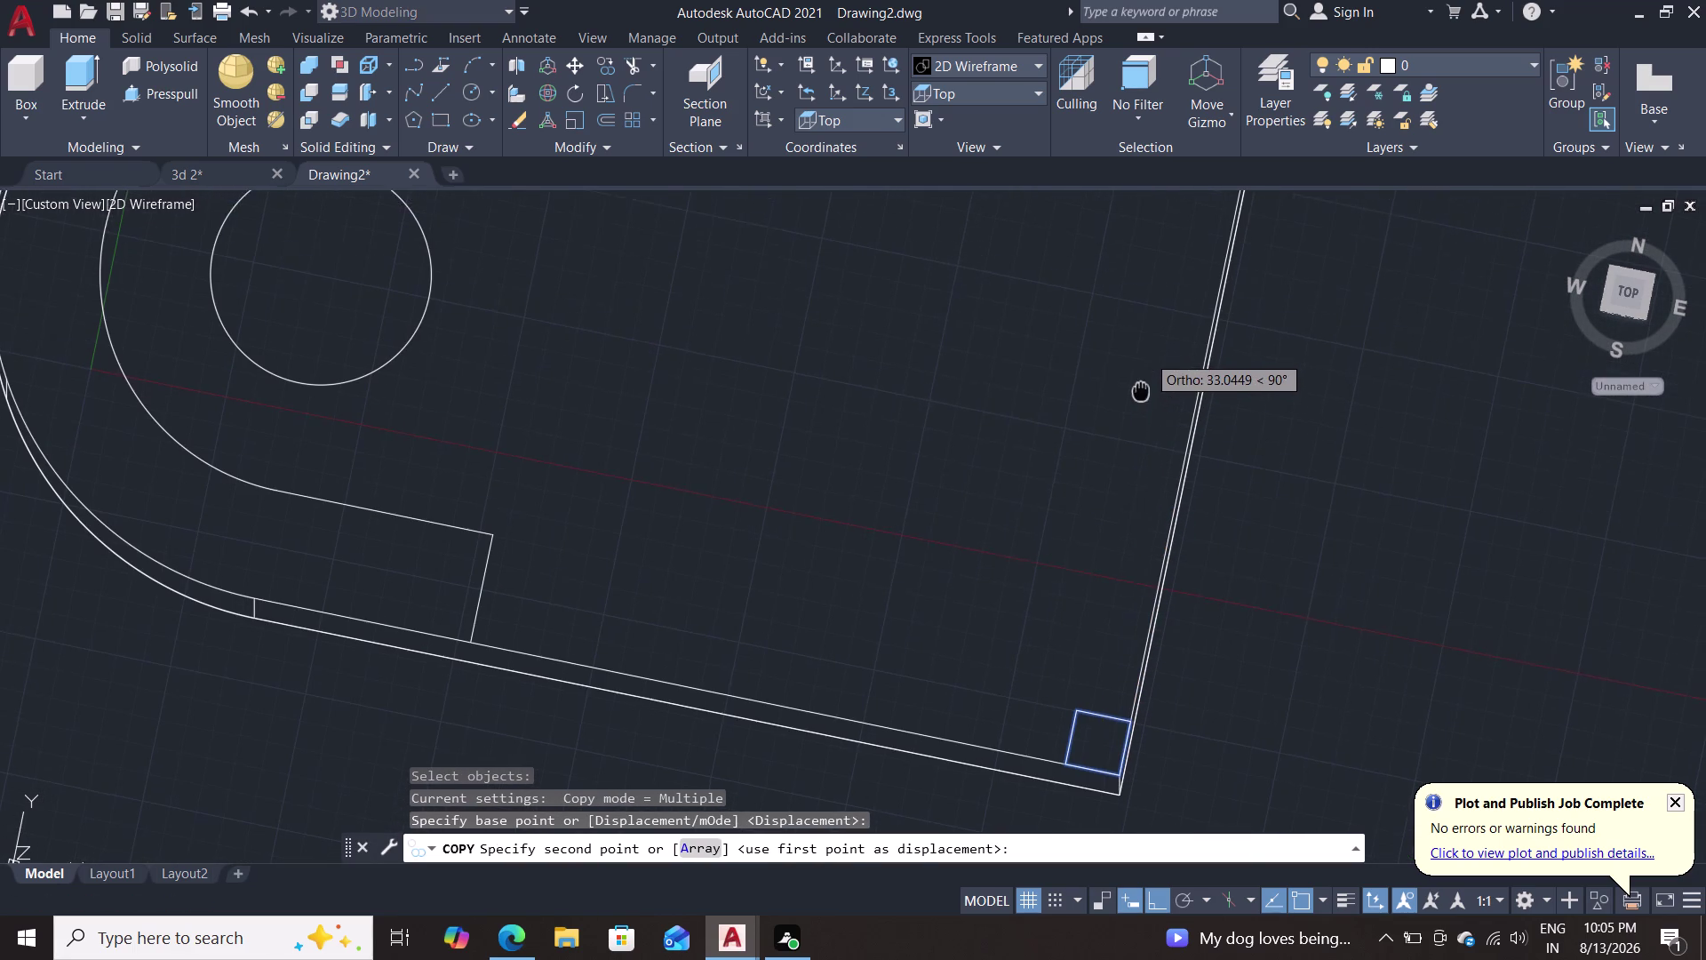
middle_drag(1141, 390, 1109, 551)
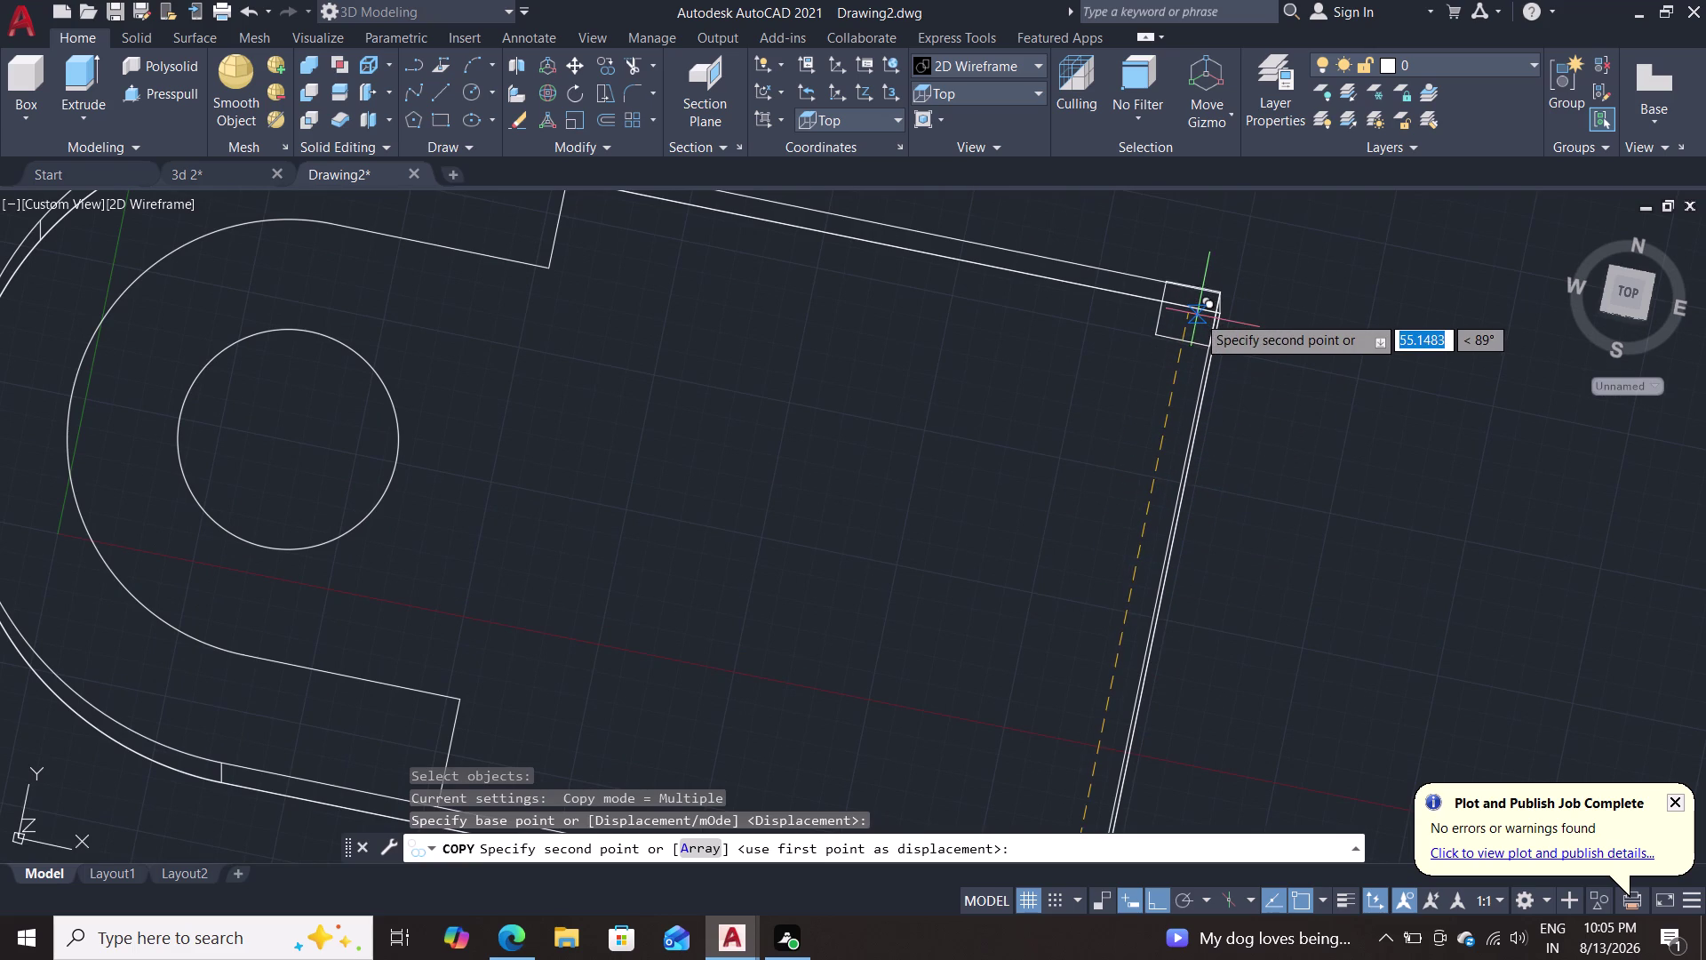
click(1193, 315)
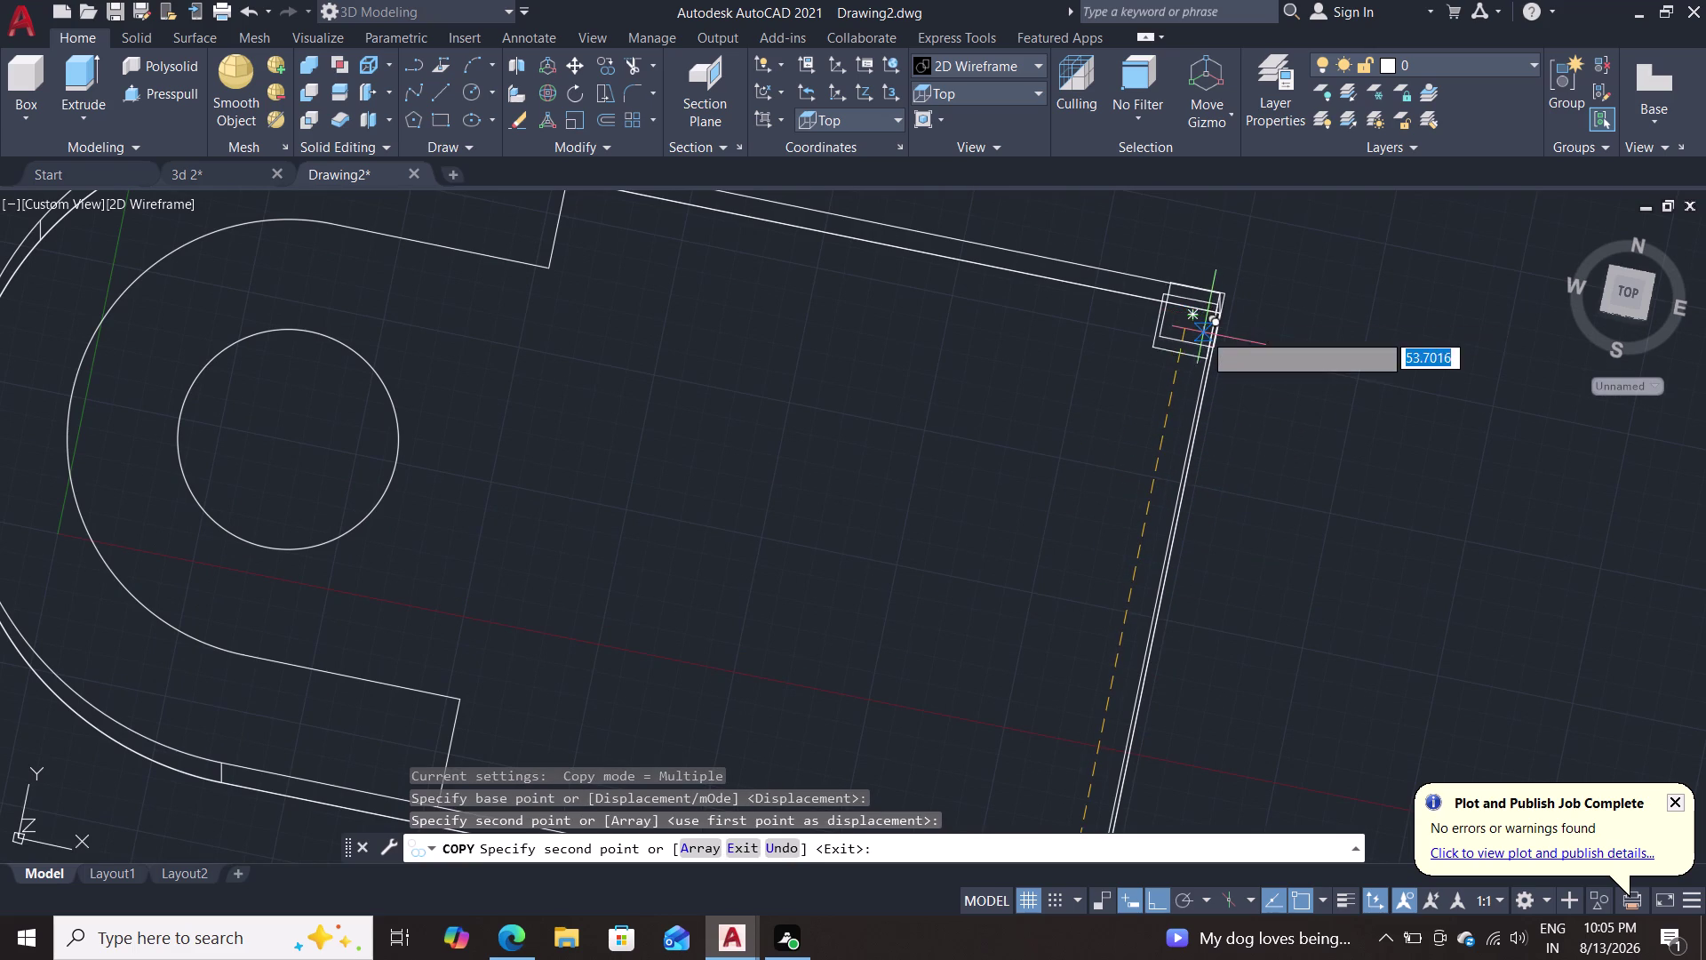
key(Escape)
Orbit around the block to inspect the copied square.
scroll(up, 3)
middle_drag(1280, 334, 1279, 392)
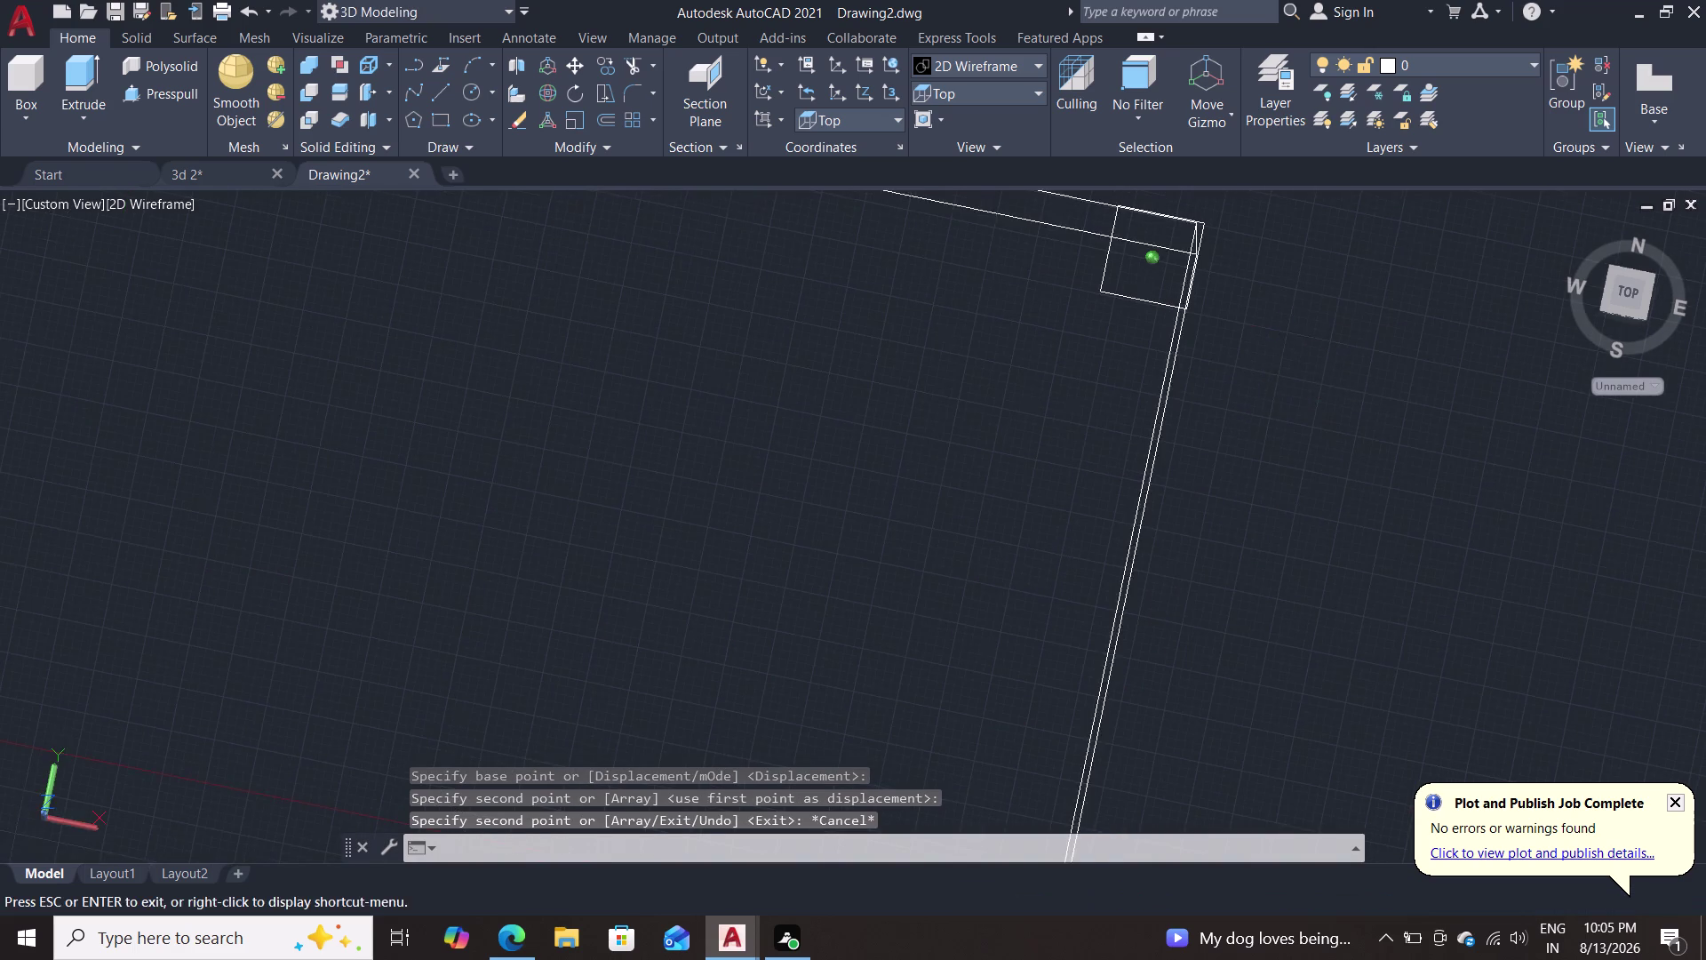
middle_drag(1279, 392, 1268, 528)
middle_drag(1266, 515, 1253, 491)
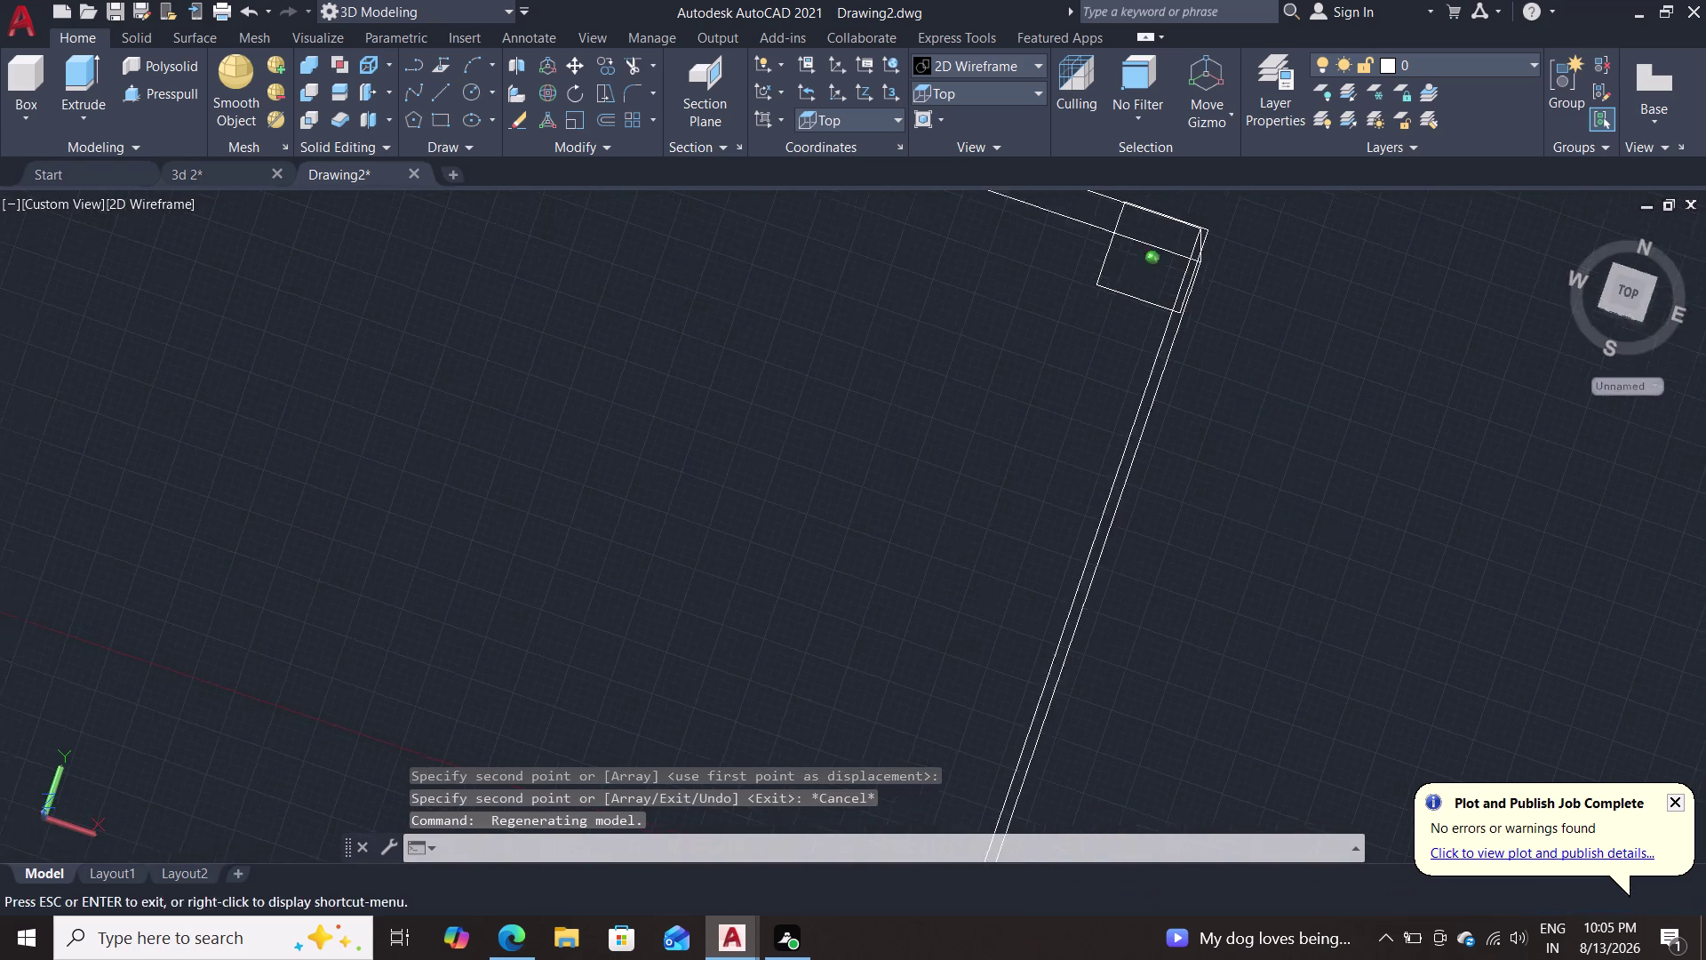
middle_drag(1254, 491, 1249, 474)
middle_drag(1245, 464, 1245, 368)
scroll(down, 3)
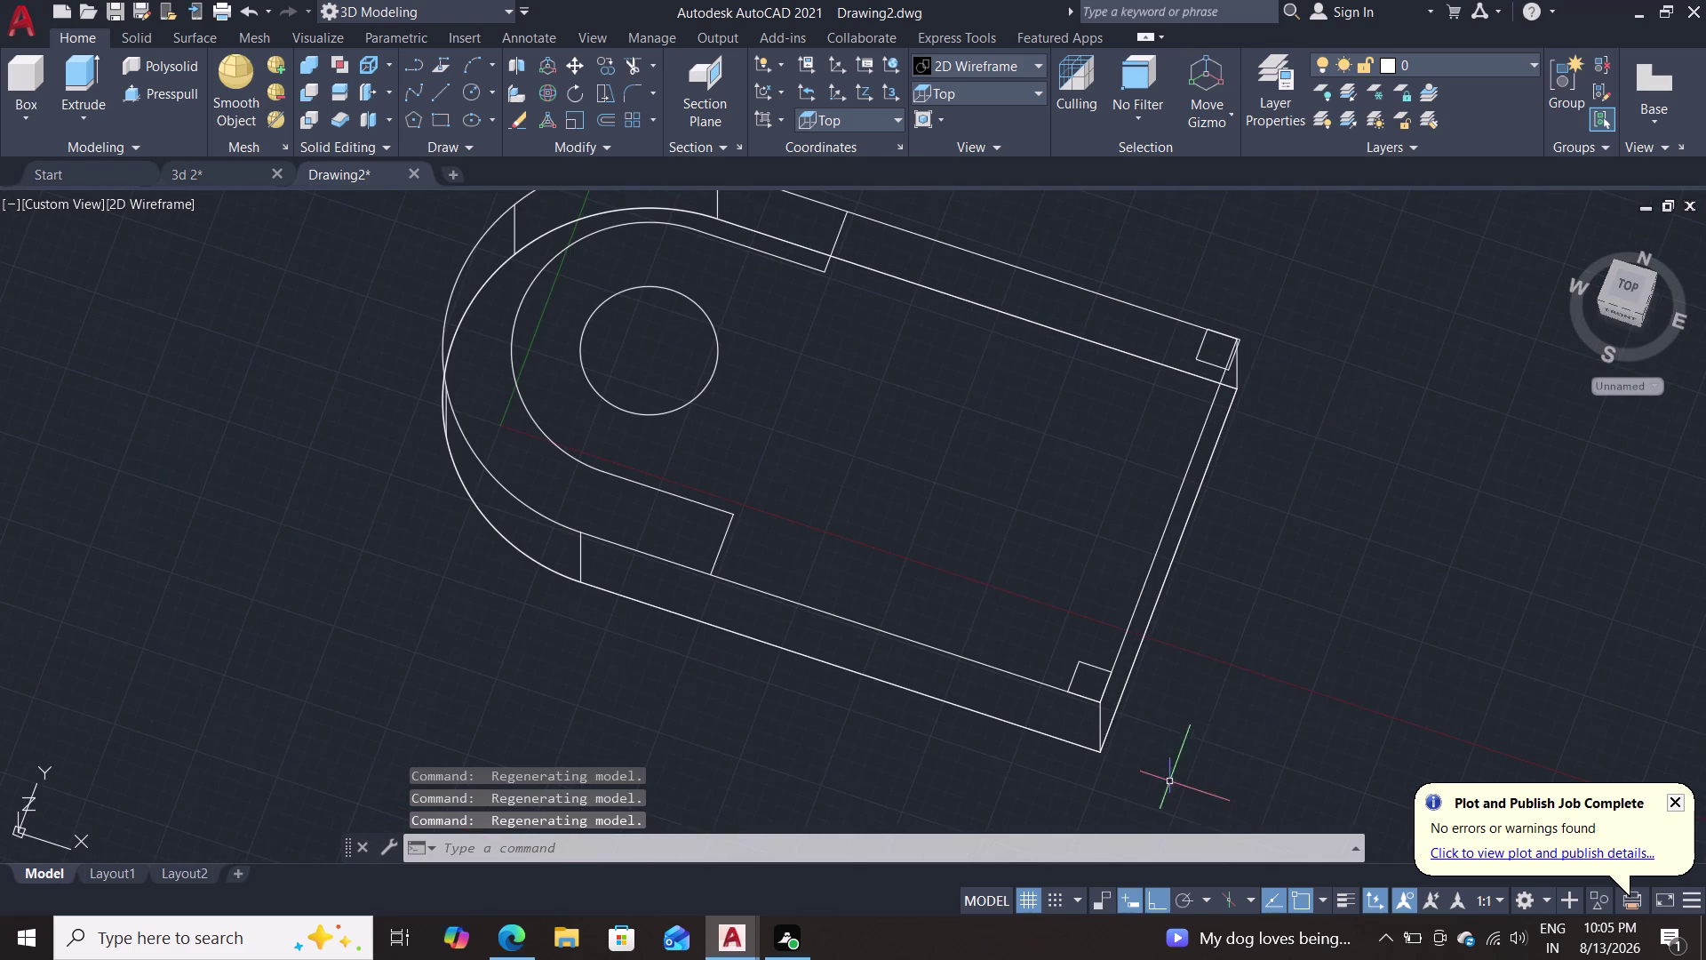
Orbit and zoom in on the corner square.
middle_drag(1164, 774, 1287, 710)
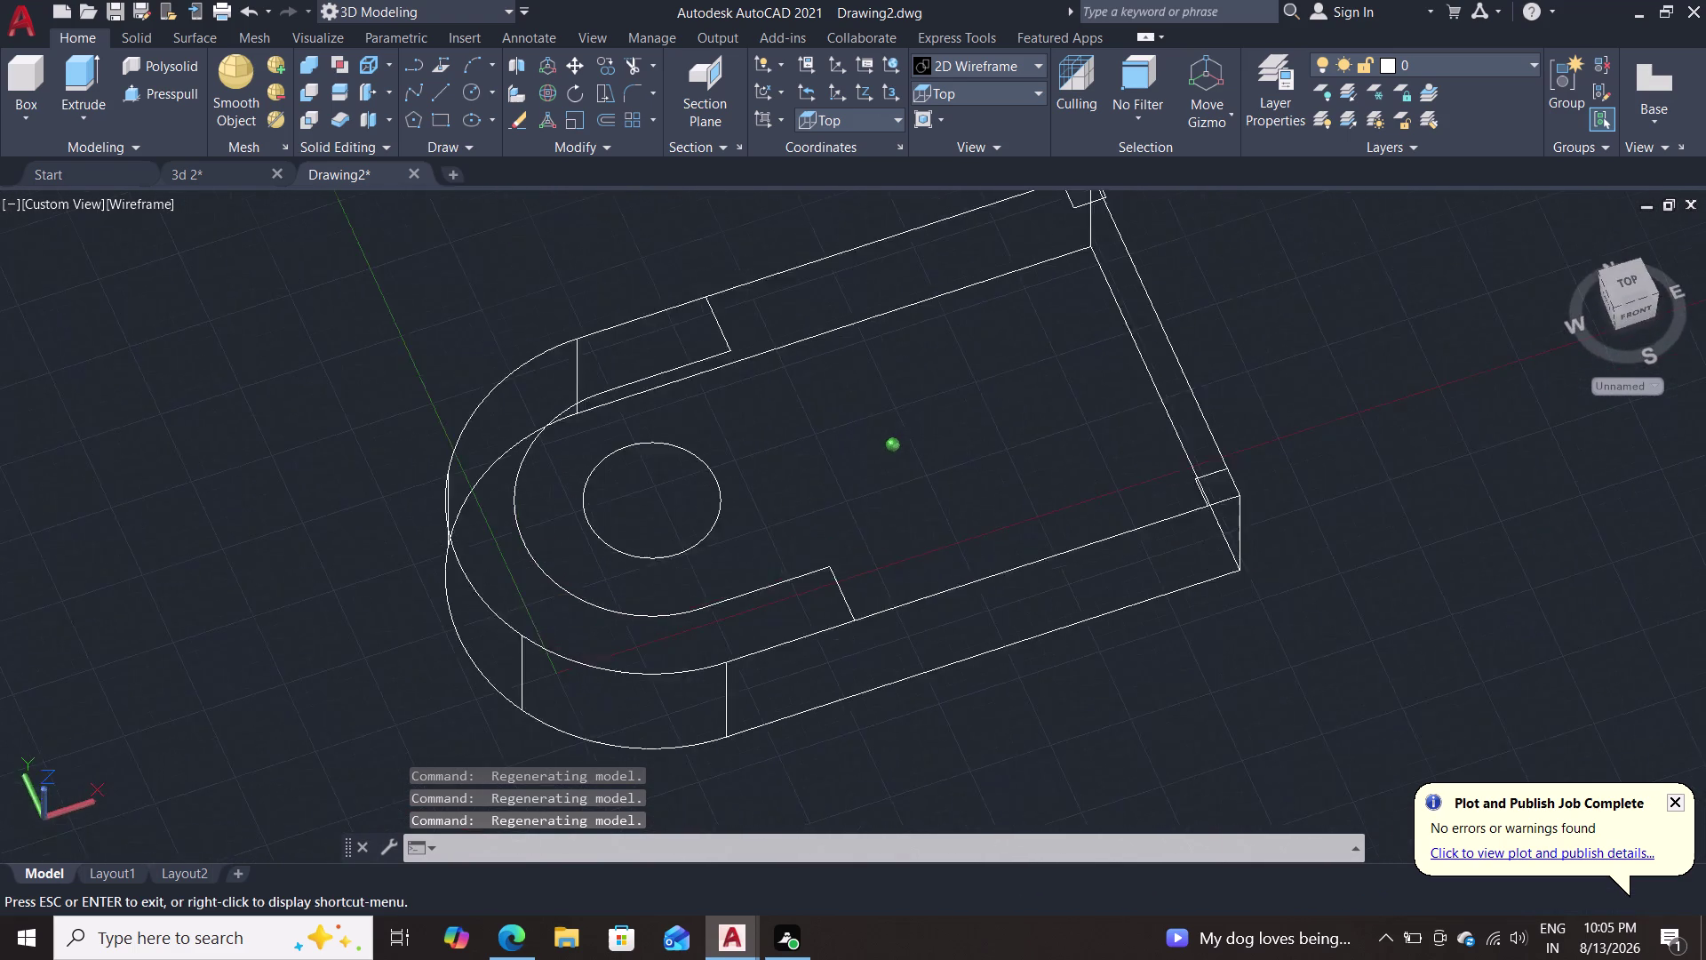
middle_drag(1287, 710, 1207, 801)
scroll(up, 3)
middle_drag(1243, 424, 1247, 711)
middle_drag(1097, 336, 1162, 738)
scroll(up, 3)
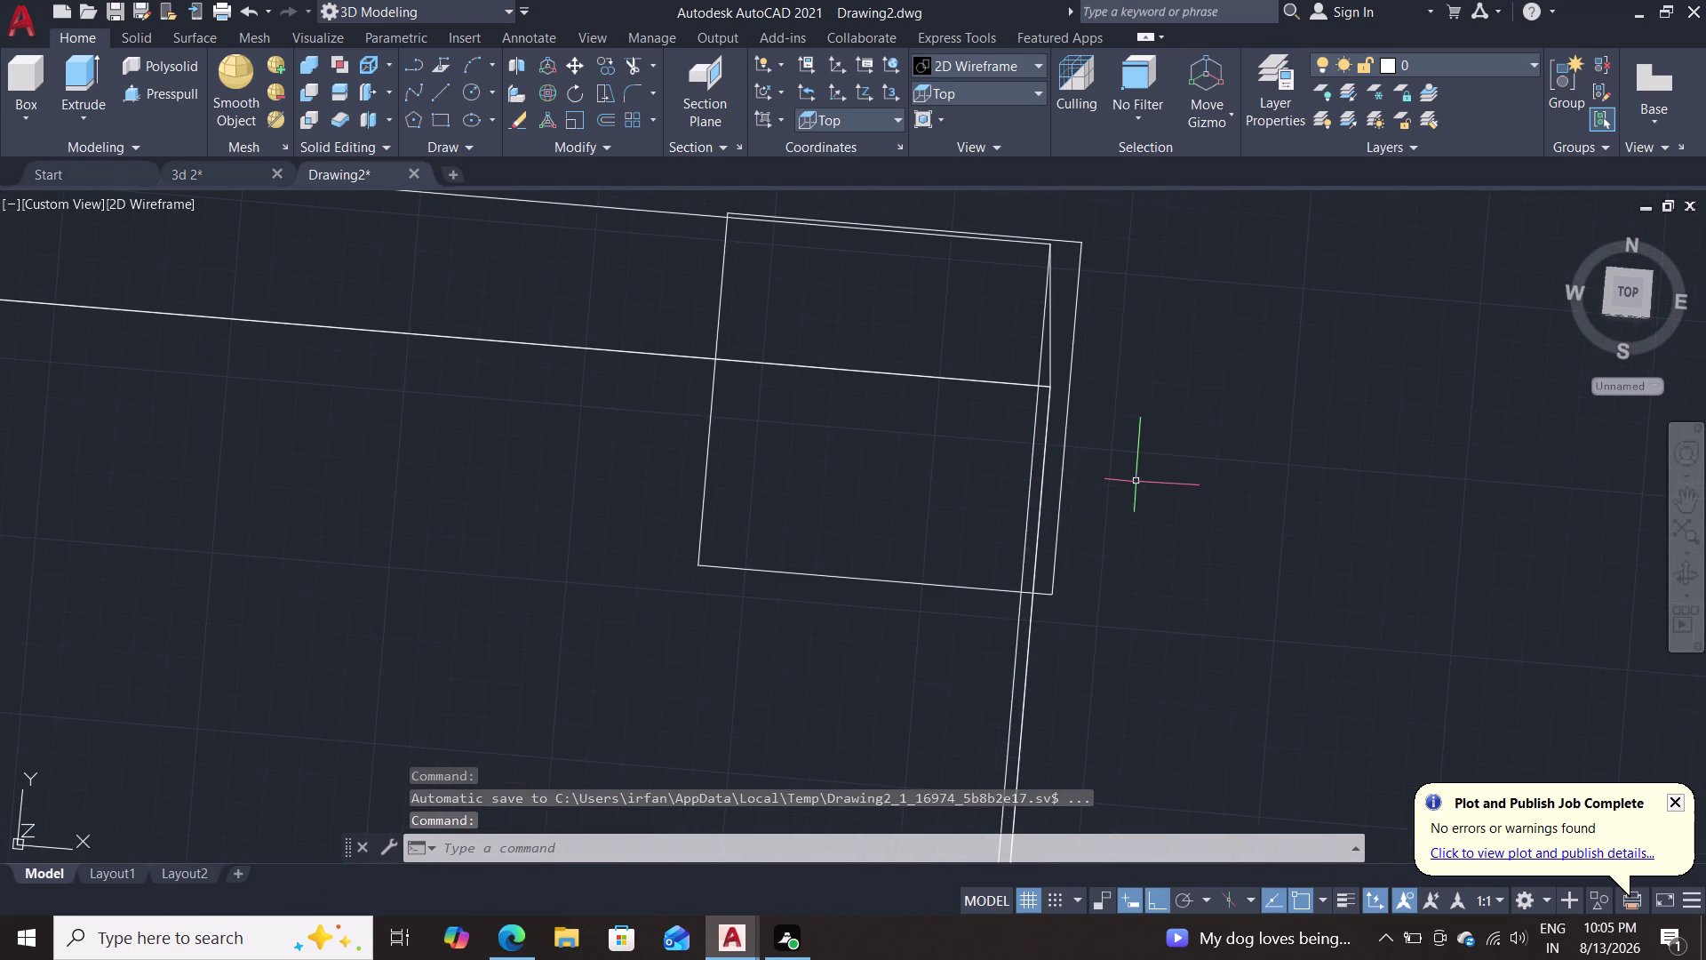
scroll(up, 3)
Move the corner square to a new position, then orbit to check it.
key(m)
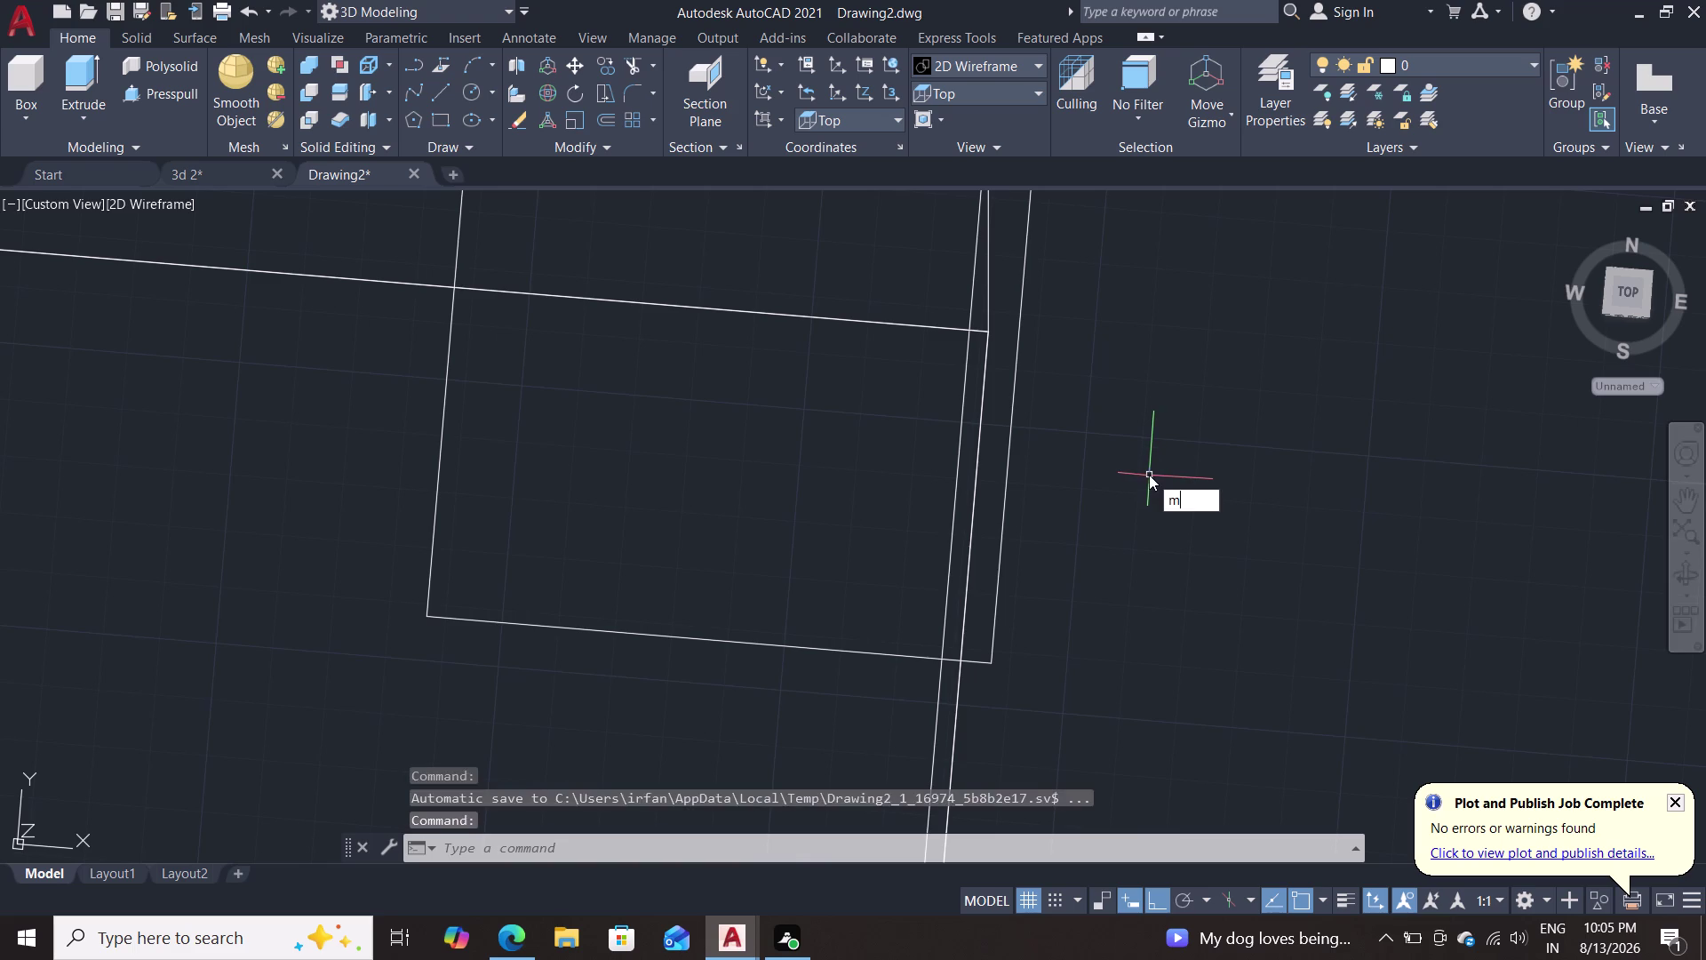
key(Return)
double_click(1005, 459)
key(Return)
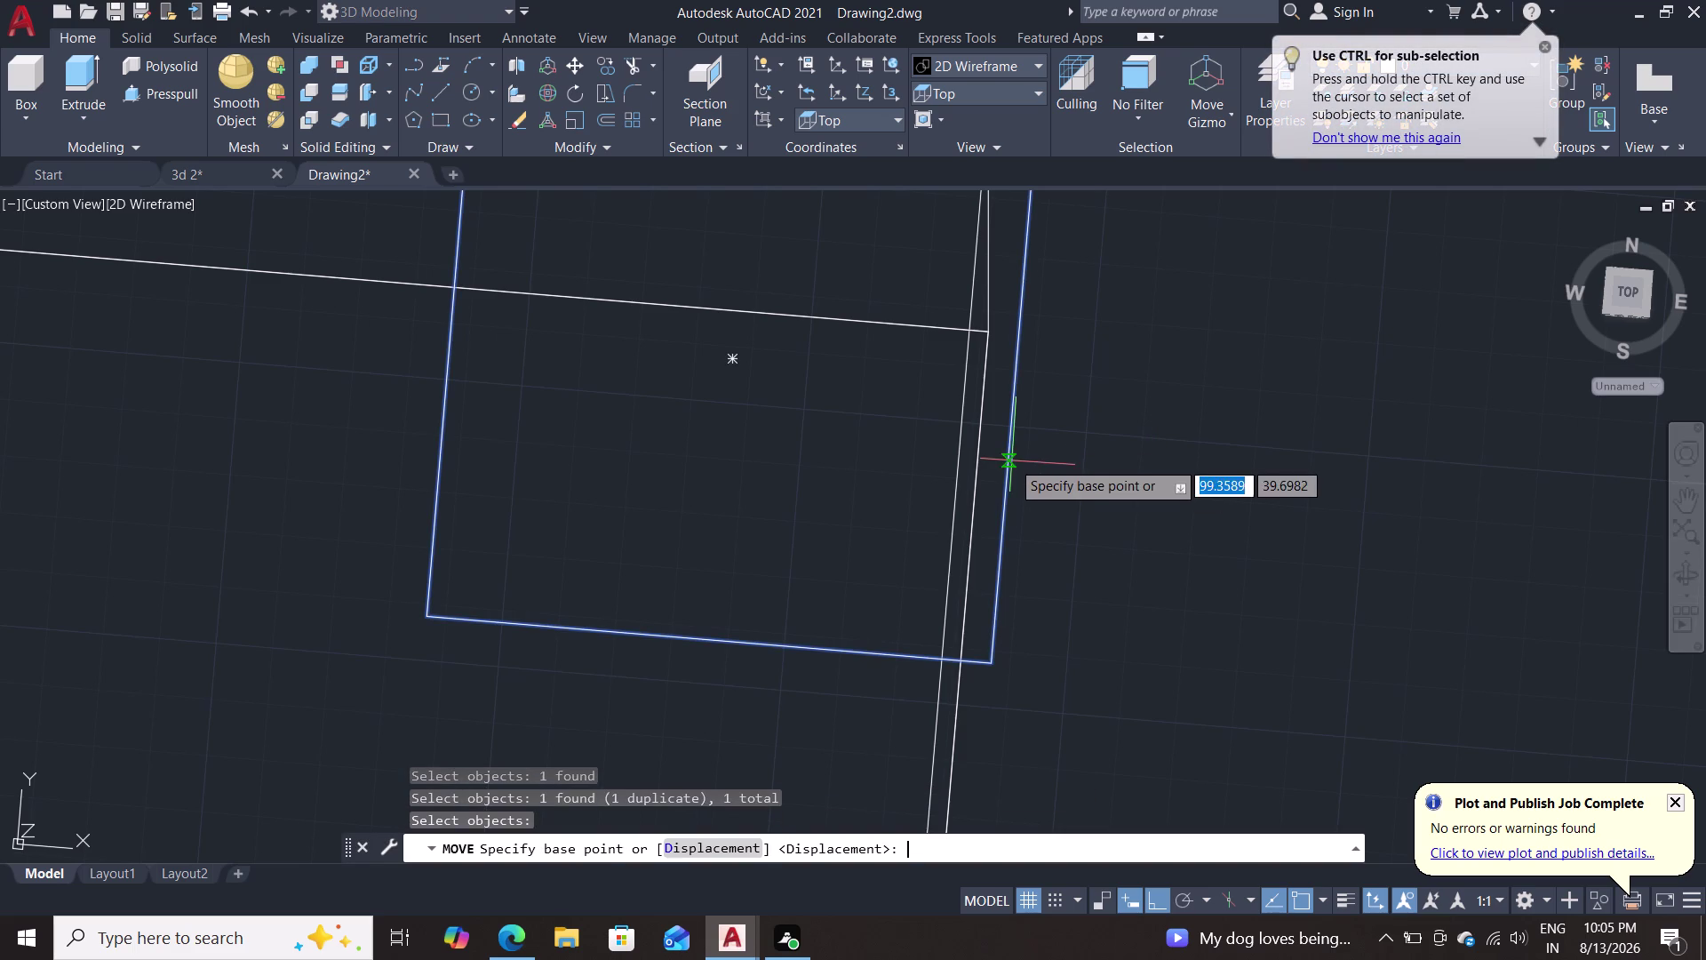
double_click(723, 357)
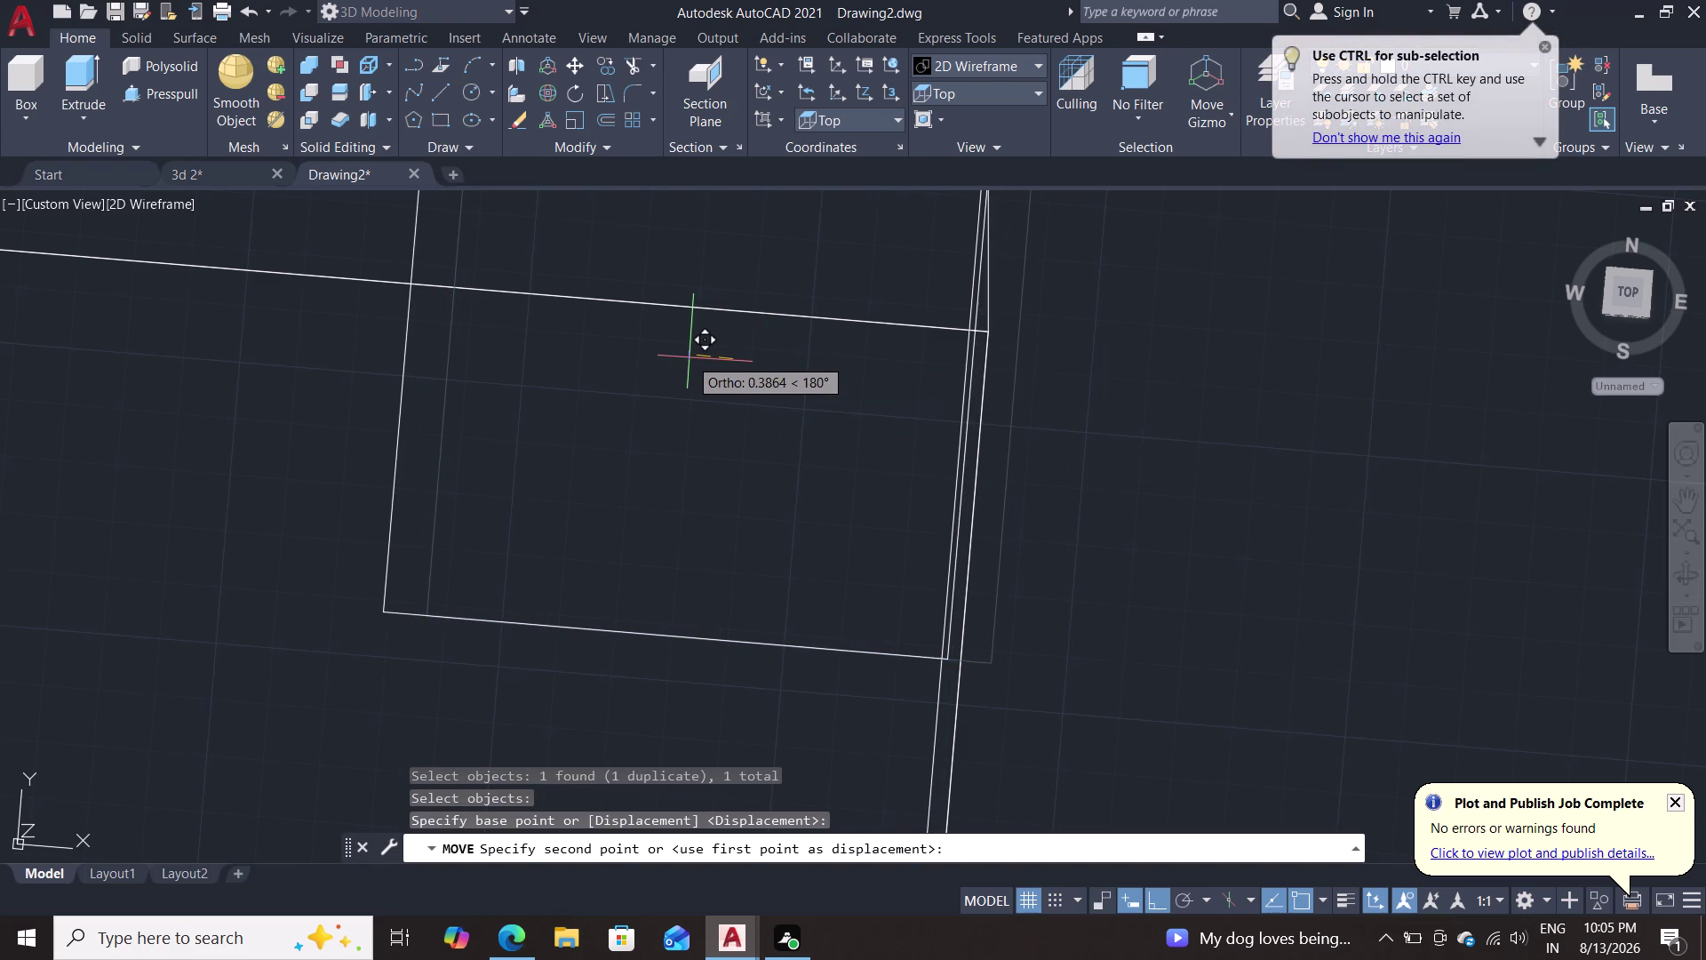
middle_drag(688, 384, 685, 565)
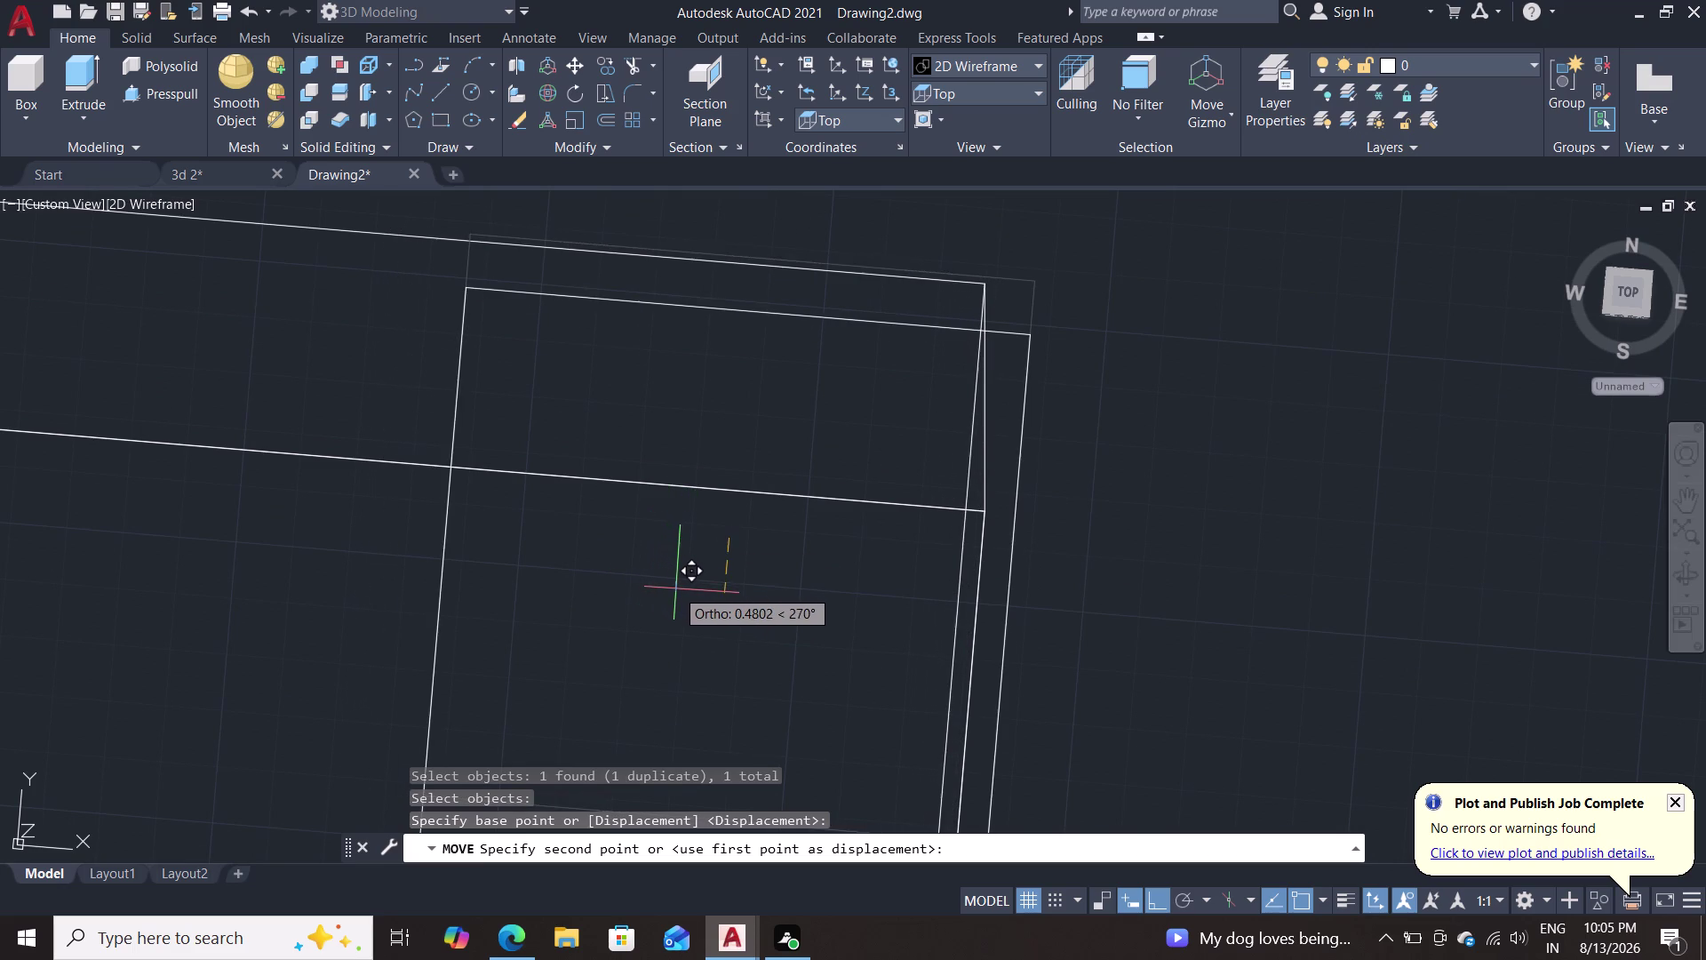
click(675, 572)
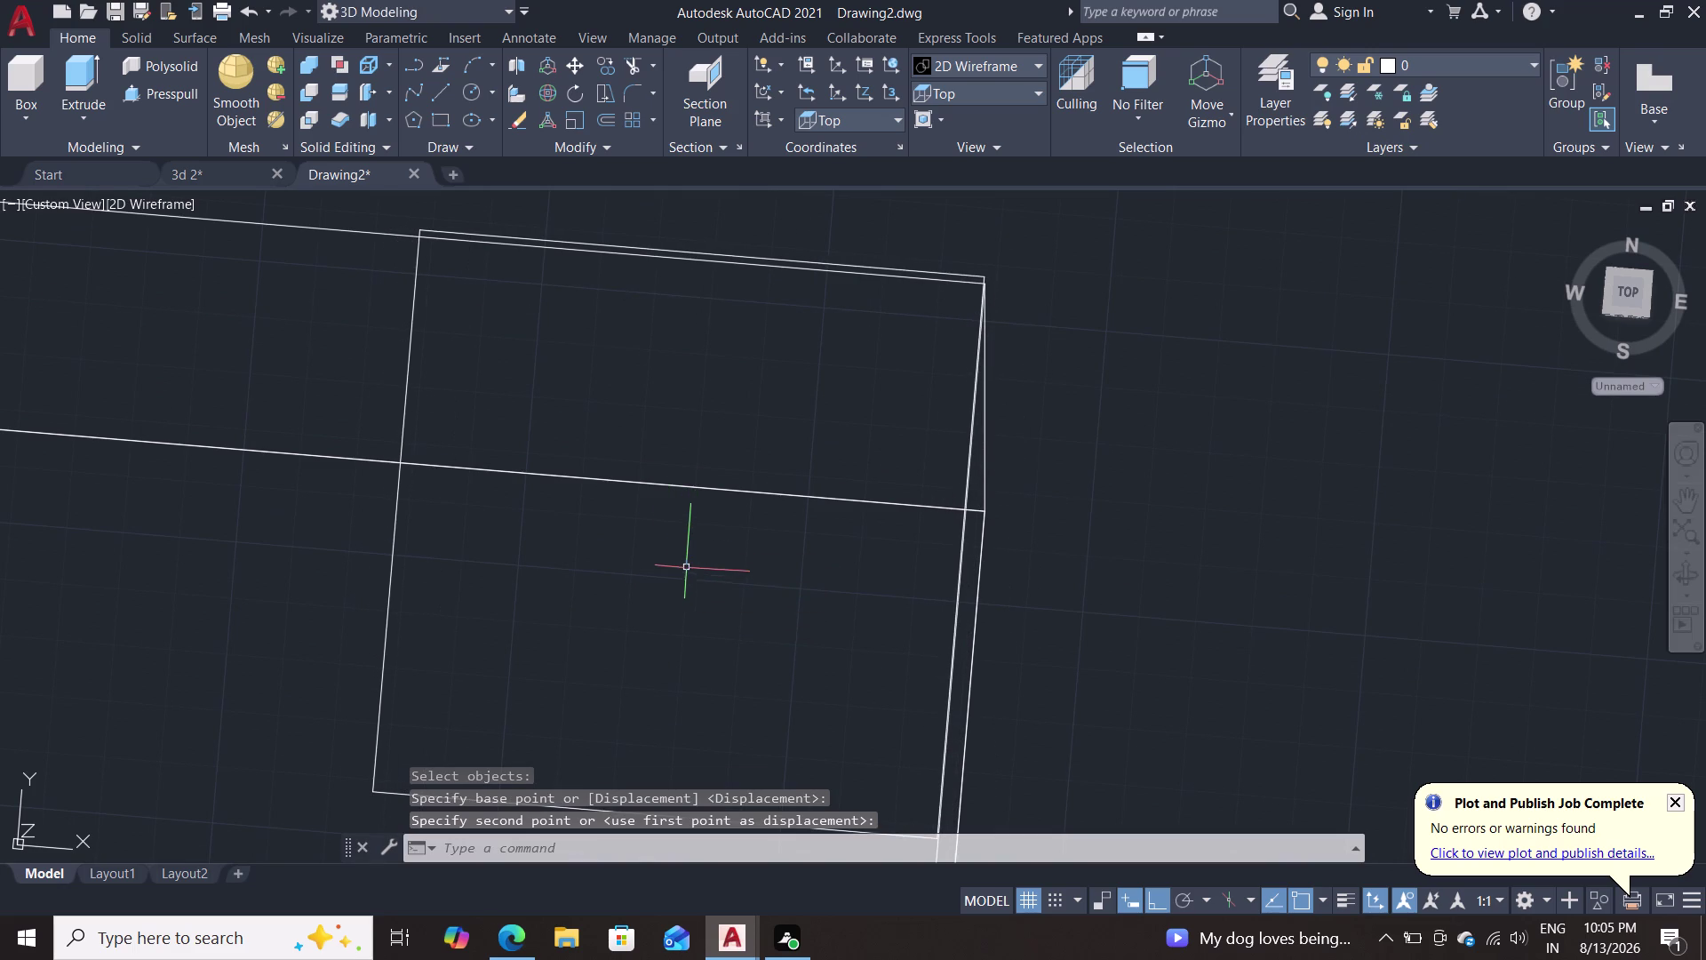
middle_drag(1091, 546, 1032, 451)
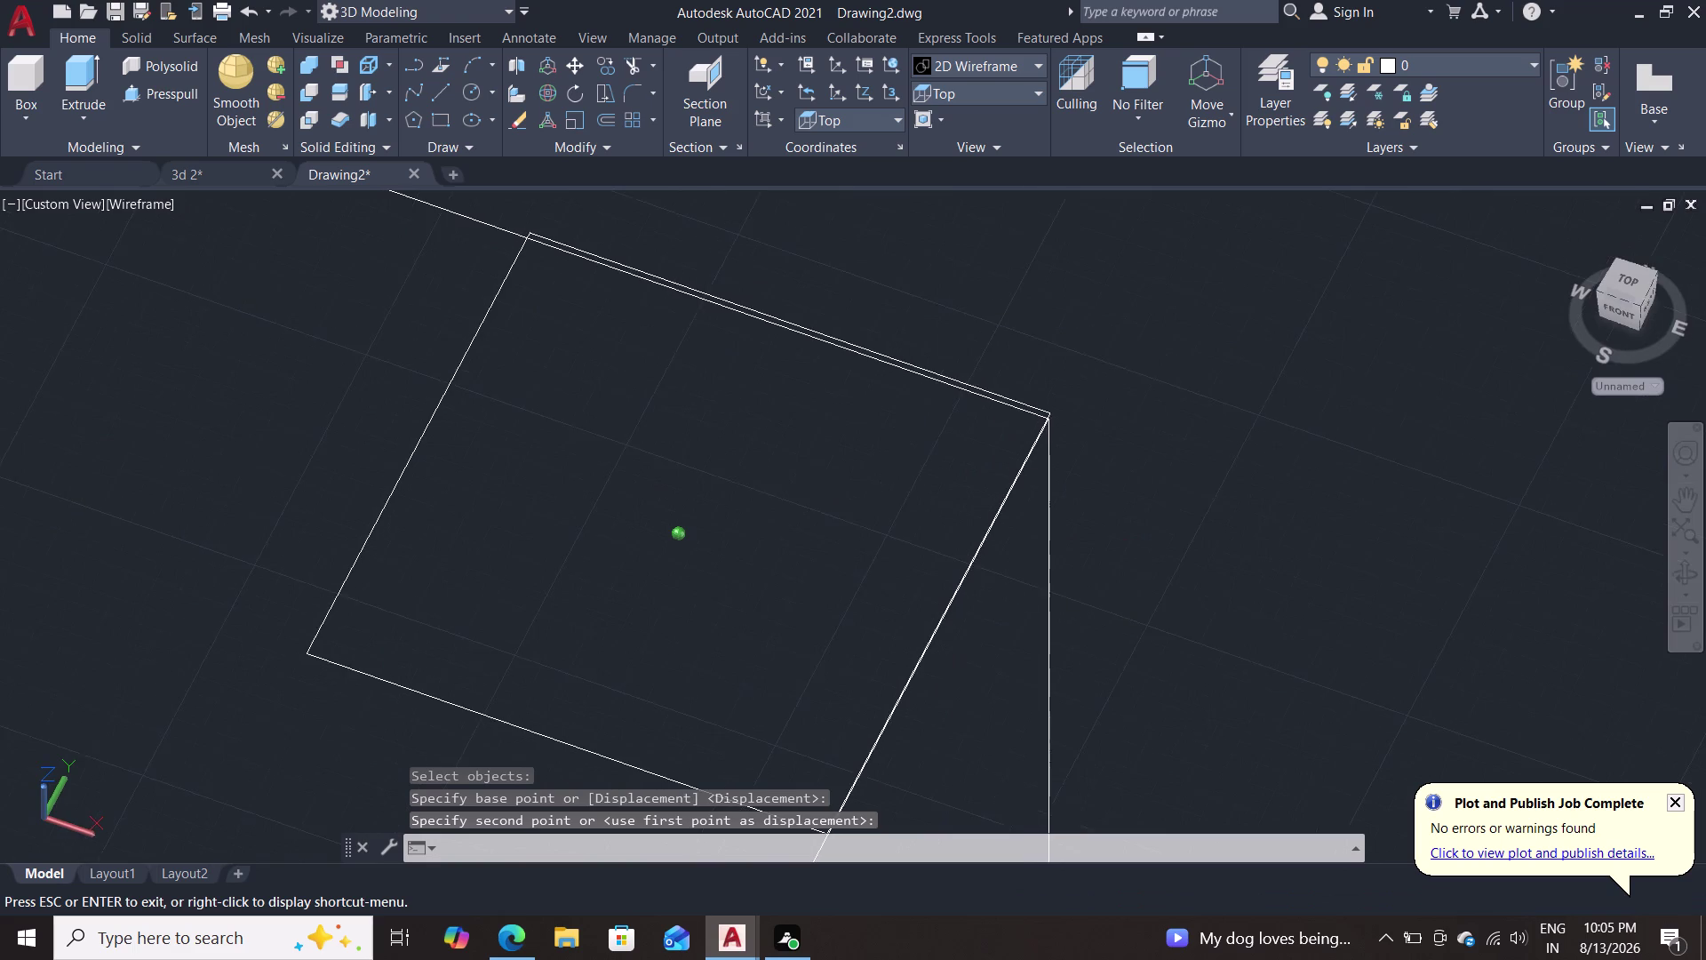
middle_drag(1032, 451, 1087, 626)
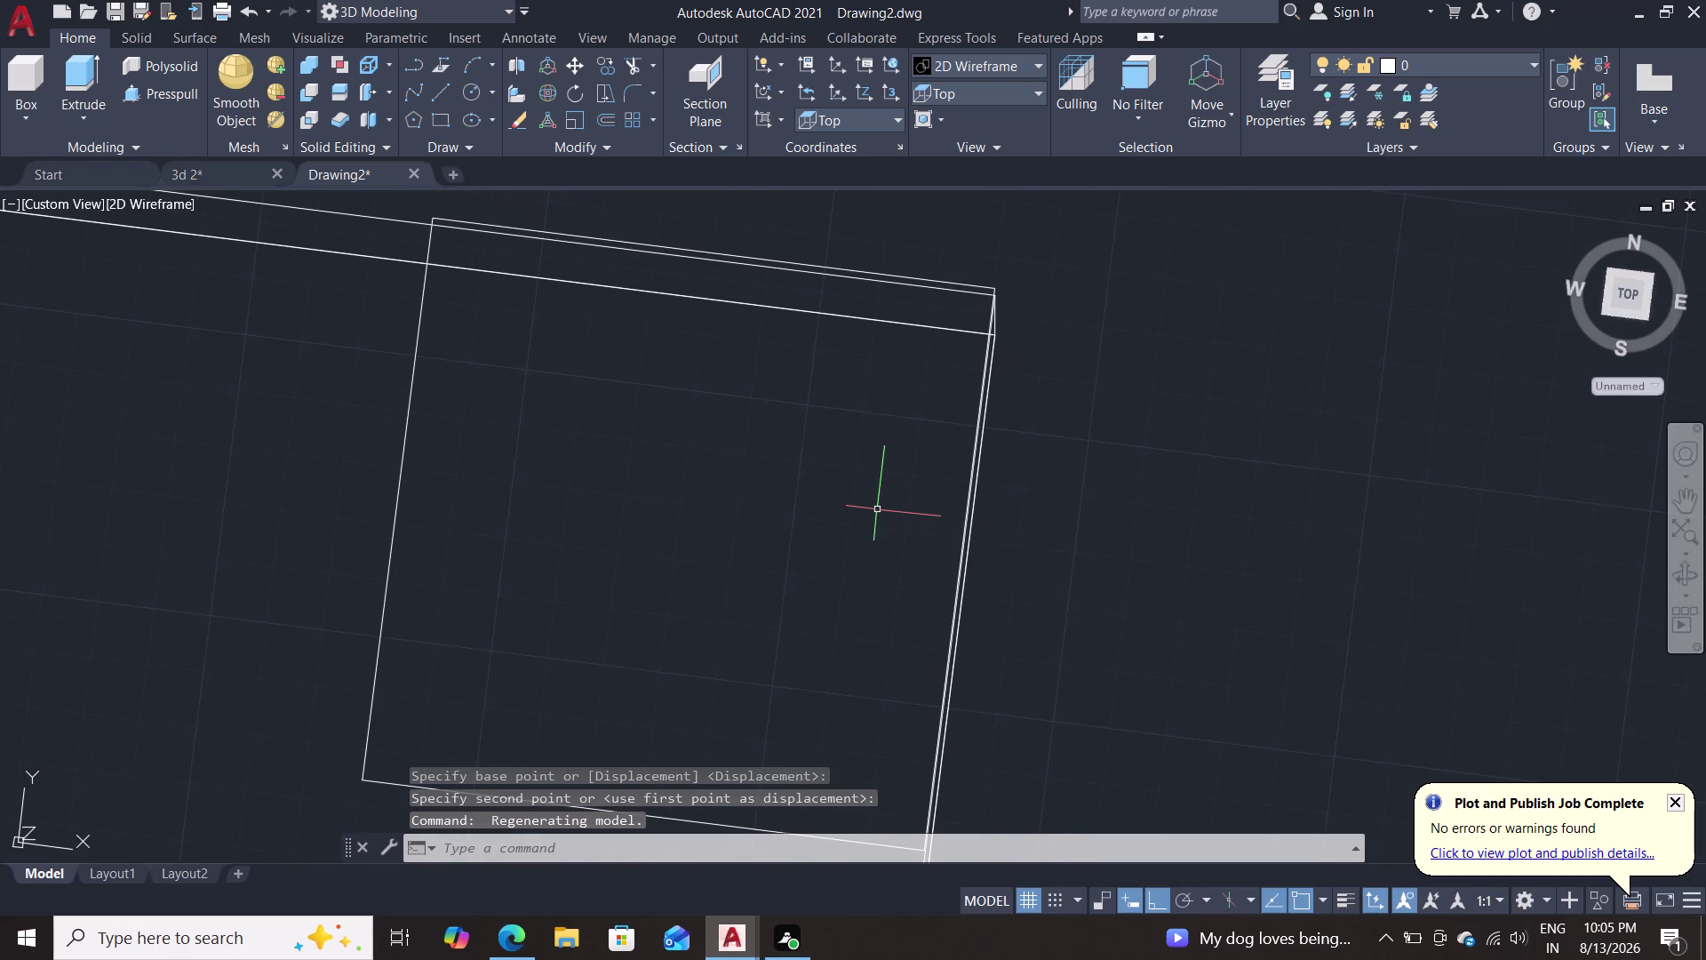
Start another move, shift the view toward the block's corner, then cancel it.
key(m)
key(Return)
scroll(up, 3)
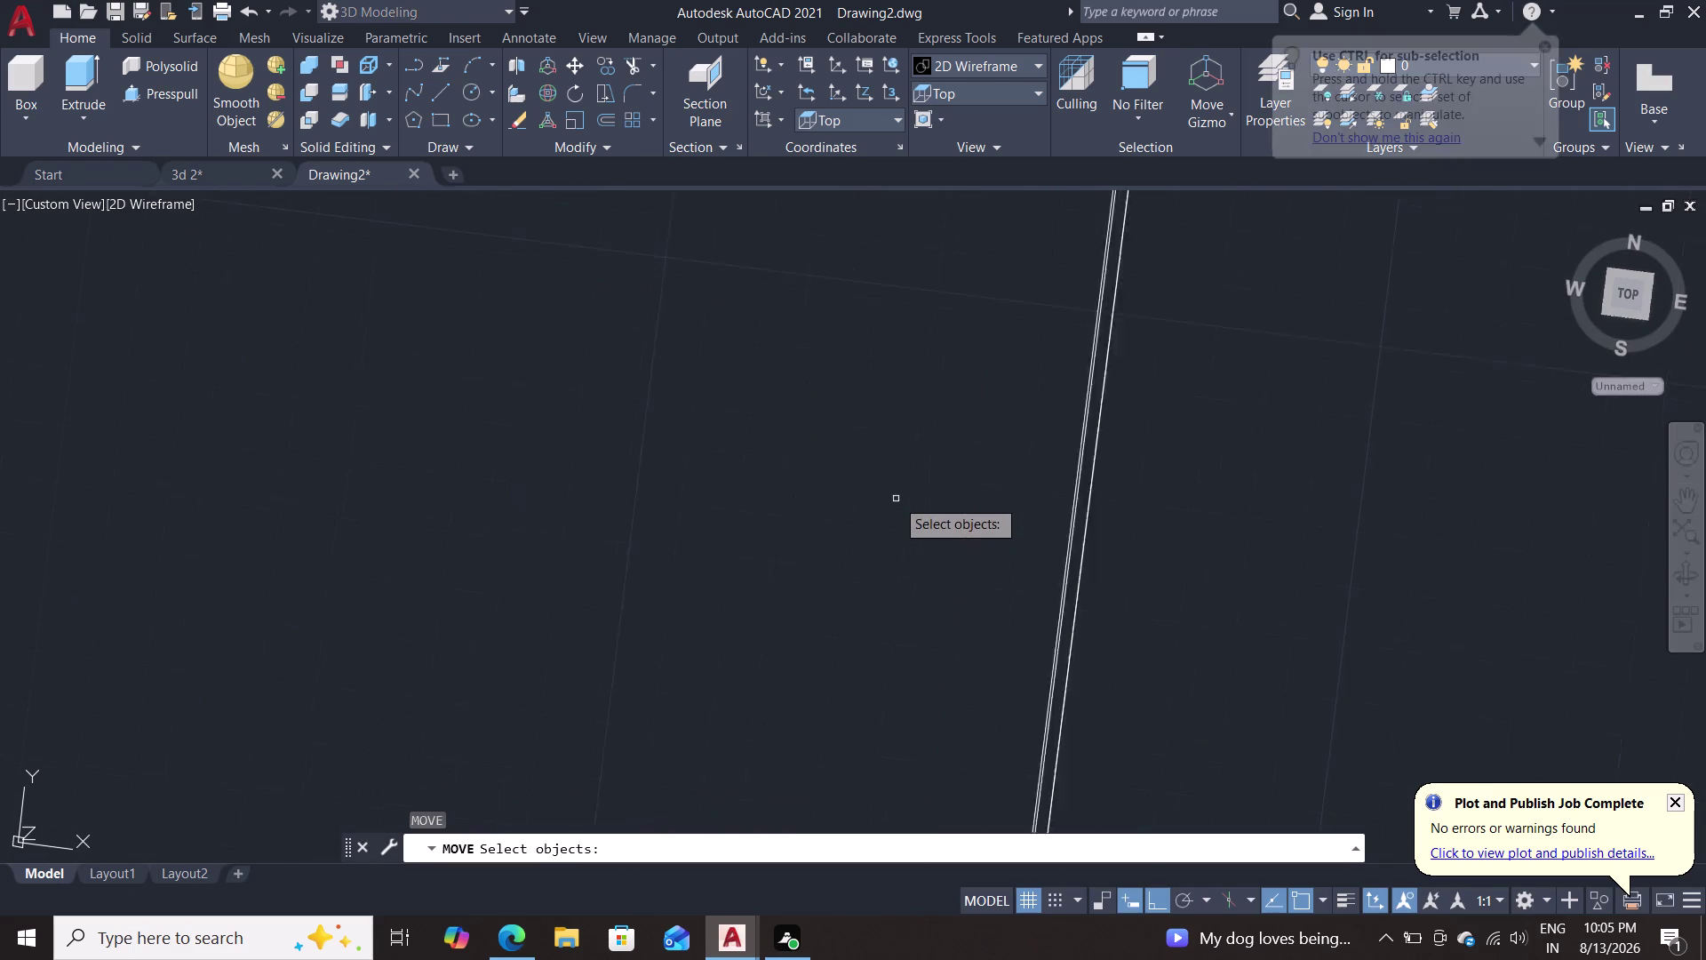
scroll(up, 3)
middle_drag(889, 515, 845, 862)
middle_drag(1022, 477, 988, 659)
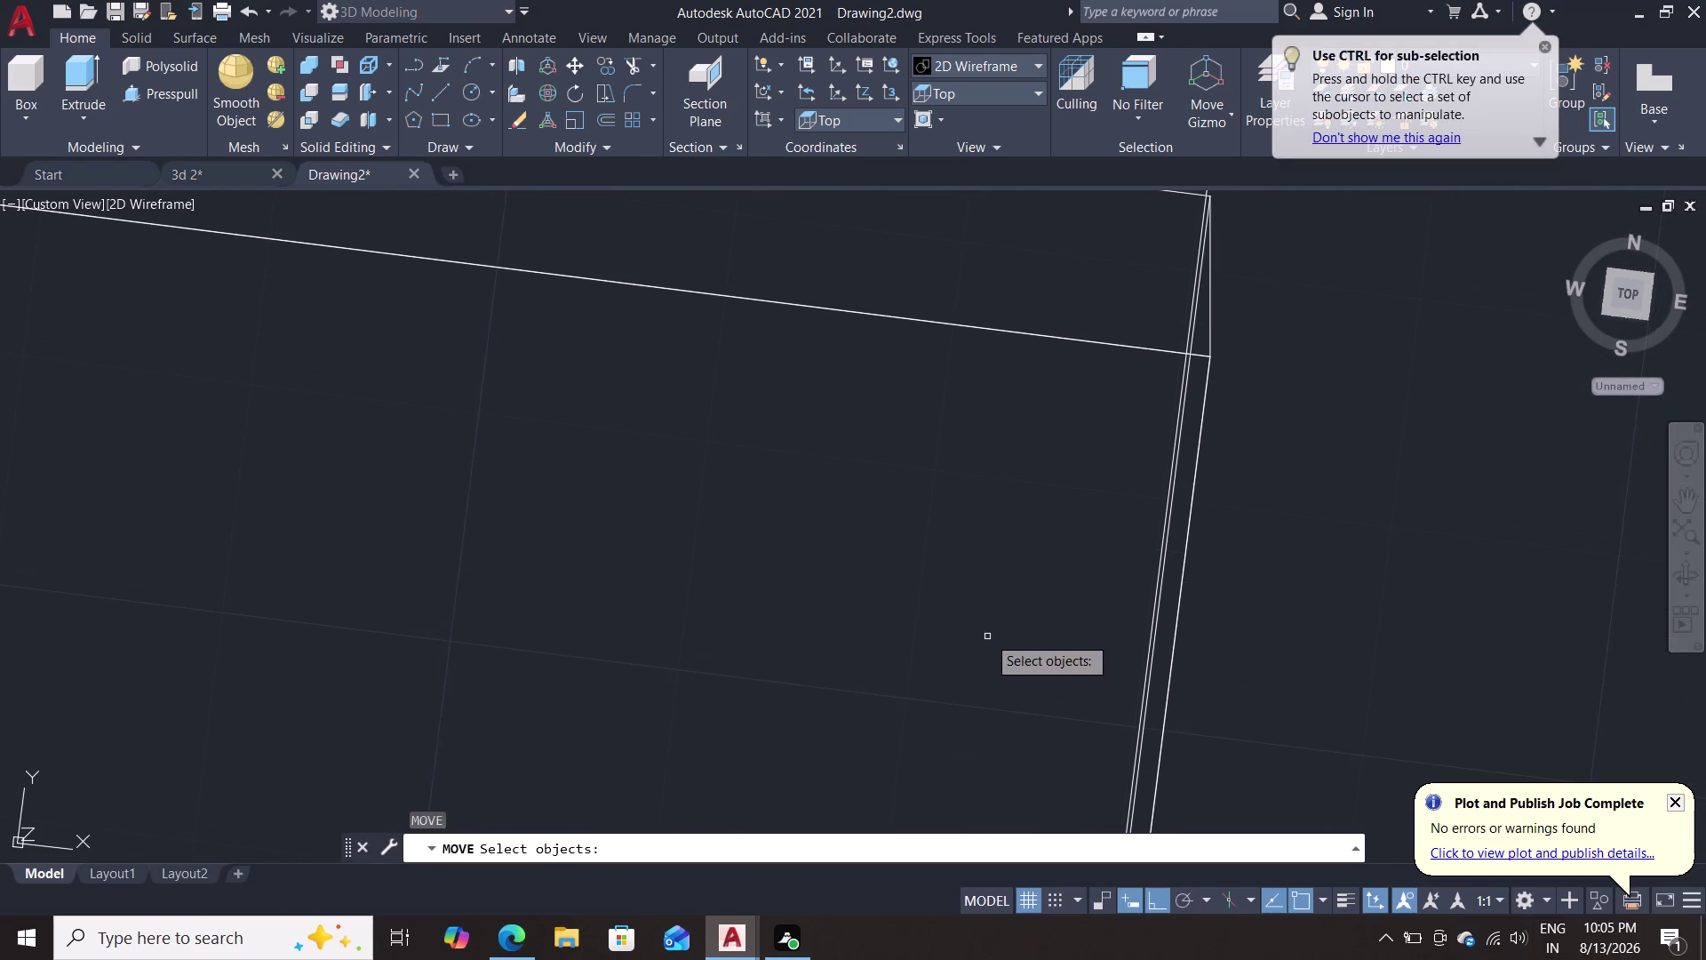
key(Escape)
Erase the stray object on the right edge, chosen through selection cycling.
click(1181, 427)
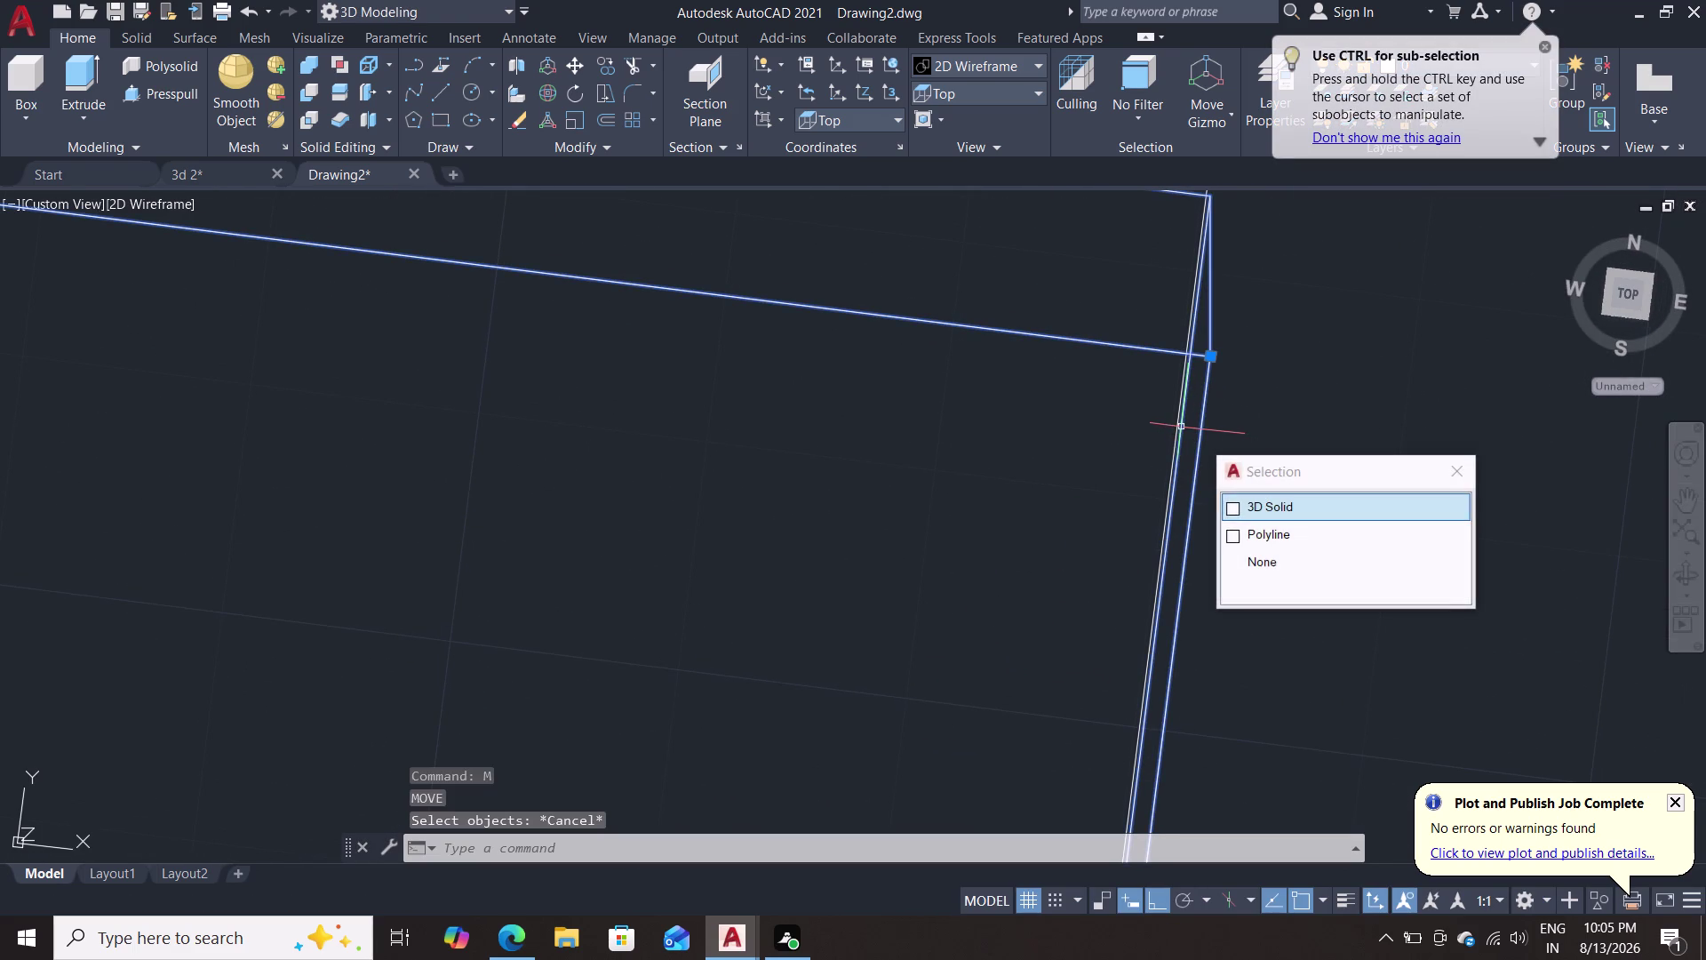
click(1234, 525)
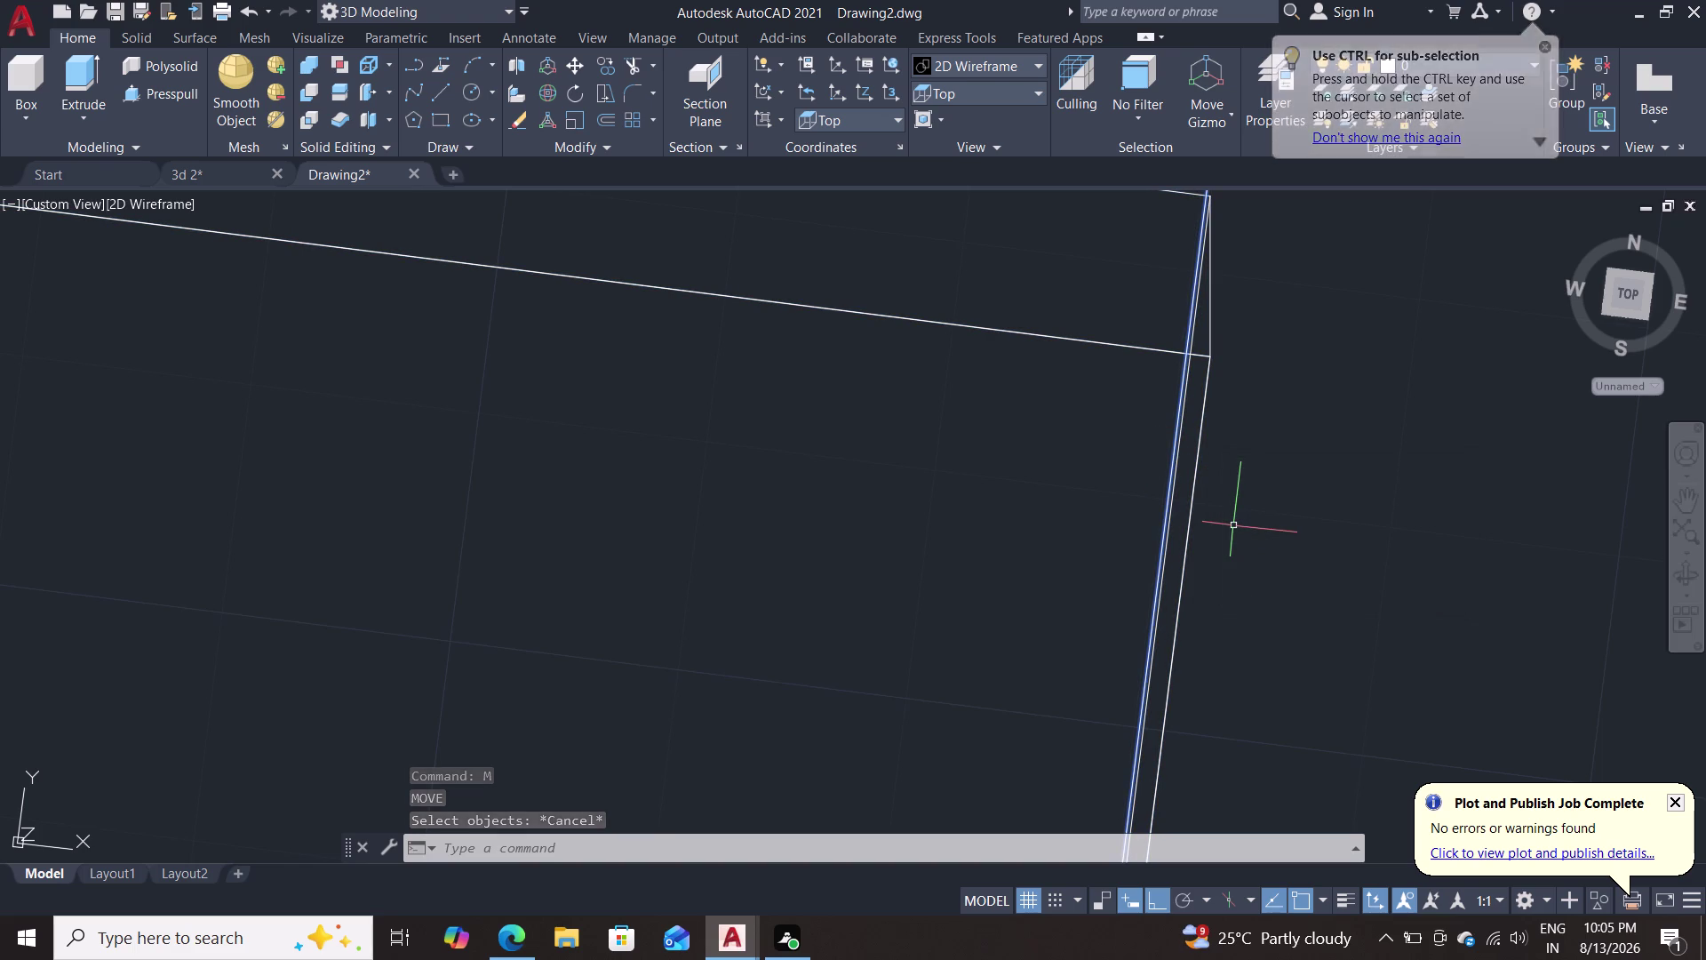
key(Delete)
Switch to the Top view and center the block's outline.
scroll(down, 3)
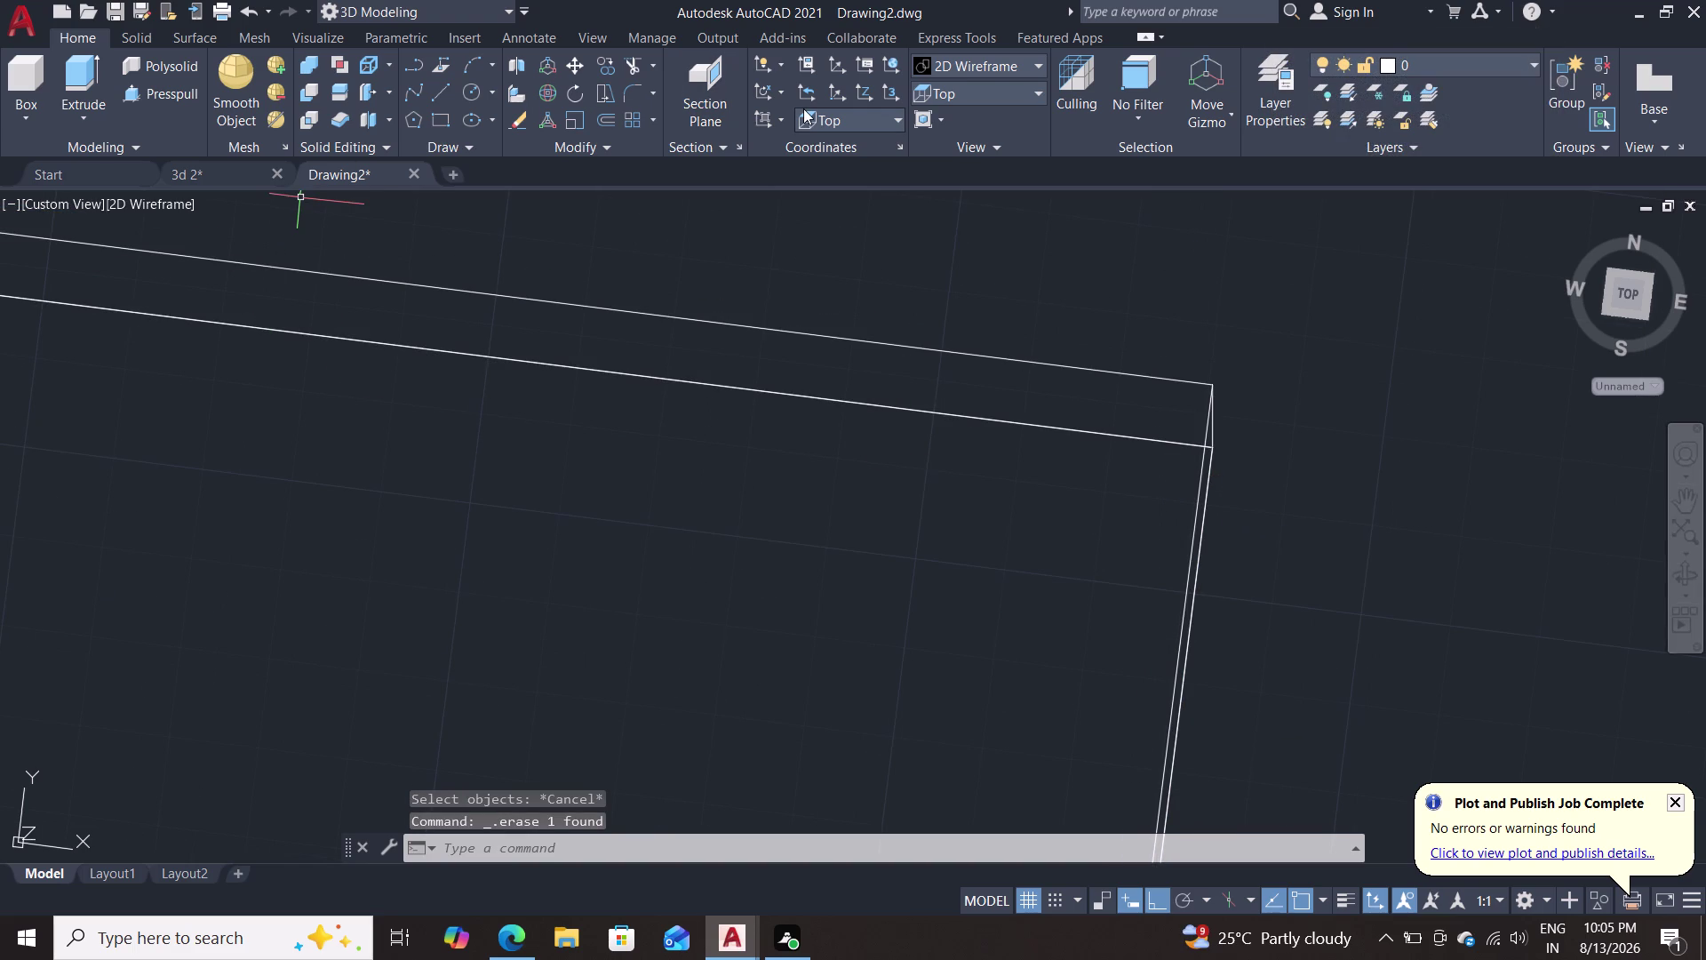
double_click(954, 100)
click(958, 90)
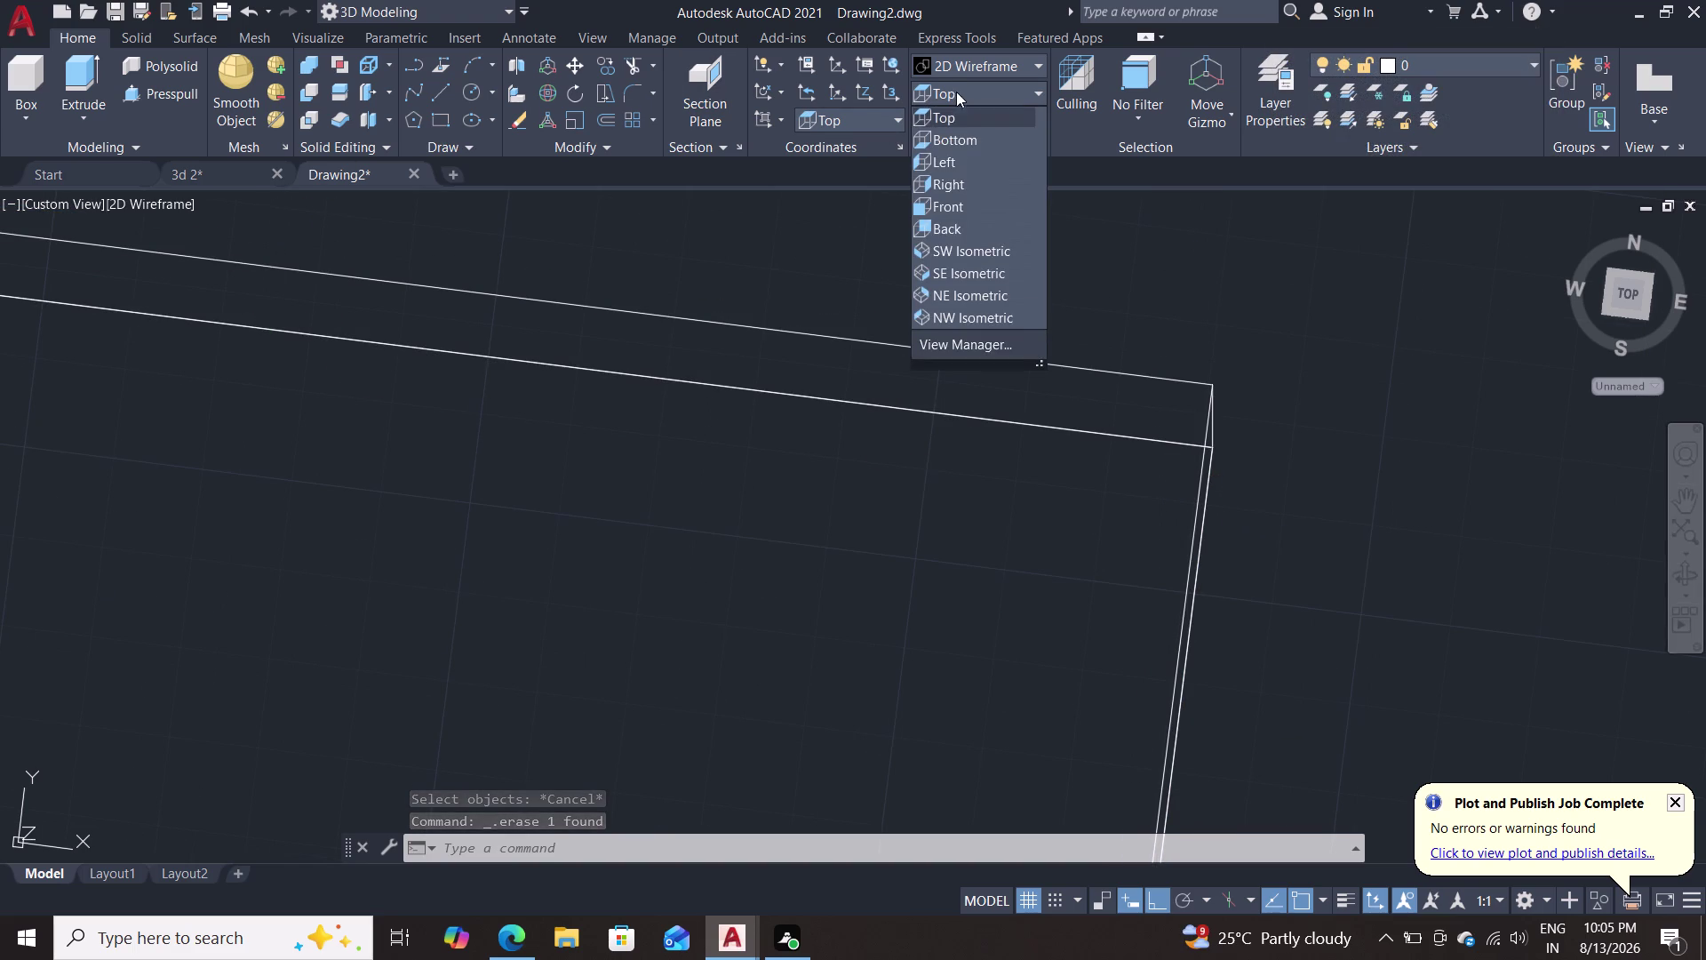
click(951, 118)
middle_drag(1096, 377, 1030, 450)
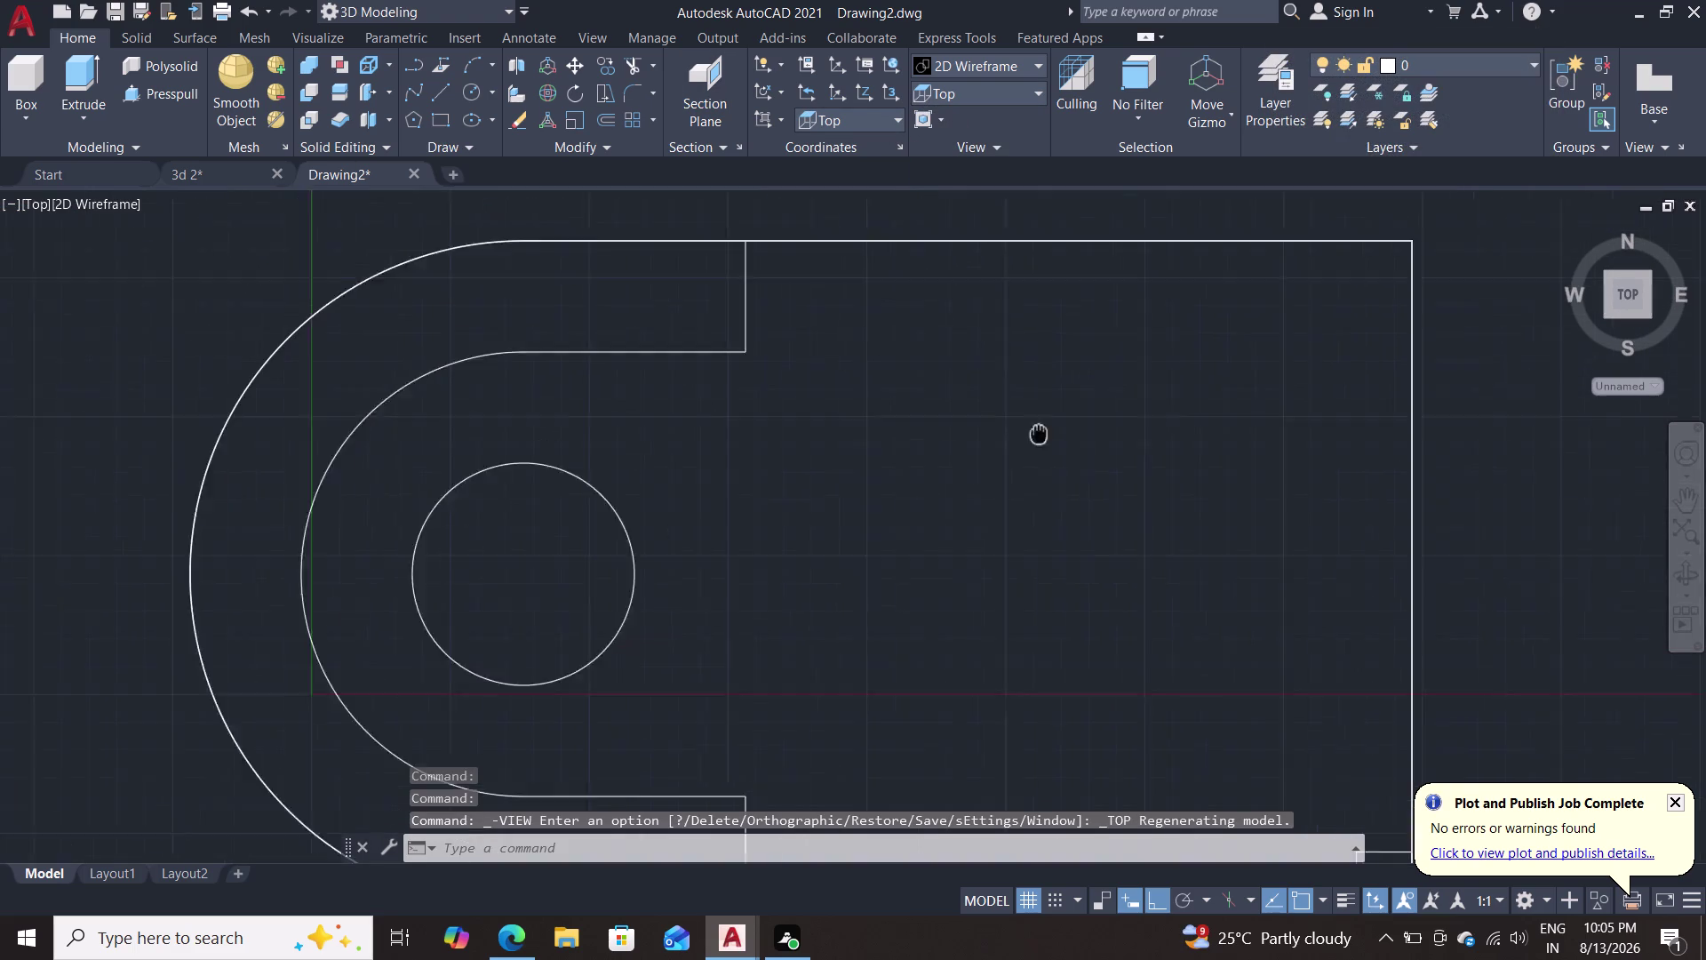
middle_drag(1030, 450, 999, 503)
Draw a 5 by 5 square with RECTANG from the block's flat-end corner.
key(r)
key(e)
key(c)
key(Return)
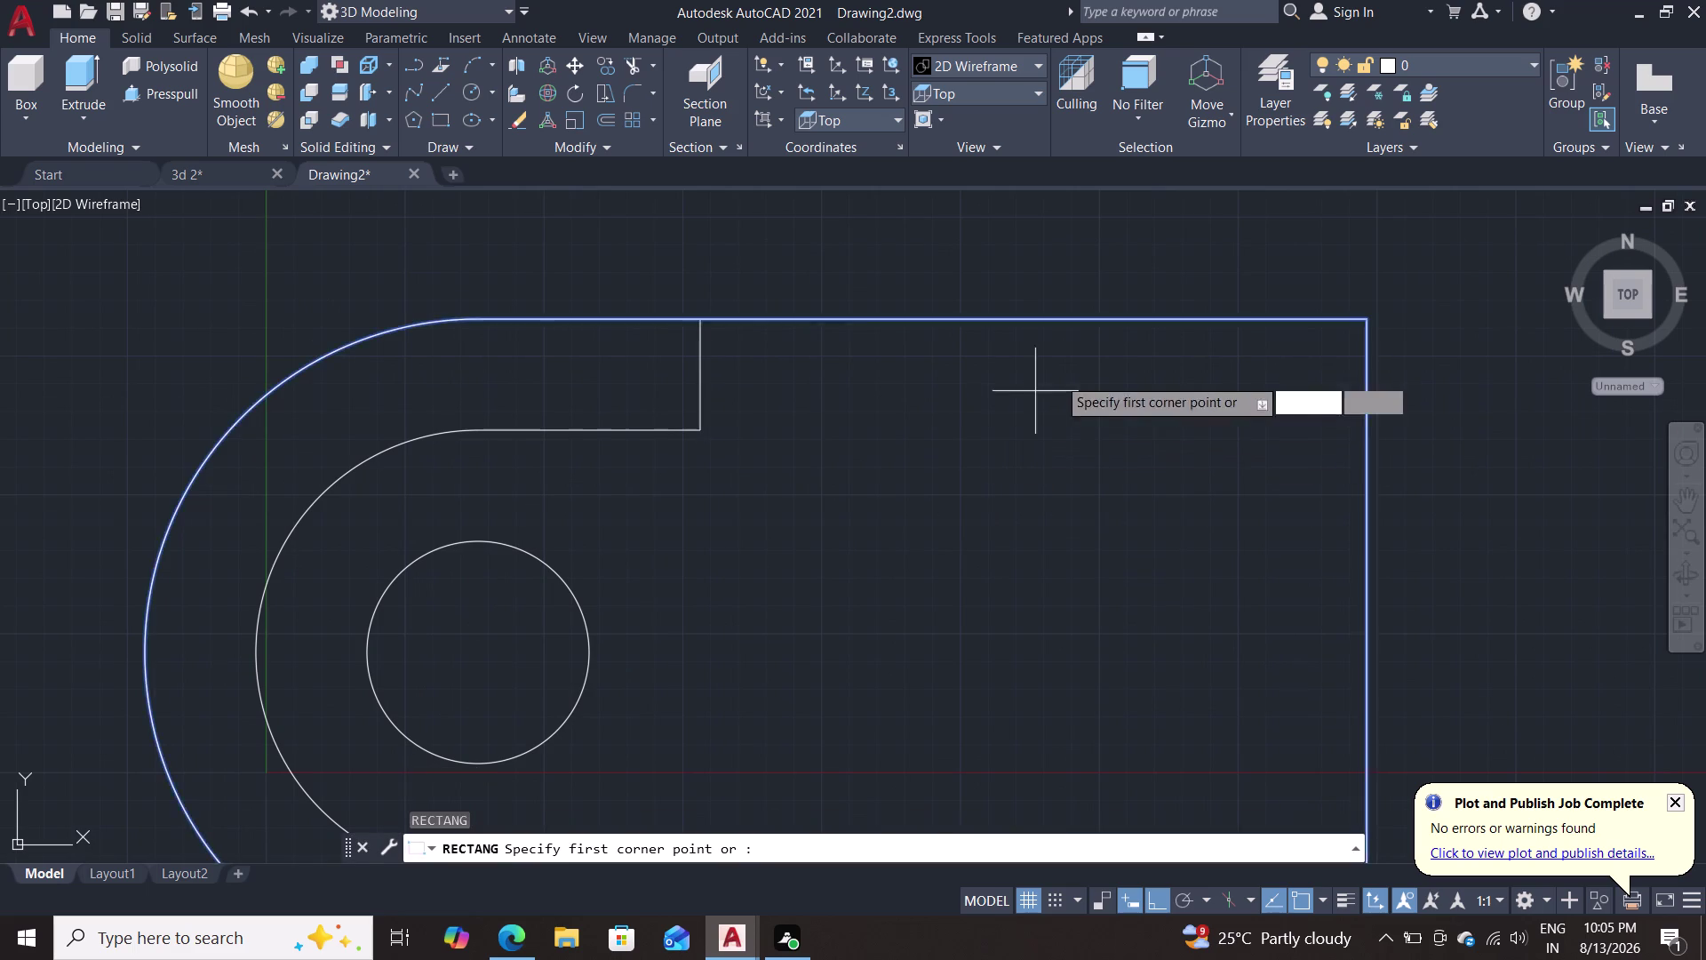
double_click(1365, 318)
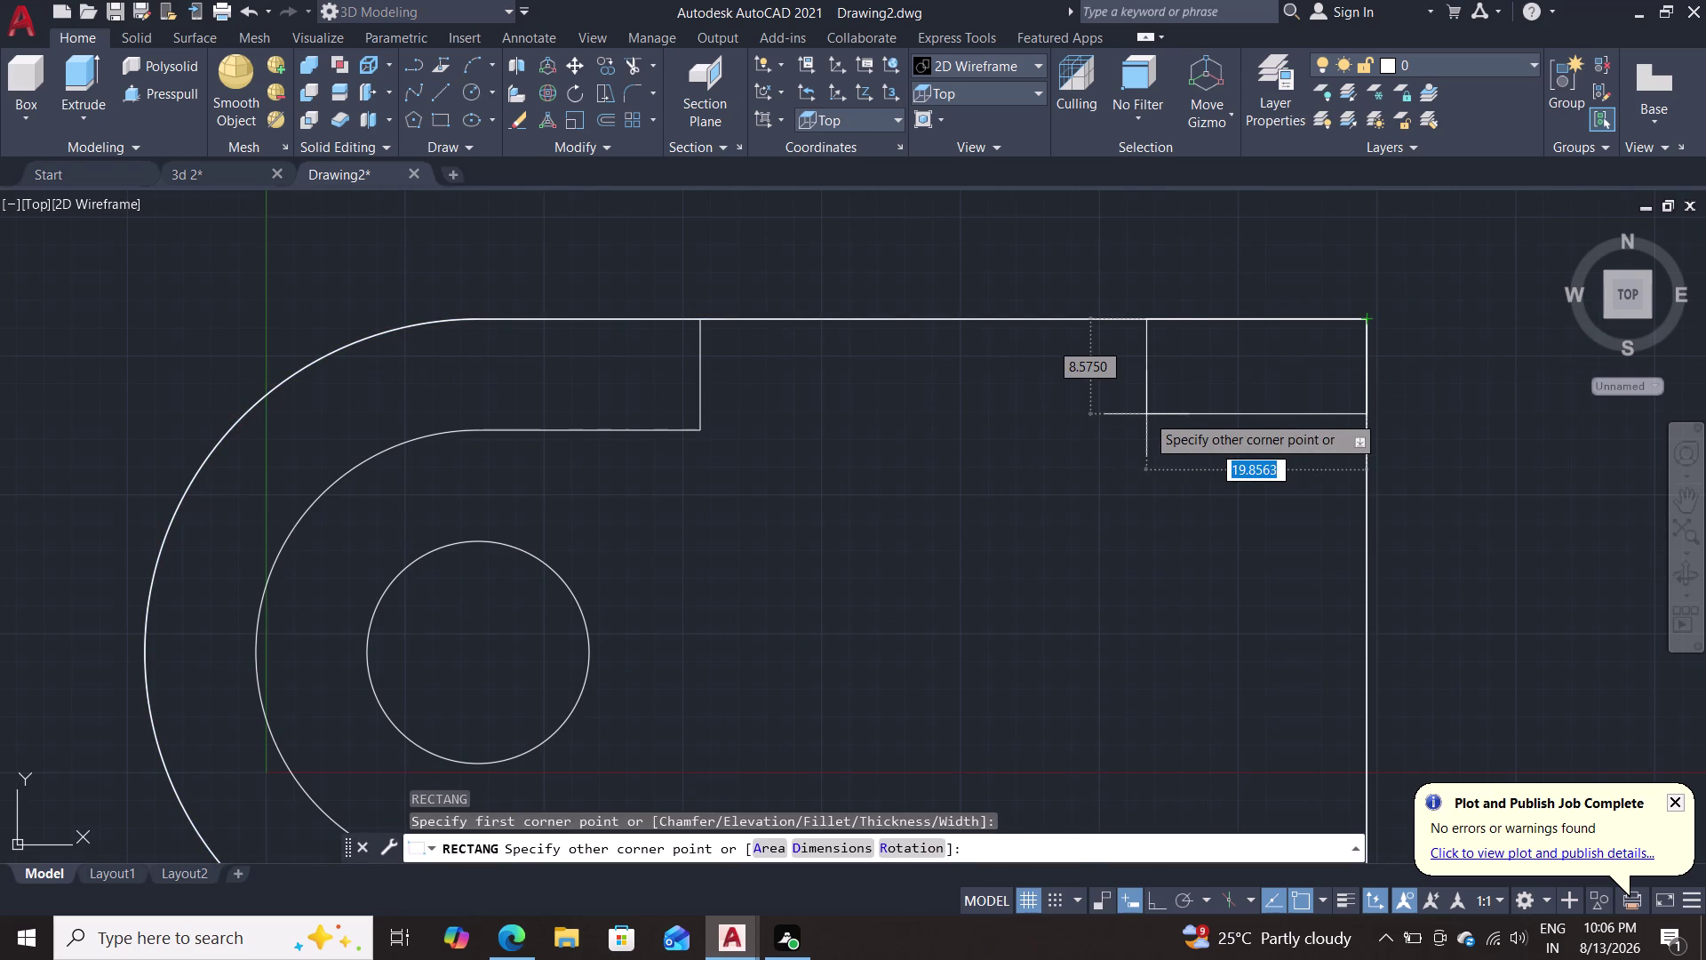
key(5)
key(Tab)
key(5)
key(Return)
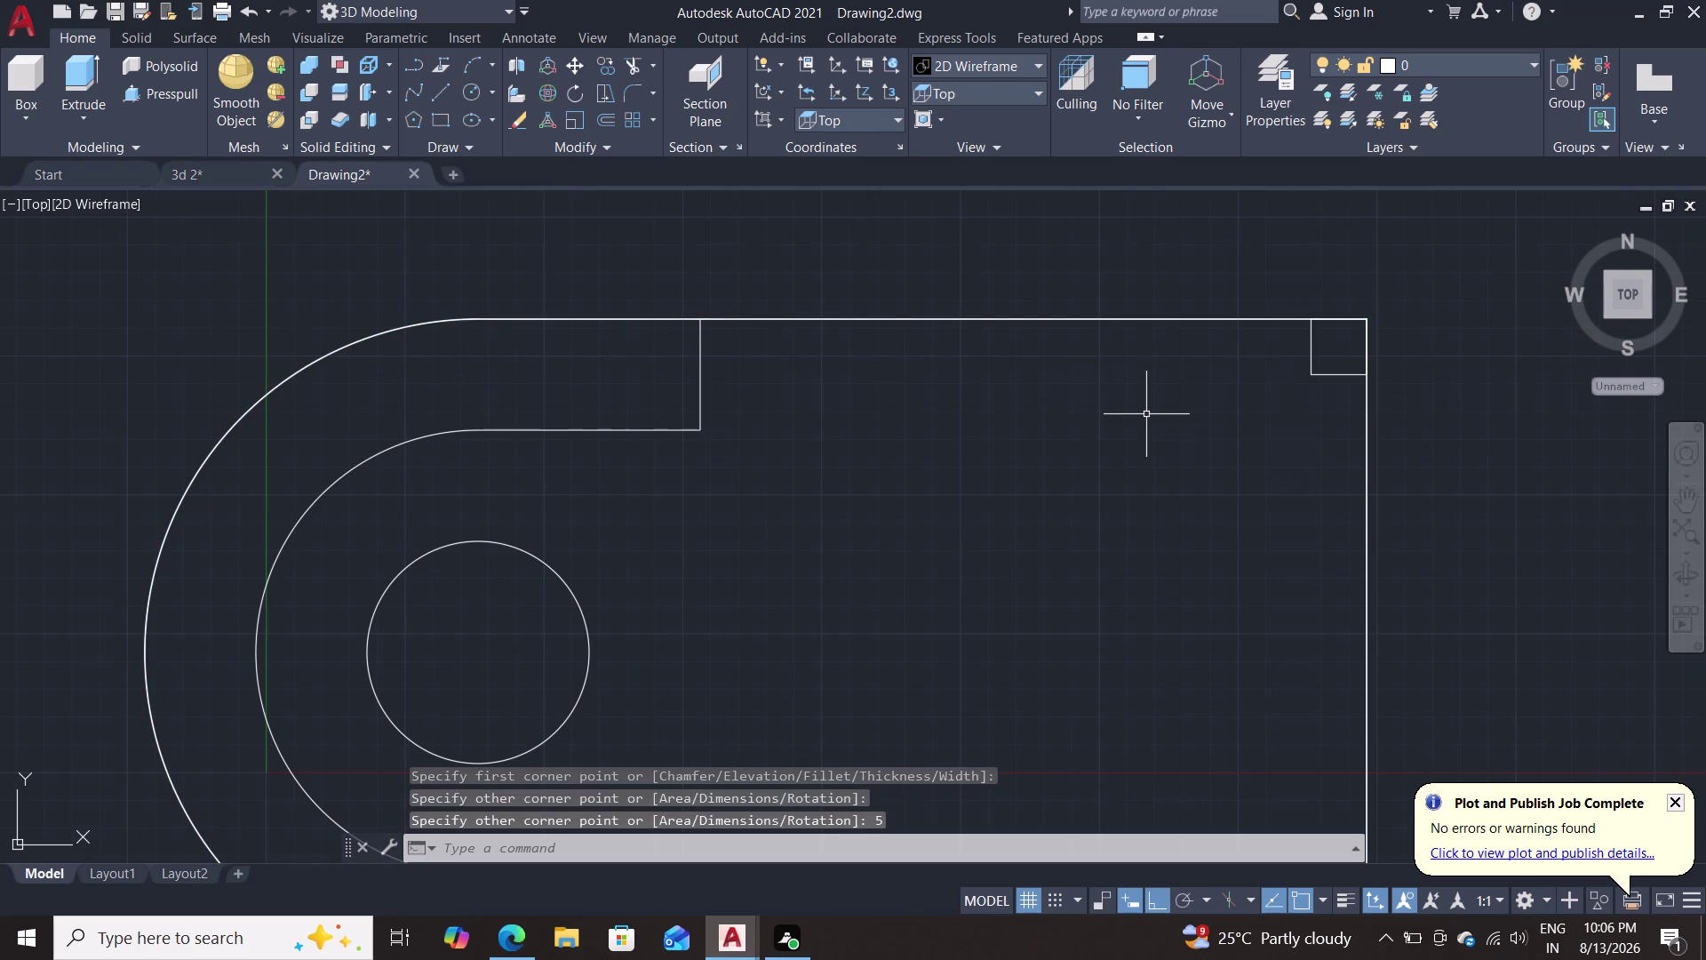
Move the corner square 20 units up along Z, level with the top face.
middle_drag(1459, 605, 1328, 533)
scroll(down, 3)
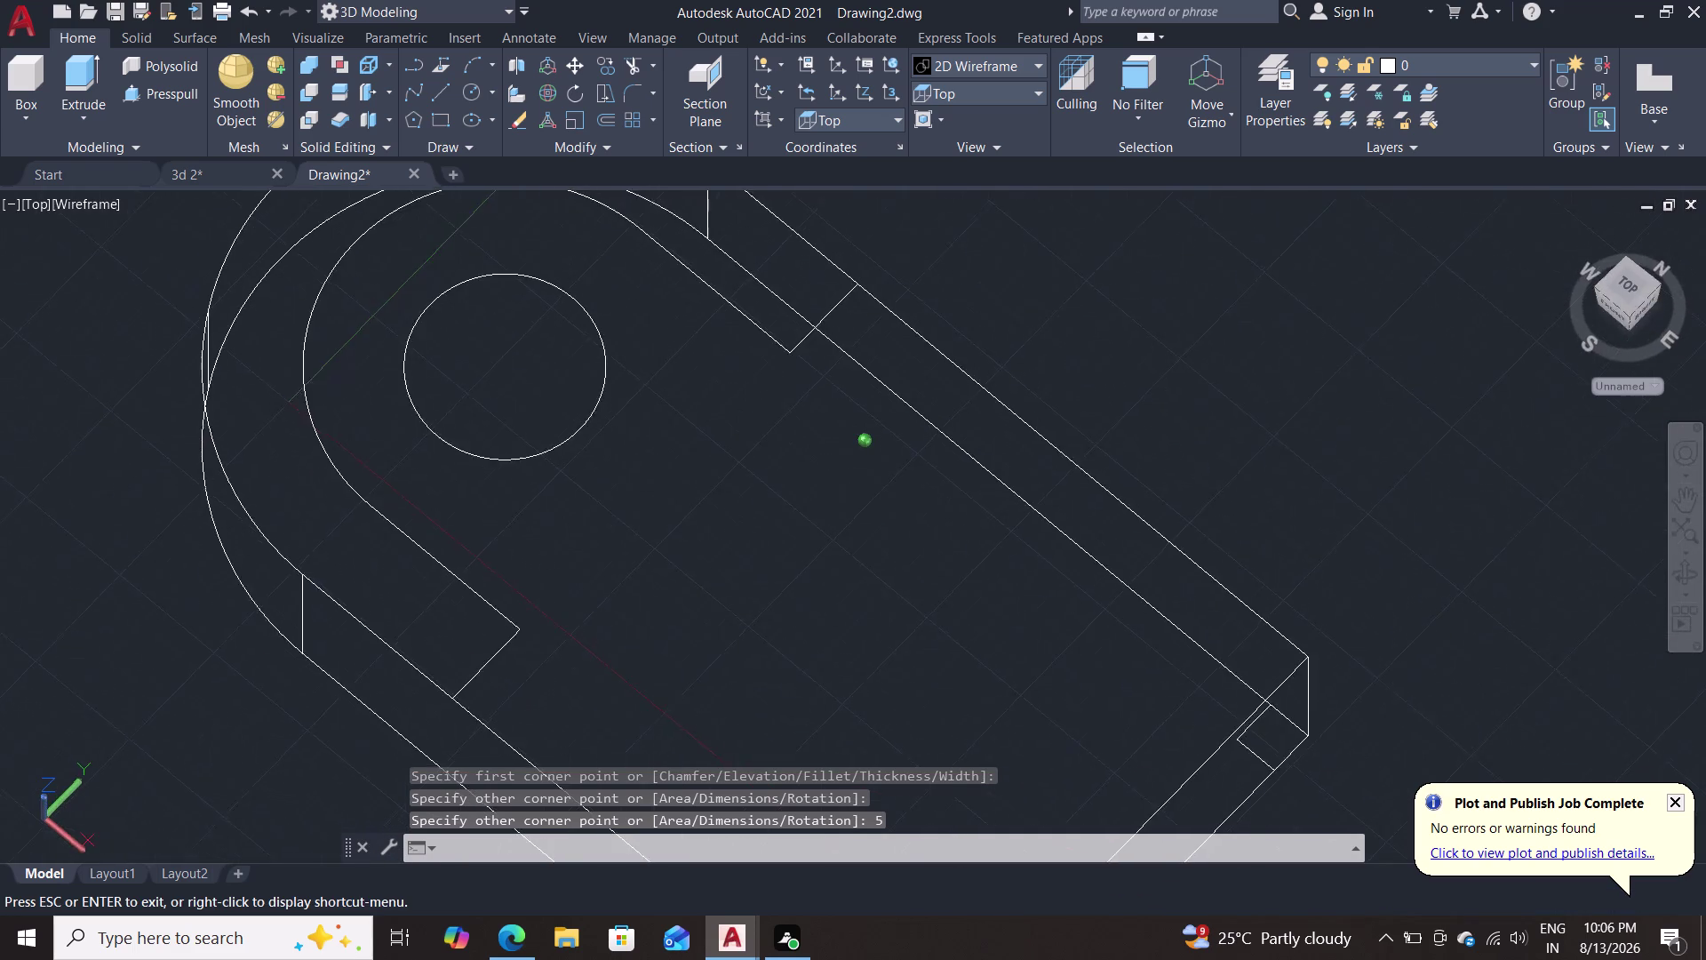
middle_drag(1328, 532, 1316, 473)
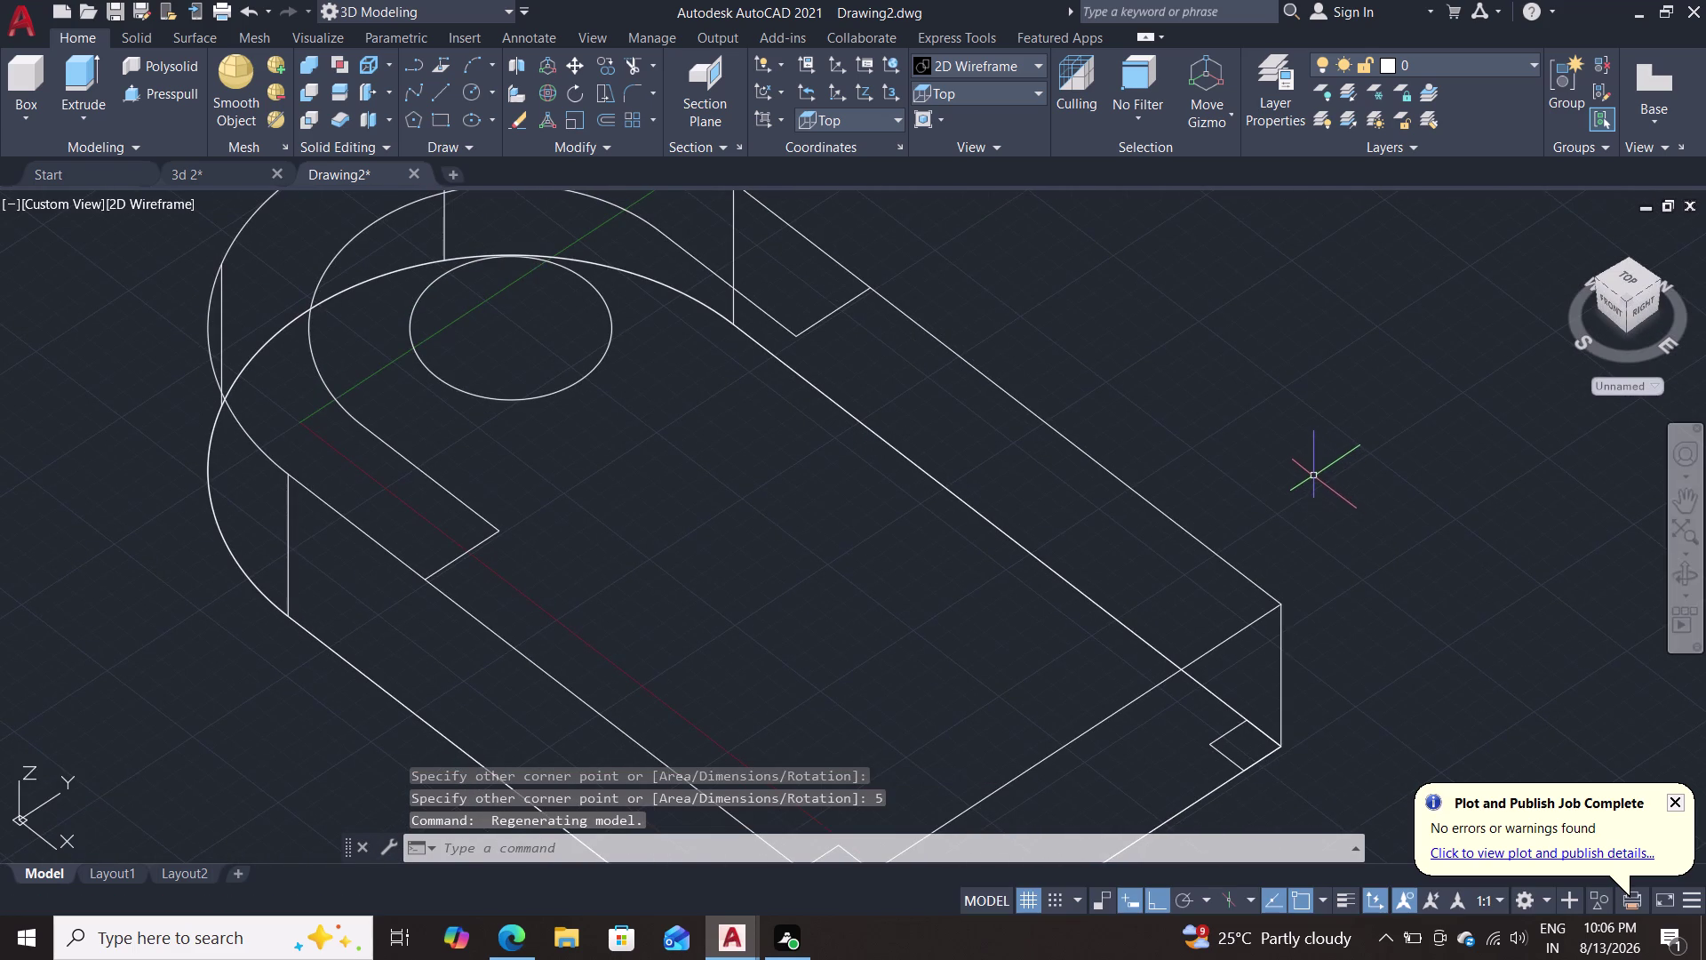
key(m)
key(Return)
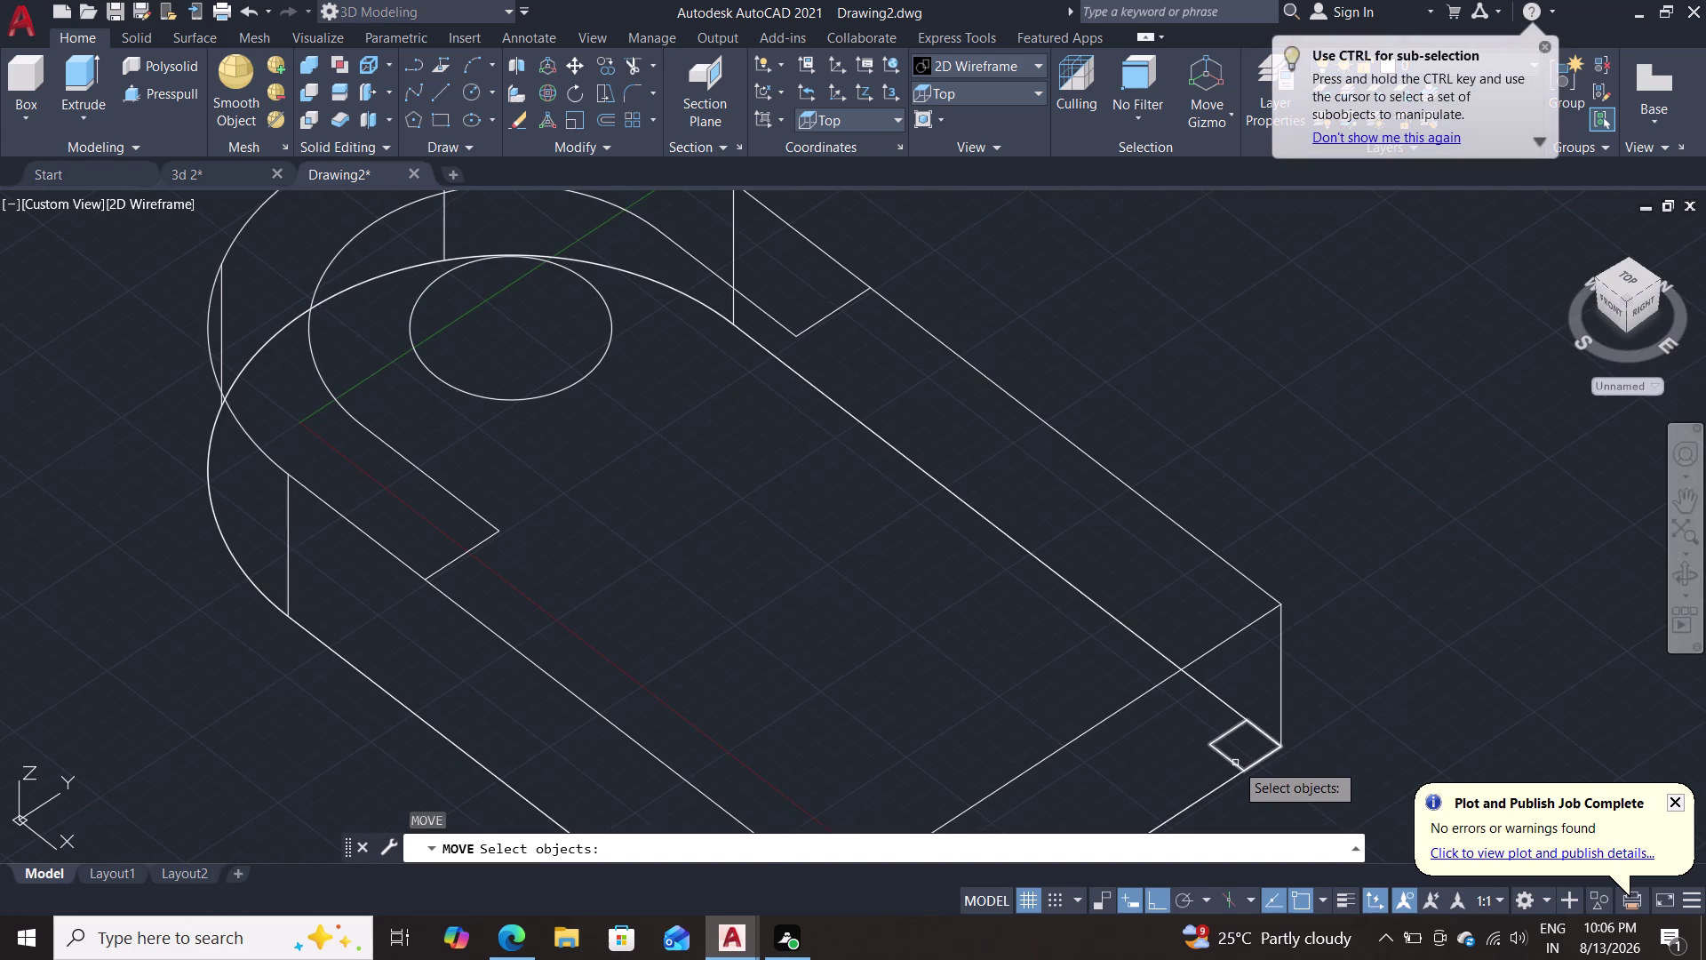
click(1233, 761)
key(Return)
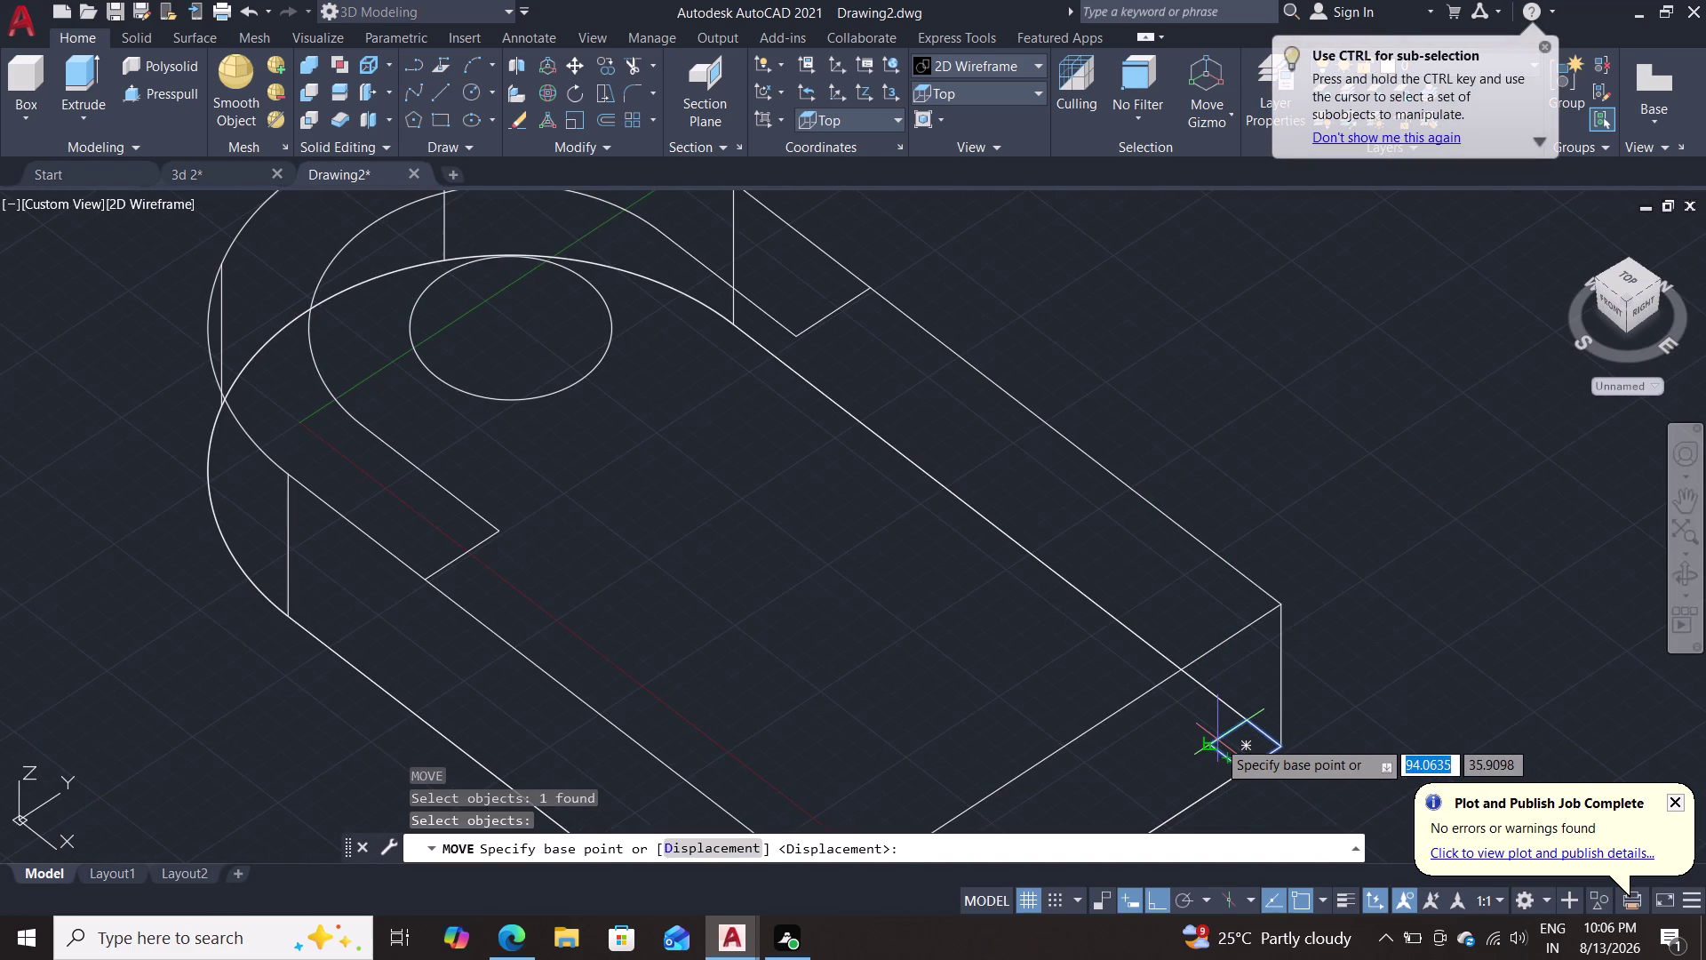
click(1216, 739)
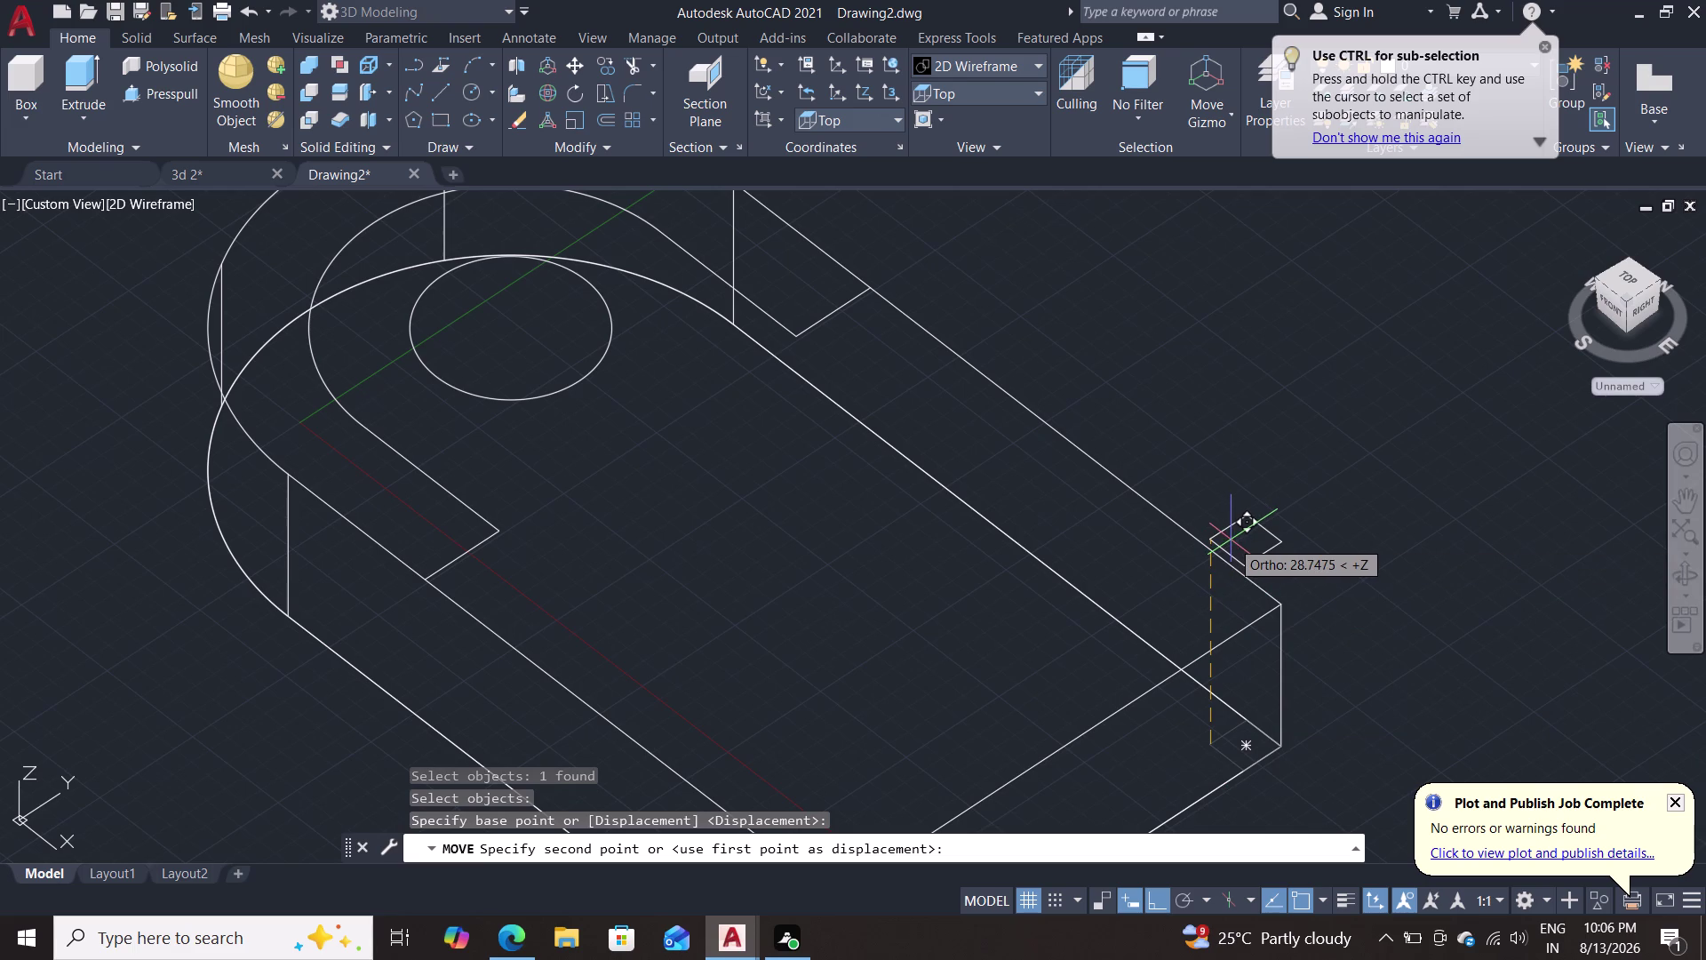
text(20)
key(Return)
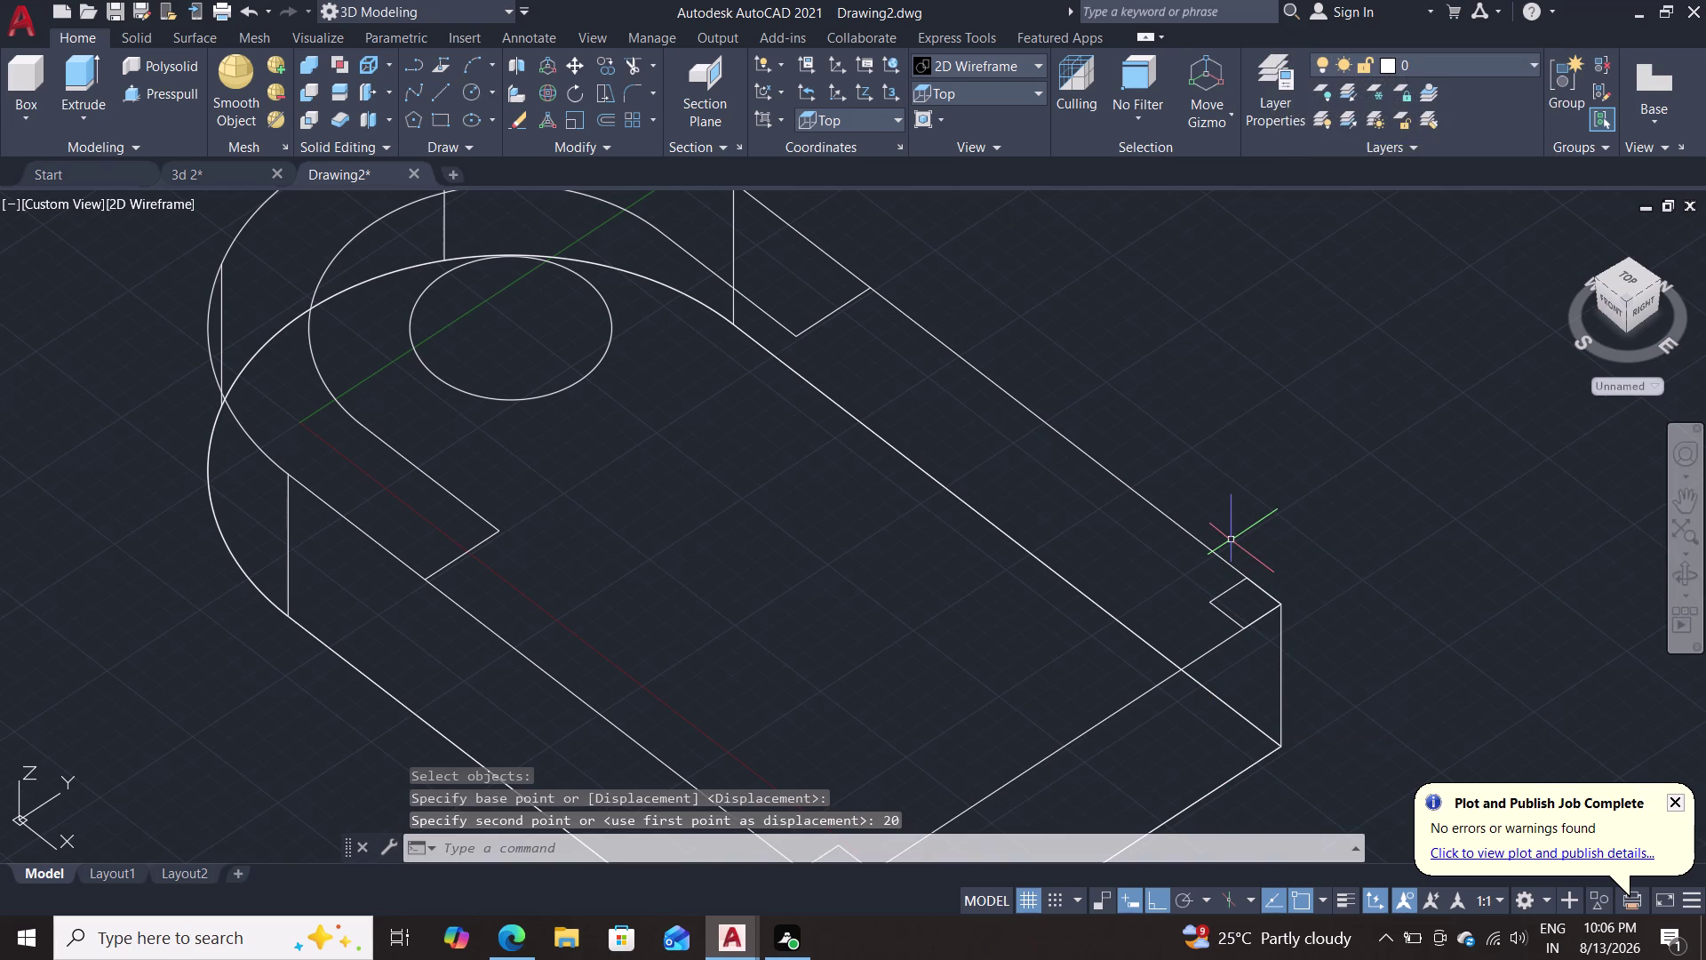
key(Escape)
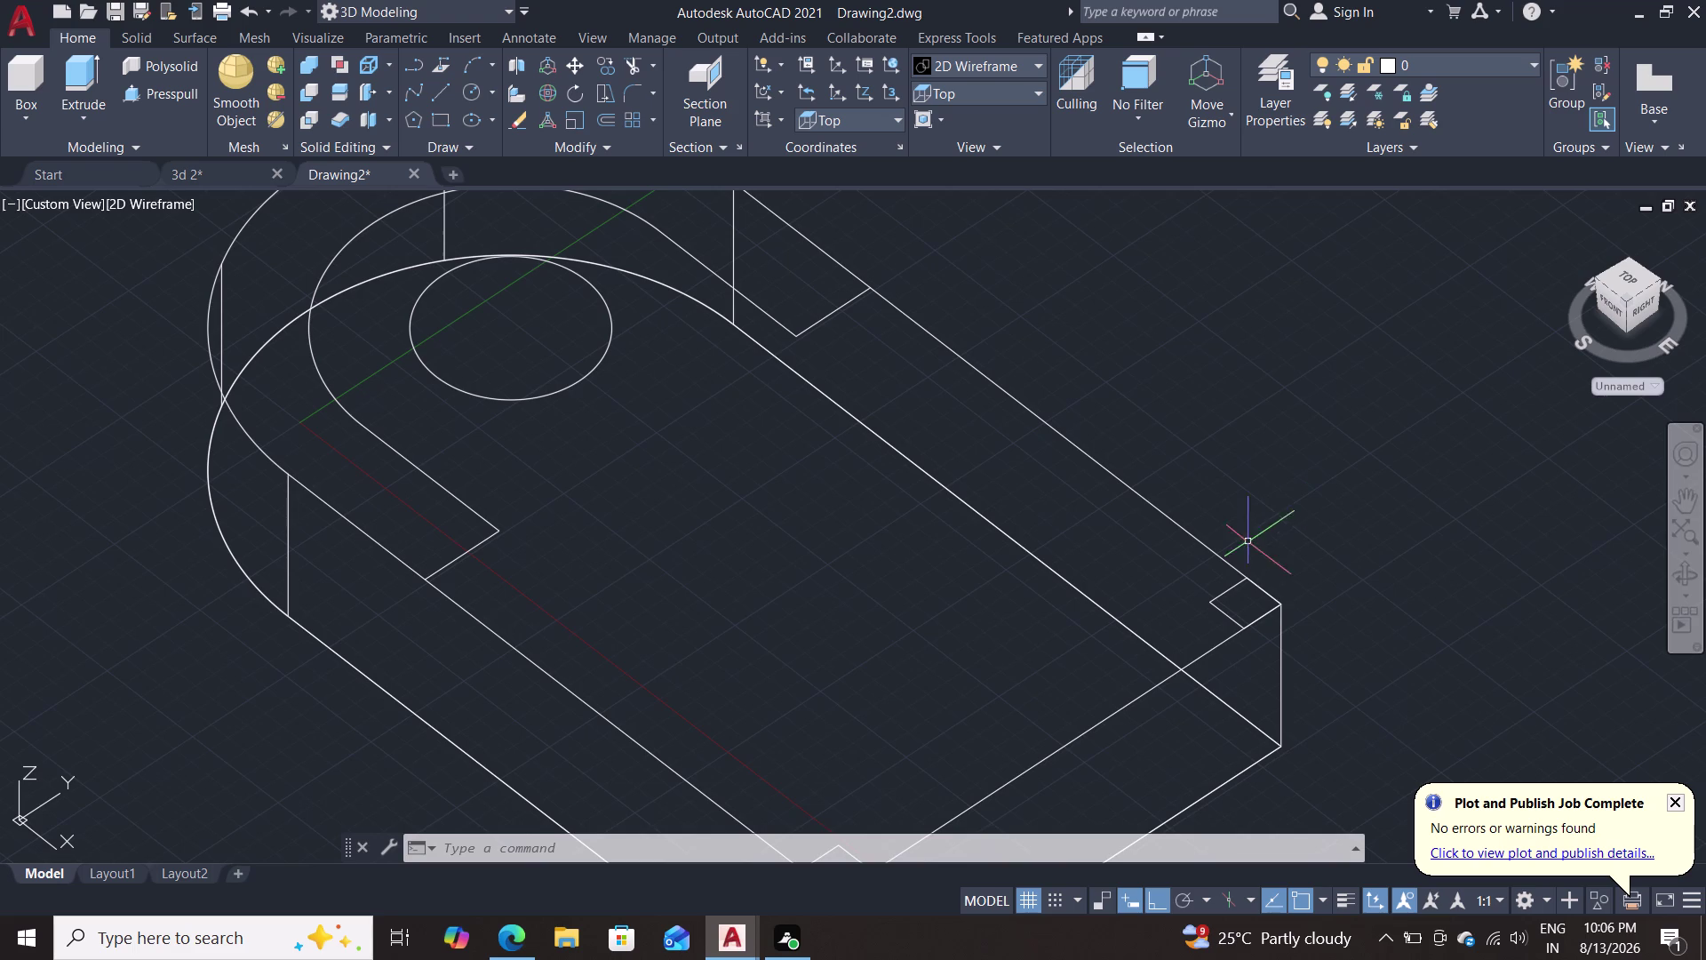
Press-pull the bounded area on the top face up 25 units.
middle_drag(1206, 393, 1328, 428)
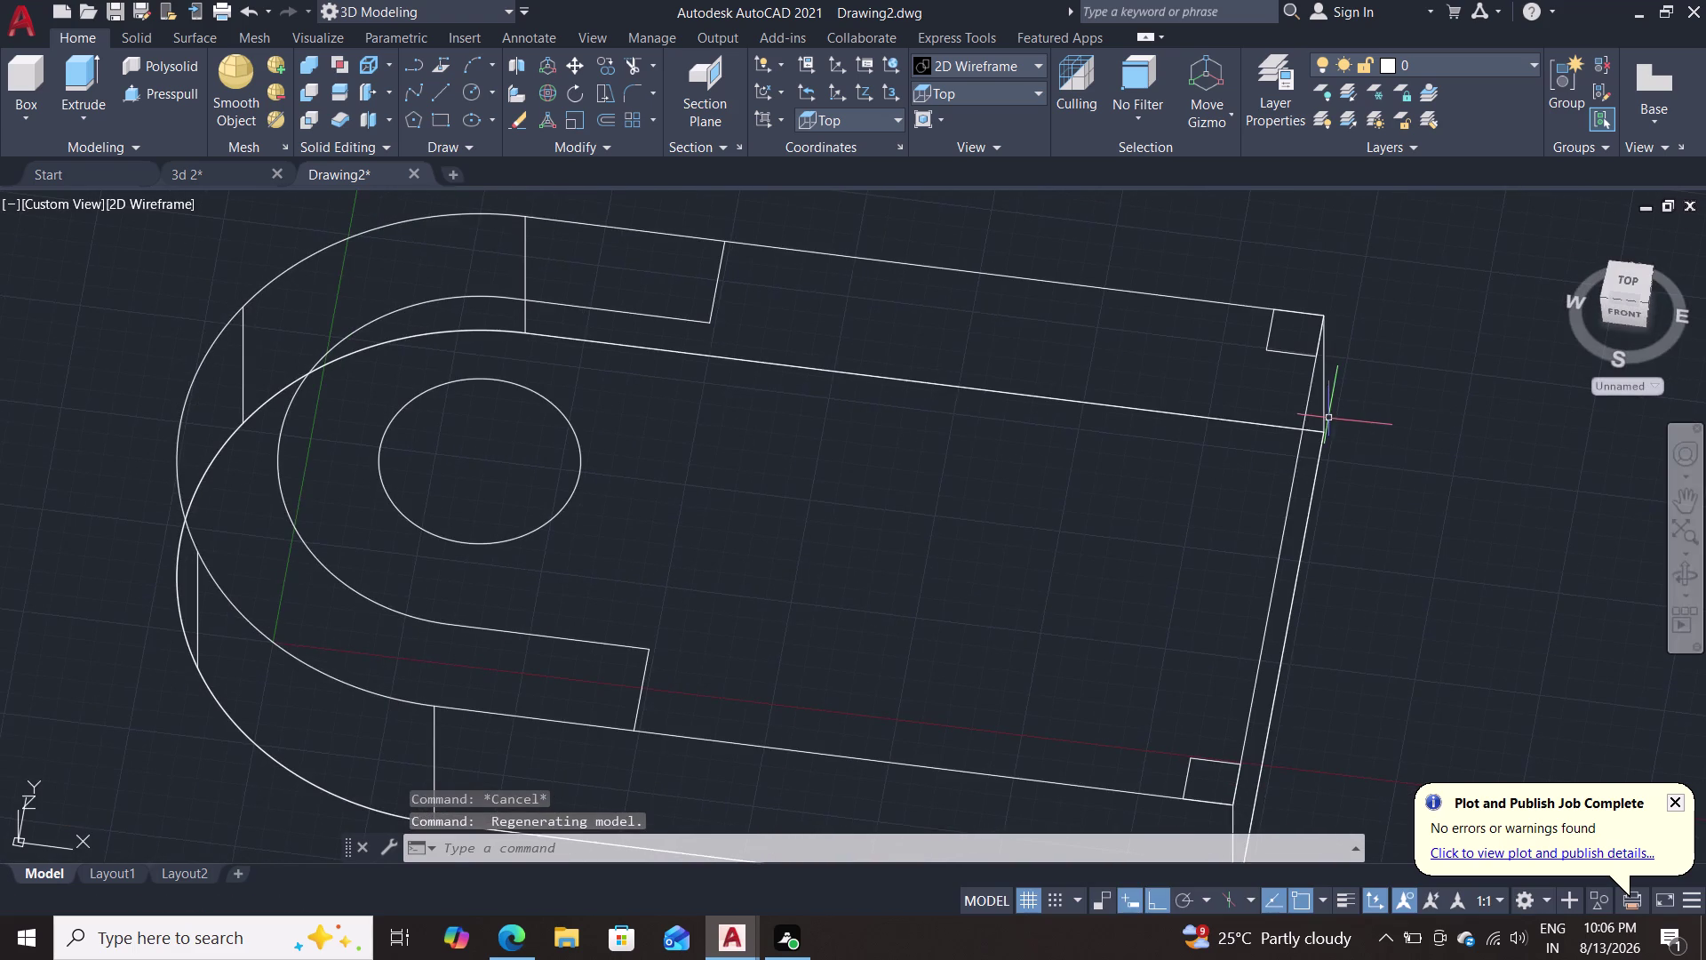
scroll(down, 3)
scroll(up, 3)
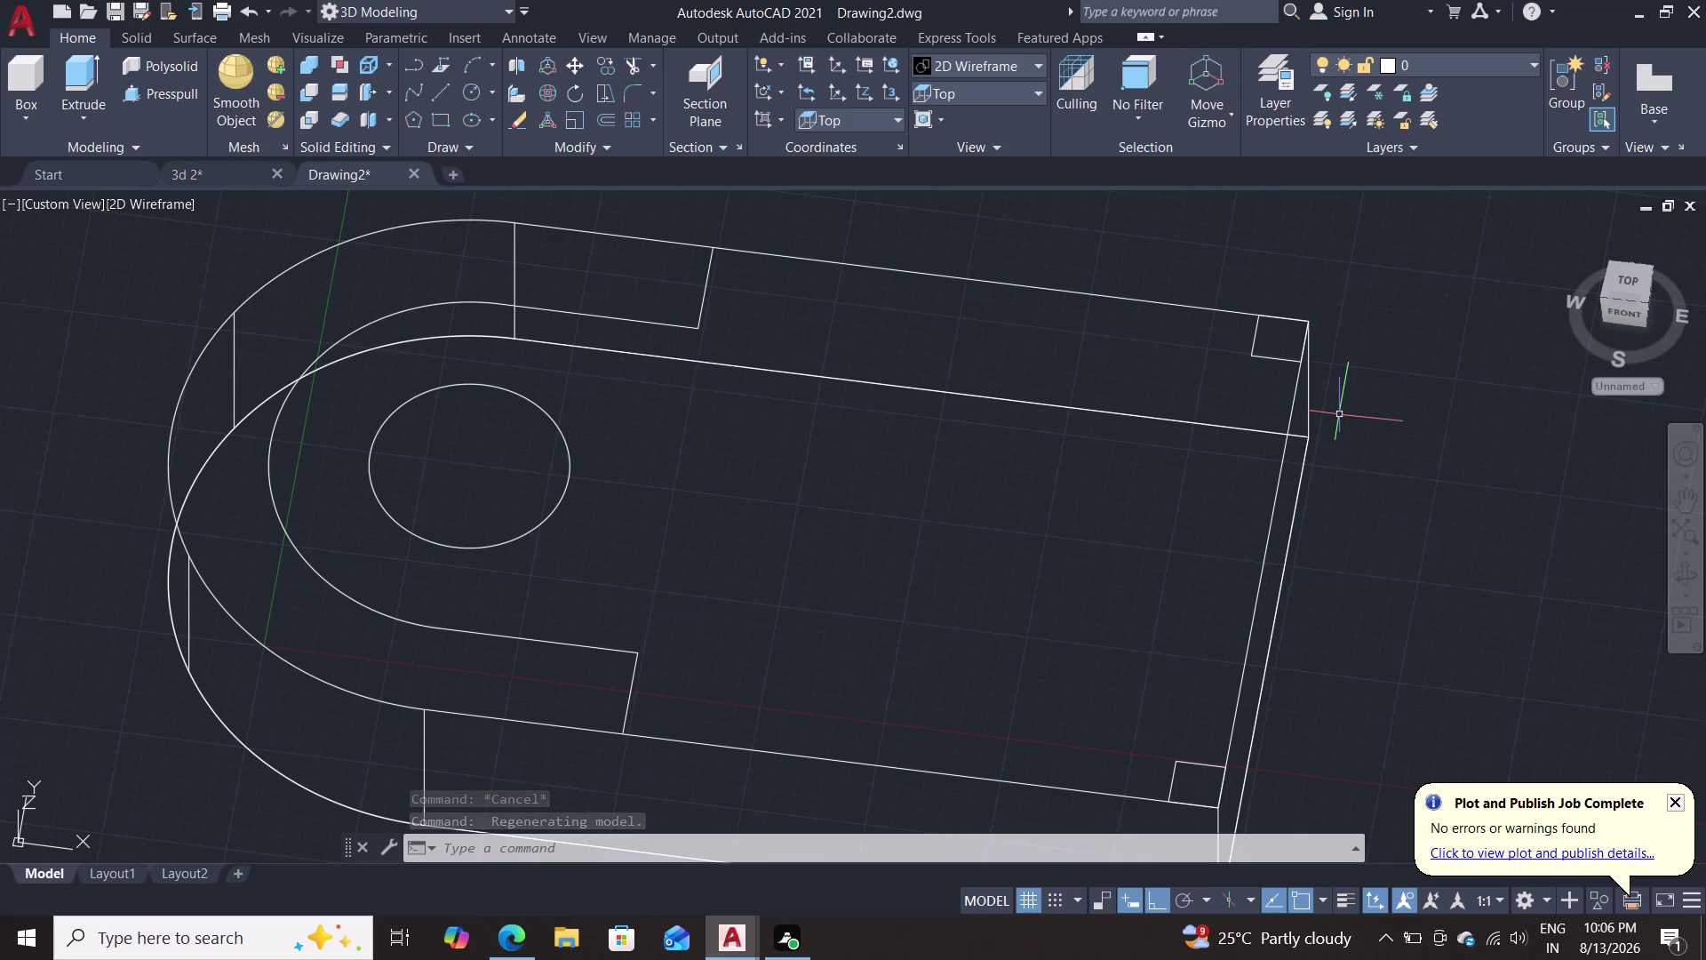
scroll(down, 3)
scroll(up, 3)
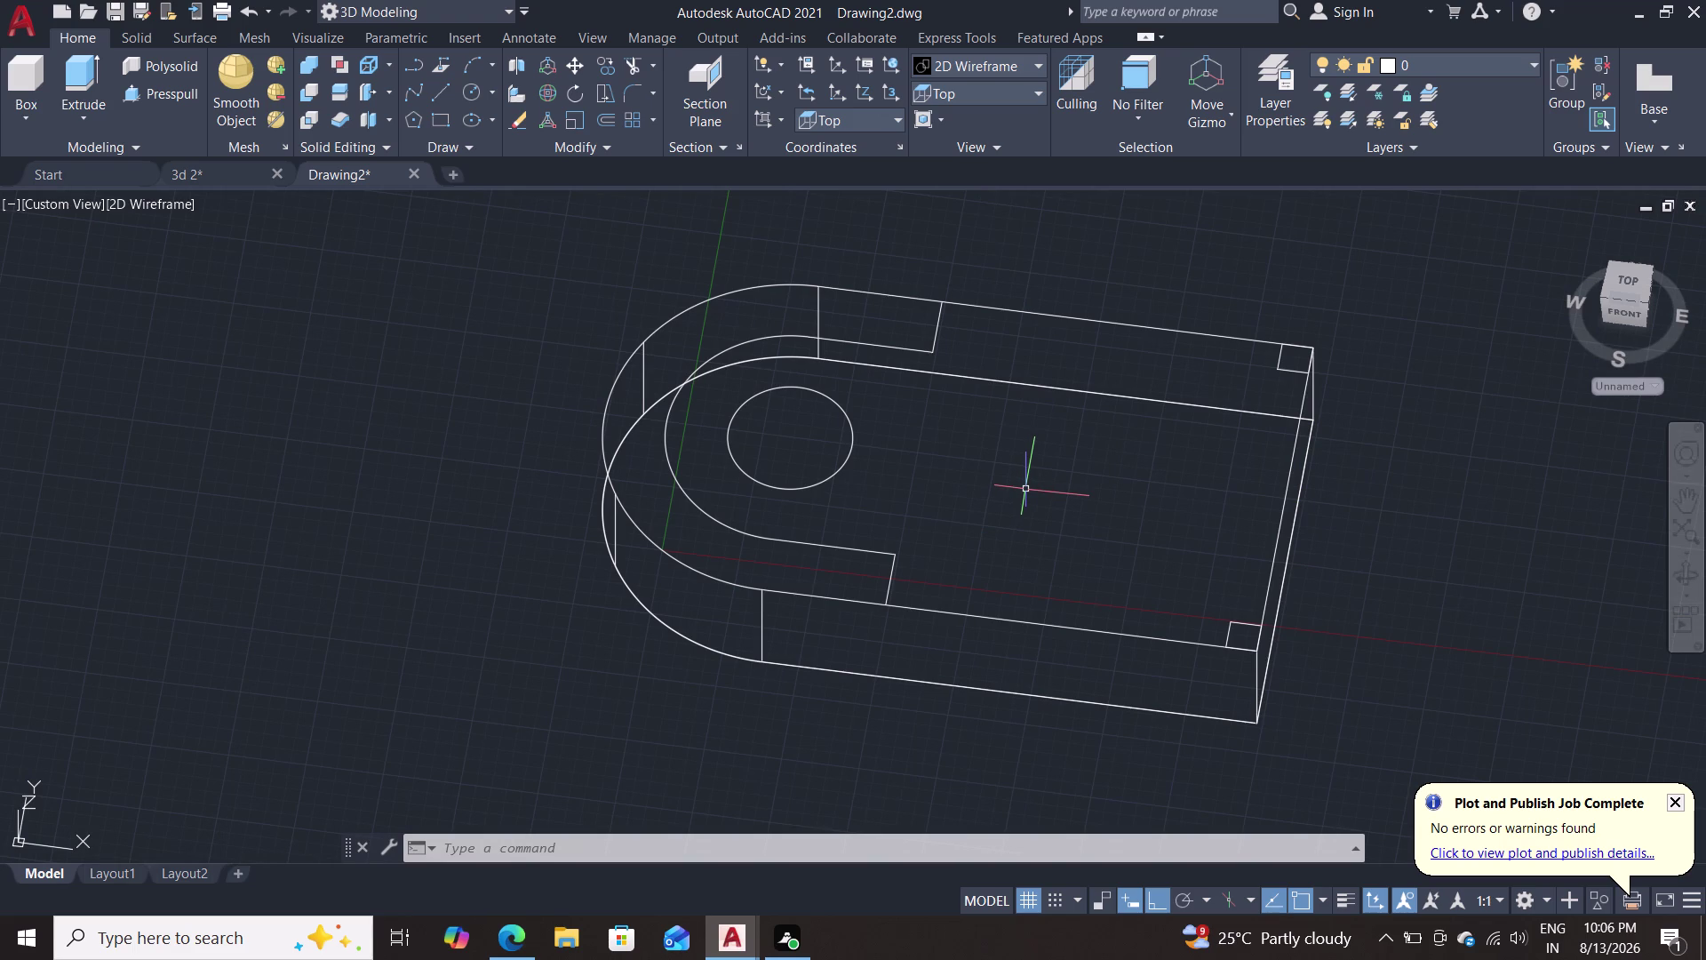
click(180, 83)
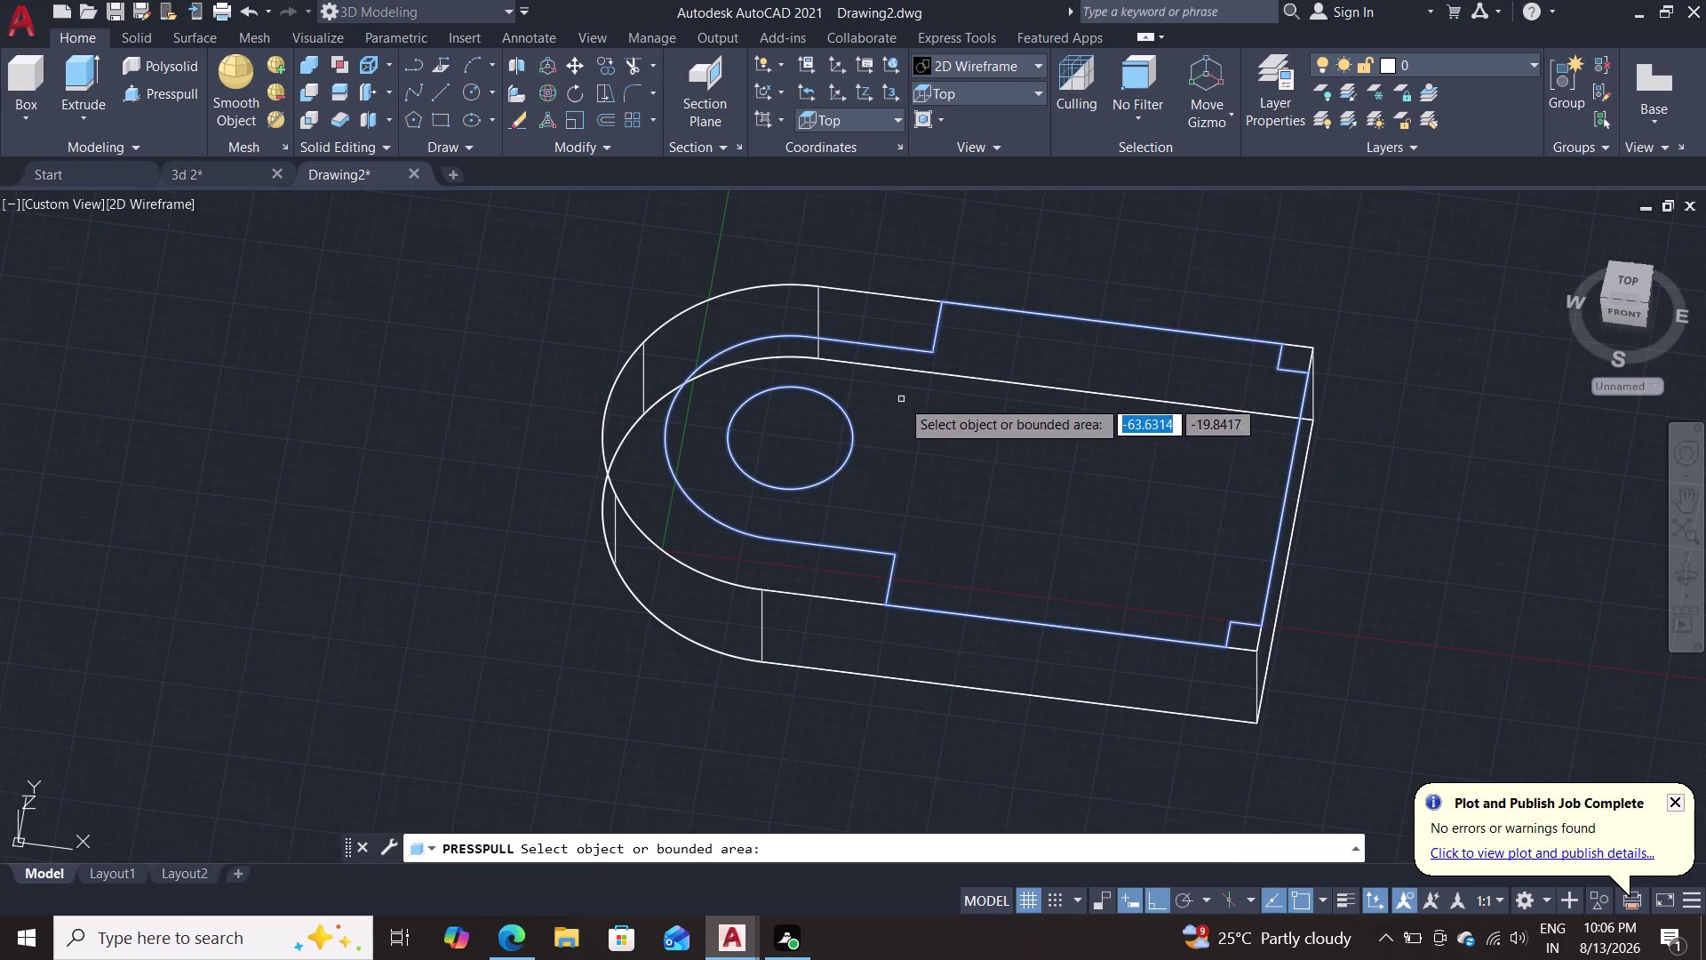
click(910, 425)
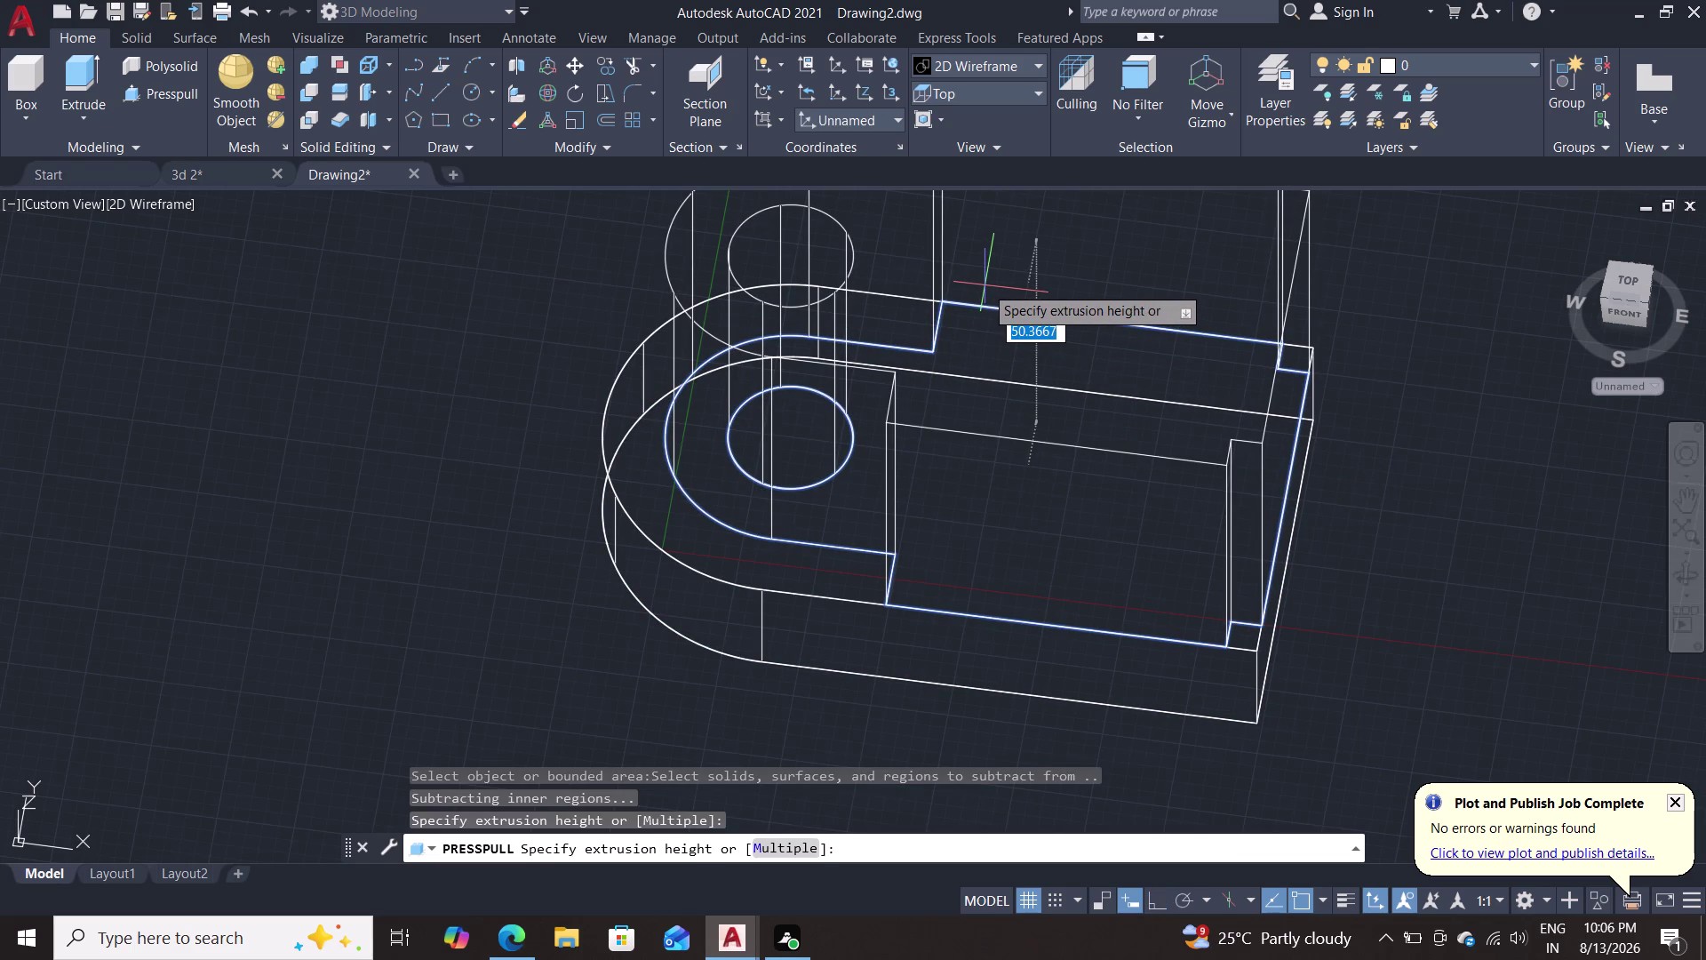
text(2)
text(5)
key(Return)
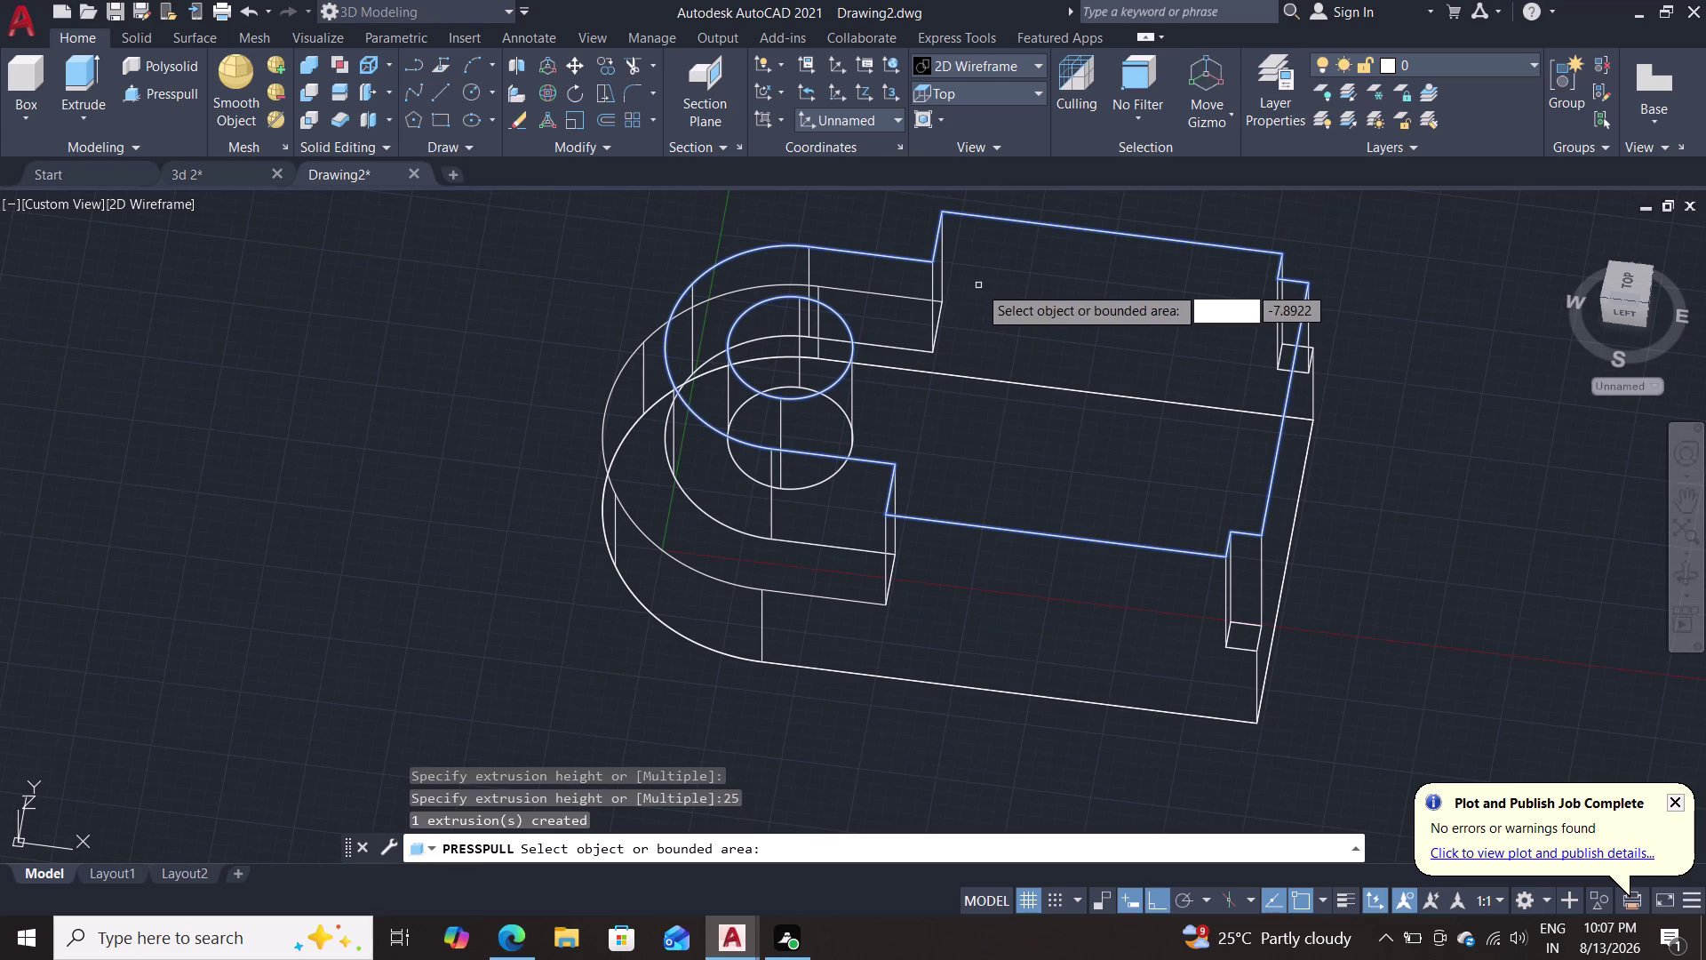
key(Escape)
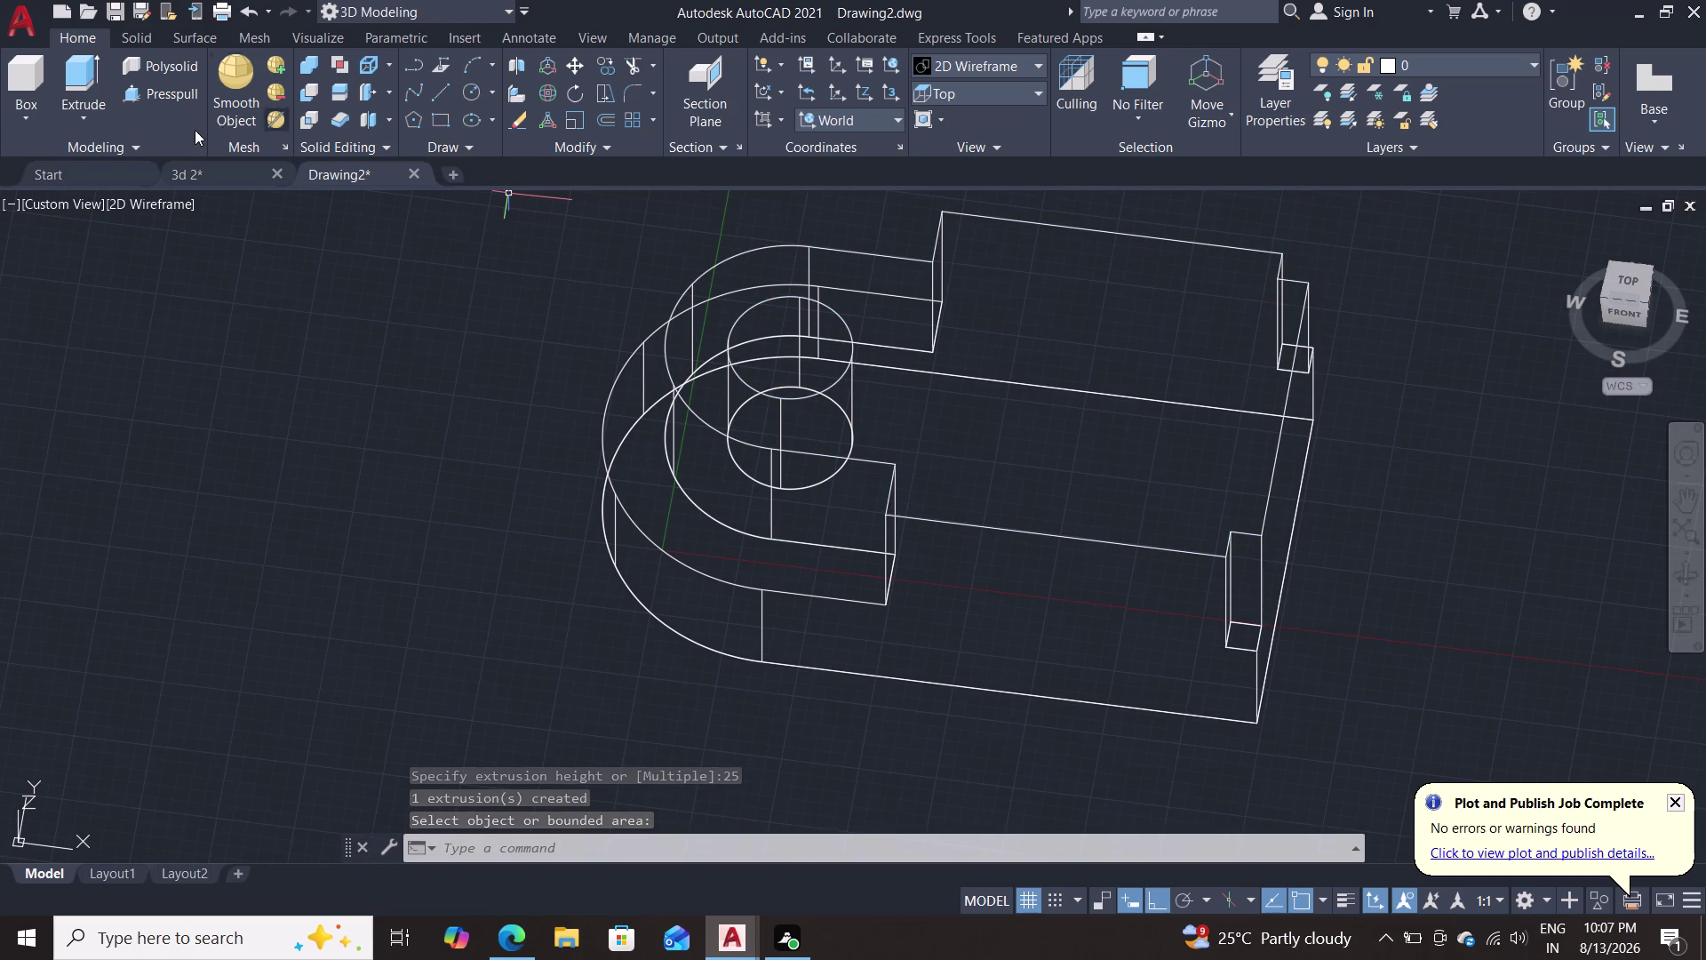
Switch the visual style to Shades of Gray.
click(976, 58)
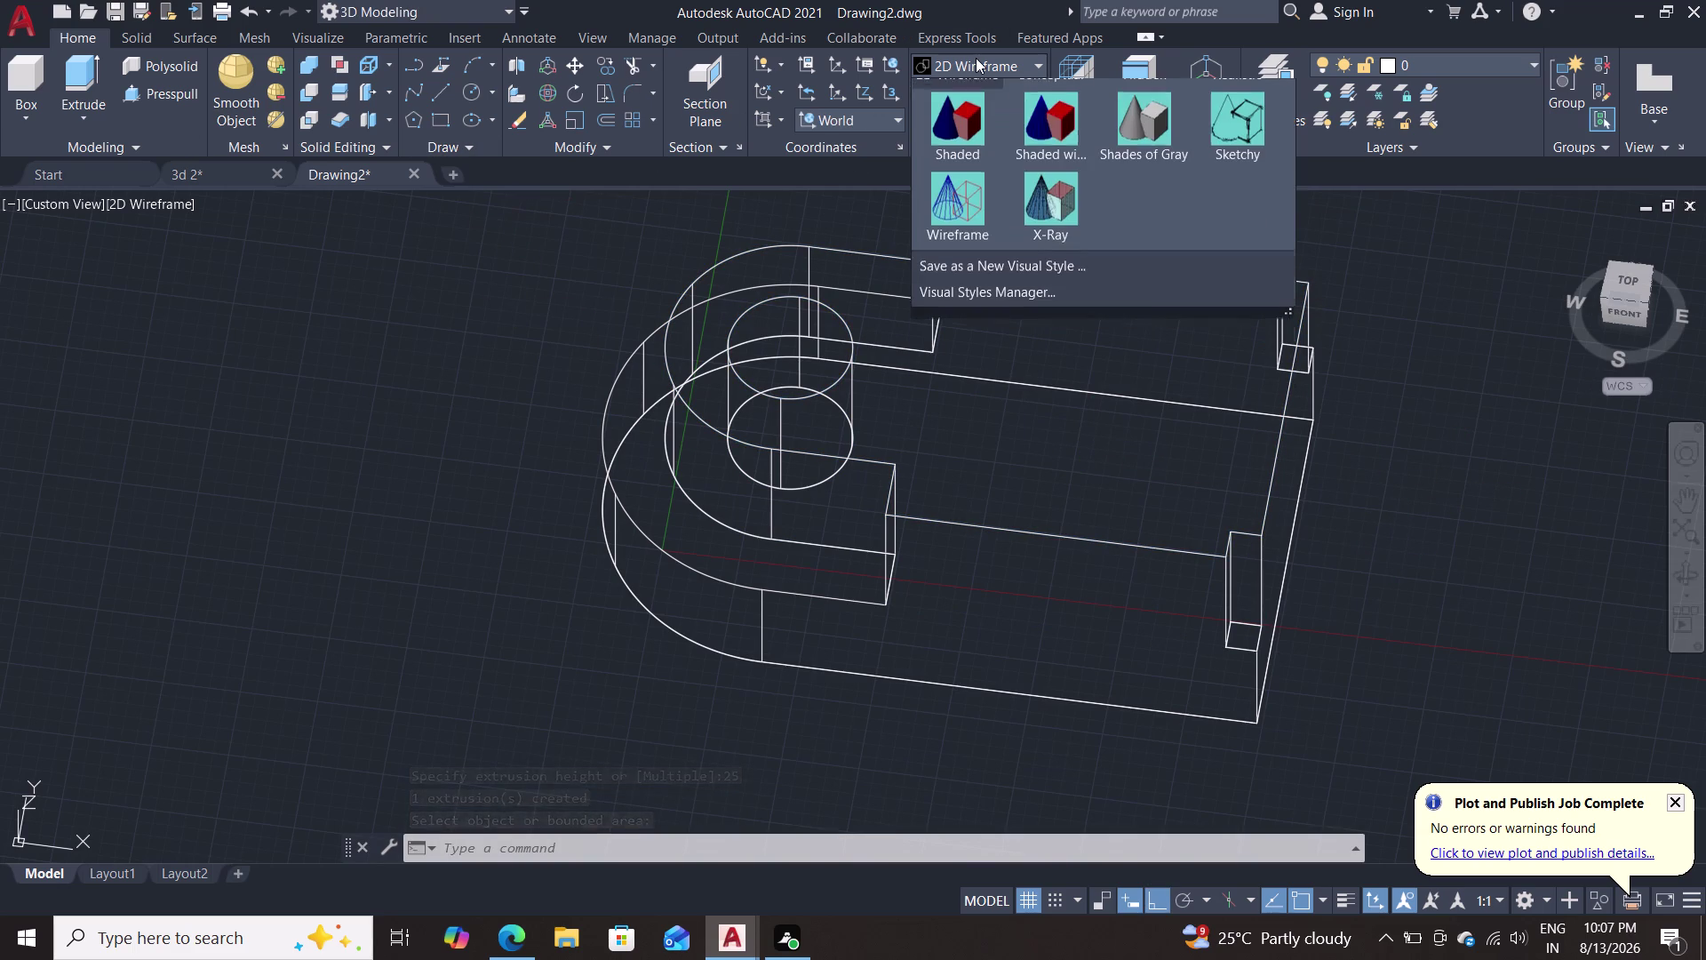
triple_click(976, 58)
double_click(976, 58)
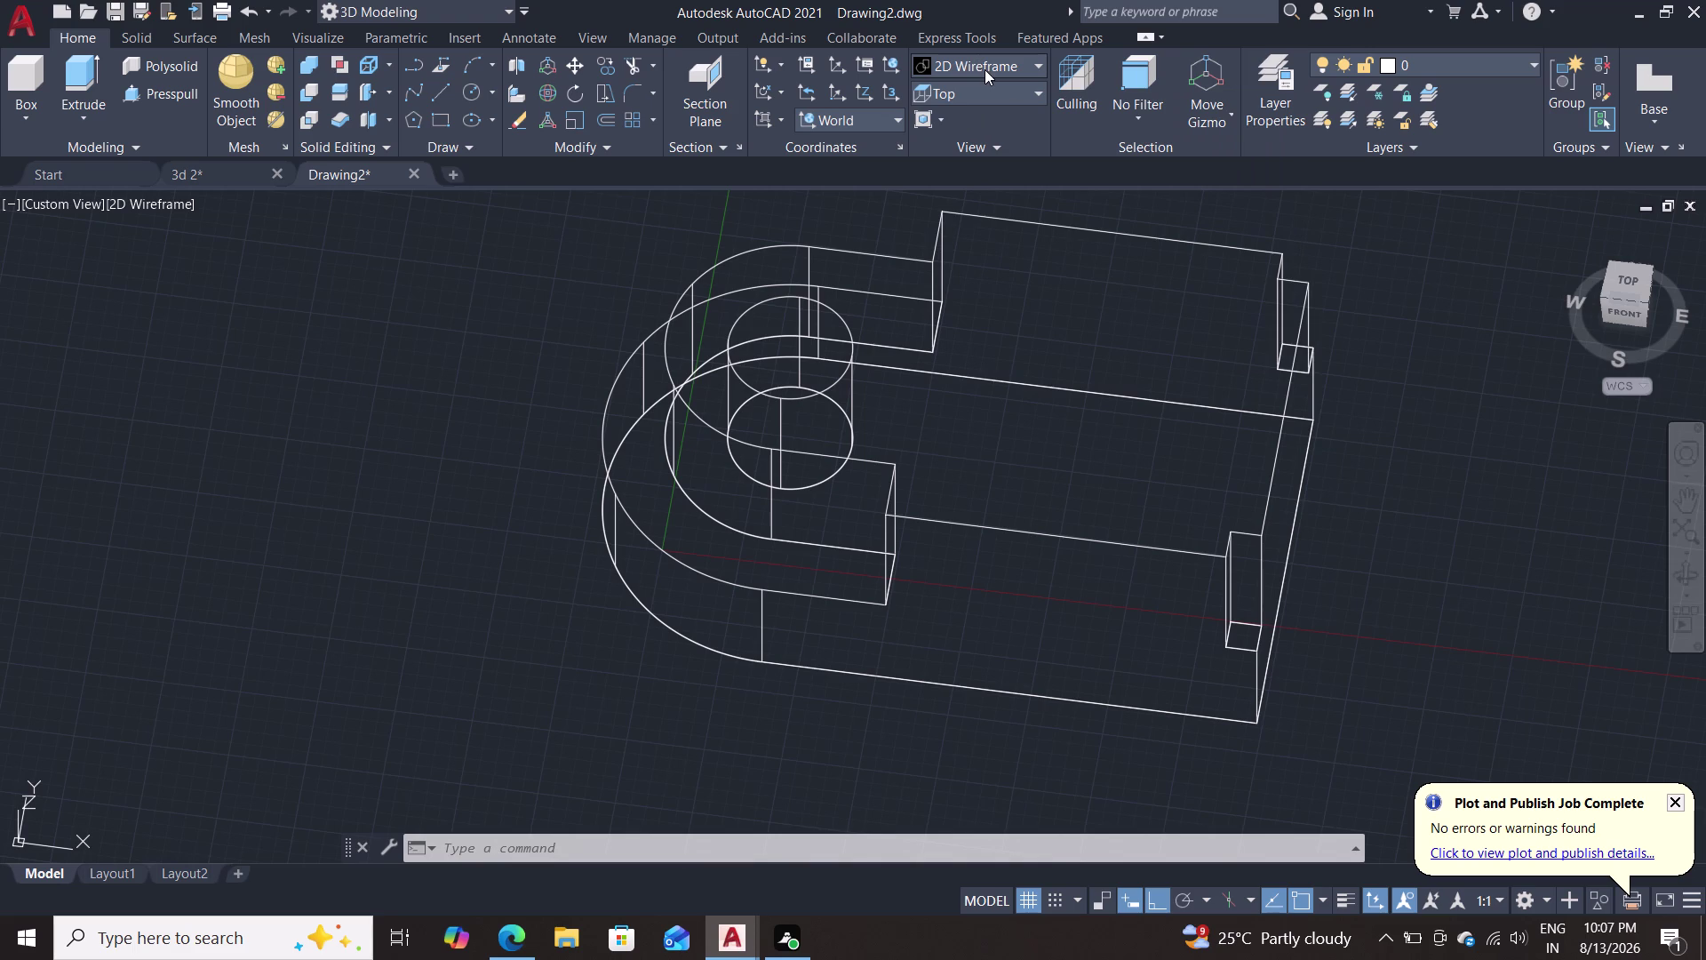
click(985, 69)
click(1124, 179)
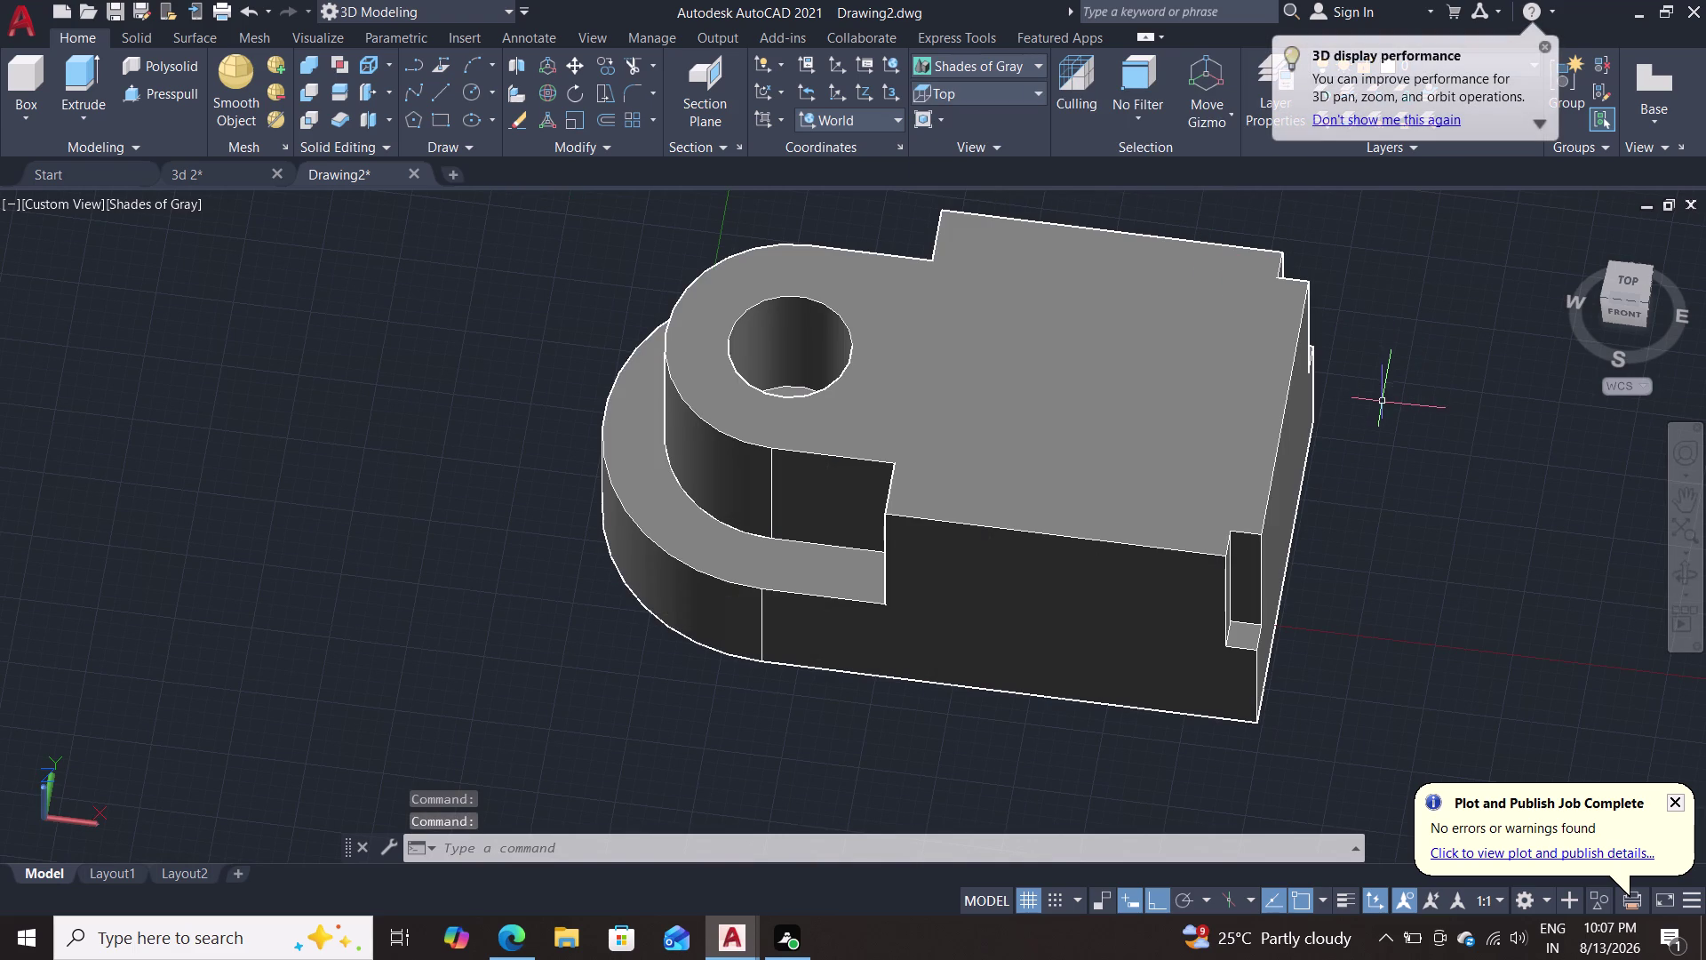
Orbit the shaded model to inspect the raised step, hole and notches.
middle_drag(1382, 404, 1295, 395)
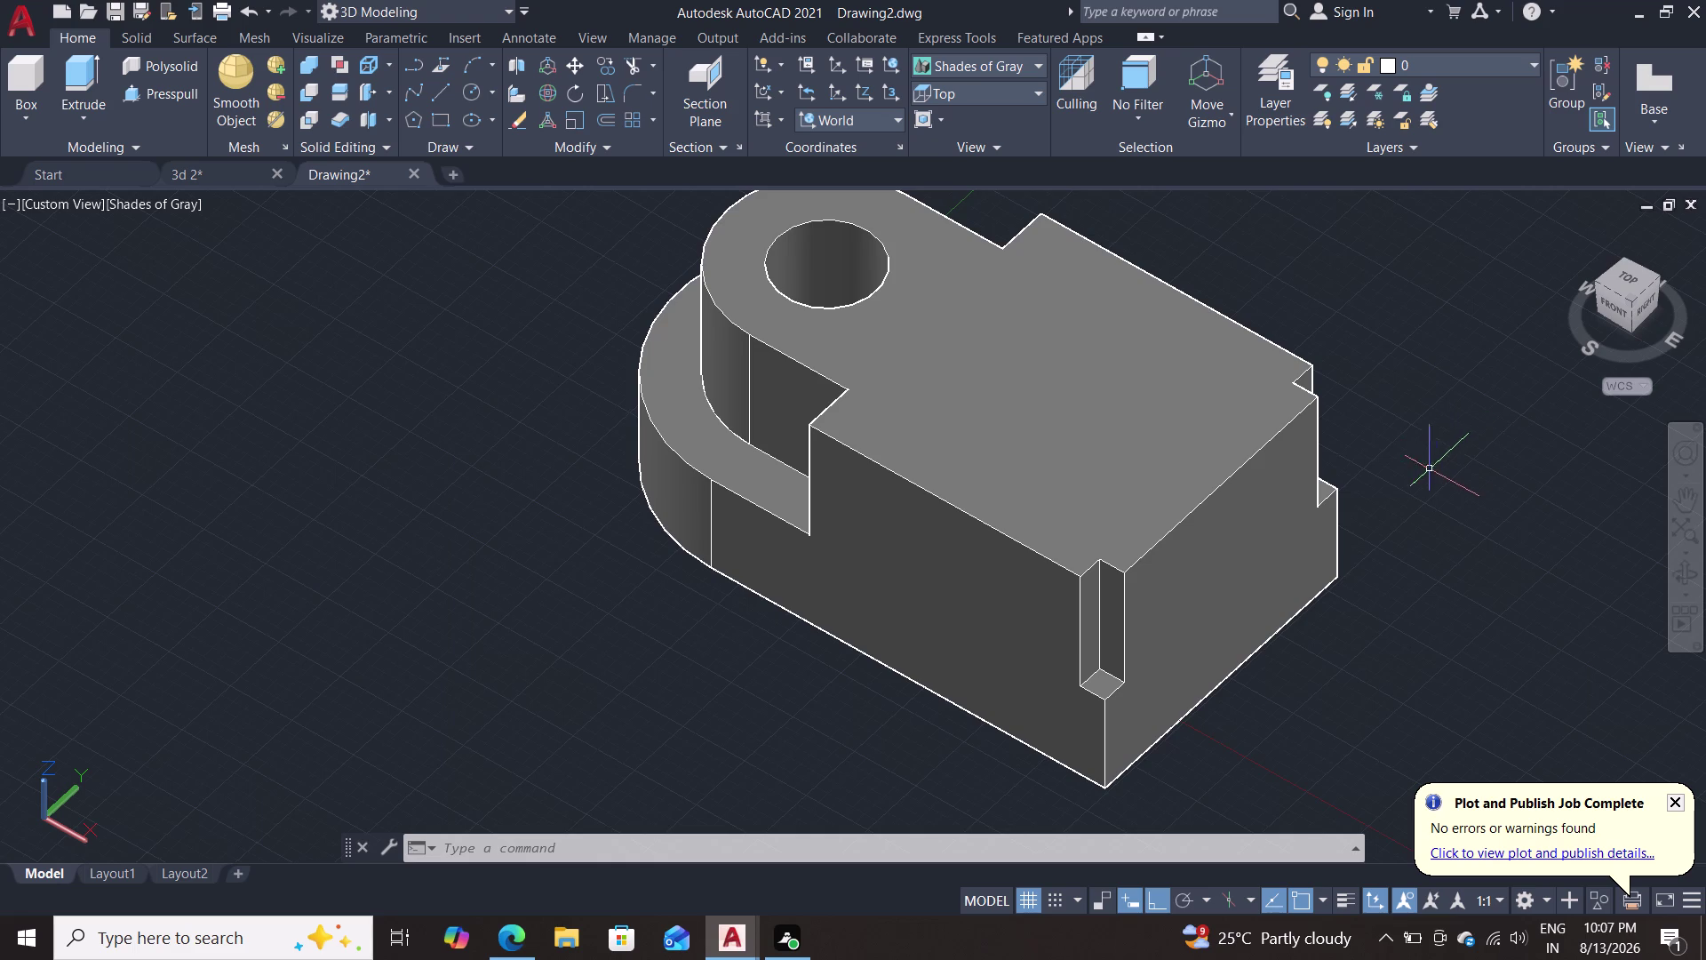
middle_drag(1424, 545, 1484, 544)
right_drag(1424, 545, 1448, 549)
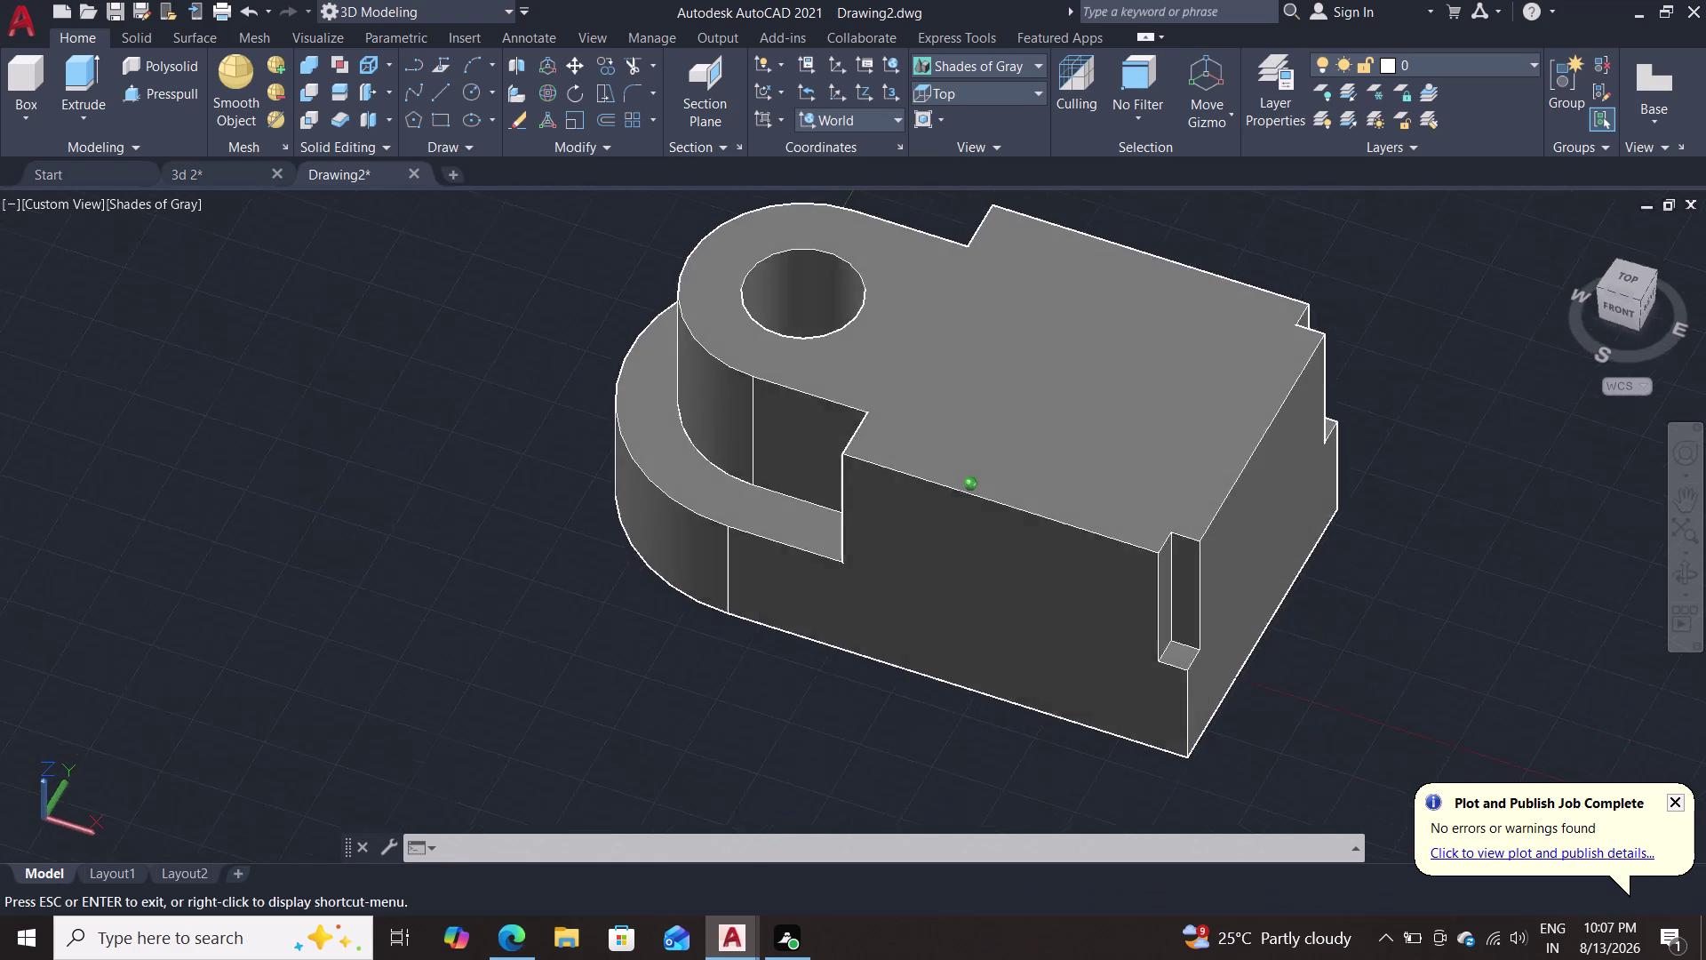
middle_drag(1484, 544, 1530, 606)
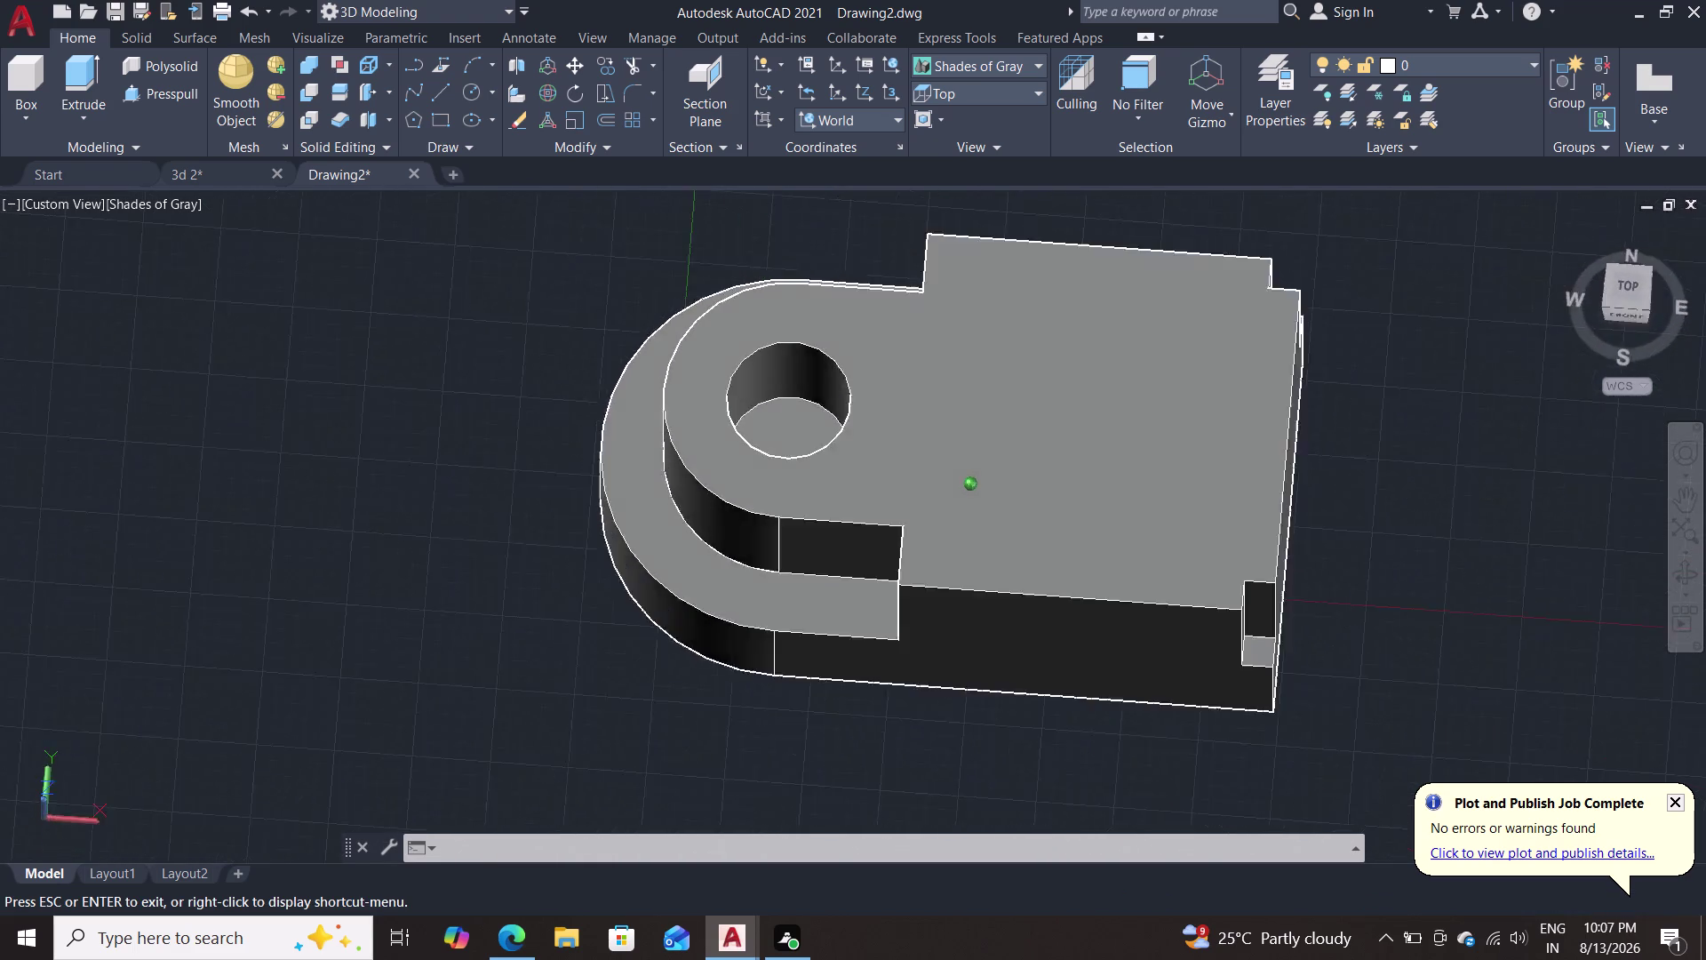
middle_drag(1529, 605, 1545, 616)
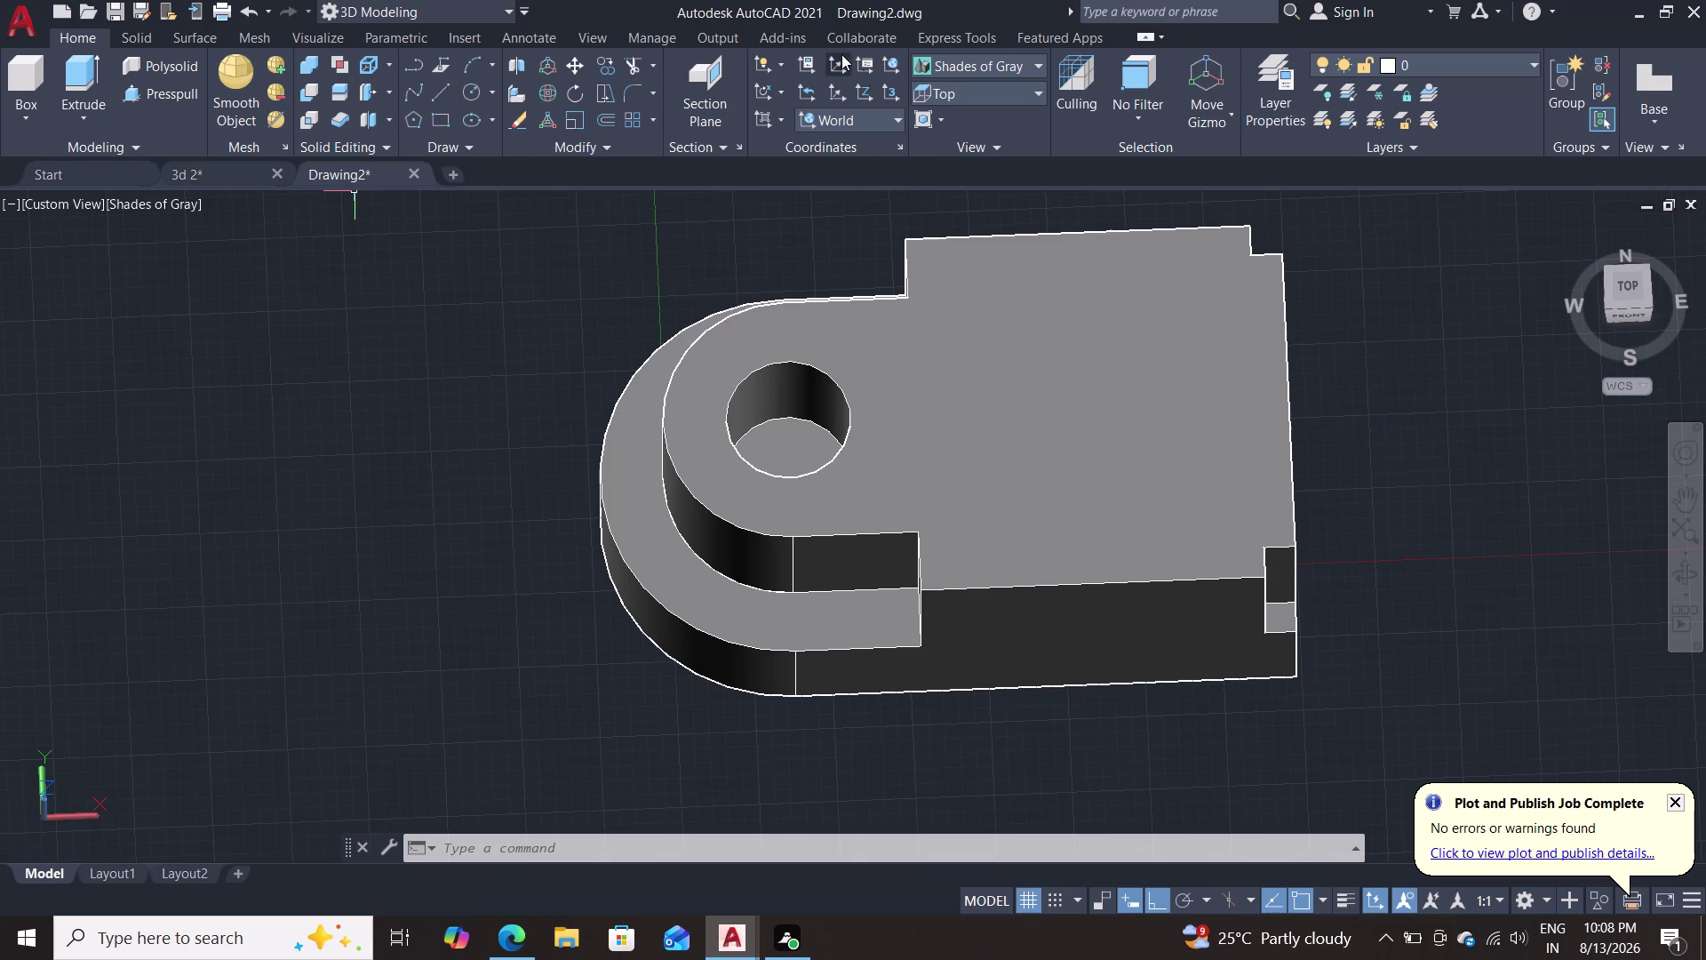
click(973, 89)
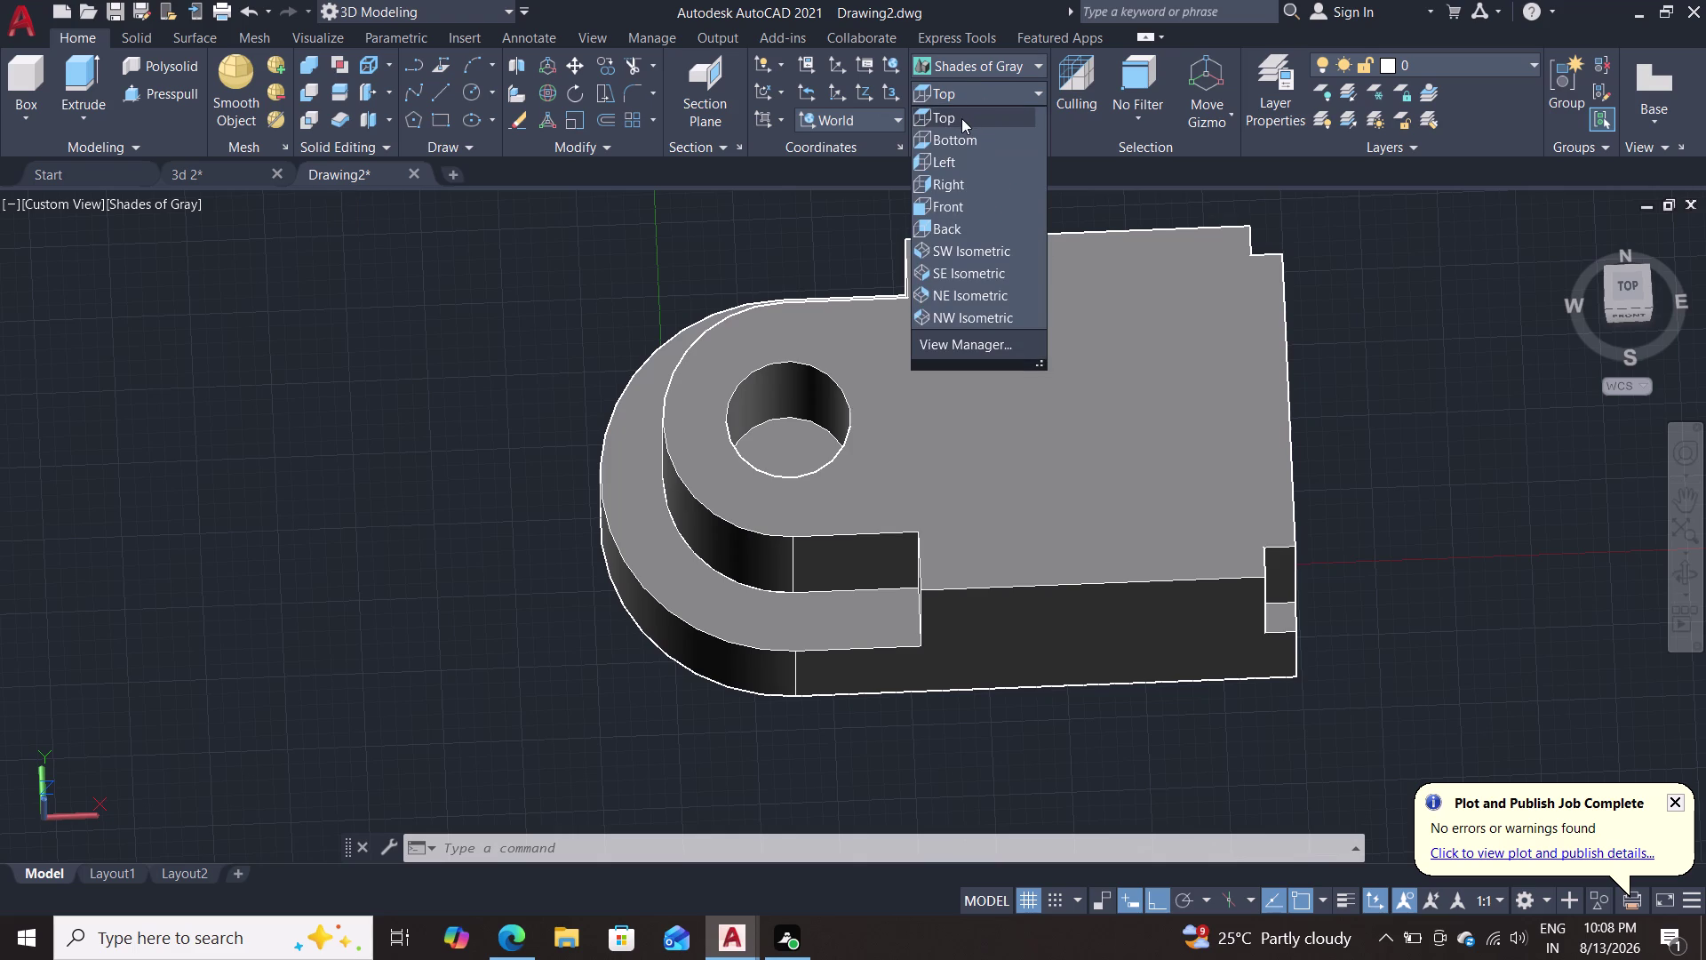
Show the block from the Top preset in the 2D Wireframe style.
click(947, 118)
scroll(down, 3)
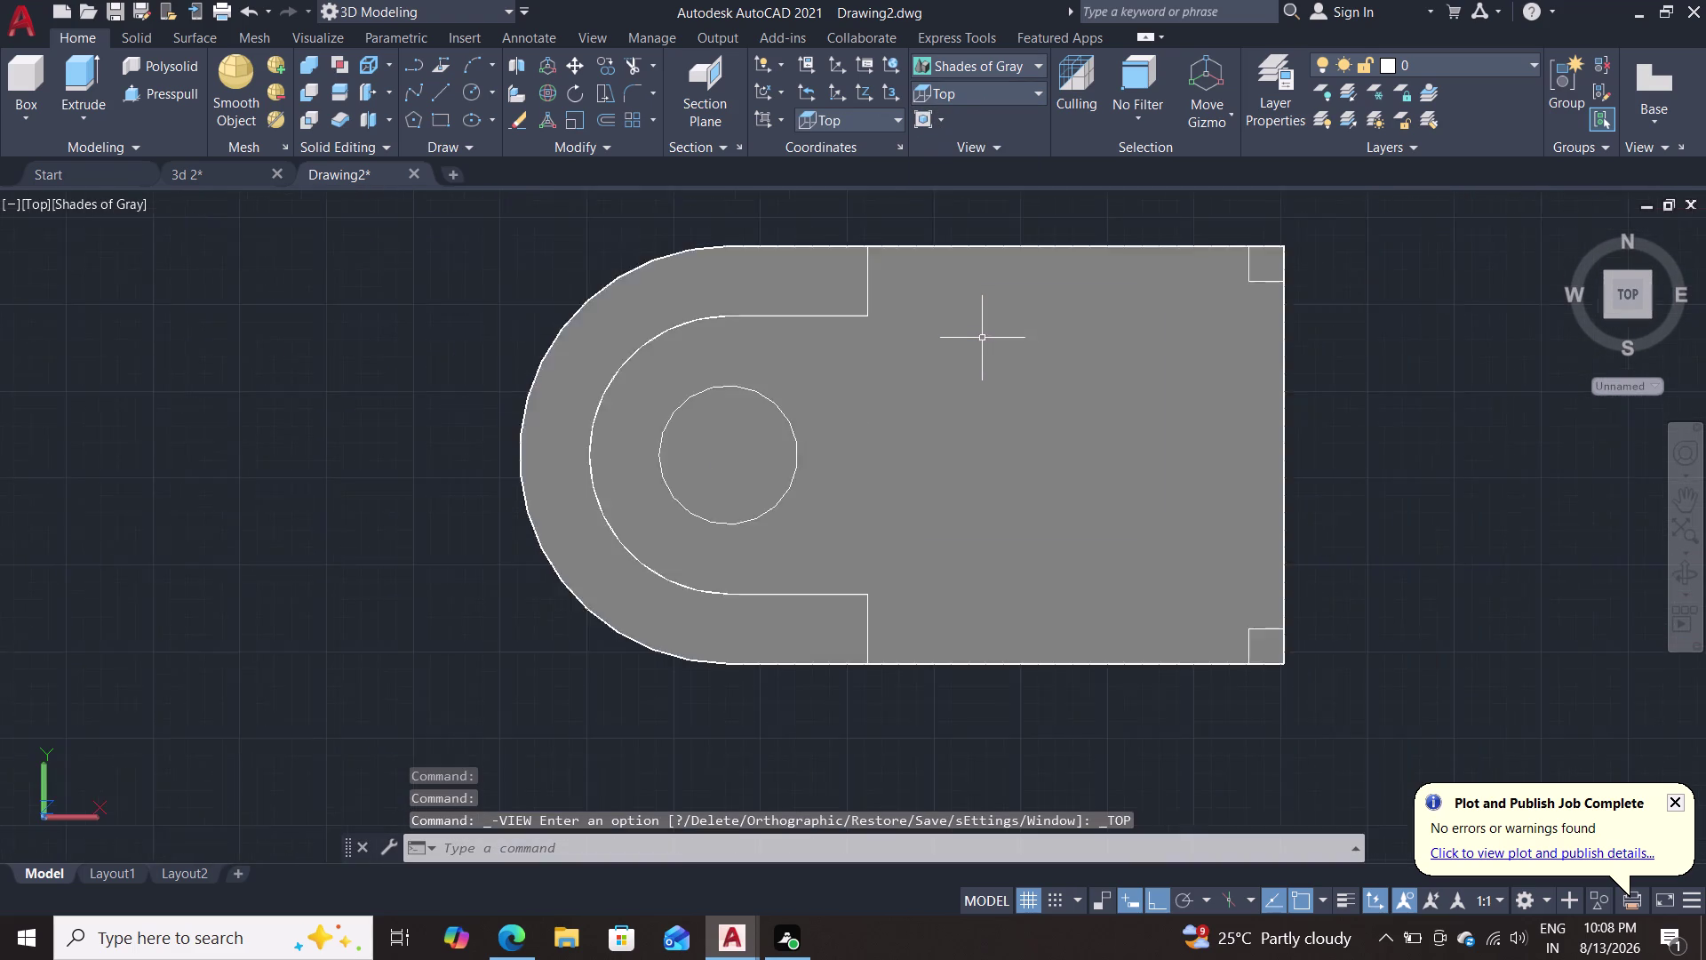
scroll(up, 3)
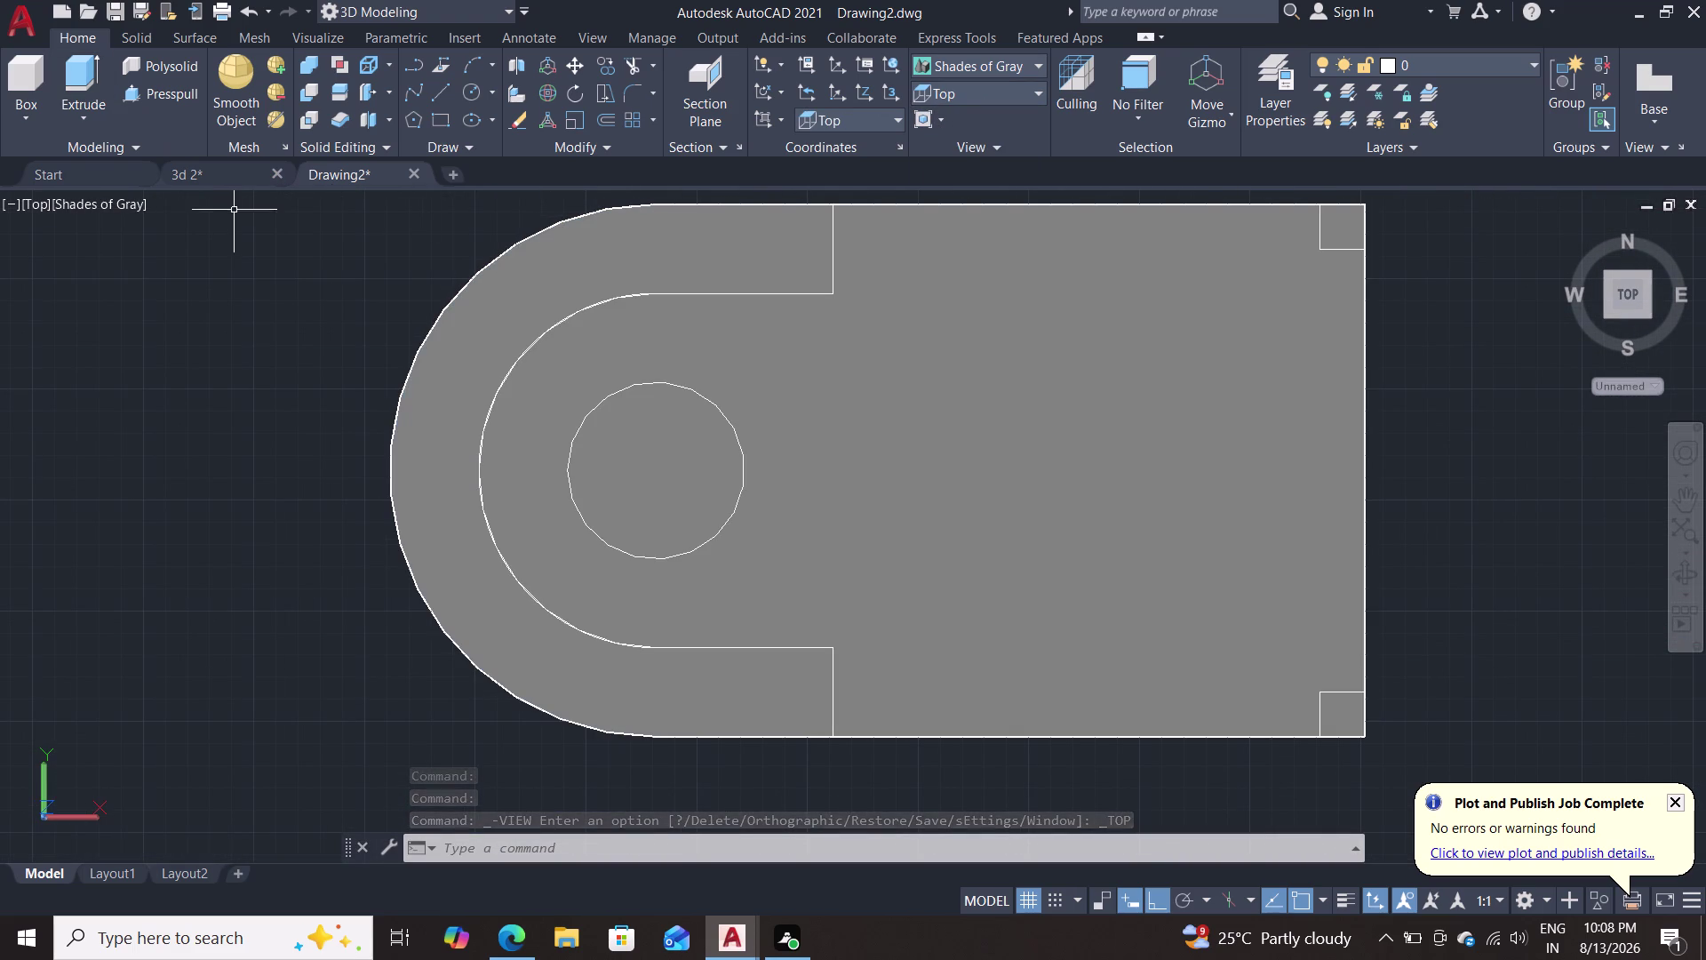
click(975, 69)
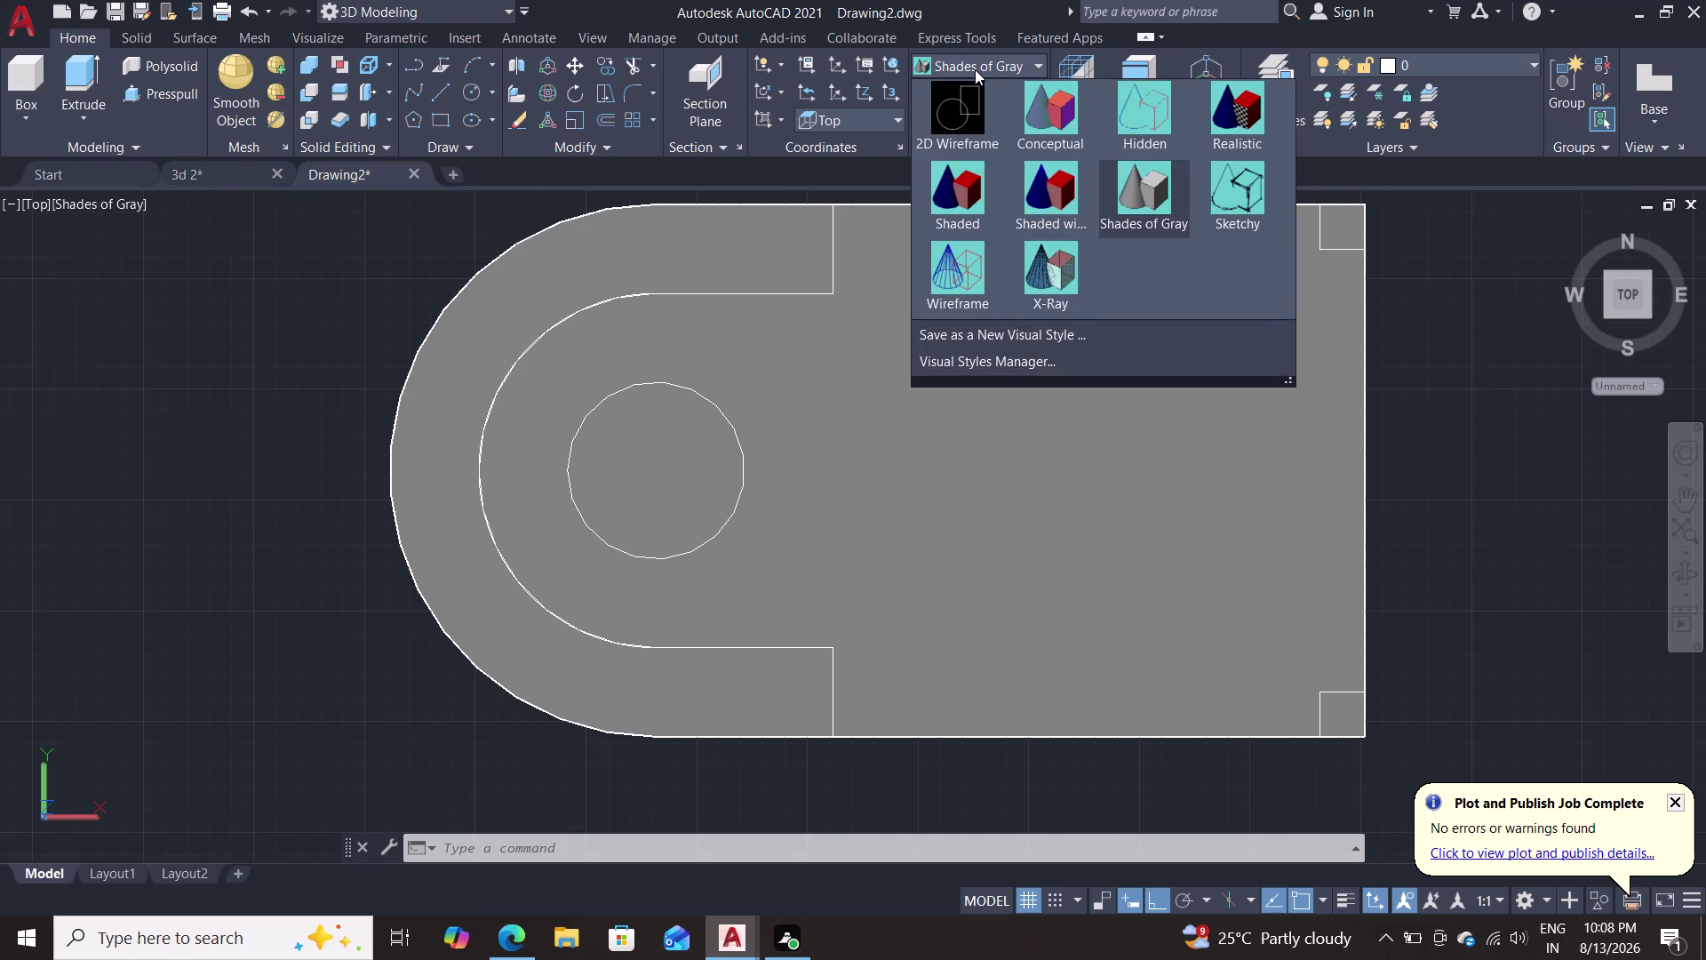
click(960, 126)
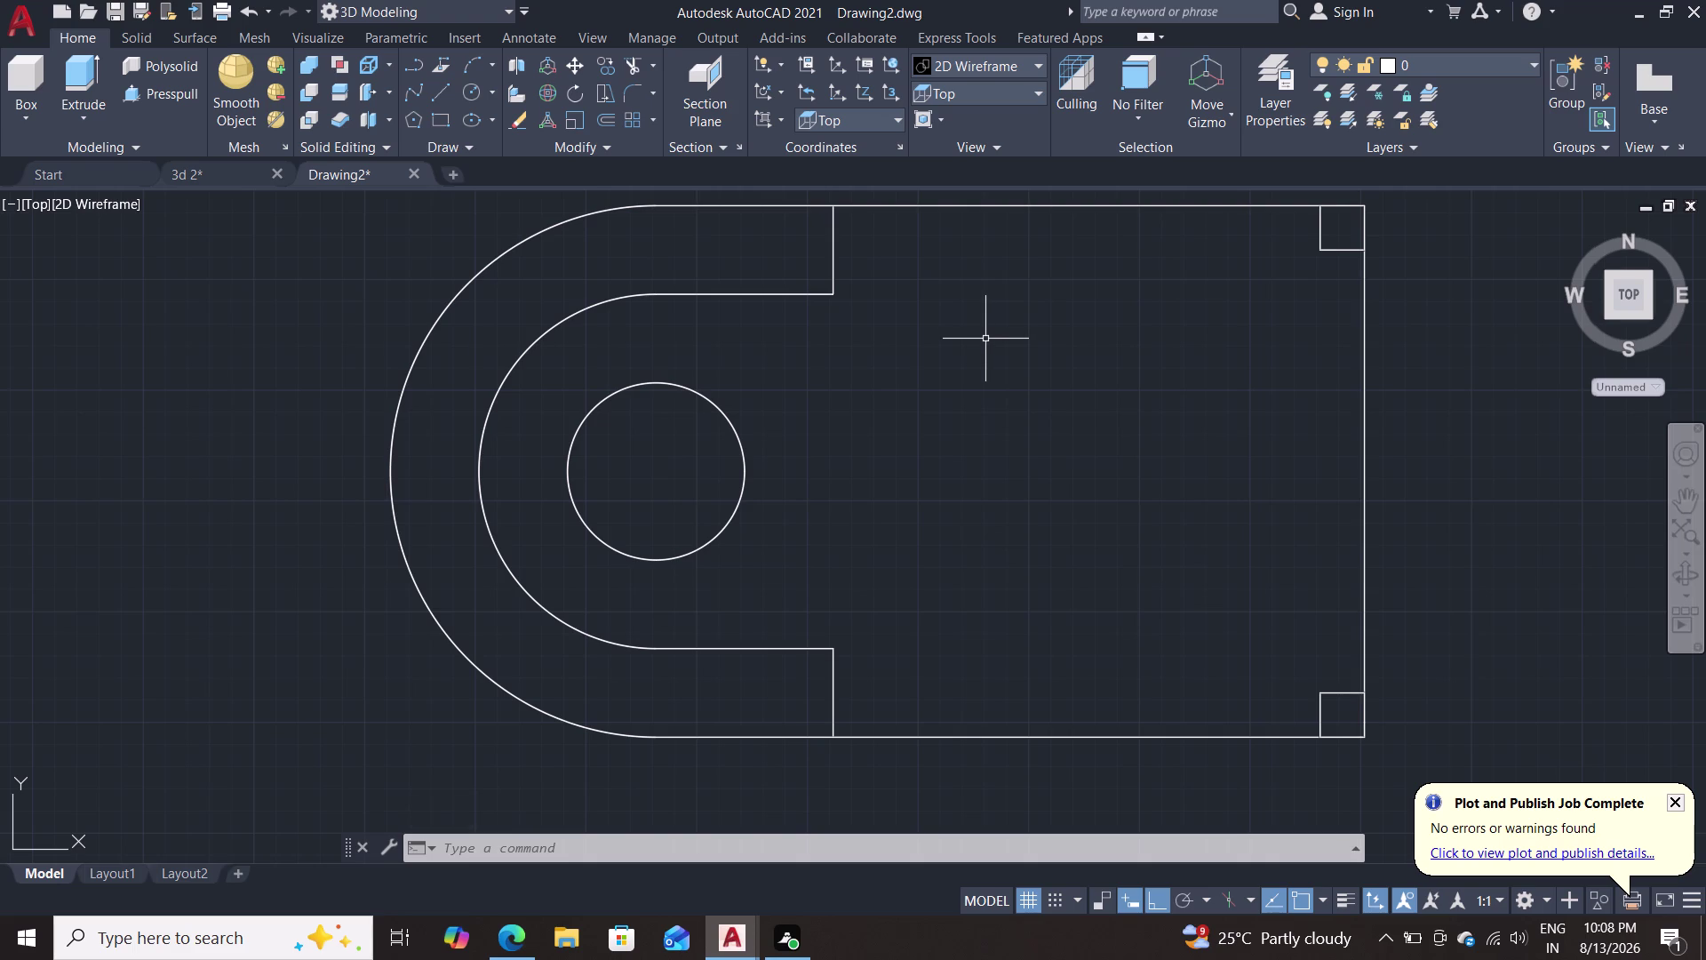
Draw a 15-down, 15-left guide line from the top-right corner, with a radius-5 circle at its end.
key(l)
key(Return)
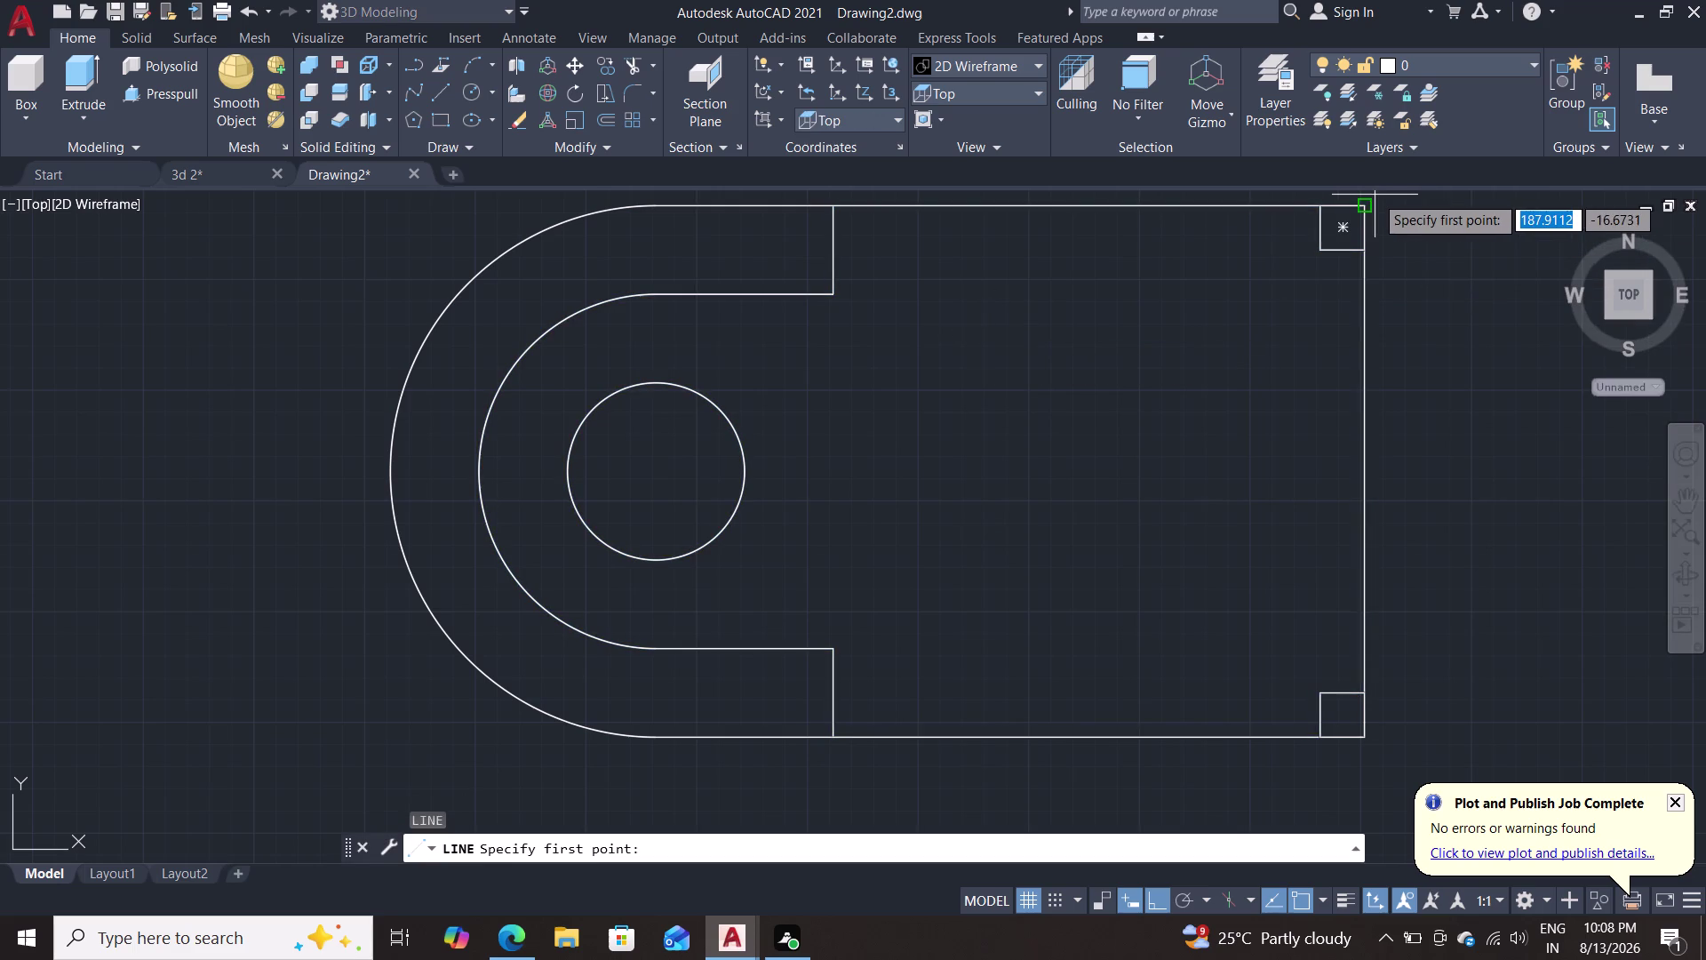
double_click(1374, 195)
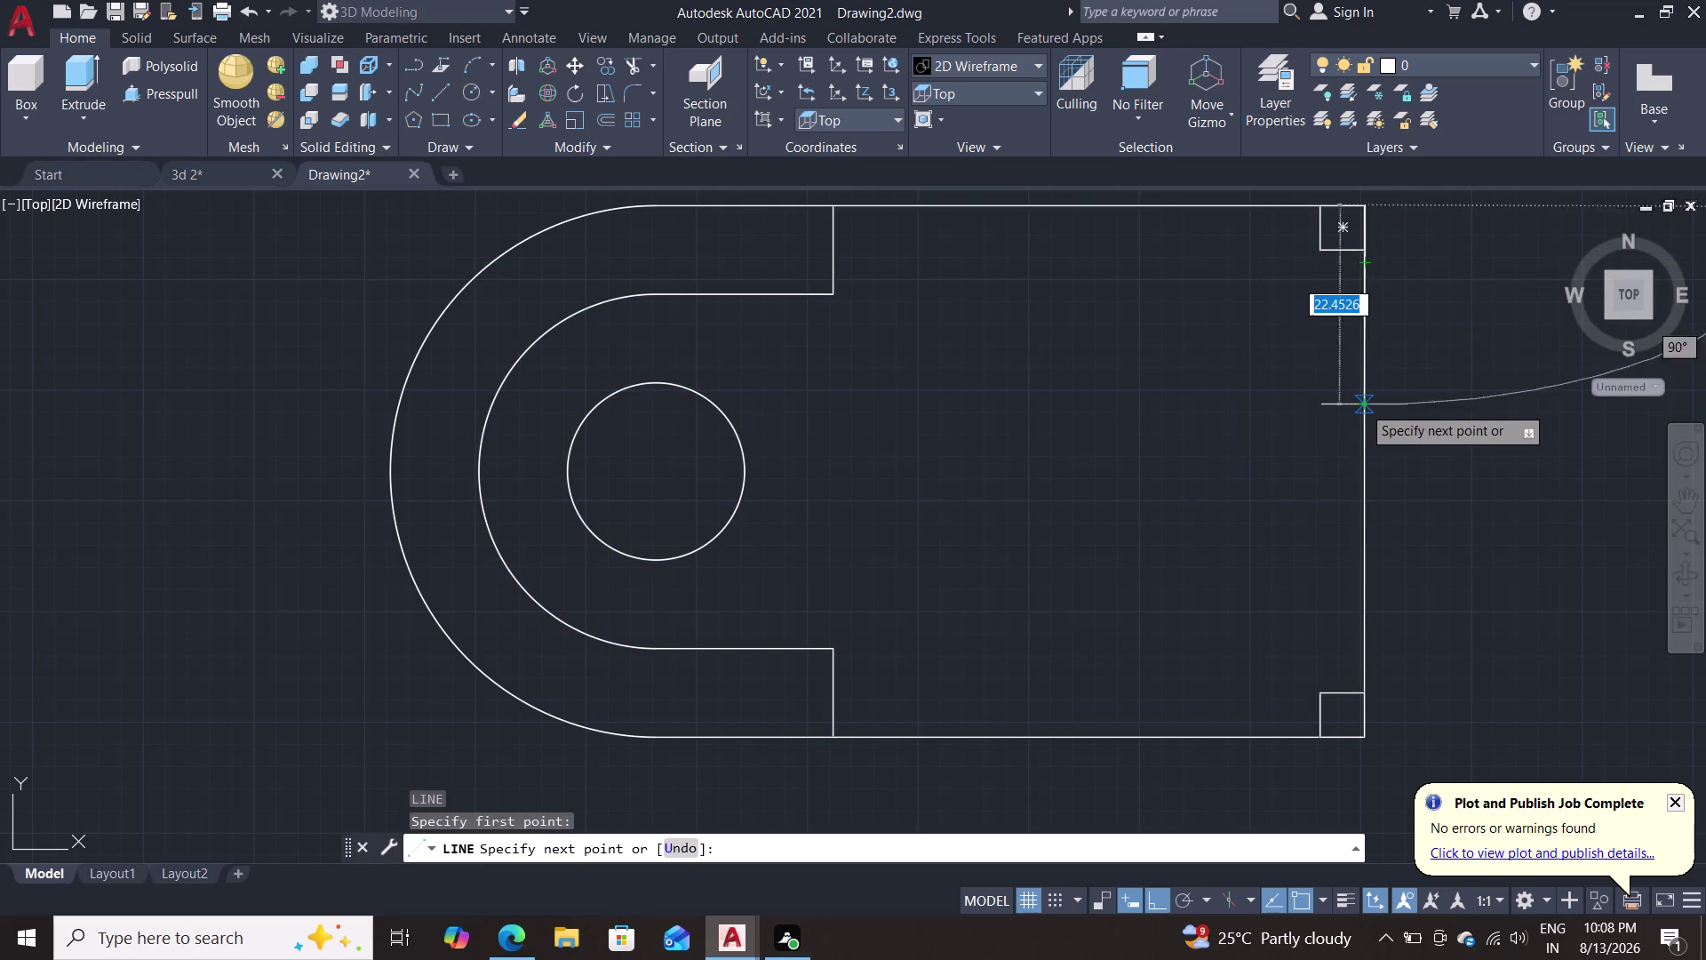
text(15)
key(Return)
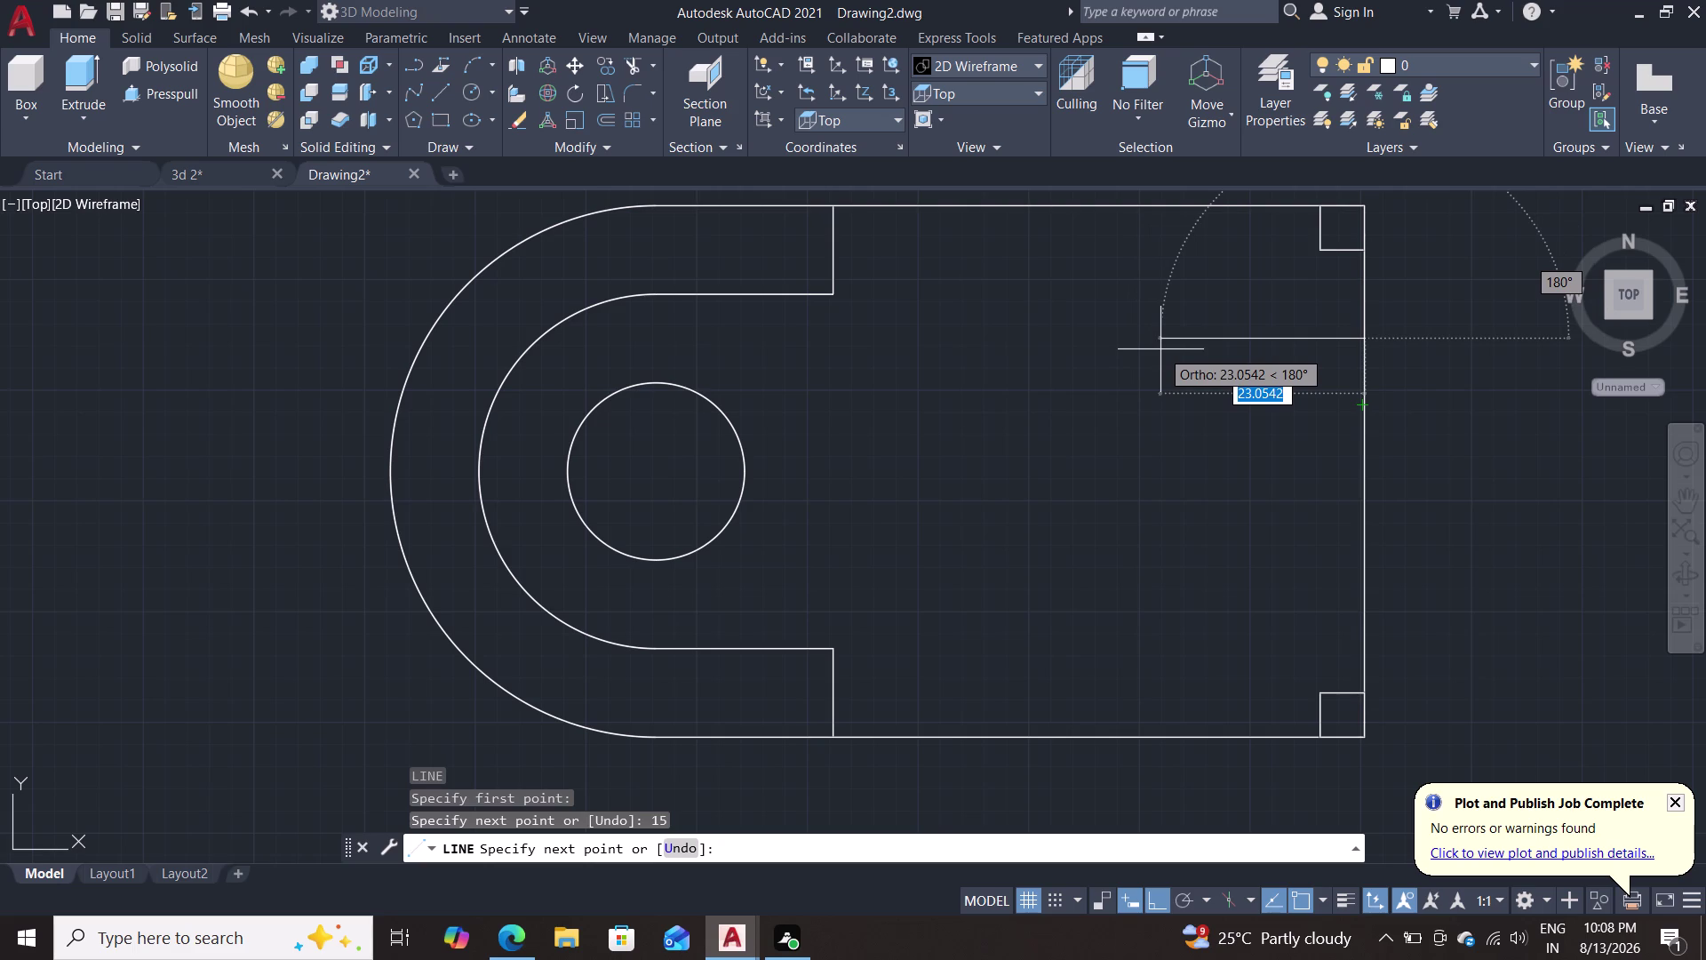
text(15)
key(Return)
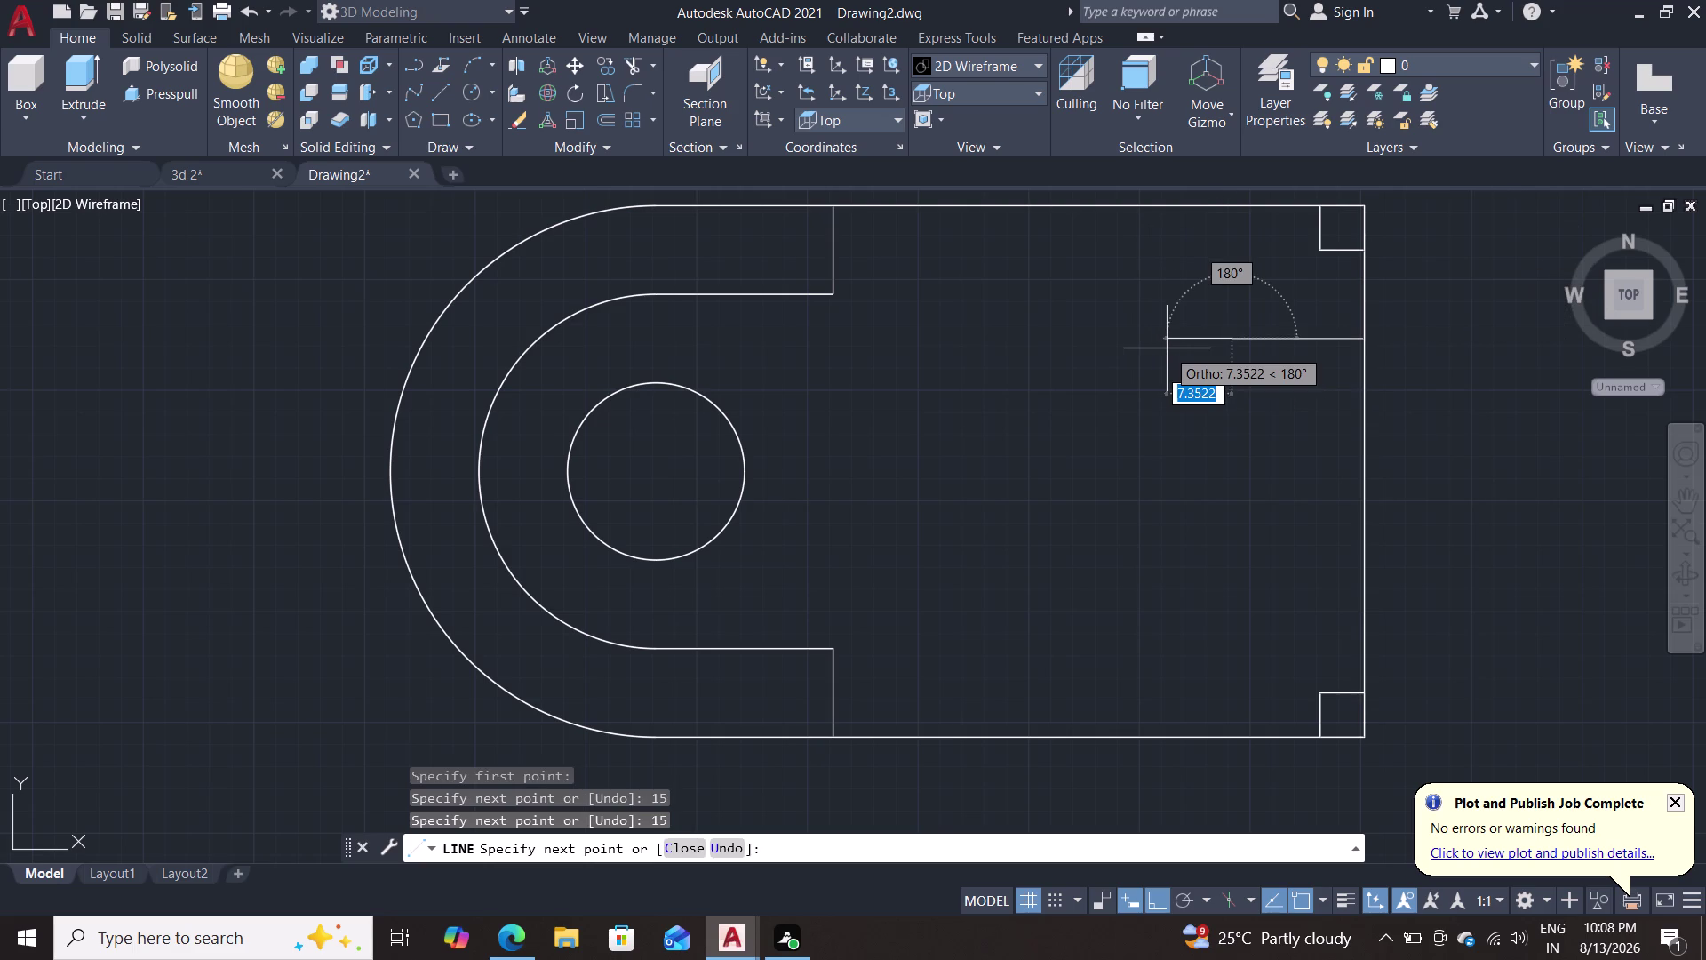
key(Escape)
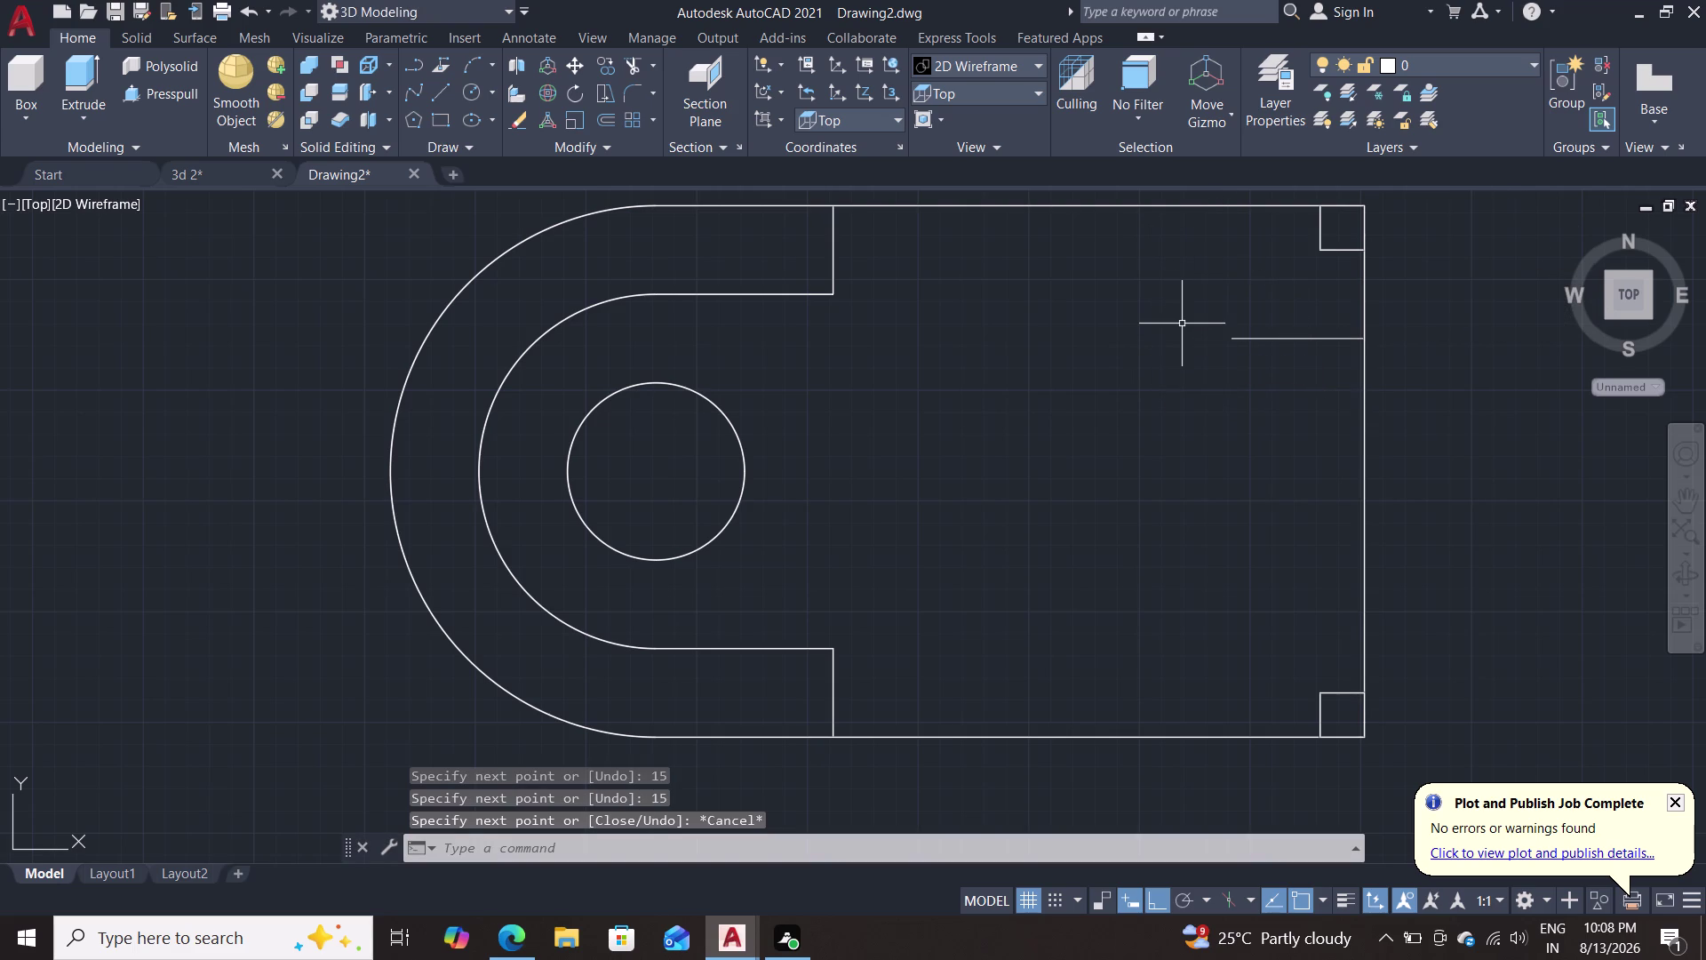
key(c)
key(Return)
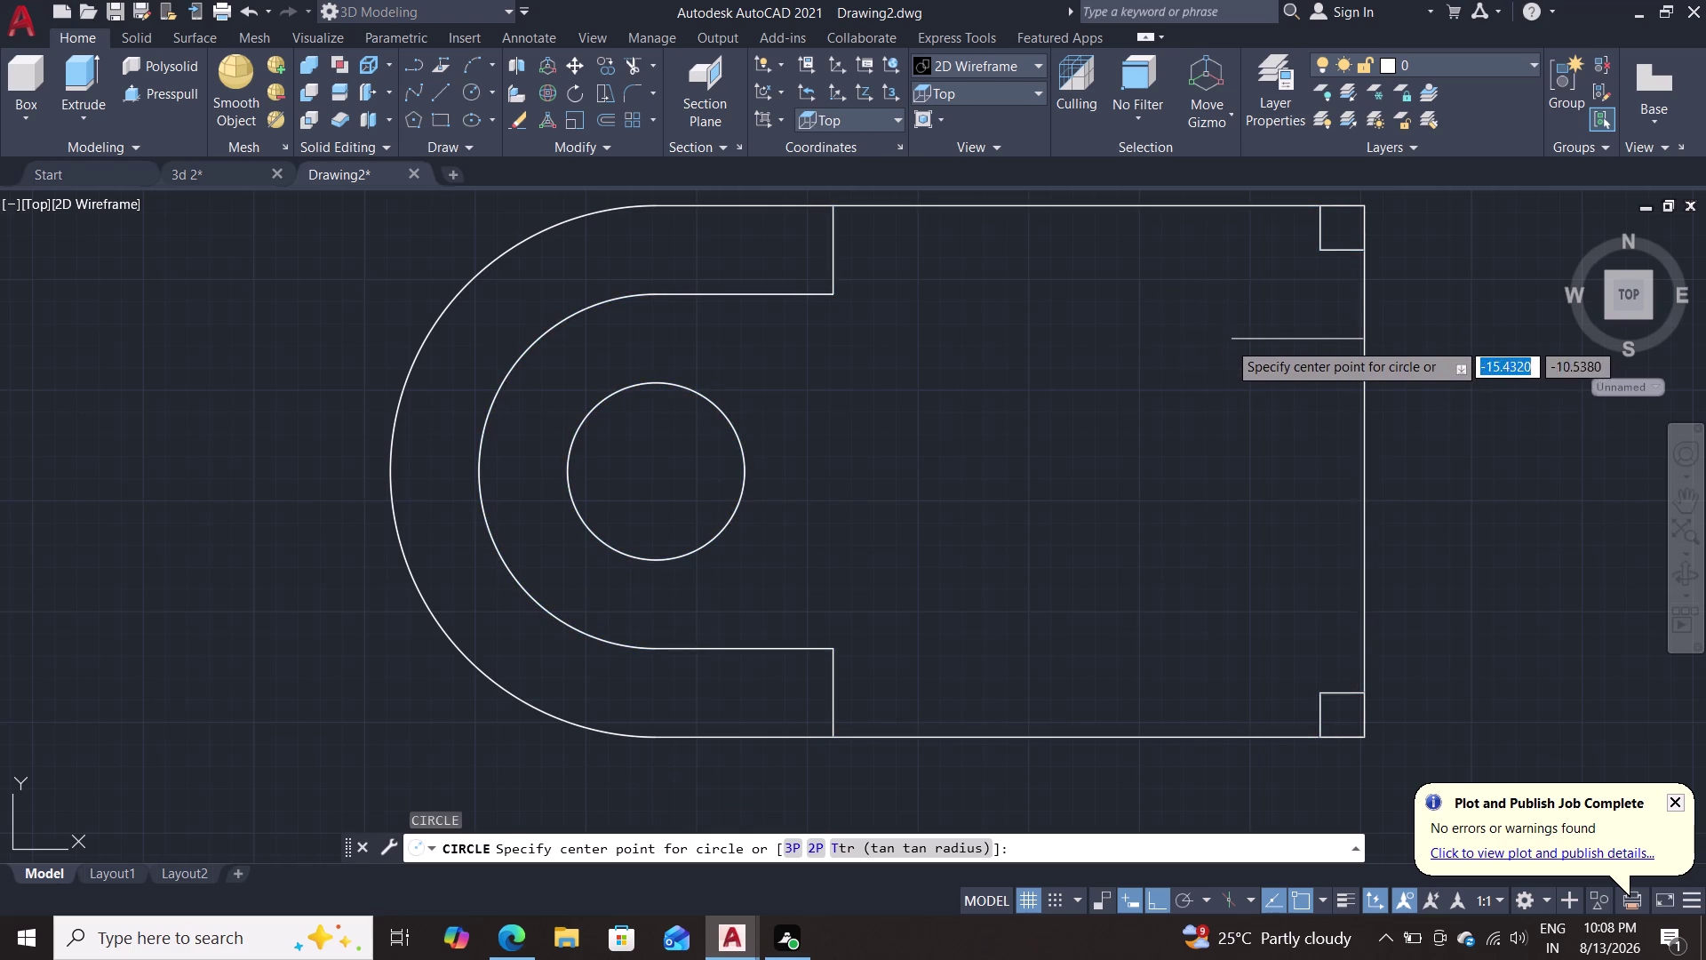
click(1227, 340)
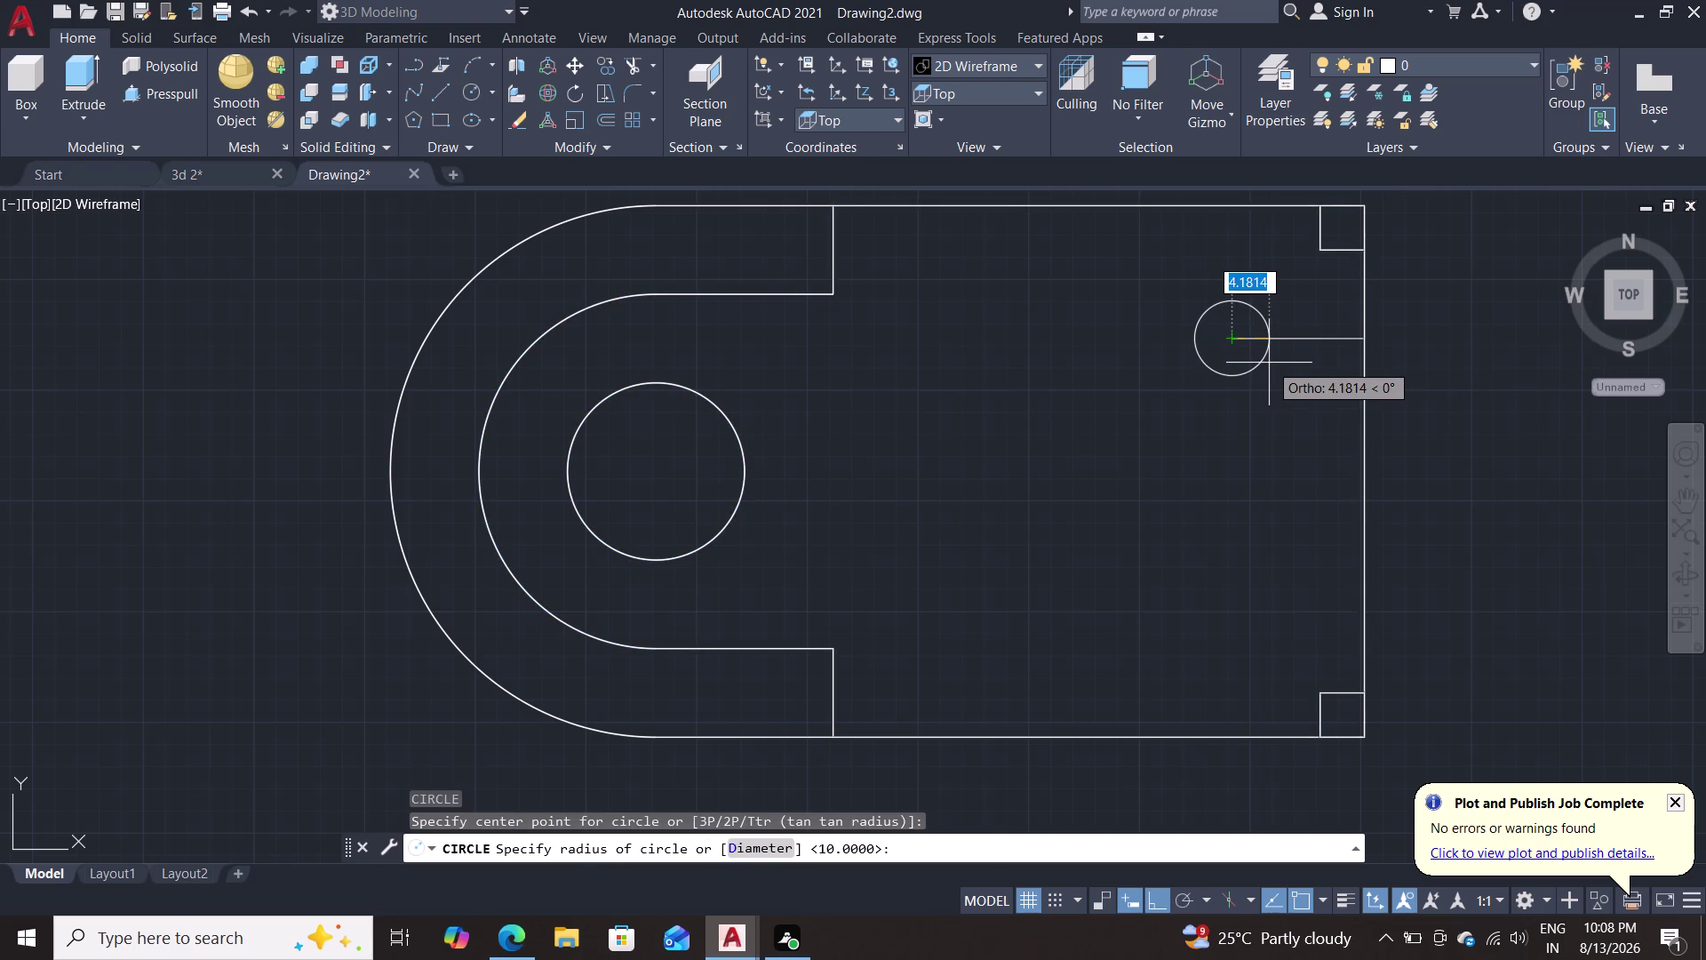
key(5)
key(Return)
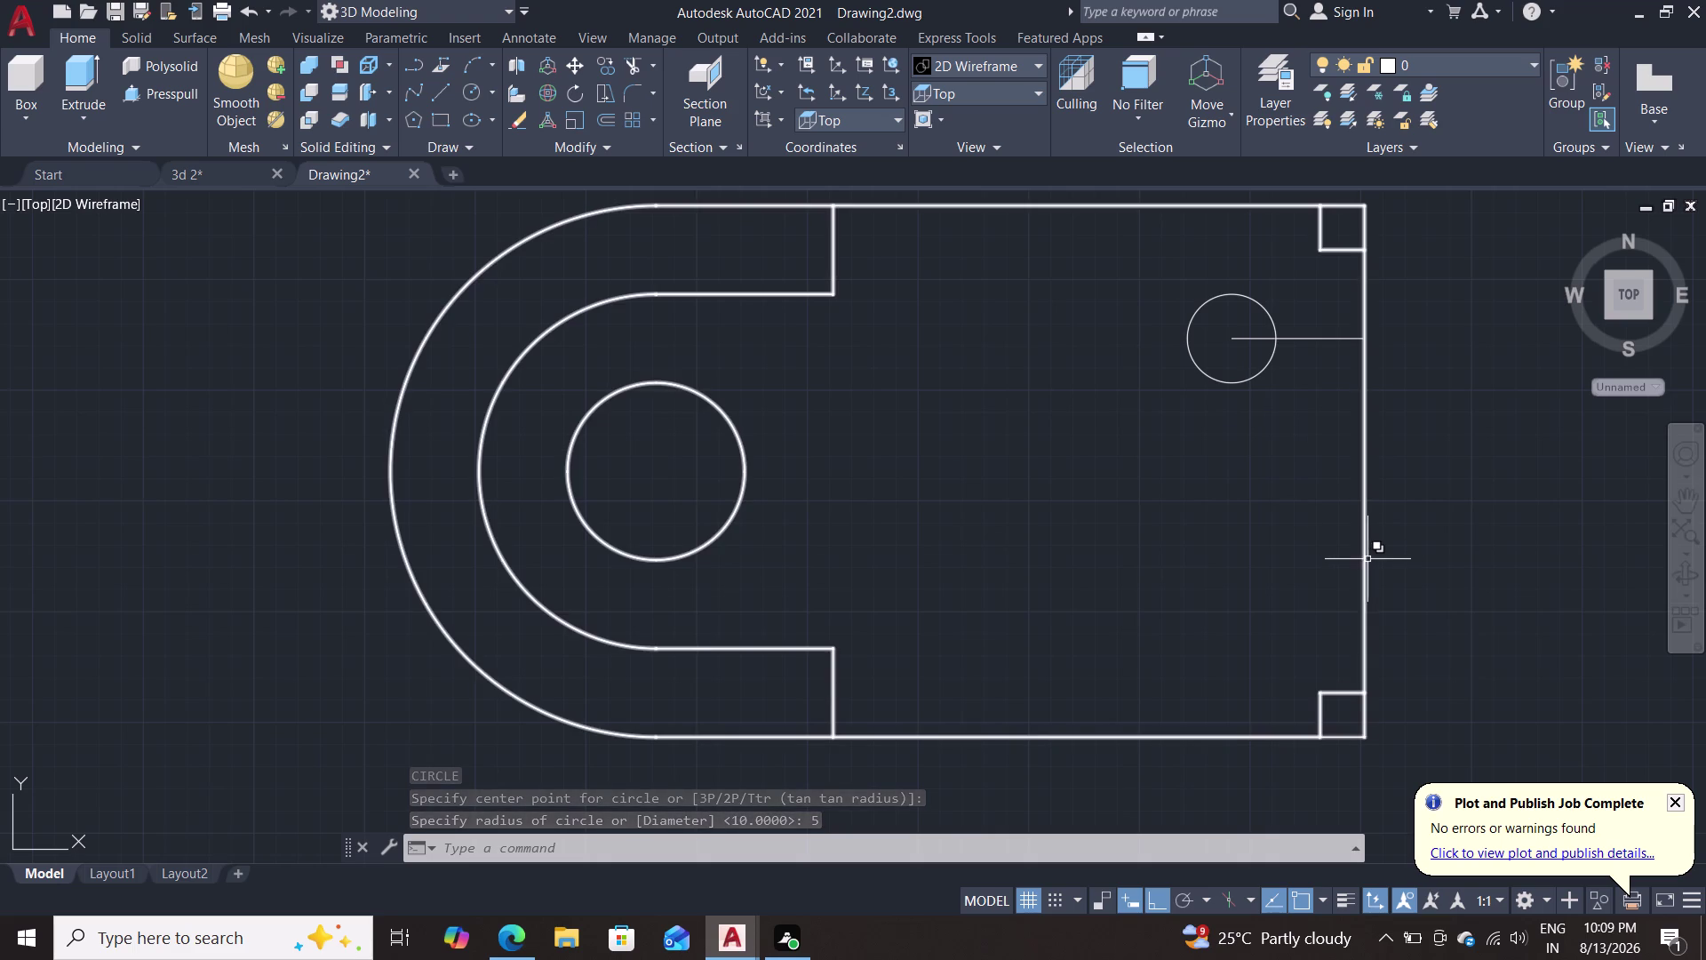
Draw a 15-up, 15-left guide line from the bottom-right corner, with a radius-5 circle at its end.
key(l)
key(Return)
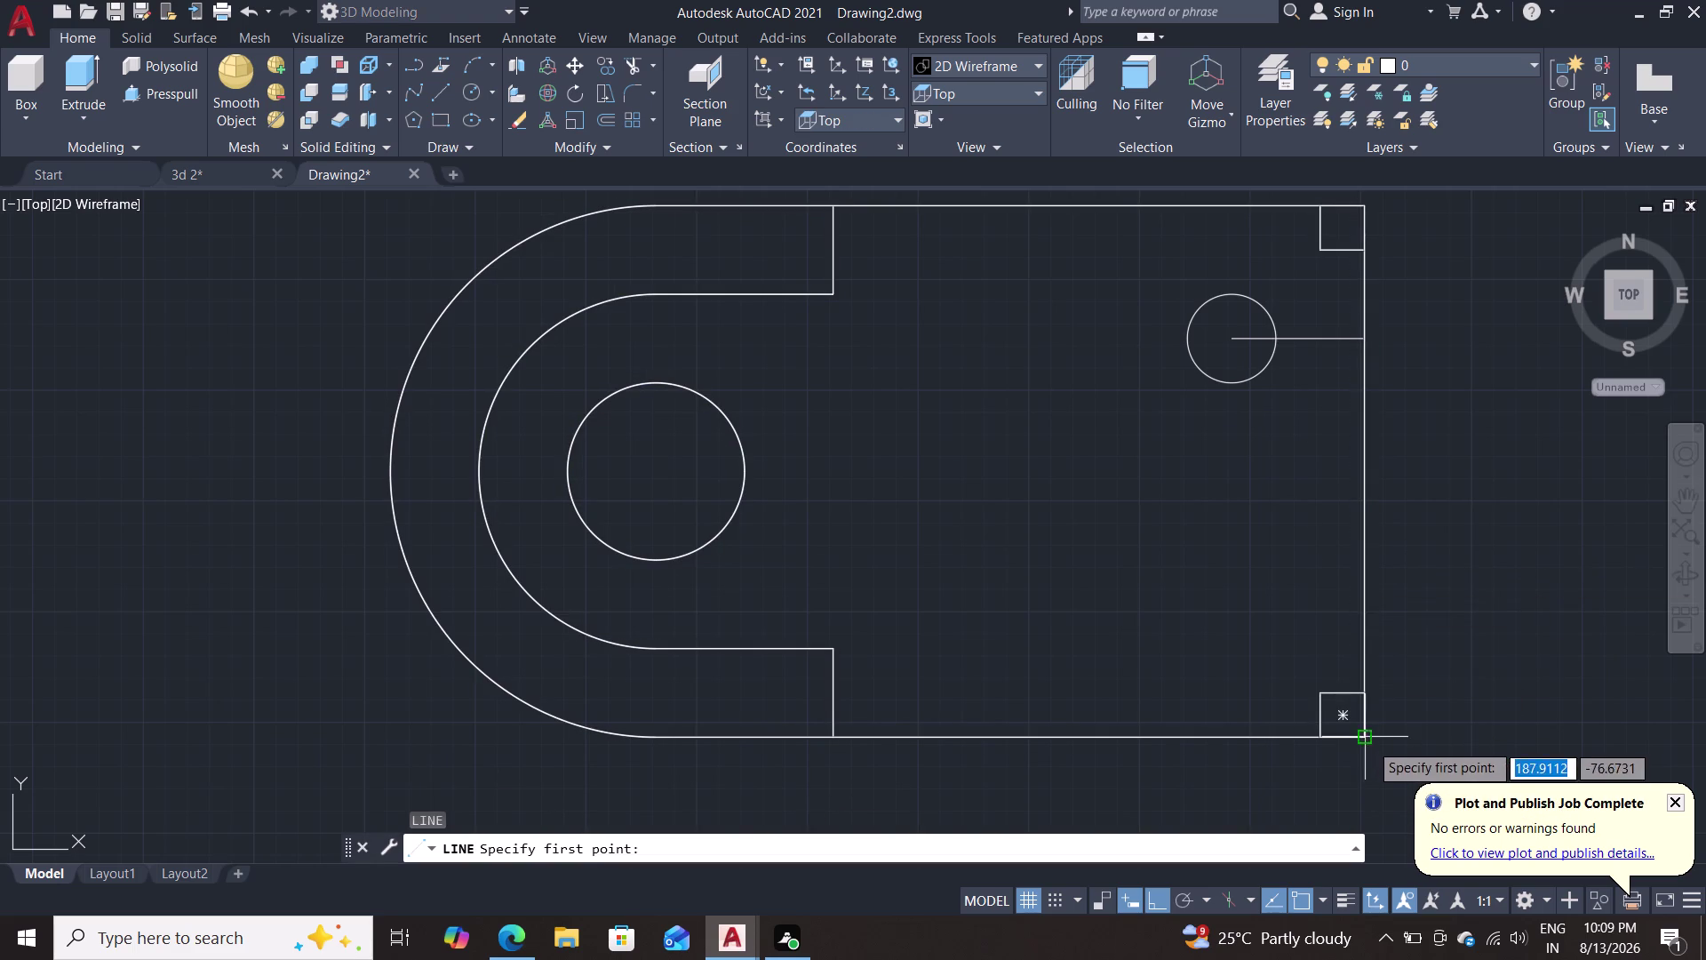
double_click(1369, 735)
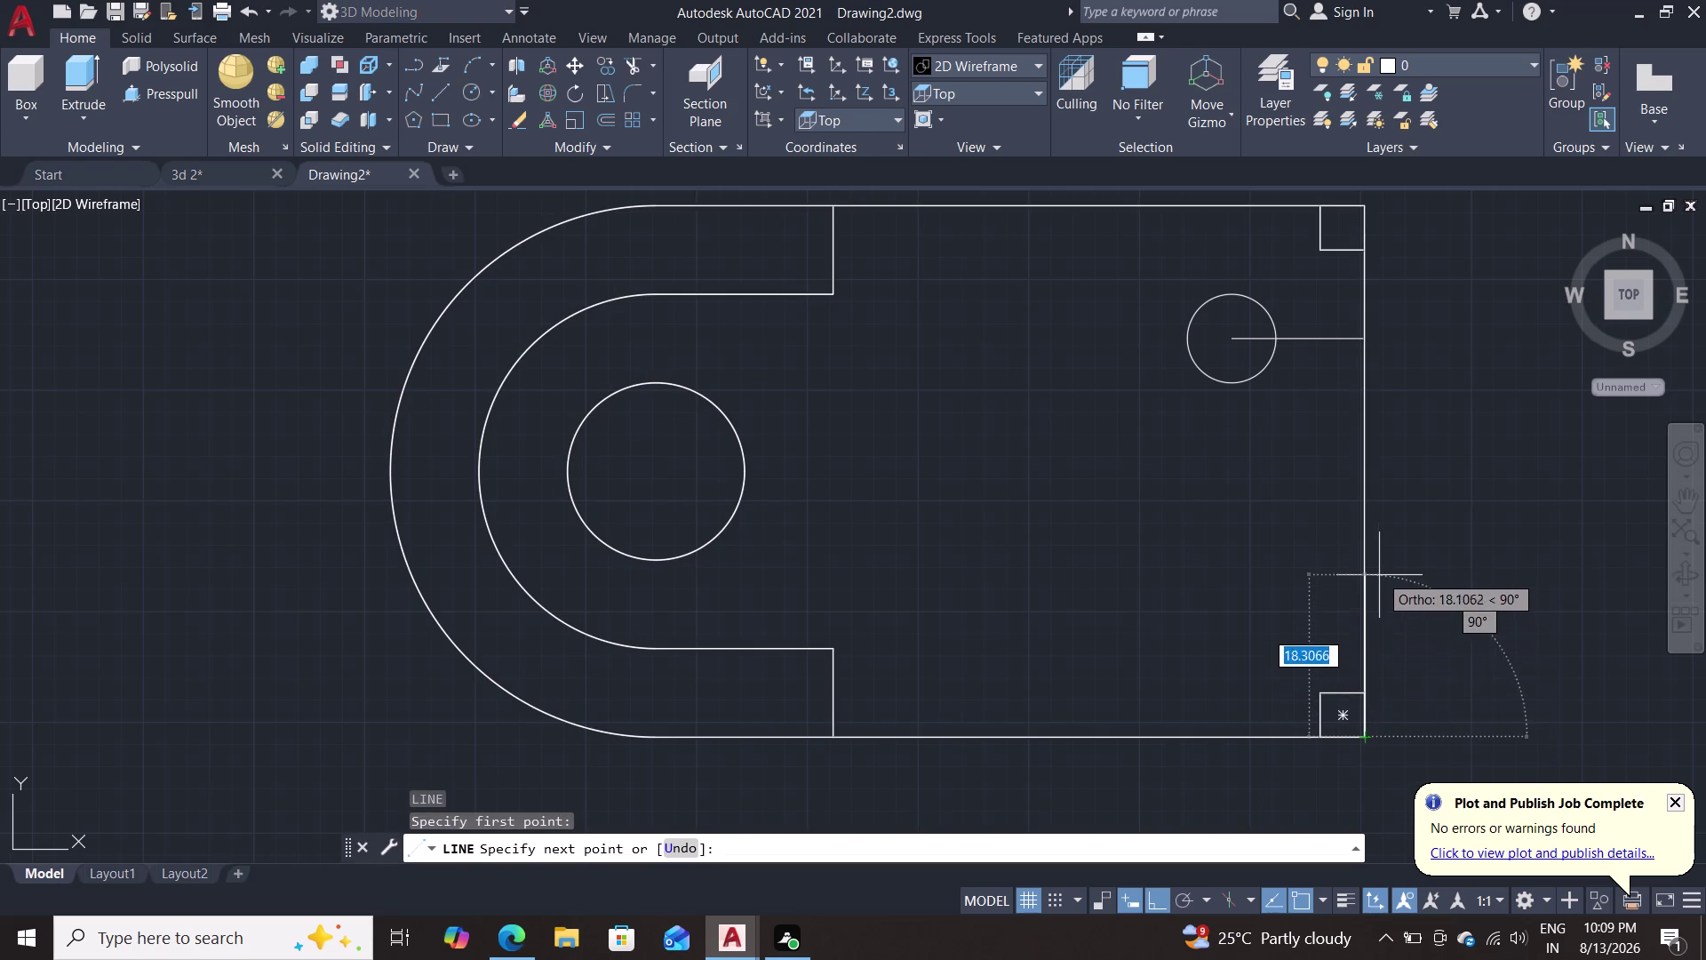
text(15)
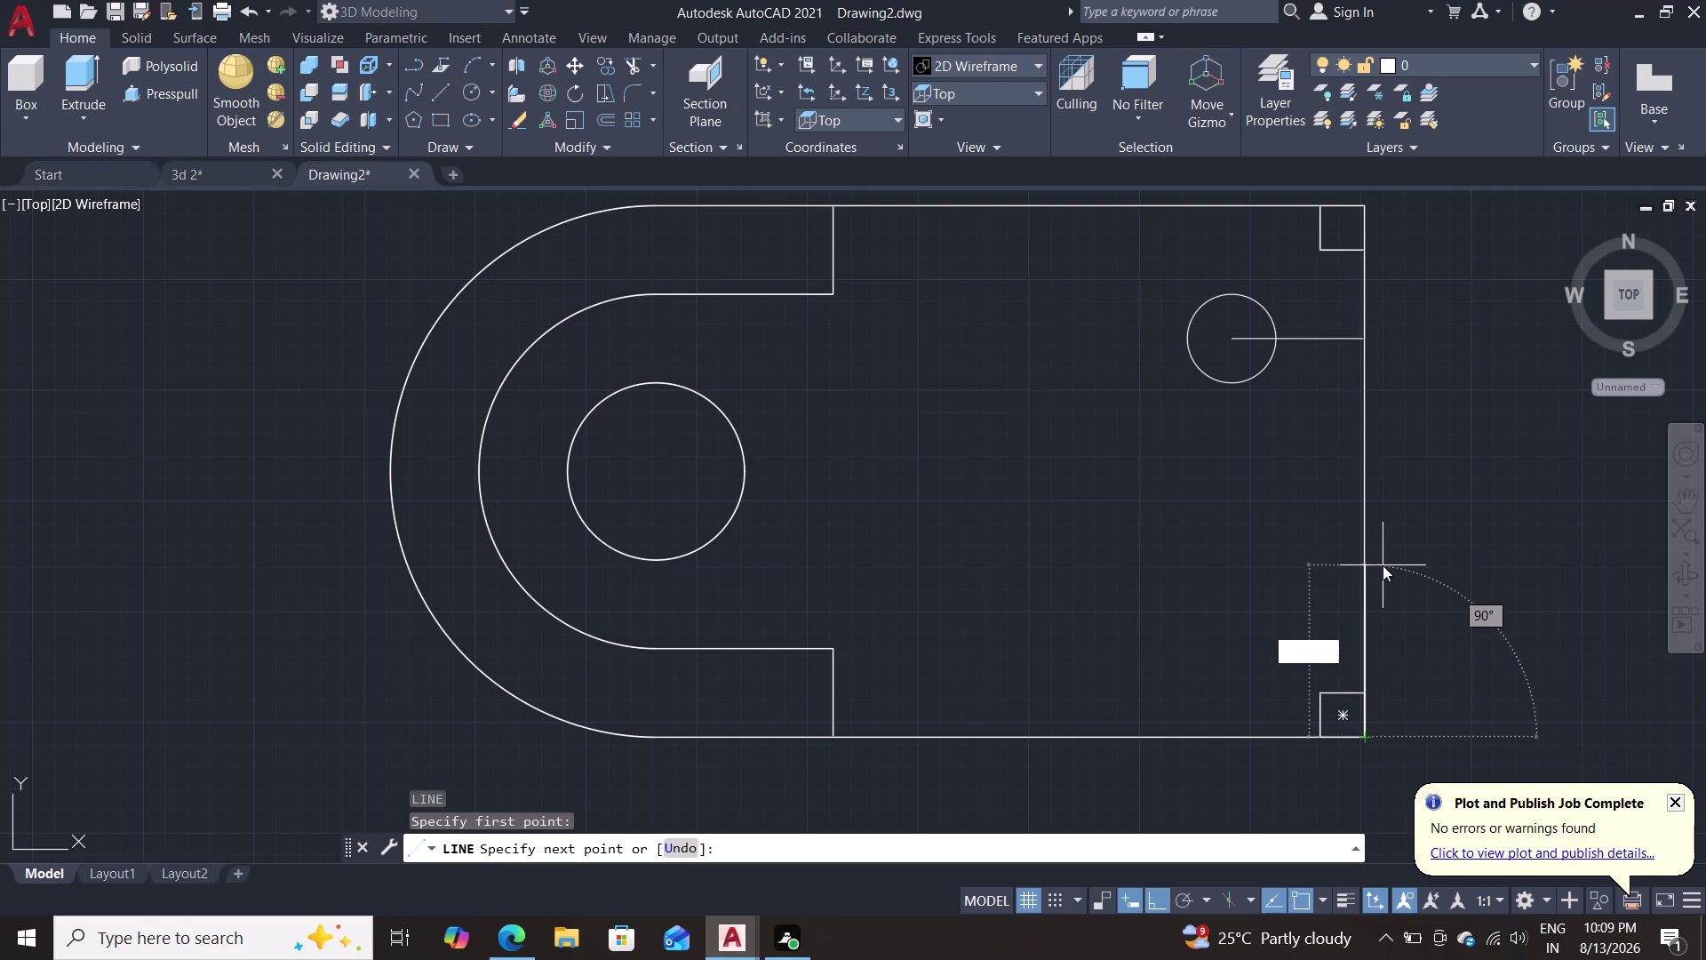
key(Return)
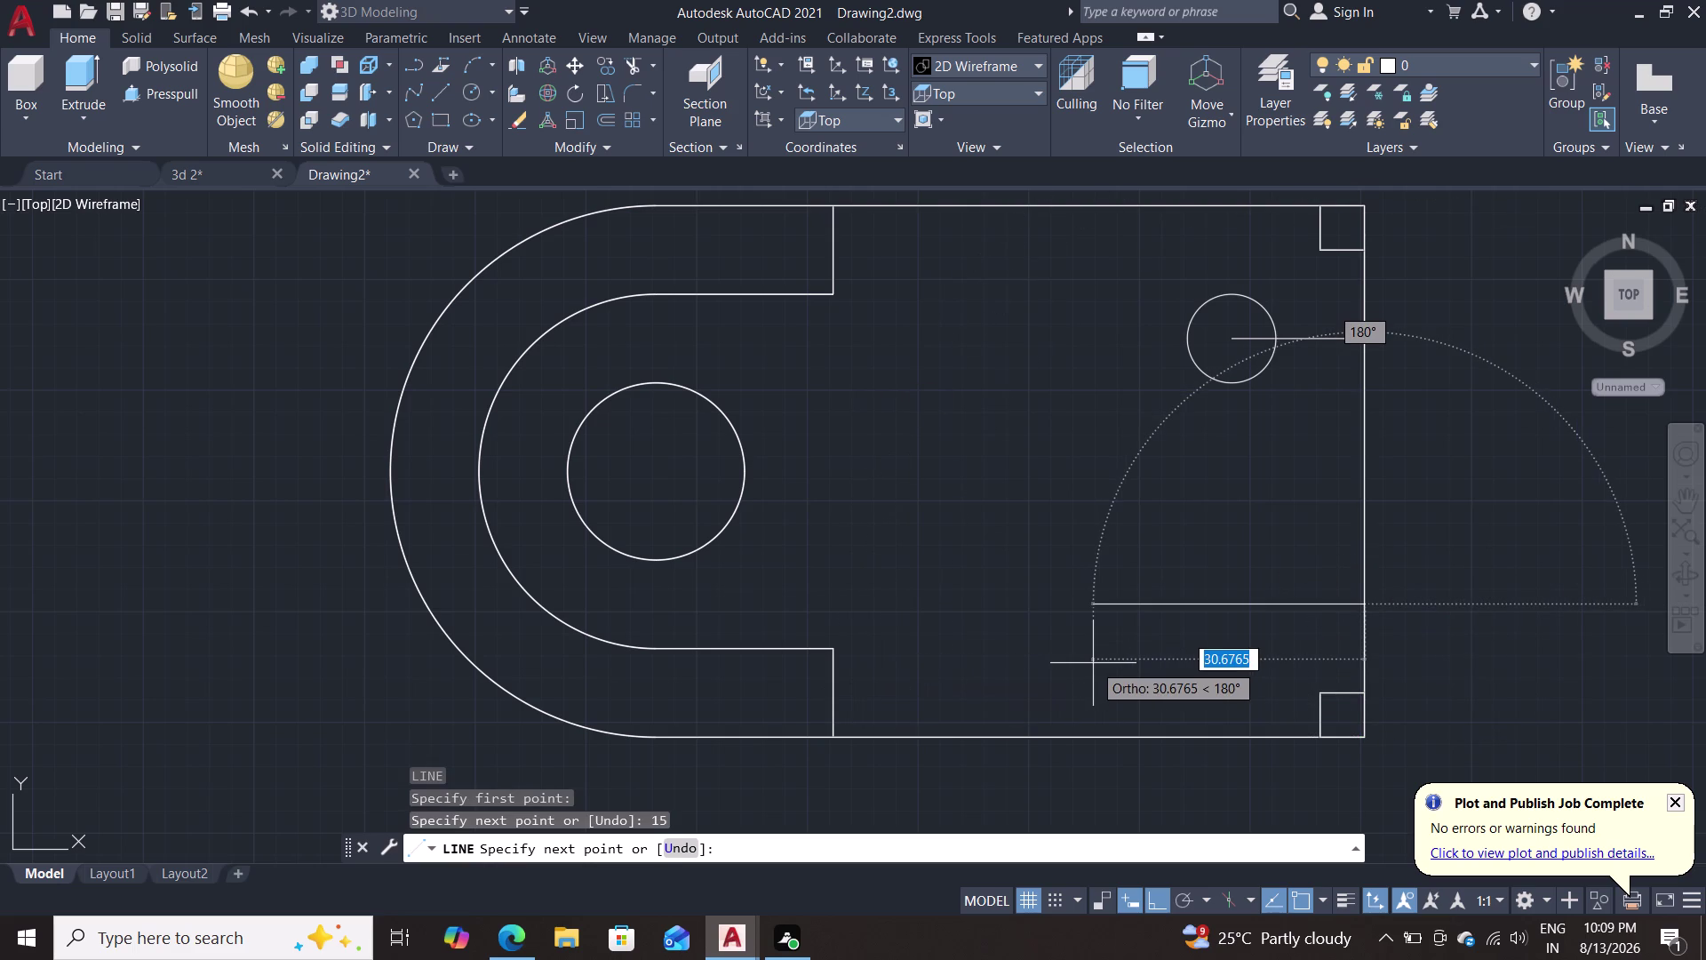
text(15)
key(Return)
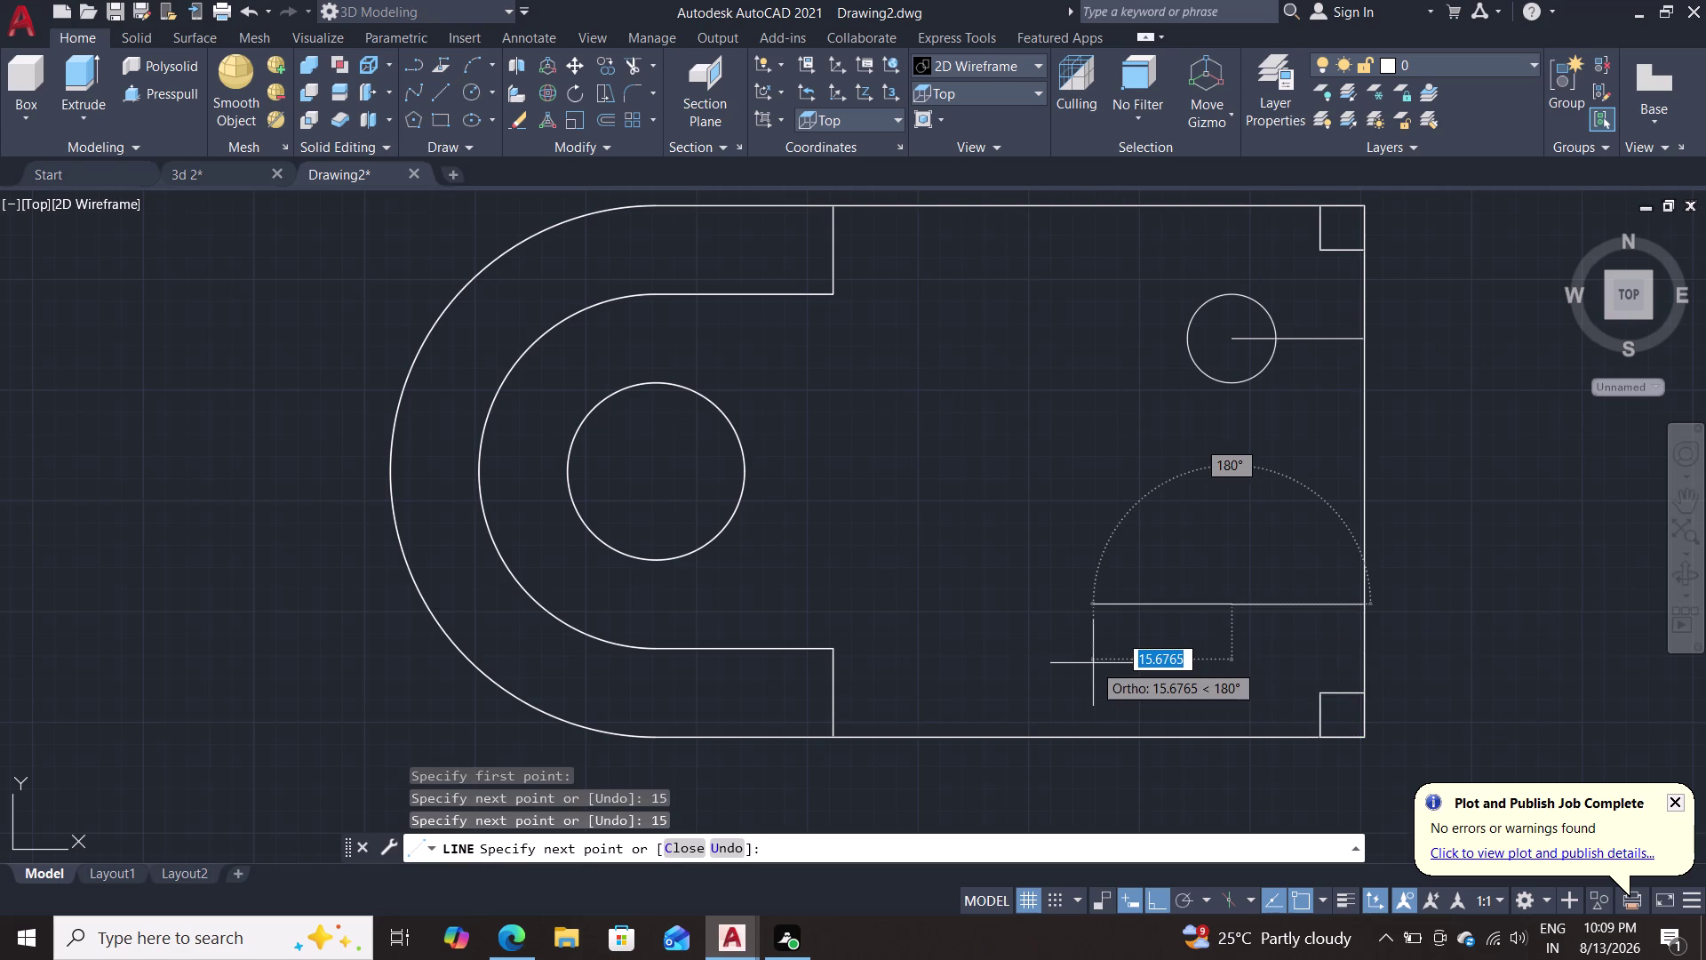
key(Escape)
key(c)
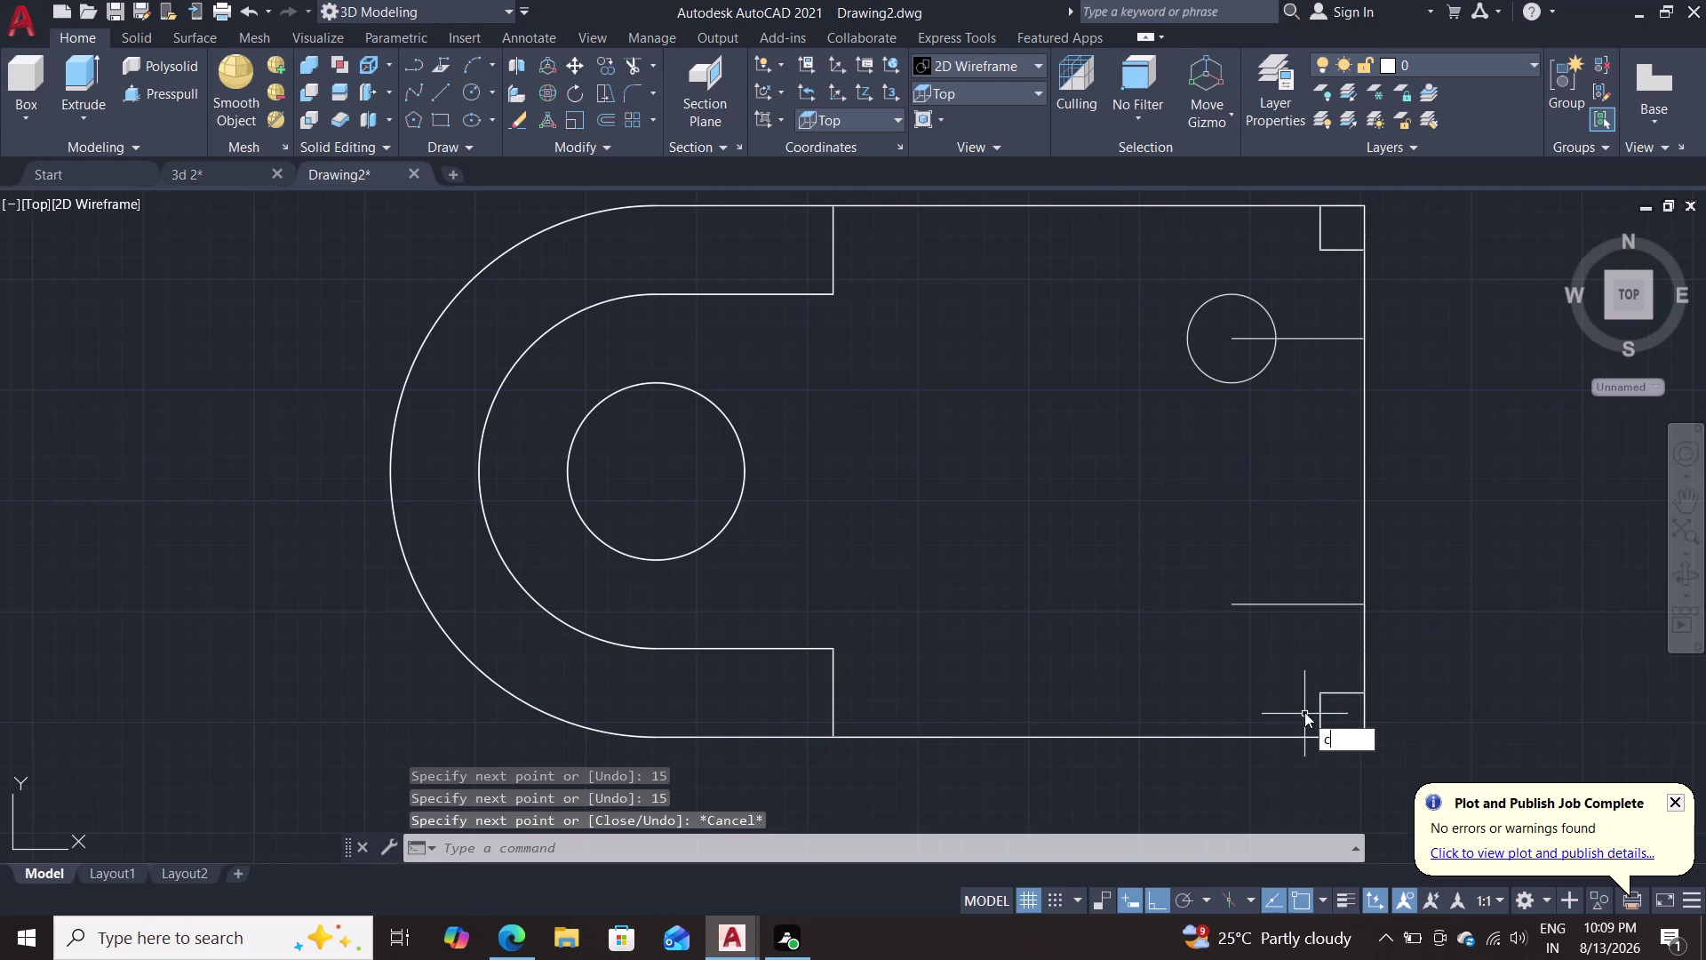
key(Return)
click(1235, 611)
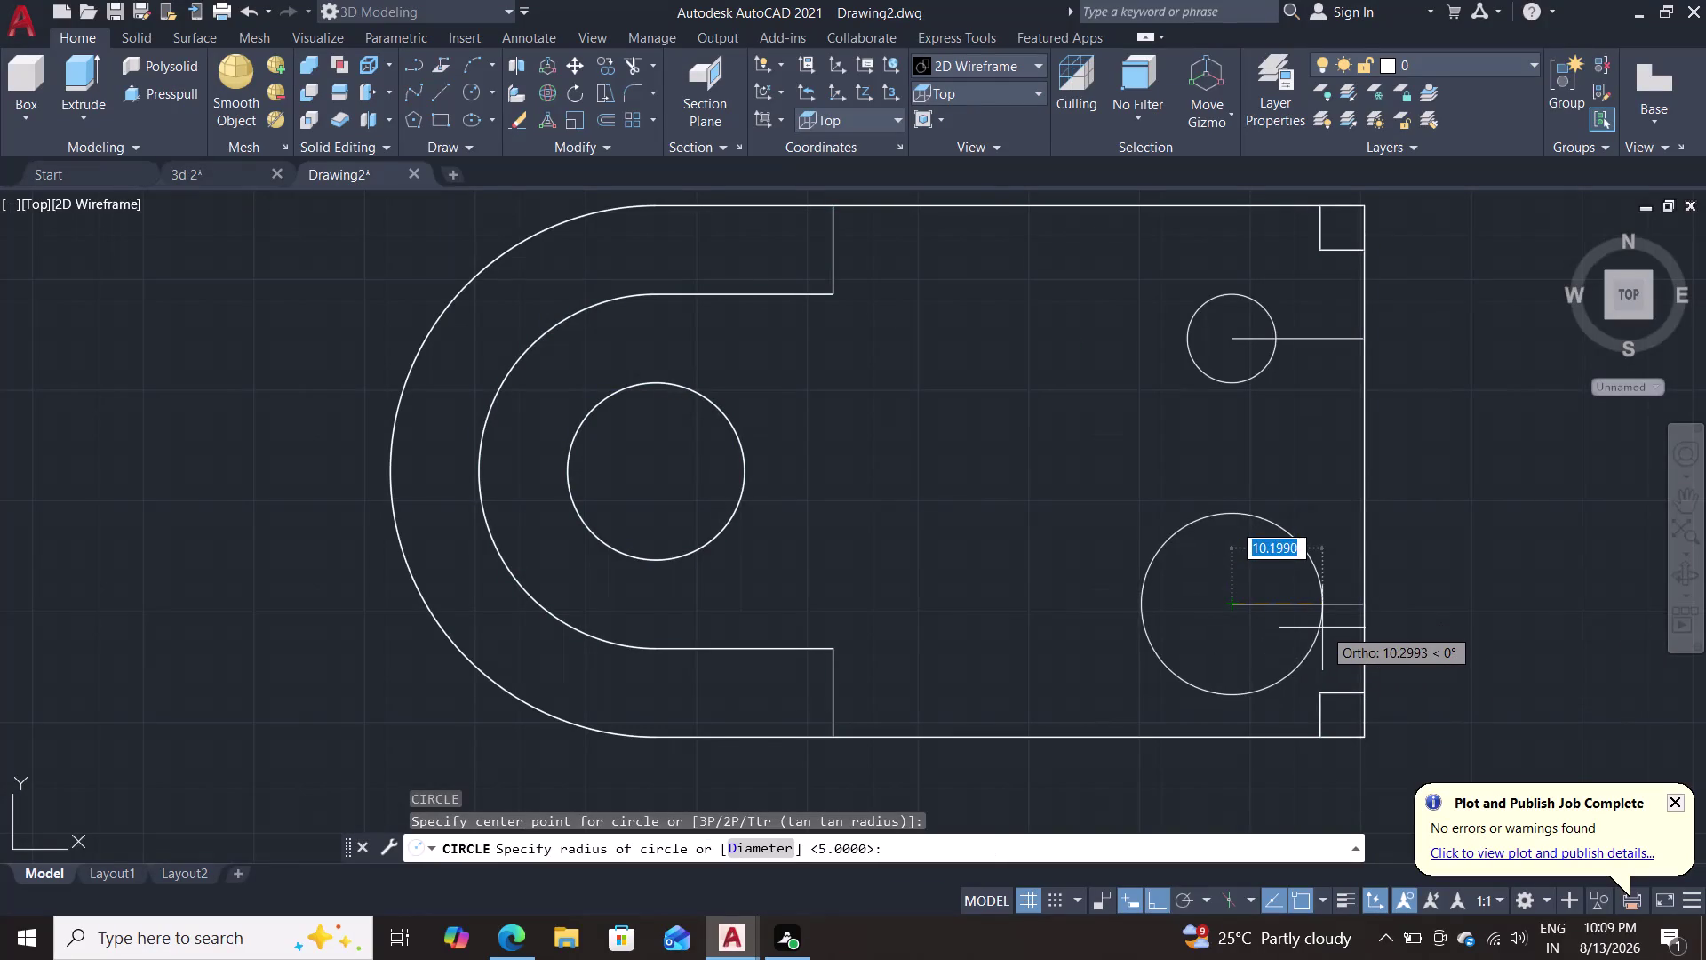
key(5)
key(Return)
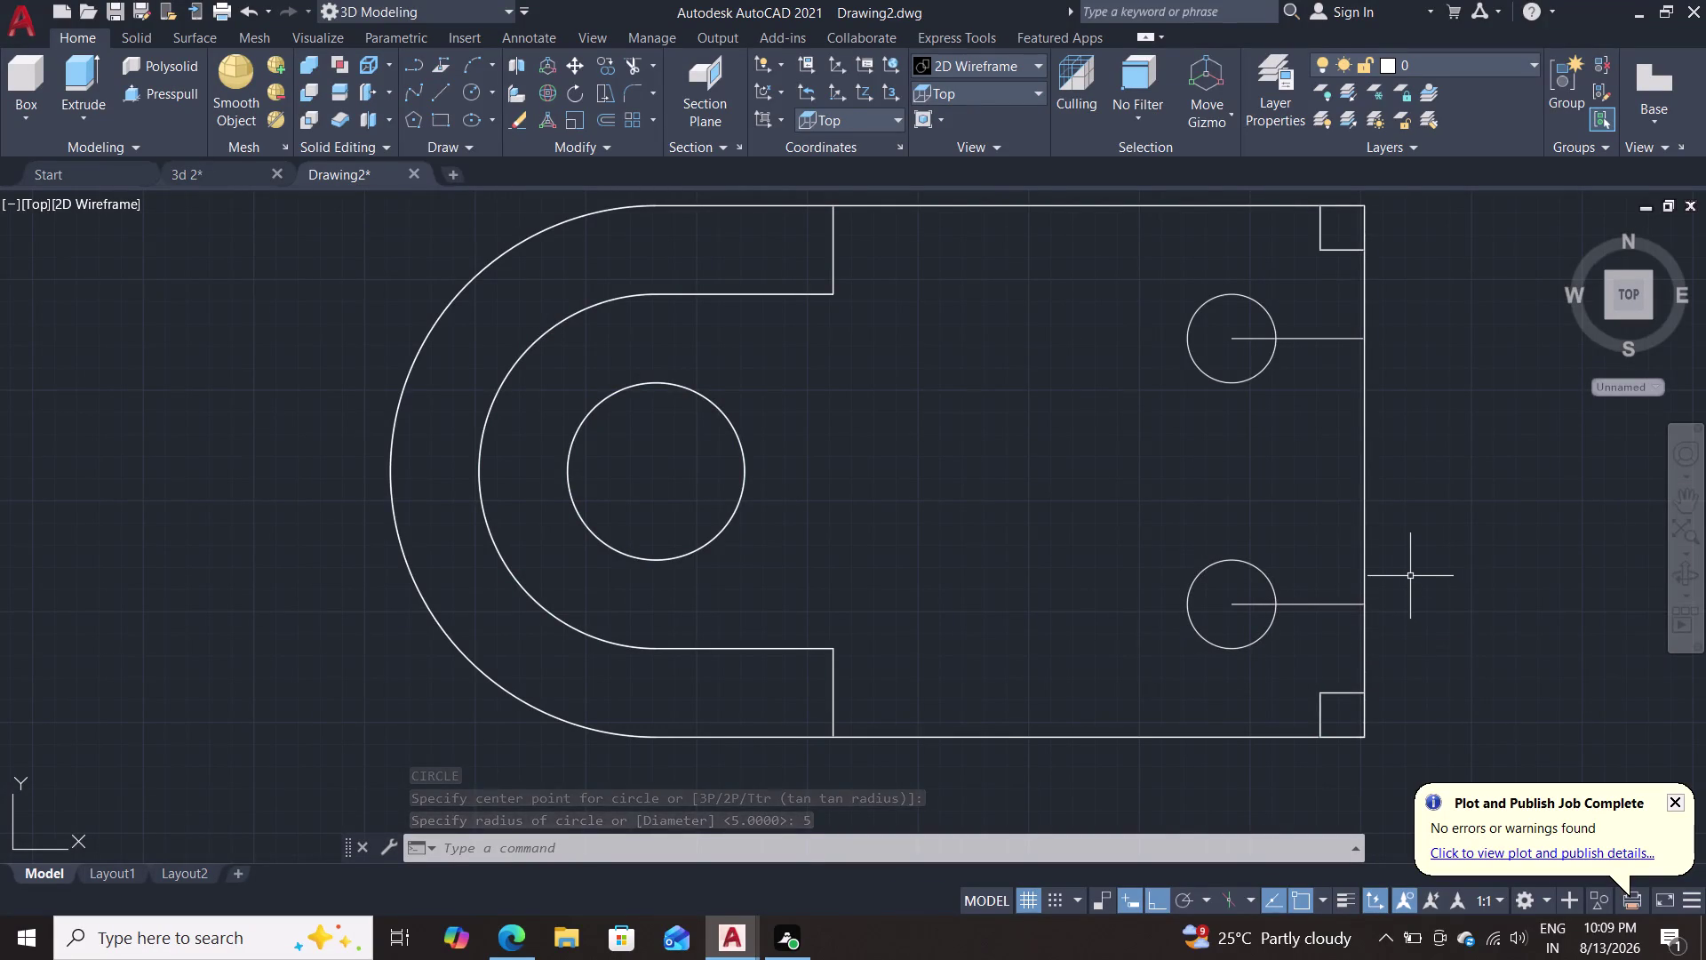
Abandon a stray line and delete the leftover guide lines.
click(1343, 602)
key(Escape)
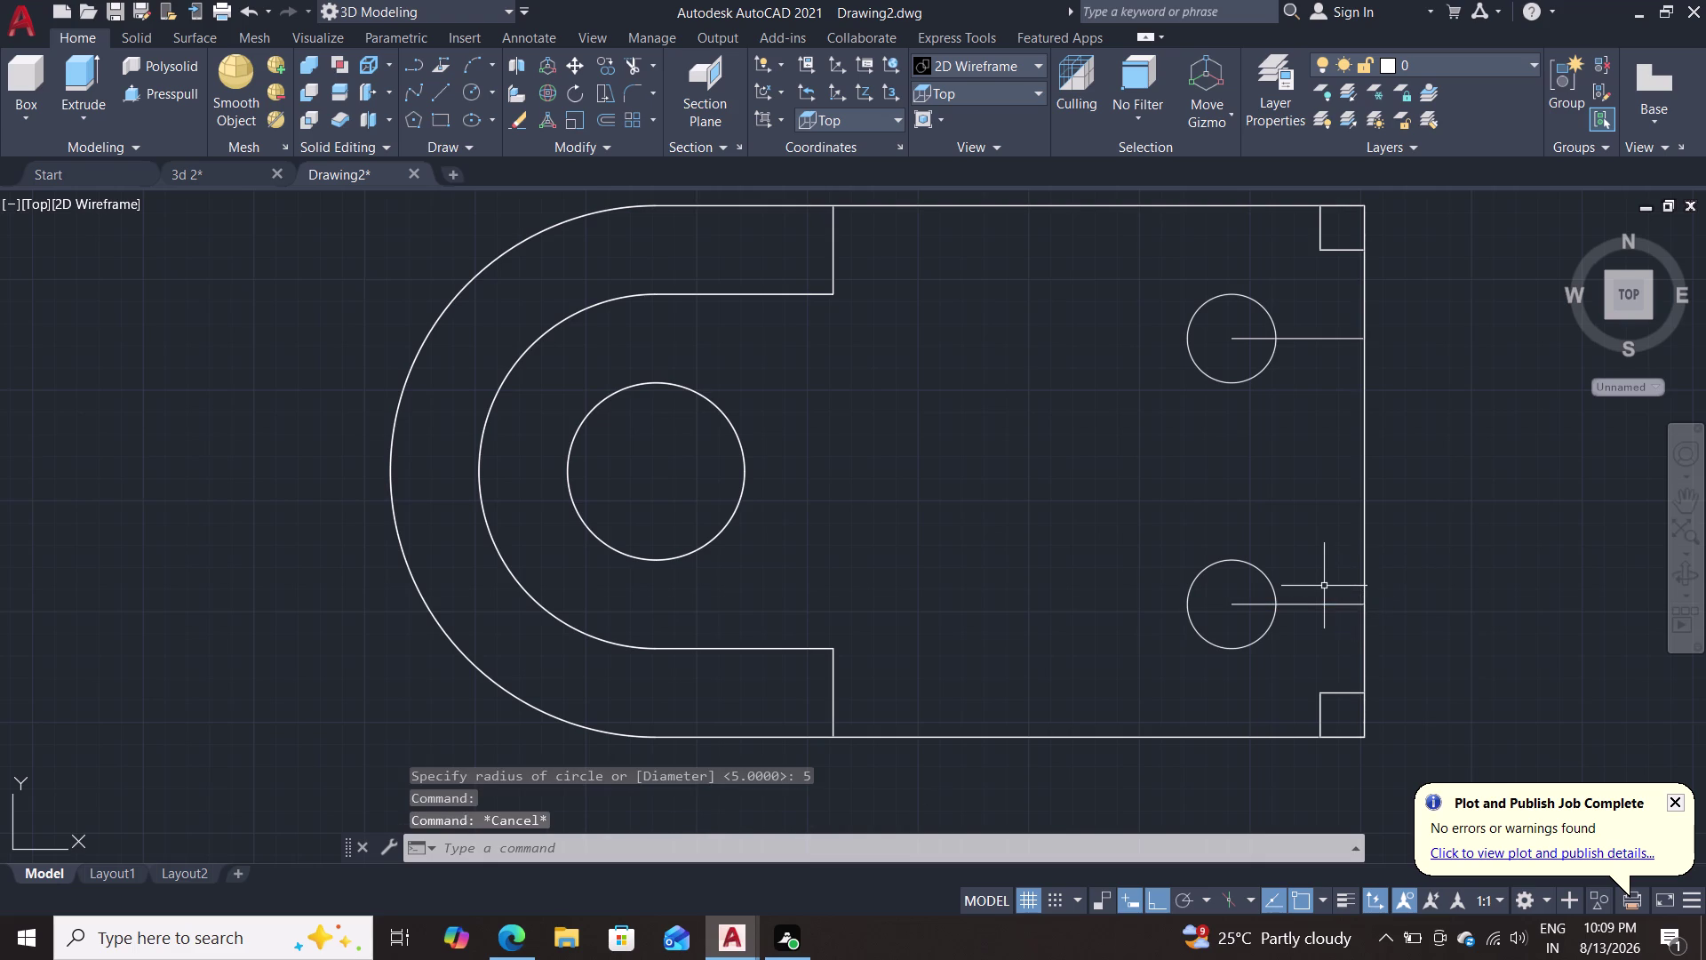
key(l)
key(Return)
double_click(1240, 610)
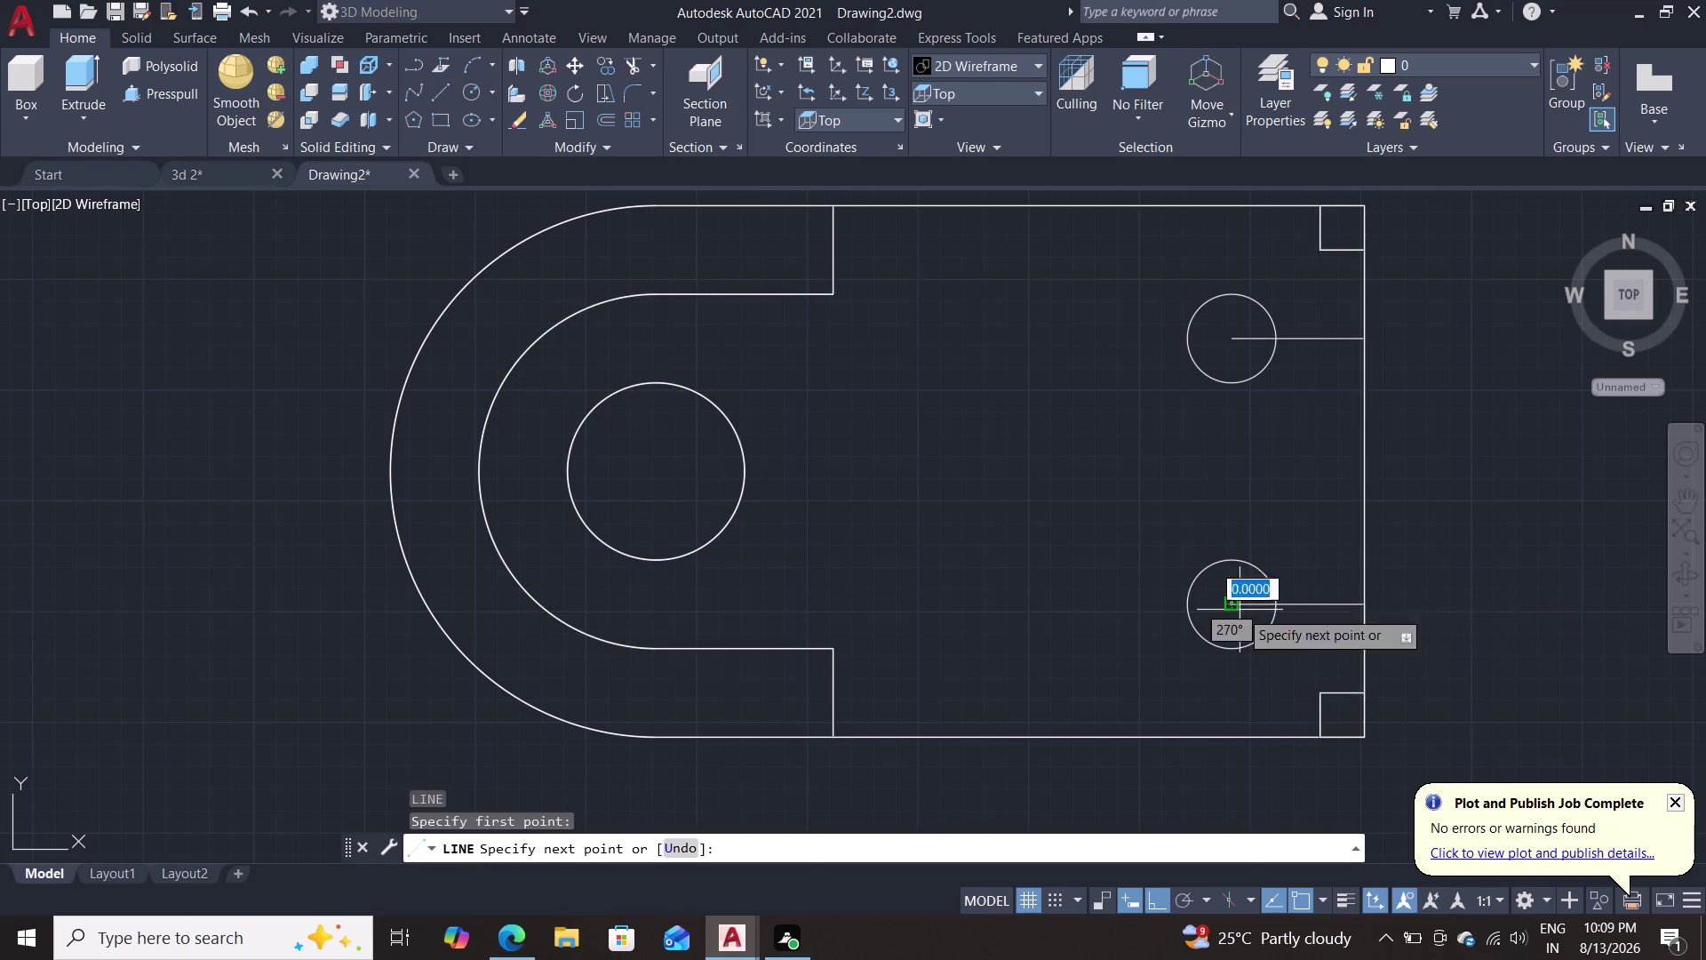
key(Escape)
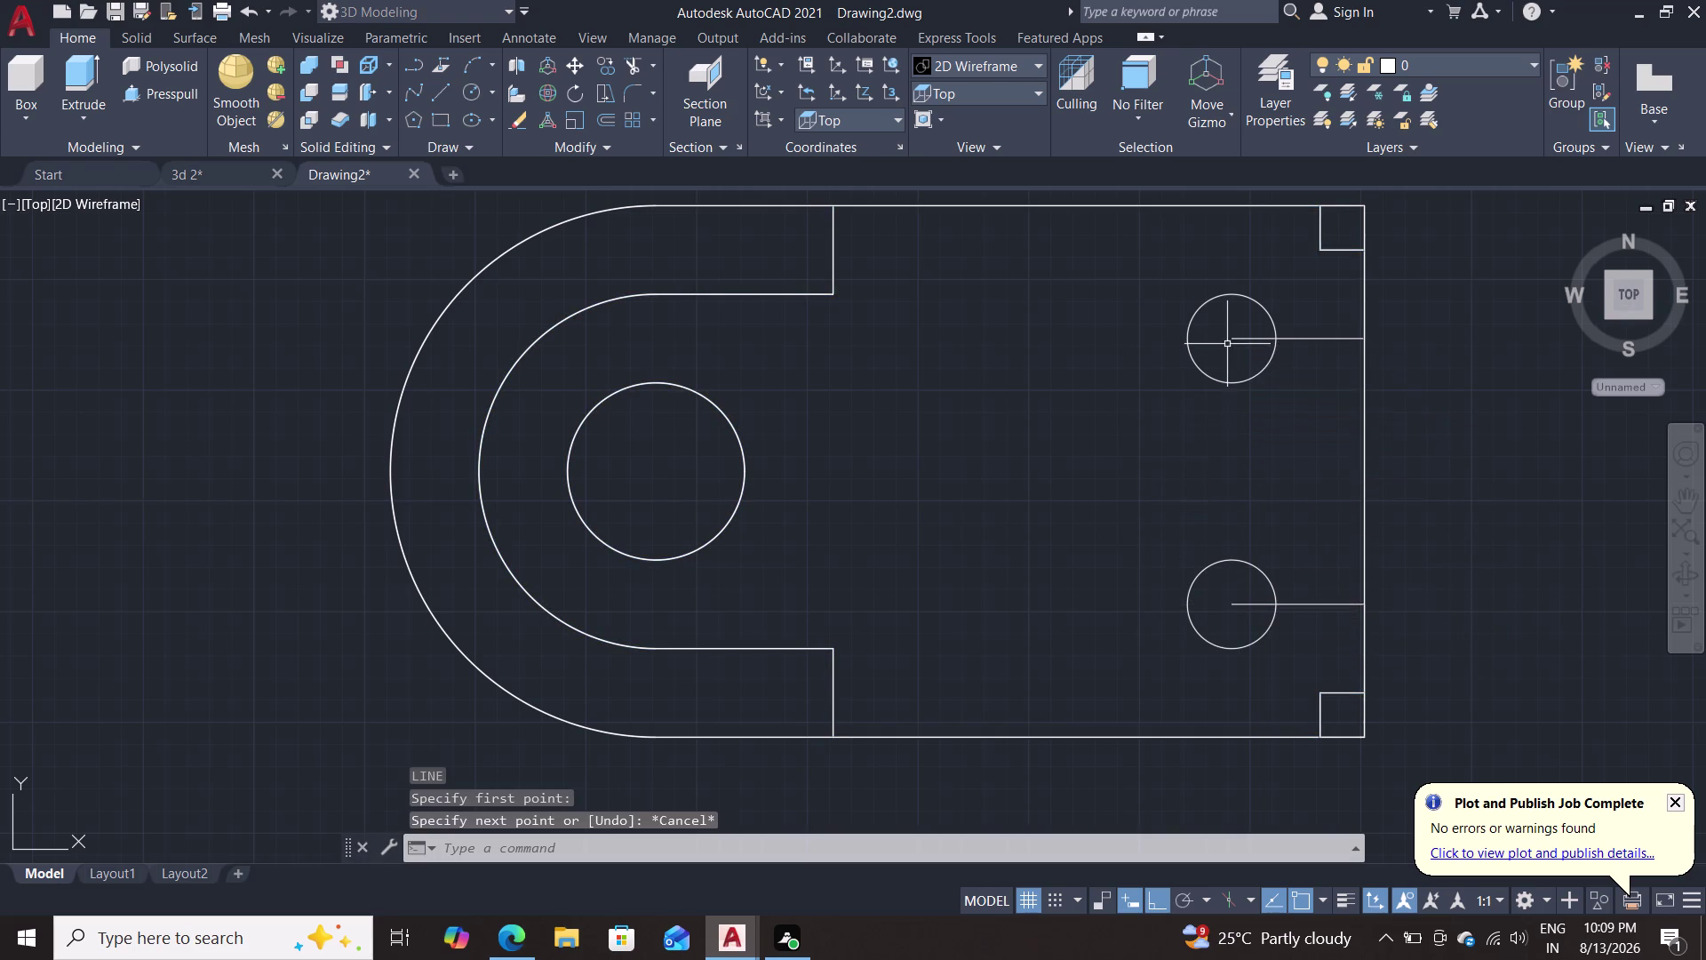
click(1327, 604)
key(Delete)
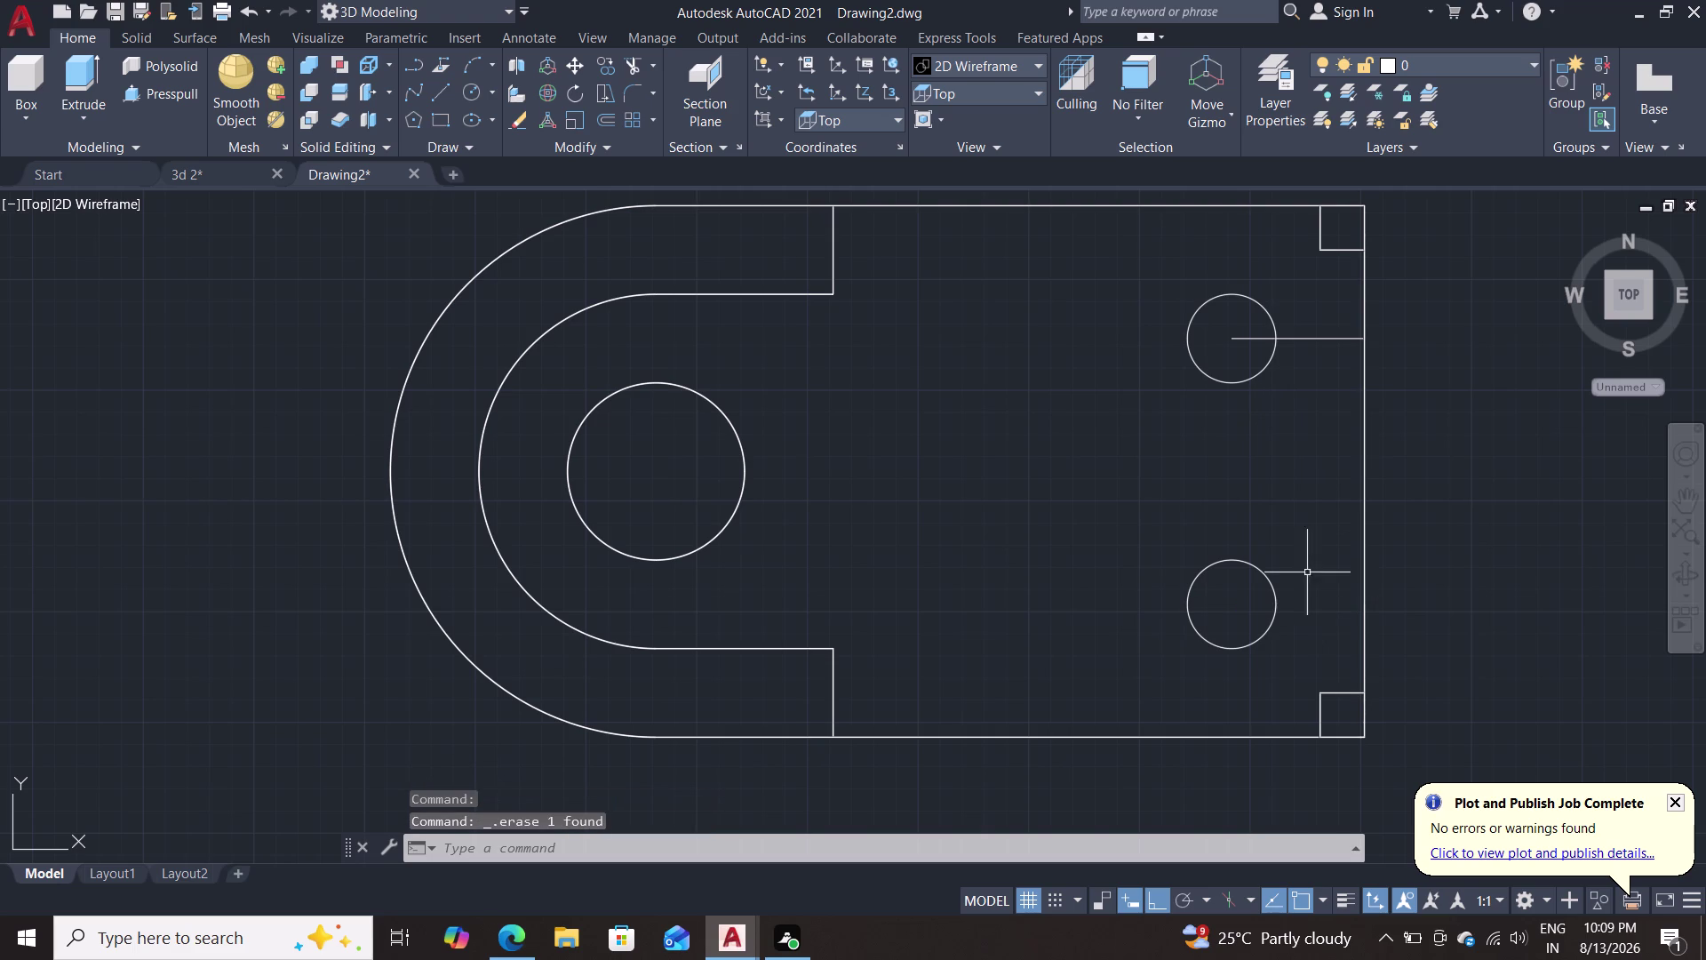
double_click(1305, 340)
key(Delete)
Press-pull the lower and upper radius-5 circles up into tall cylinders.
middle_drag(1438, 585, 1420, 500)
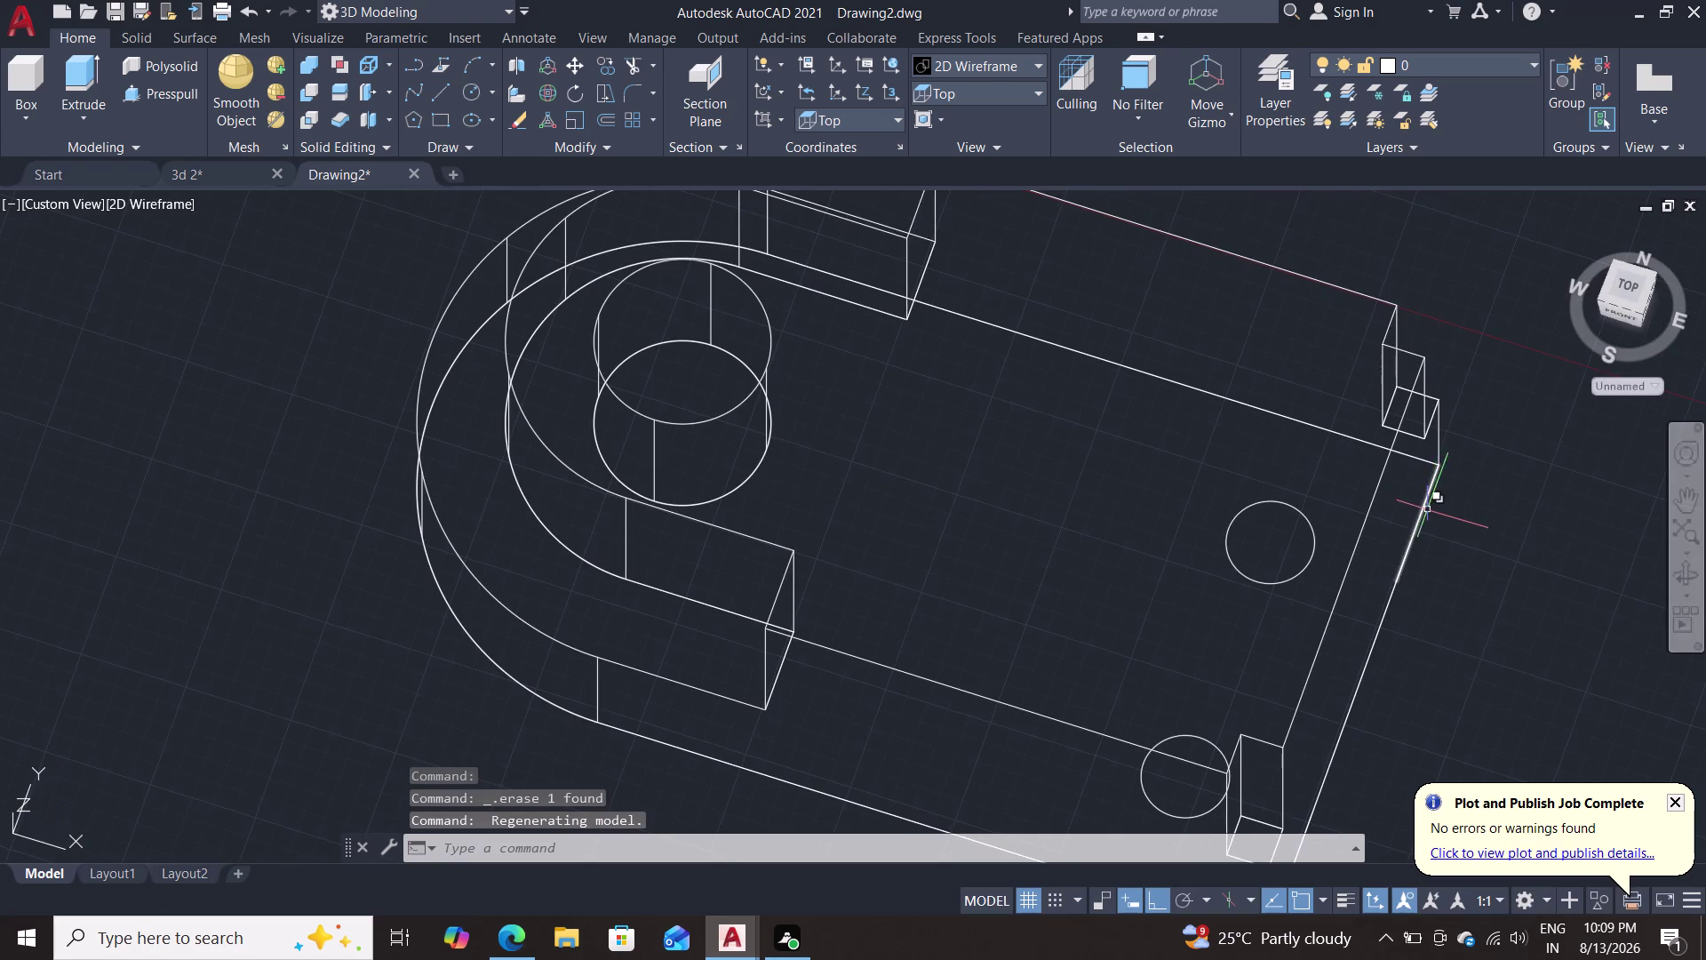
scroll(down, 3)
click(148, 89)
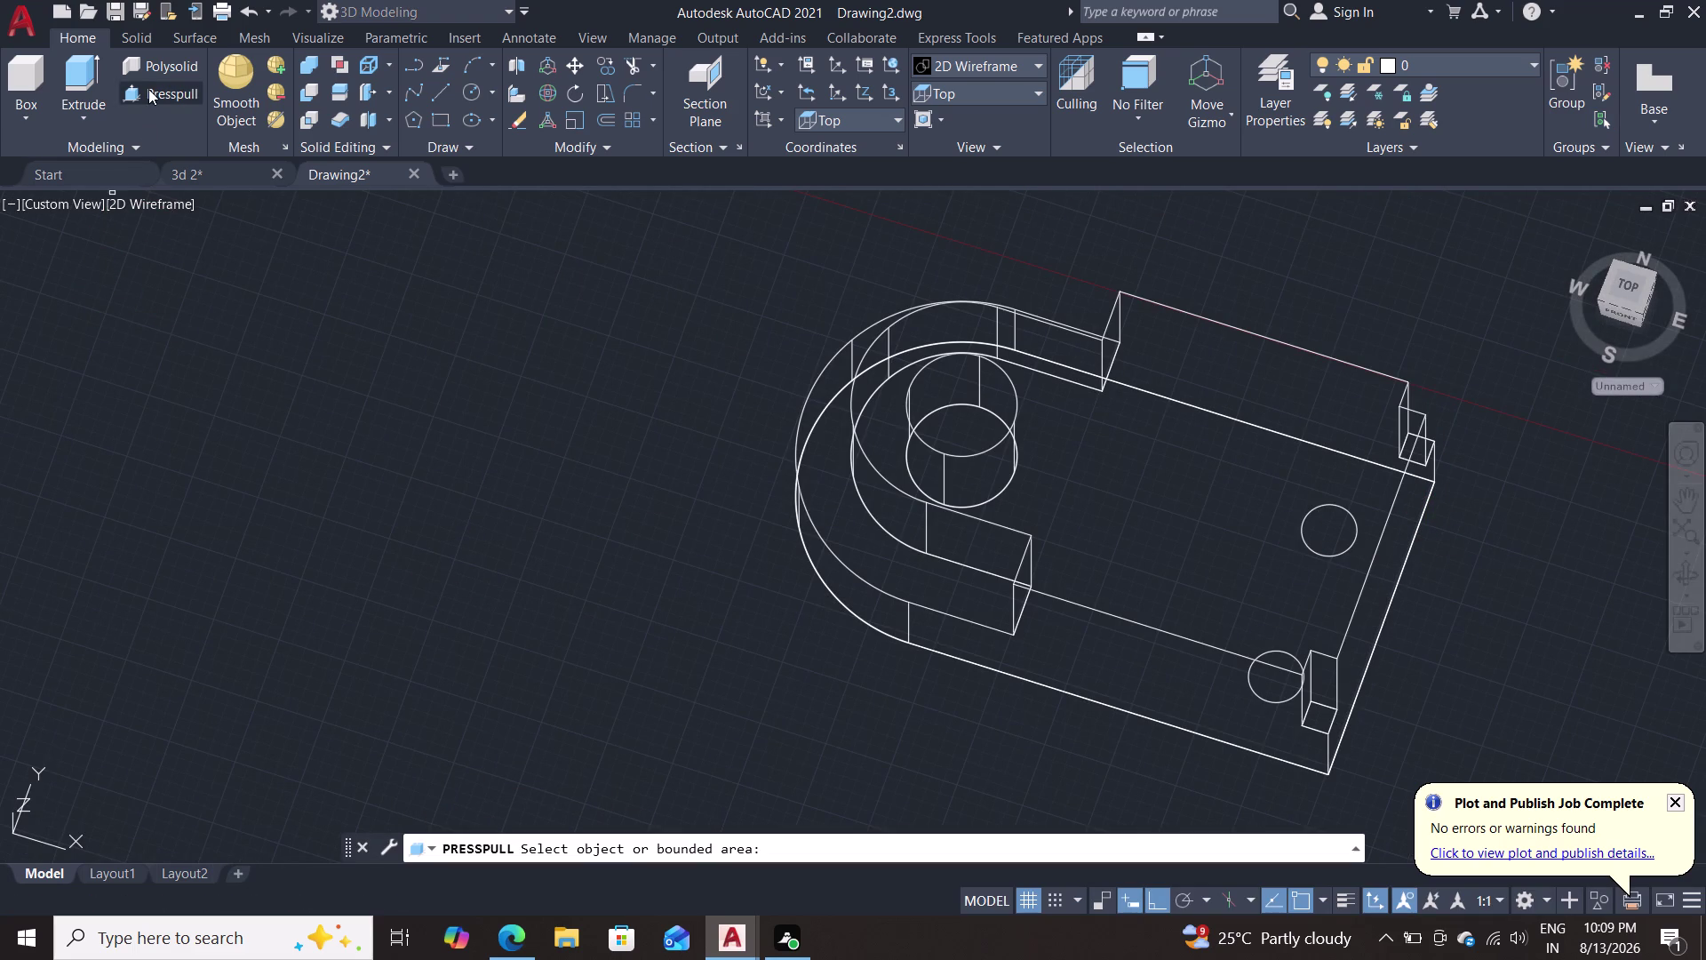
double_click(1247, 682)
click(1309, 301)
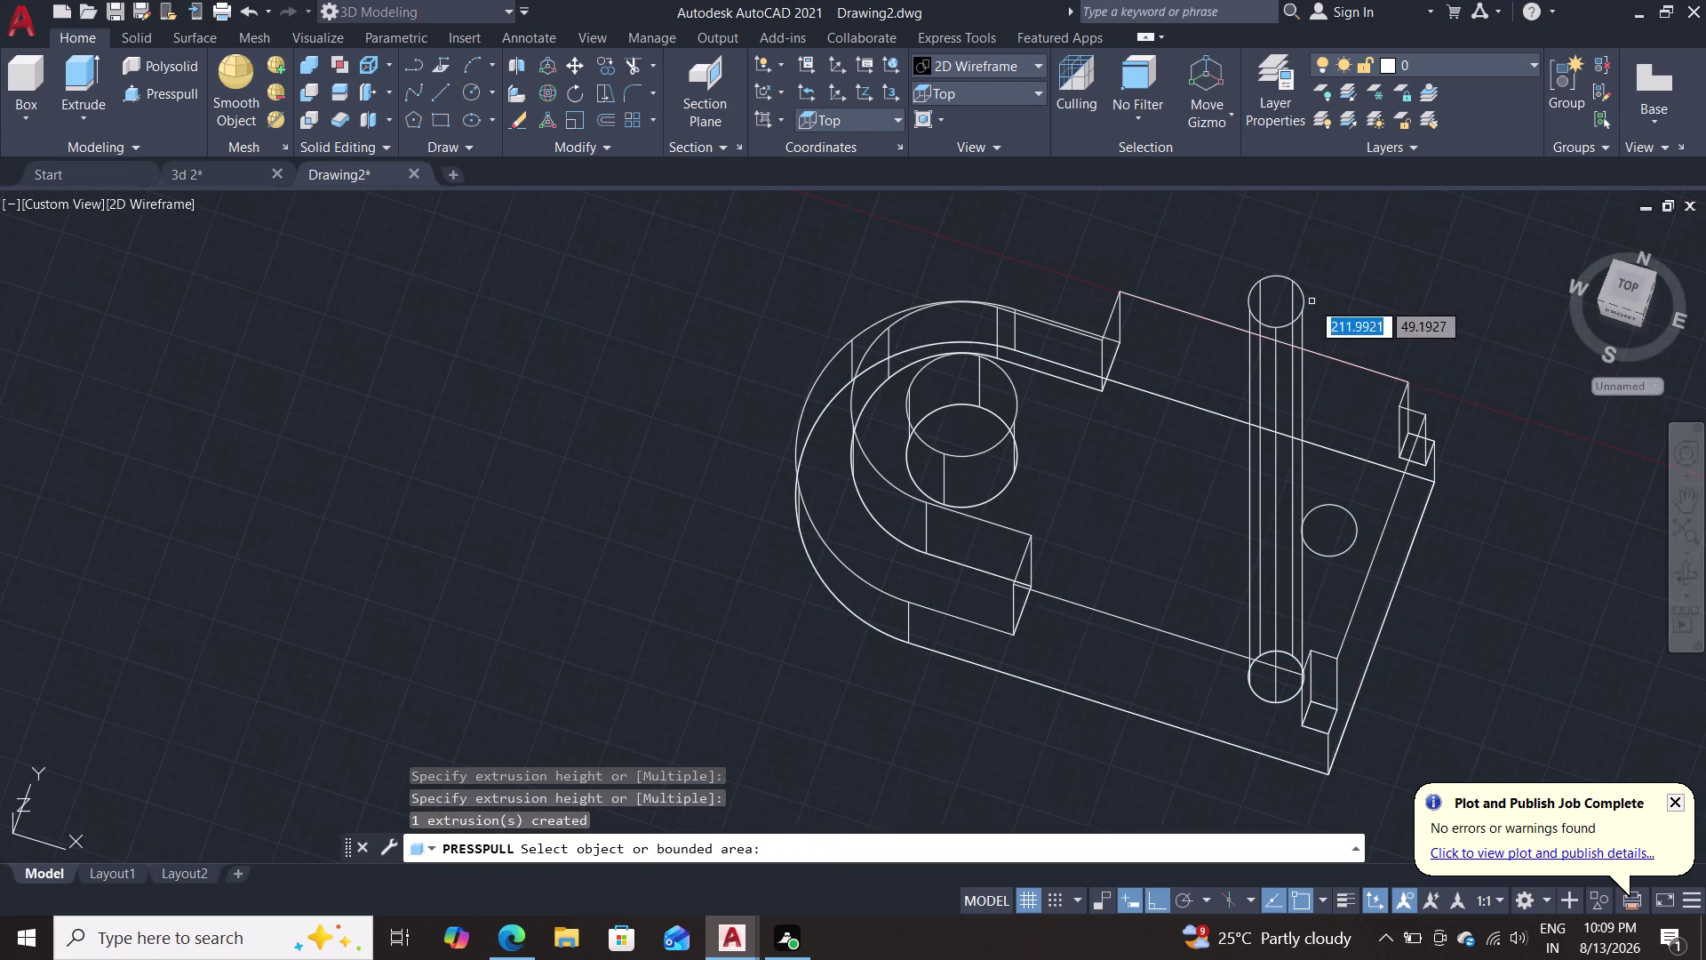
double_click(1329, 555)
double_click(1345, 226)
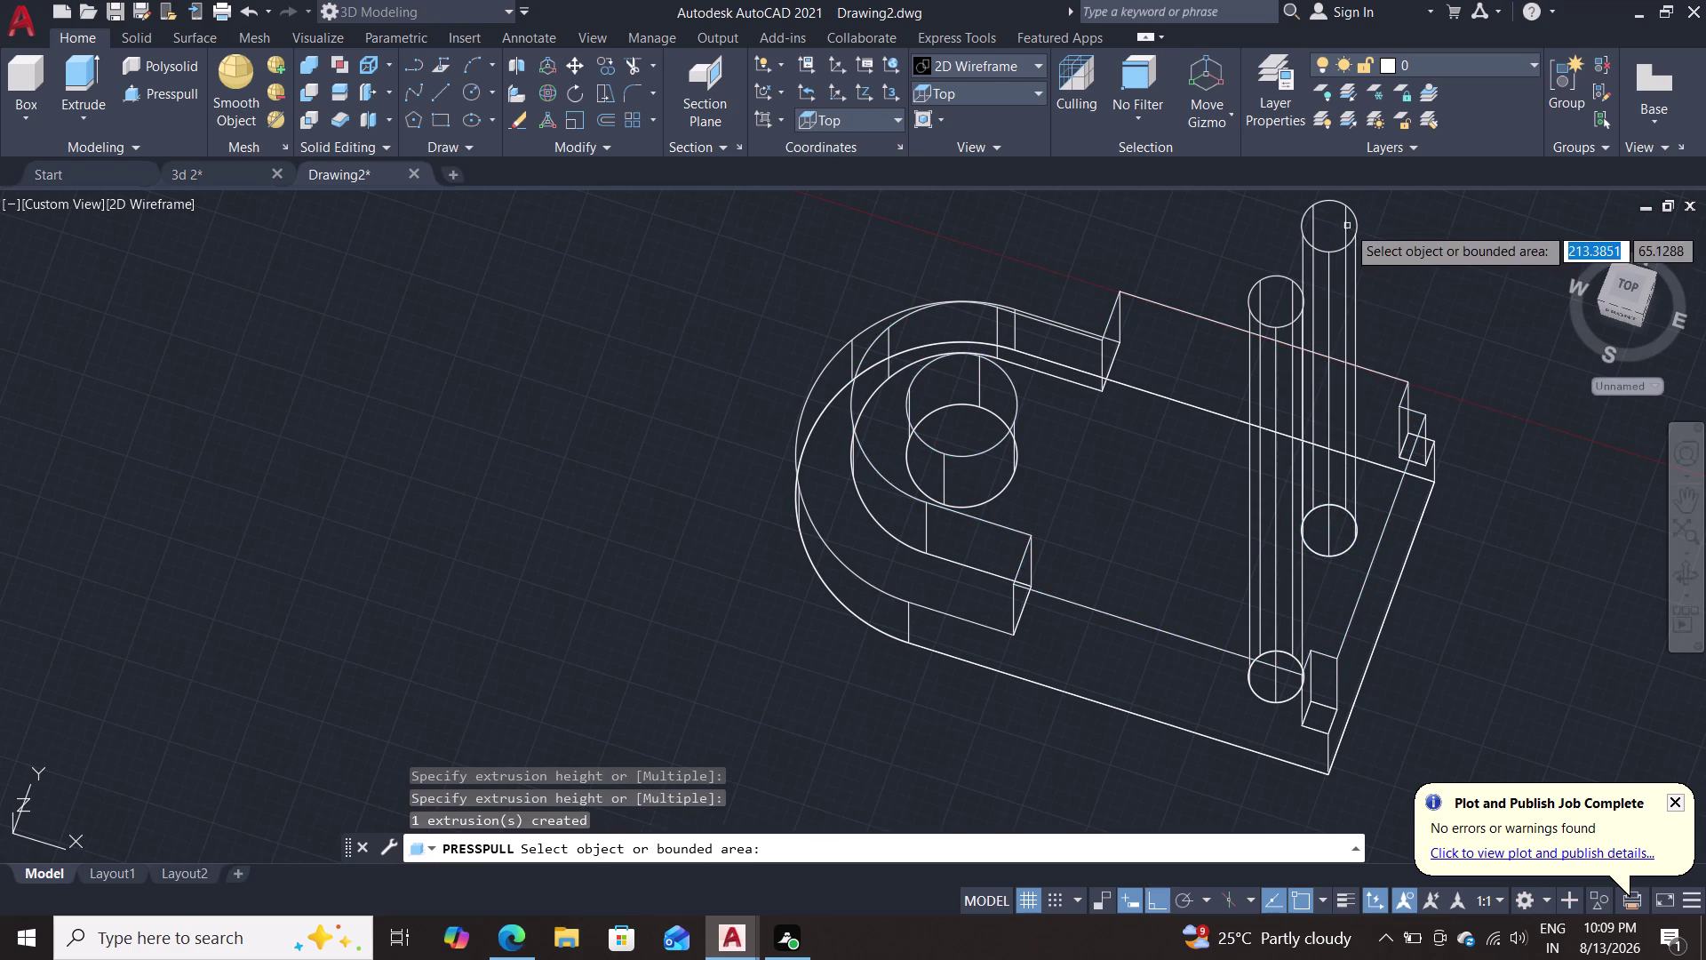
key(Escape)
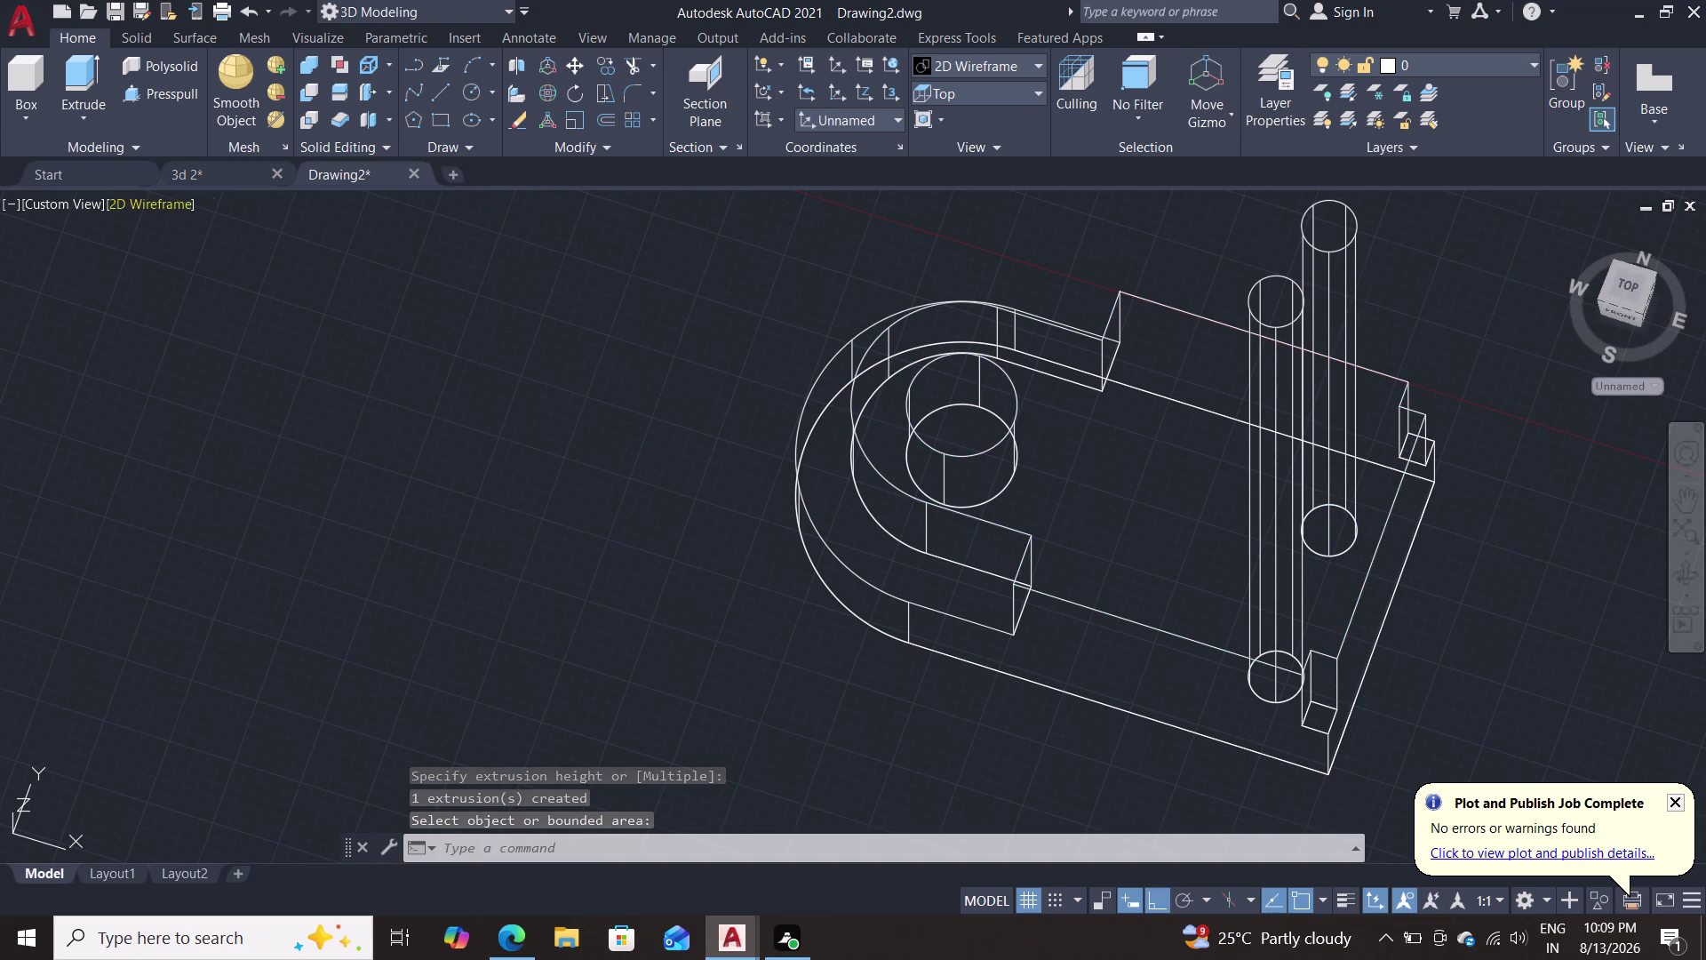
click(972, 62)
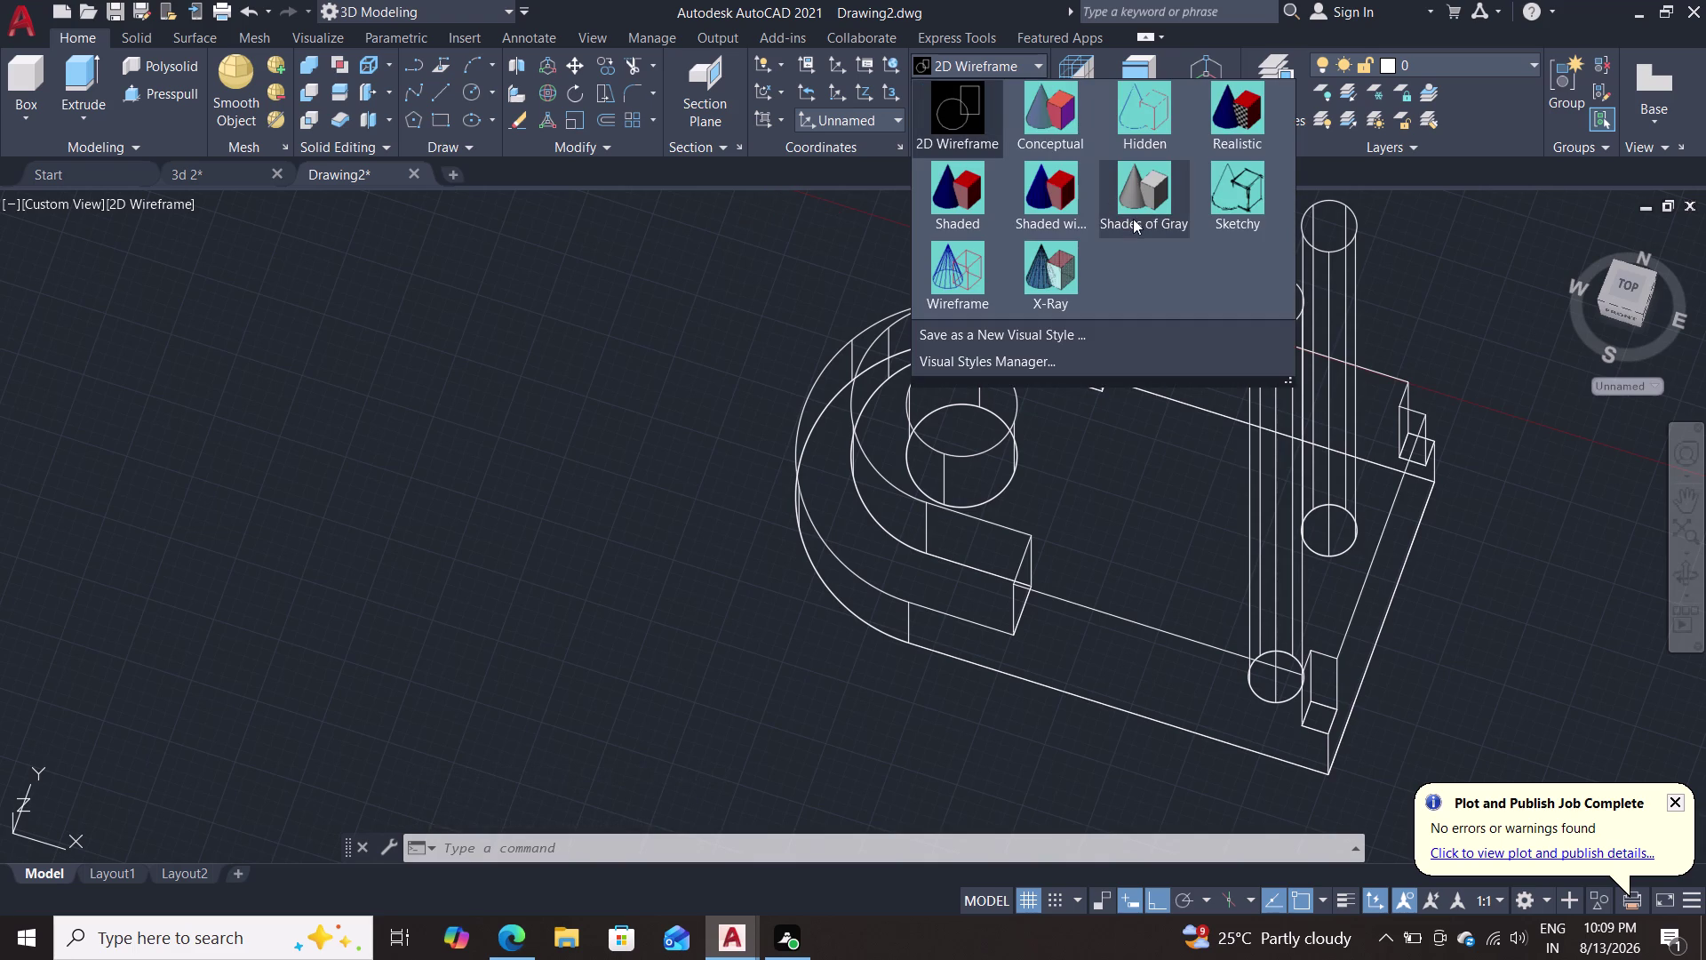
Apply Shades of Gray, then try press-pulling the cylinder and block tops and cancel.
double_click(1148, 199)
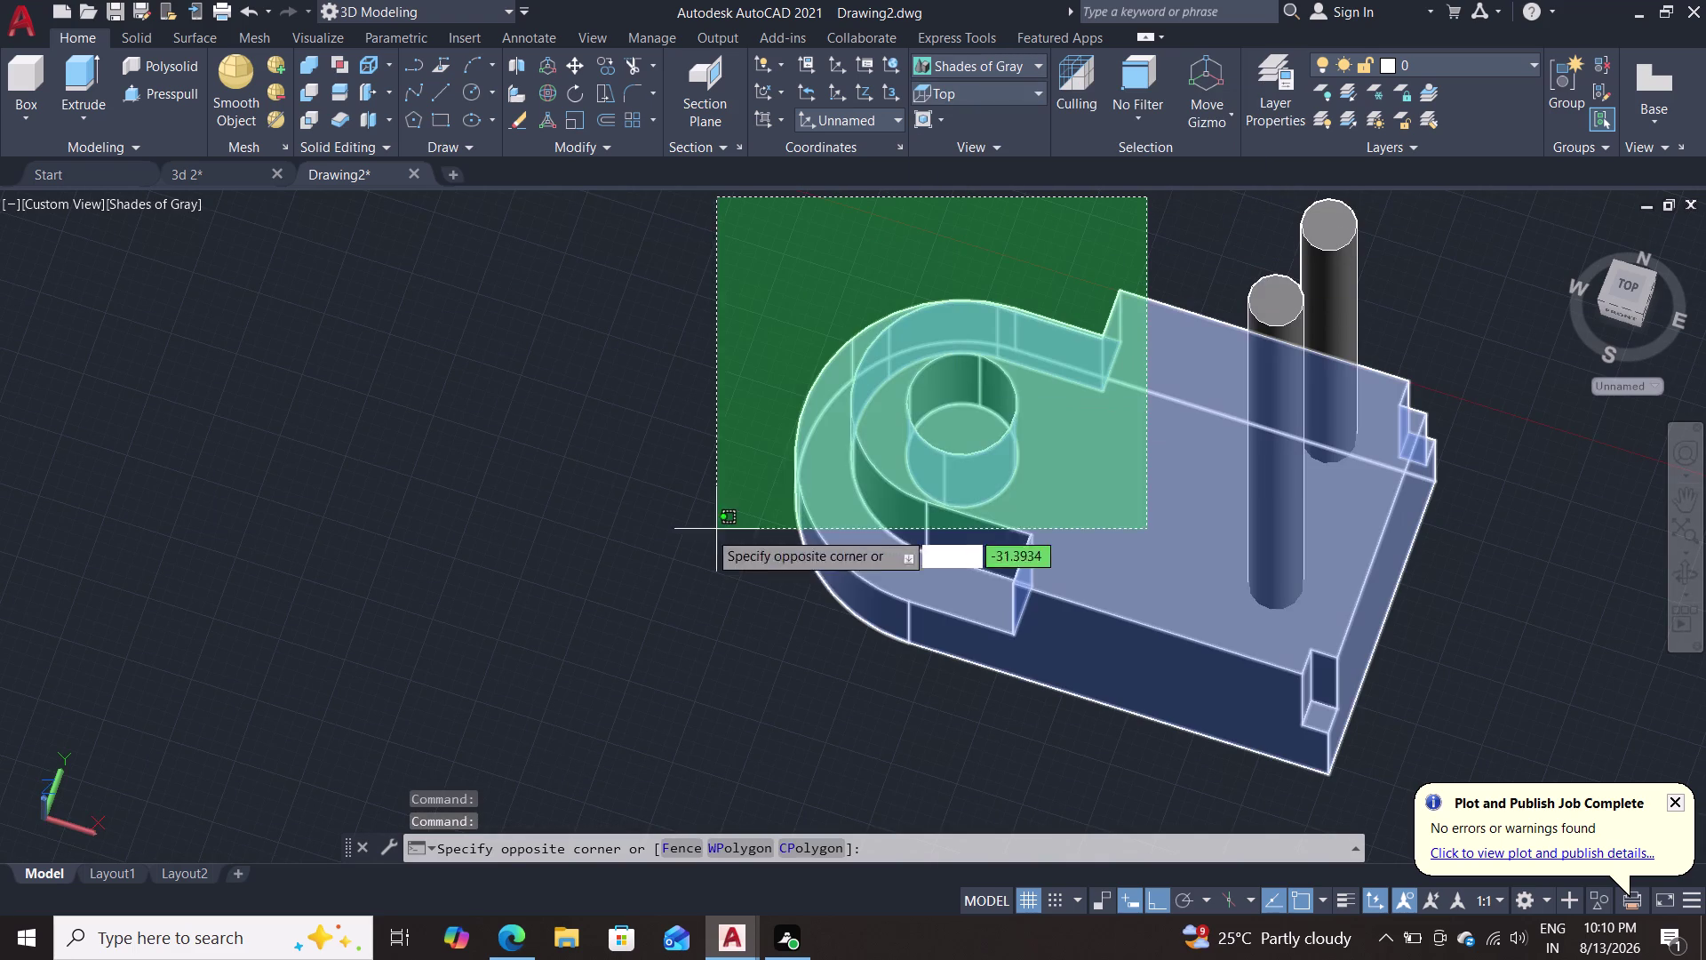
key(Escape)
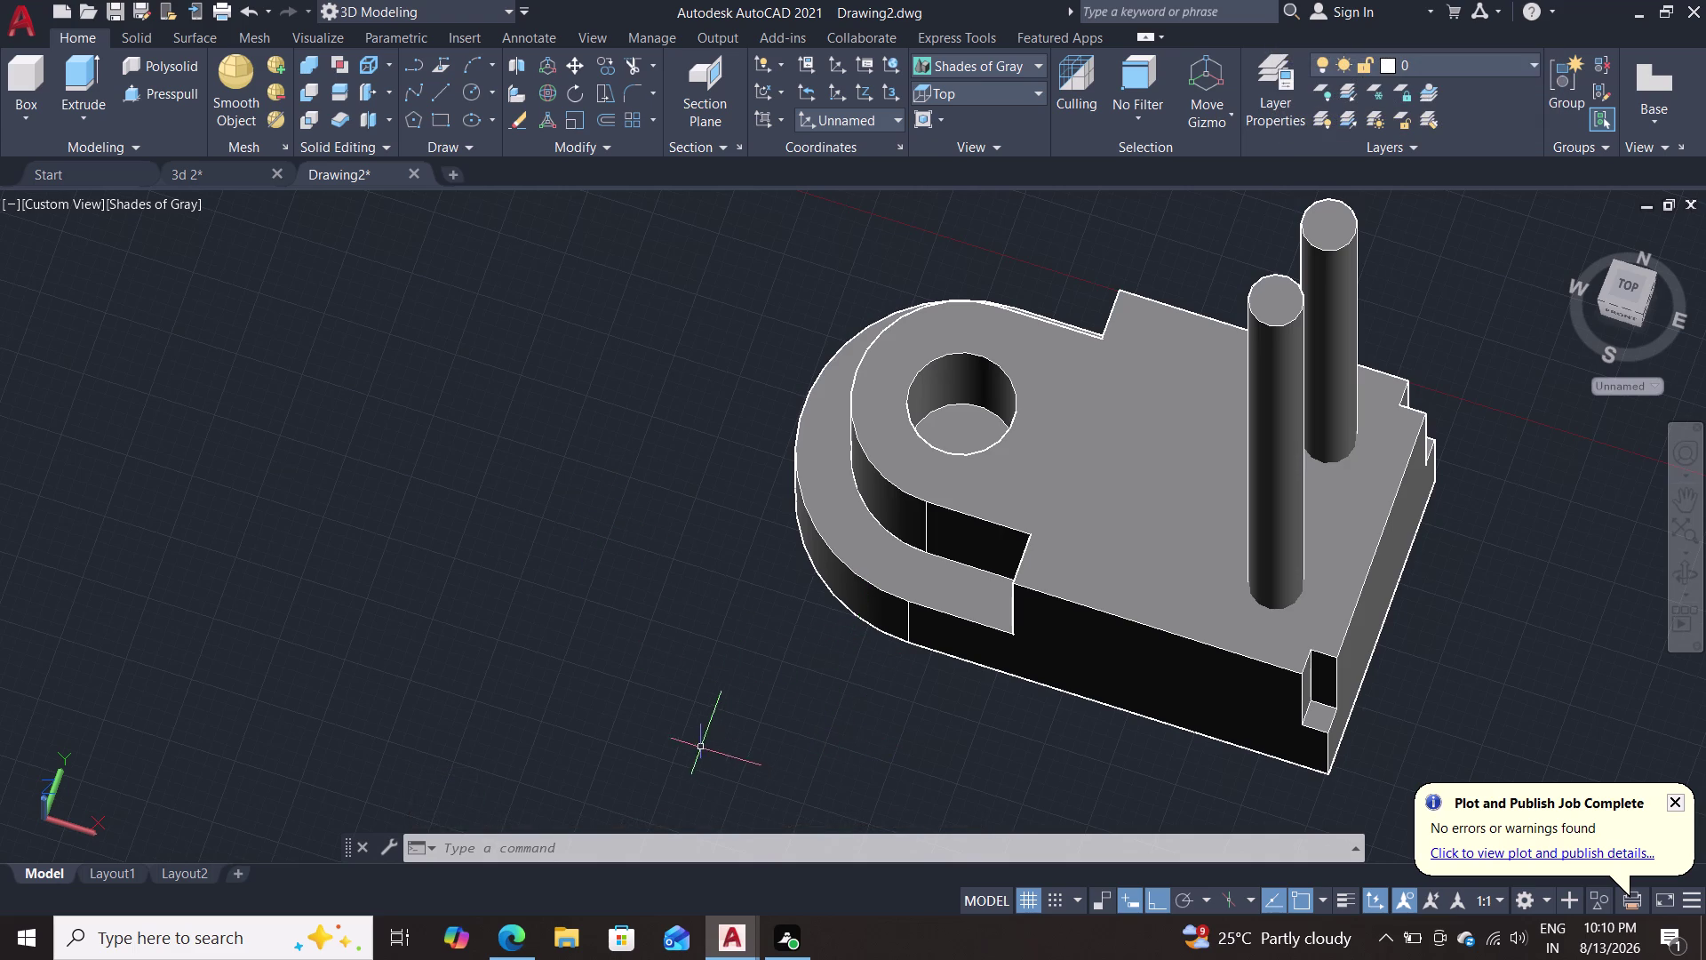
middle_drag(696, 739, 673, 659)
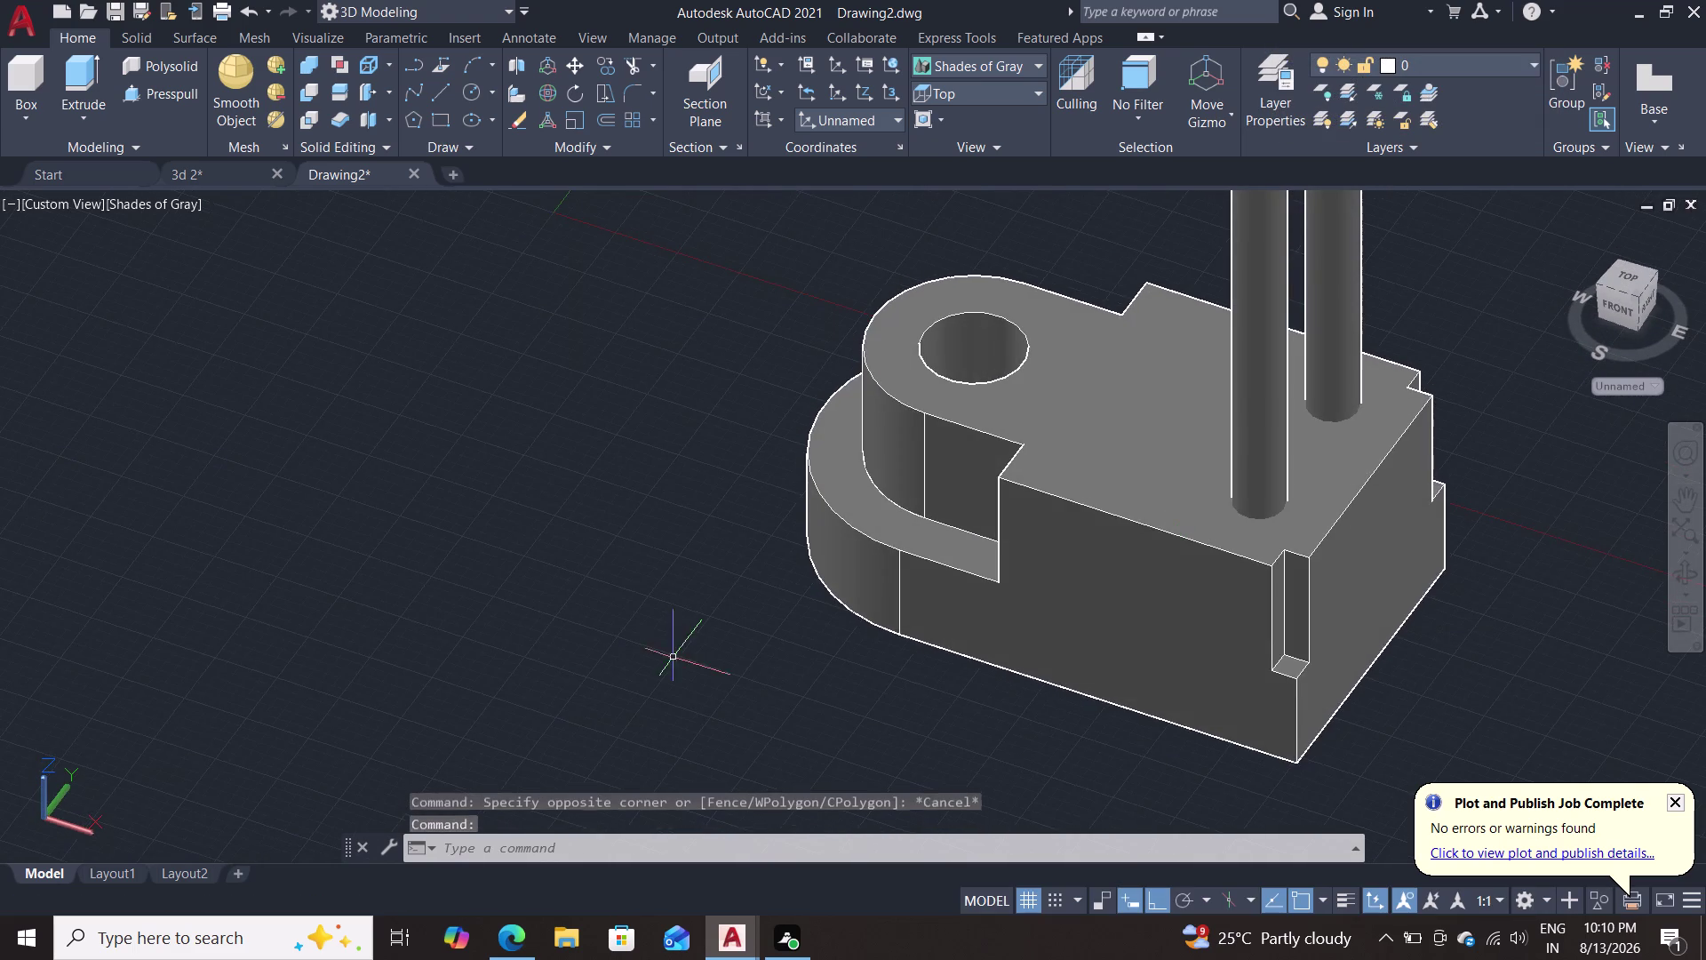
scroll(down, 3)
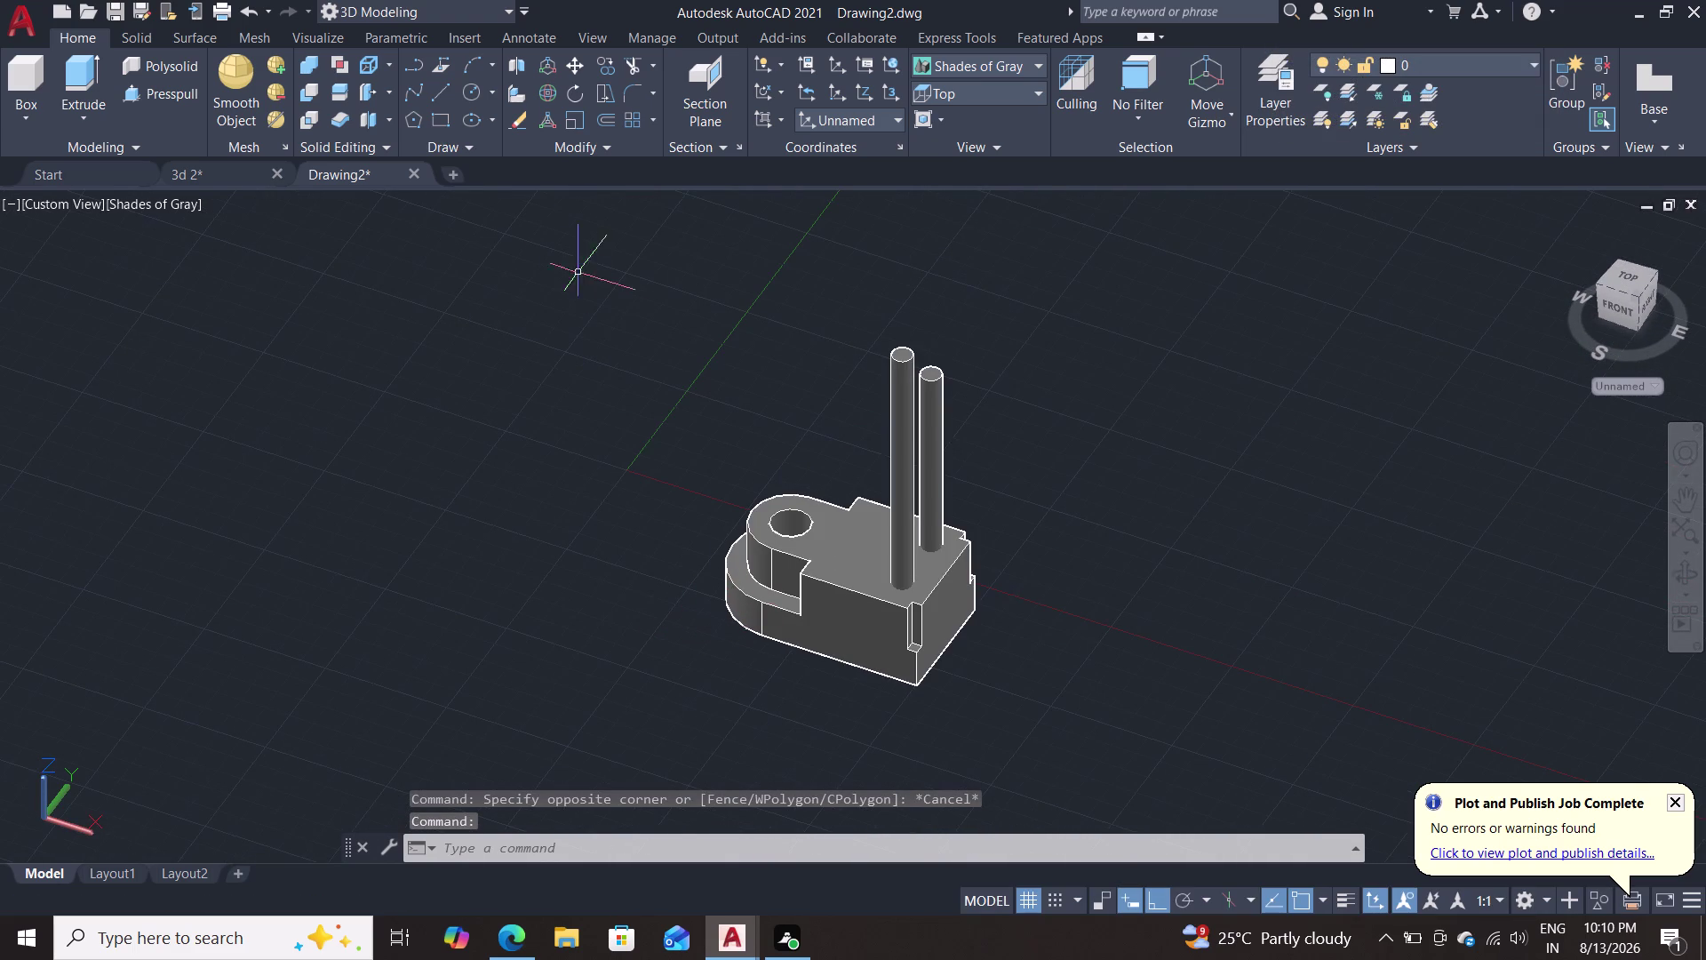
click(148, 96)
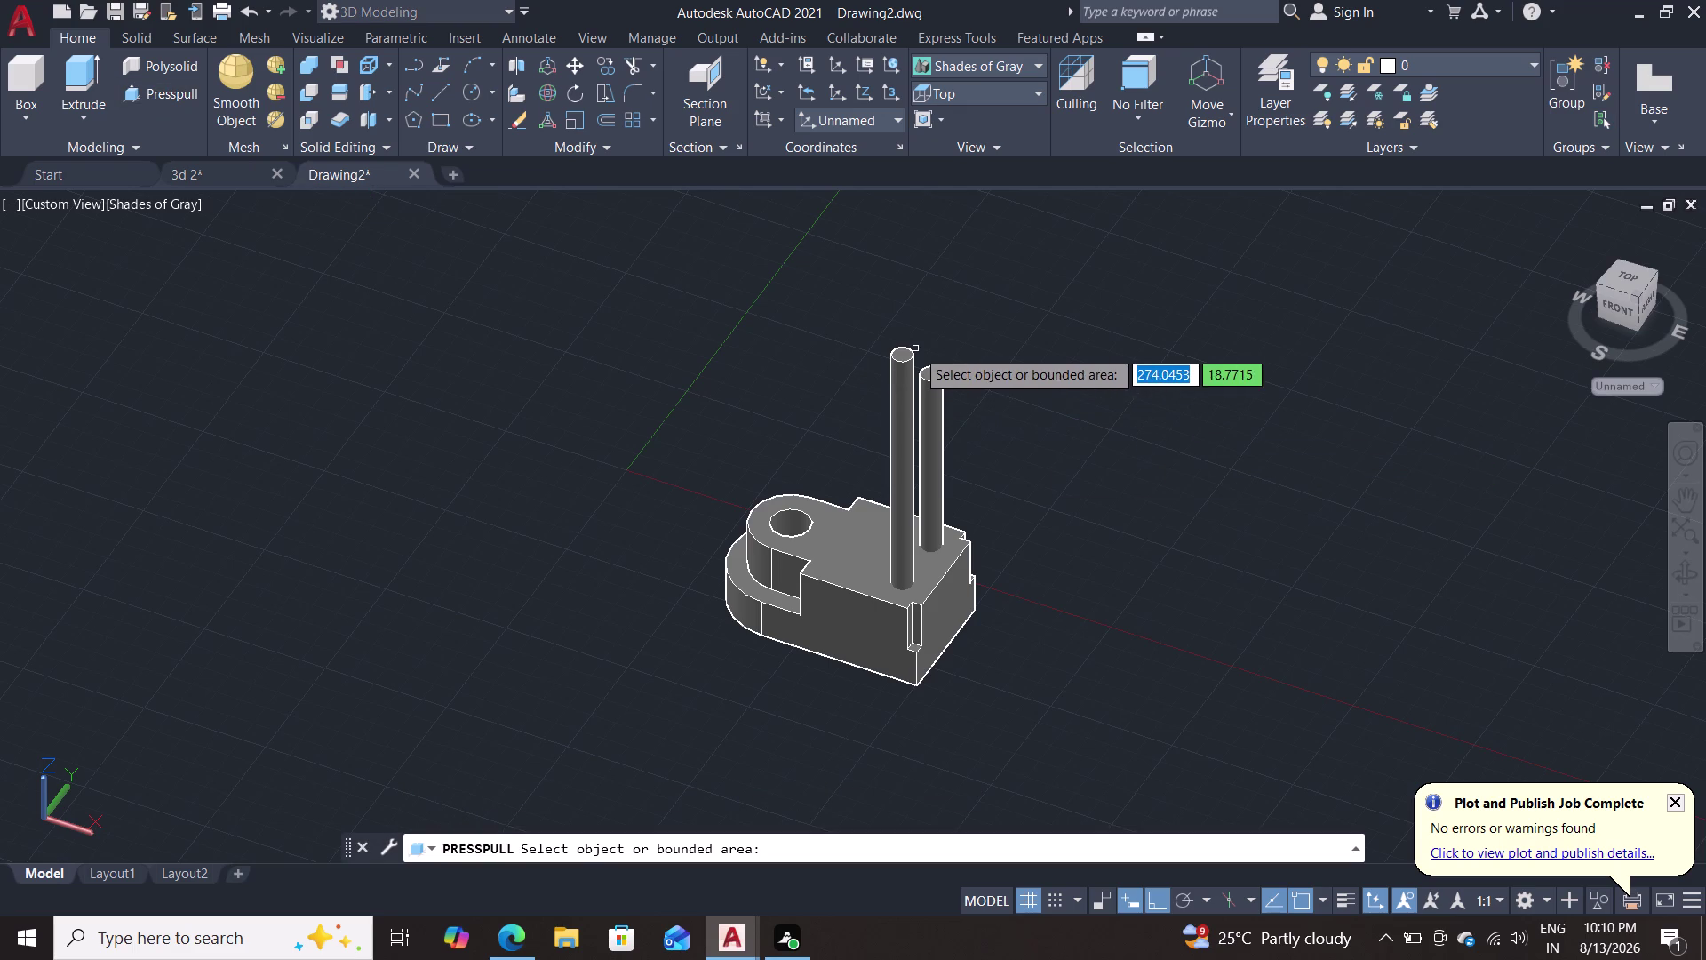
click(900, 355)
click(899, 358)
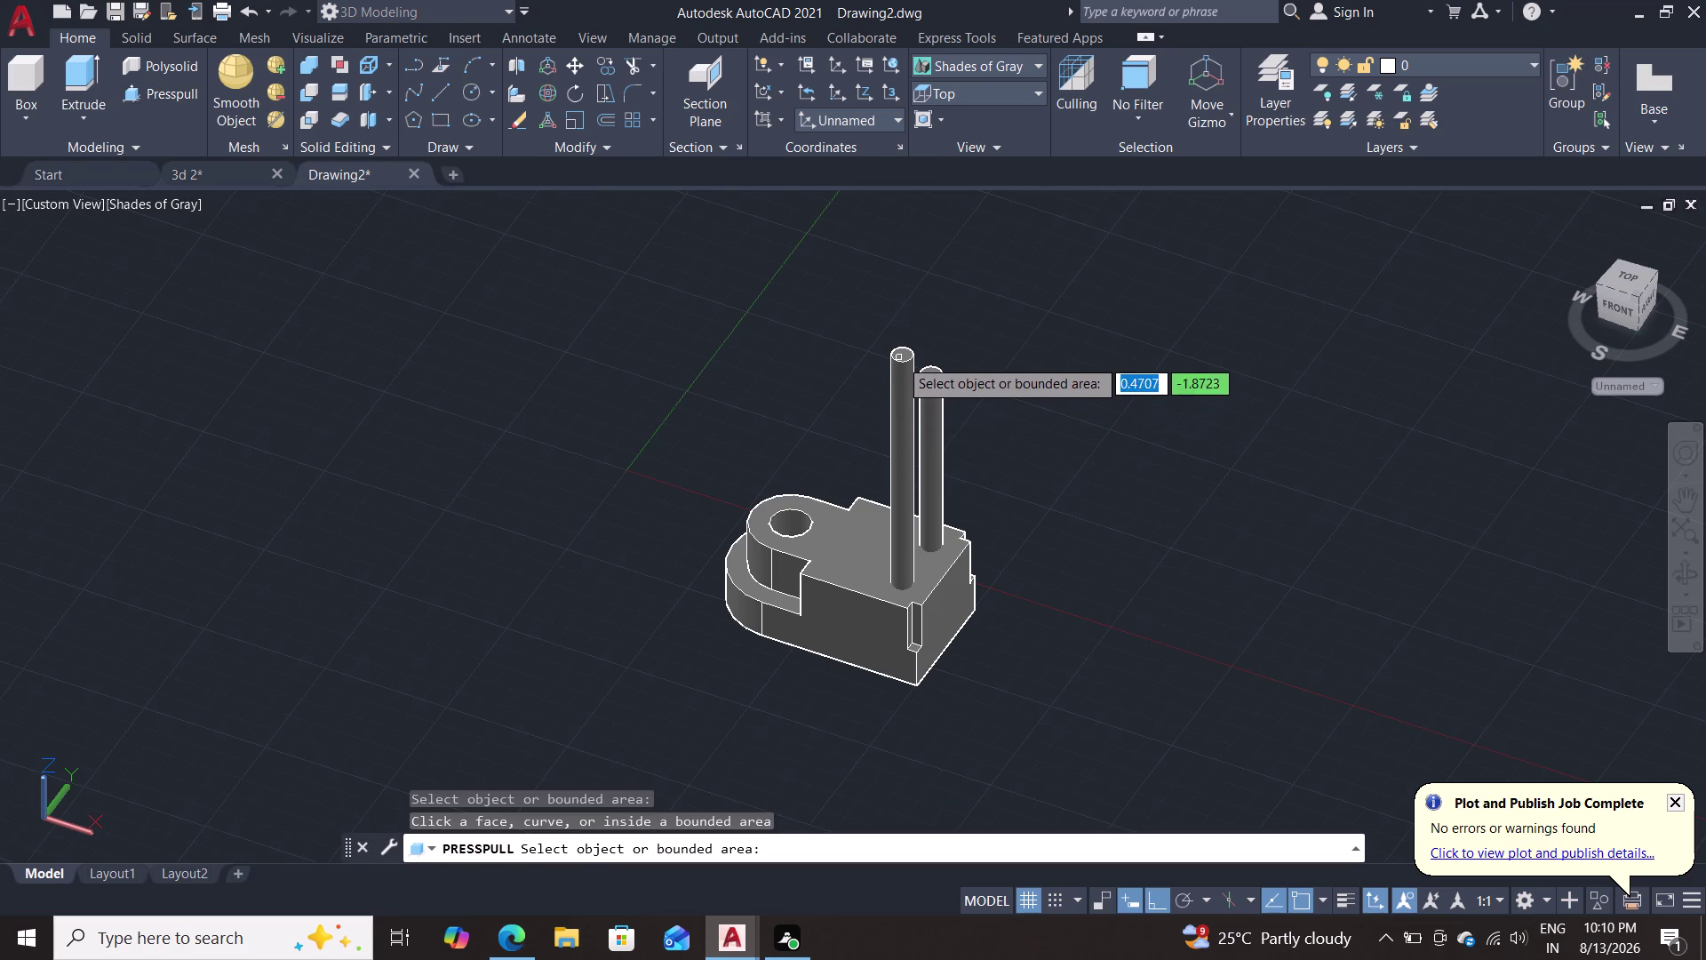
click(901, 522)
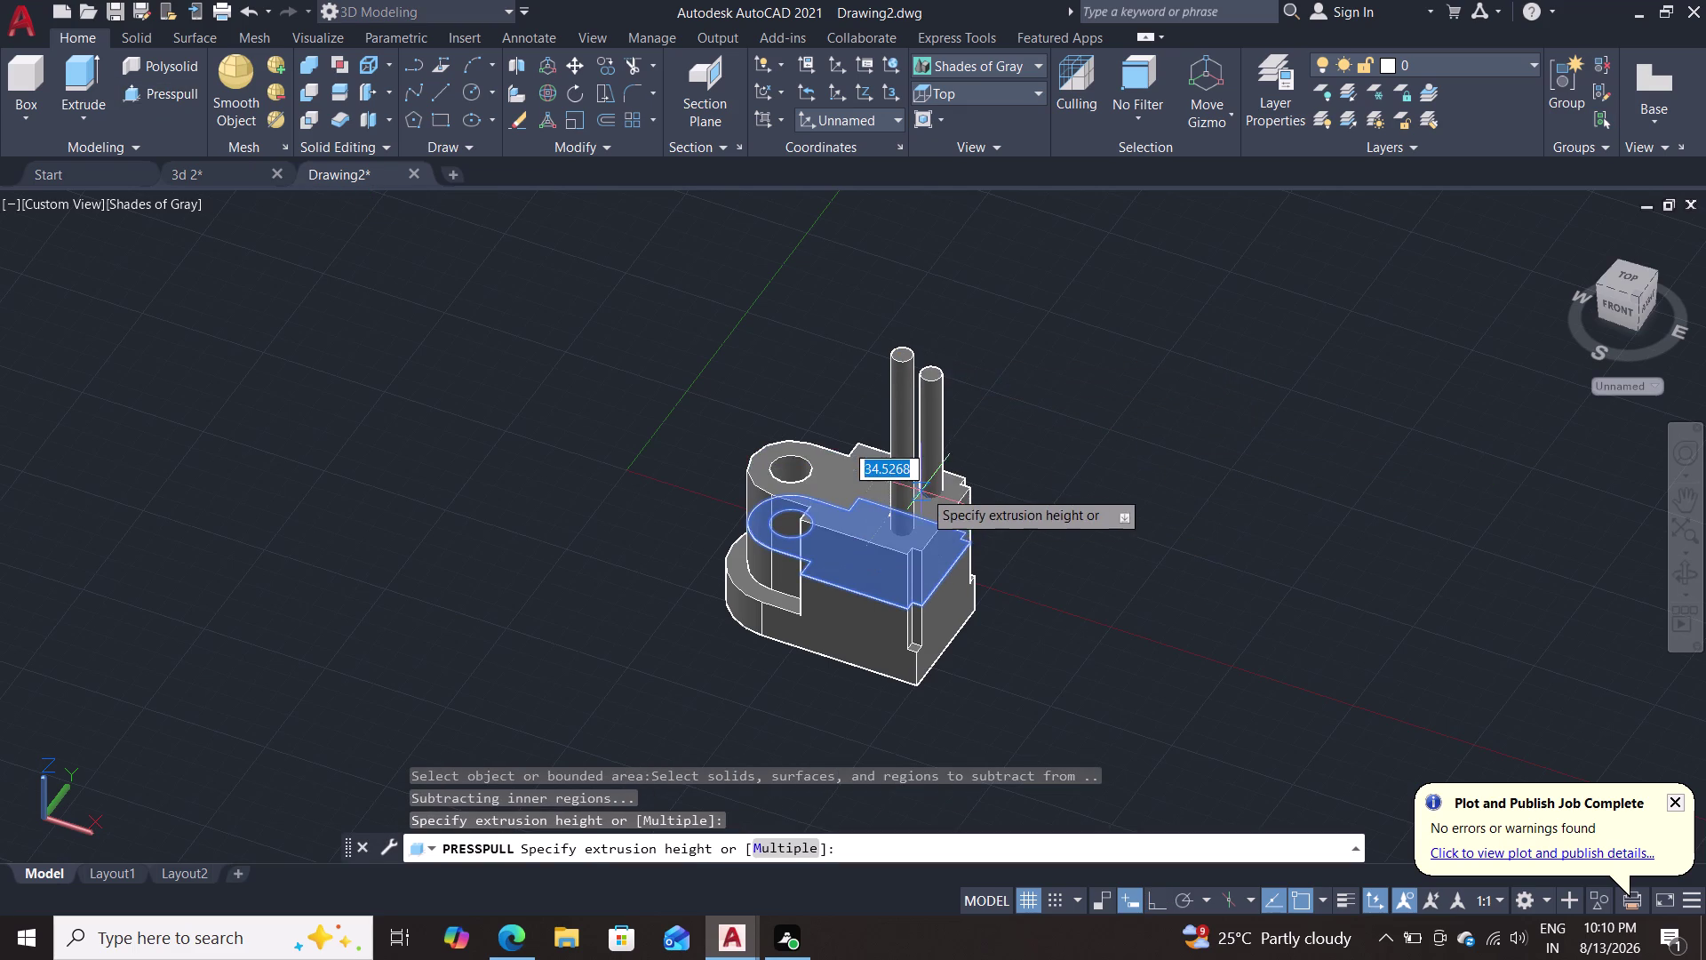
key(Escape)
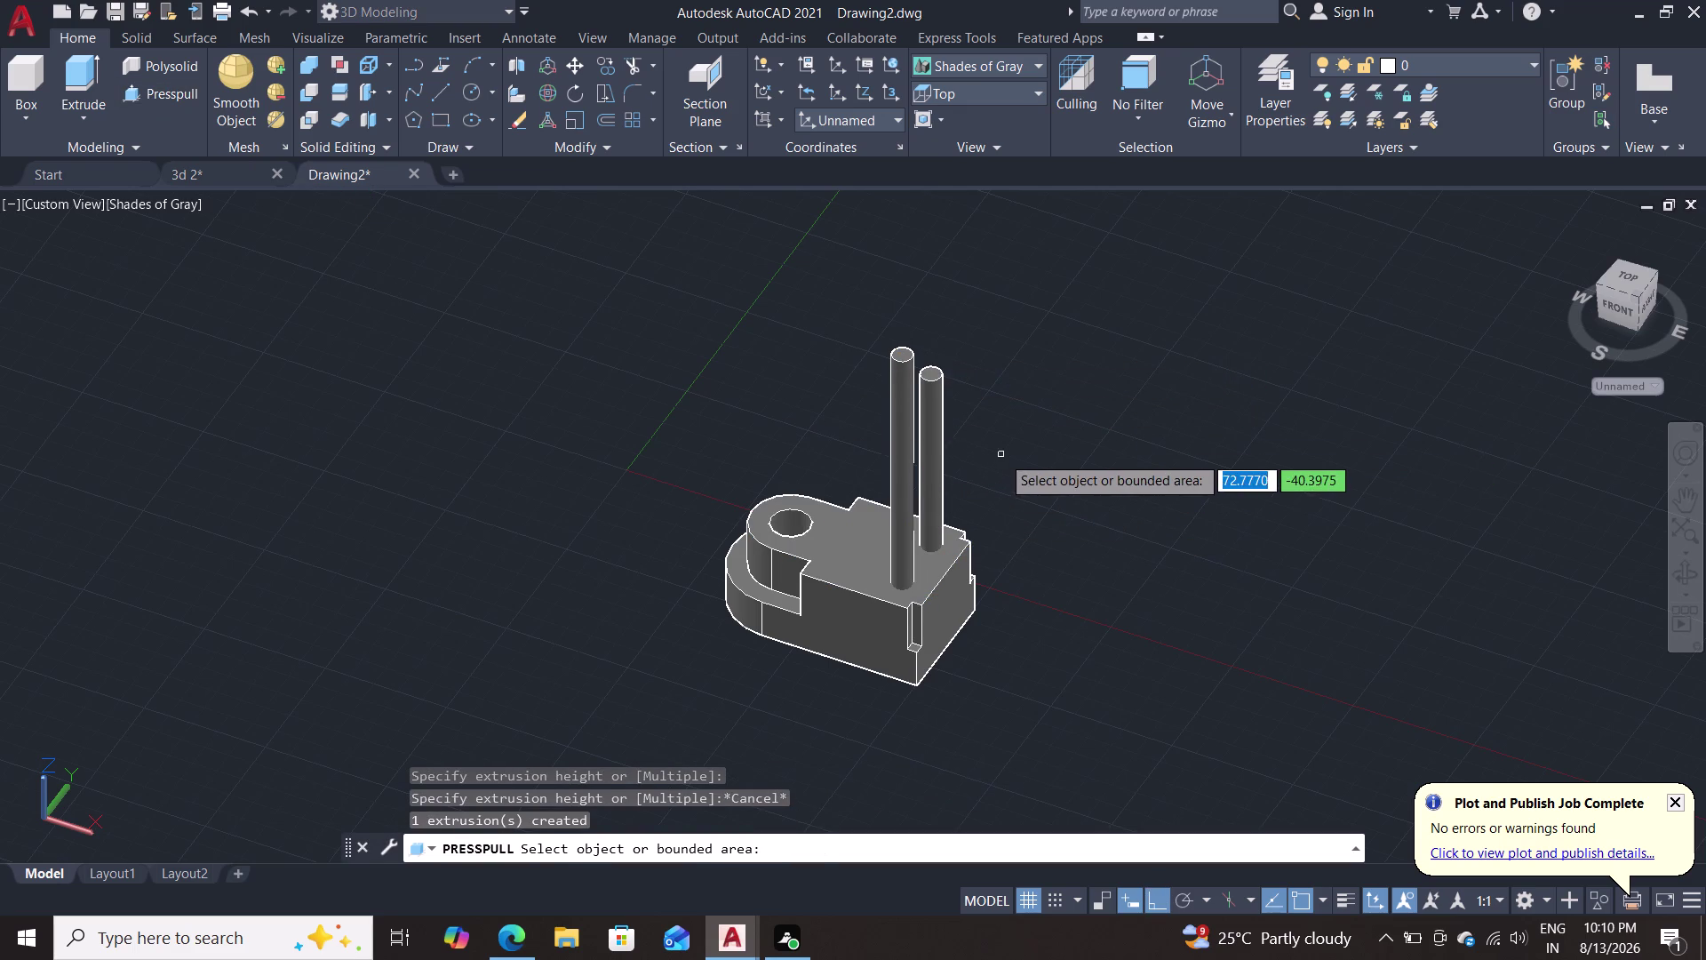
key(Escape)
Undo the trial extrusion, view changes and gray shading.
key(ctrl+z)
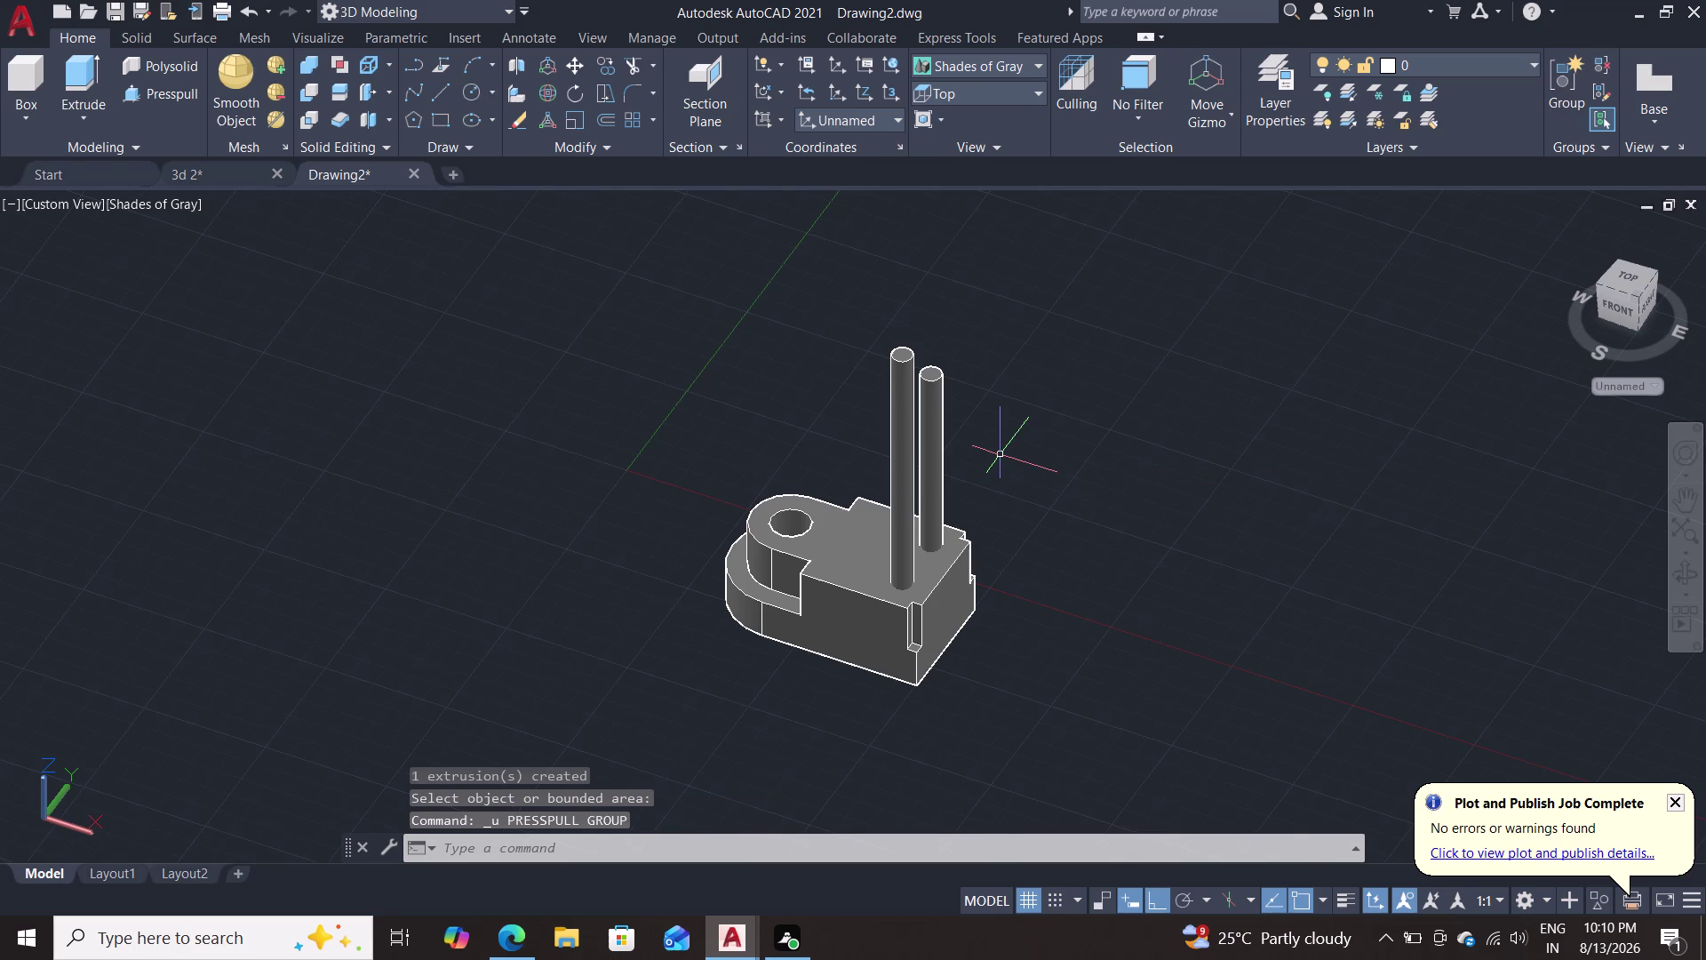
key(ctrl+z)
key(ctrl+z)
key(ctrl+z)
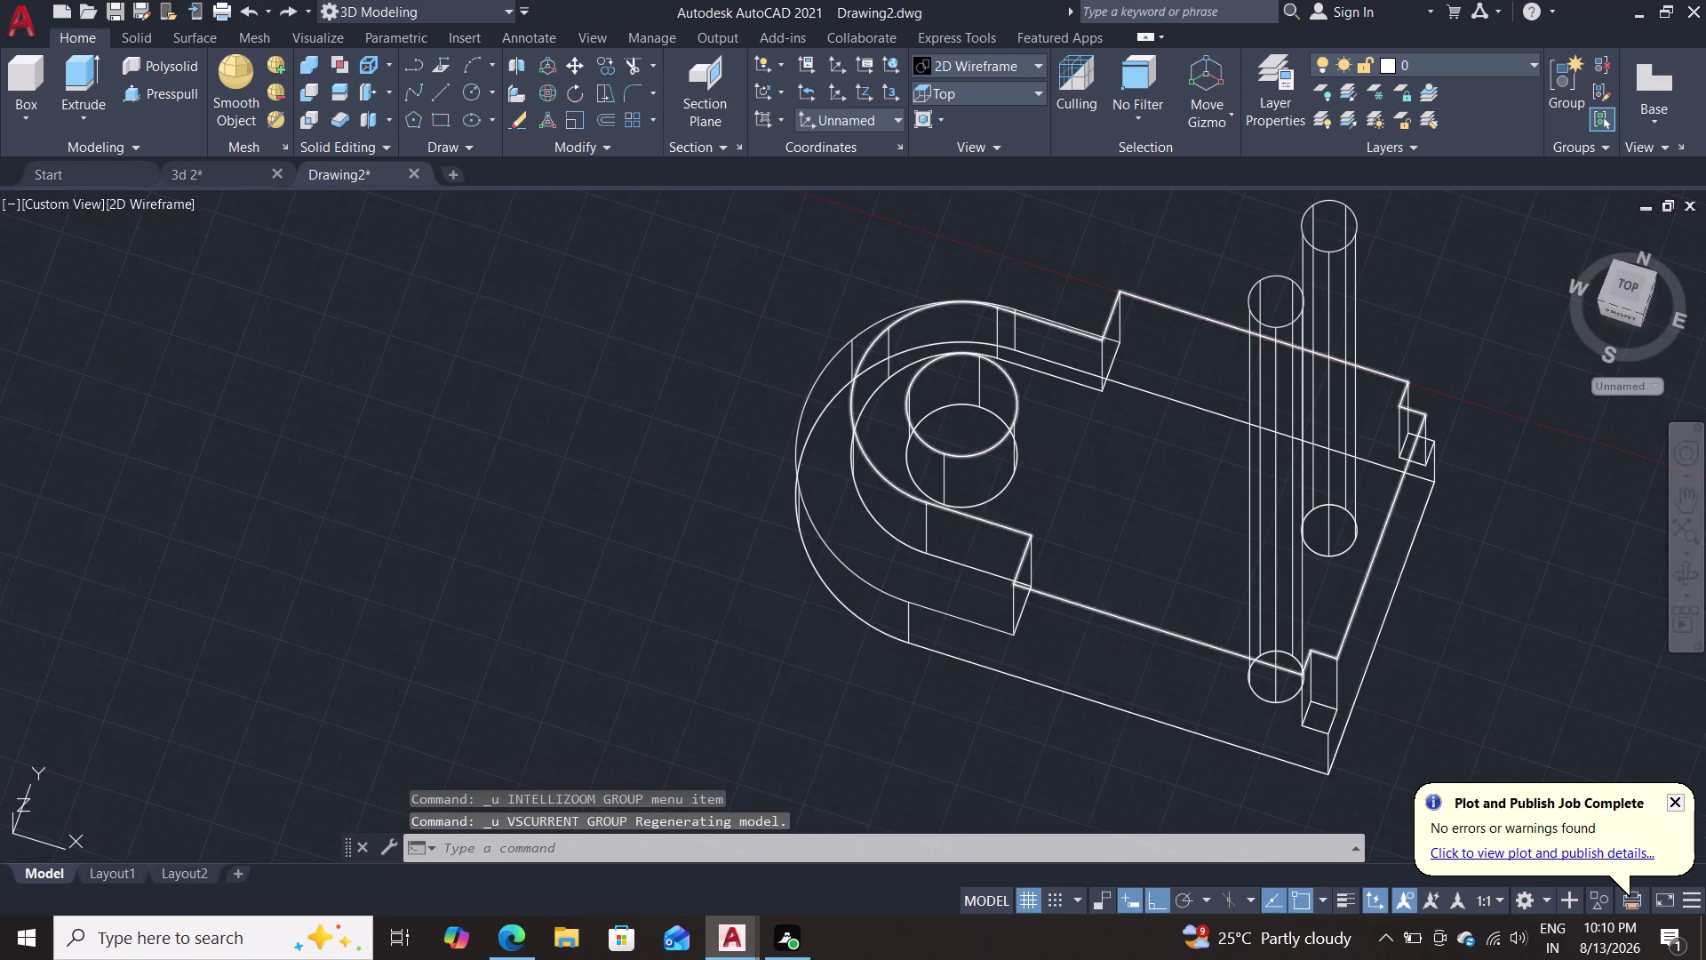
Move the lower small circle 20 units from its centre.
double_click(191, 203)
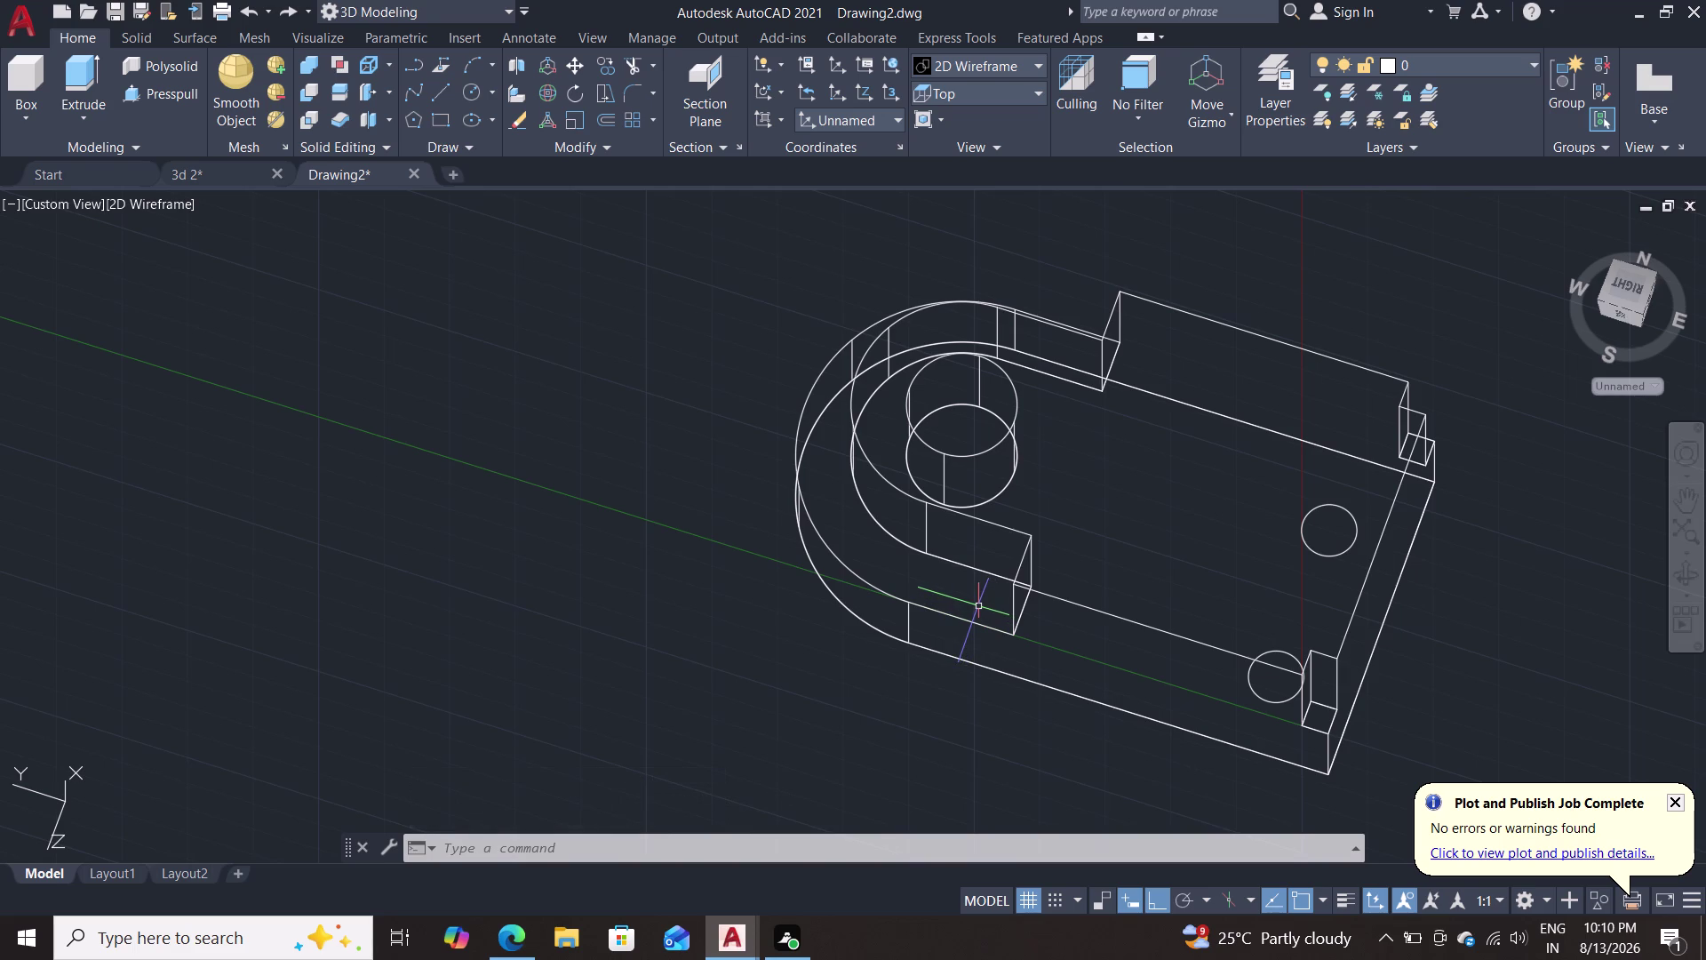
key(m)
key(Return)
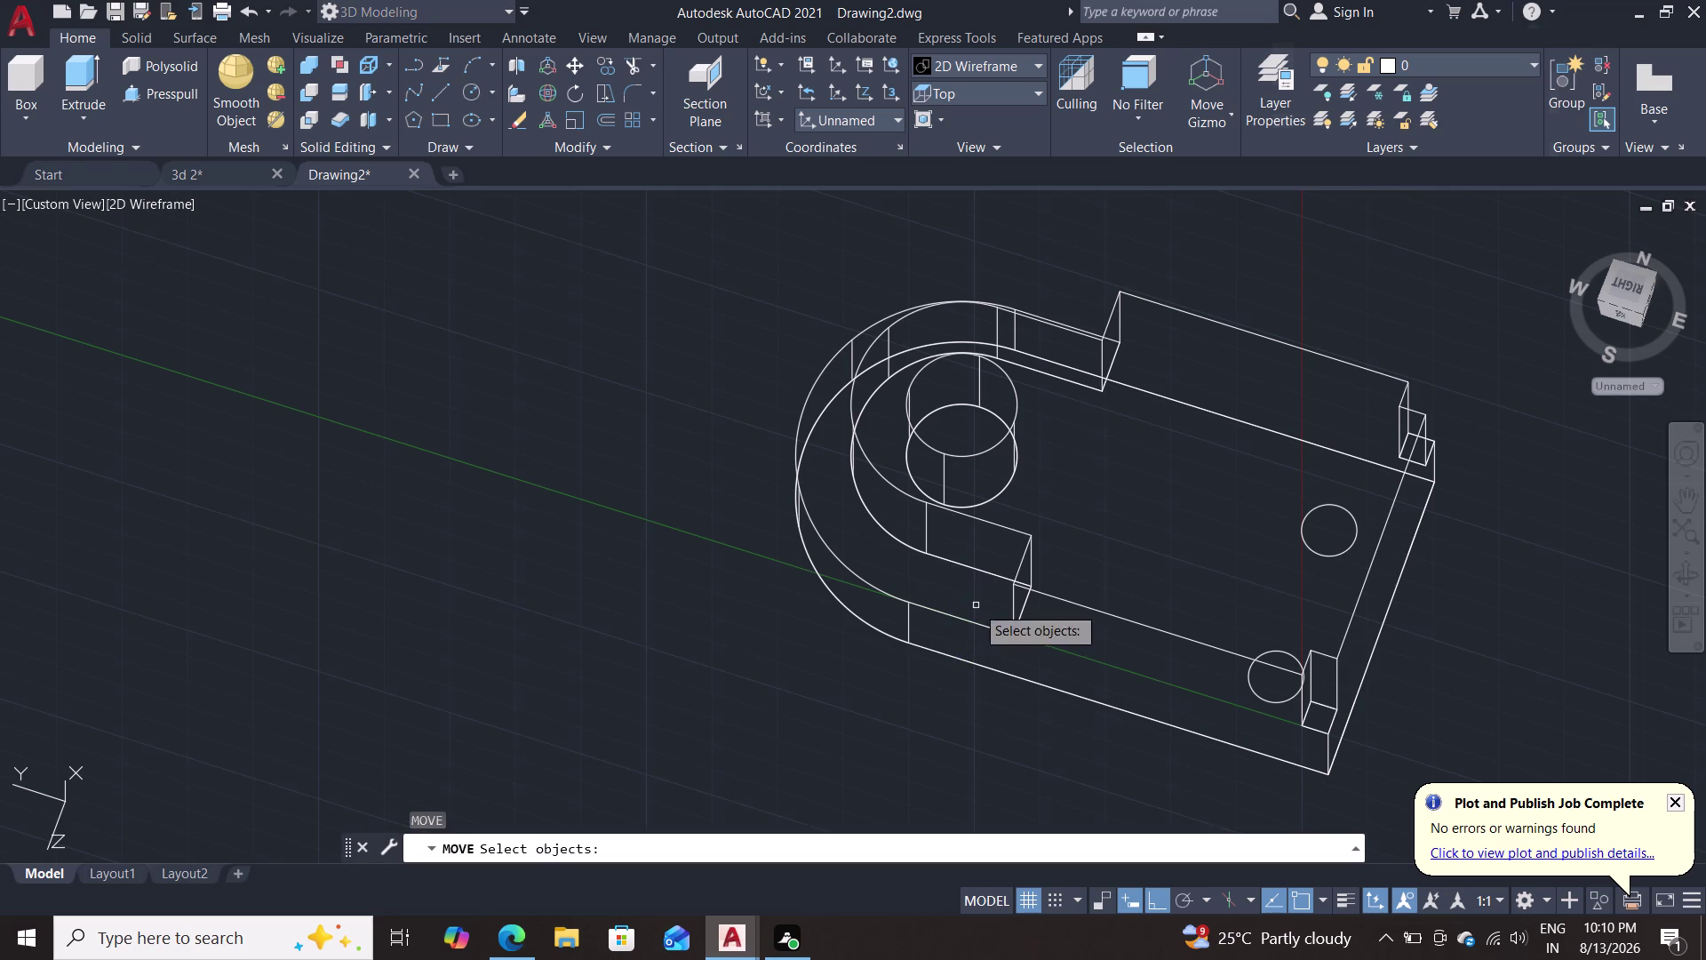
double_click(1255, 694)
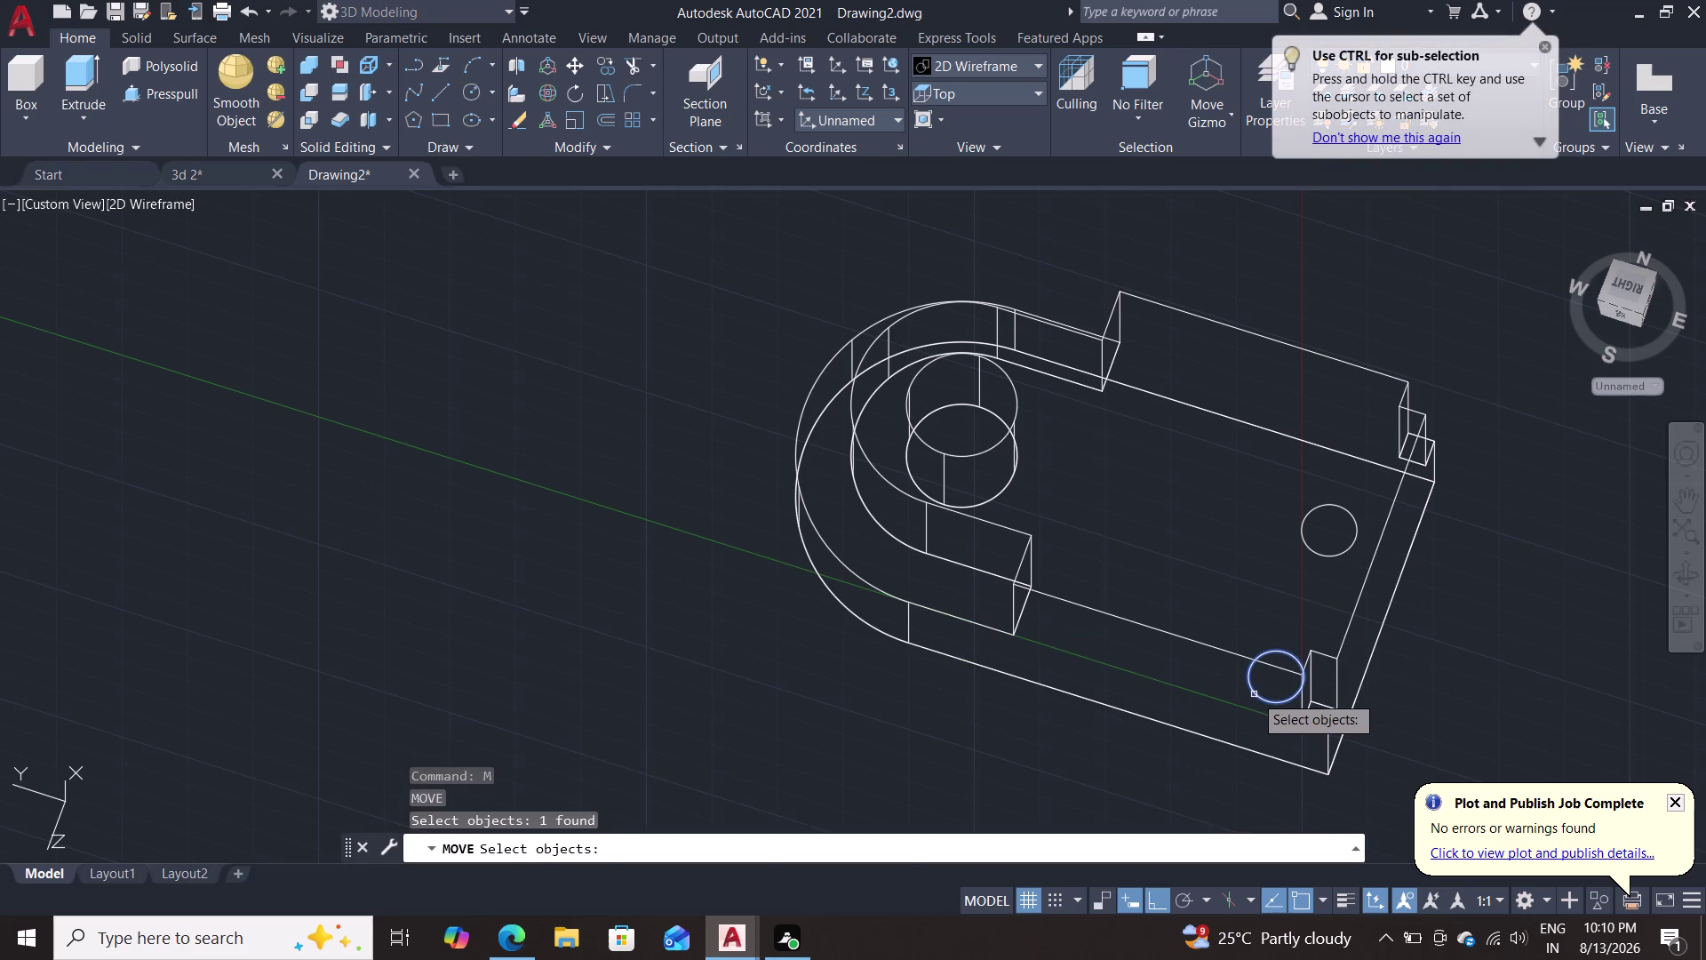
key(Return)
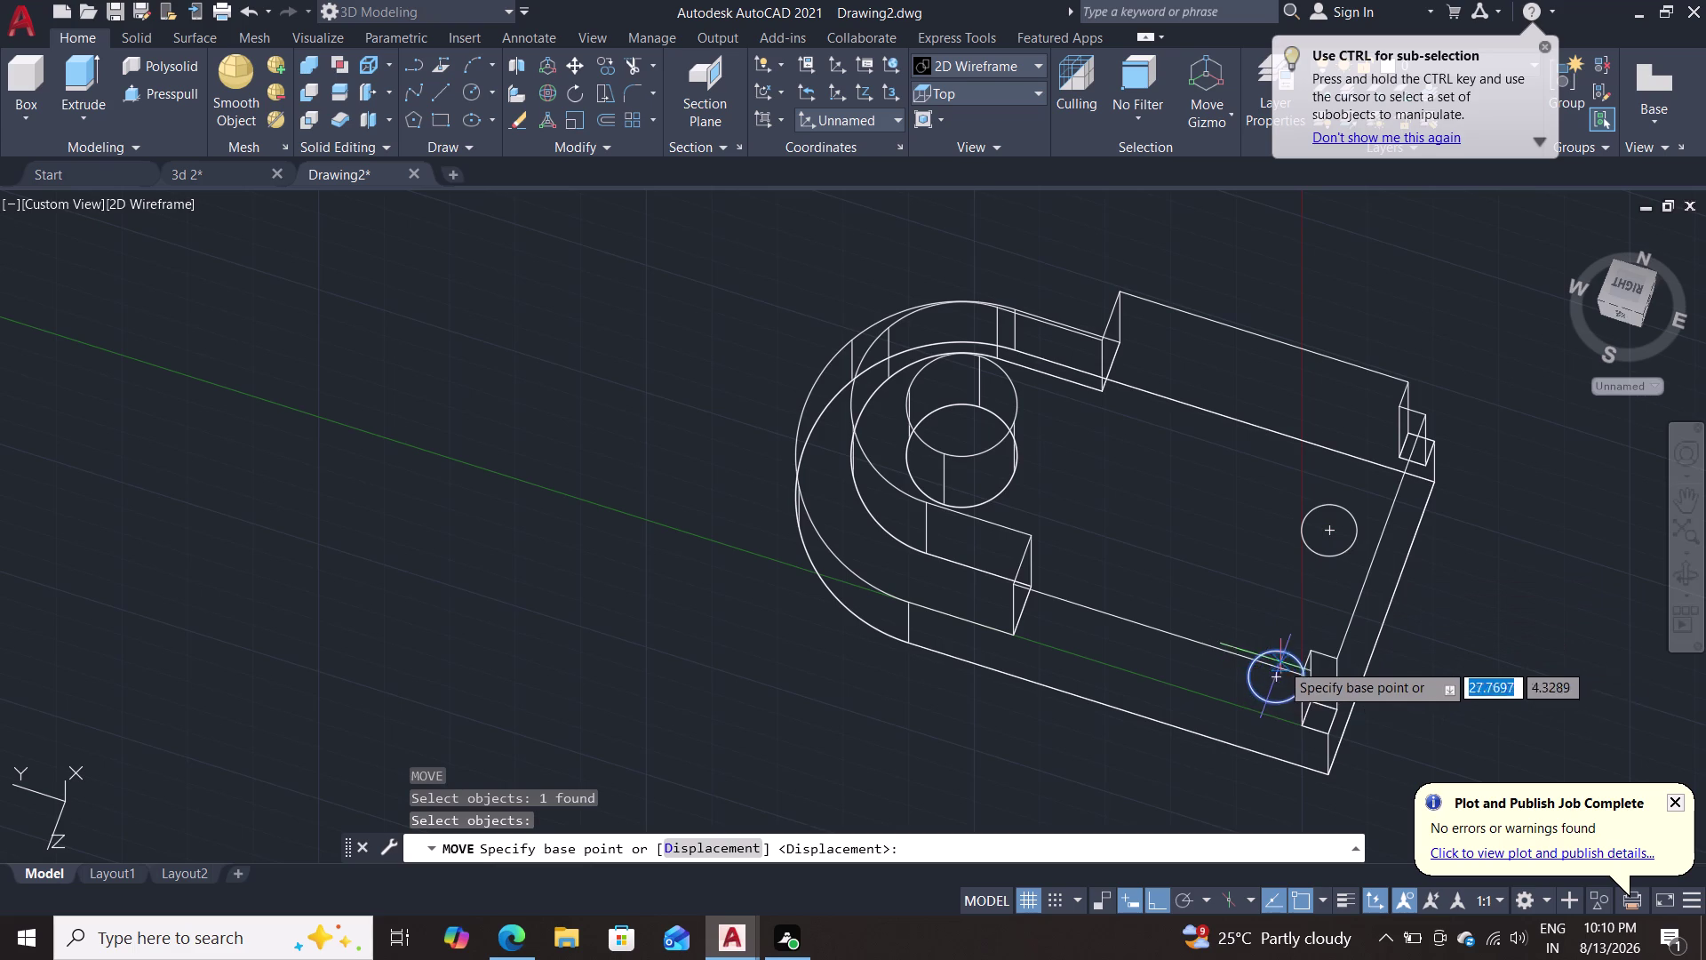
double_click(1273, 677)
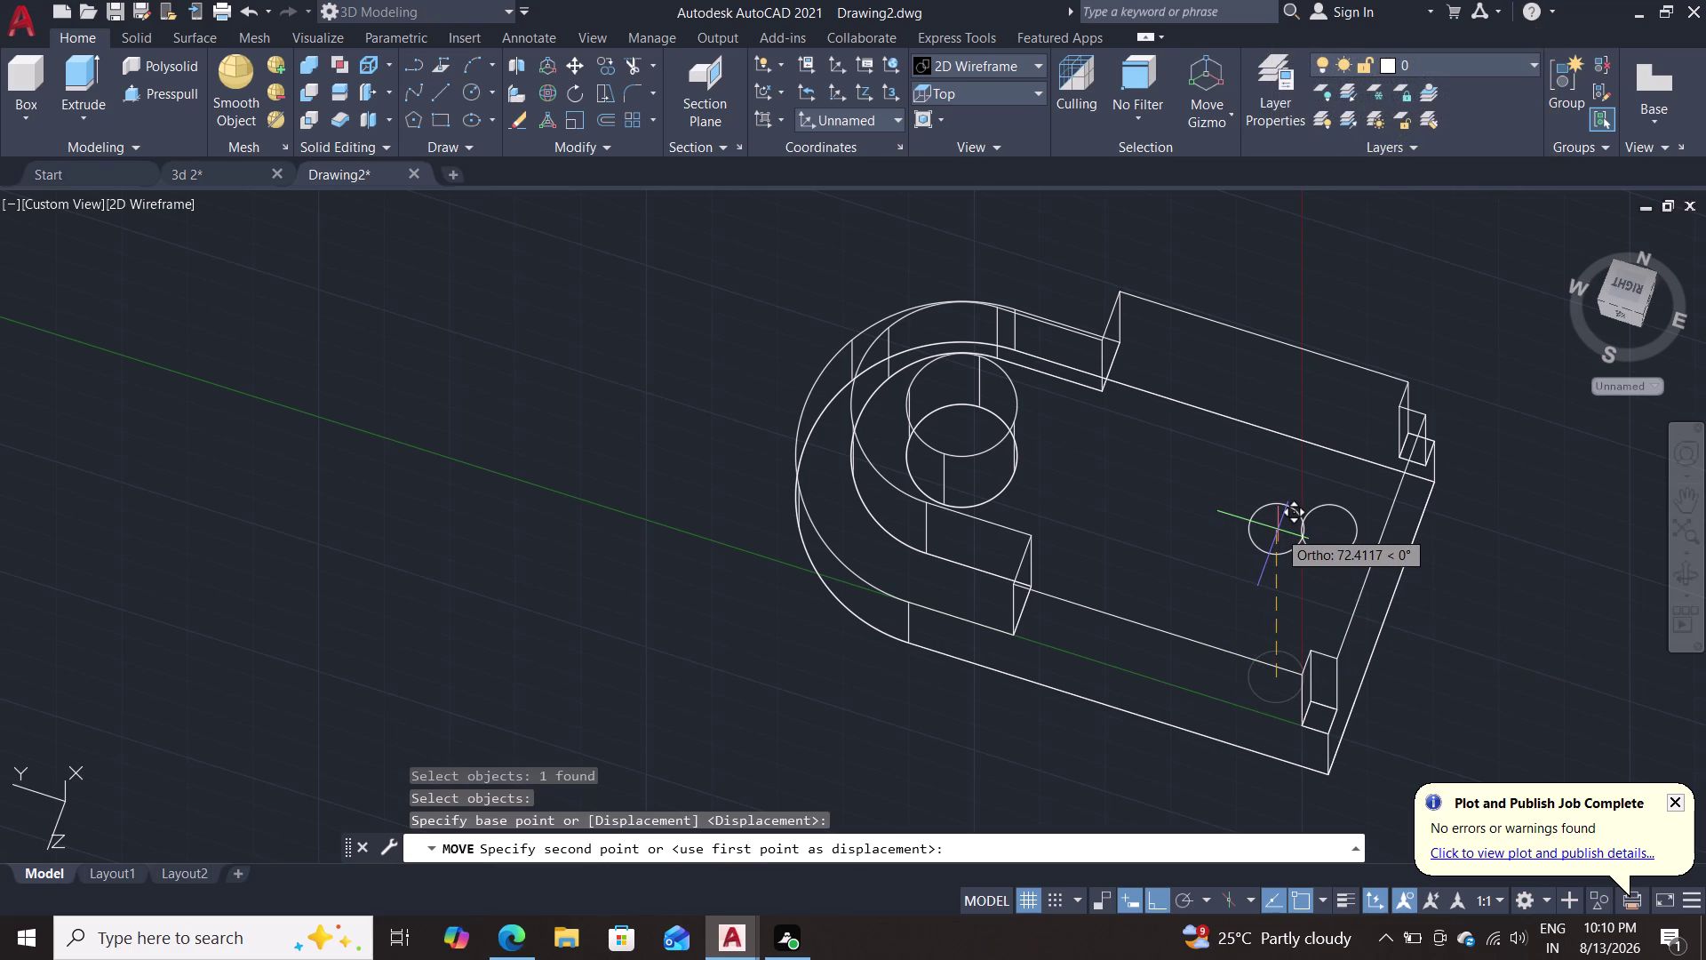
text(20)
key(Return)
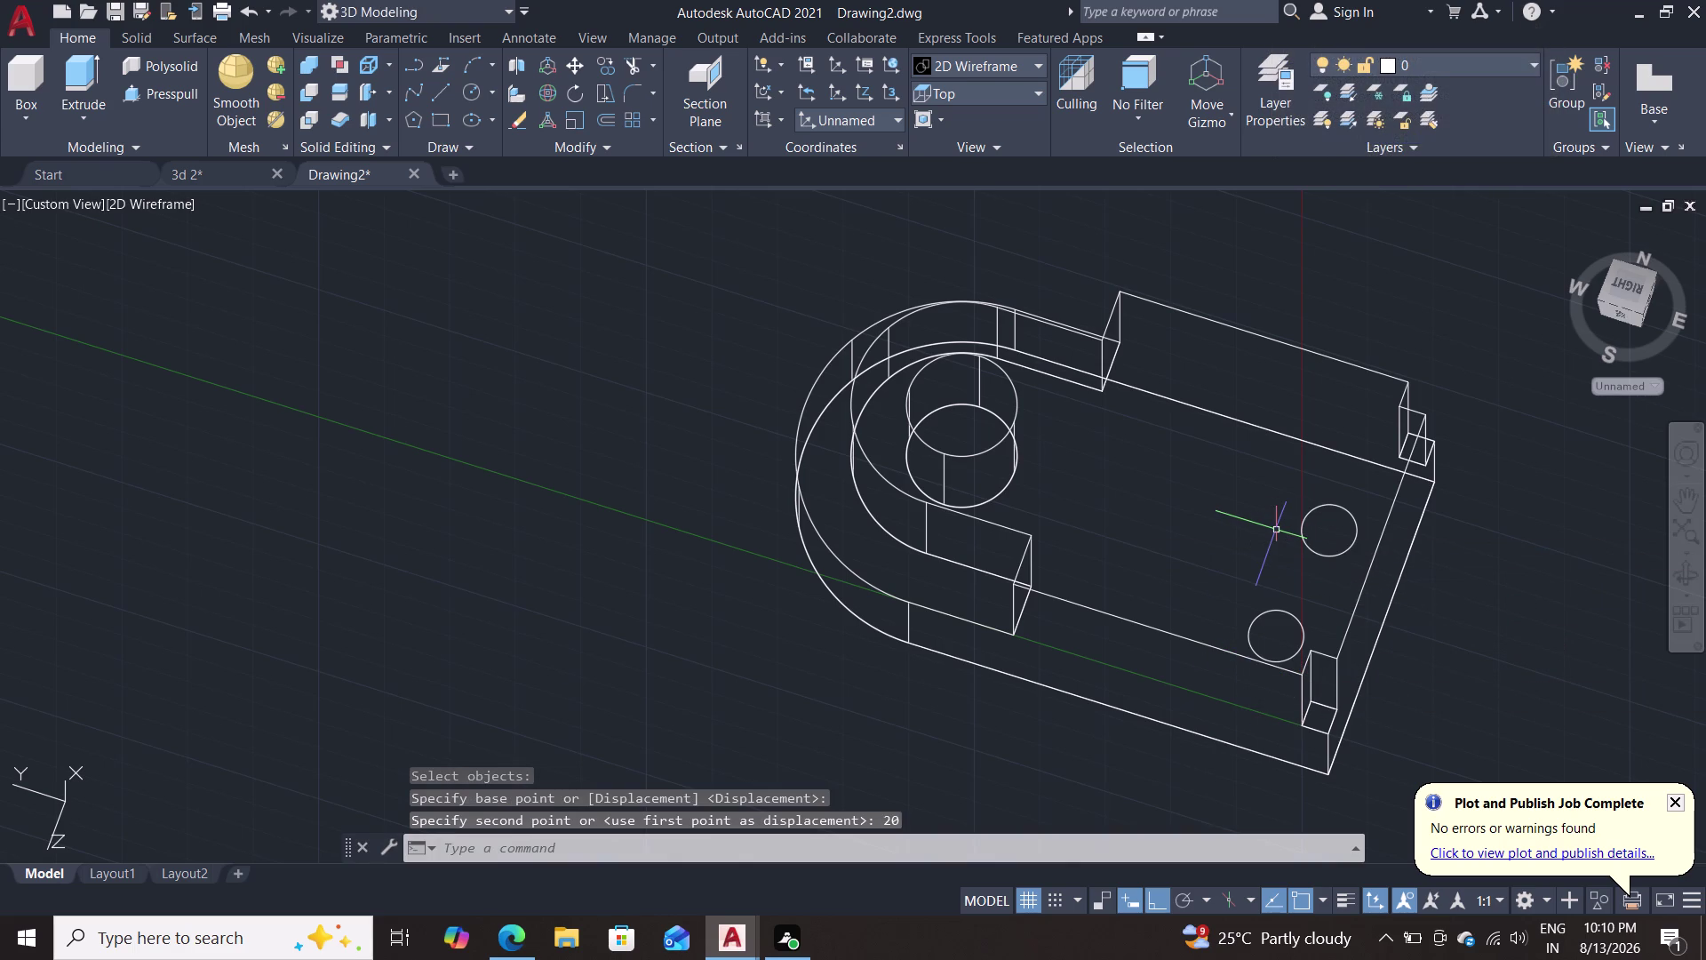
Move the upper small circle 20 units from its centre.
key(m)
key(Return)
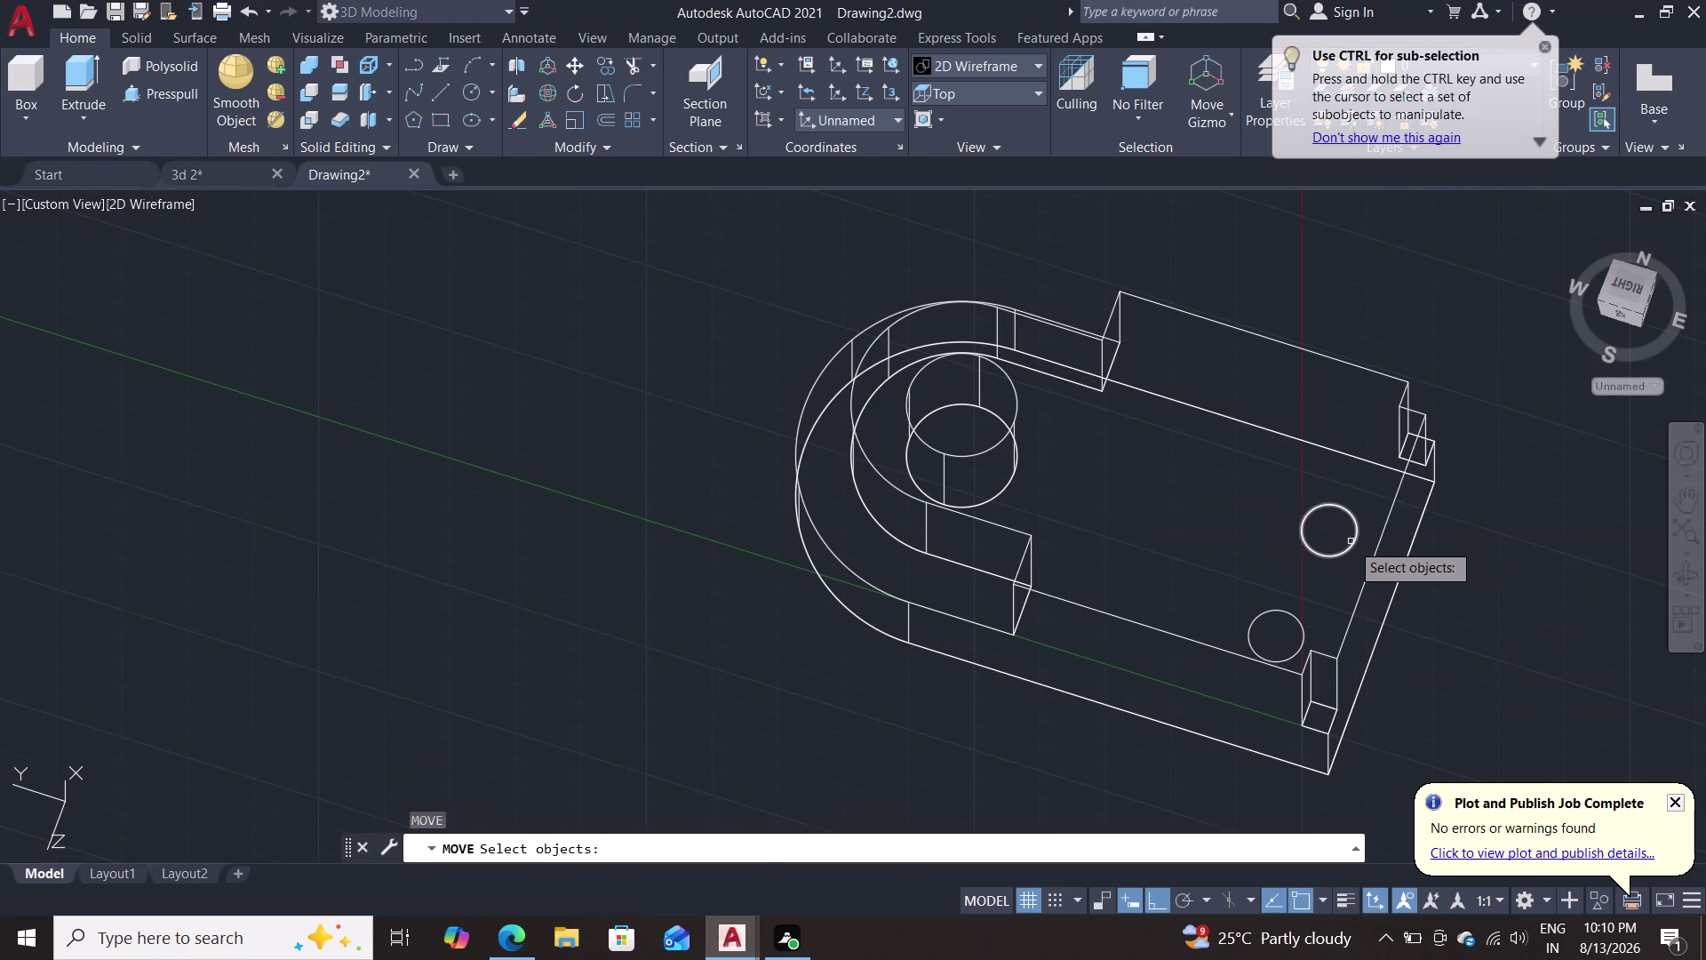
click(1351, 544)
key(Return)
click(1332, 528)
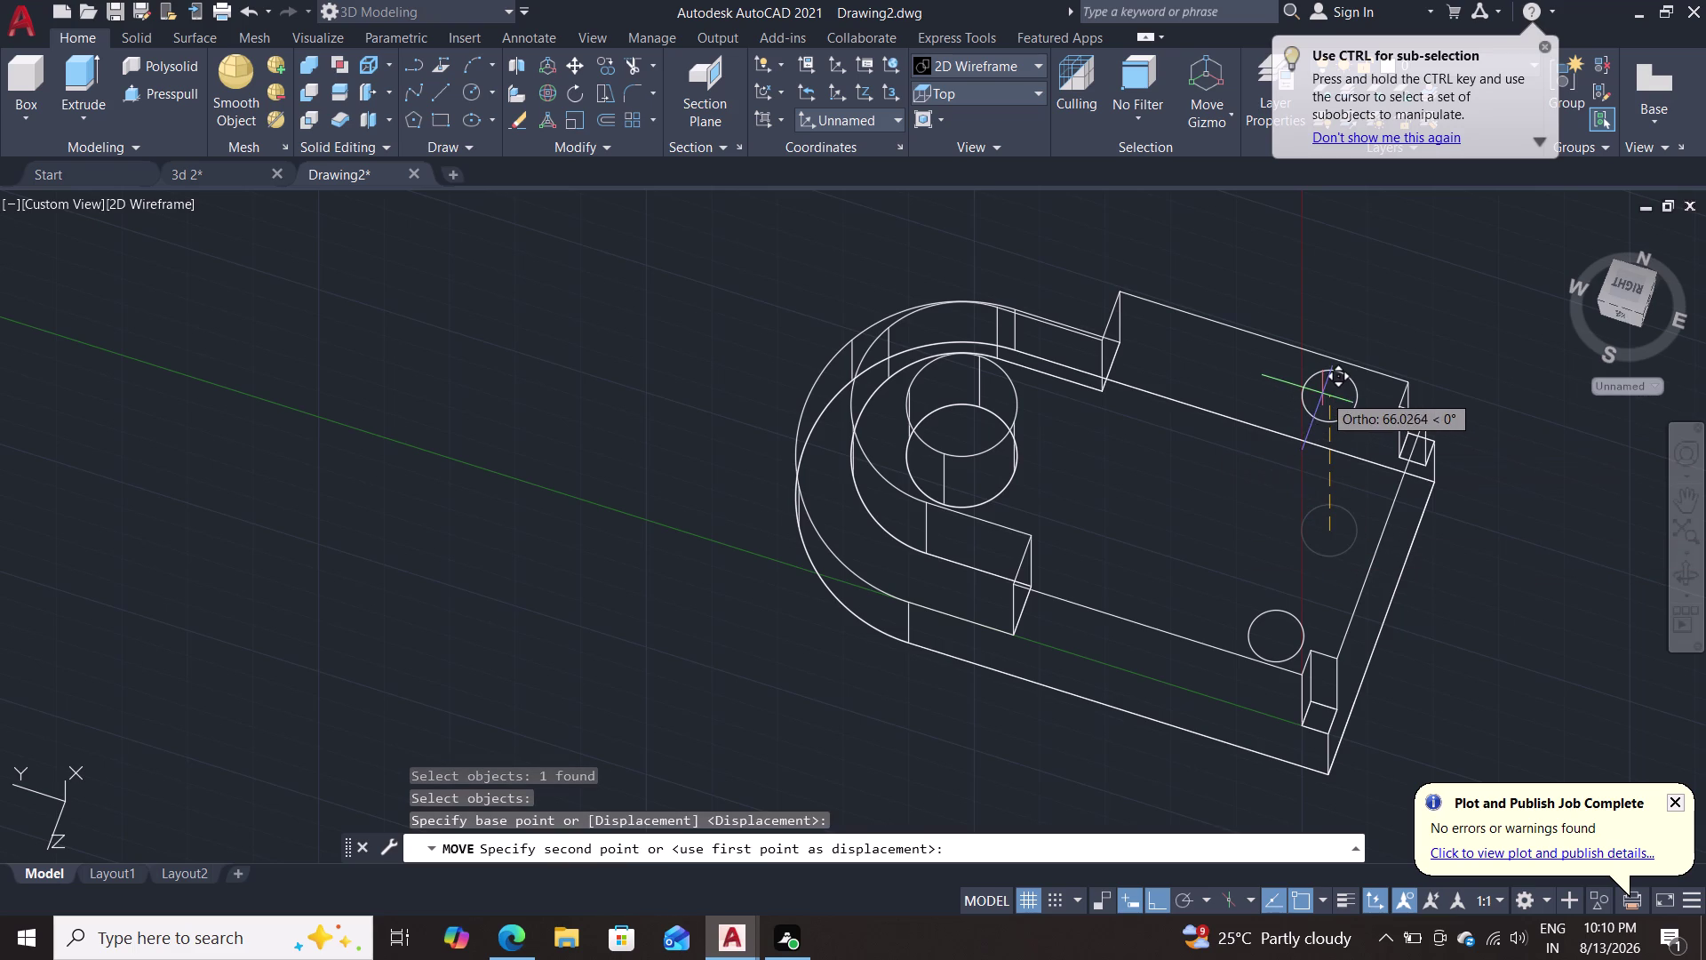
text(20)
key(Return)
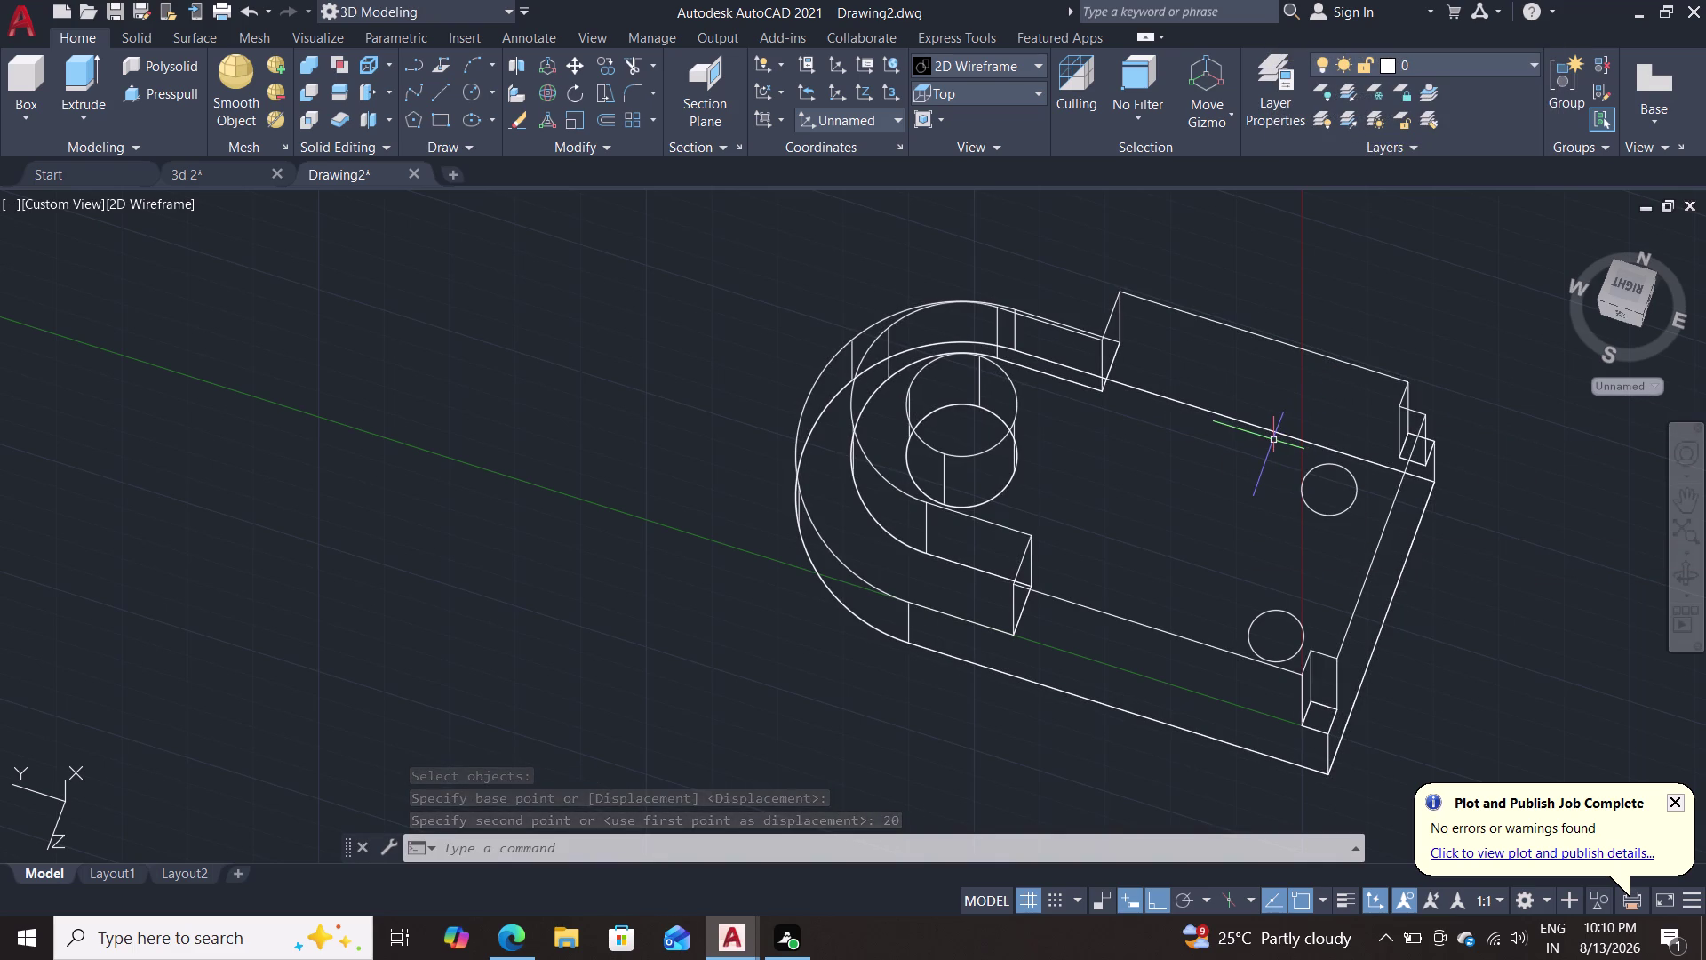
Start moving both small circles together, then cancel the move.
key(m)
key(Return)
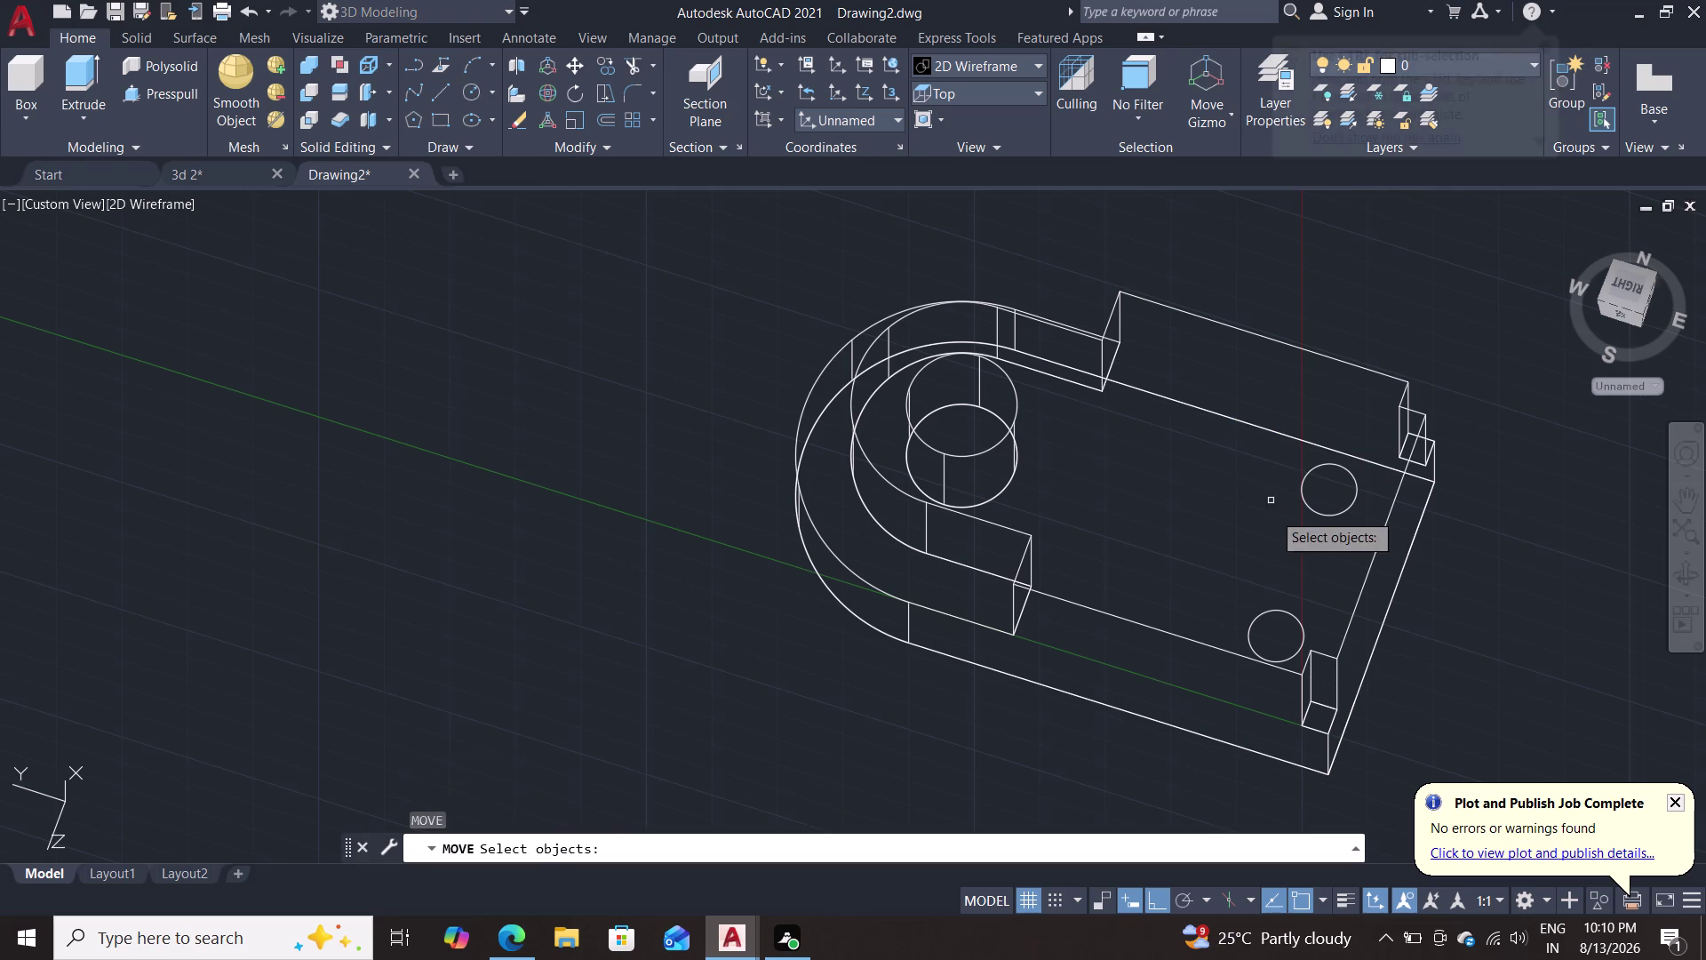
click(1289, 612)
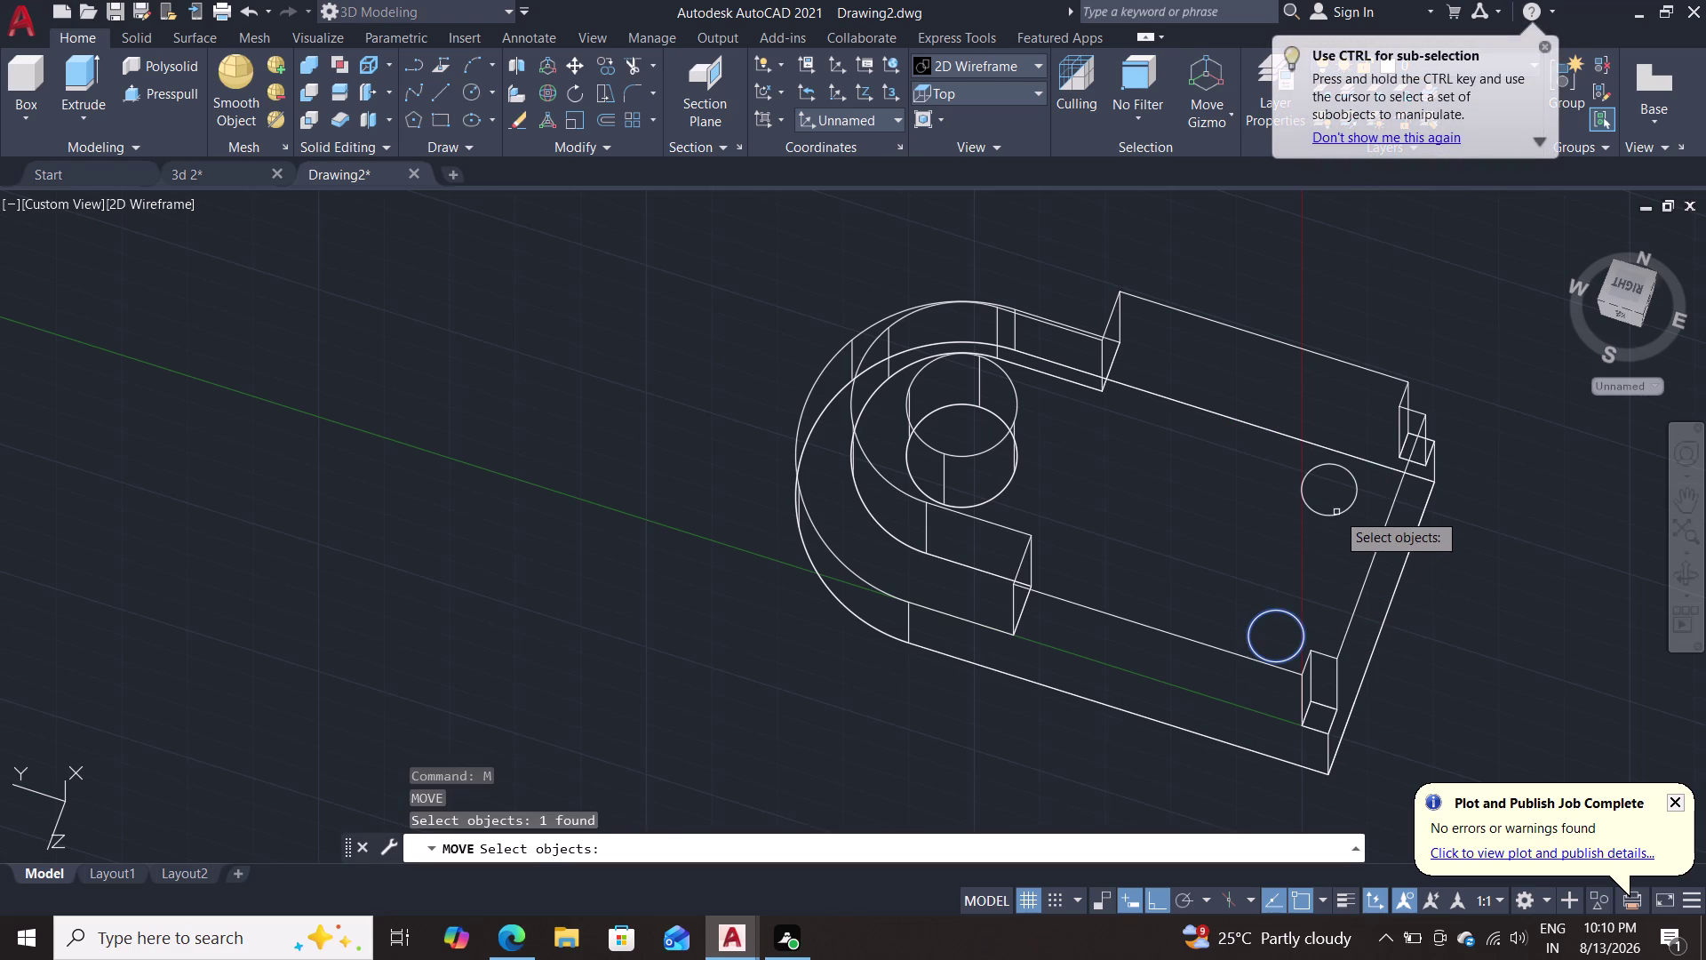
click(1337, 512)
key(Return)
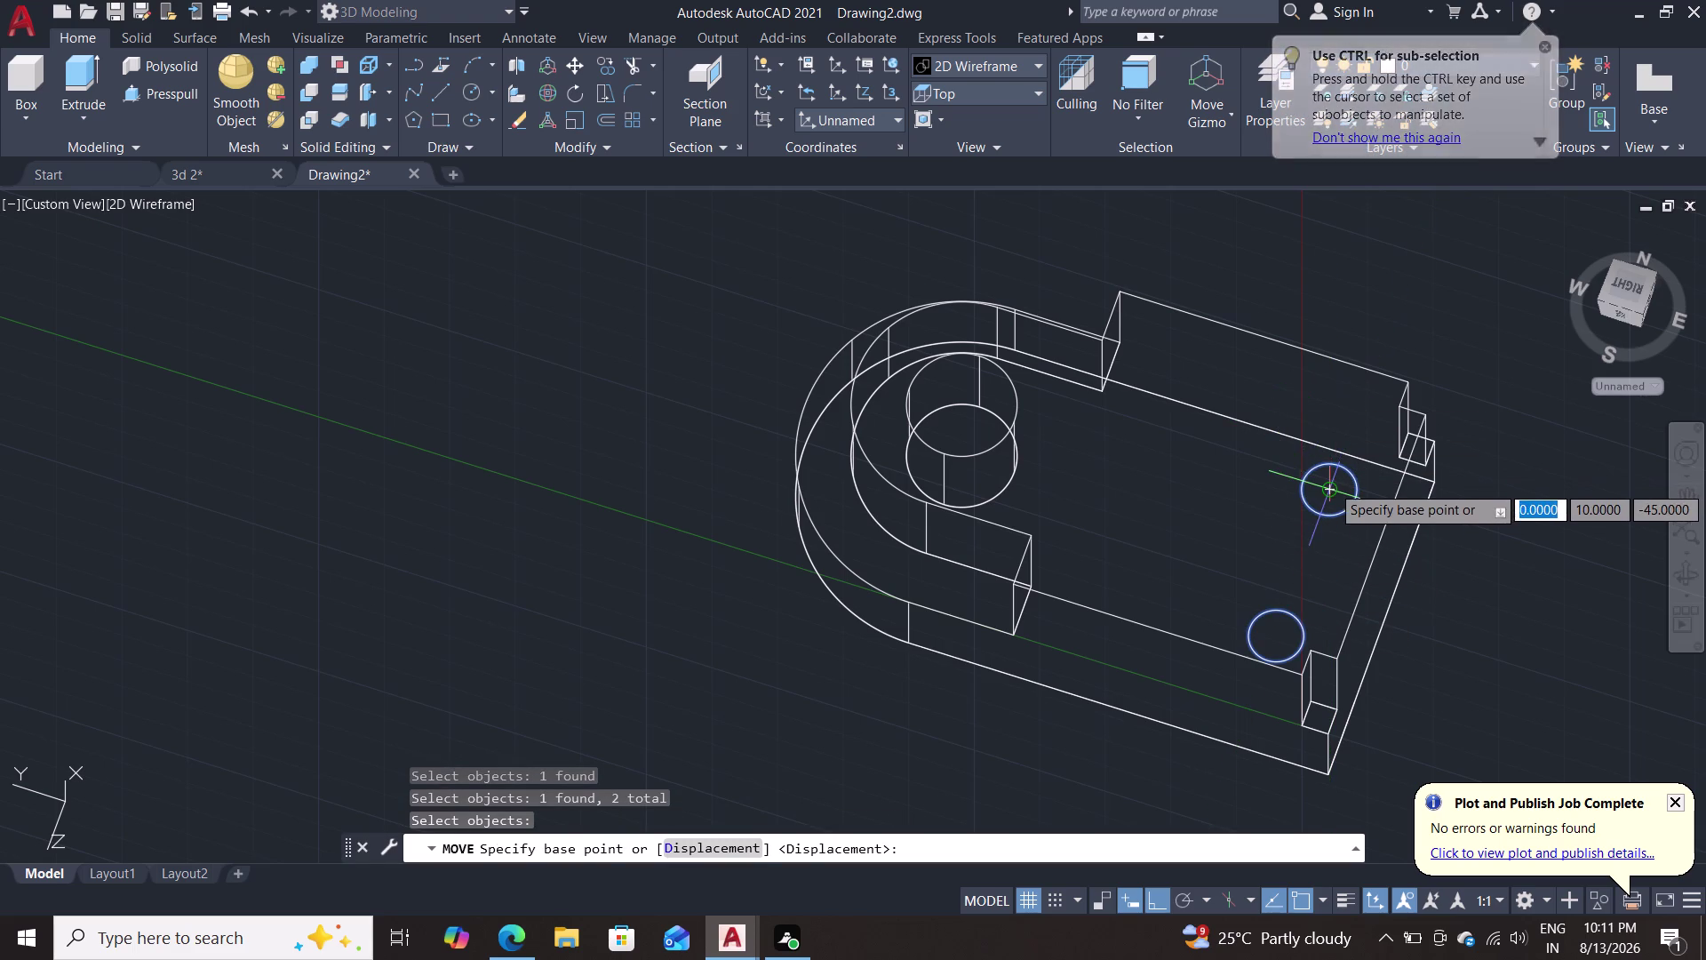
triple_click(1330, 491)
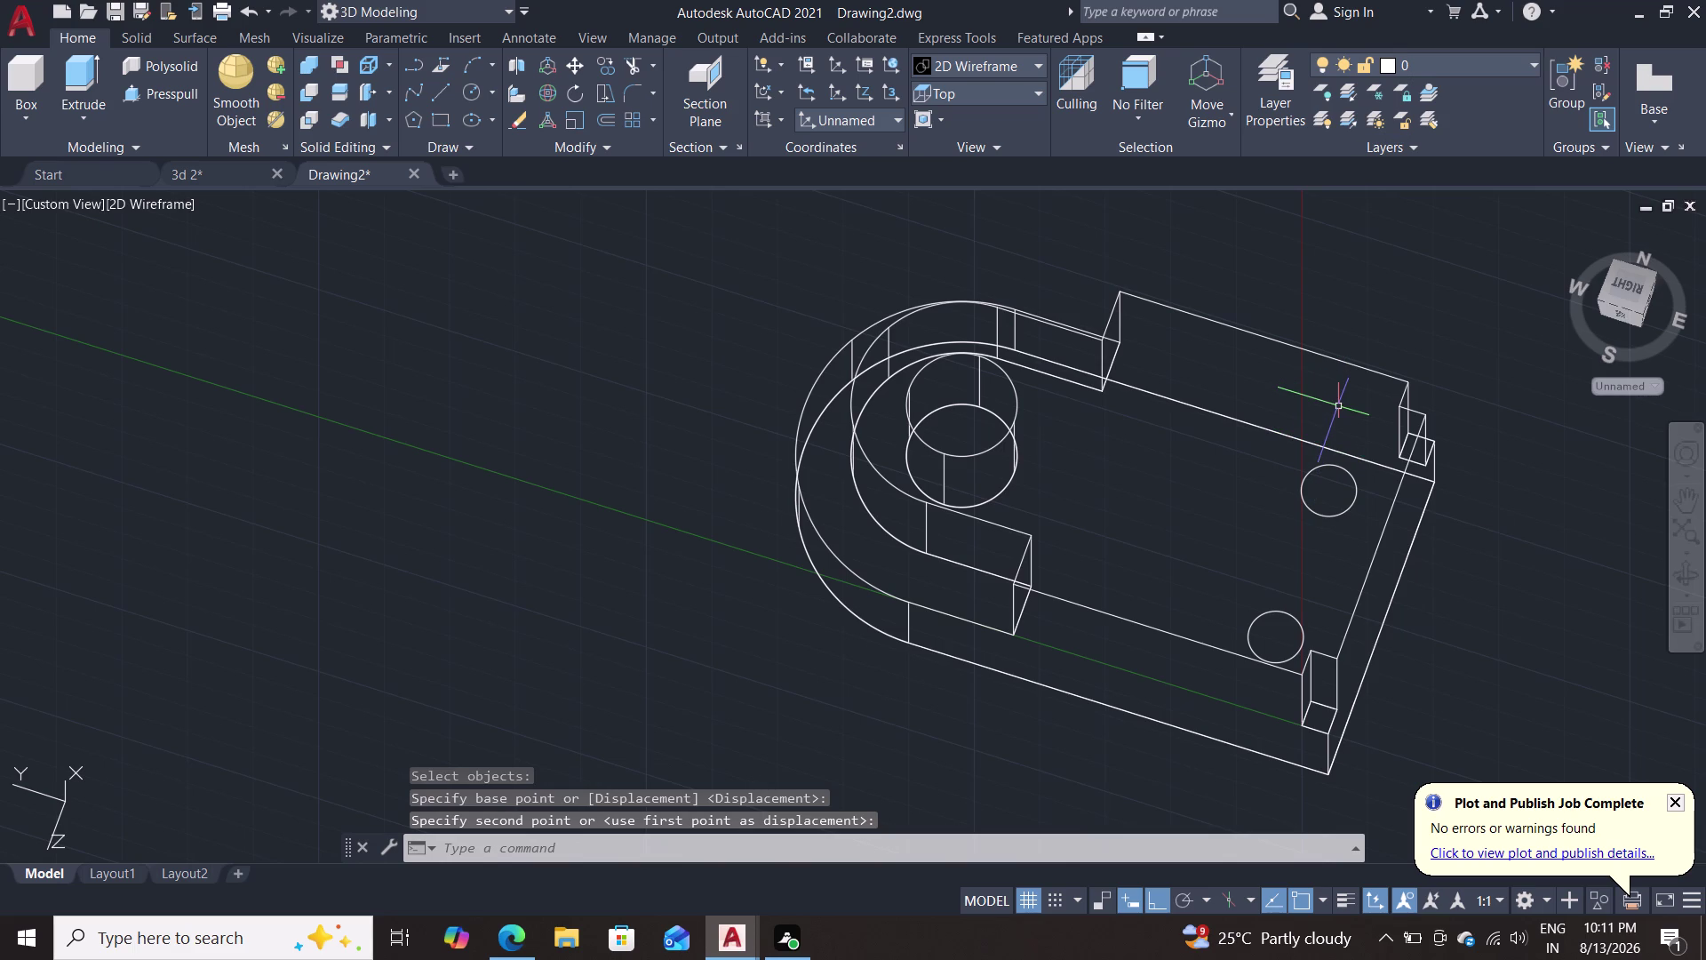
key(Escape)
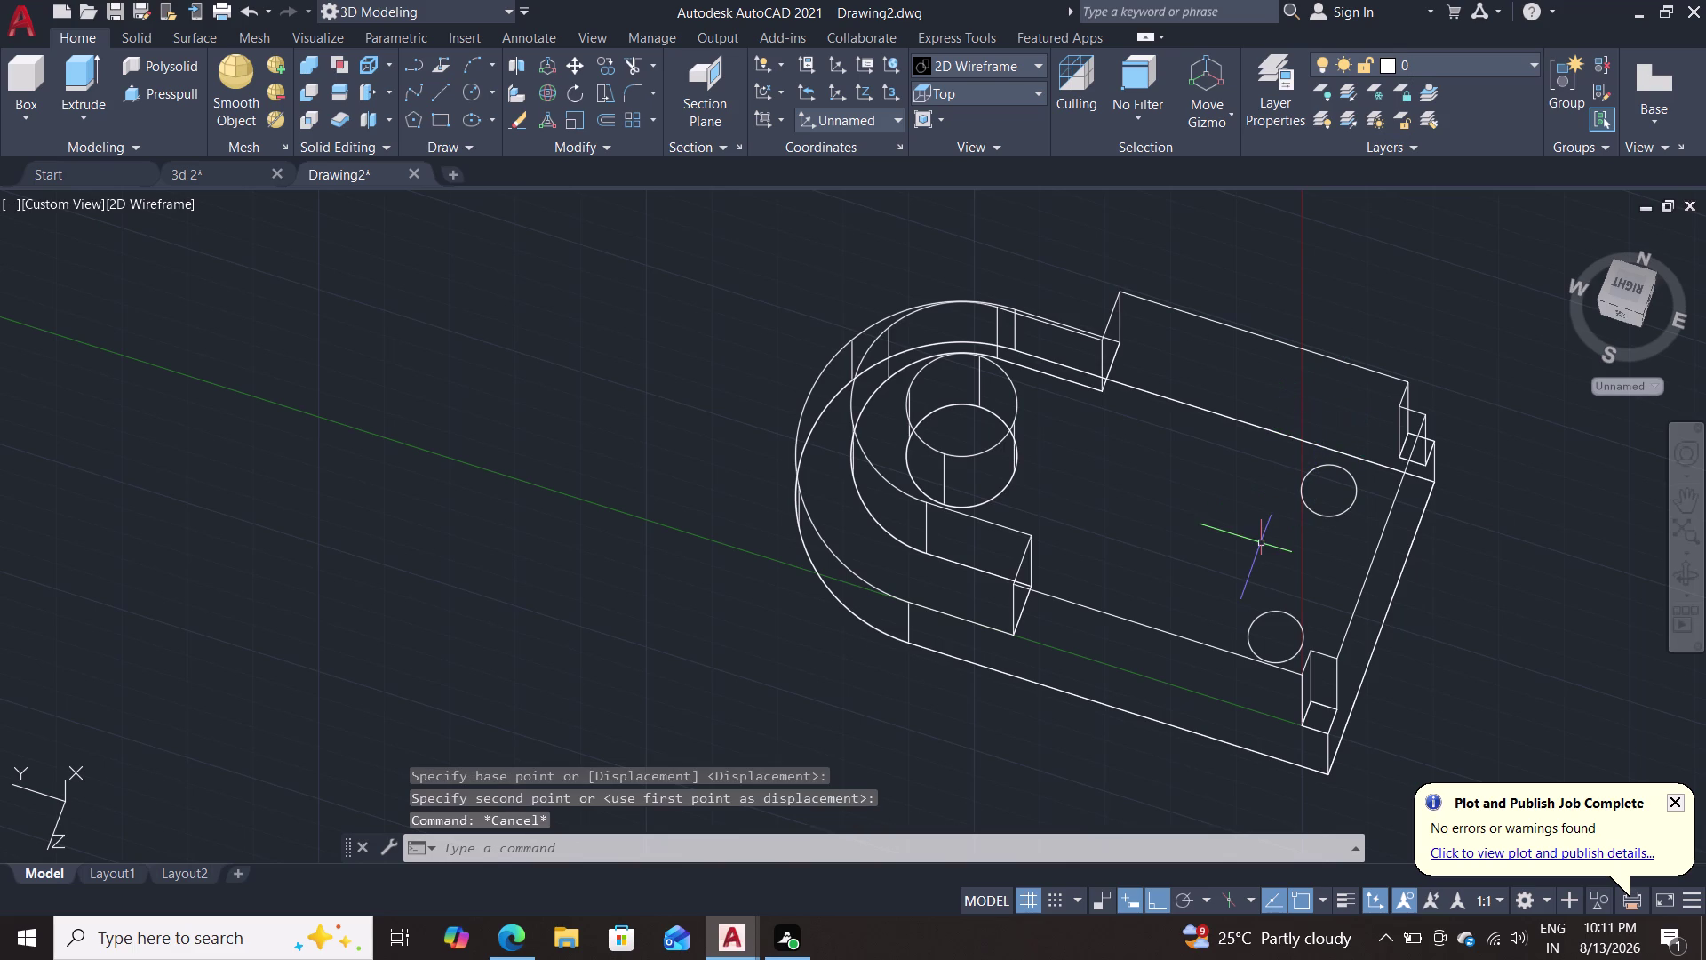
Retry moving both circles 25 units from the upper centre, then cancel.
key(m)
key(Return)
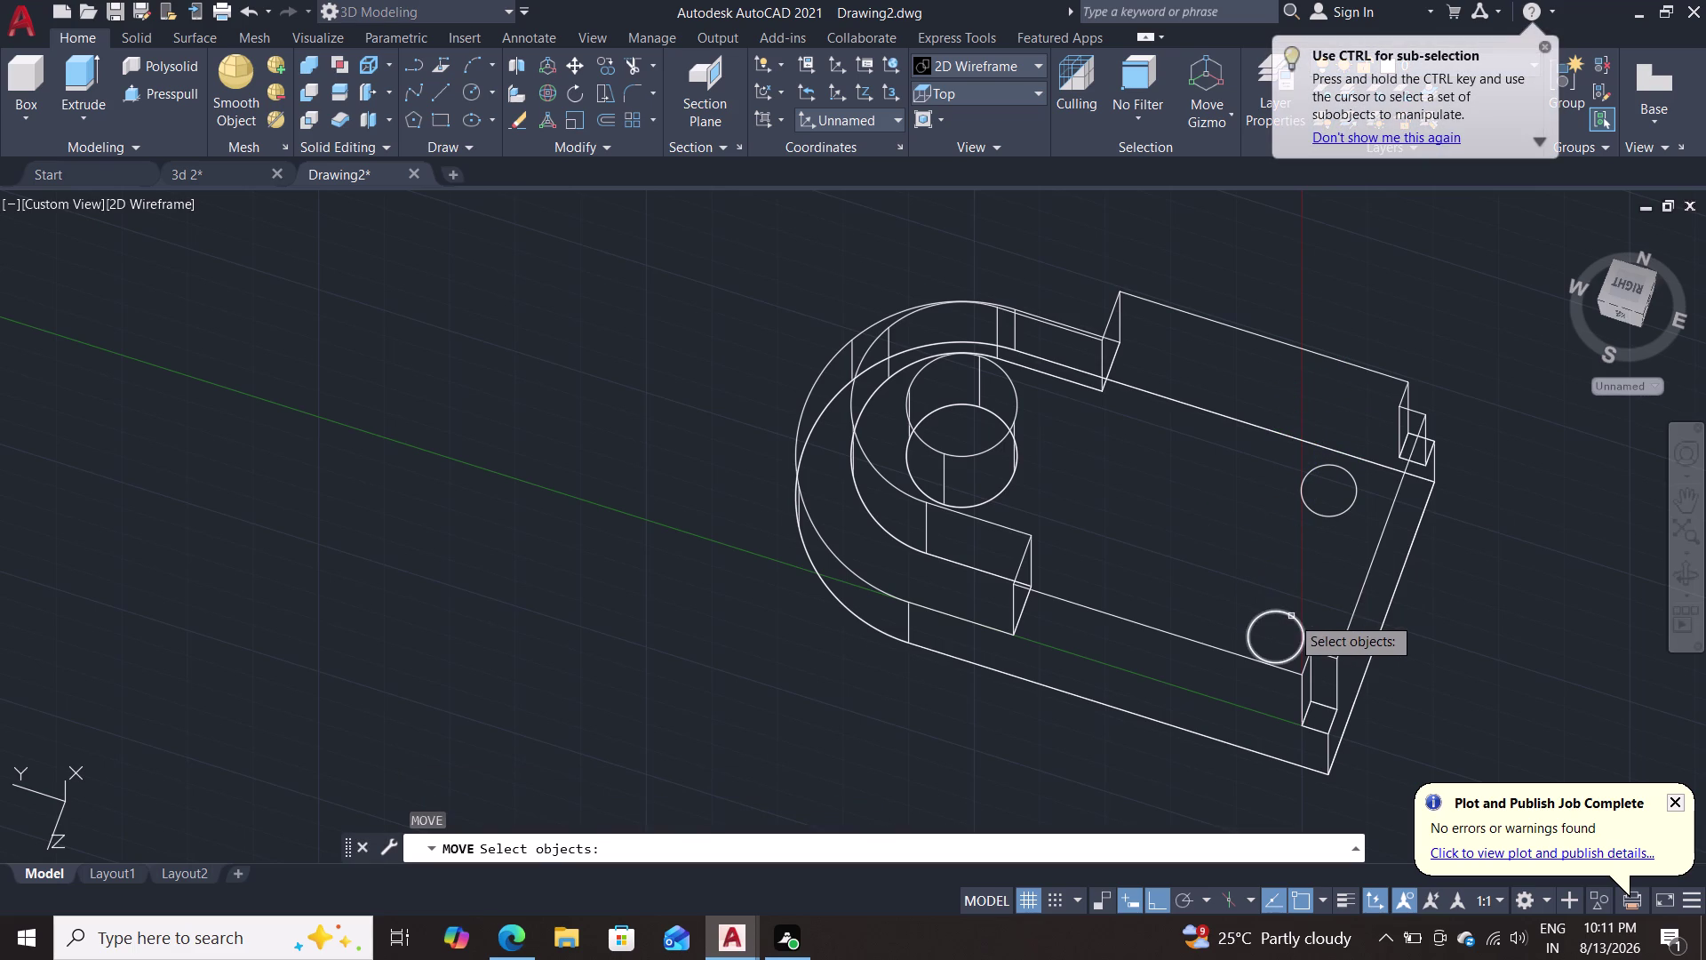
click(1292, 616)
click(1352, 502)
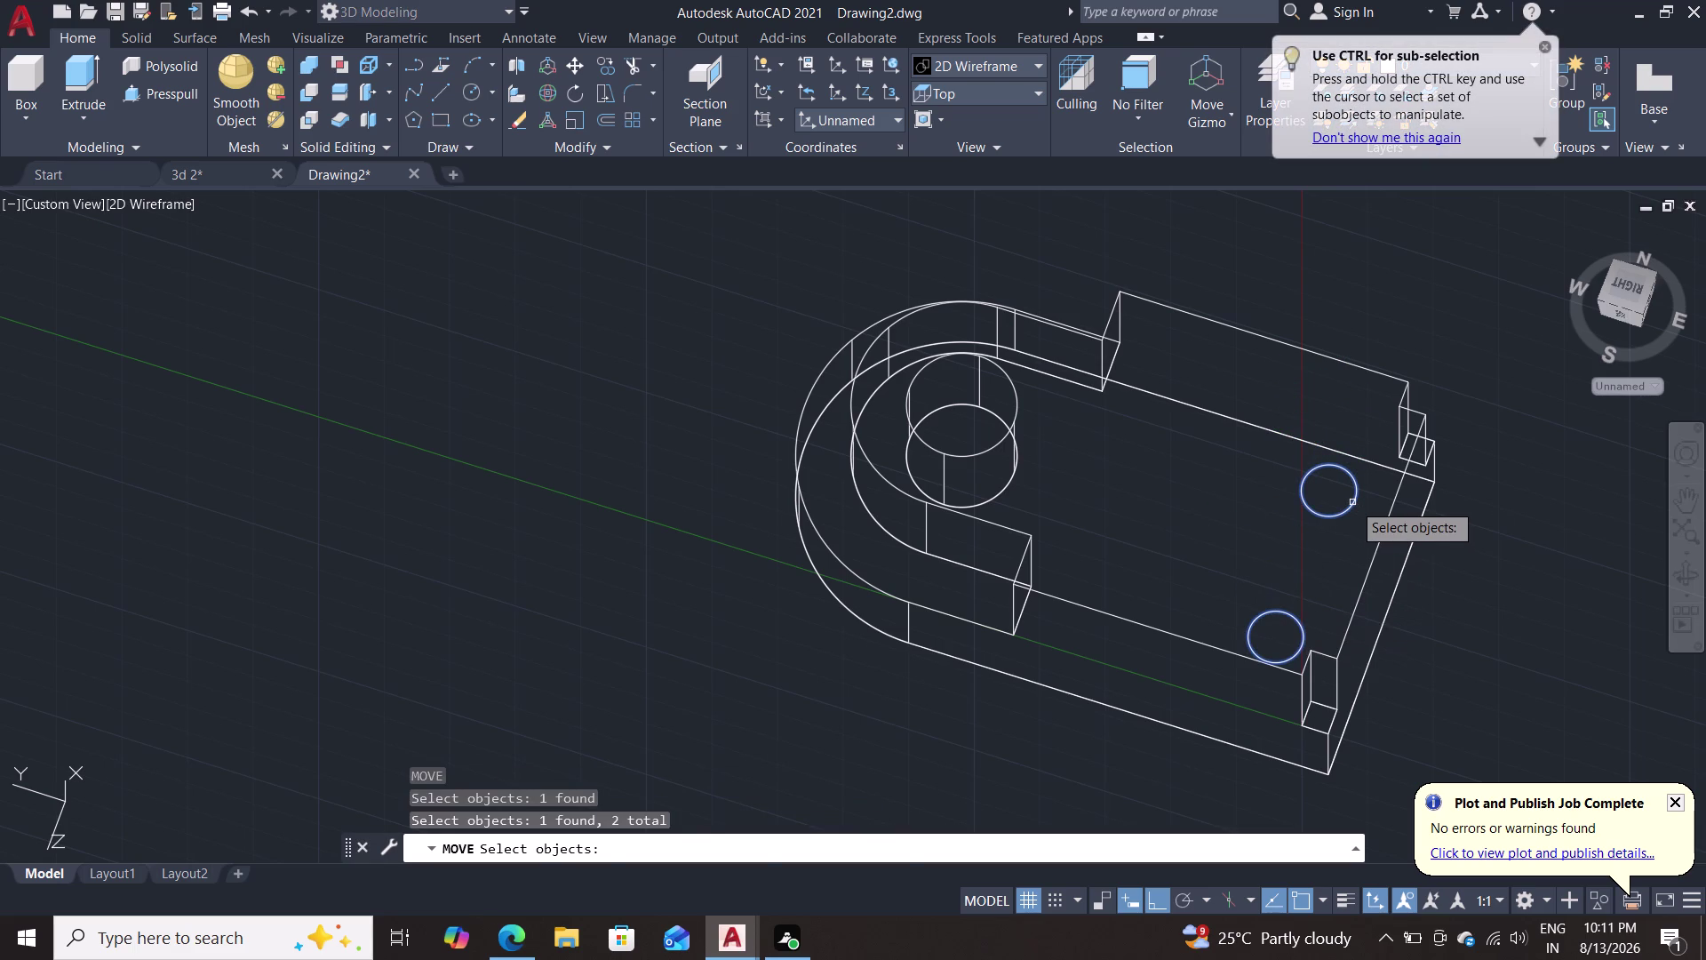
key(Return)
click(1332, 491)
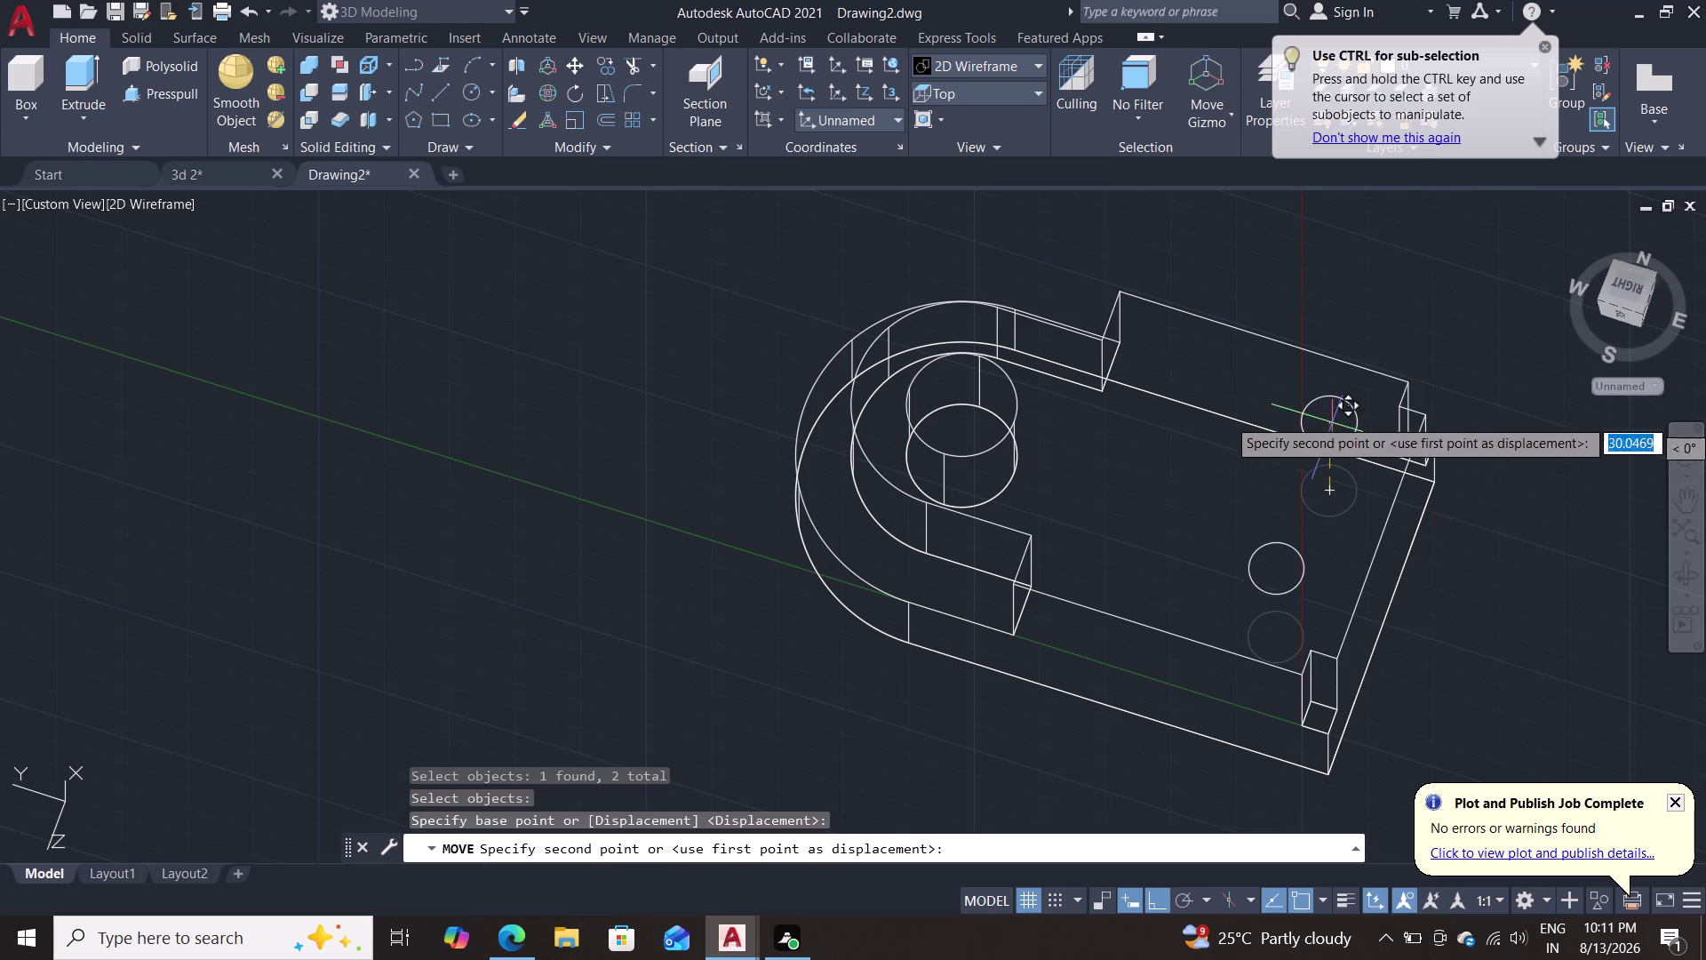
text(25)
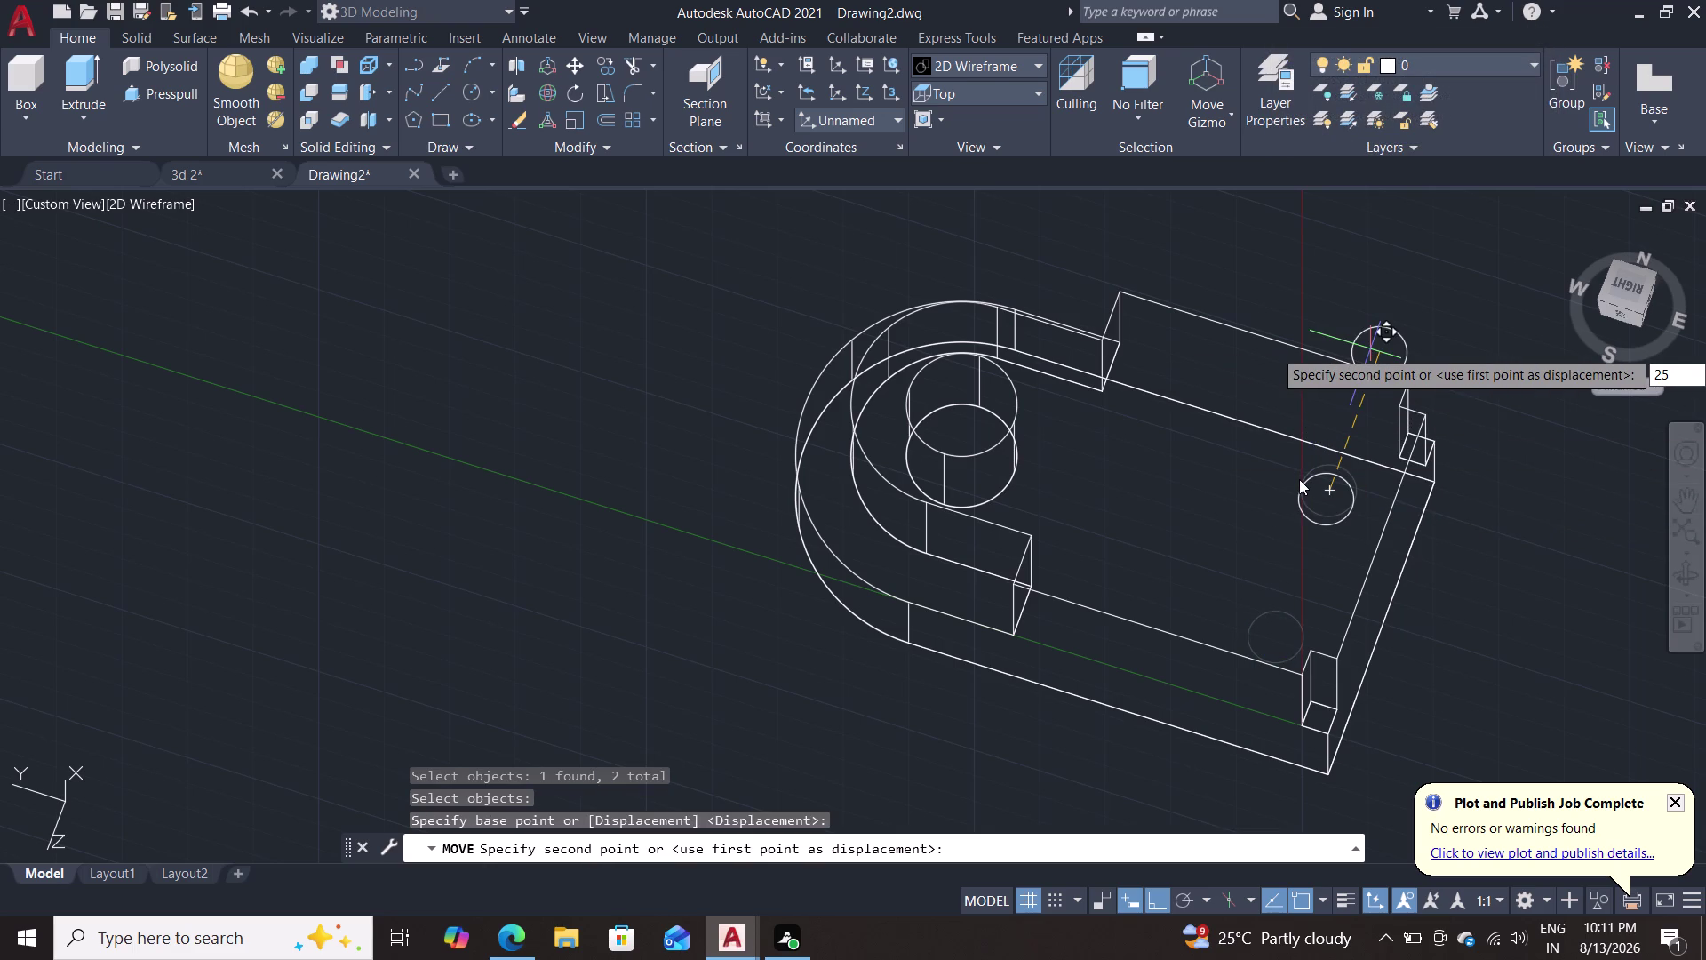
key(Escape)
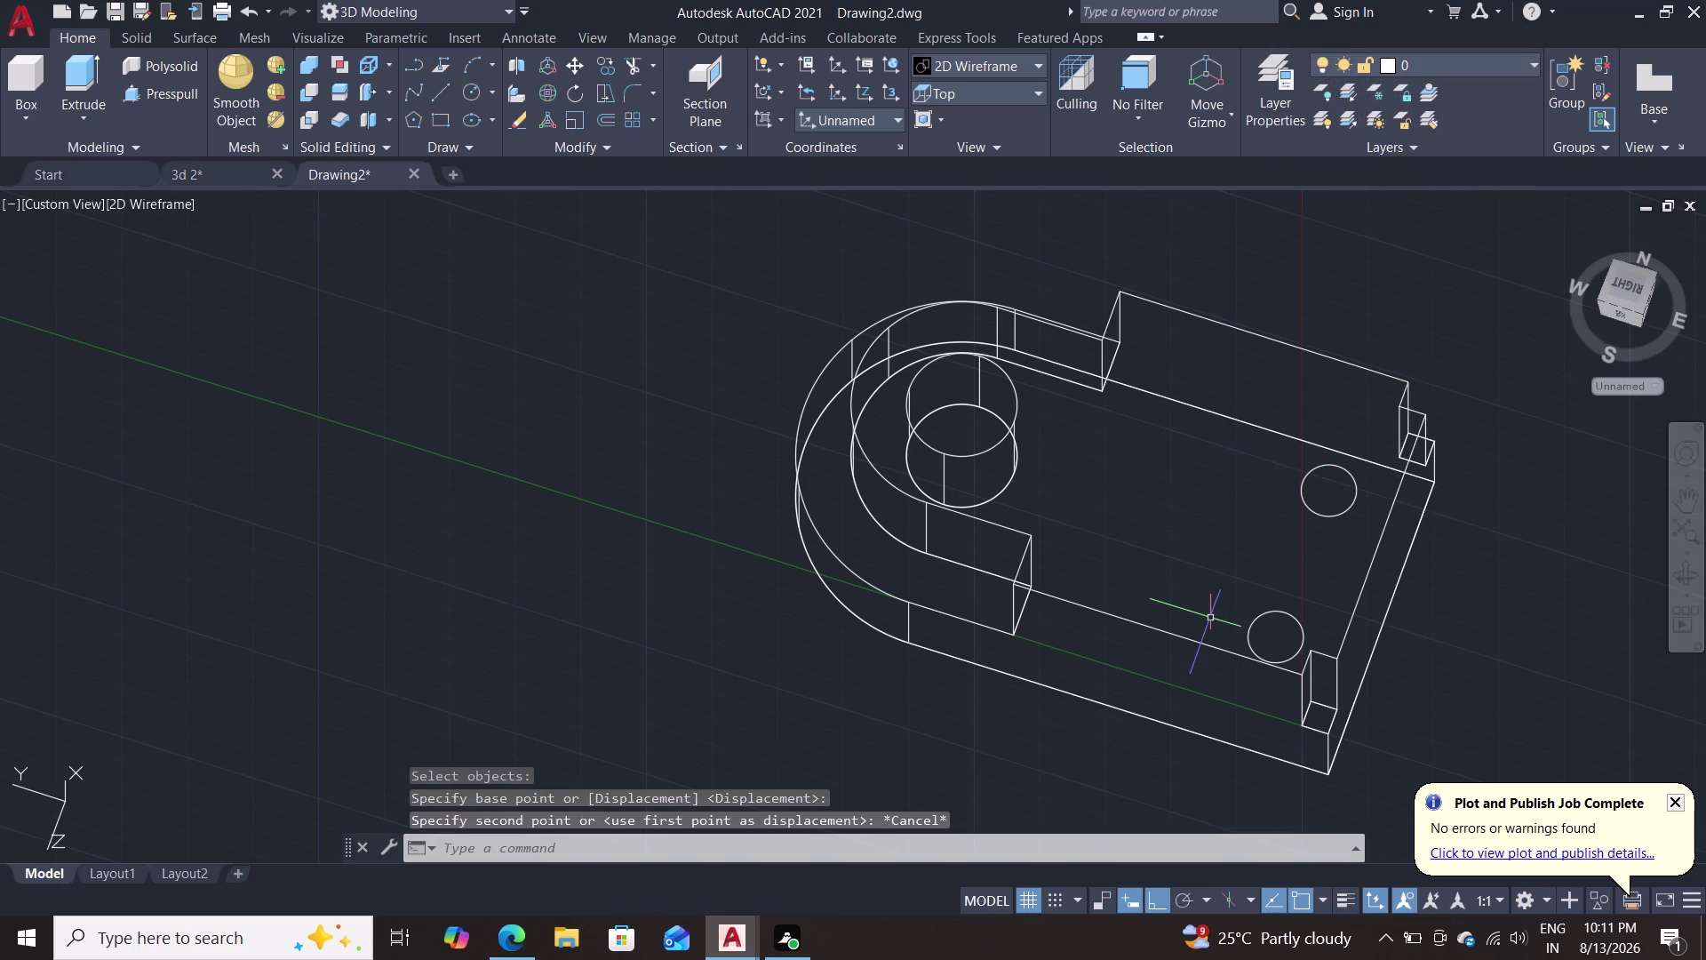
Move the lower small circle 25 units from its centre.
key(m)
key(Return)
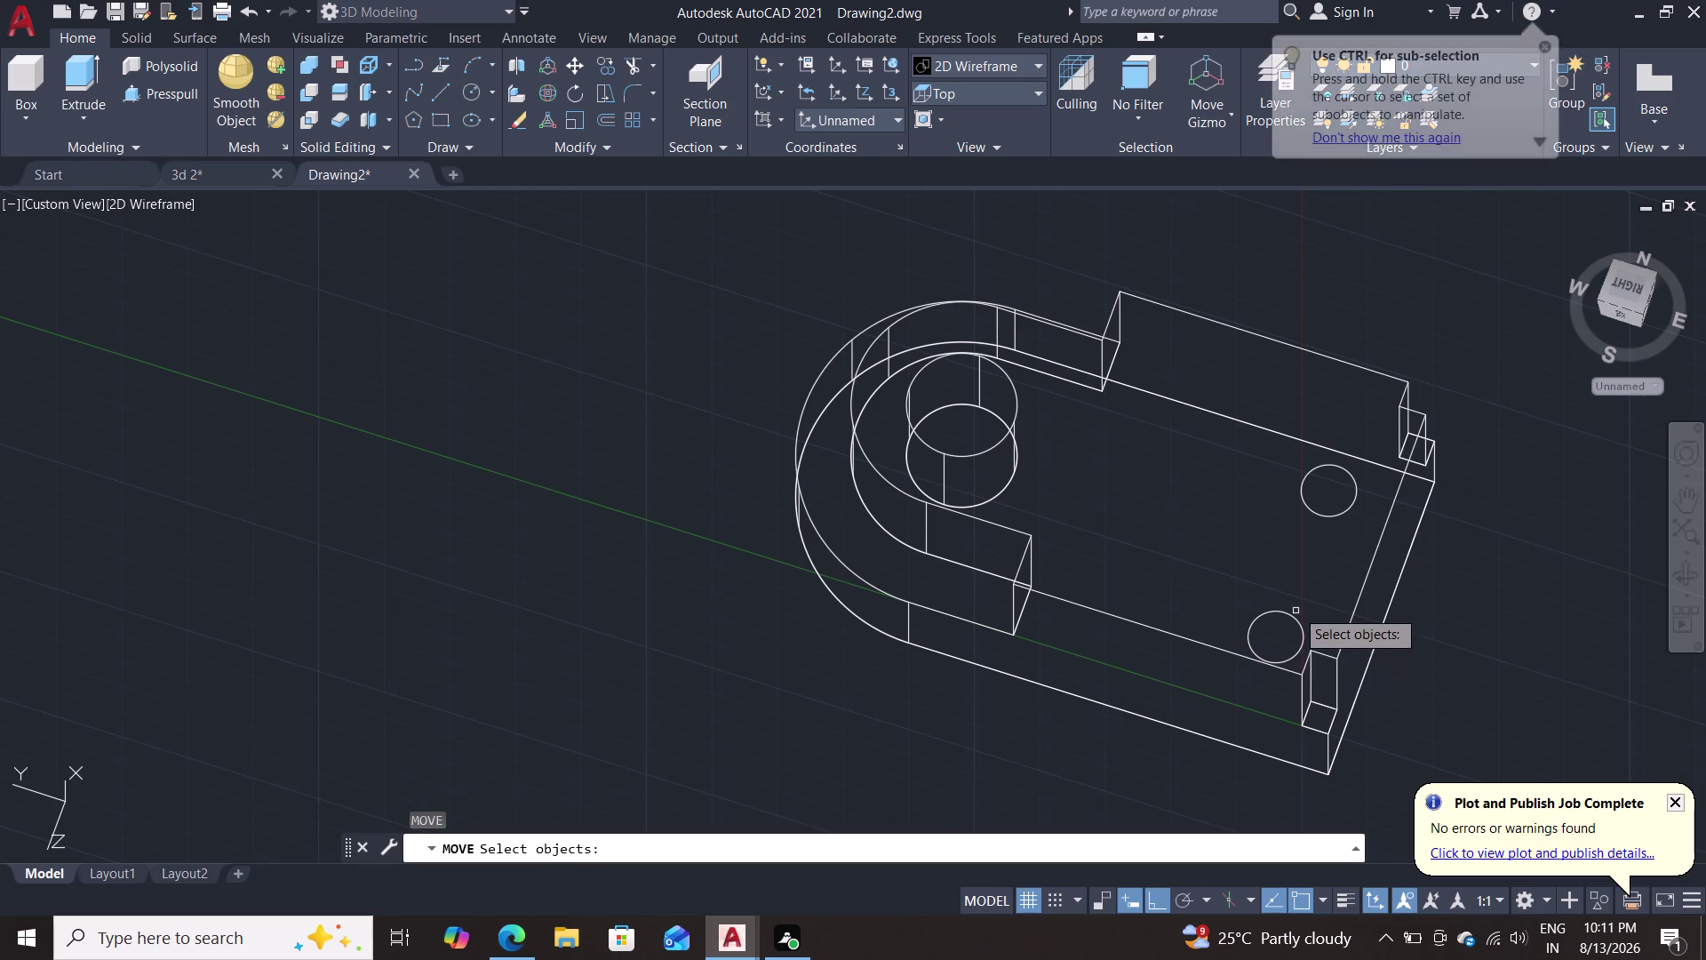
click(1295, 620)
key(Return)
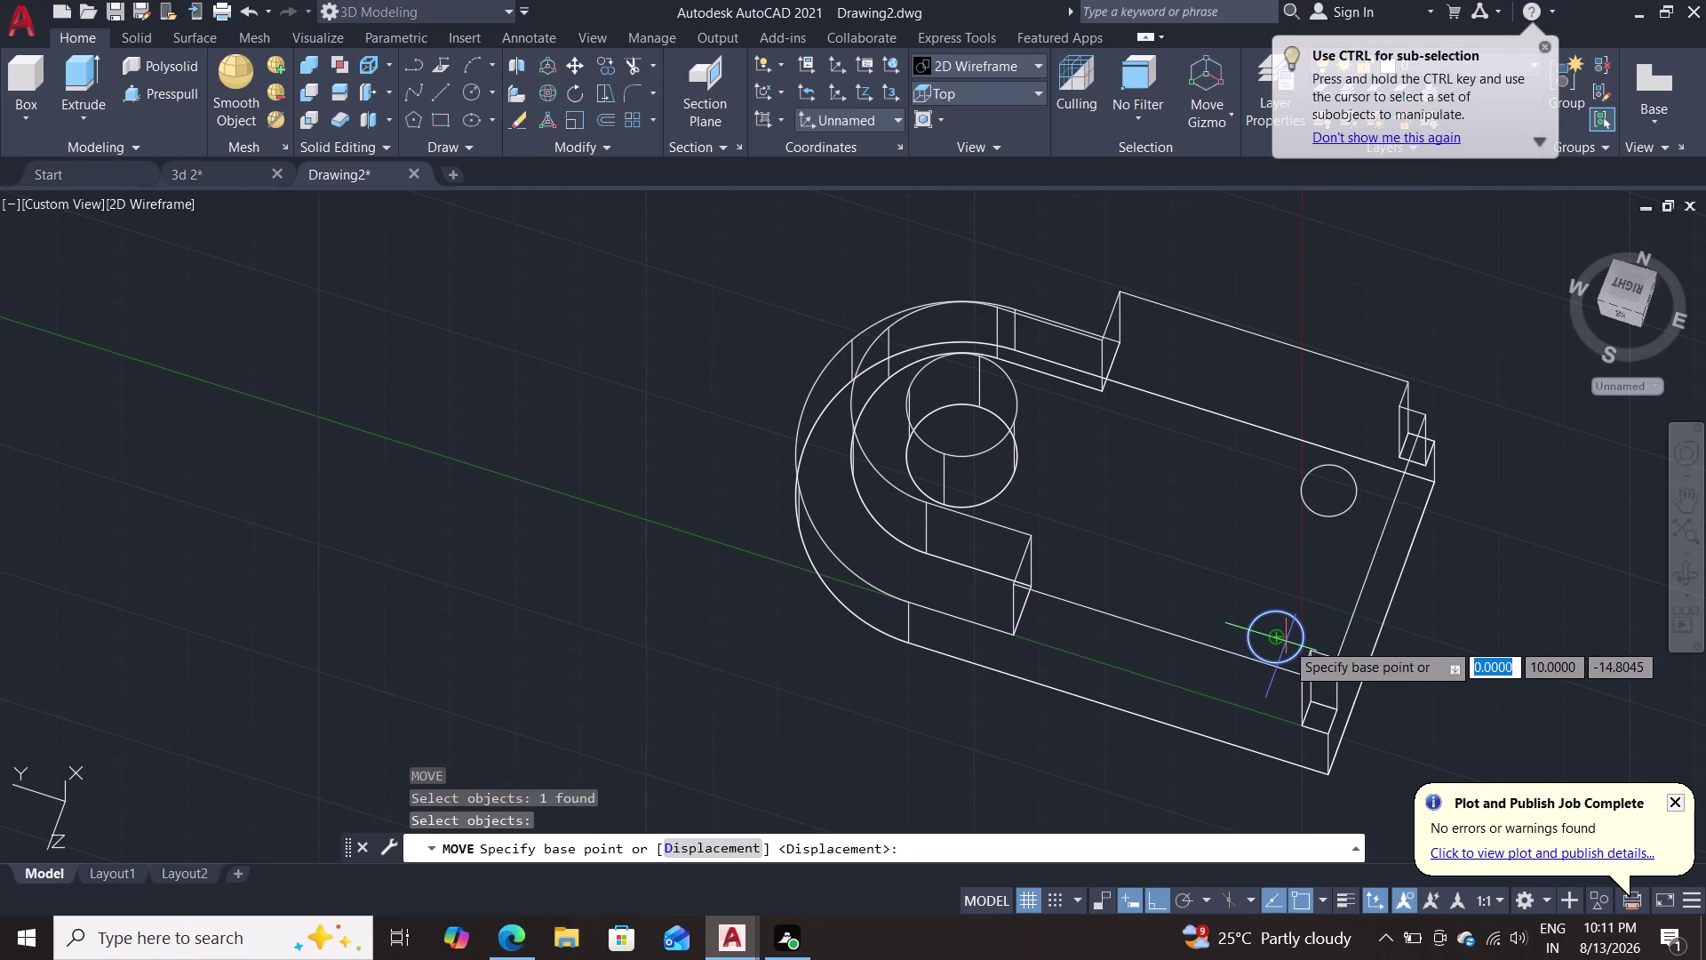
click(1276, 638)
text(245)
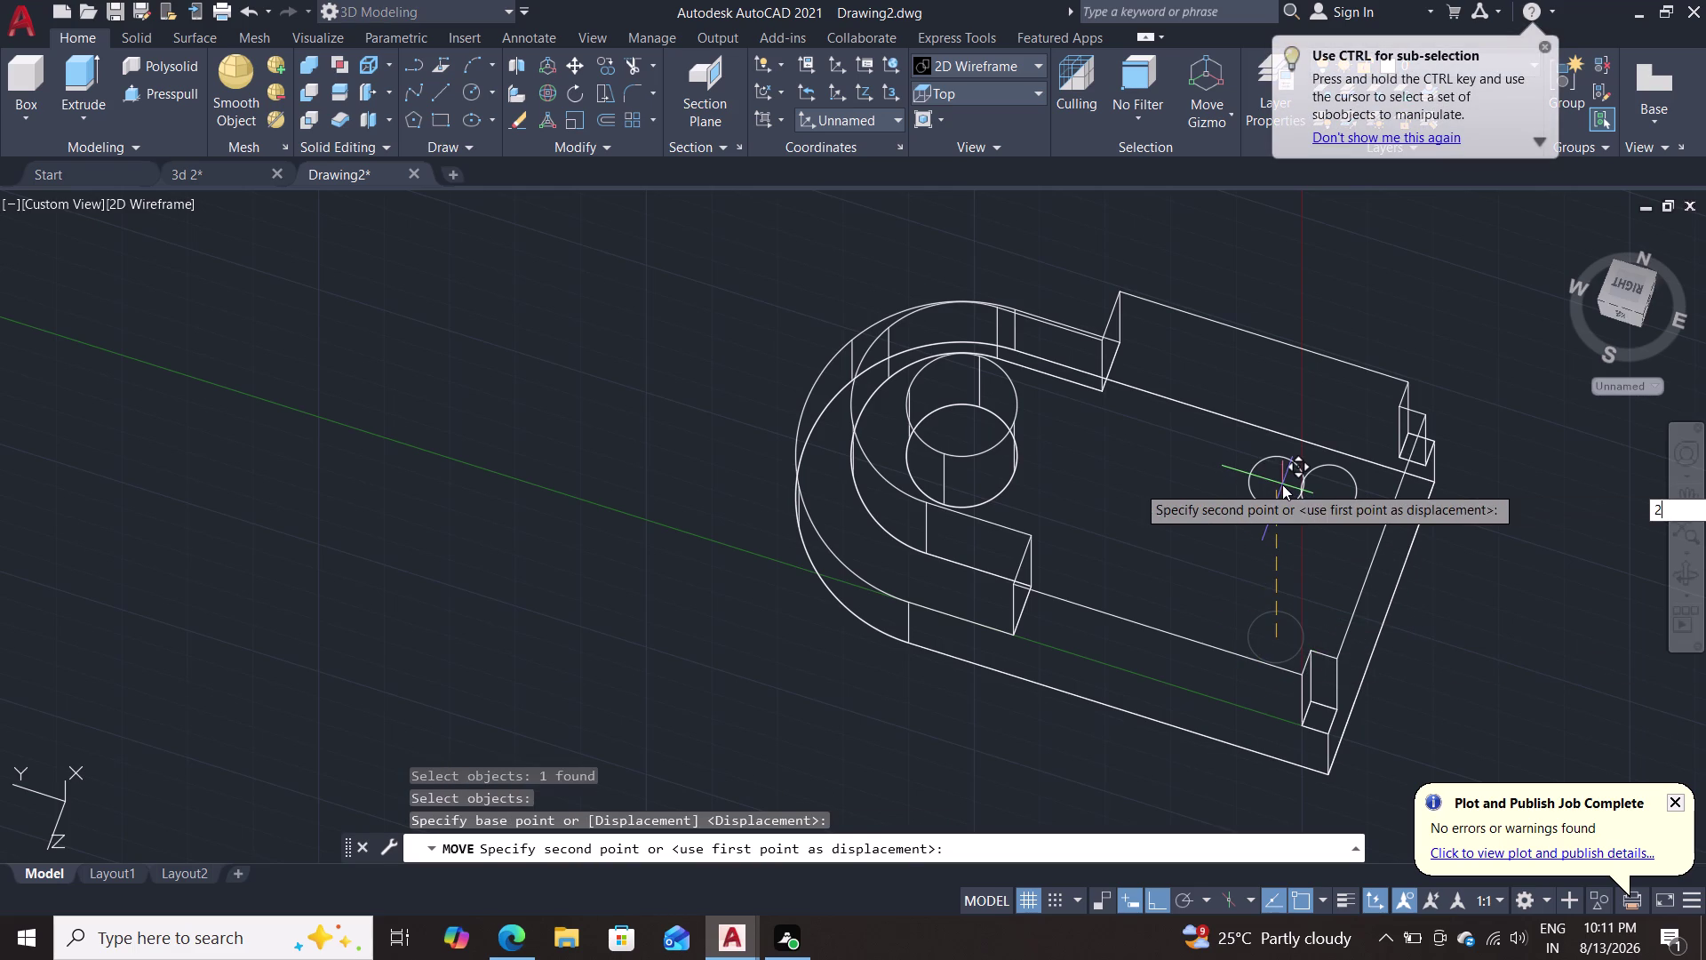
key(BackSpace)
key(BackSpace)
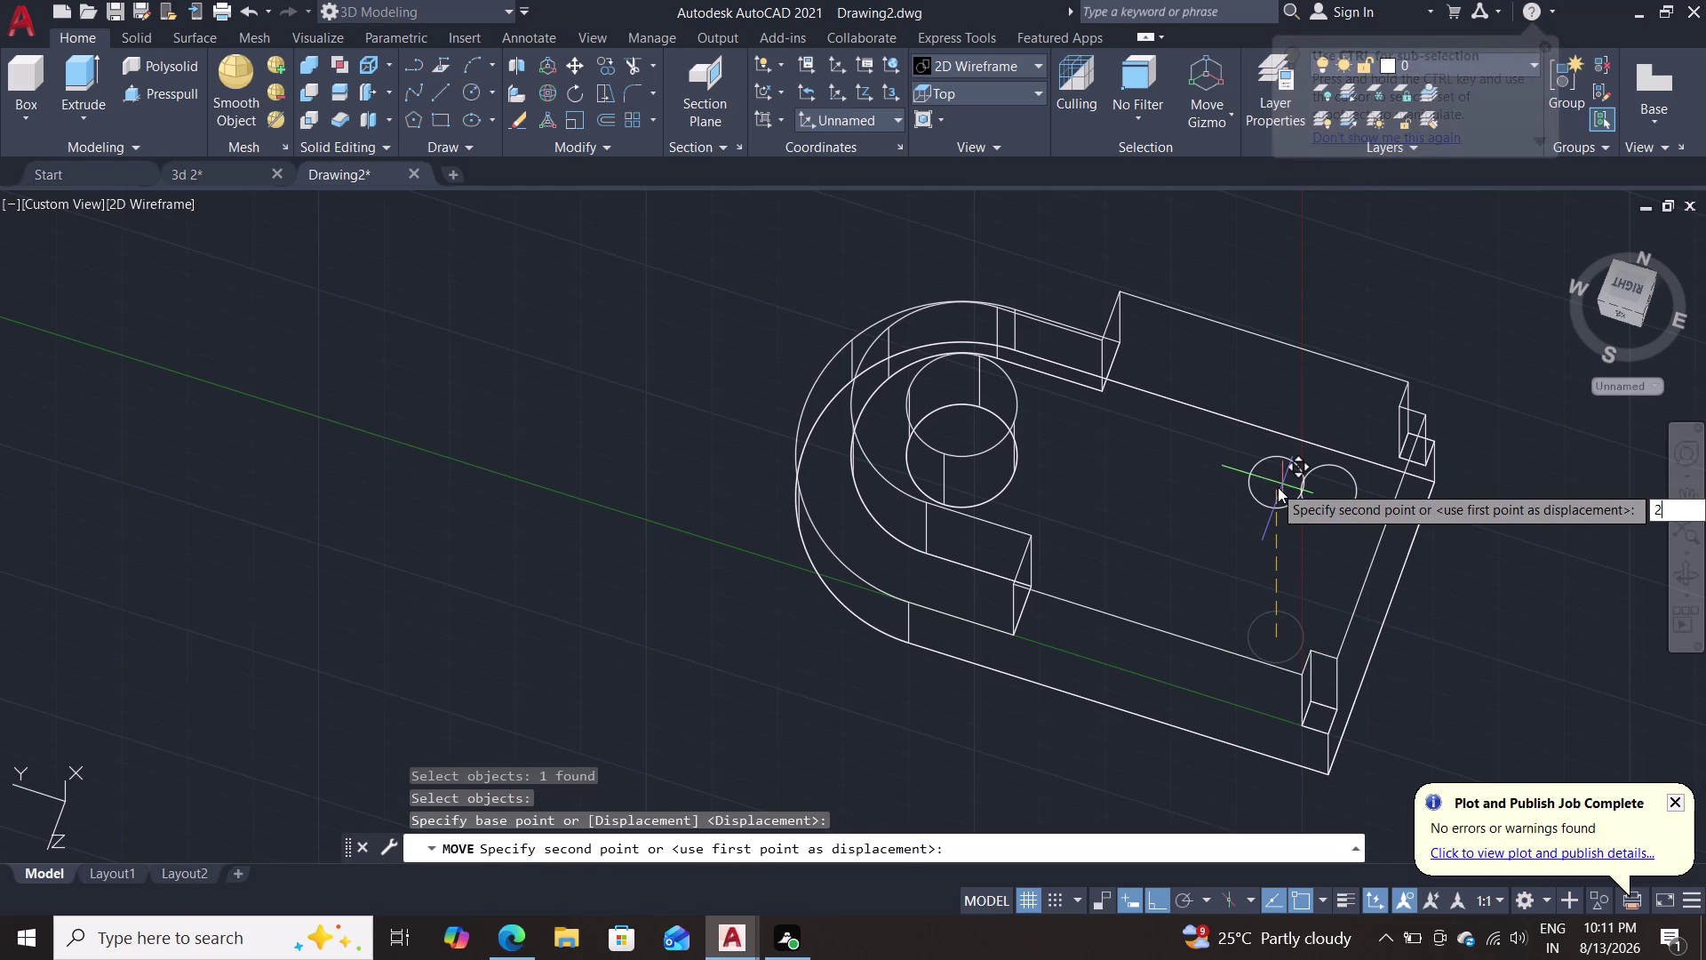
key(5)
key(Return)
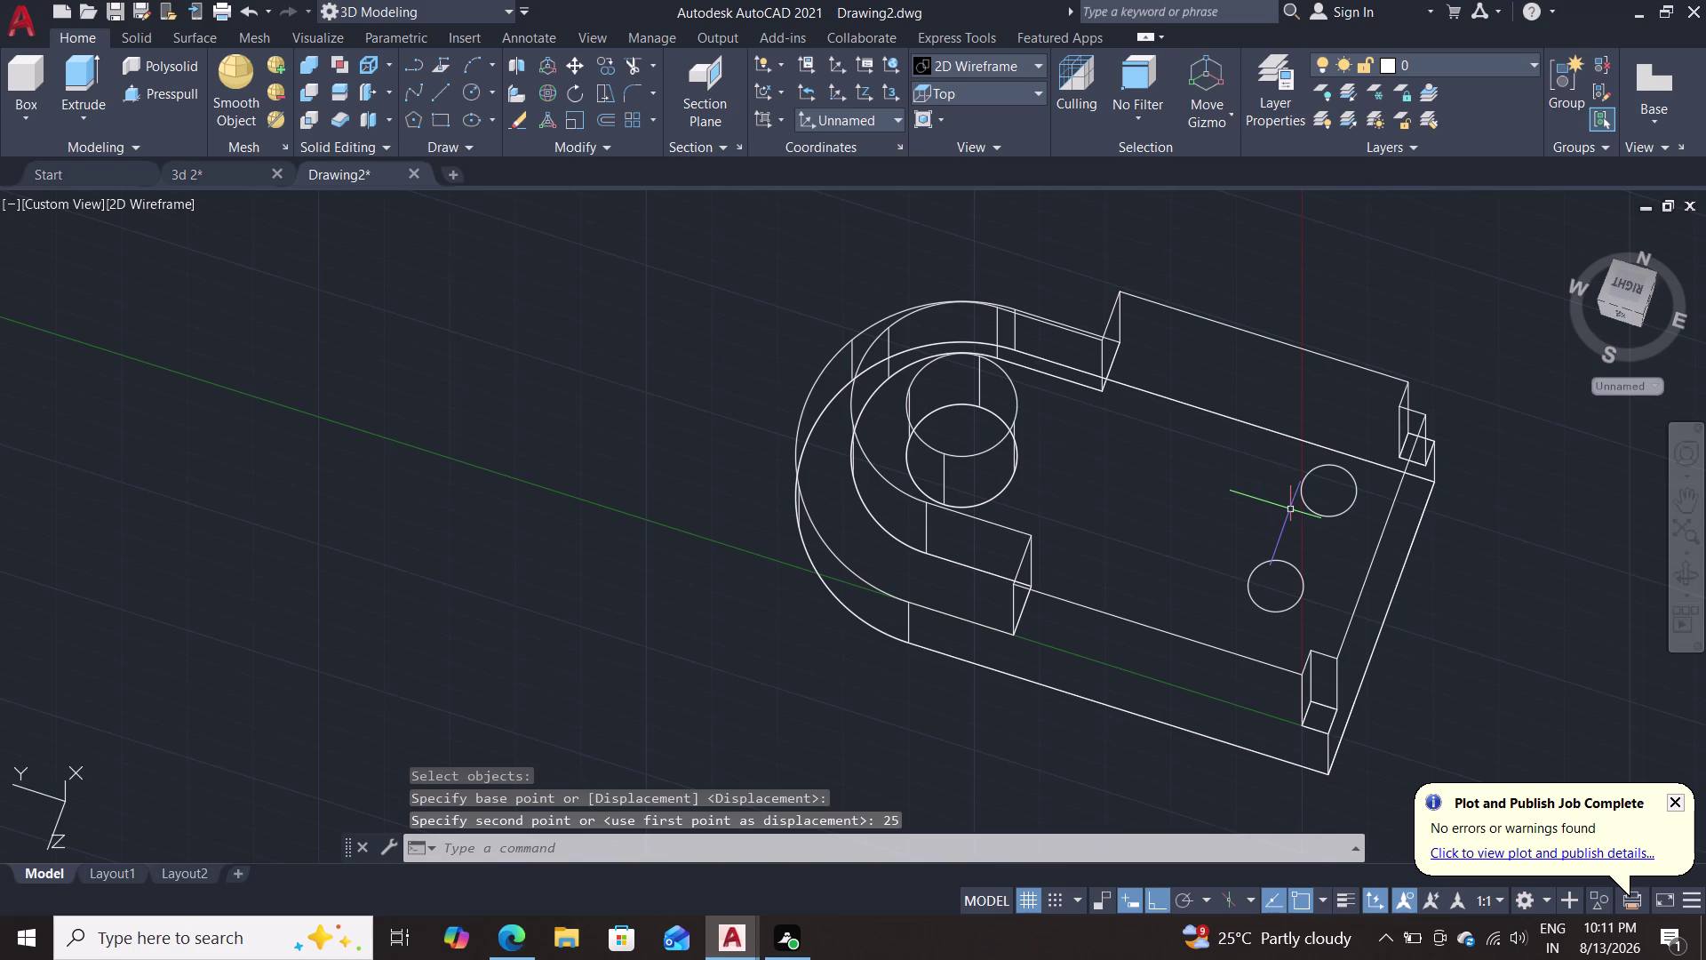
Move the upper small circle 25 units from its centre.
key(m)
key(Return)
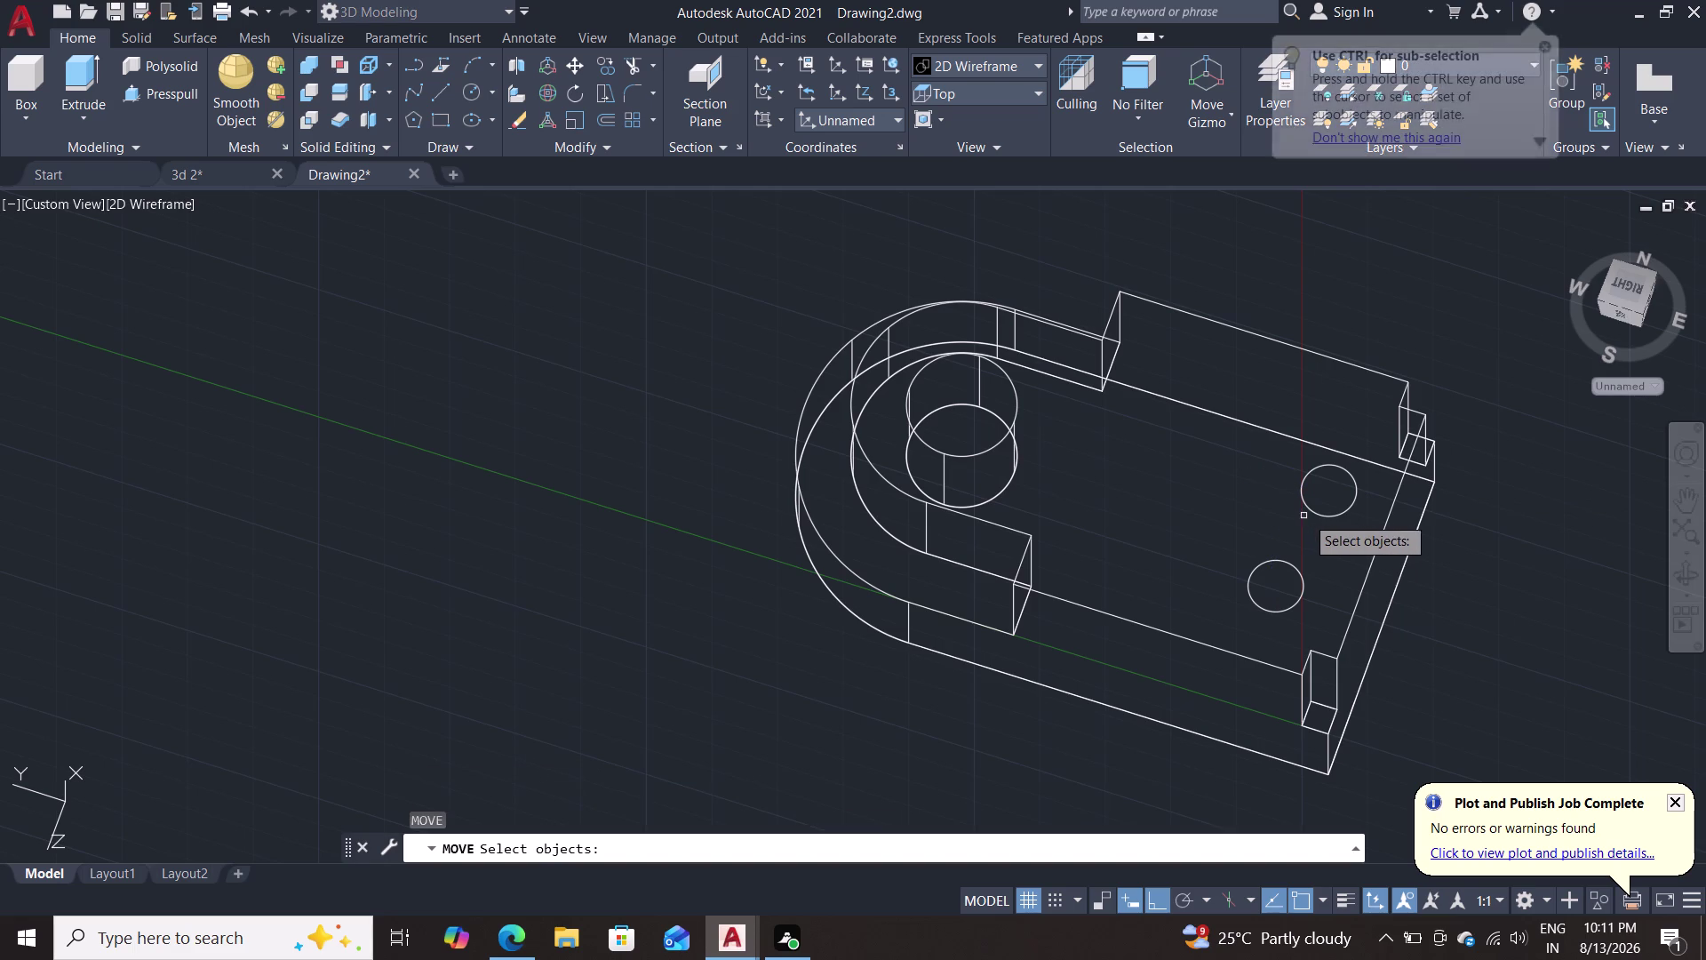
click(1324, 512)
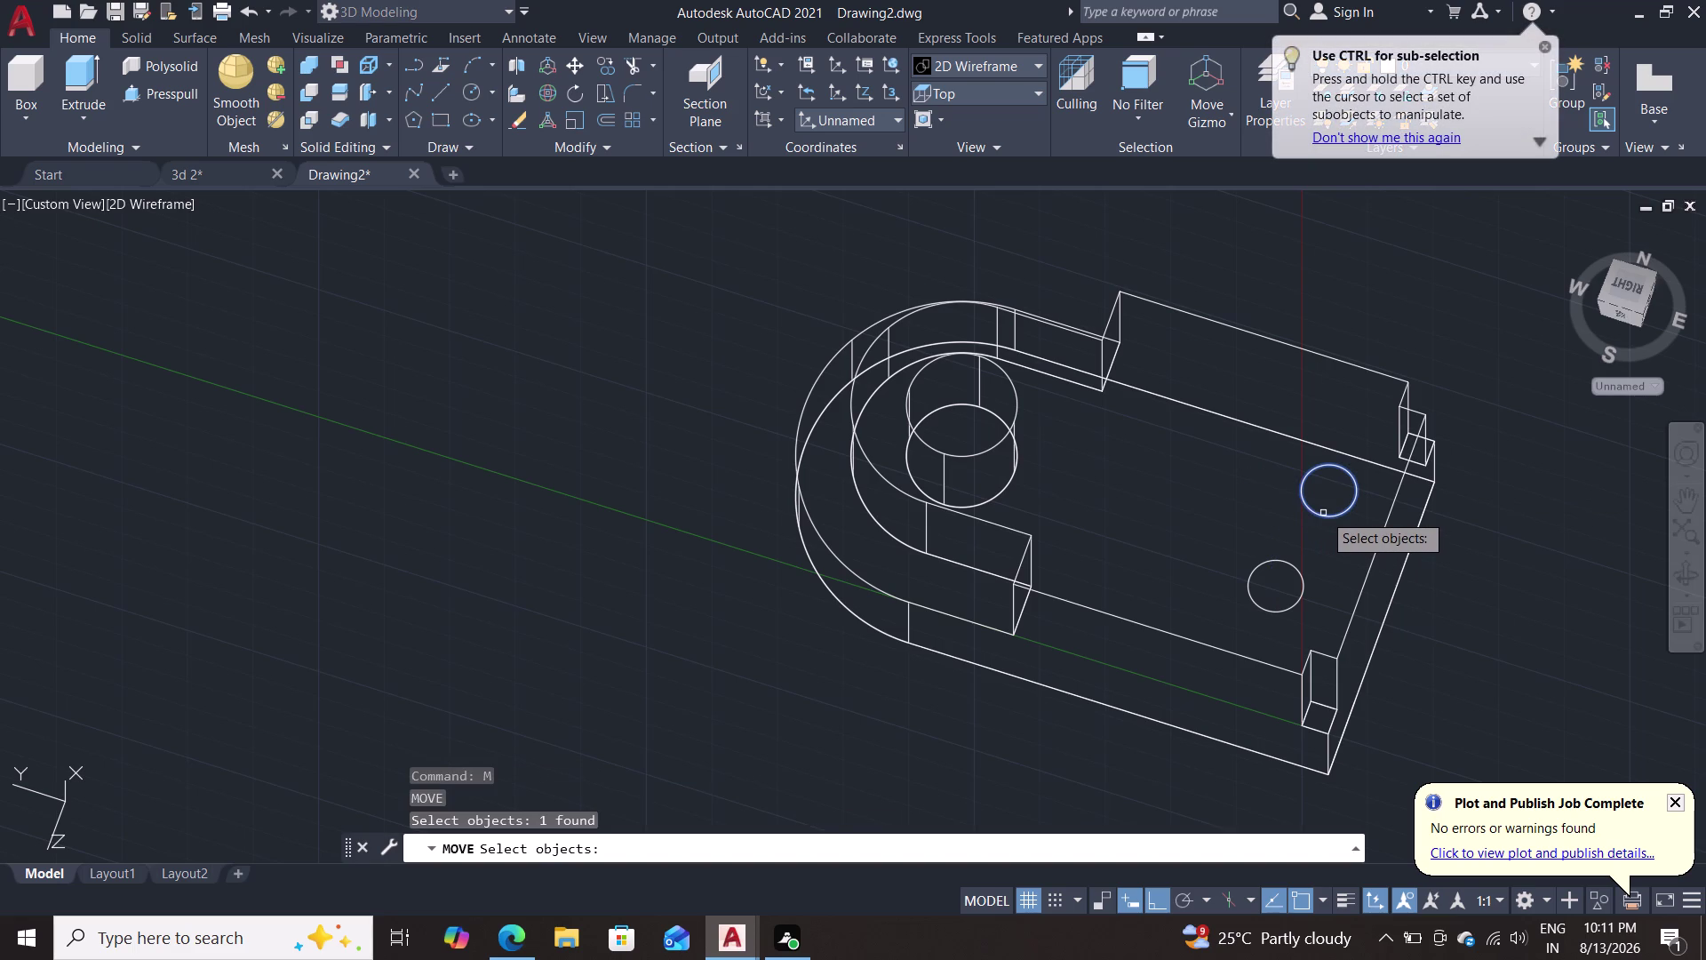
key(Return)
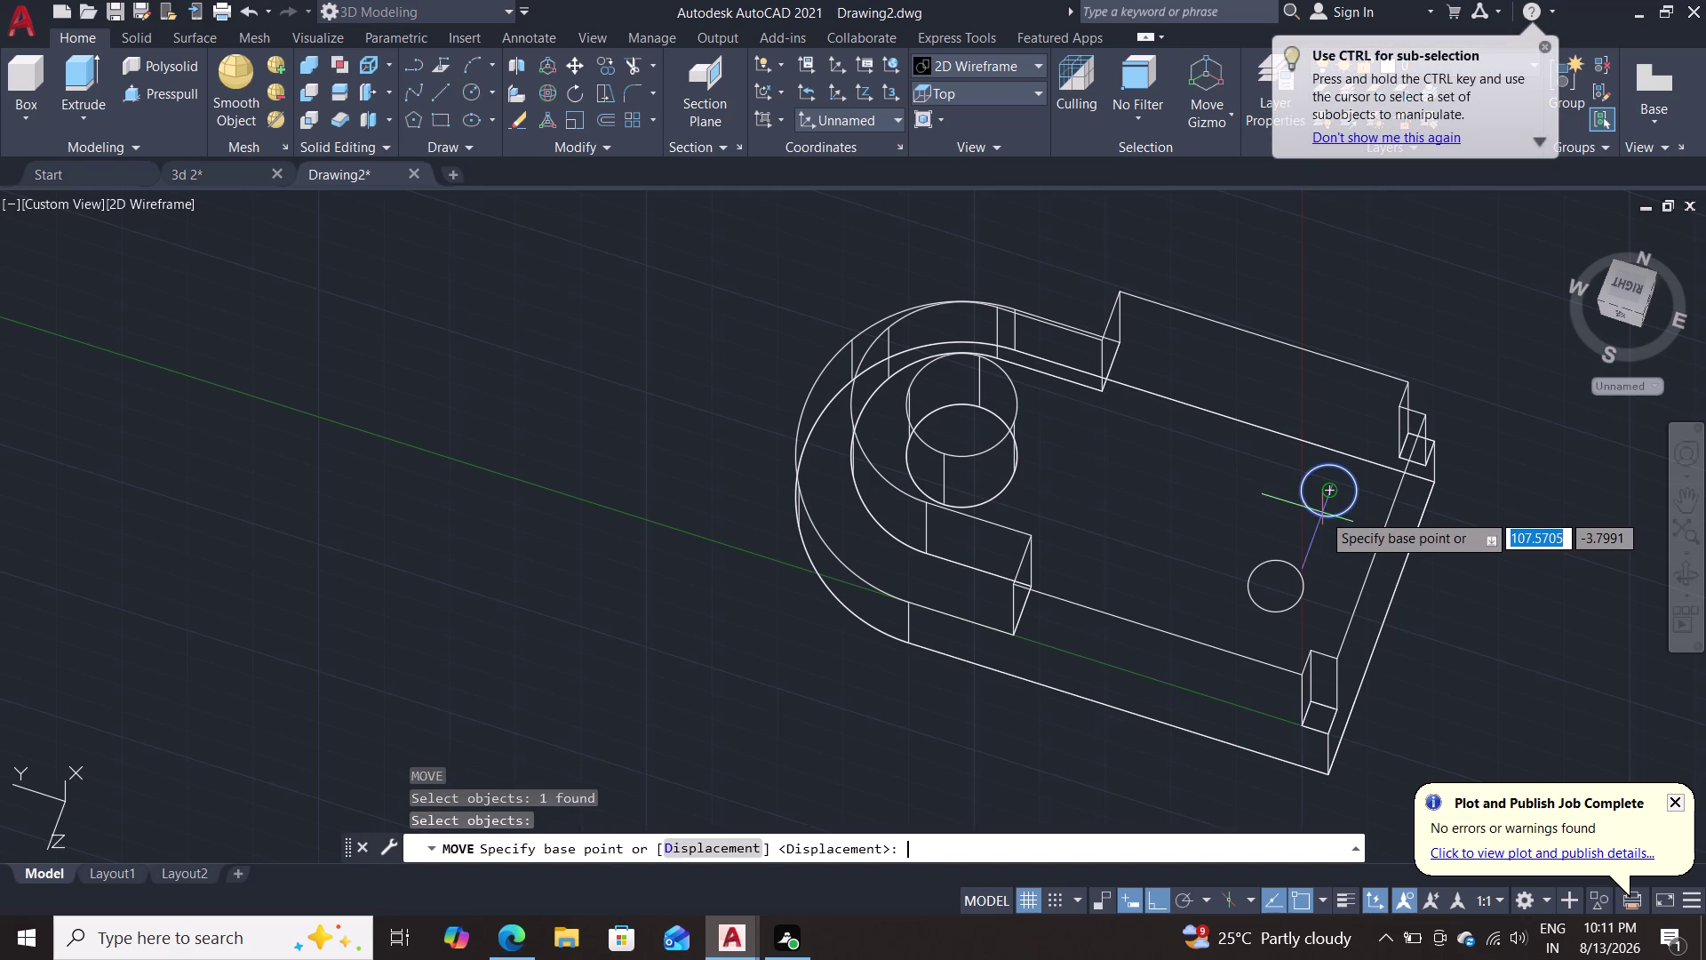
double_click(1330, 490)
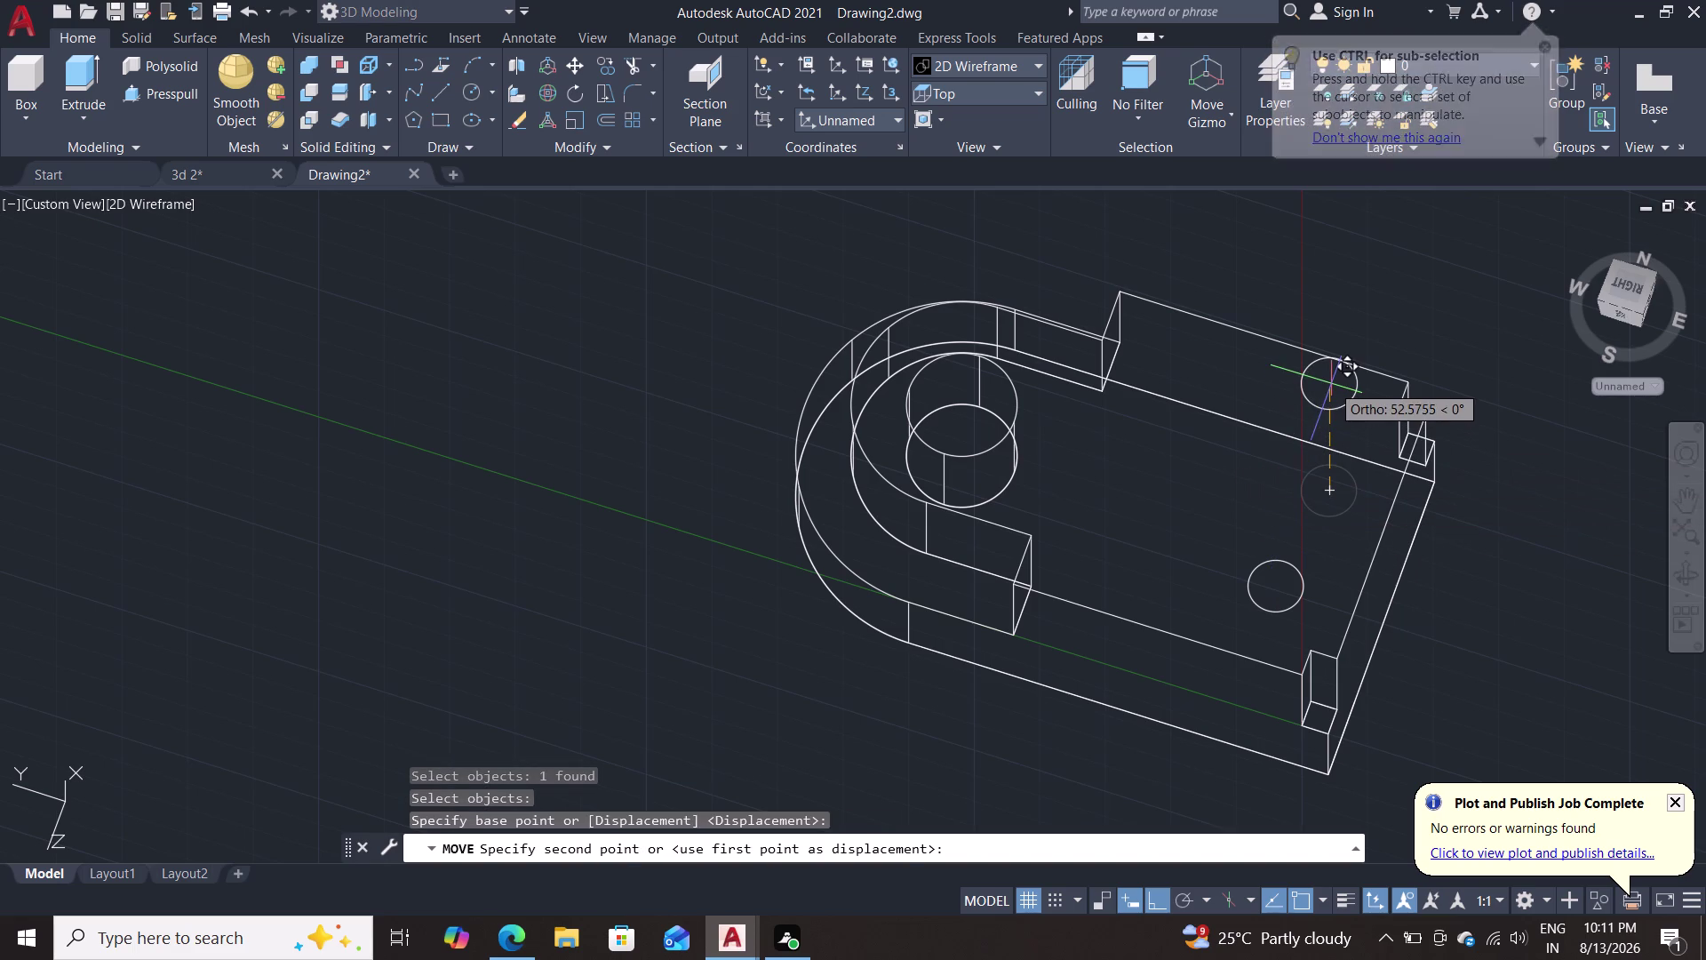
text(25)
key(Return)
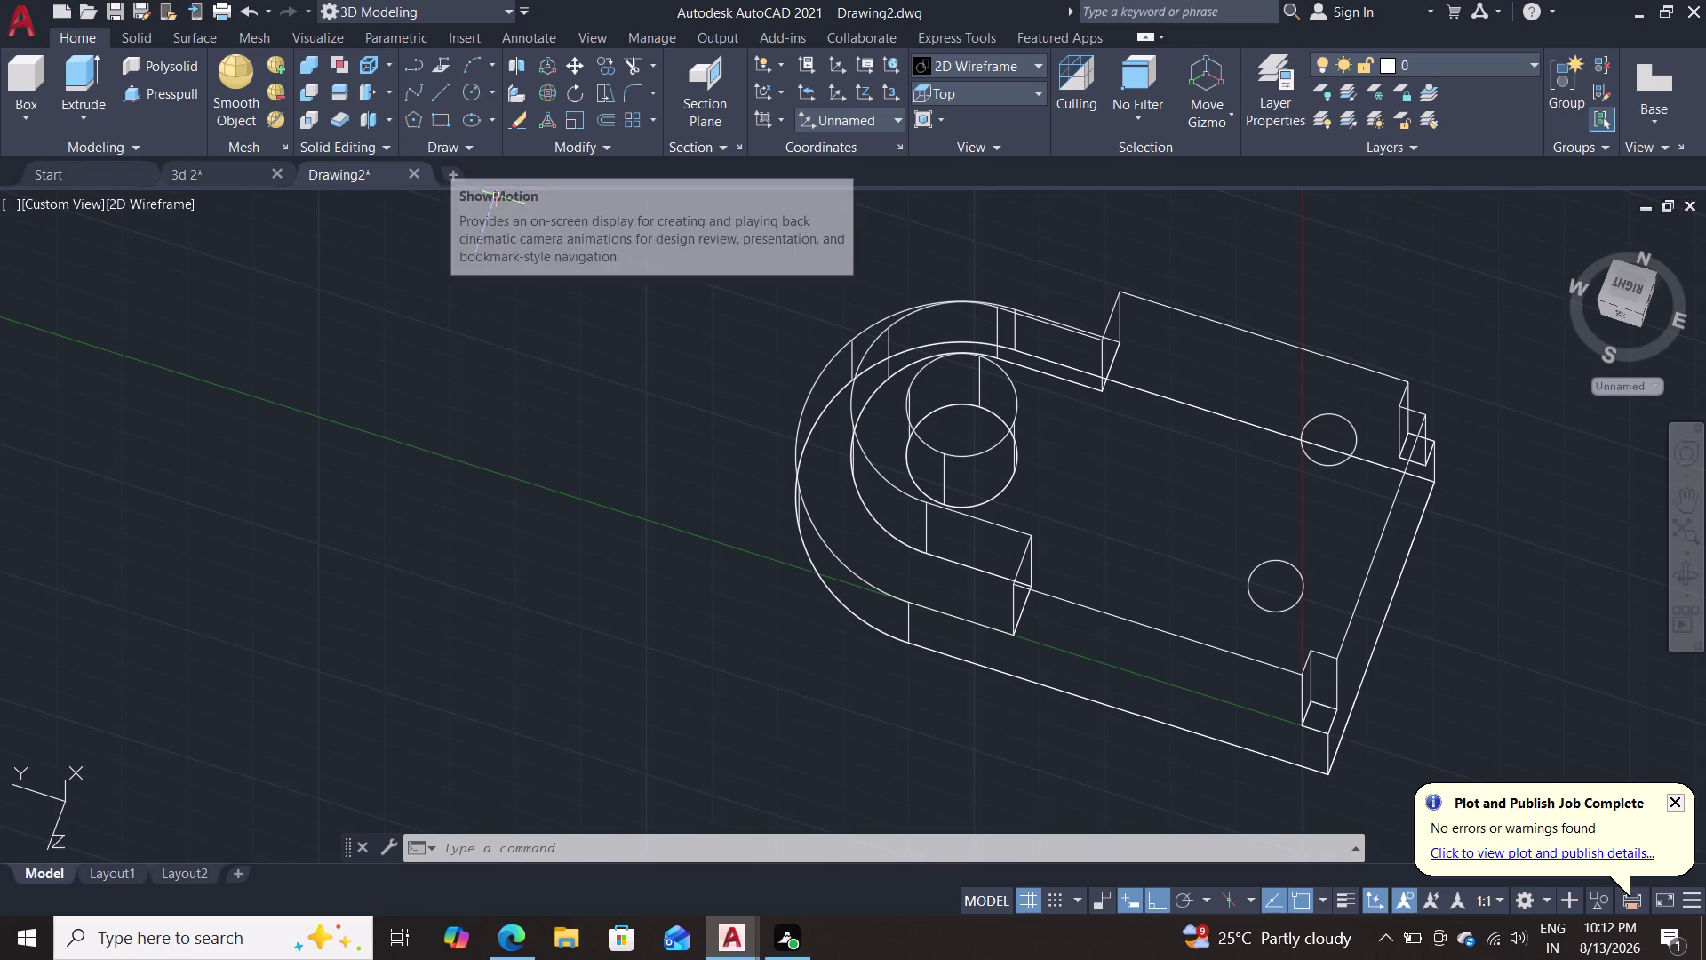
Switch the viewport to Shades of Gray and recentre the block in view.
click(126, 208)
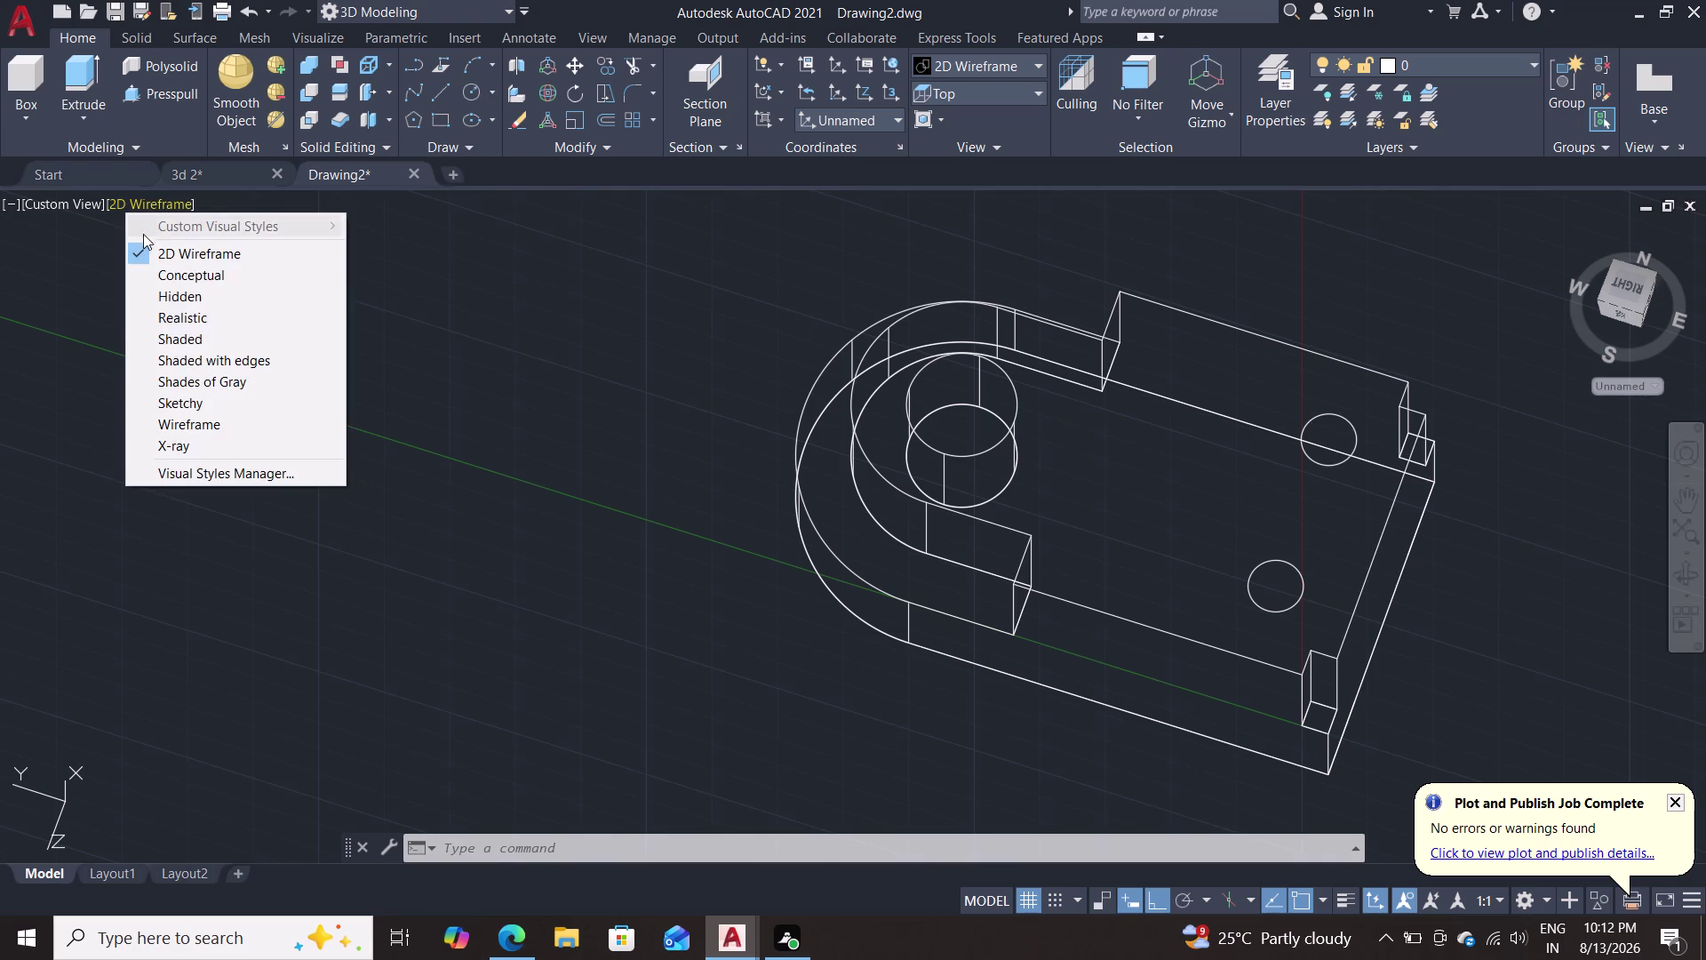
double_click(207, 379)
scroll(down, 3)
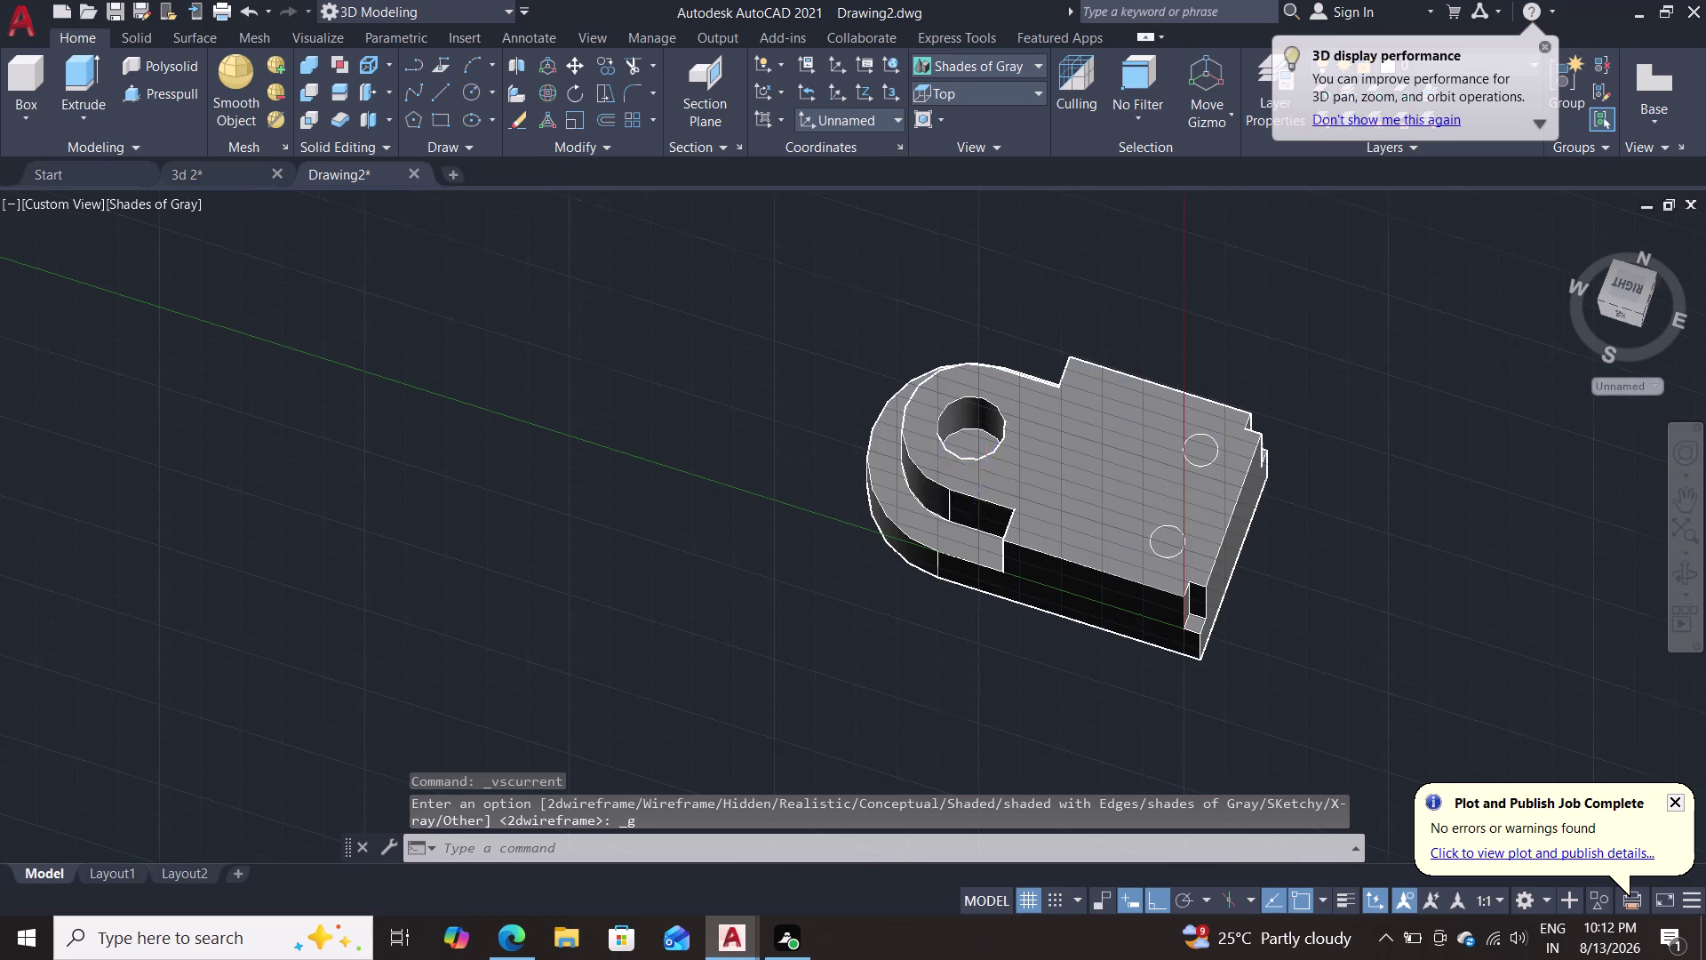
middle_drag(713, 568, 491, 498)
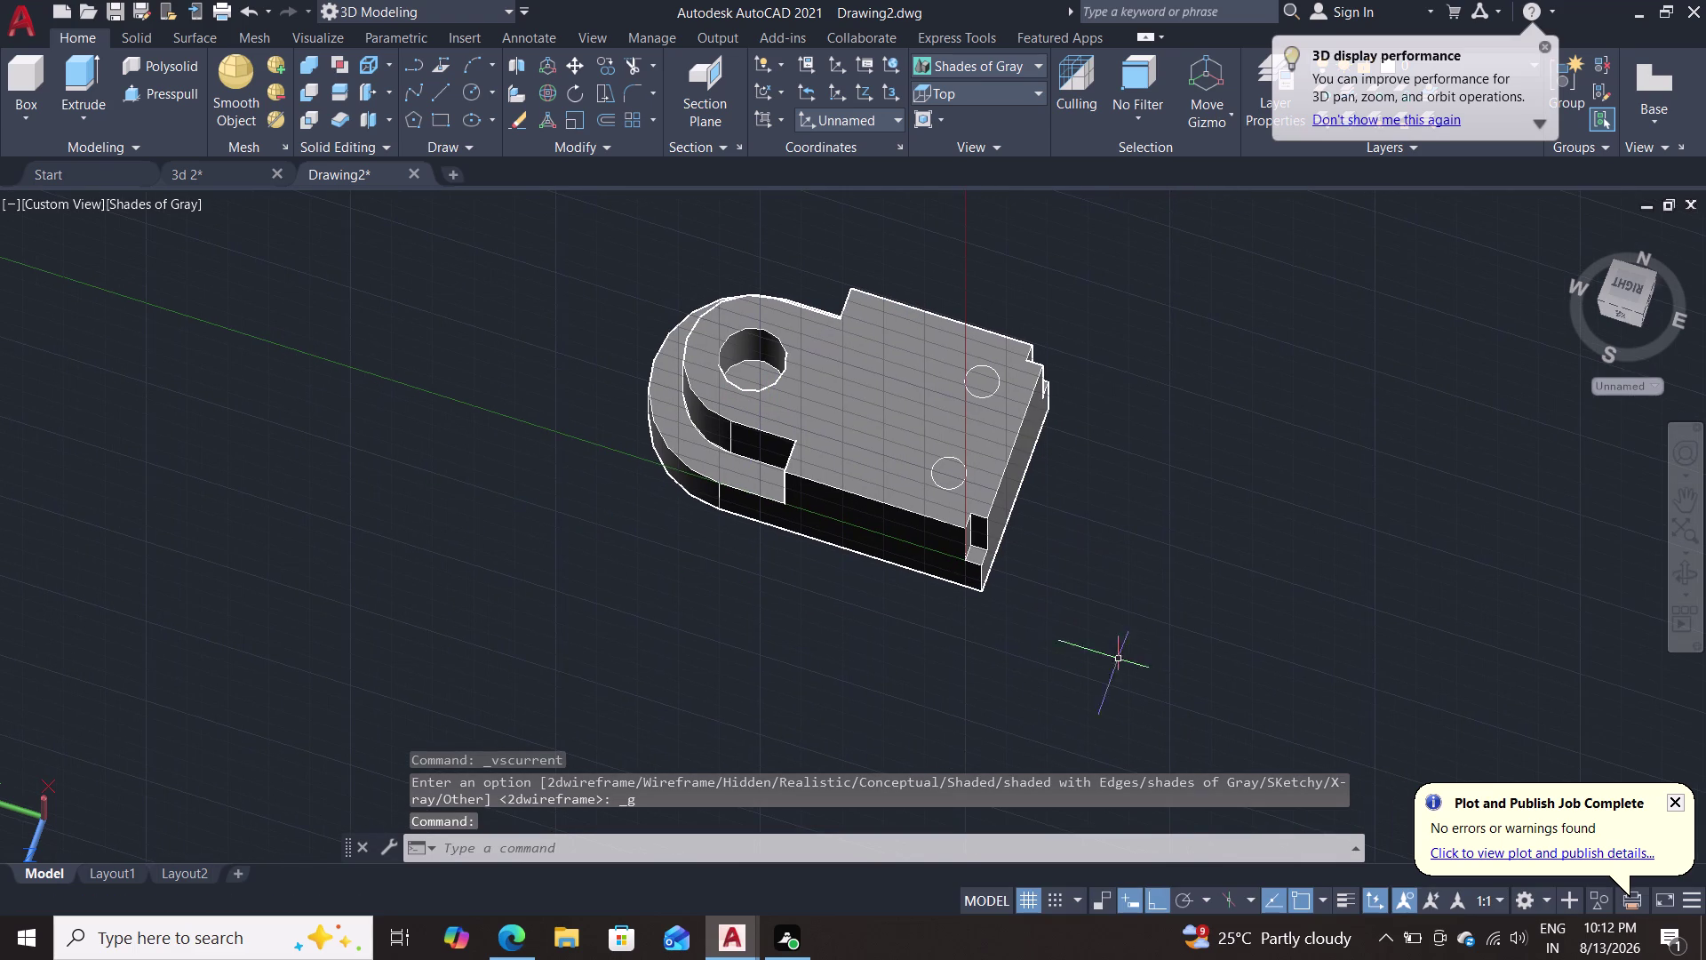
scroll(up, 3)
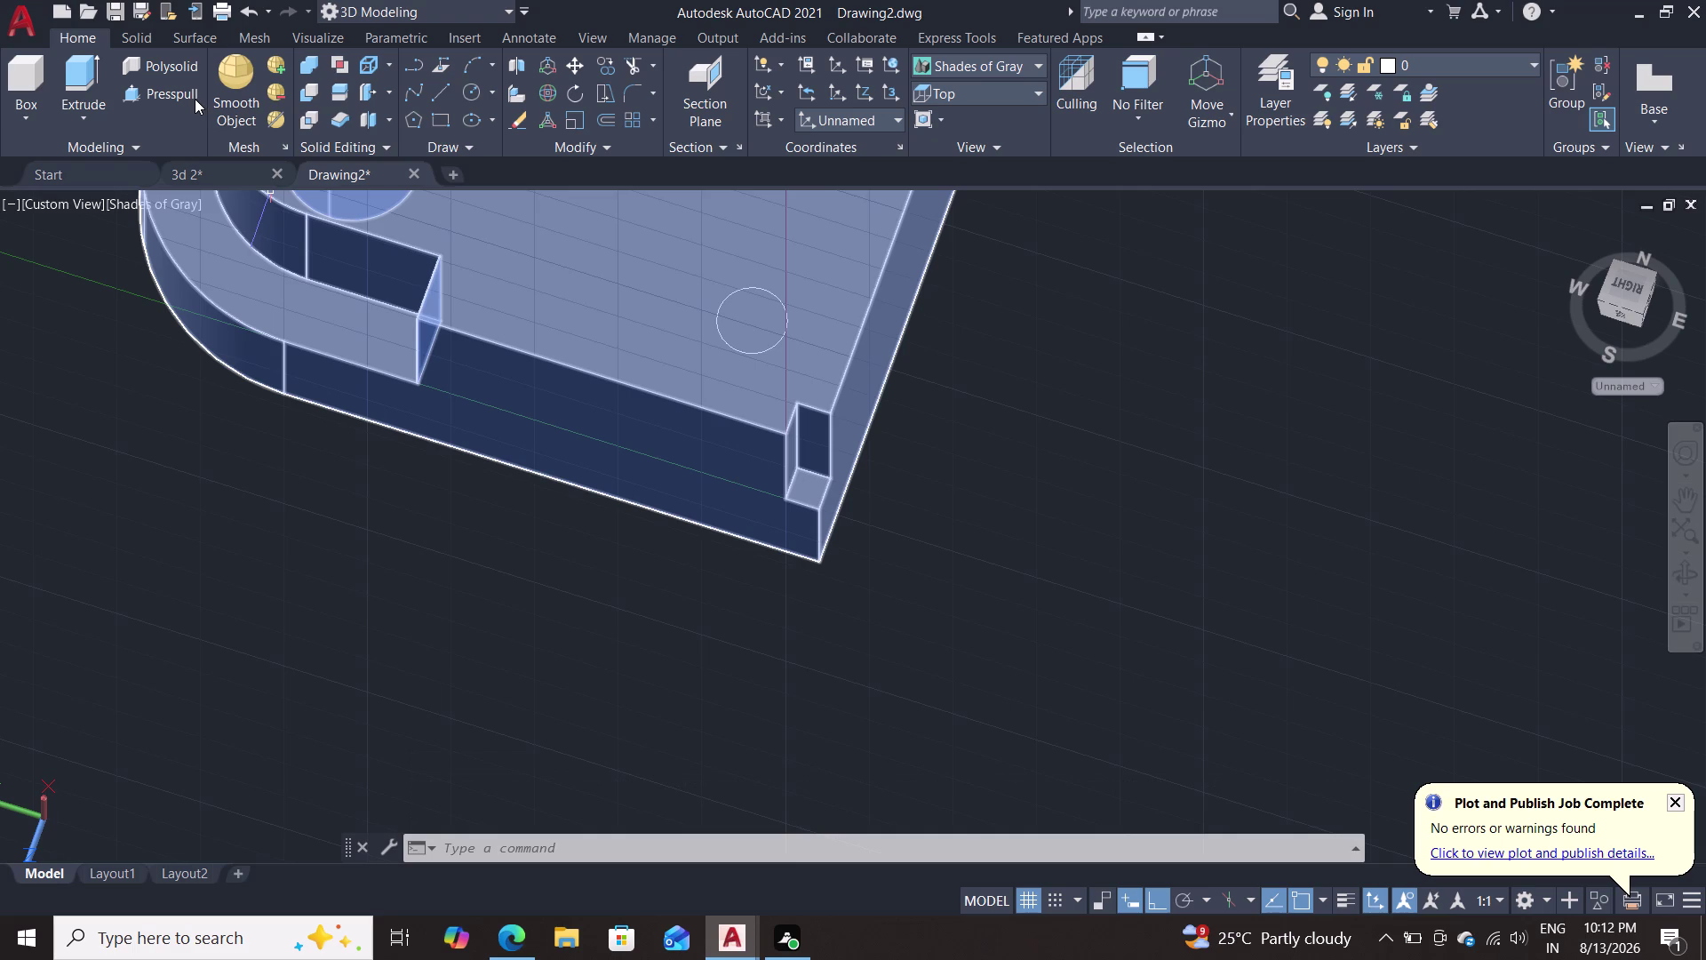
Press-pull the lower and upper small circles down through the block.
click(139, 95)
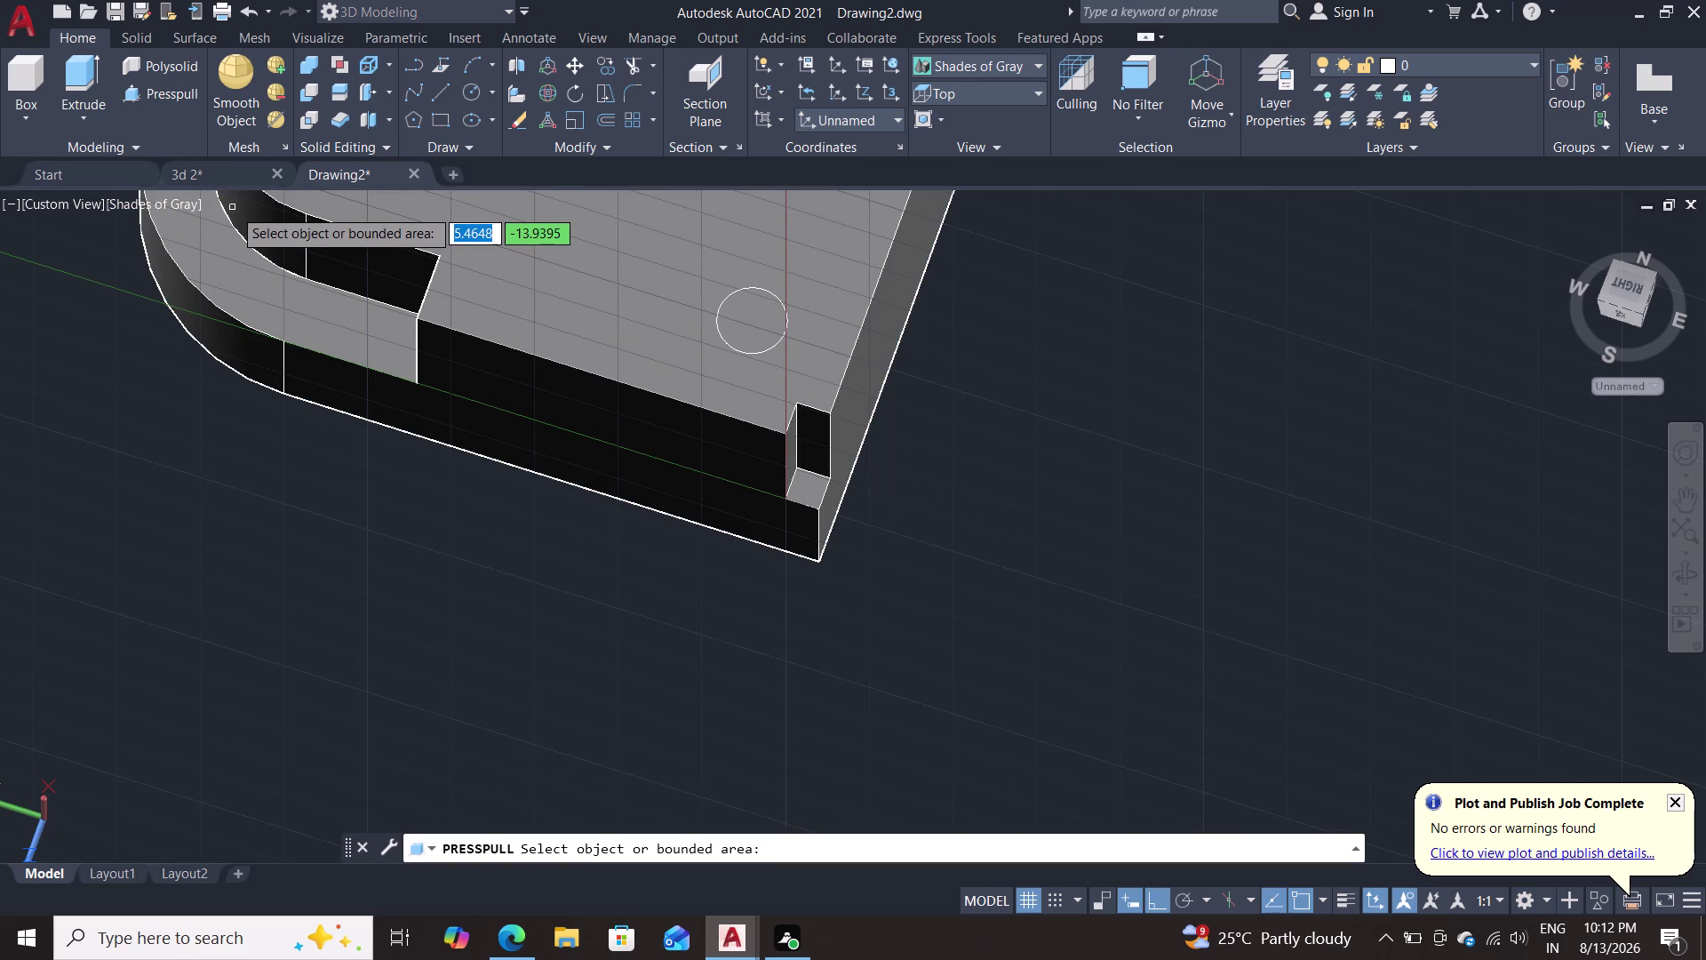
click(172, 99)
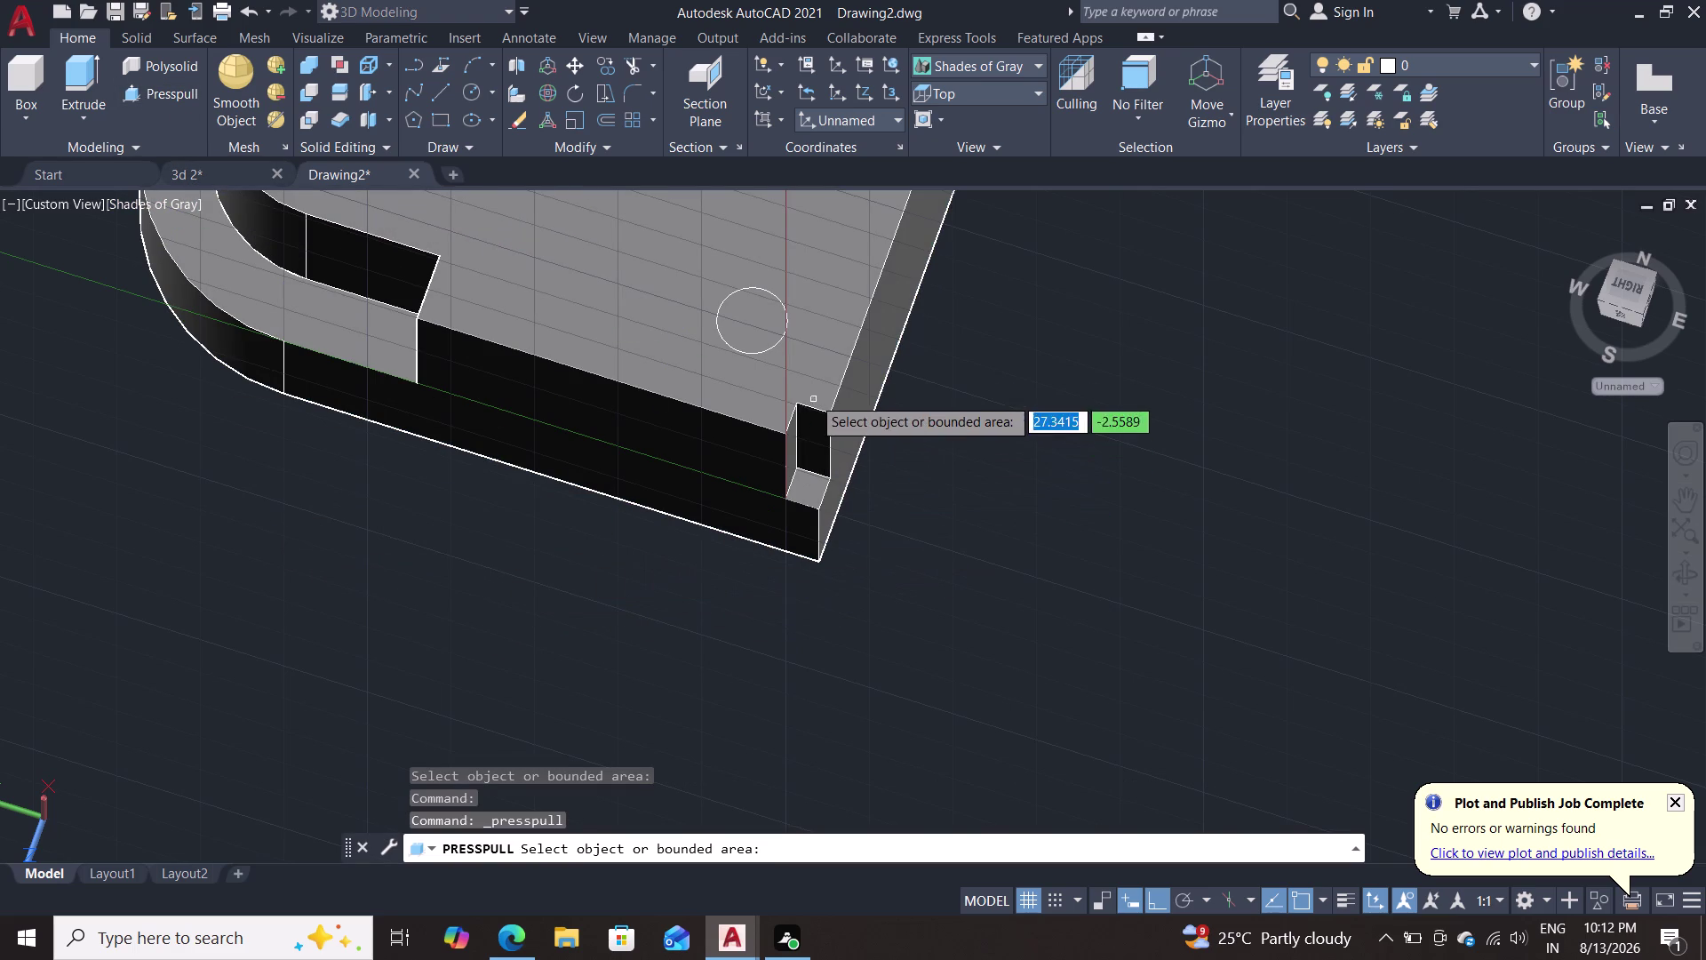
click(743, 338)
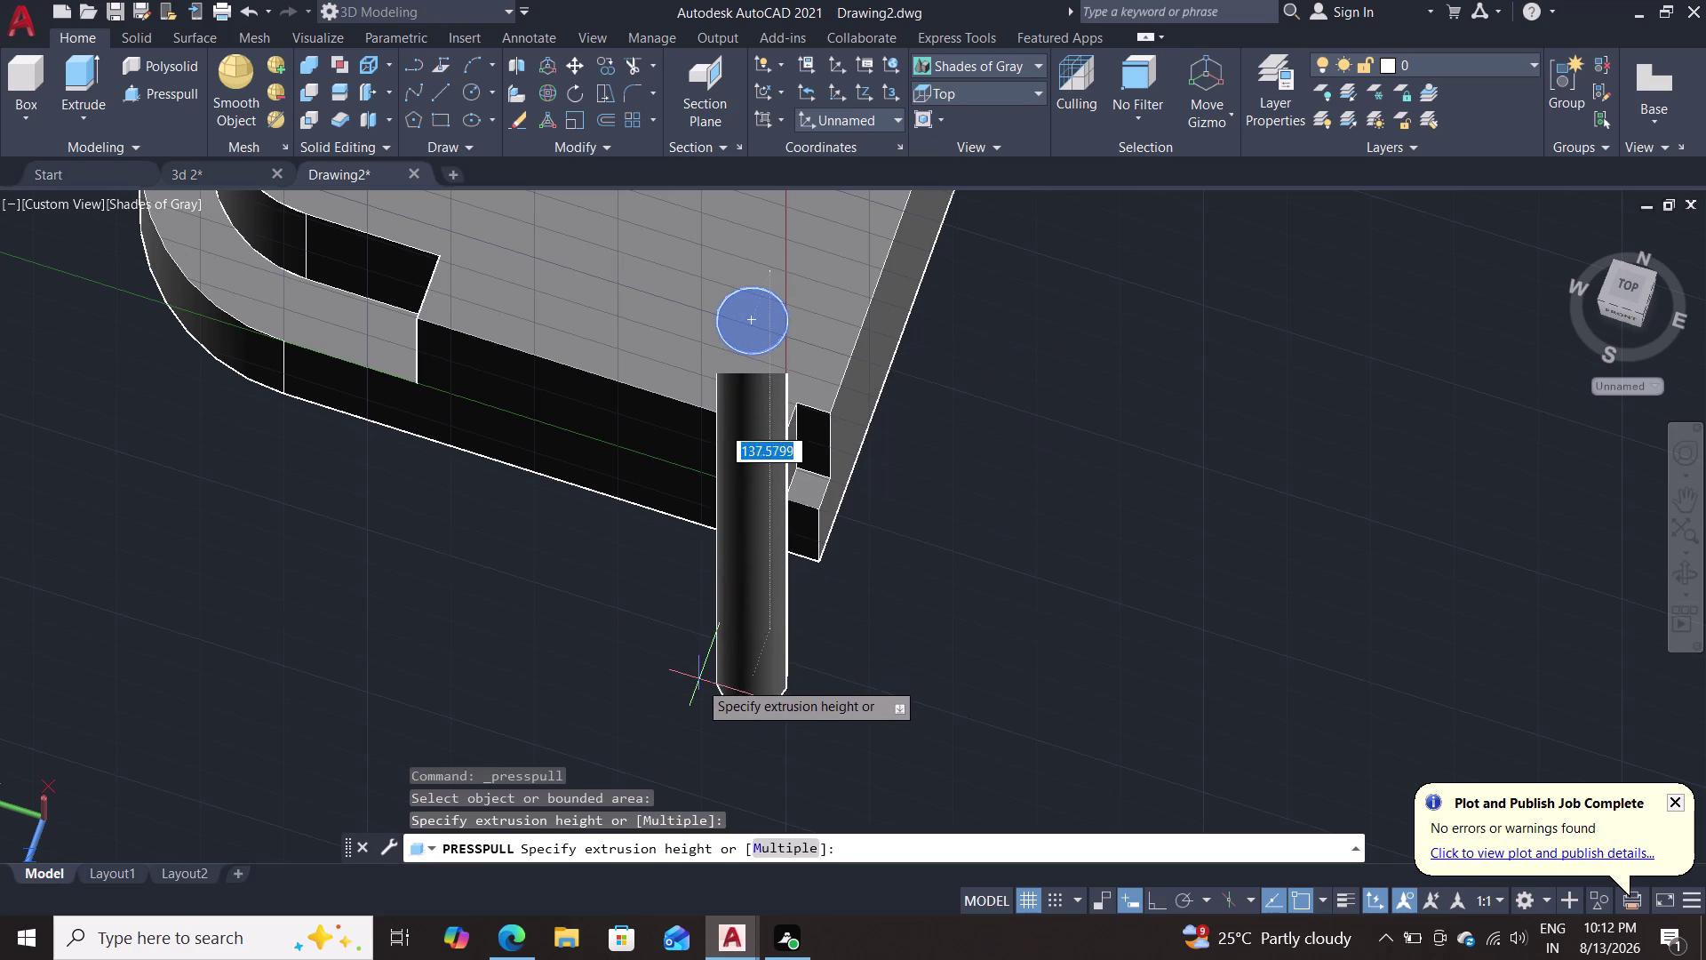
click(684, 693)
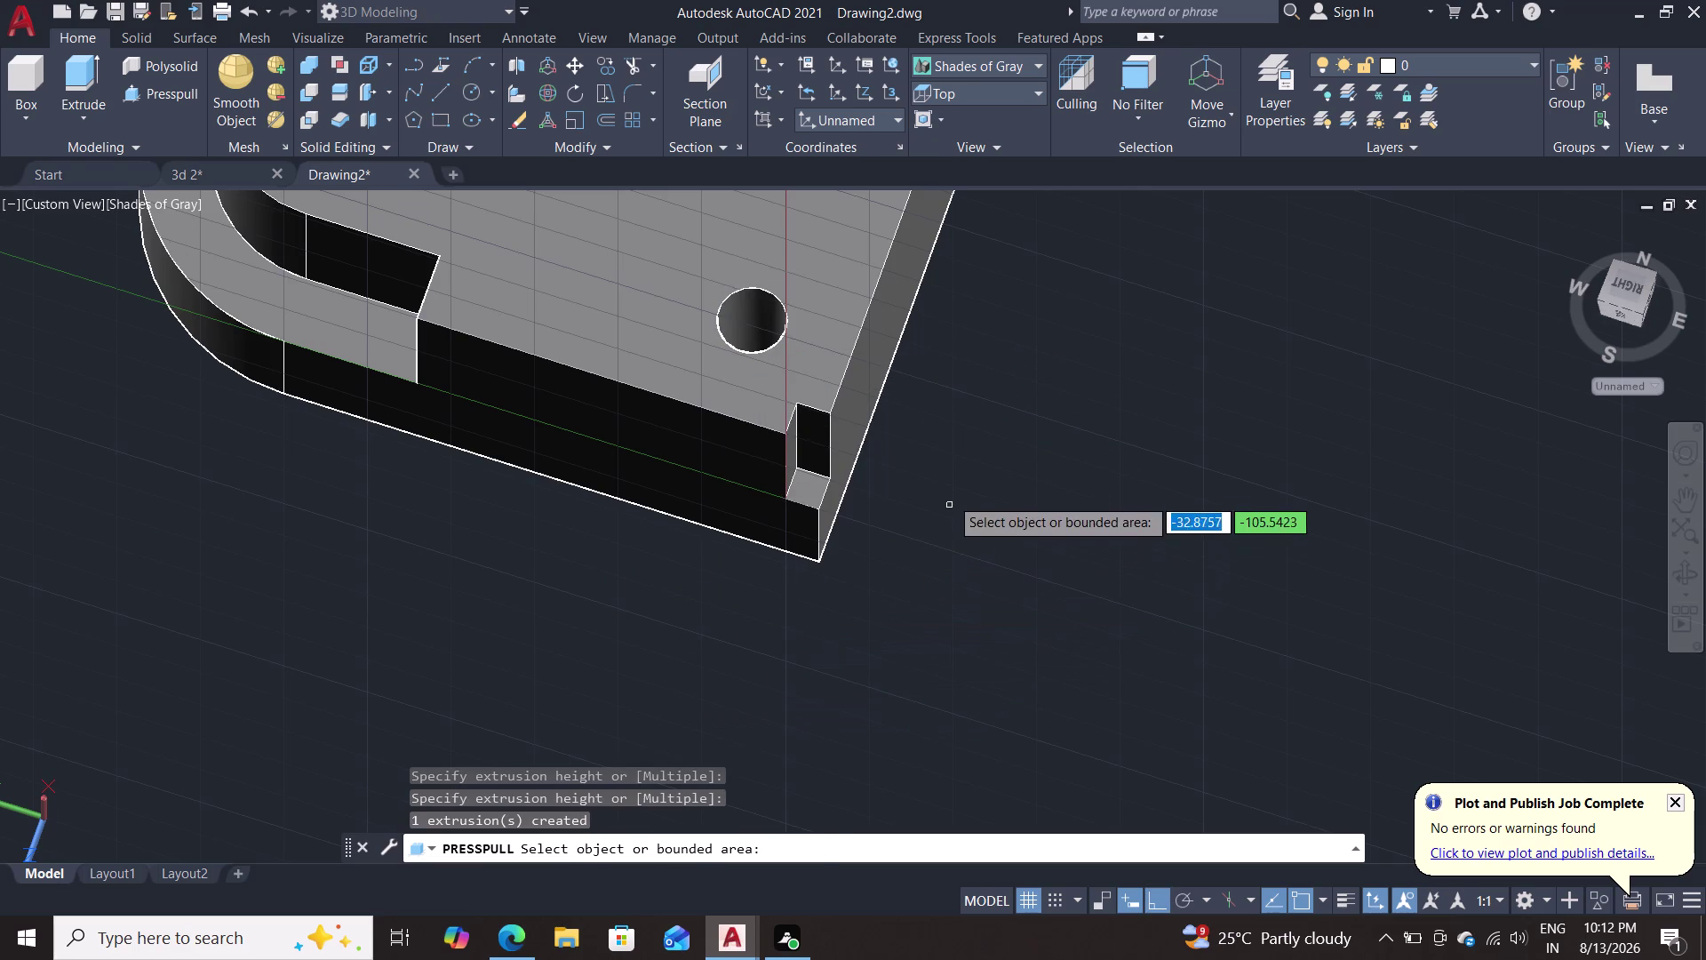
middle_drag(948, 478, 944, 754)
scroll(down, 3)
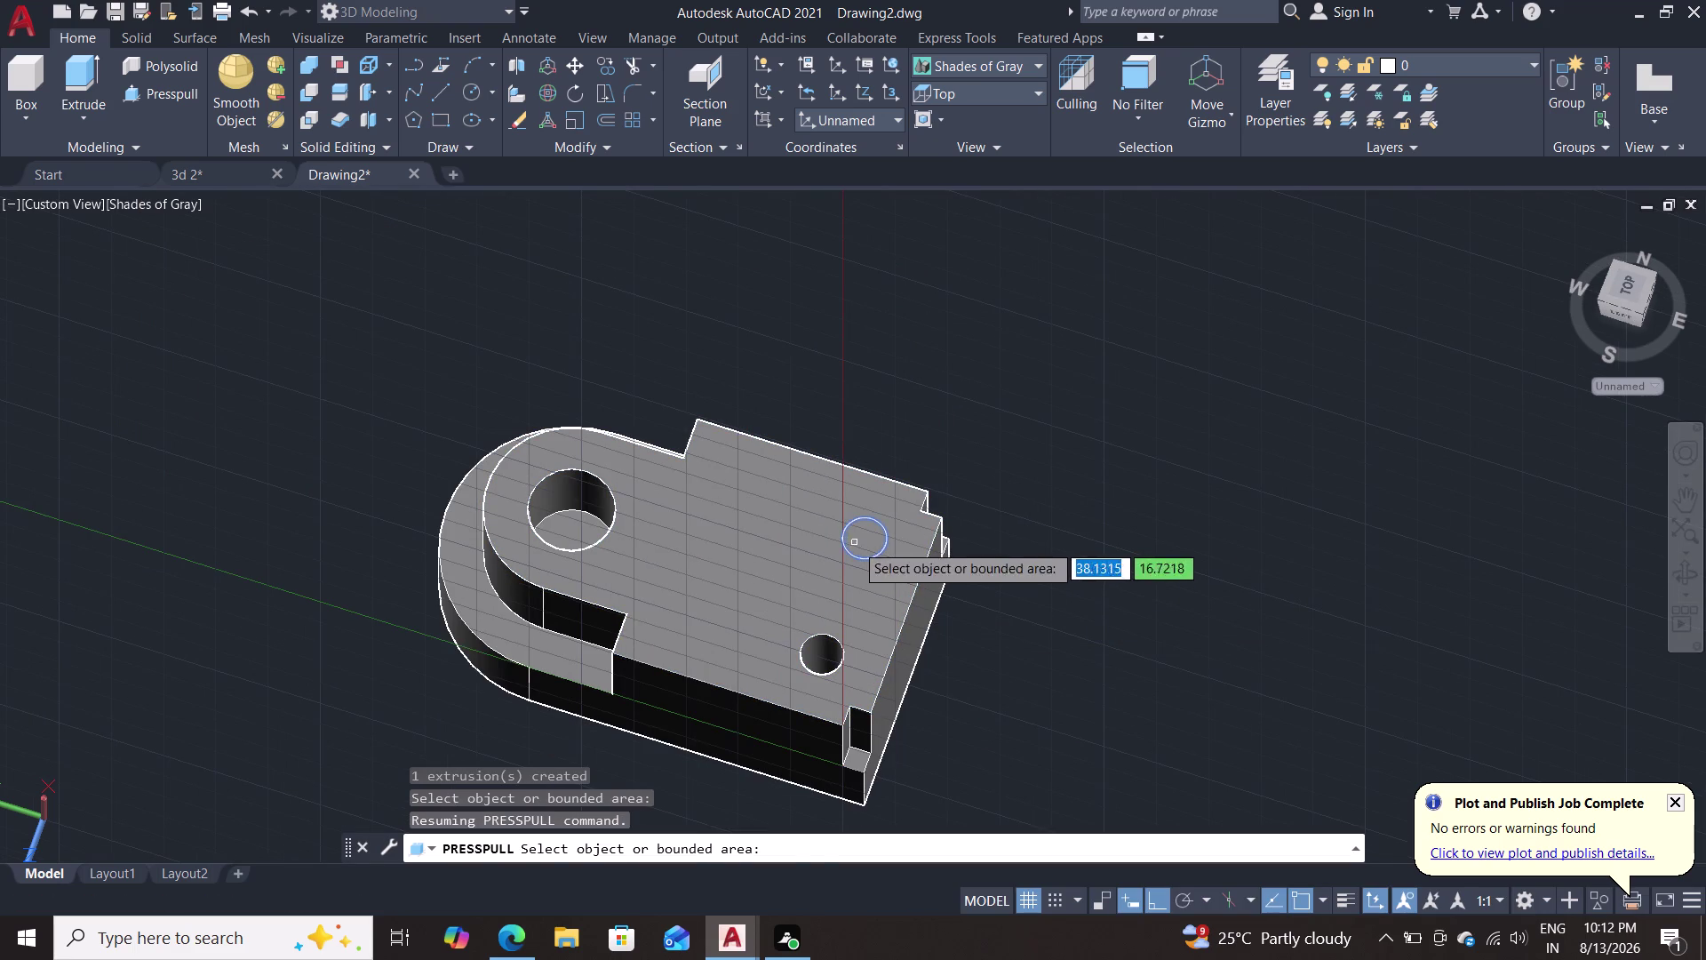
click(855, 543)
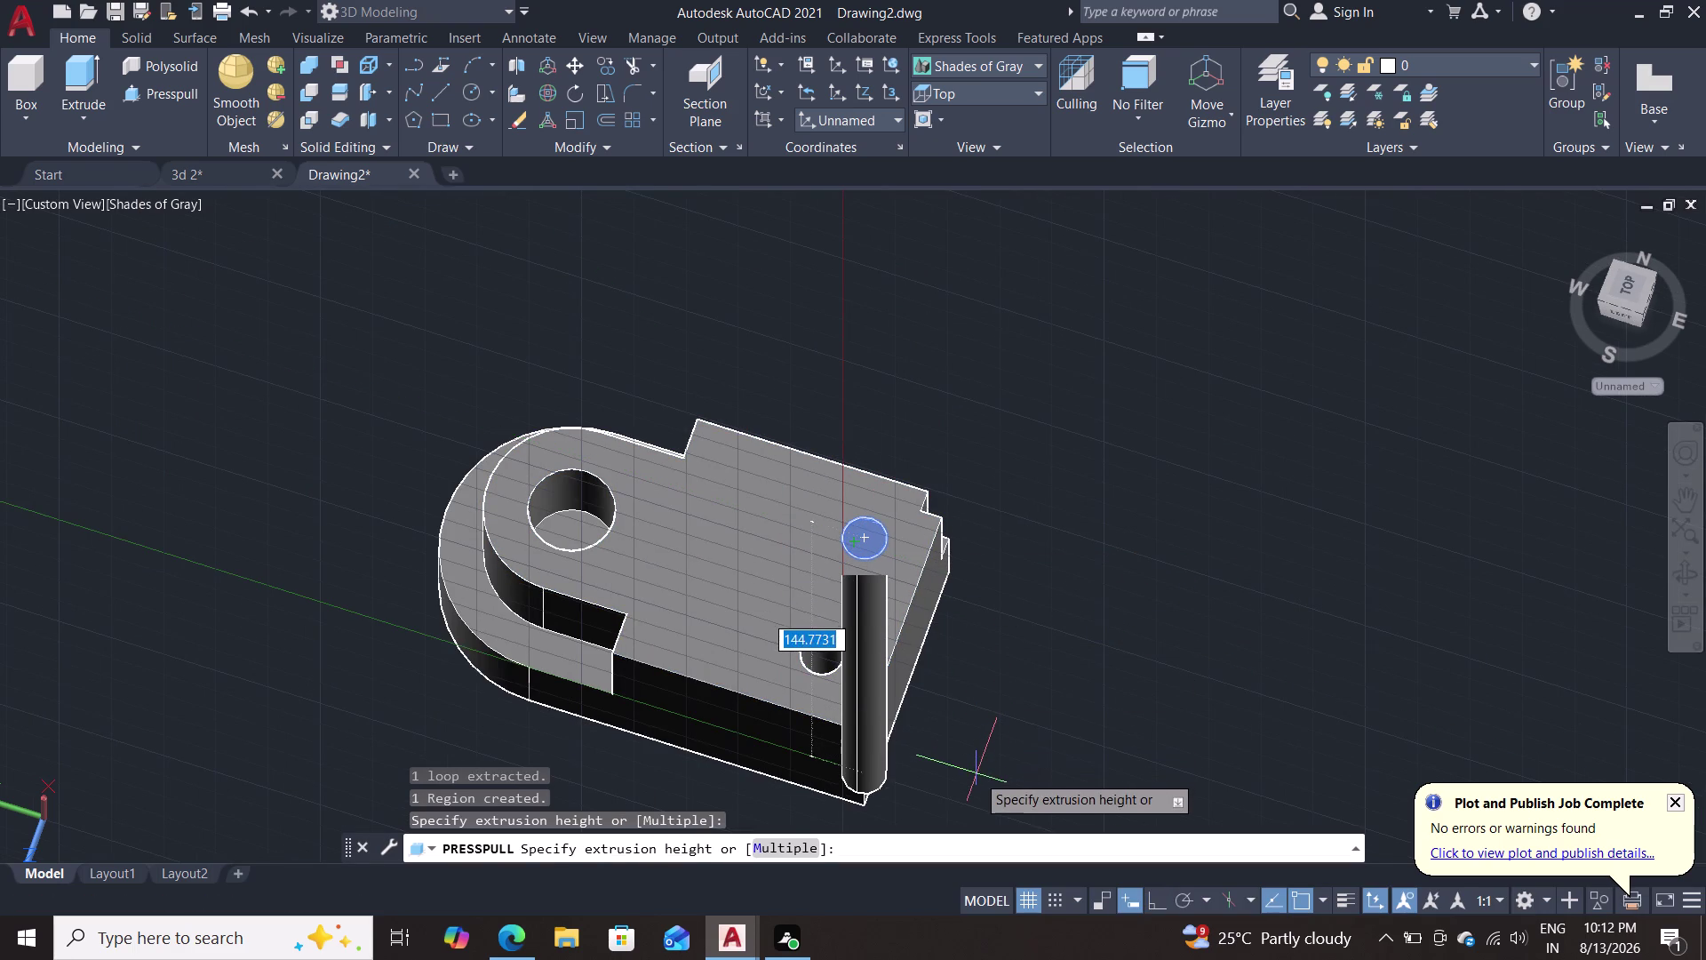
double_click(974, 774)
key(Escape)
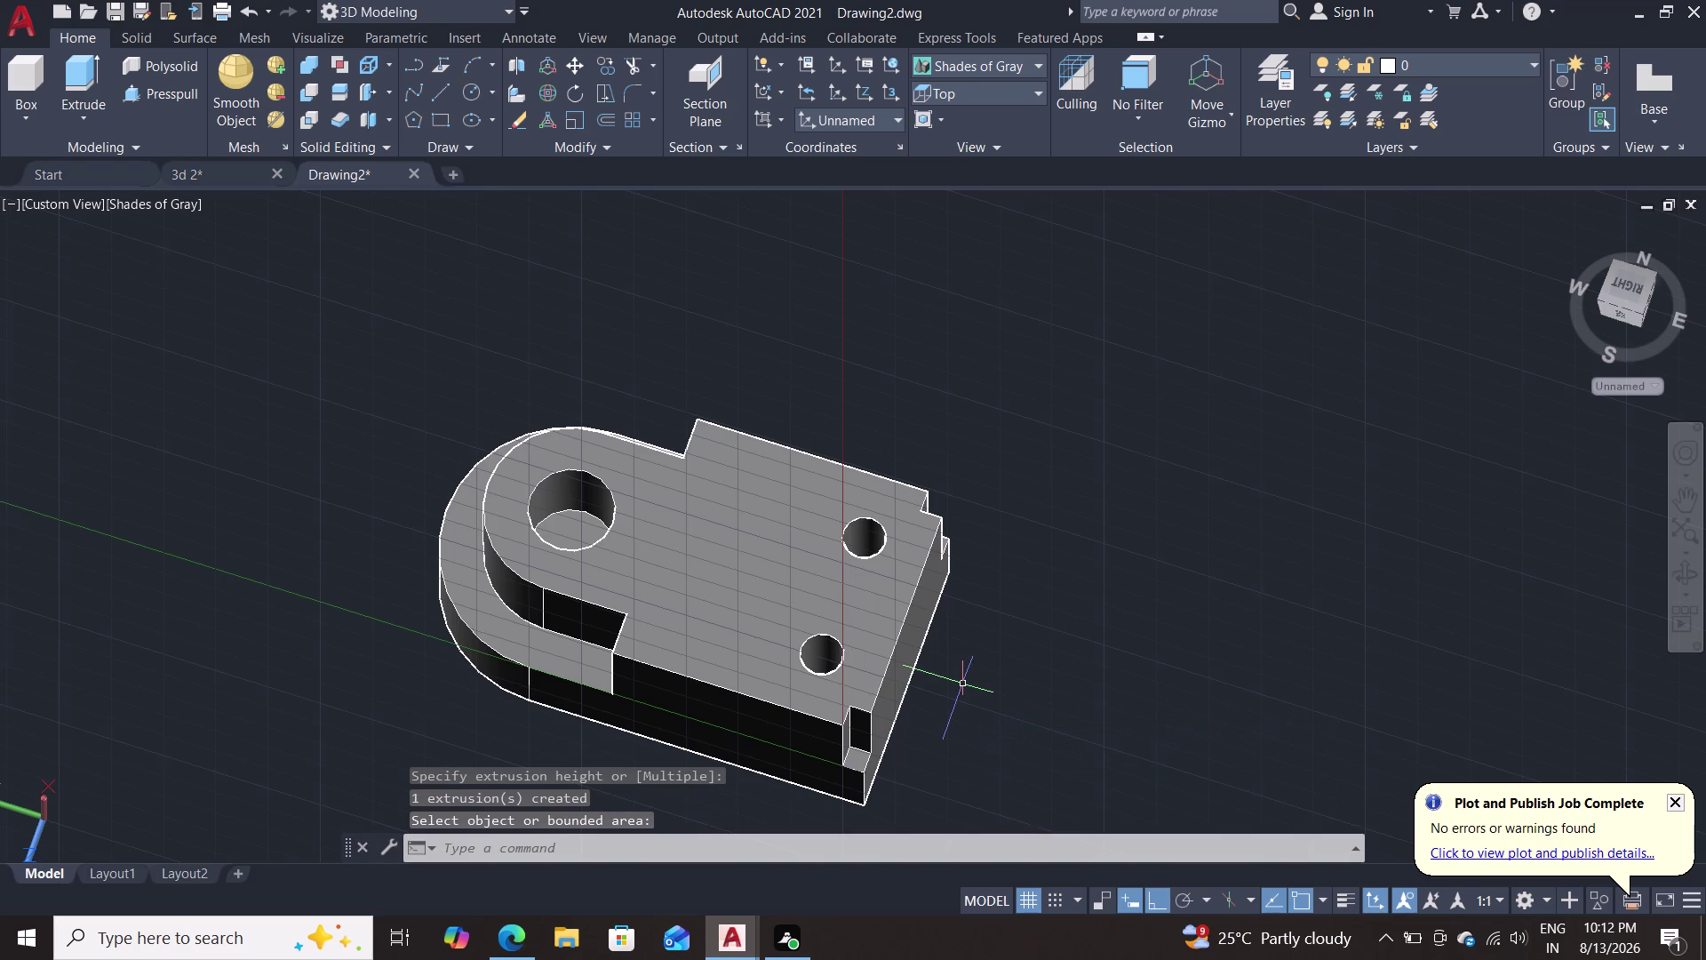
middle_drag(988, 716, 929, 362)
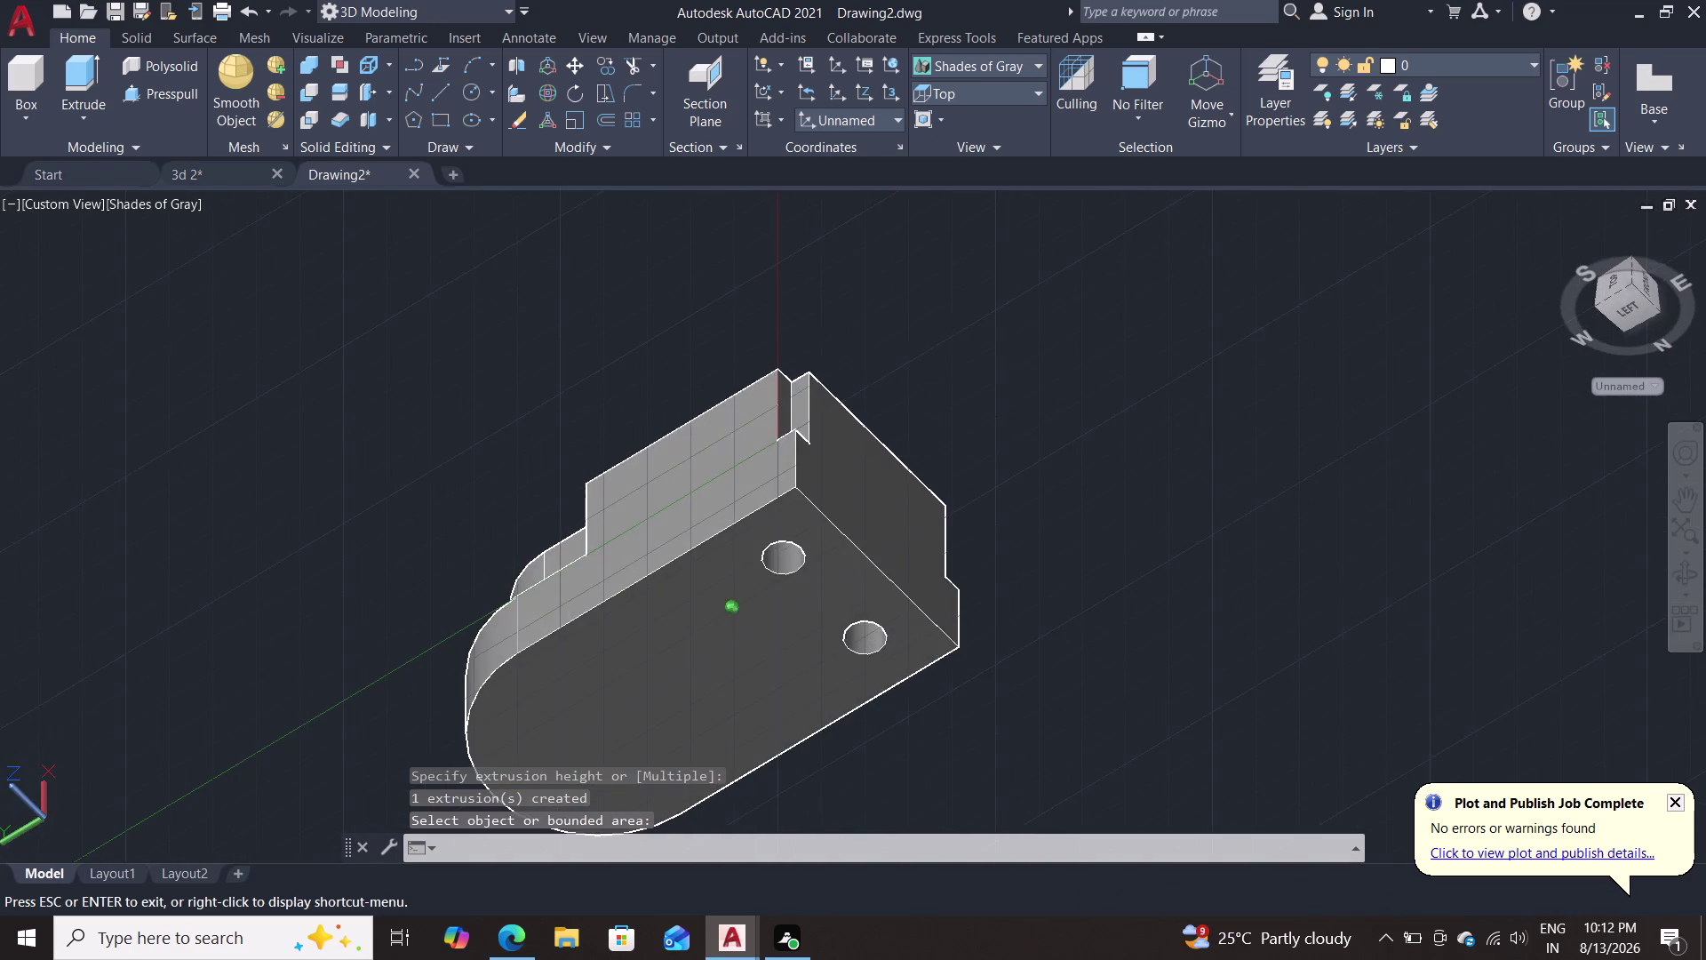
middle_drag(930, 361, 1048, 609)
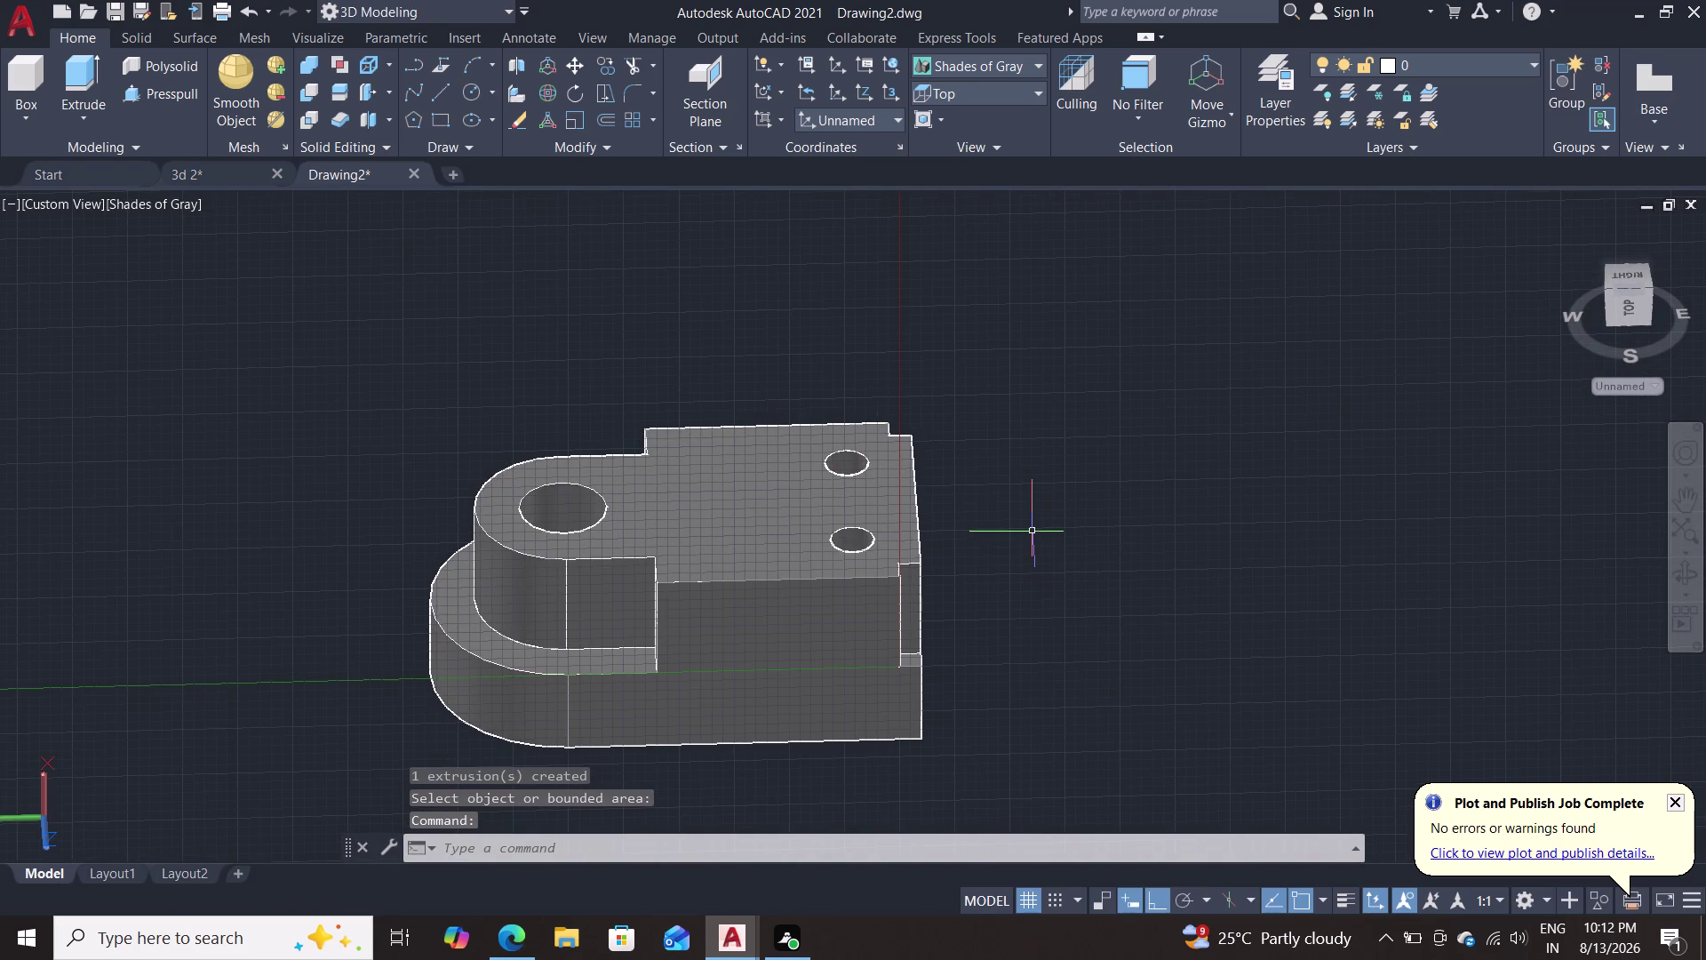
scroll(down, 3)
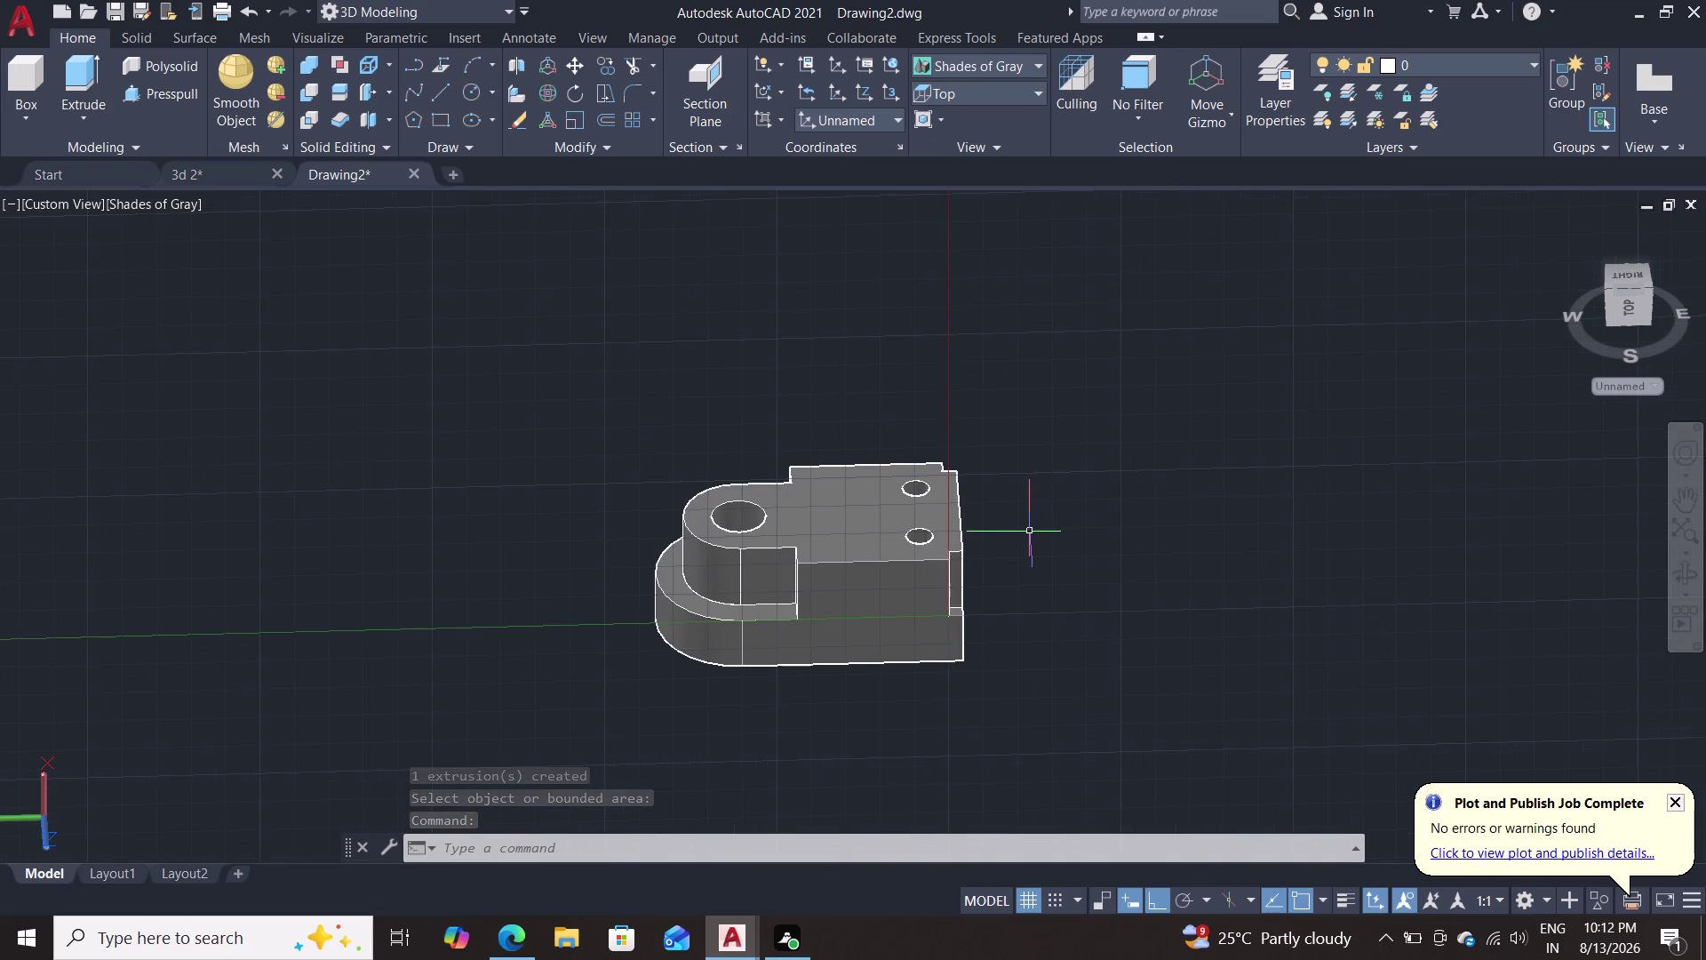
scroll(up, 3)
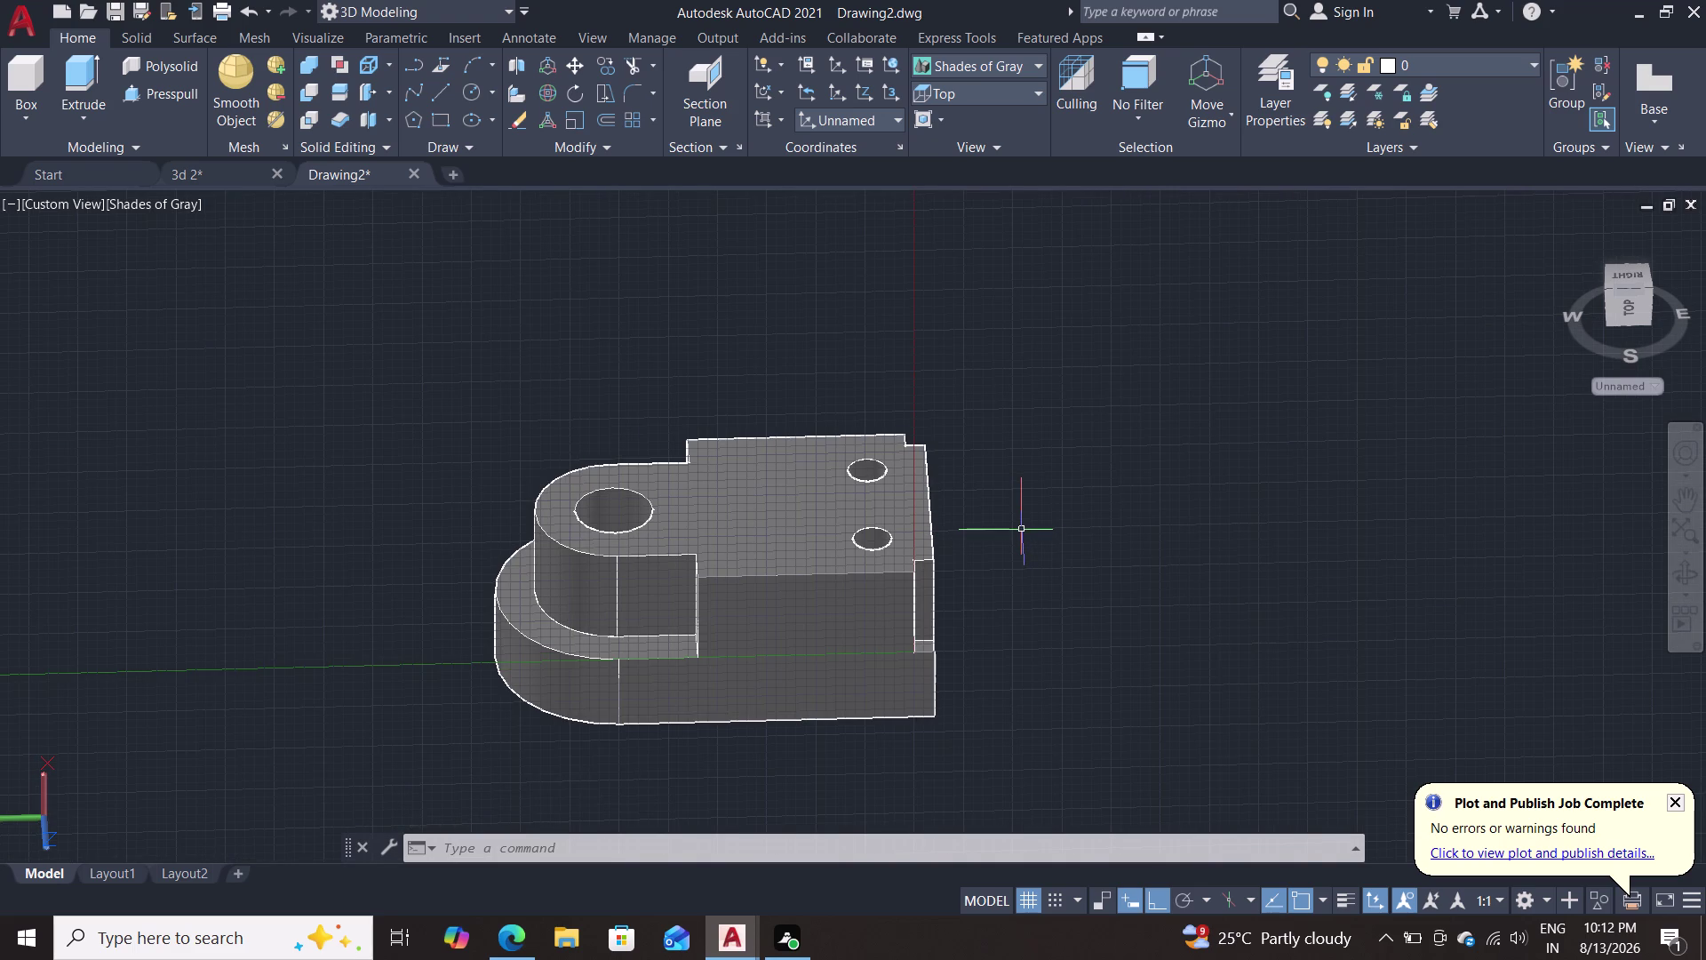
scroll(down, 3)
scroll(up, 3)
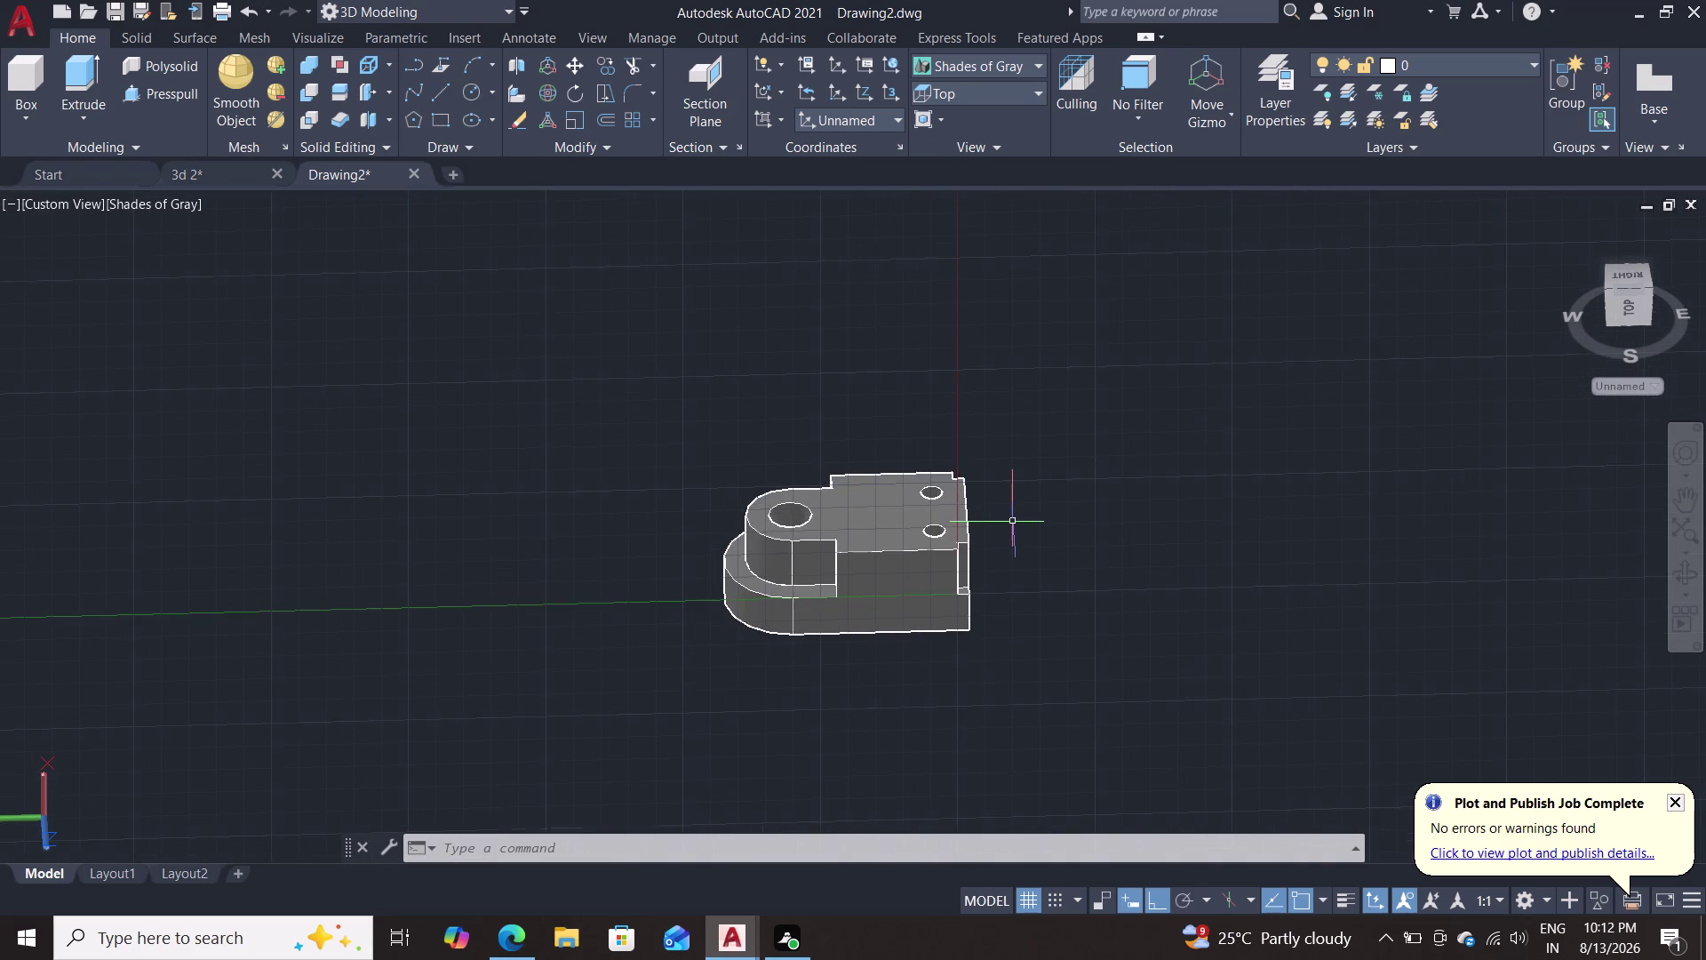
scroll(up, 3)
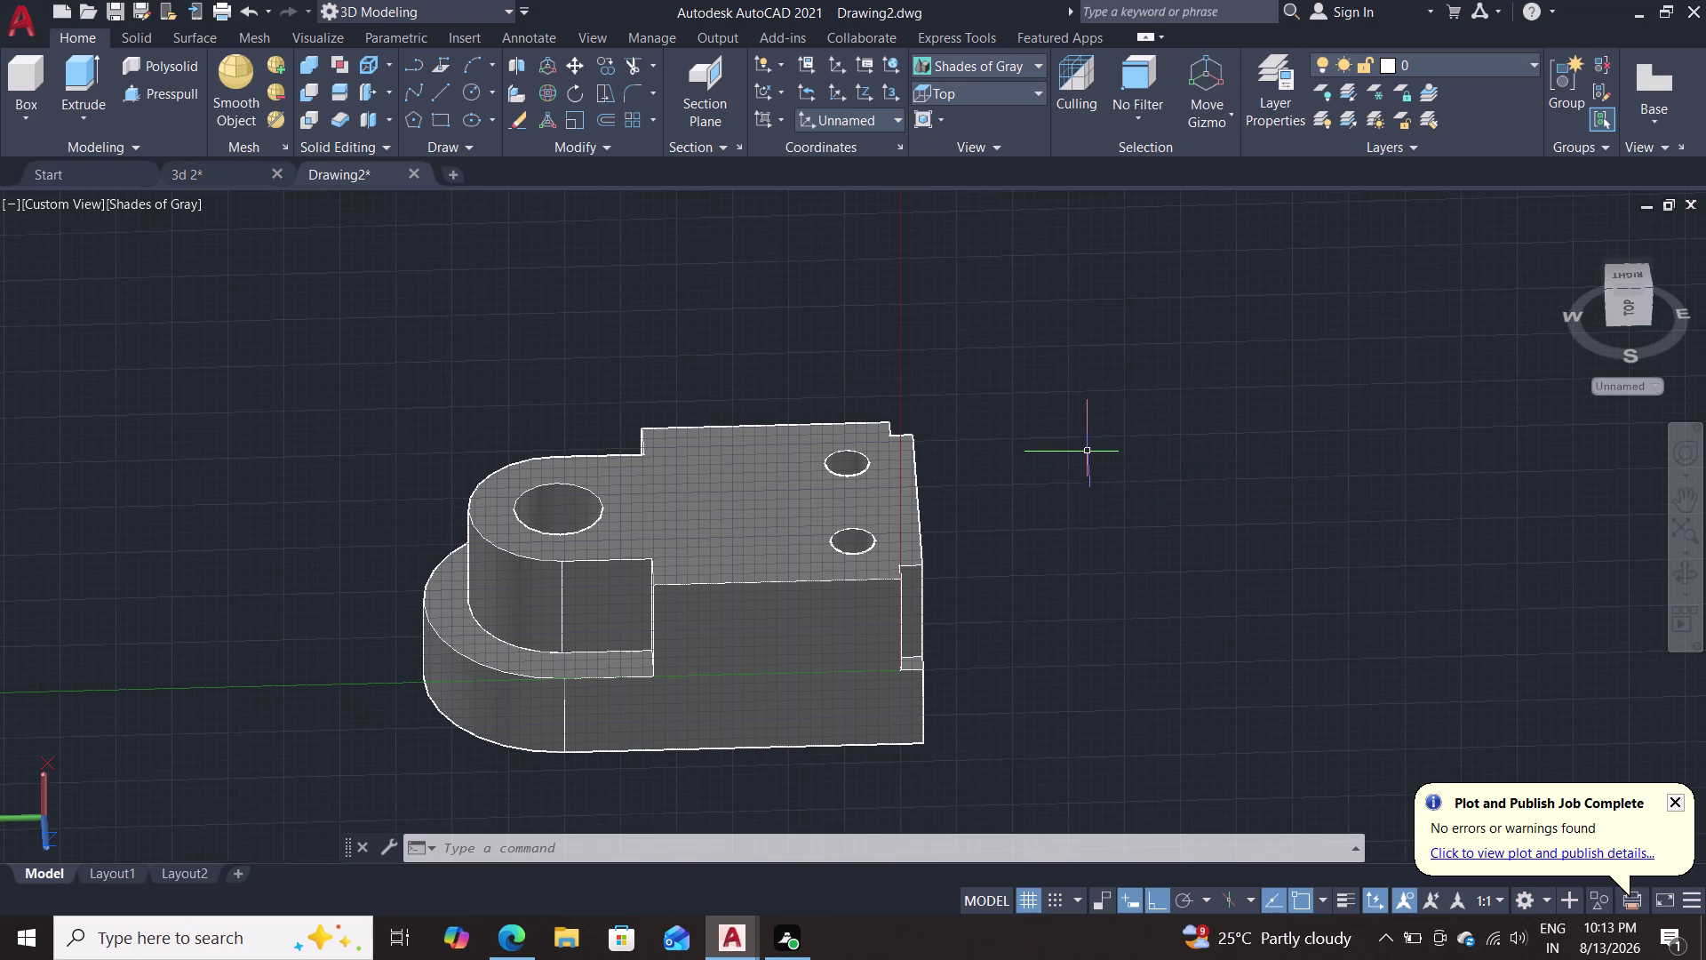
scroll(down, 3)
middle_drag(1020, 557, 899, 535)
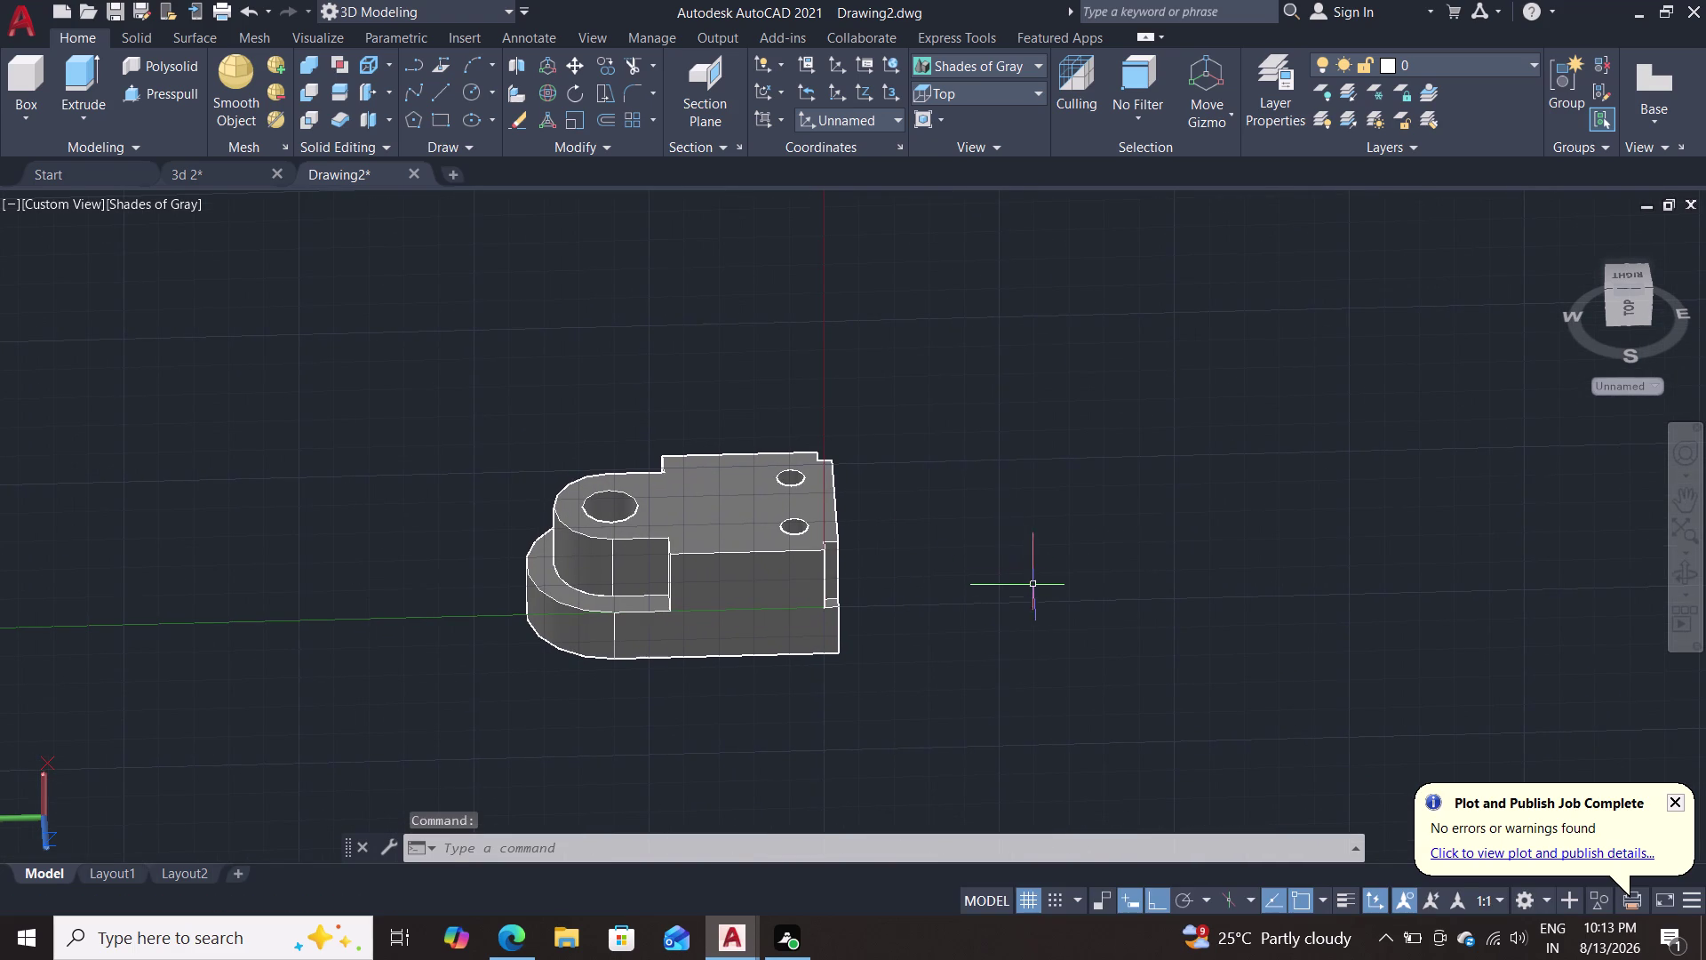
middle_drag(1040, 610, 657, 570)
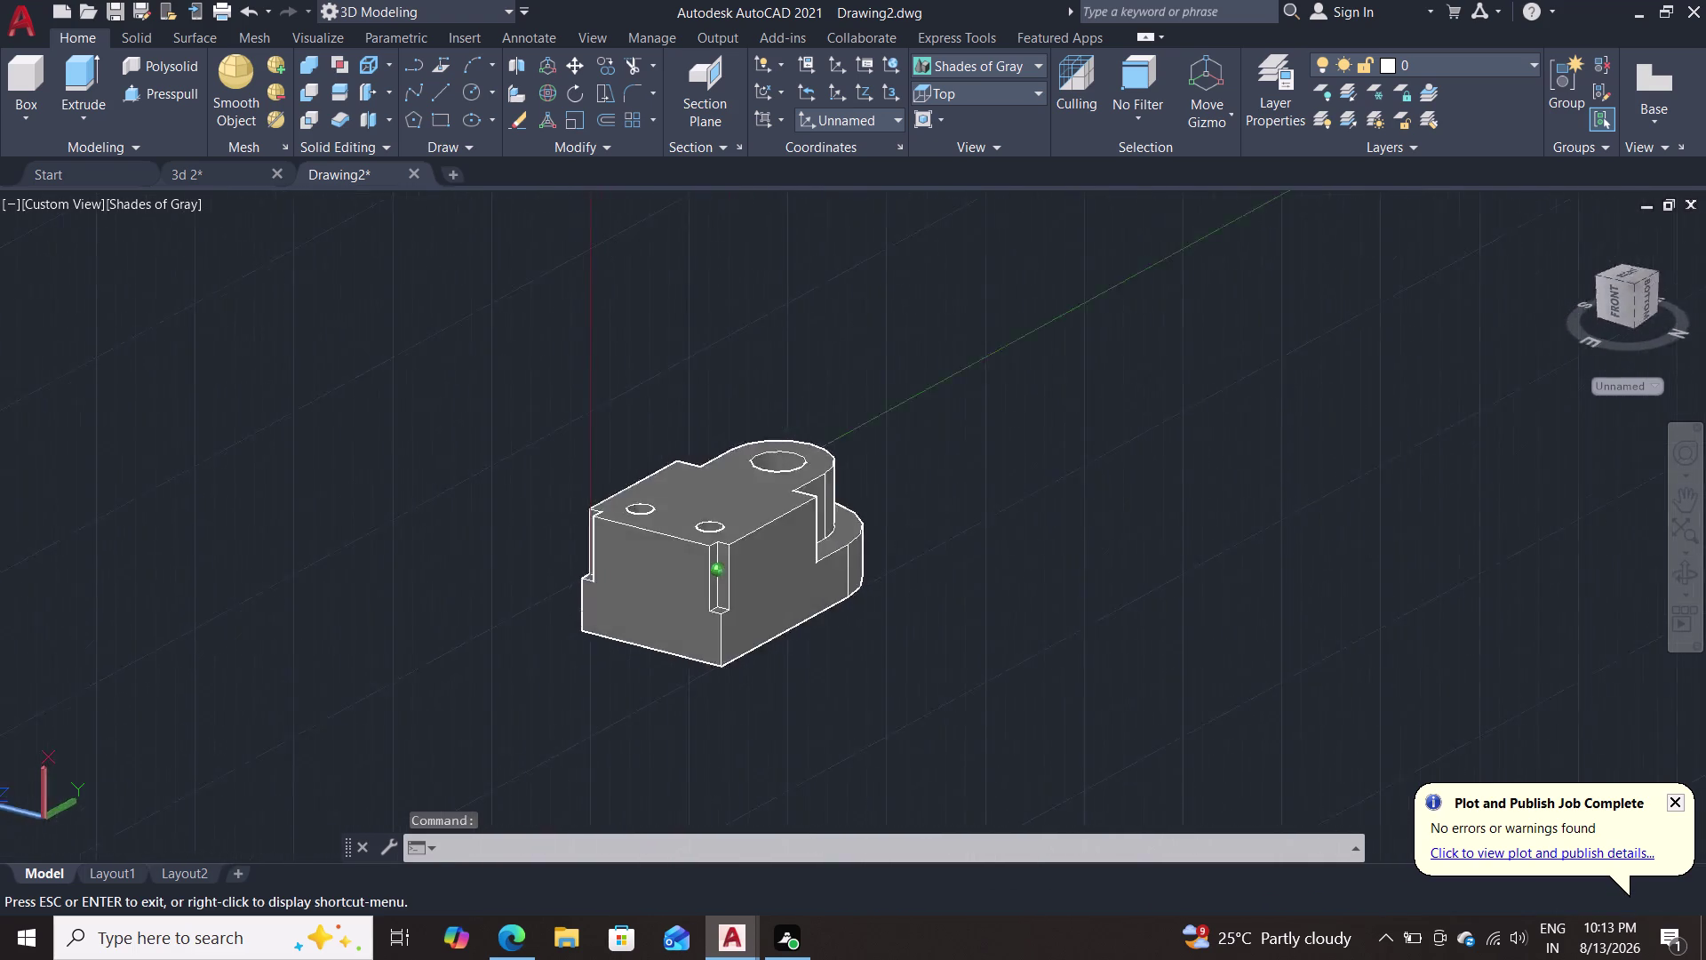
middle_drag(657, 571, 940, 579)
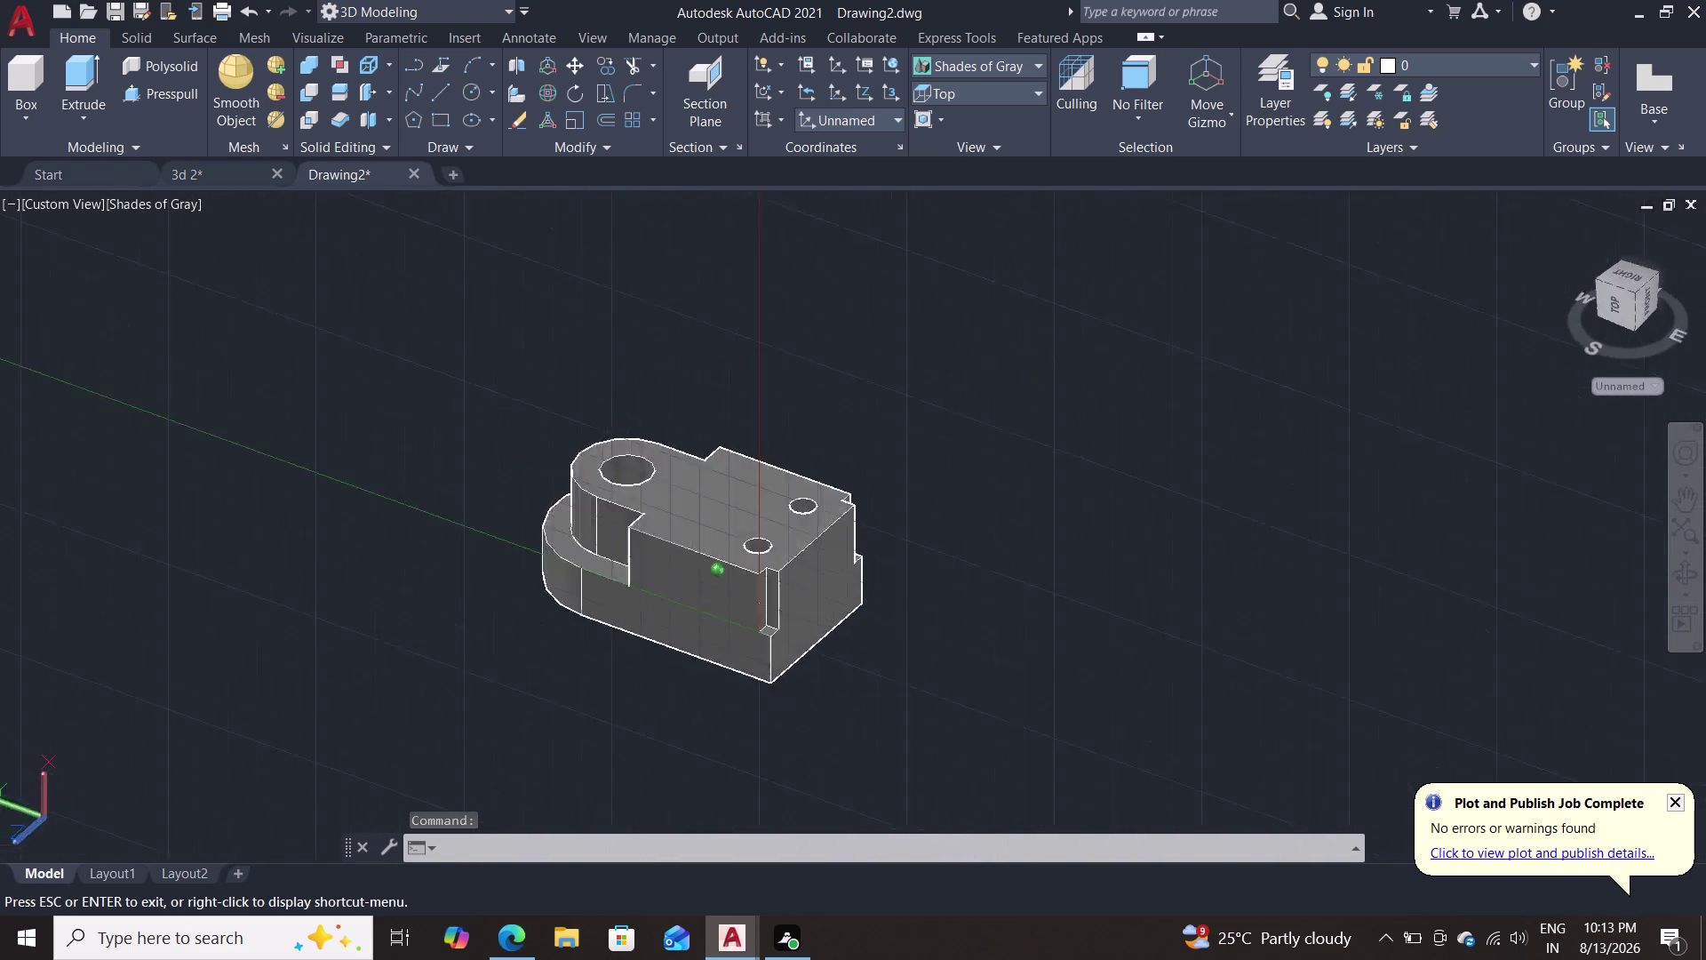
middle_drag(941, 579, 992, 736)
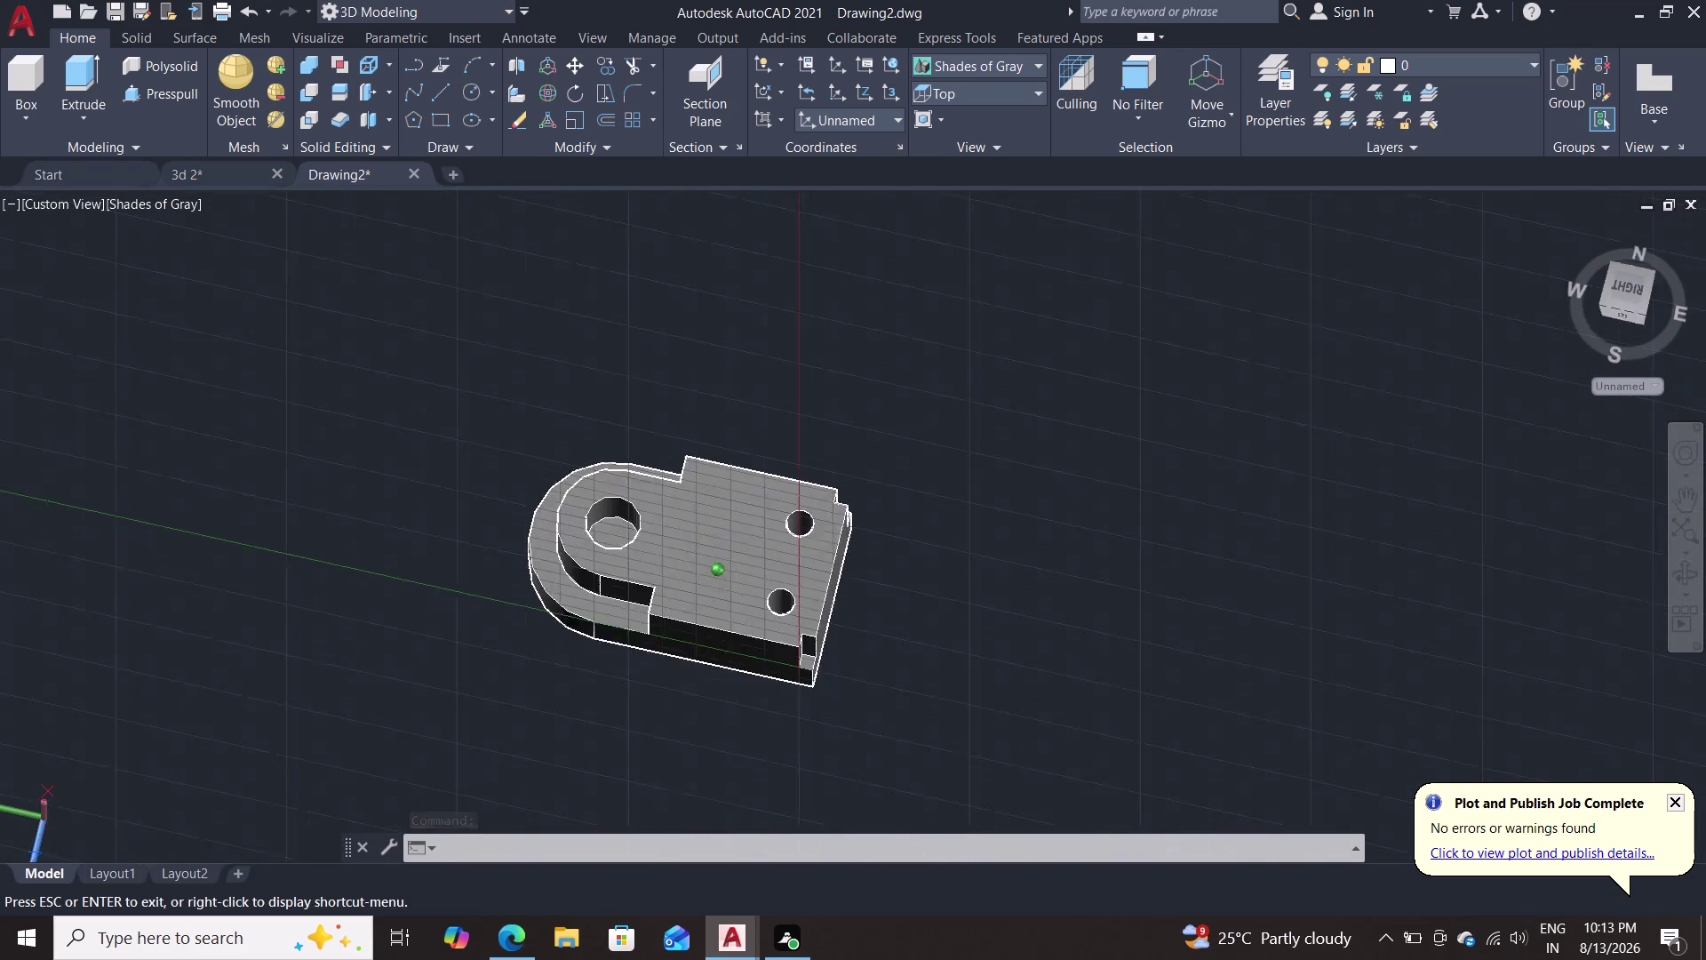
middle_drag(992, 736, 1000, 662)
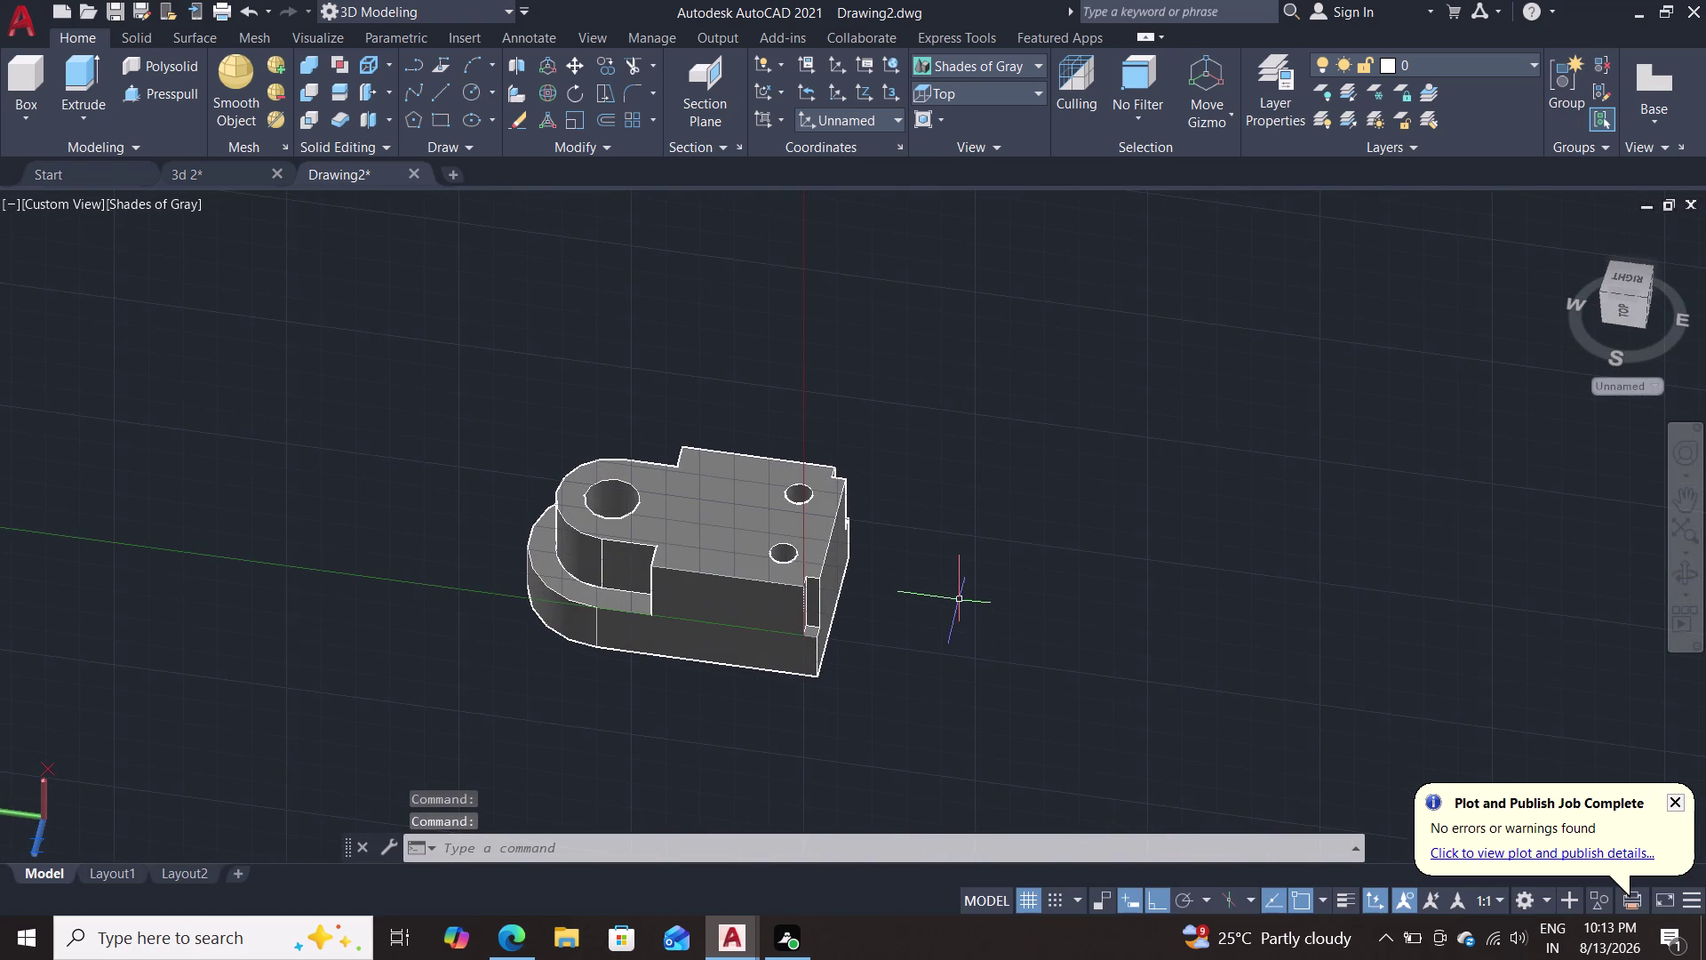
middle_drag(944, 650, 867, 448)
middle_drag(869, 440, 899, 546)
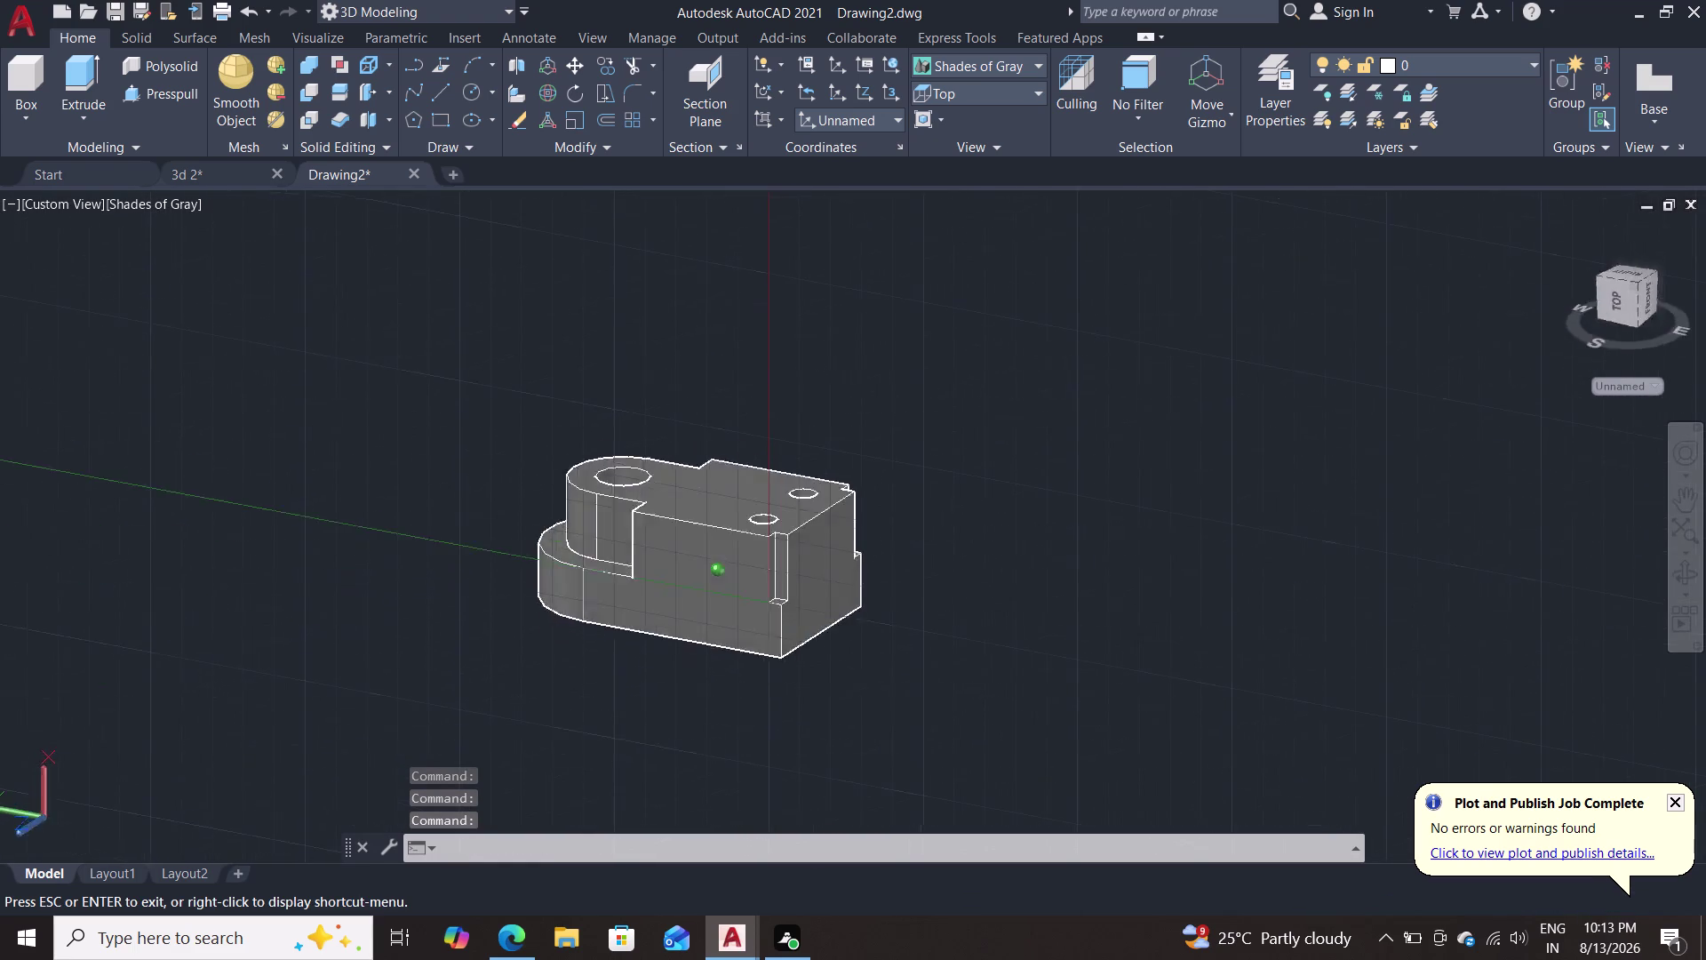
middle_drag(900, 547, 1008, 675)
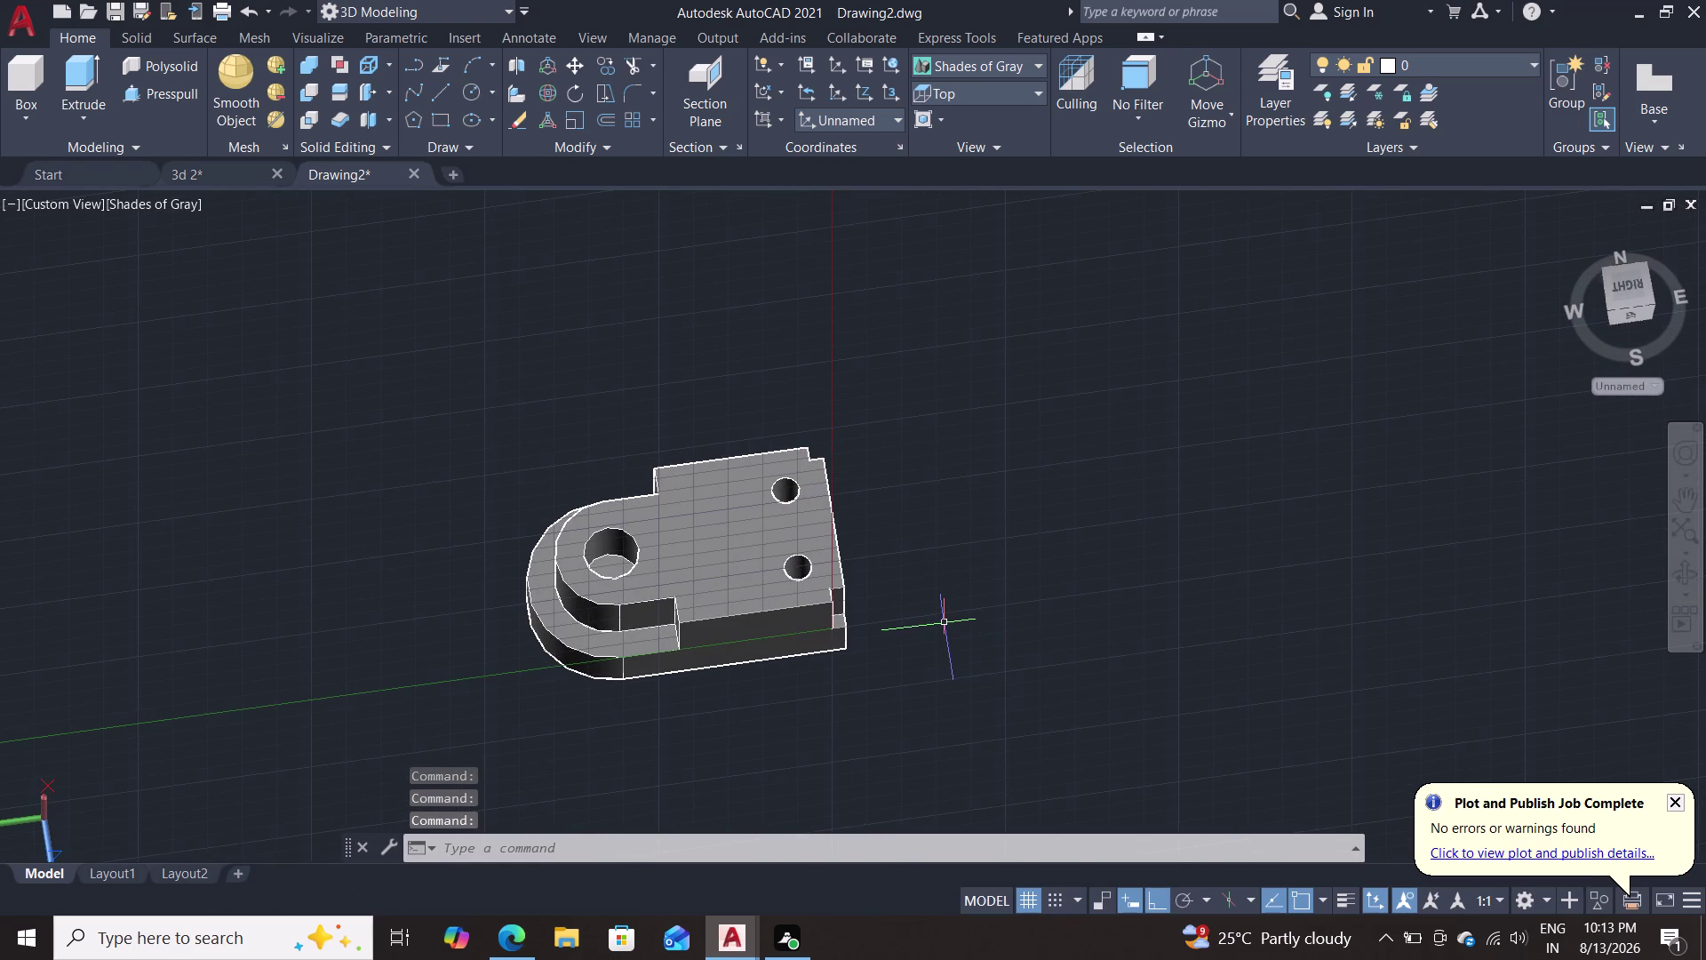
scroll(down, 3)
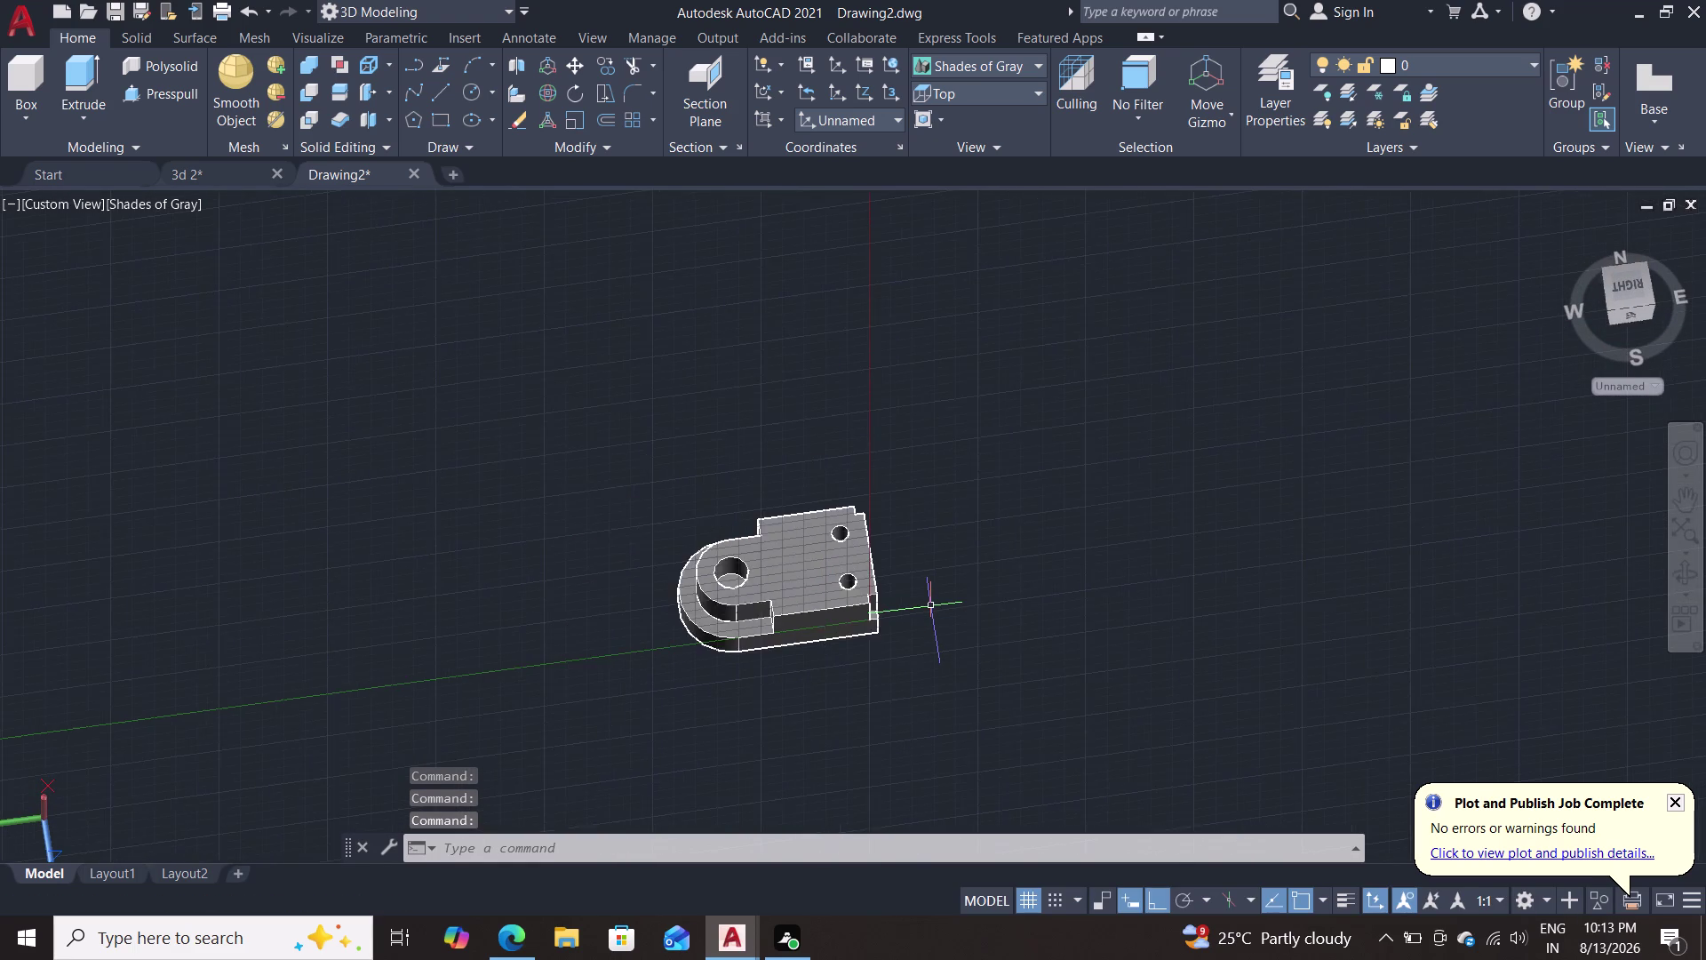
scroll(up, 3)
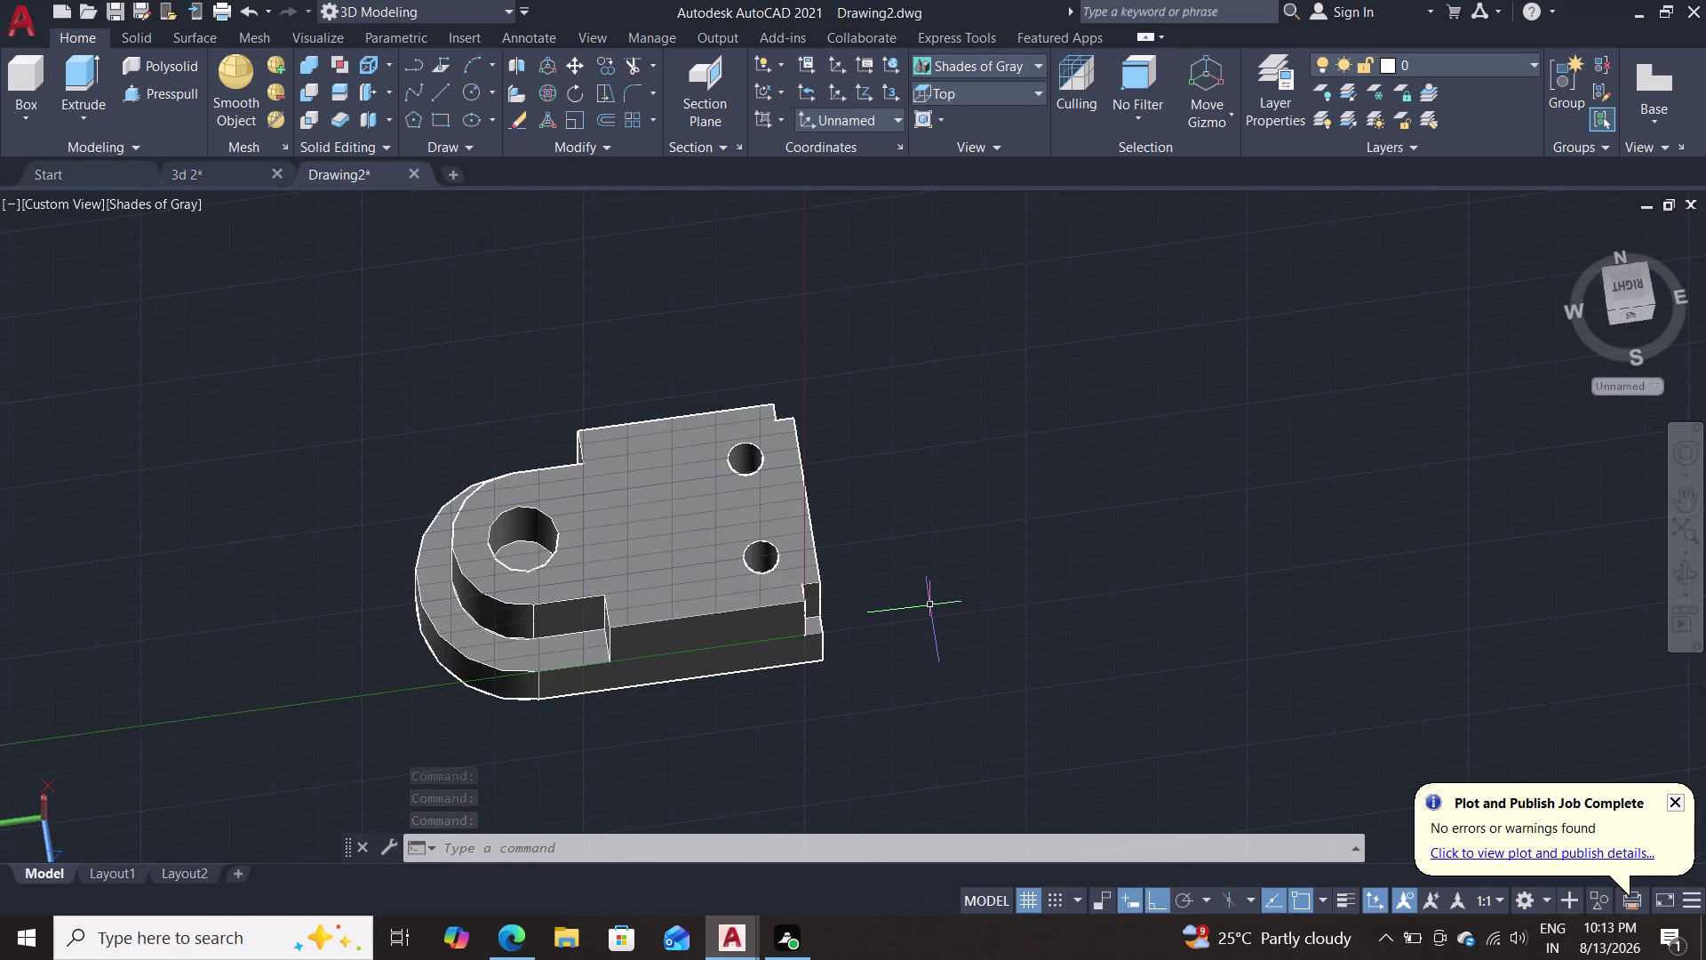
middle_drag(931, 609, 808, 406)
middle_drag(816, 405, 941, 445)
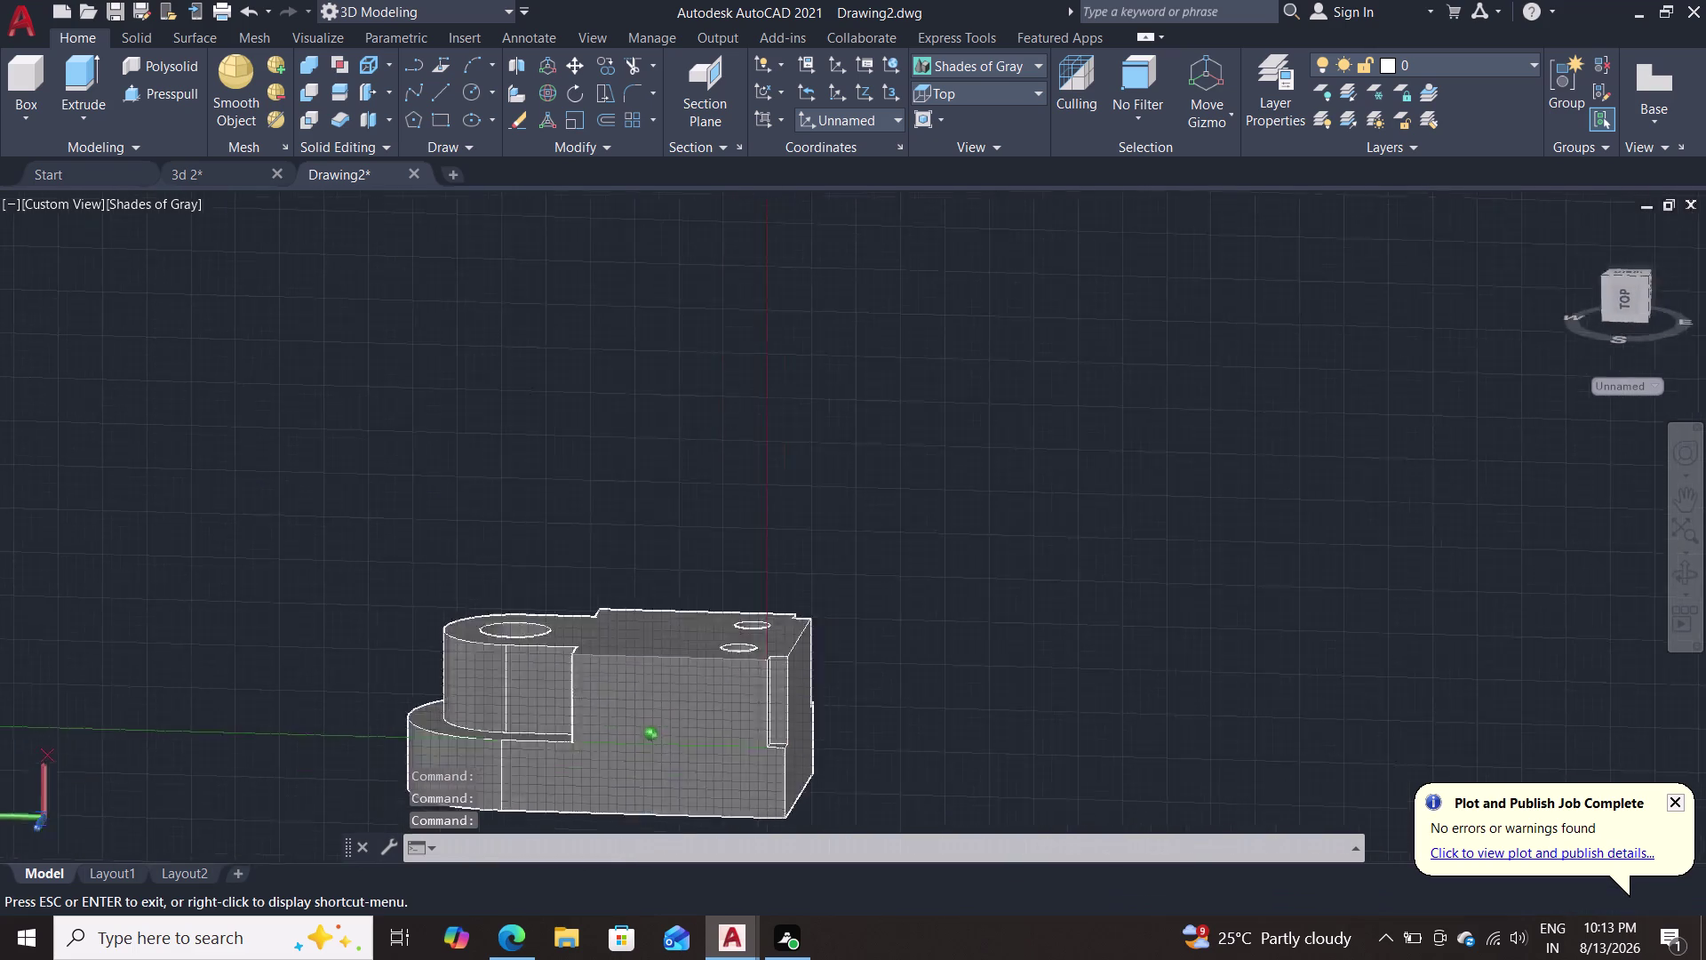
middle_drag(941, 445, 967, 577)
scroll(down, 3)
scroll(up, 3)
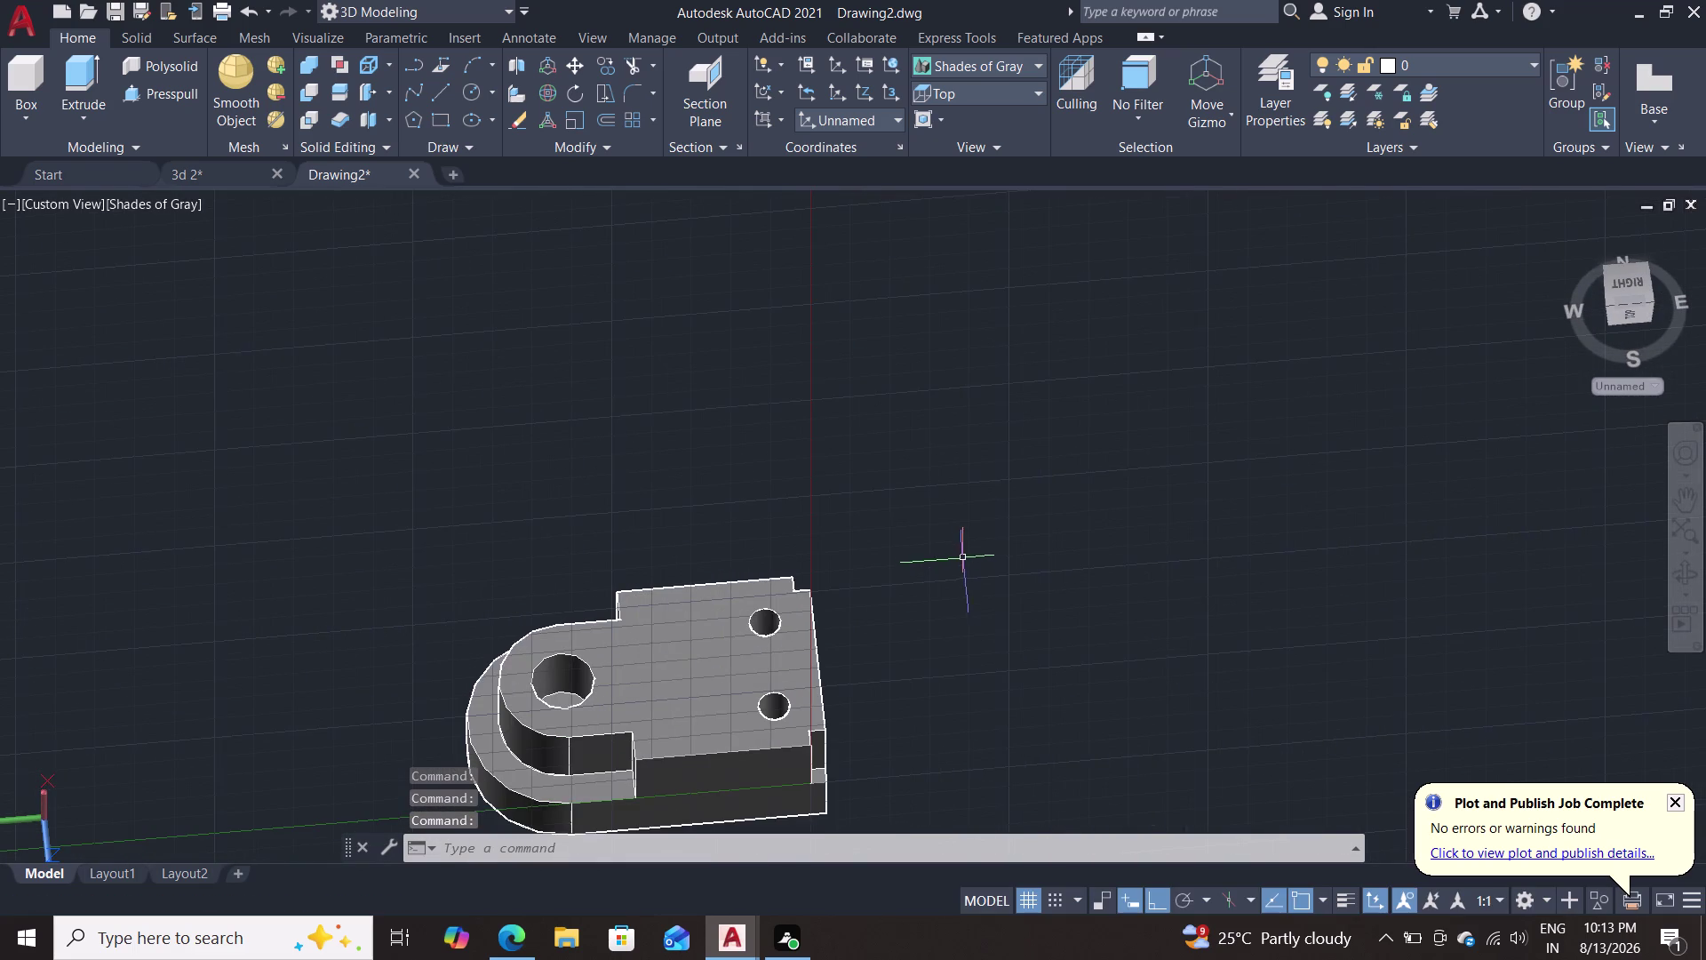
middle_drag(958, 554, 919, 475)
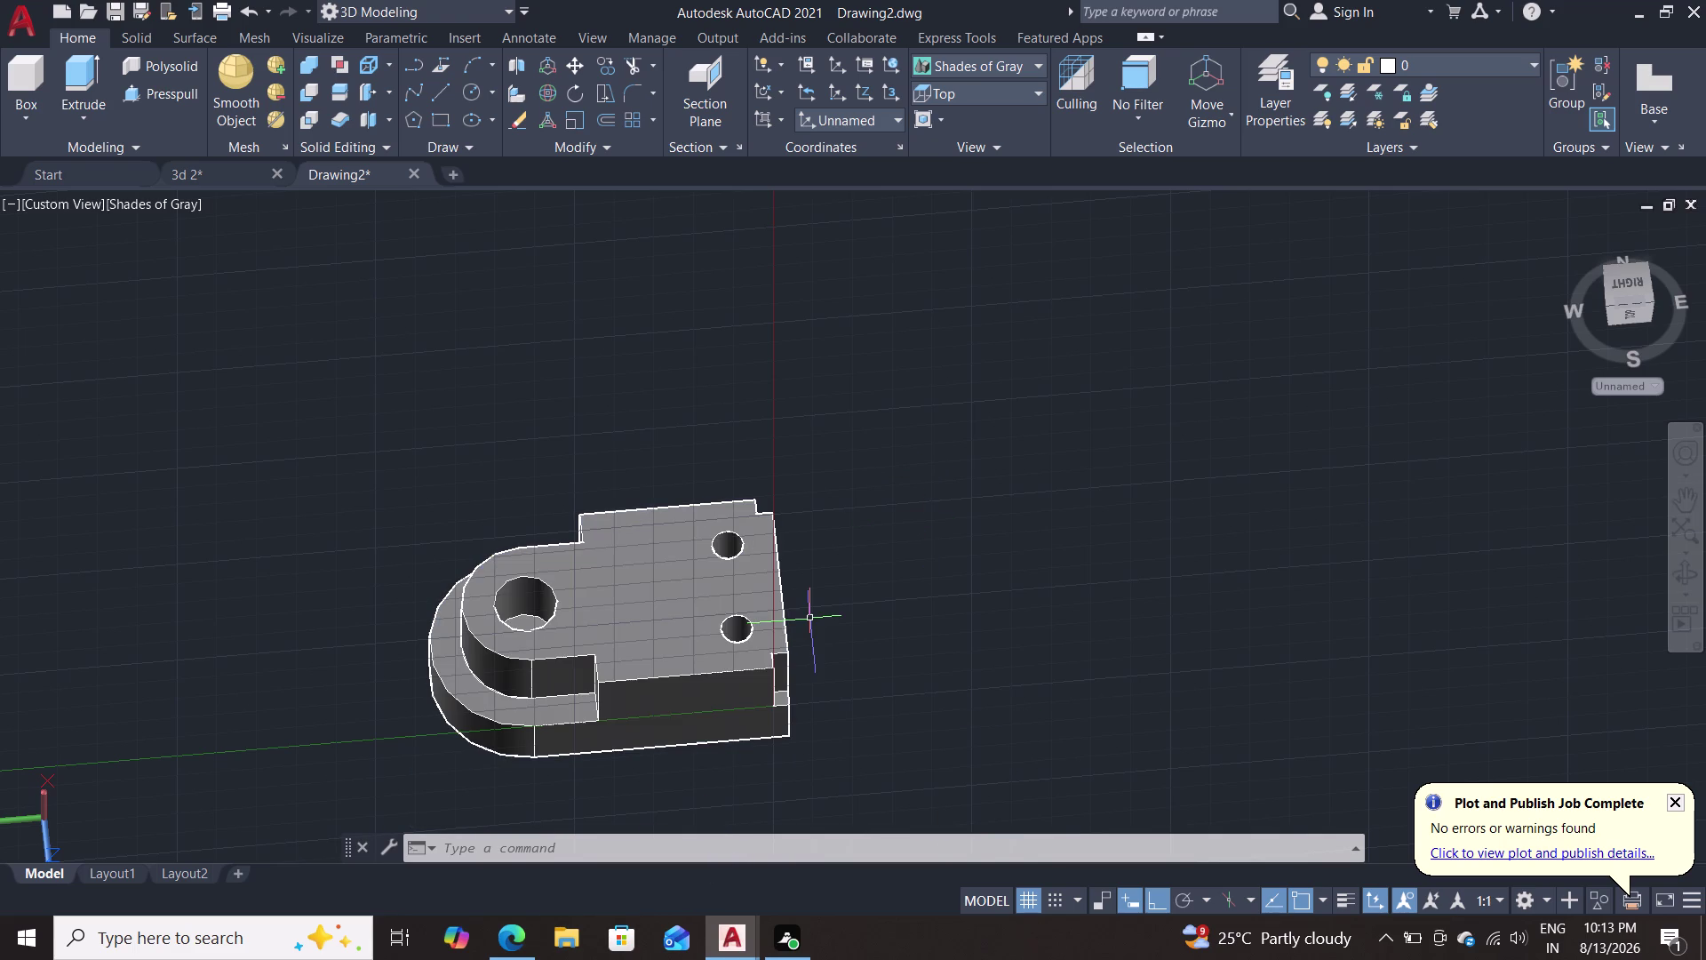
scroll(down, 3)
scroll(up, 3)
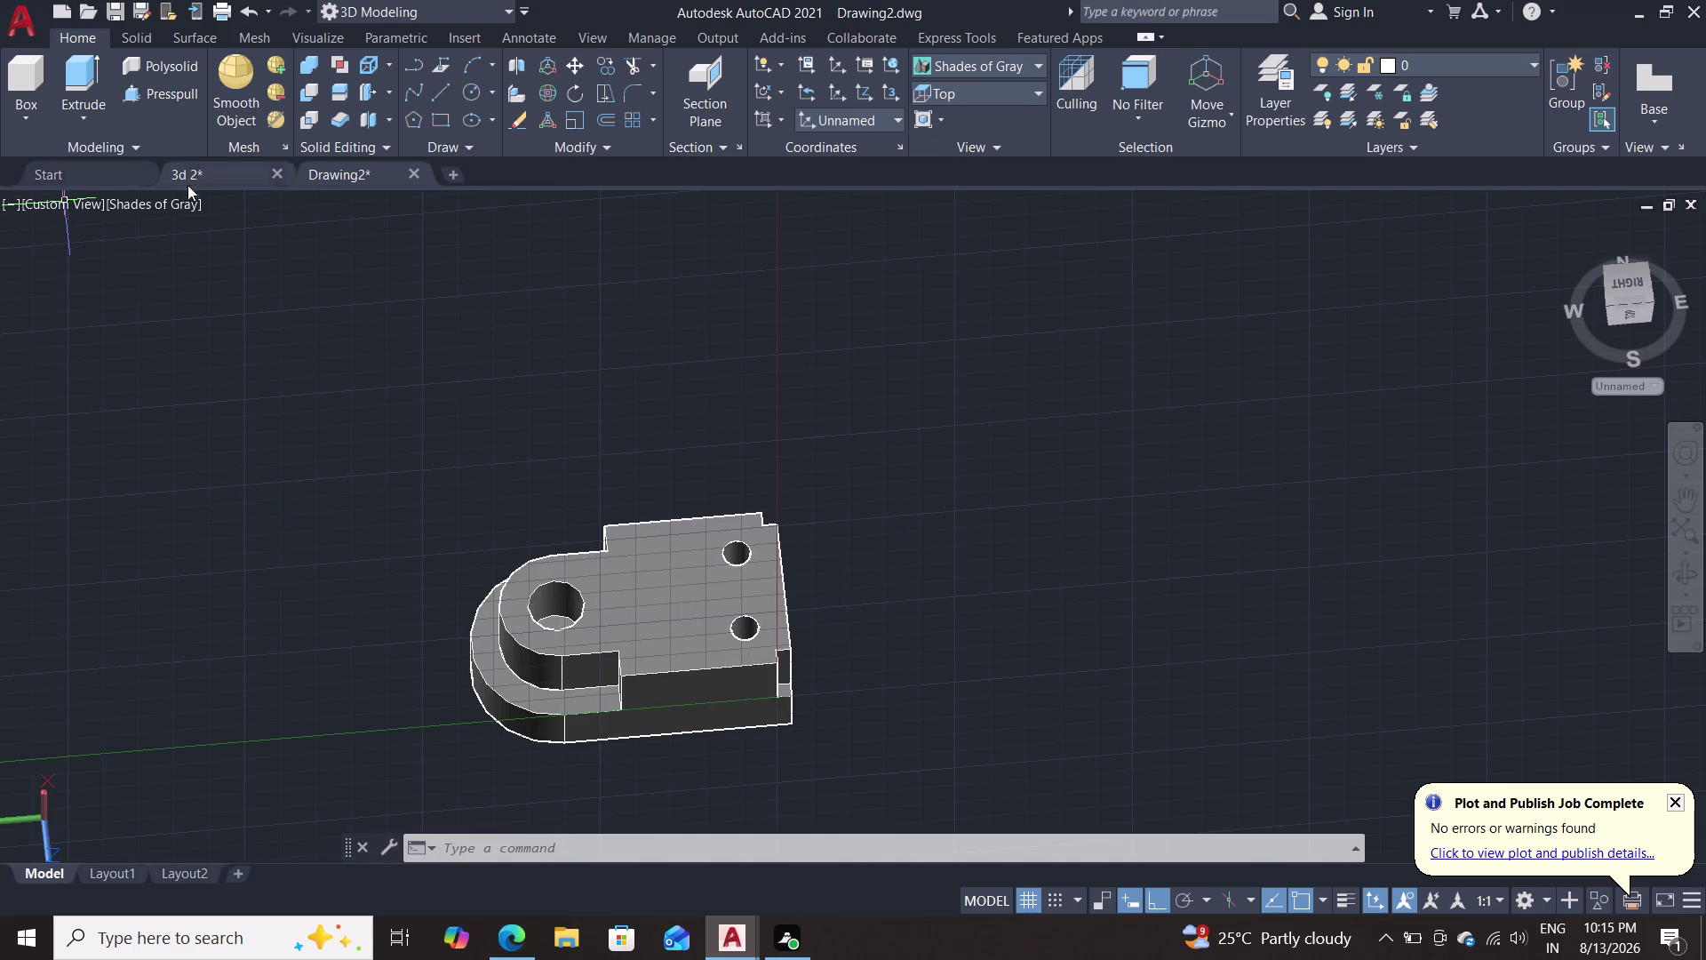
Apply the Realistic visual style to the viewport.
click(172, 205)
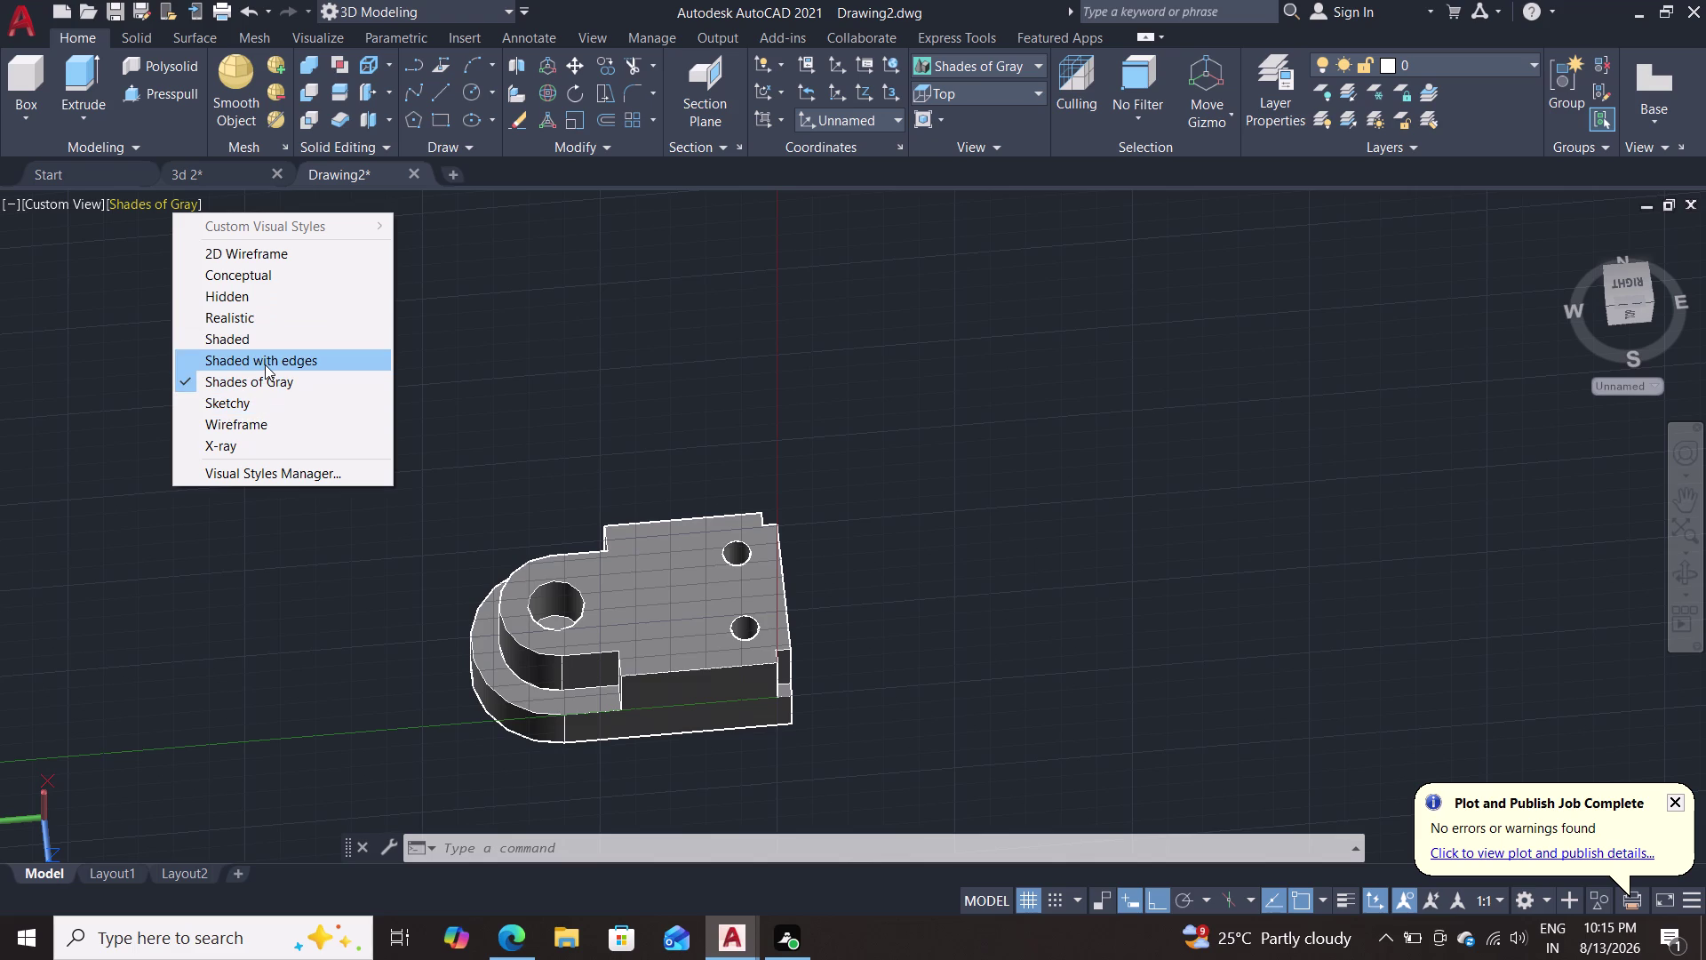
double_click(242, 320)
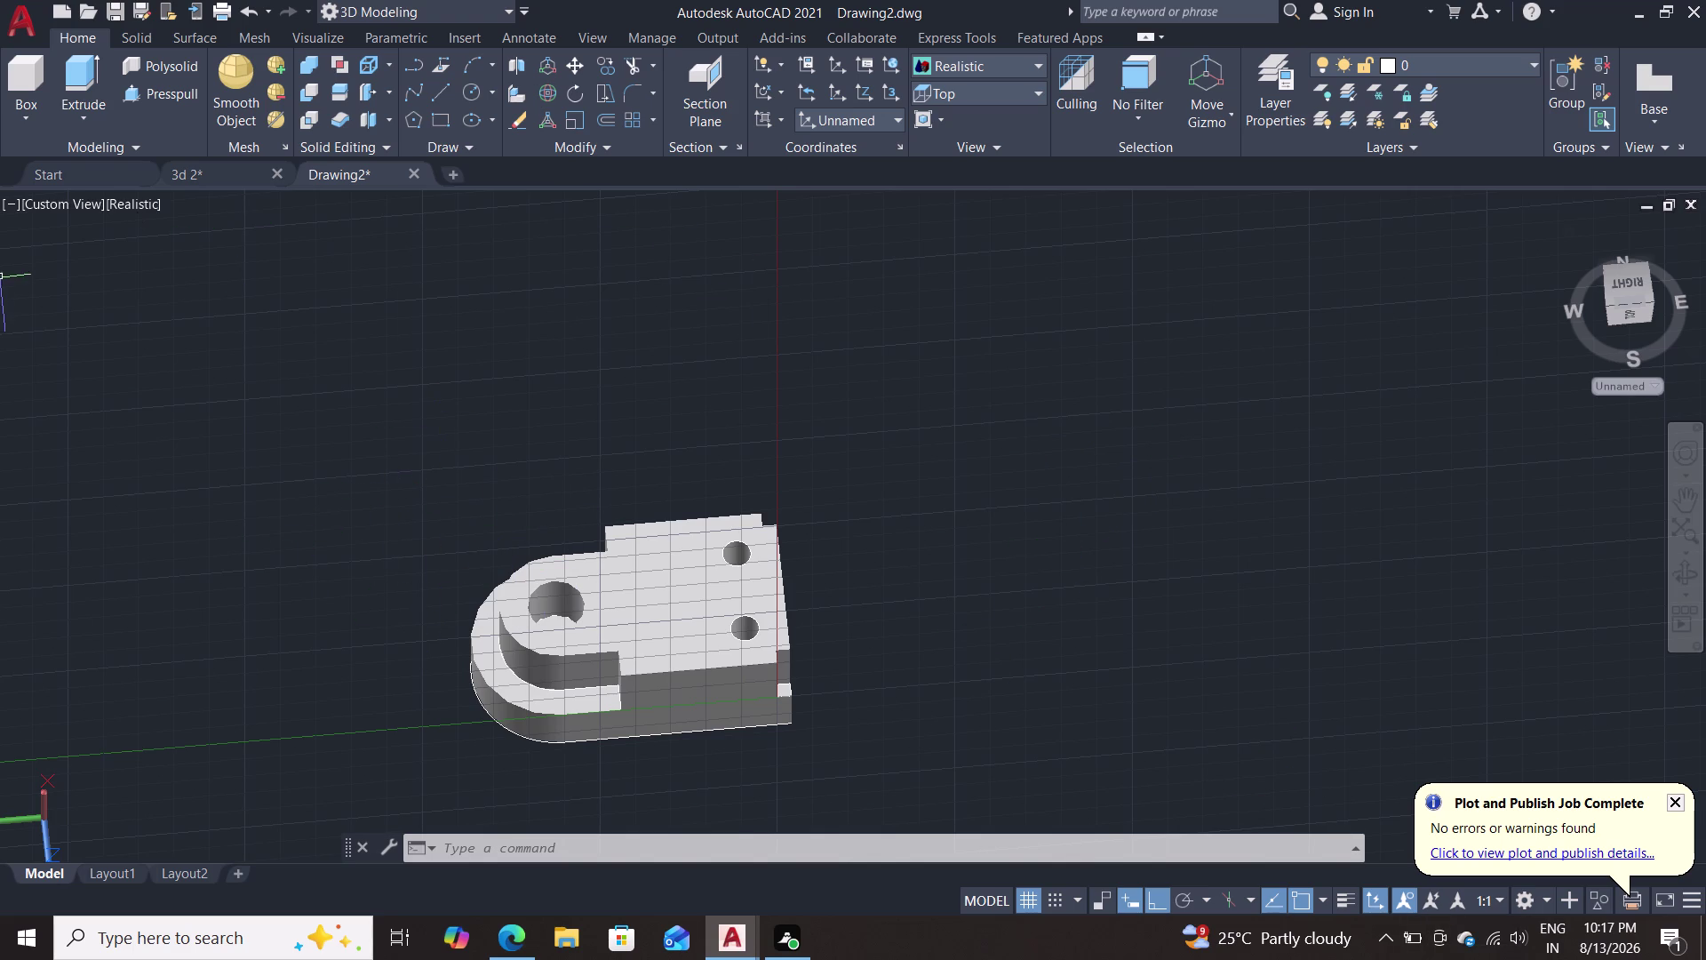
click(29, 13)
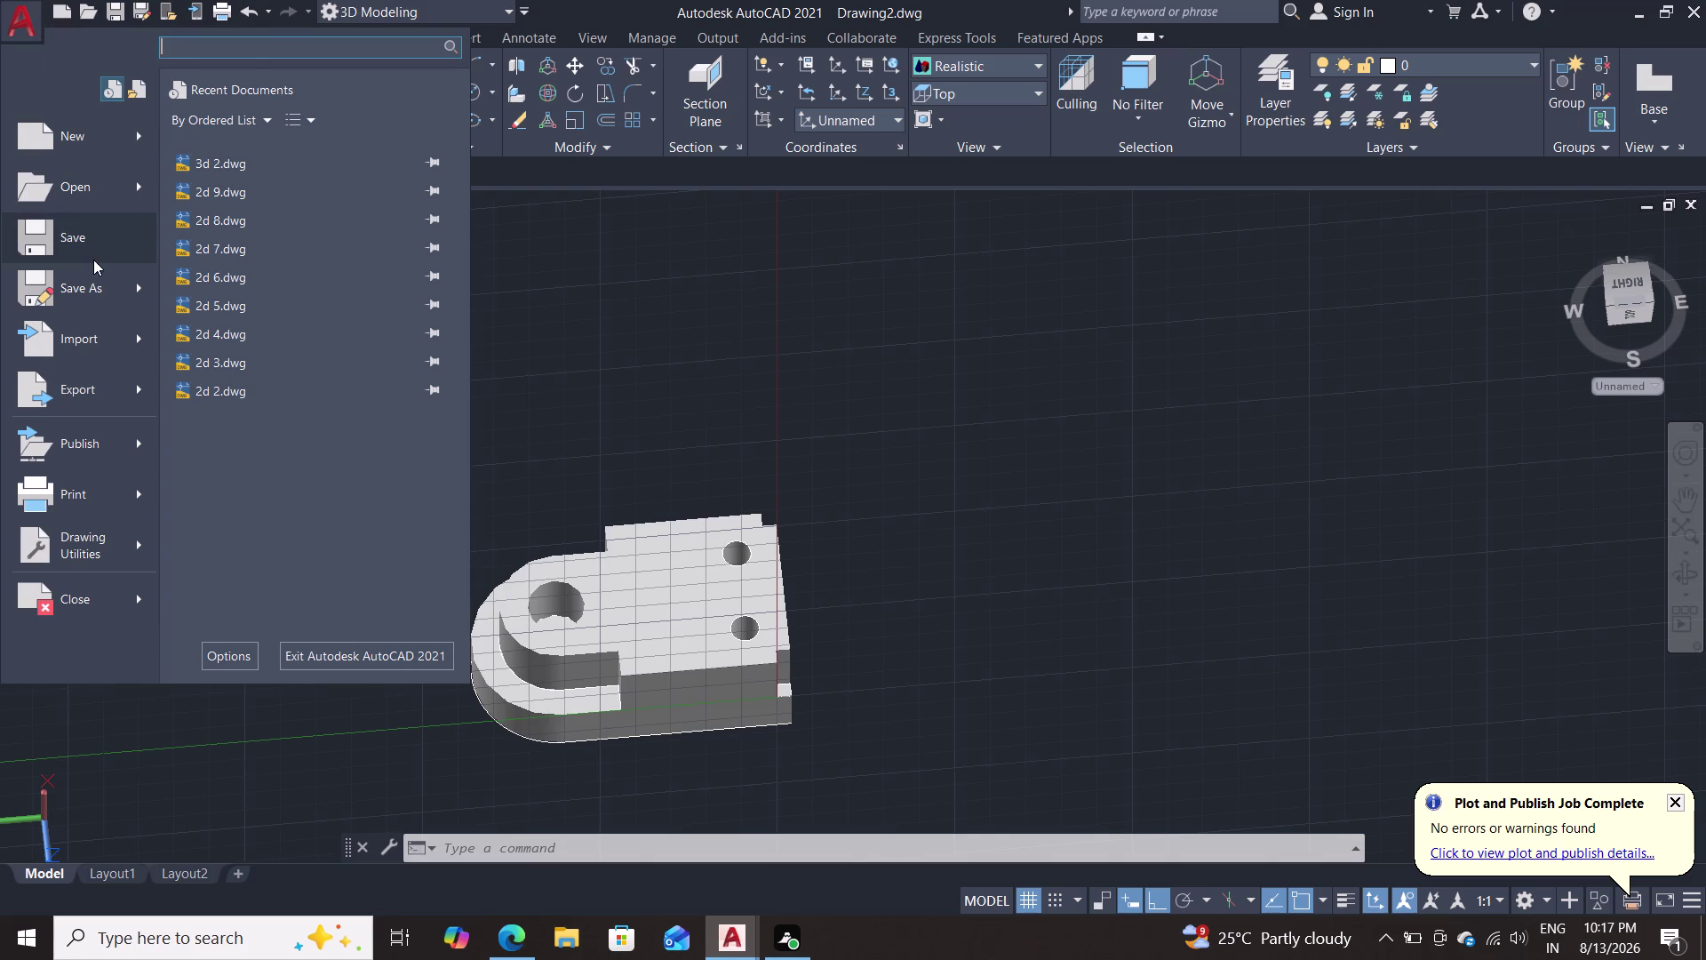
Save the drawing under the name '3d 3'.
click(92, 282)
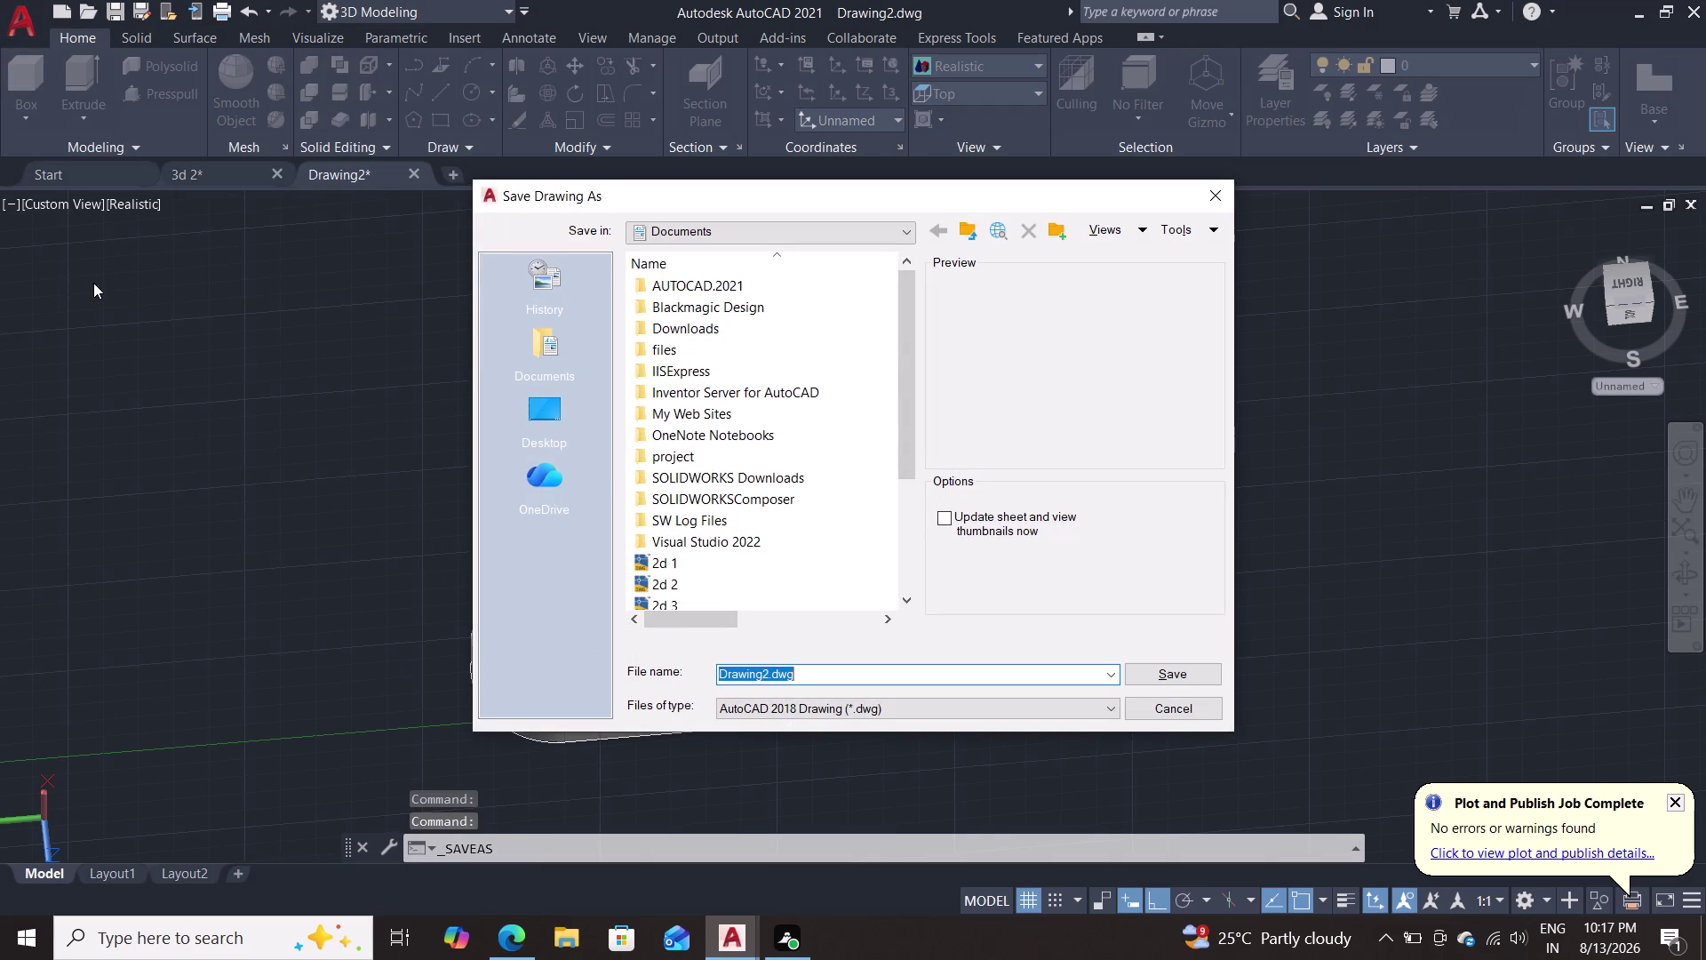
text(3)
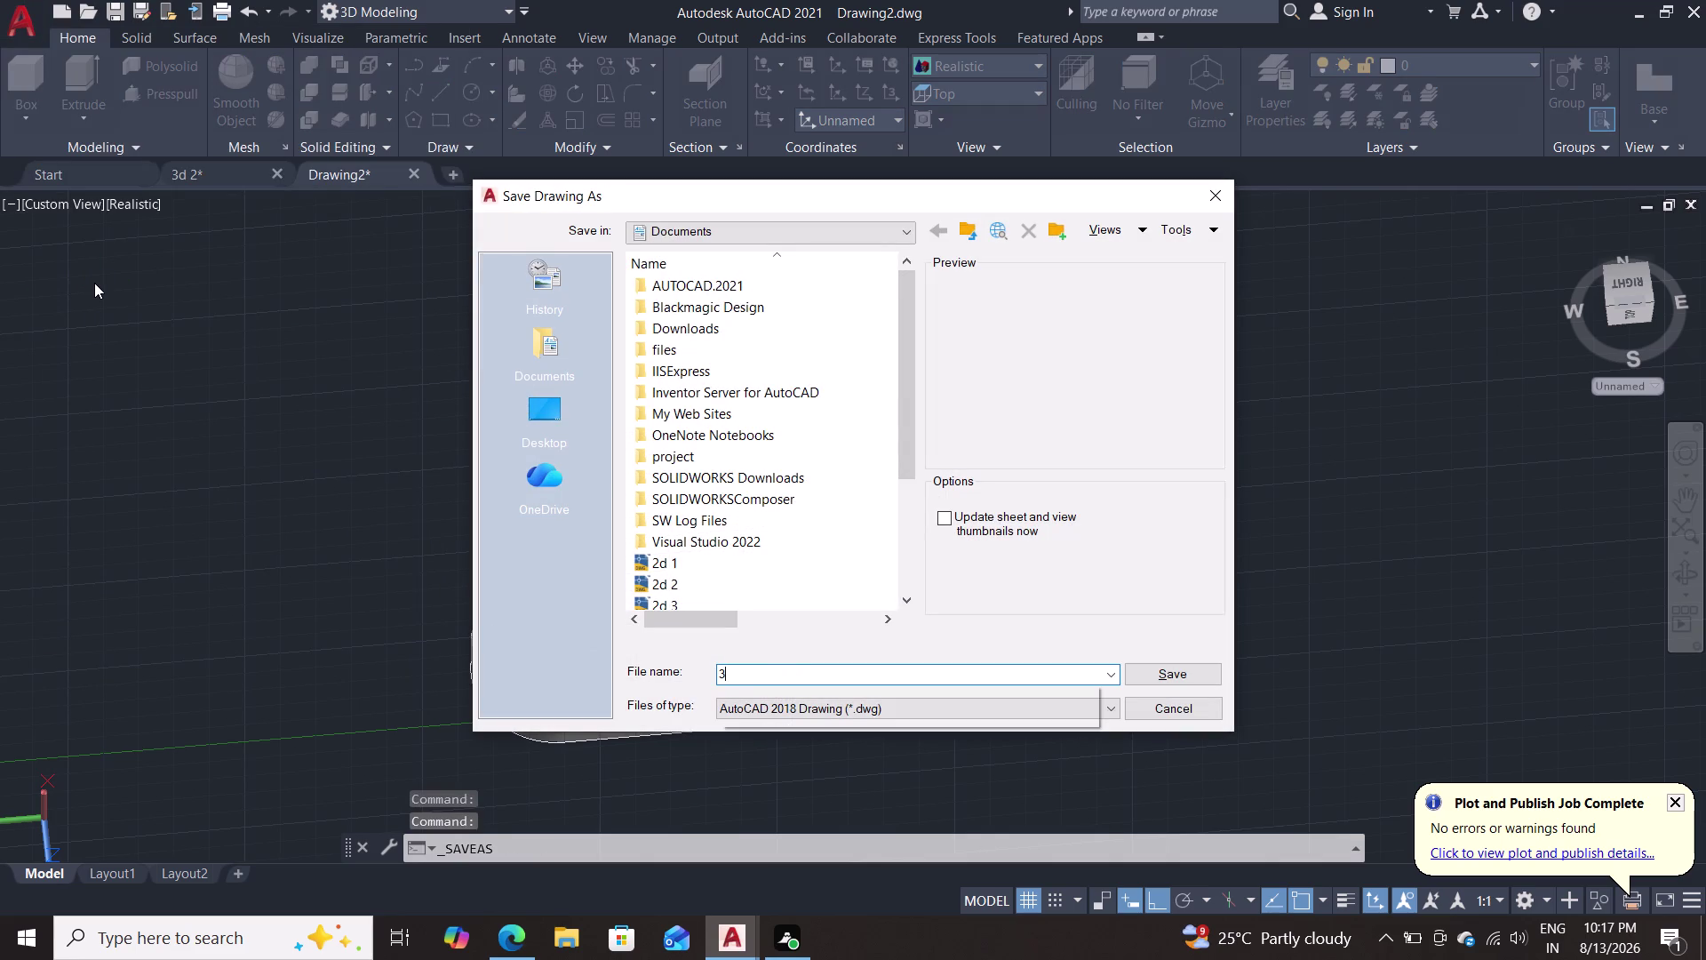
text(d 3)
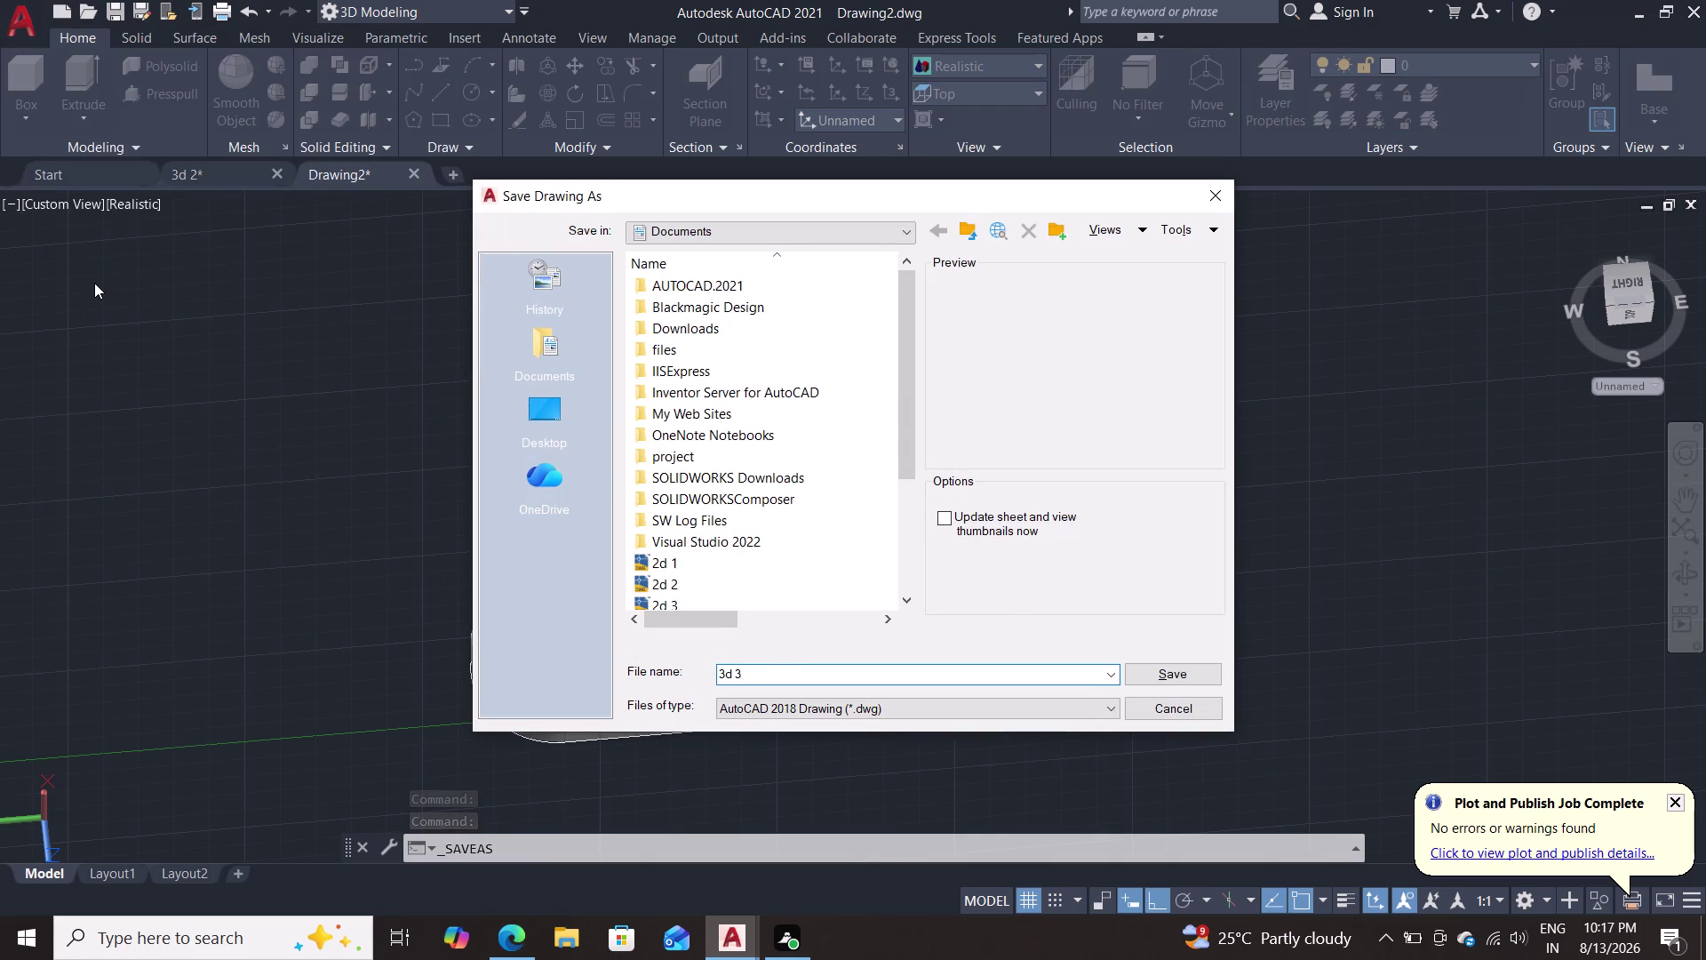
click(1153, 676)
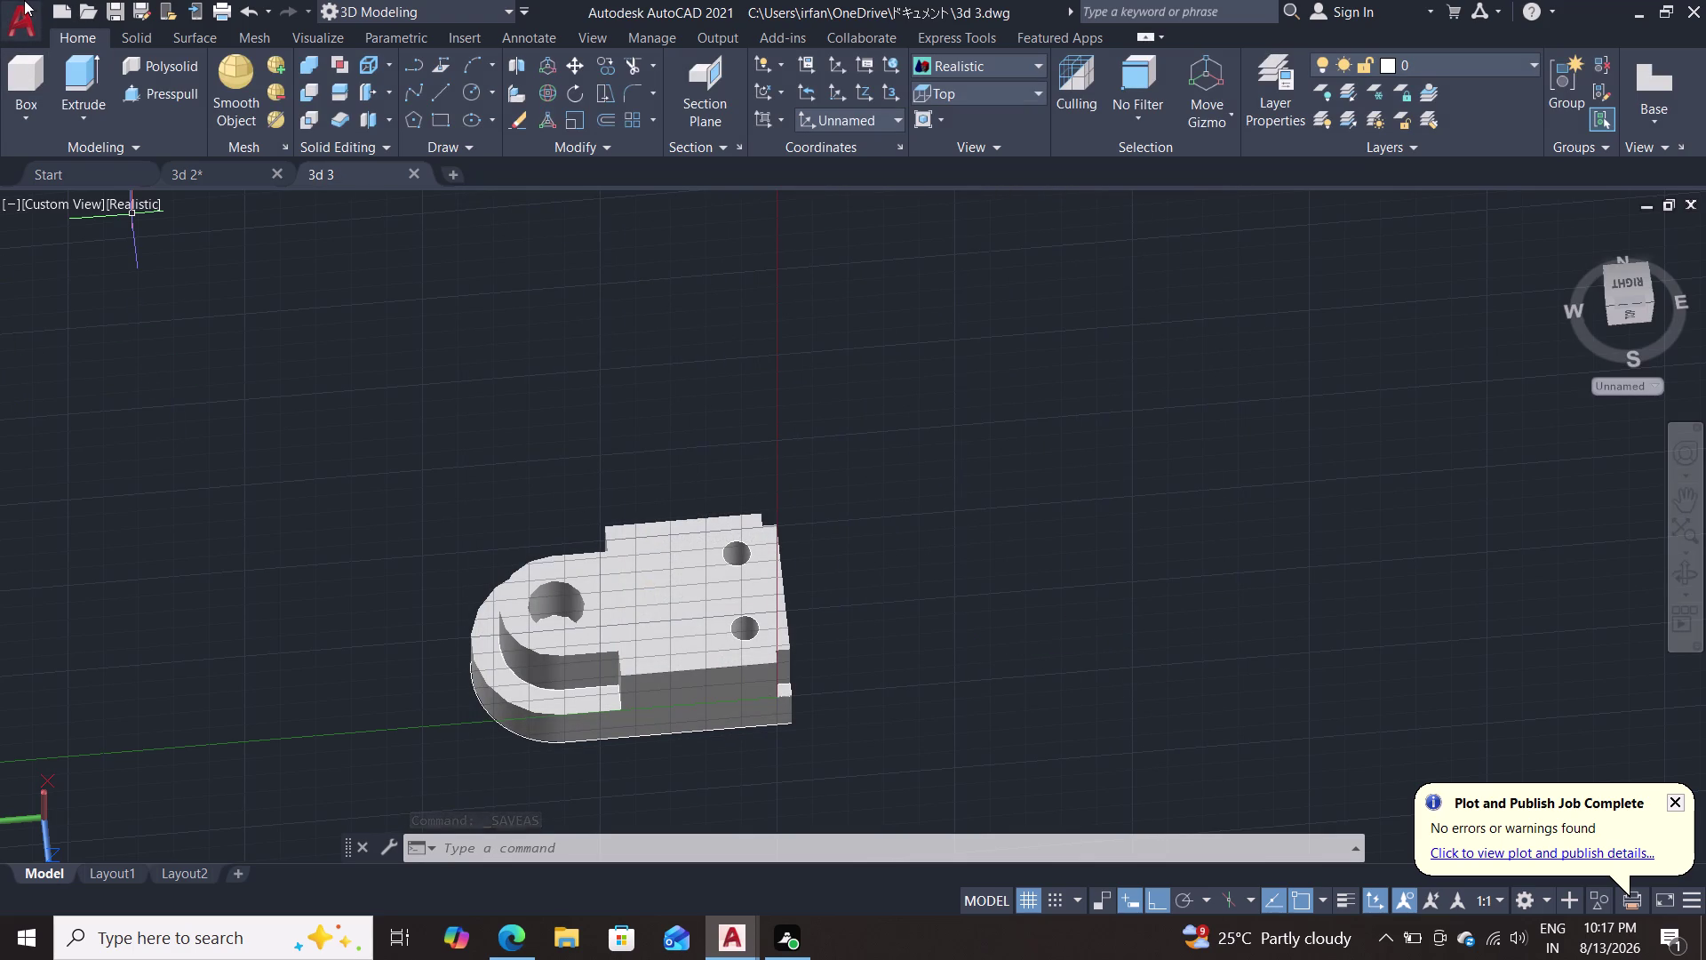
Export the drawing as a PDF.
click(16, 23)
click(60, 402)
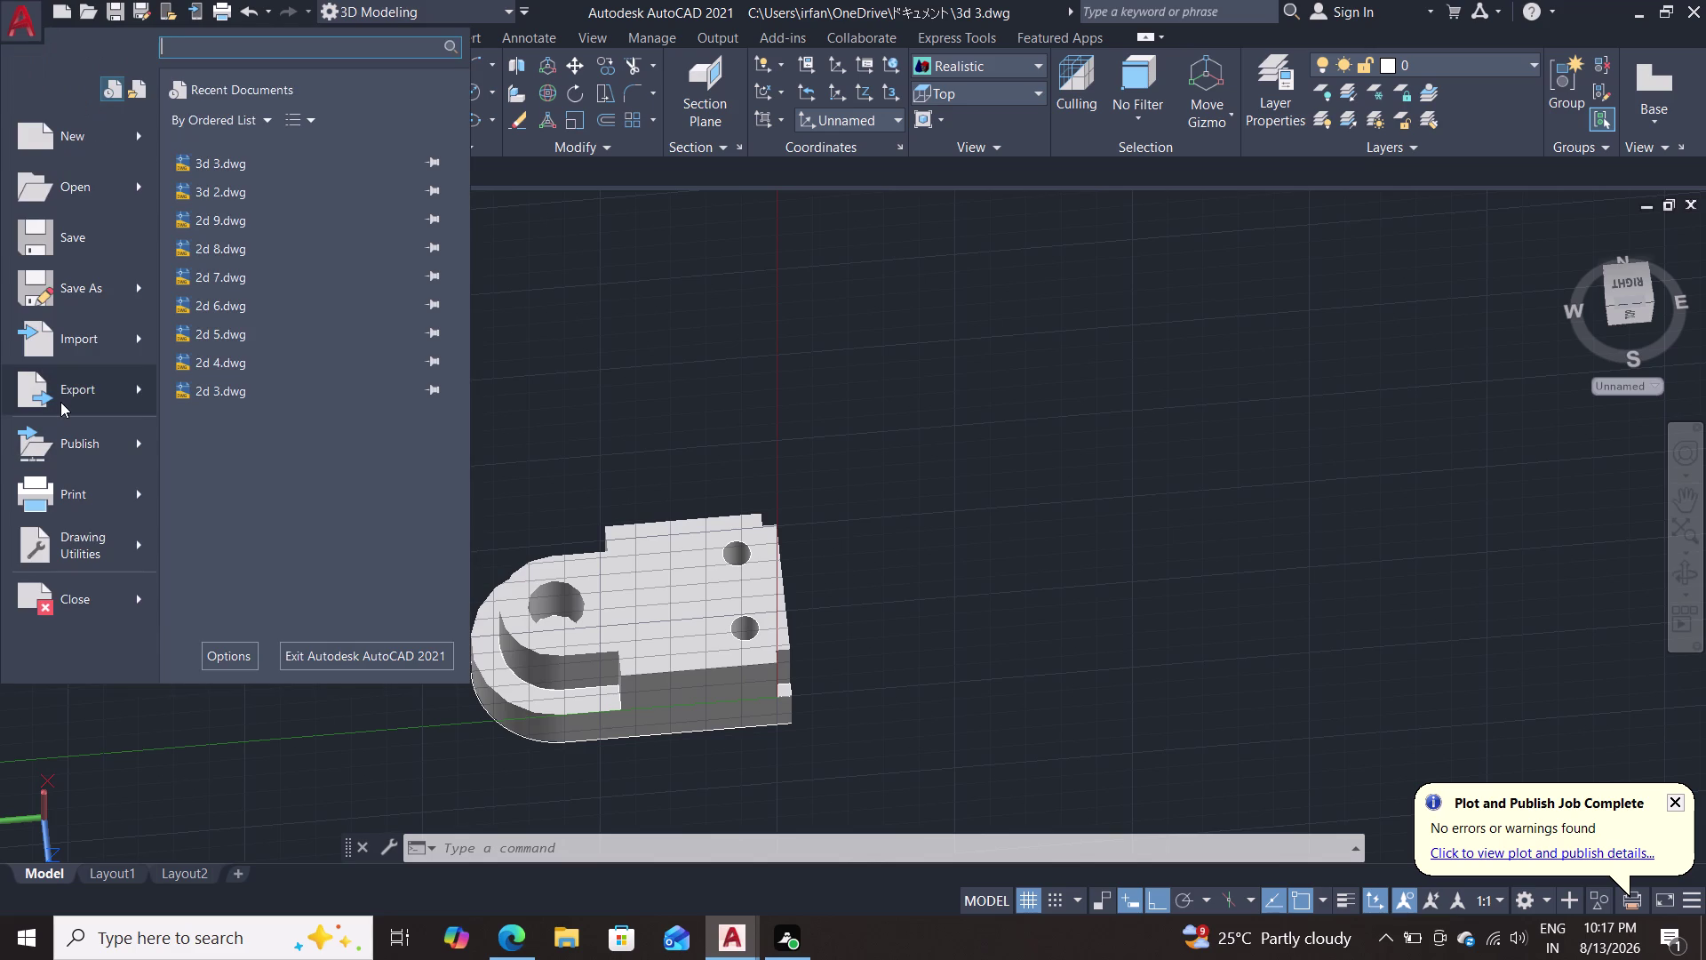
click(294, 389)
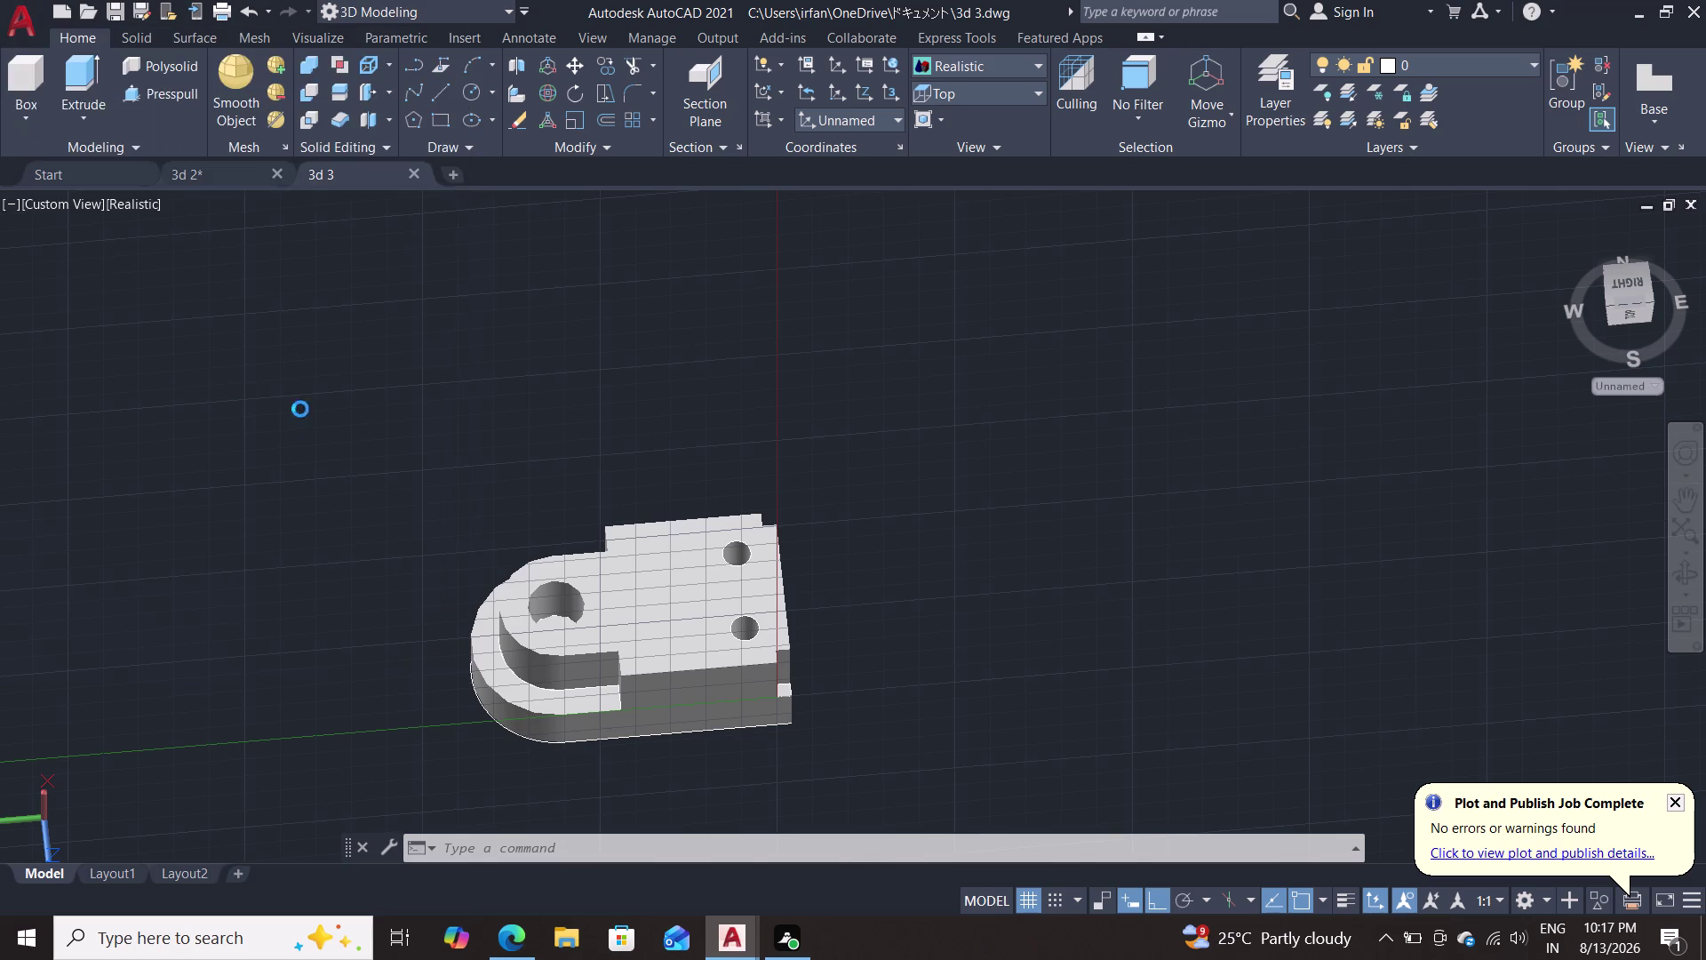
double_click(1243, 682)
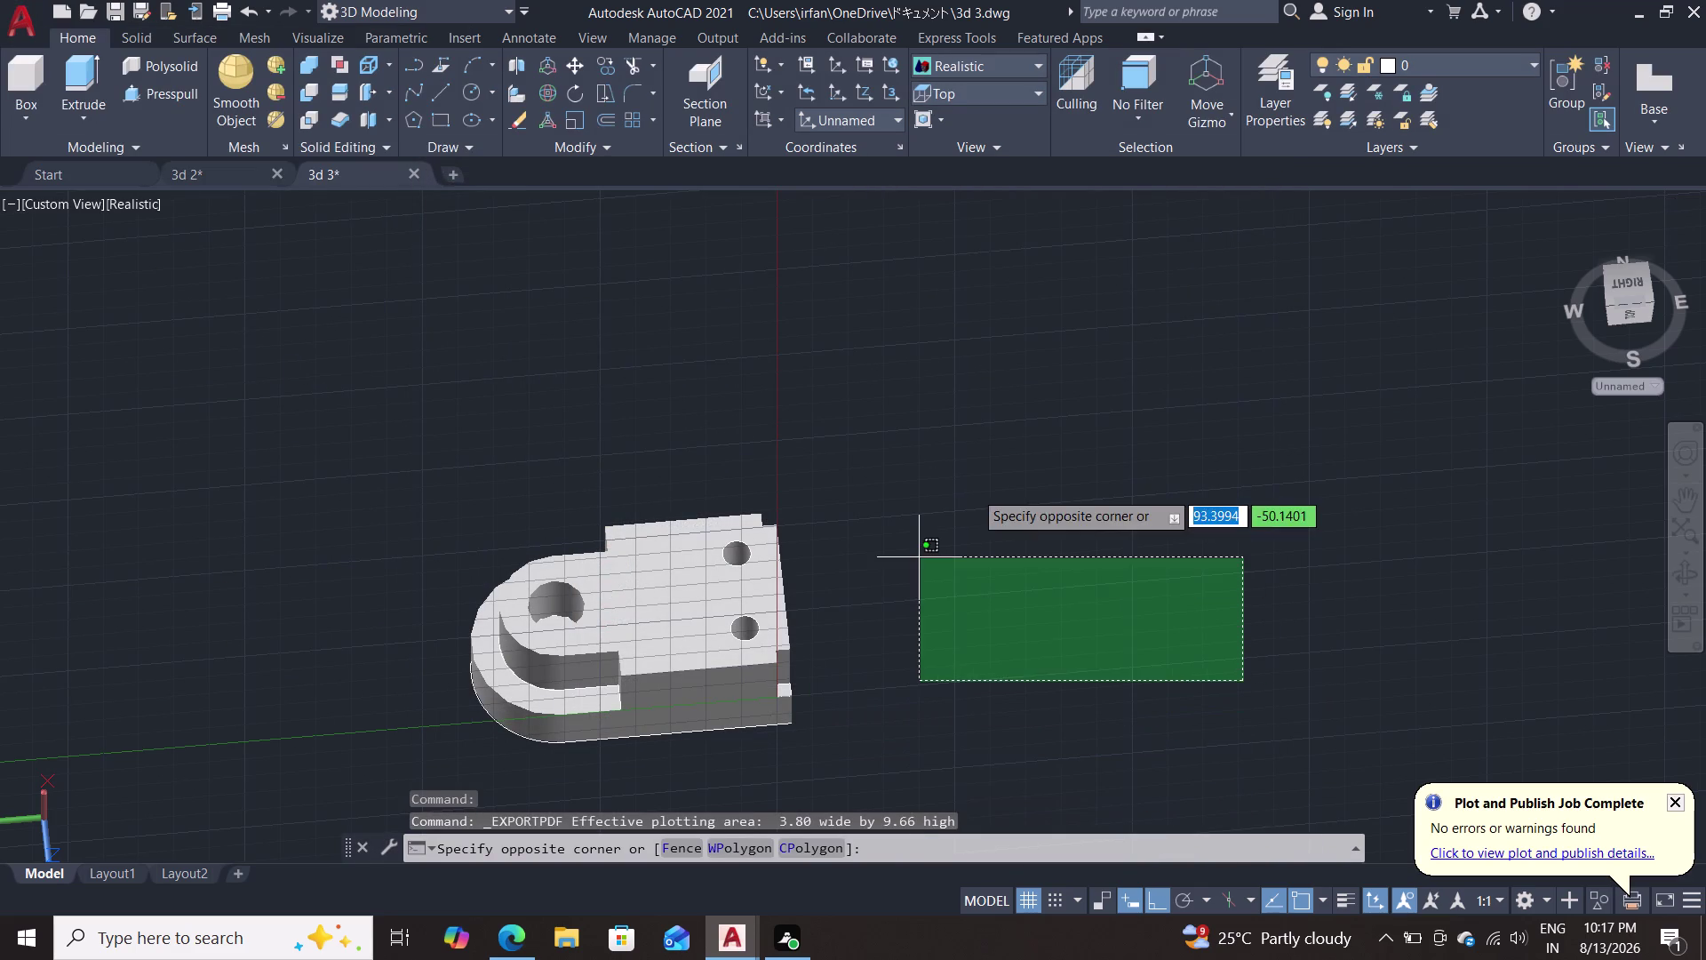
double_click(978, 485)
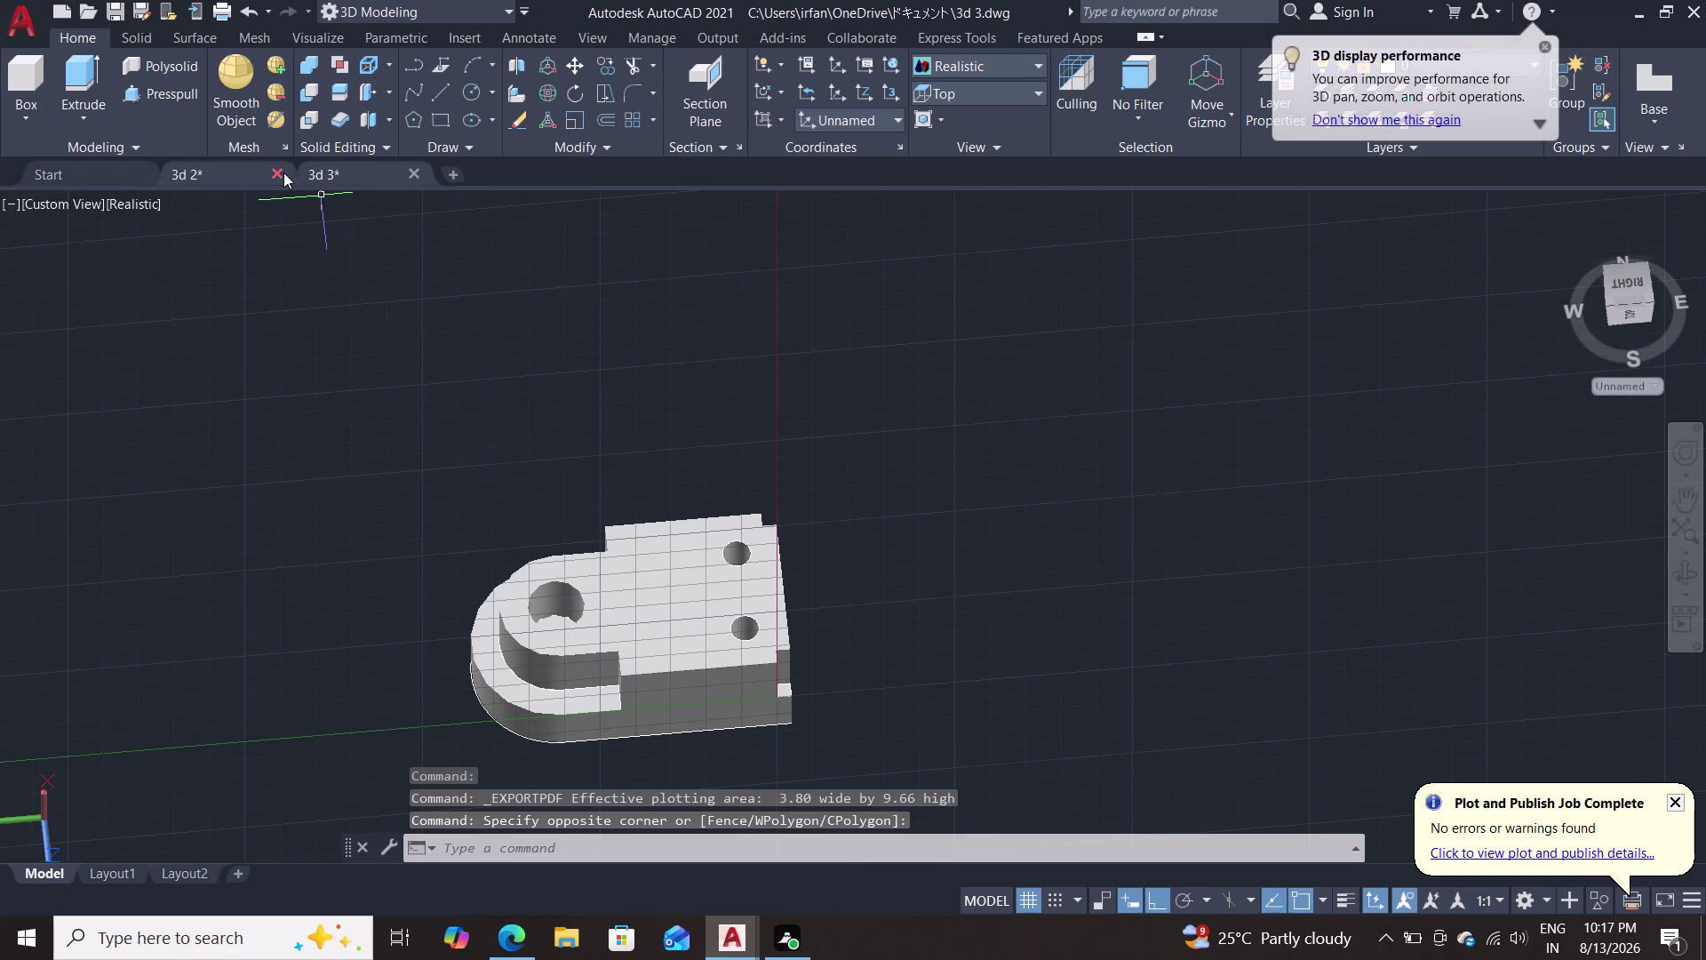